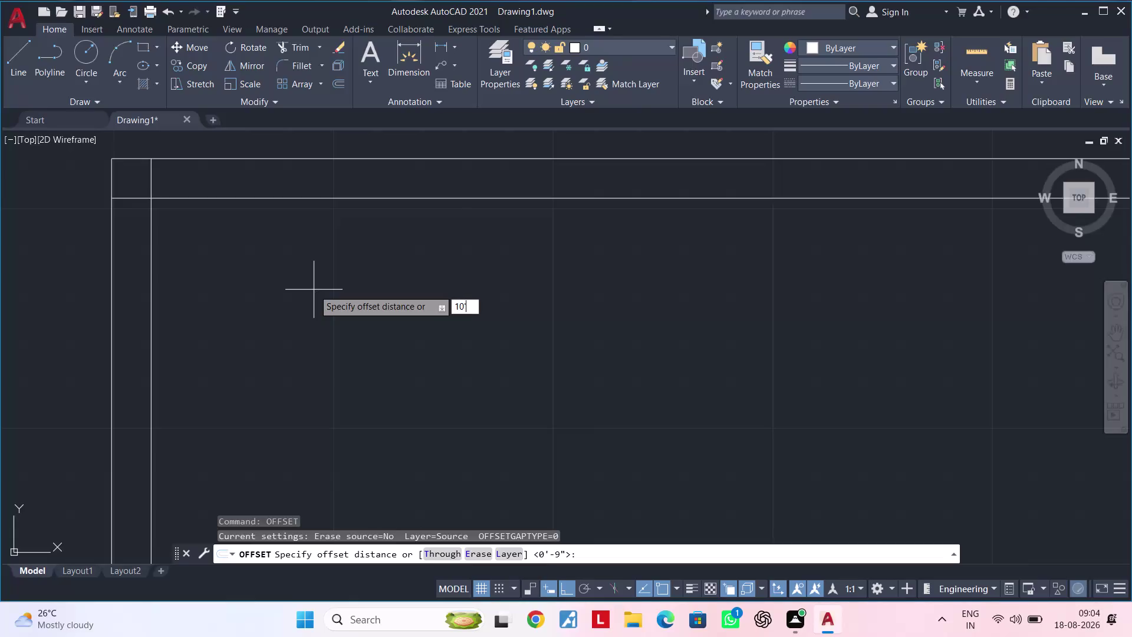
Offset wall lines by 10'-6" and then 4.5" to form a partition.
text(6)
text(")
key(Return)
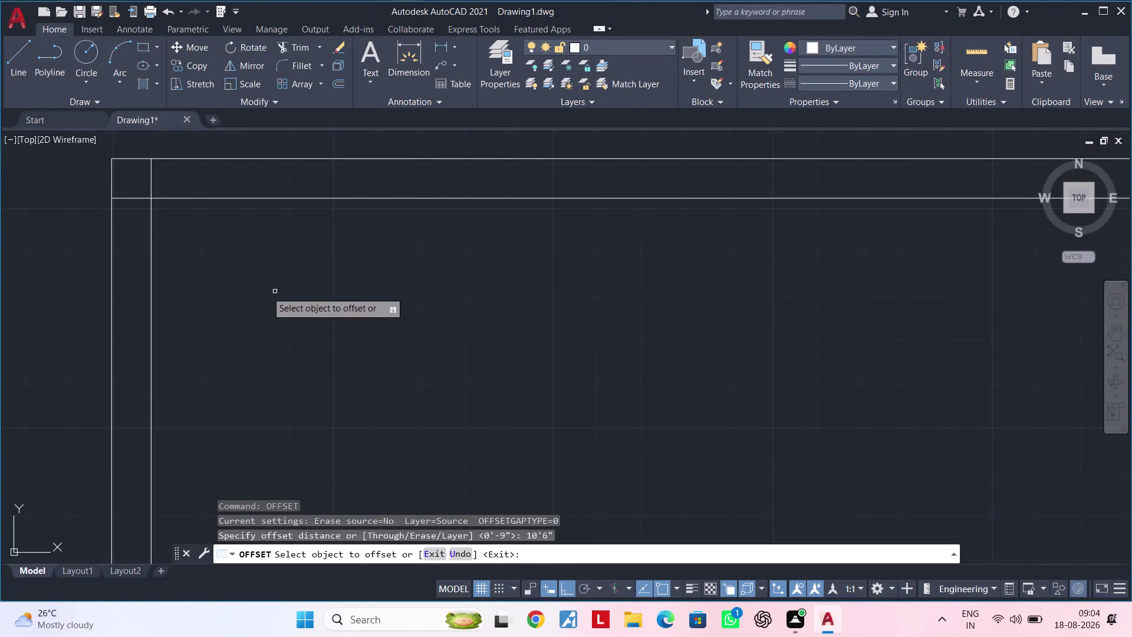
click(150, 274)
click(407, 274)
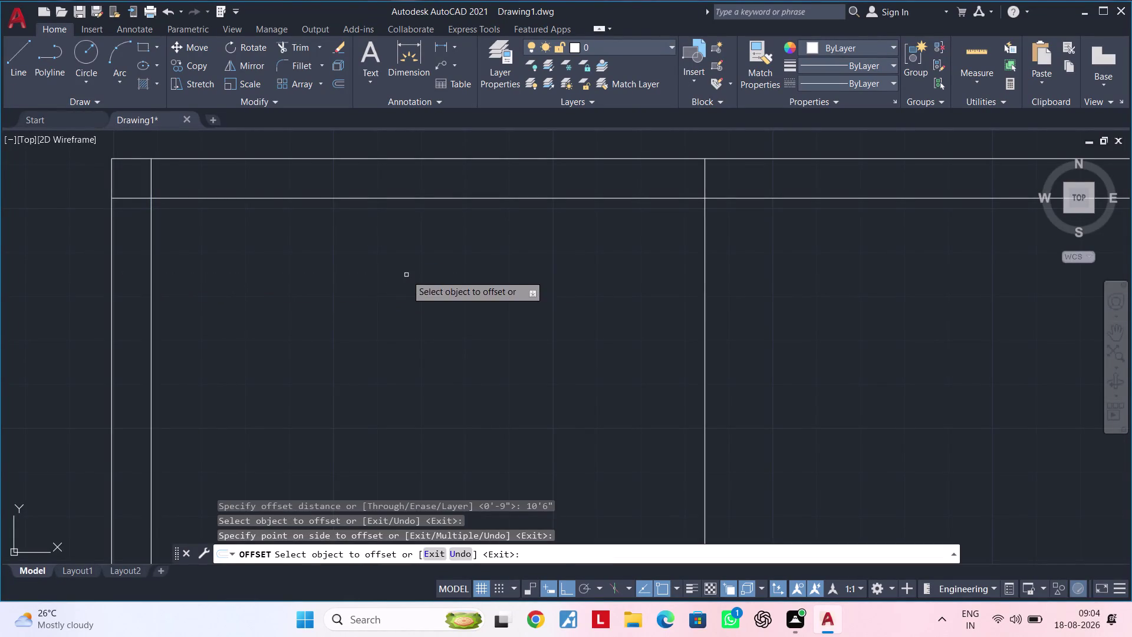
middle_drag(541, 271, 399, 278)
key(space)
key(space)
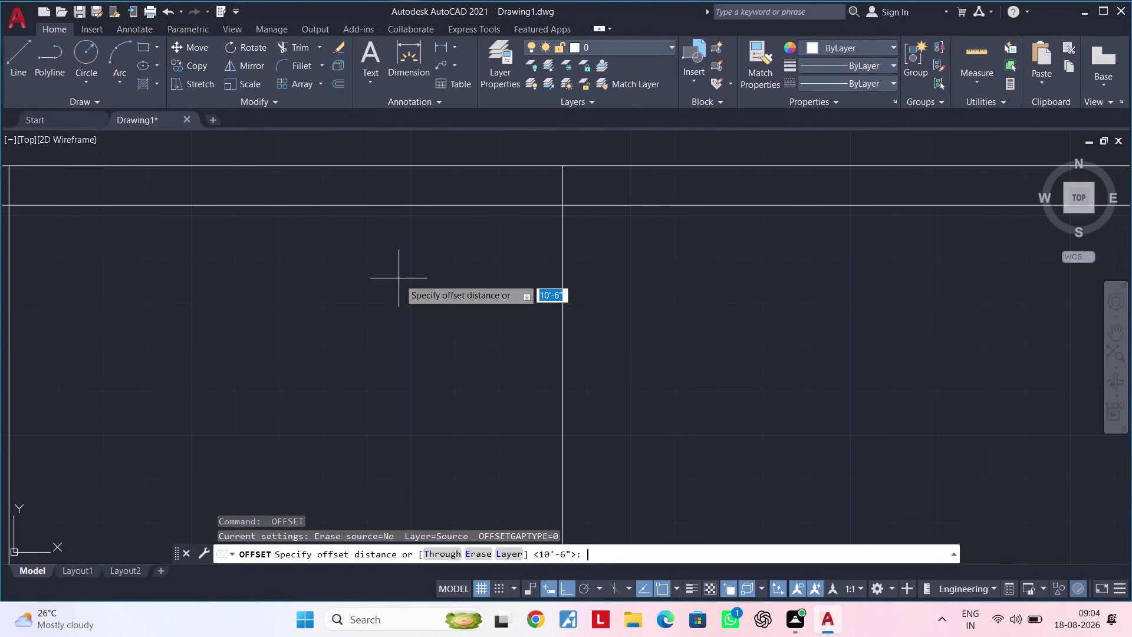
text(4.5")
key(Return)
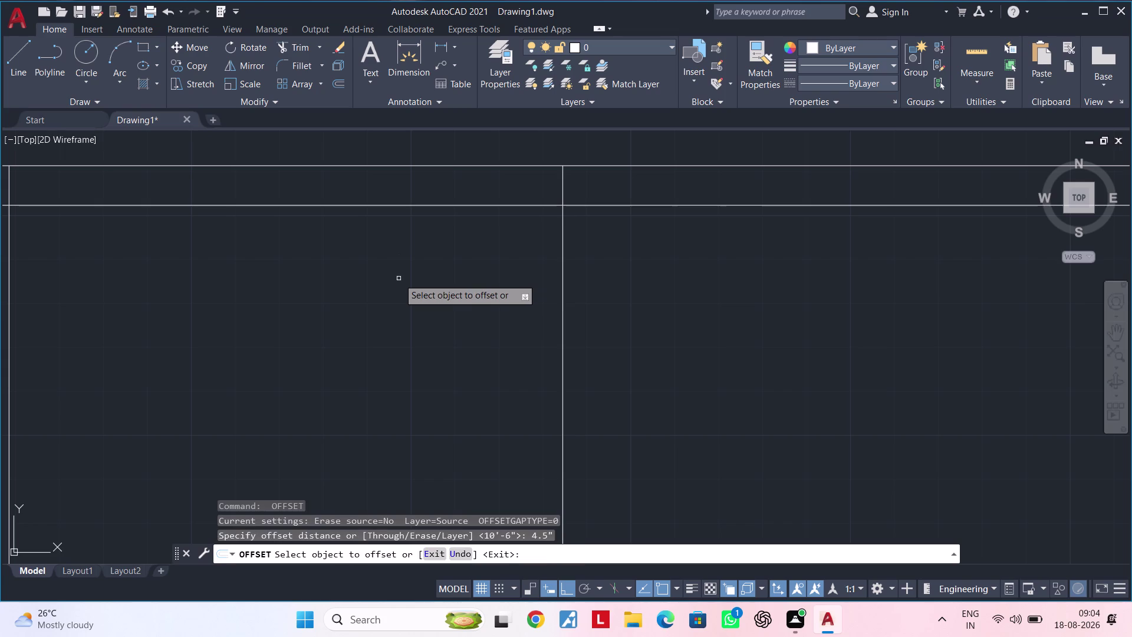
click(561, 273)
click(637, 264)
middle_drag(640, 265, 447, 280)
scroll(down, 3)
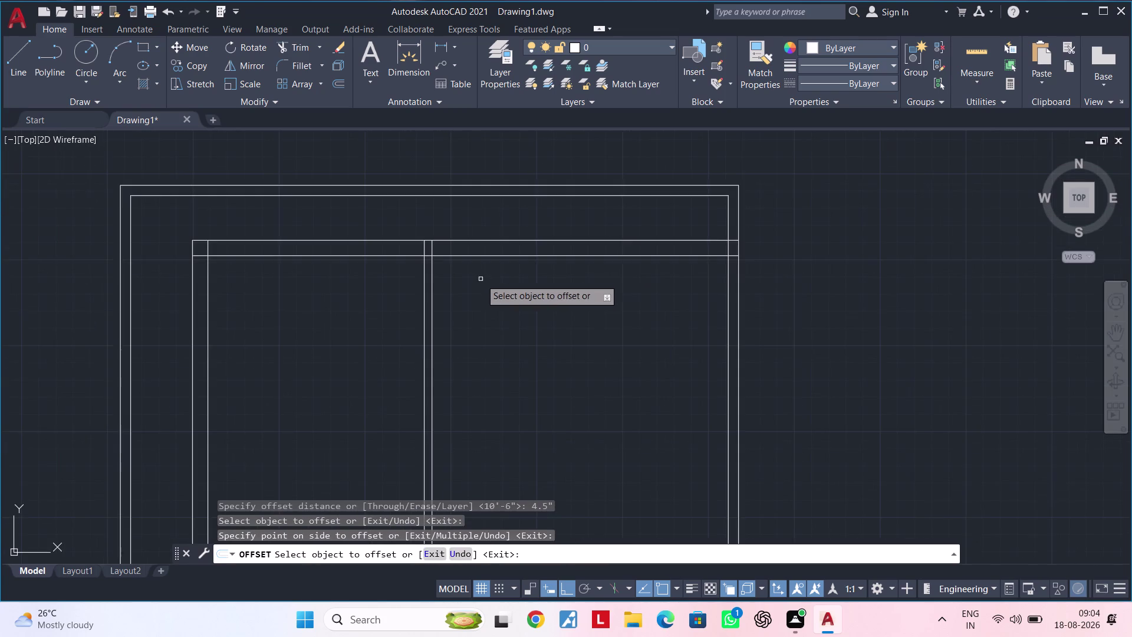
middle_drag(480, 279, 538, 262)
middle_drag(547, 266, 490, 259)
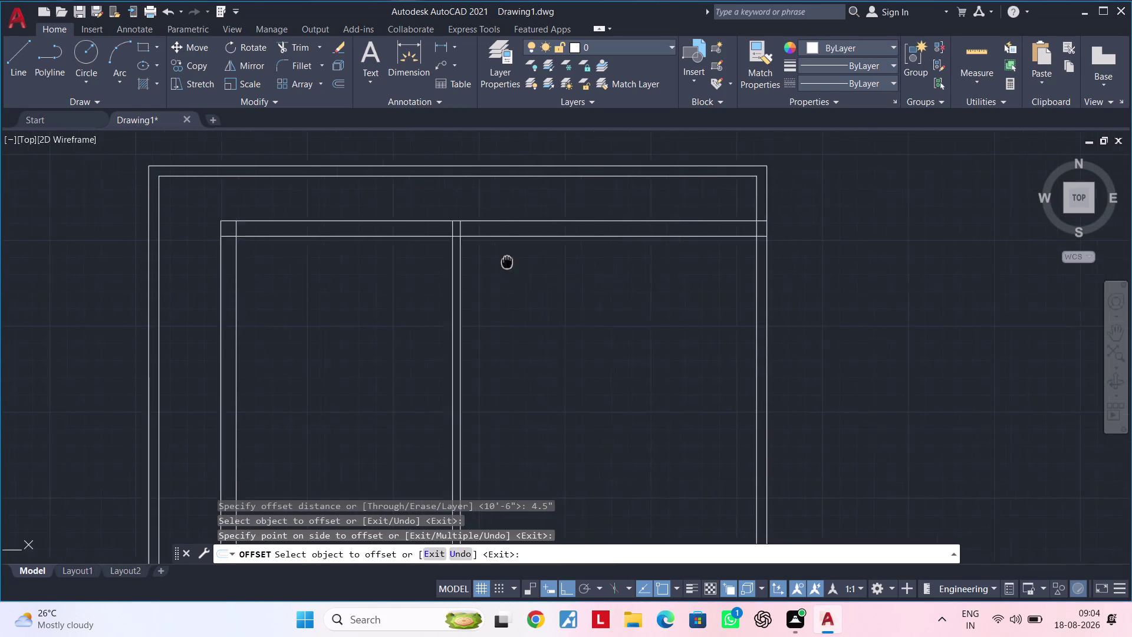
middle_drag(490, 259, 460, 248)
middle_drag(507, 269, 533, 256)
key(space)
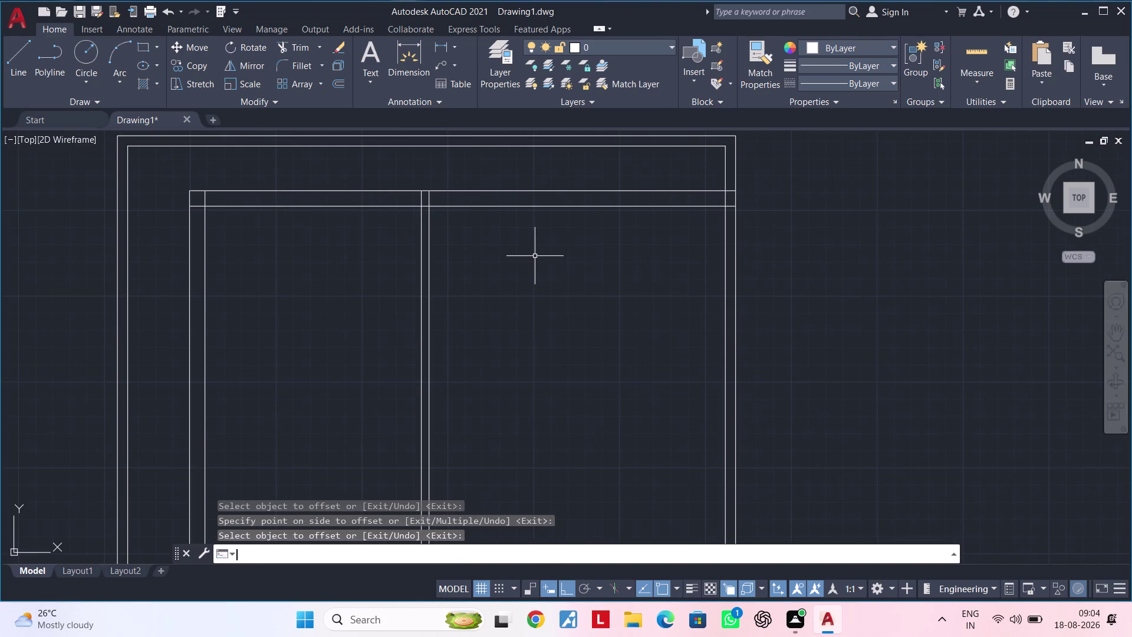
key(space)
Offset a wall line 12'-4" toward the right wall, then the new line 9" further right.
text(12')
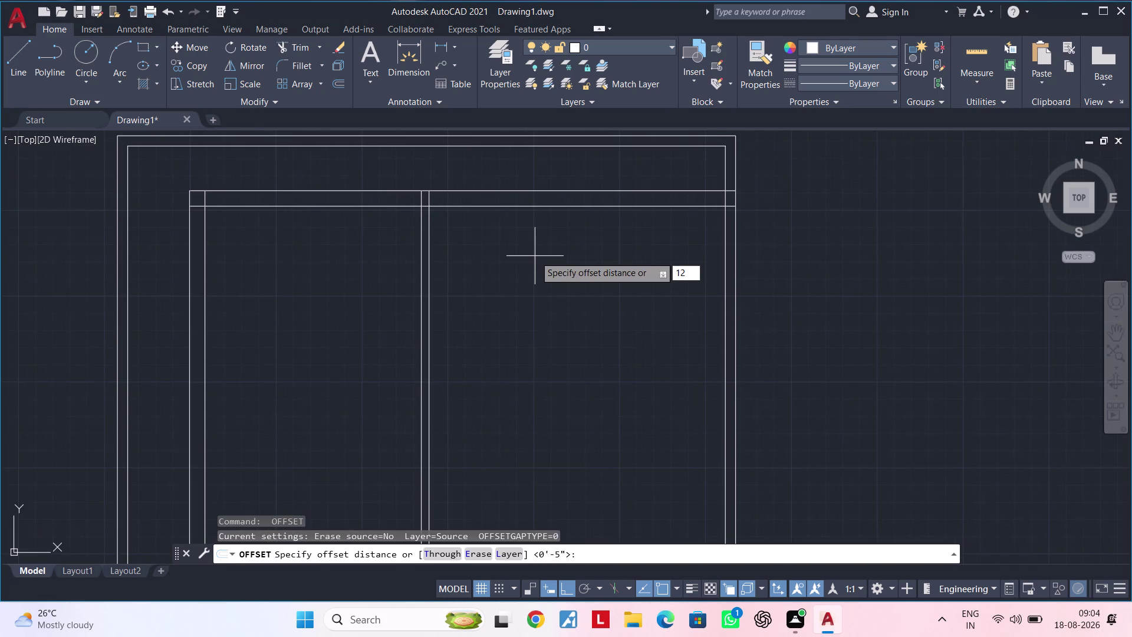
text(4")
key(Return)
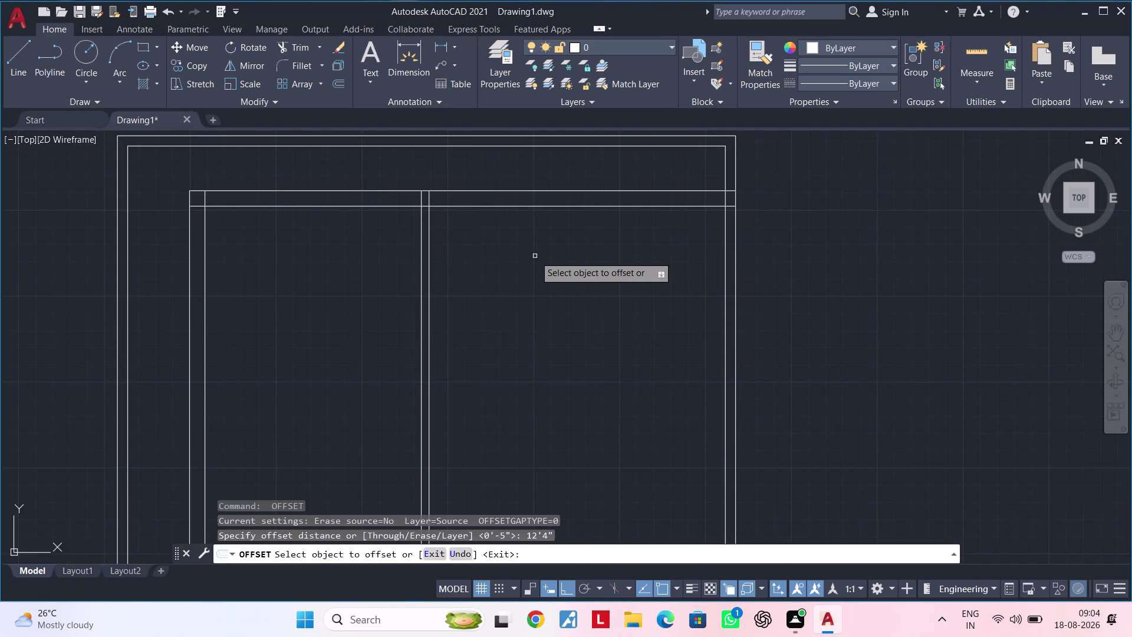
click(430, 258)
click(637, 258)
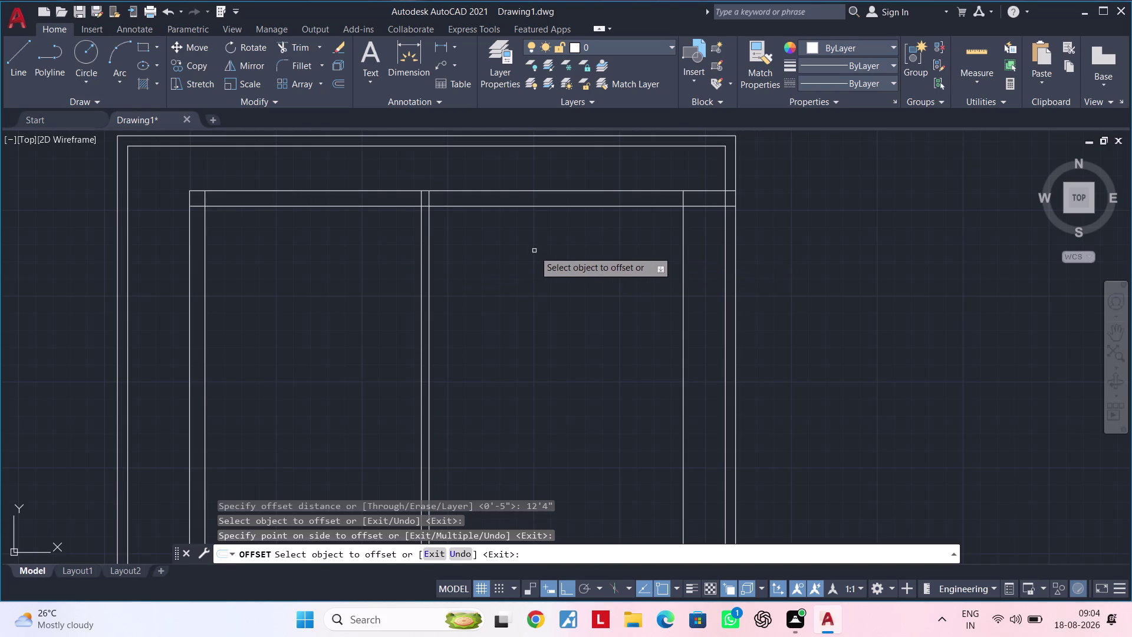
key(space)
key(space)
text(9)
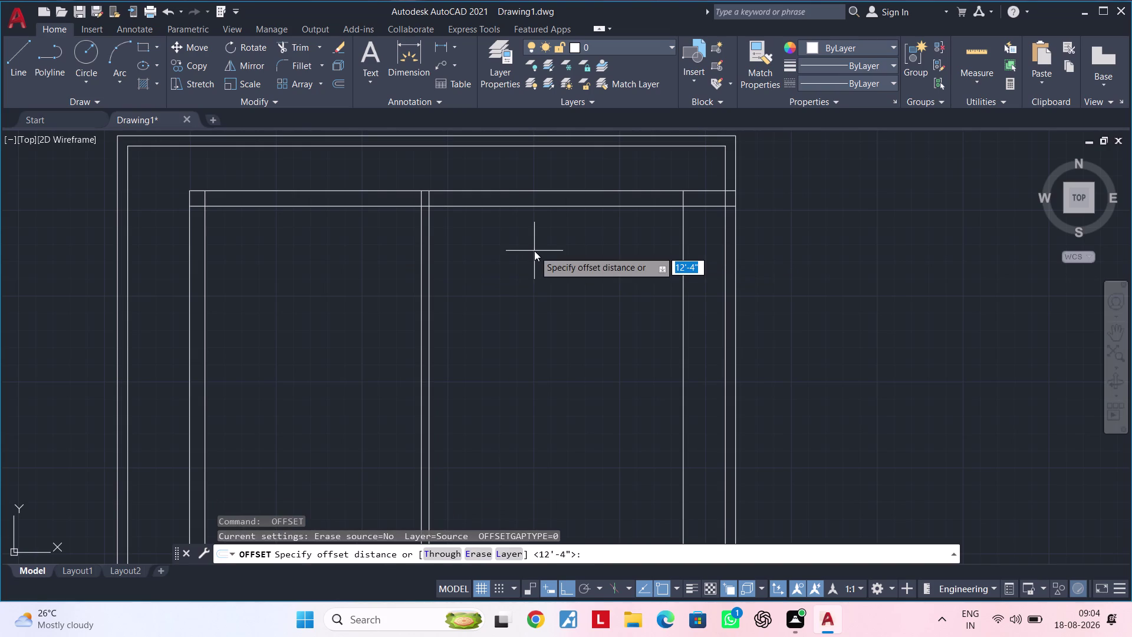
text(")
key(Return)
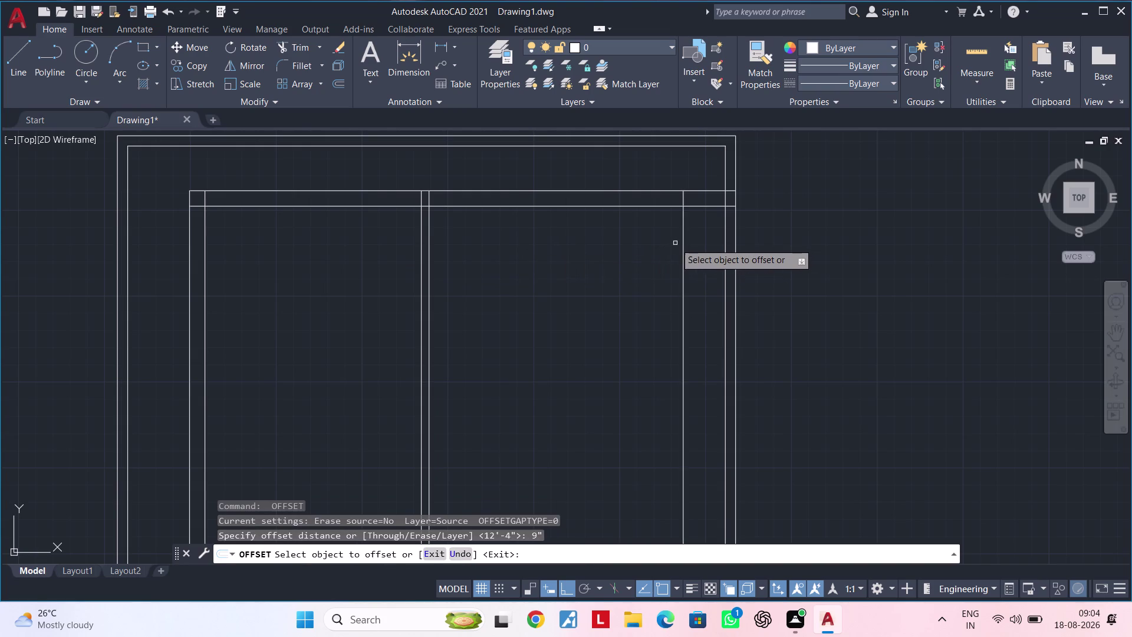
click(684, 245)
click(710, 243)
key(Escape)
key(Escape)
key(Escape)
Start TRIM (TR) on the new vertical wall lines.
text(t)
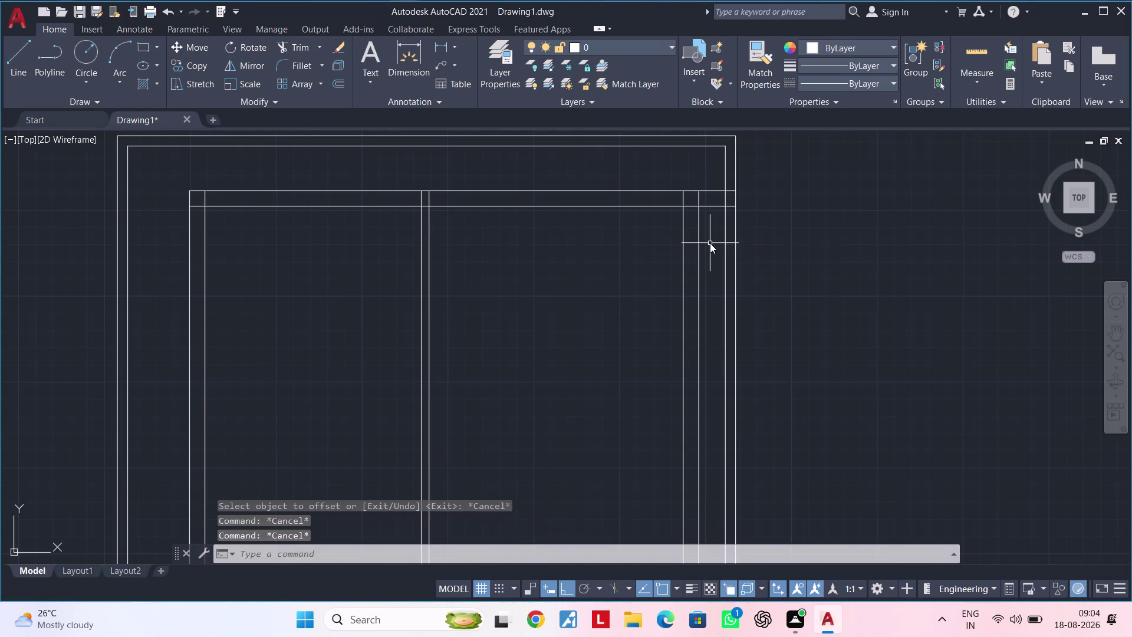
text(r)
key(space)
click(712, 181)
Fence-trim the overlapping wall lines at the right-hand corner.
drag(709, 206, 709, 222)
click(709, 223)
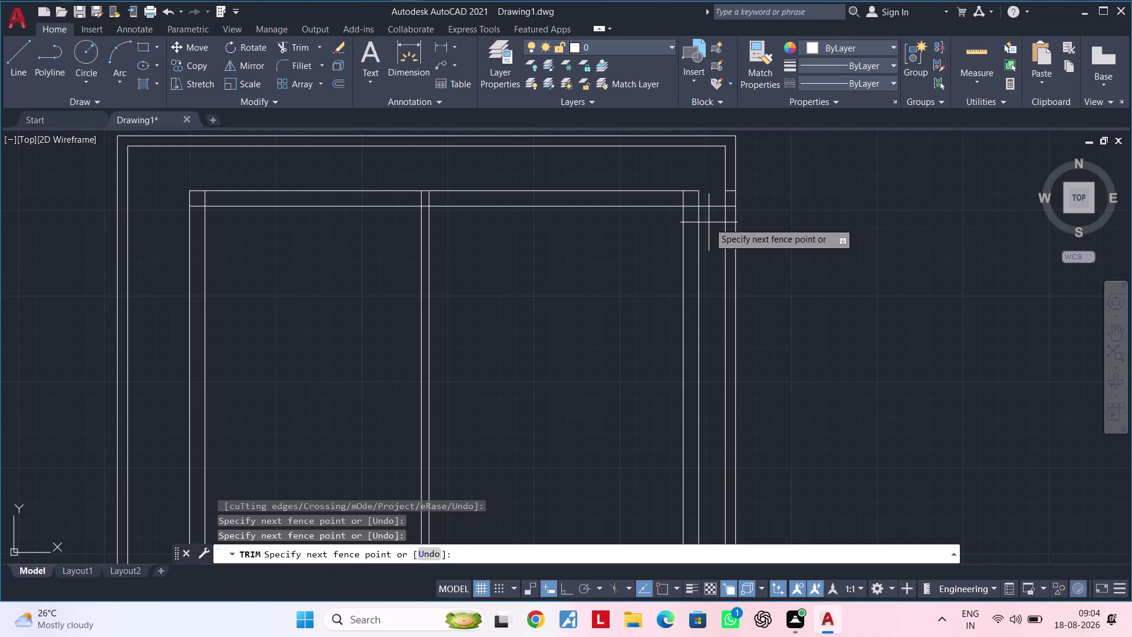
click(709, 201)
key(Escape)
key(Escape)
scroll(up, 3)
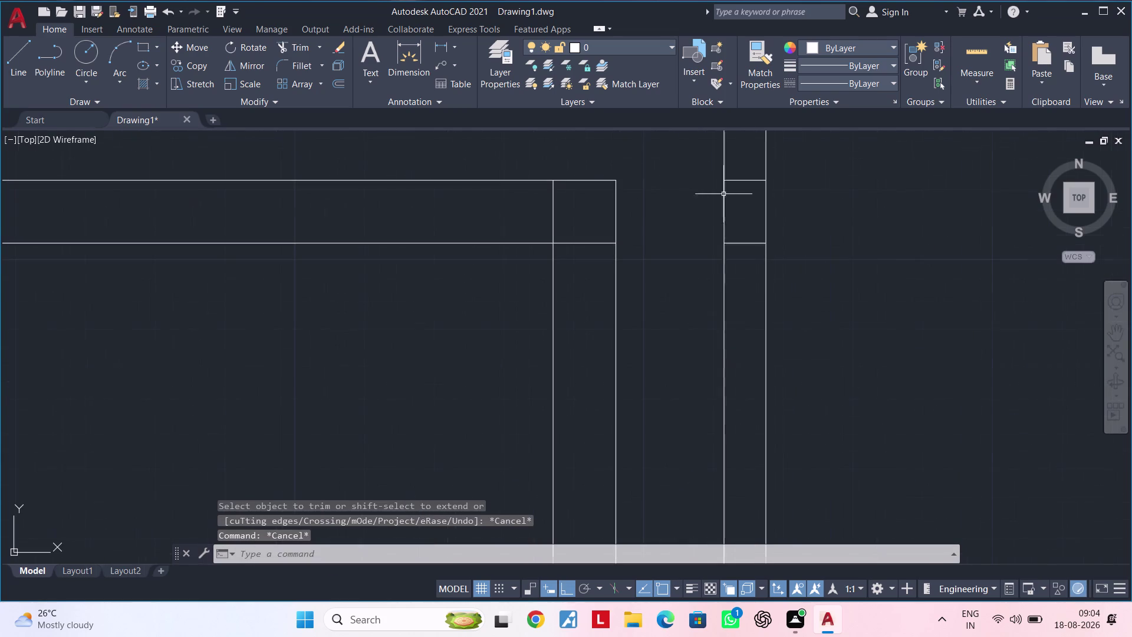
drag(752, 150, 751, 167)
click(742, 254)
key(Delete)
scroll(down, 3)
Measure the 1'-10" wall spacing with a temporary linear dimension.
click(444, 46)
scroll(up, 3)
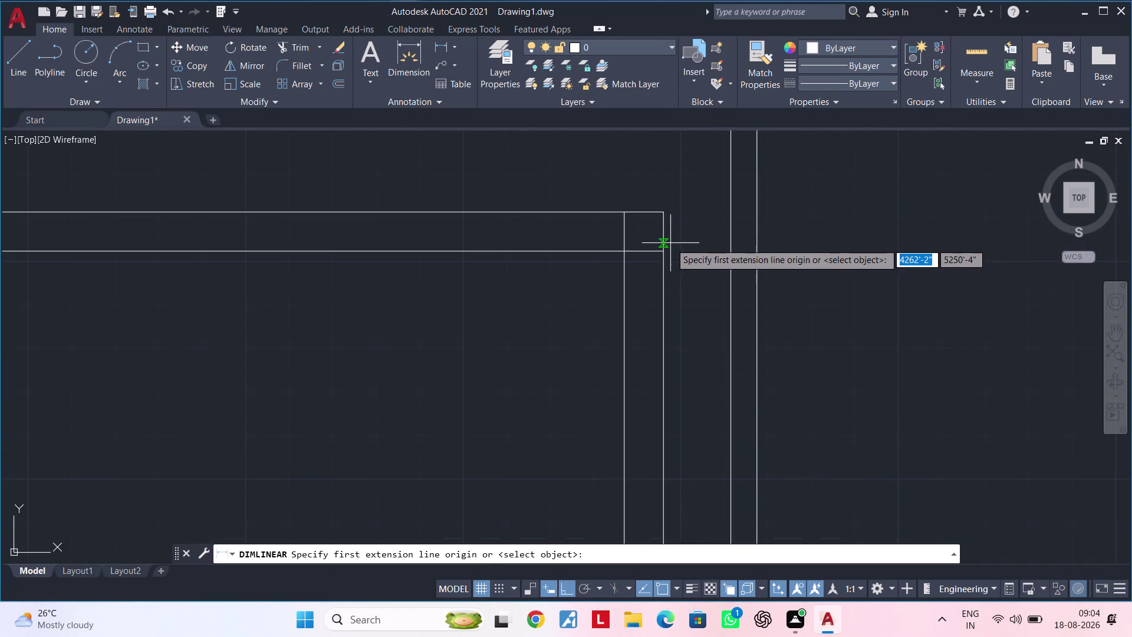
click(659, 255)
click(762, 249)
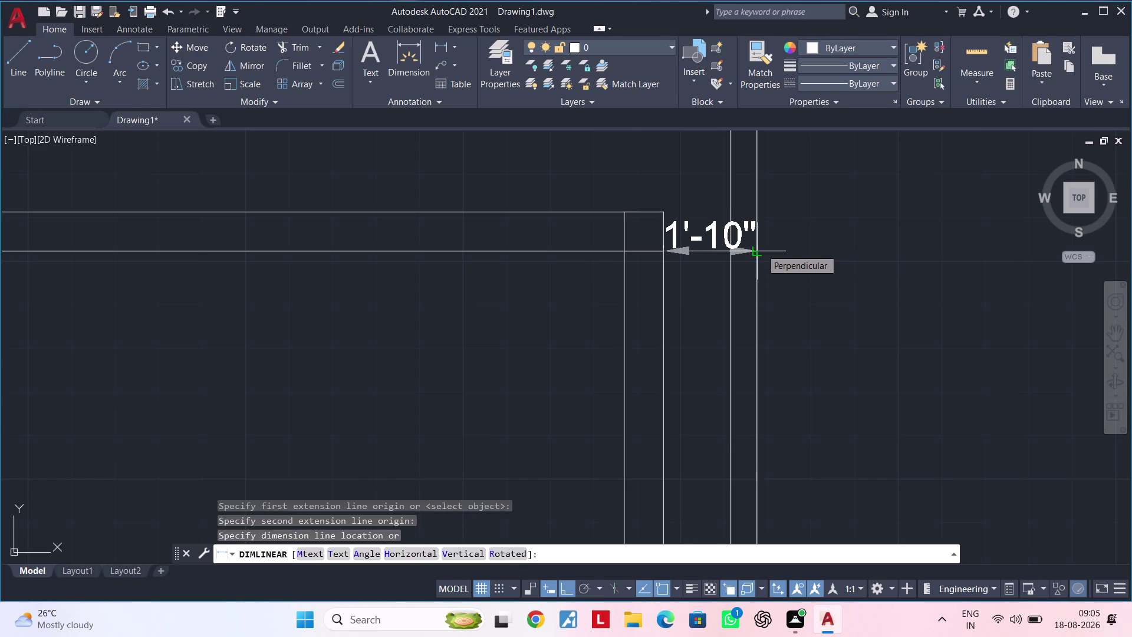
key(Escape)
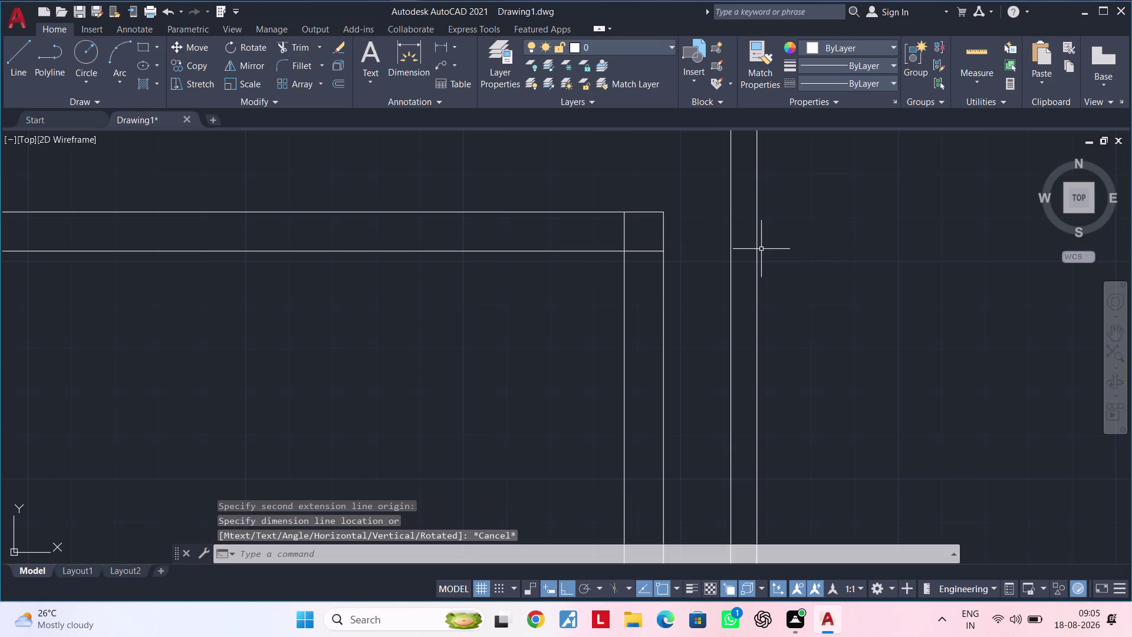
scroll(down, 3)
middle_drag(611, 263, 677, 249)
Measure the 12'-4" room width with a linear dimension, then cancel it.
click(449, 46)
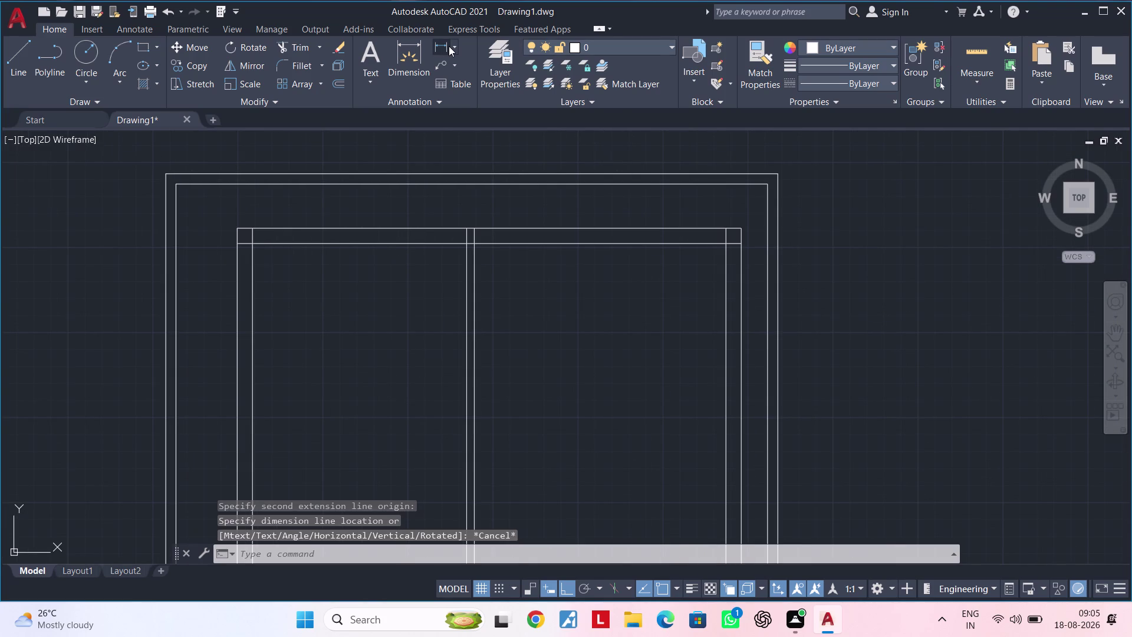
click(476, 243)
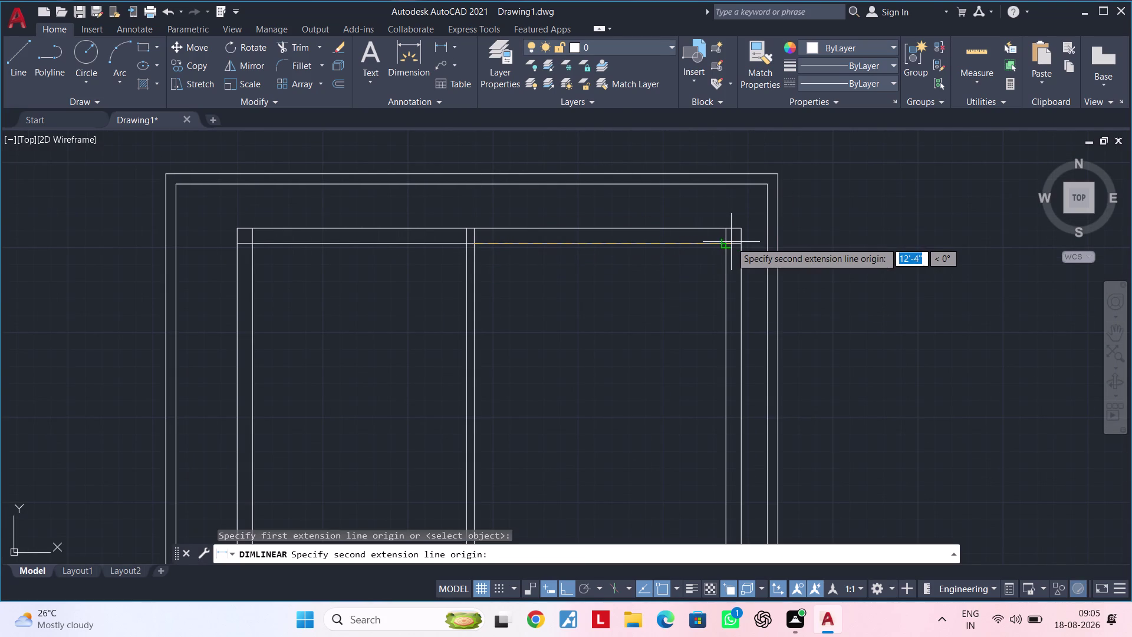
click(730, 242)
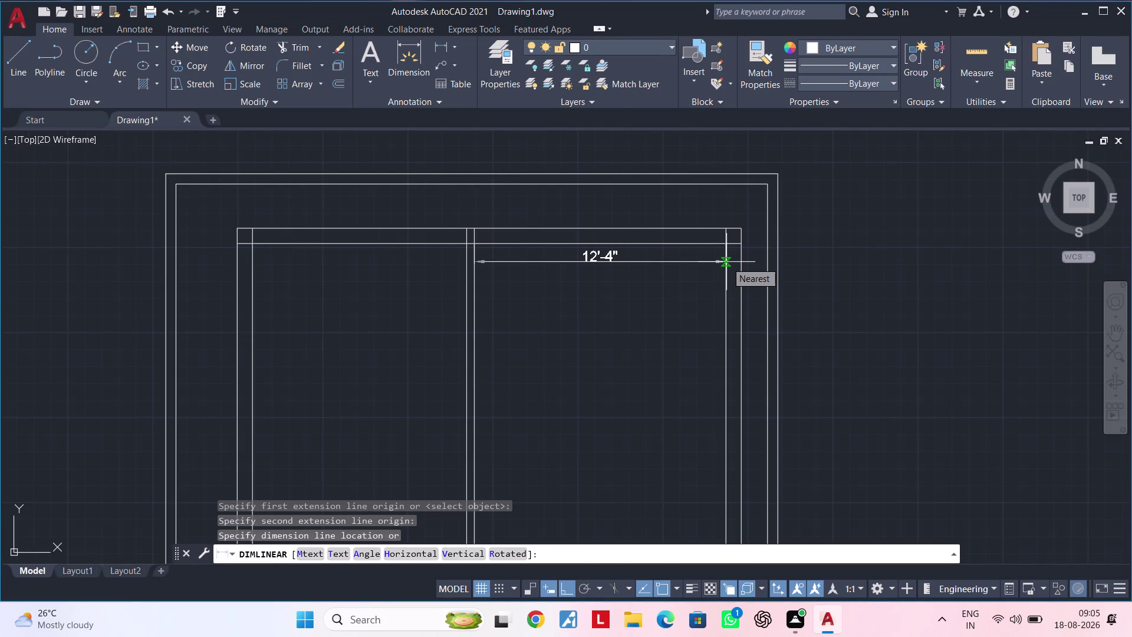
key(Escape)
key(Escape)
key(Escape)
key(Escape)
key(Escape)
key(Escape)
key(Escape)
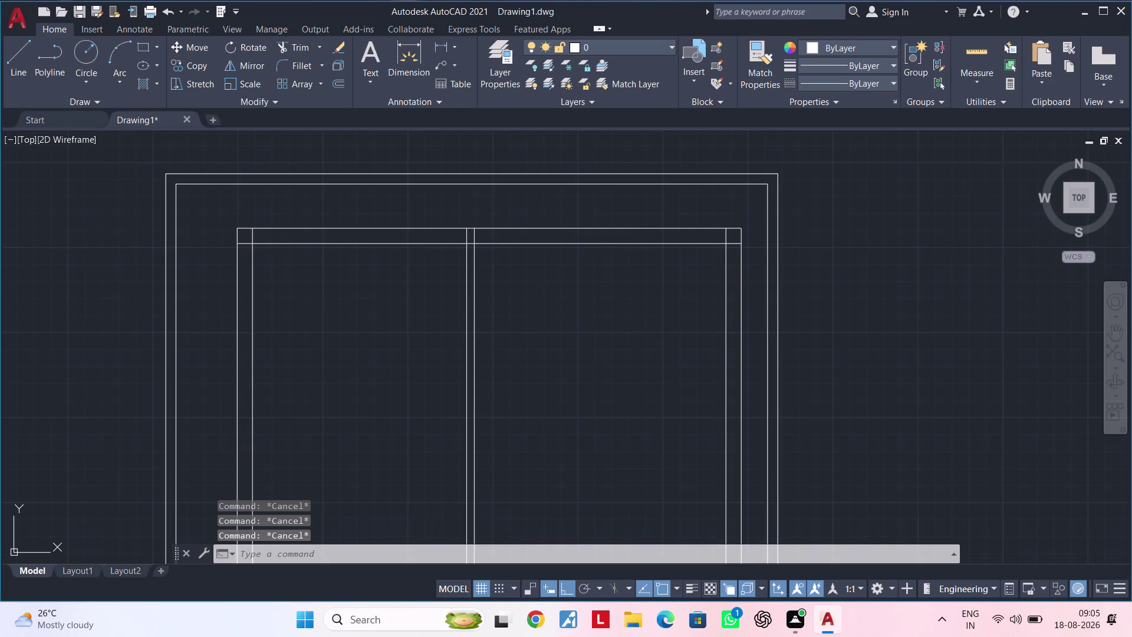
key(Escape)
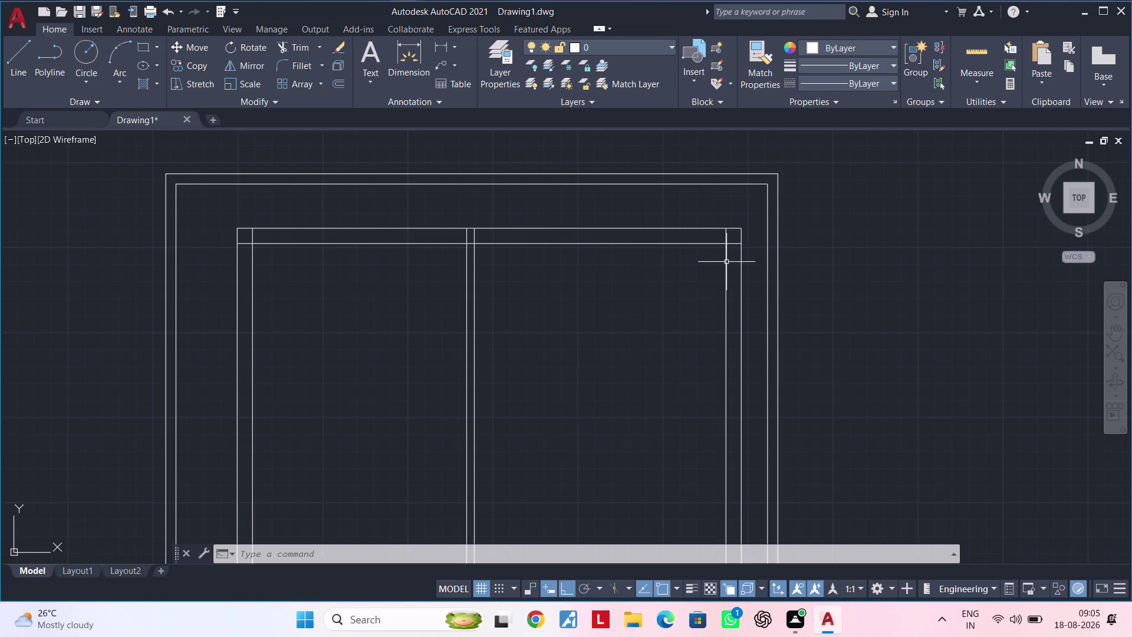
key(Escape)
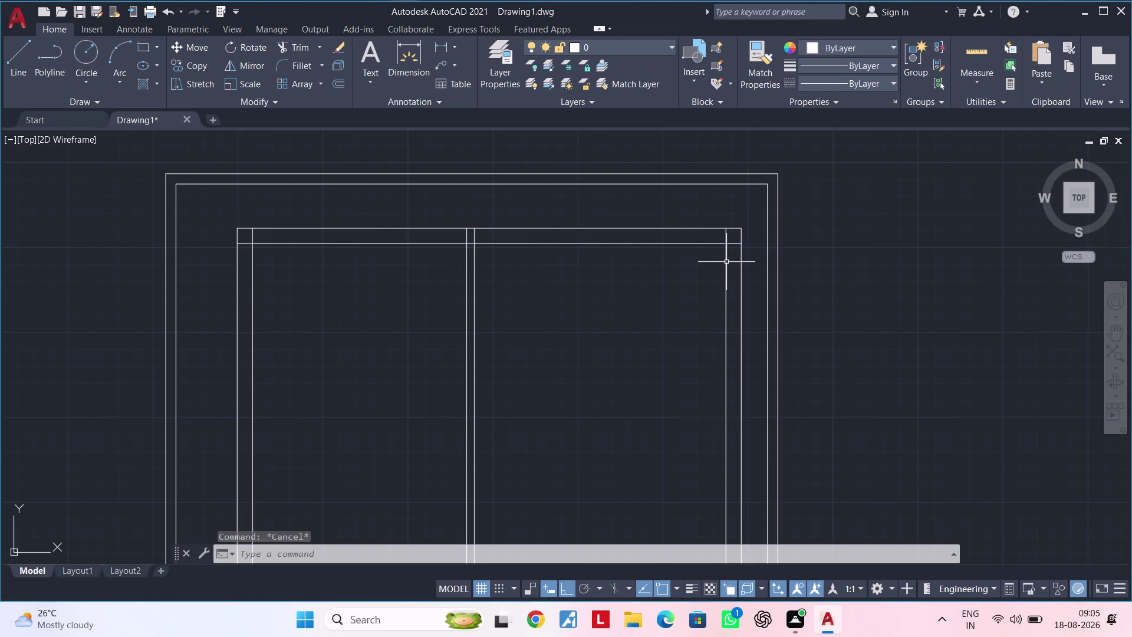
key(Escape)
middle_drag(753, 256, 745, 205)
scroll(down, 3)
key(Escape)
key(Escape)
scroll(up, 3)
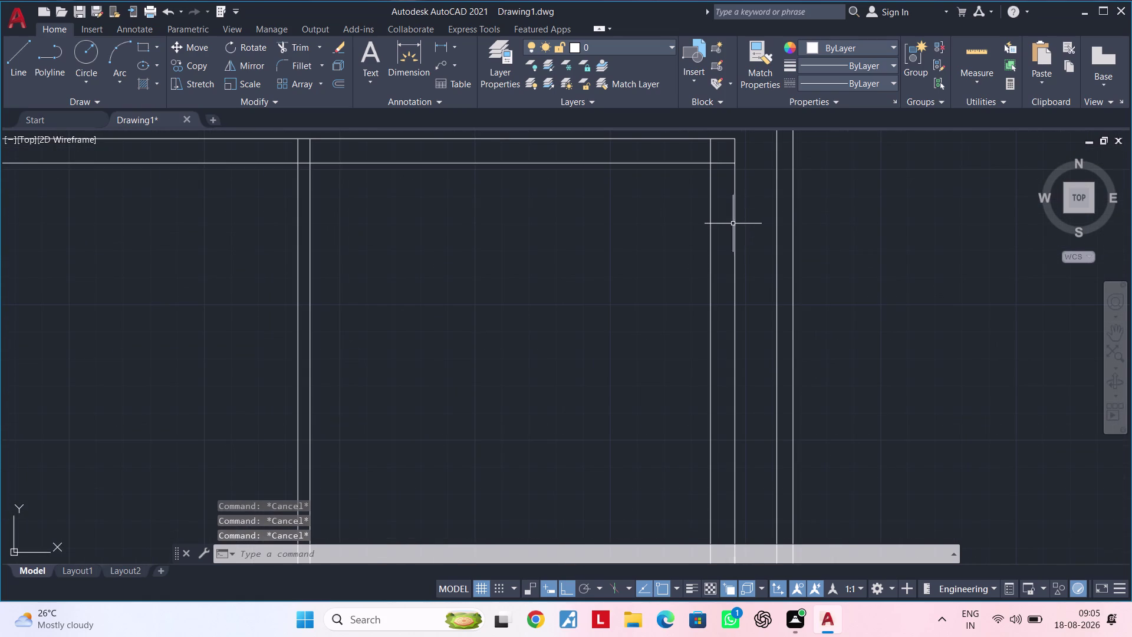
click(735, 224)
key(Escape)
key(Escape)
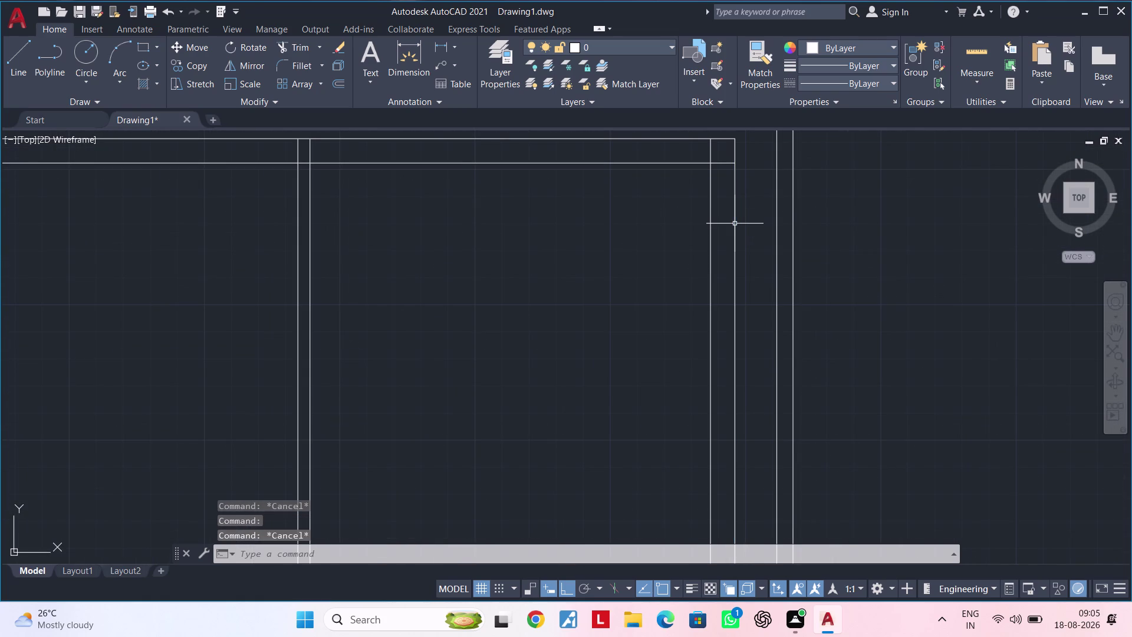
key(Escape)
scroll(down, 3)
middle_drag(699, 256, 637, 269)
scroll(down, 3)
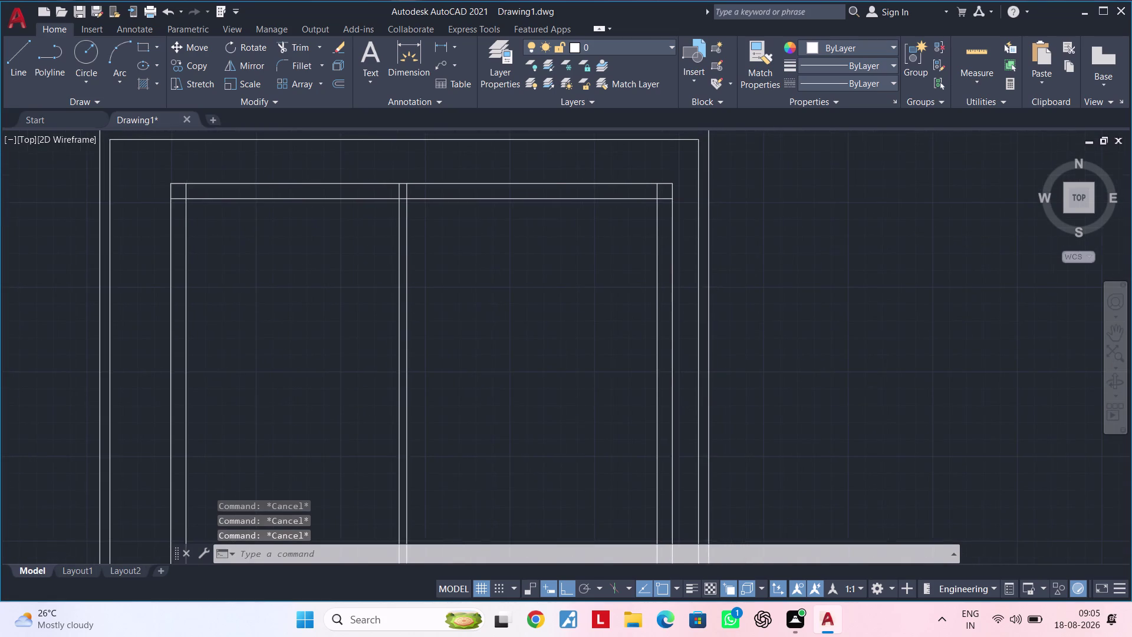
middle_drag(557, 256, 727, 205)
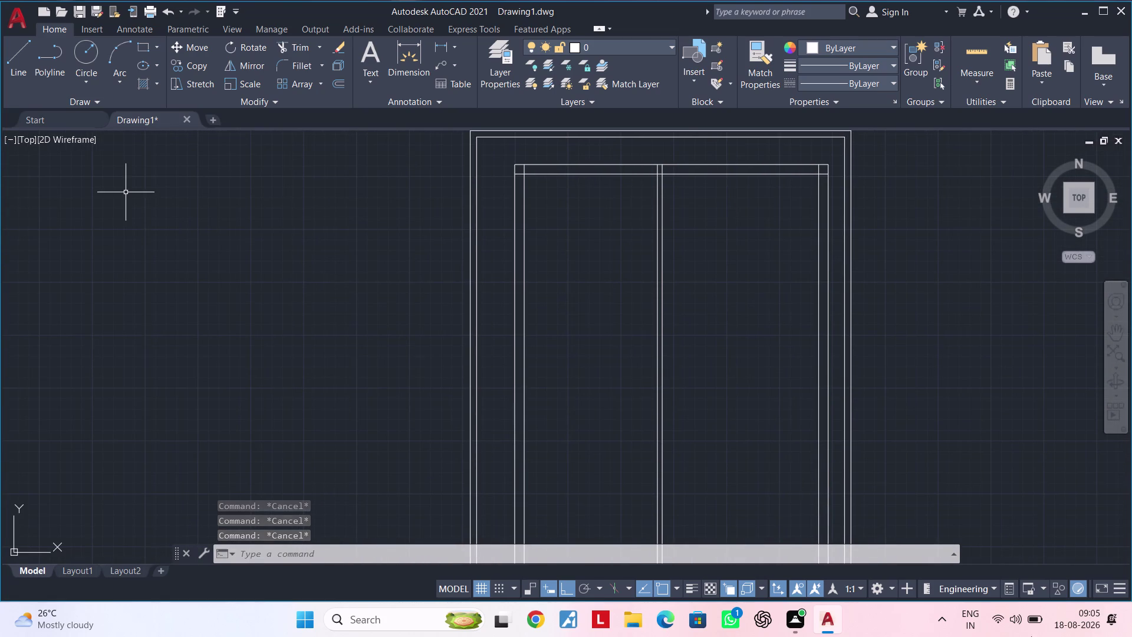
scroll(up, 3)
middle_drag(660, 194, 227, 350)
key(Escape)
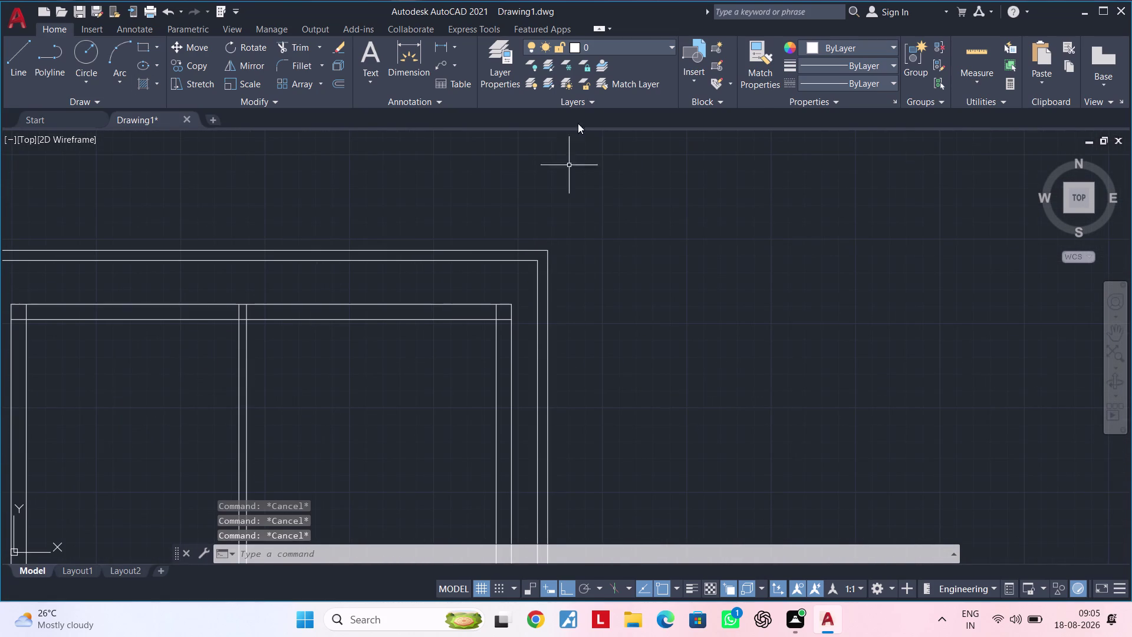
key(Escape)
click(442, 49)
scroll(up, 3)
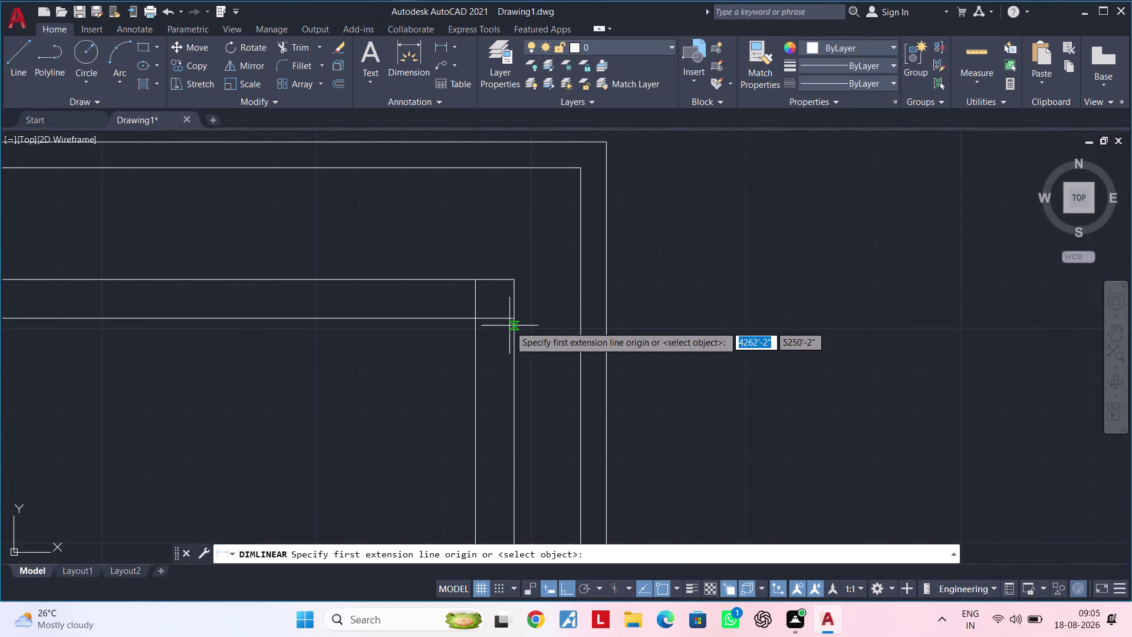
click(514, 320)
click(608, 319)
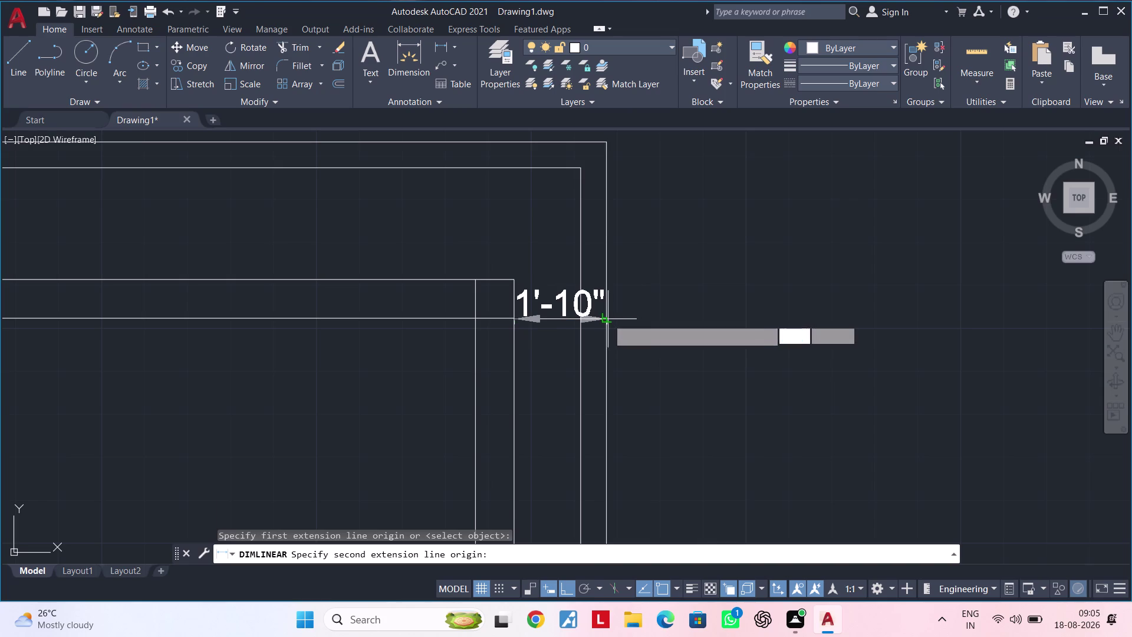
key(Escape)
key(Escape)
key(Escape)
scroll(down, 3)
middle_drag(609, 319, 611, 299)
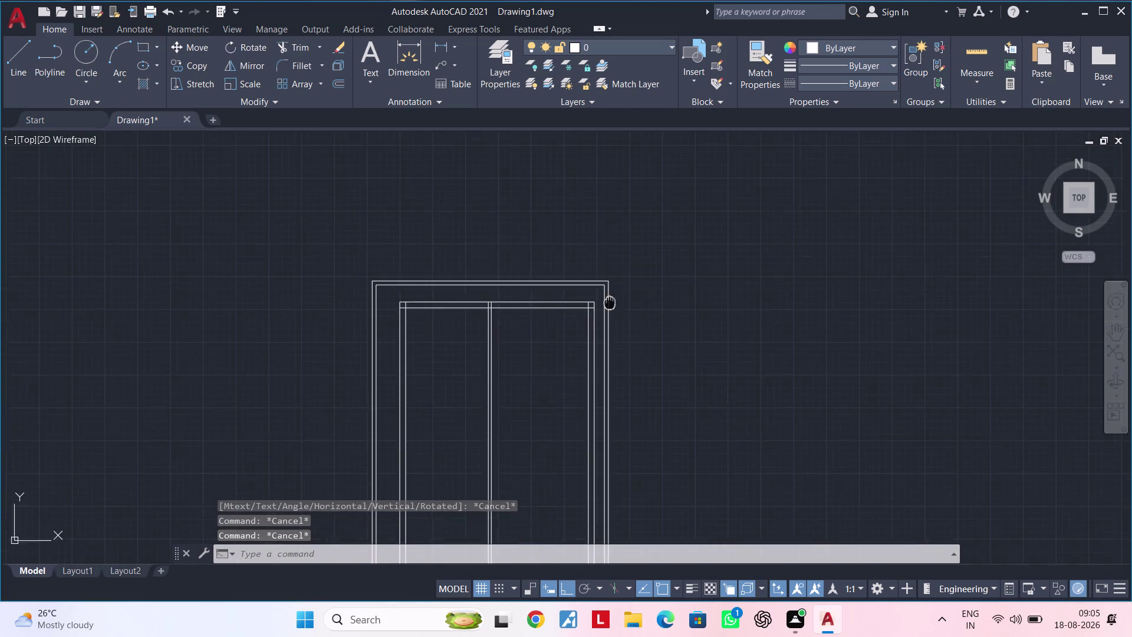
middle_drag(611, 299, 637, 220)
scroll(up, 3)
scroll(up, 3)
scroll(up, 3)
middle_drag(631, 242, 708, 239)
scroll(down, 3)
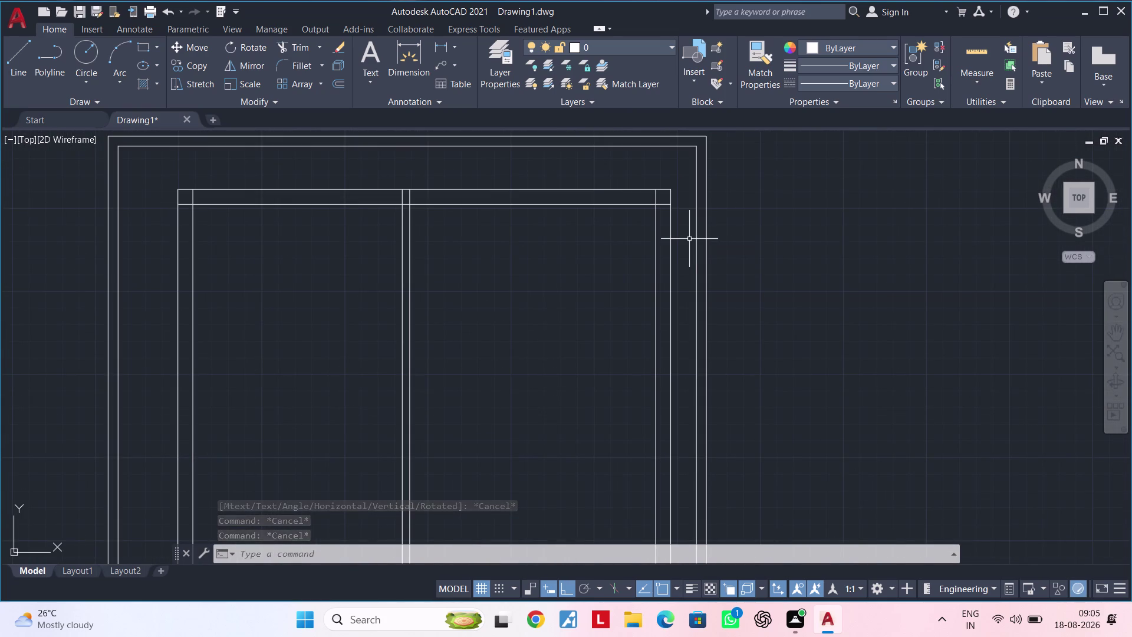
scroll(down, 3)
middle_drag(690, 242, 744, 213)
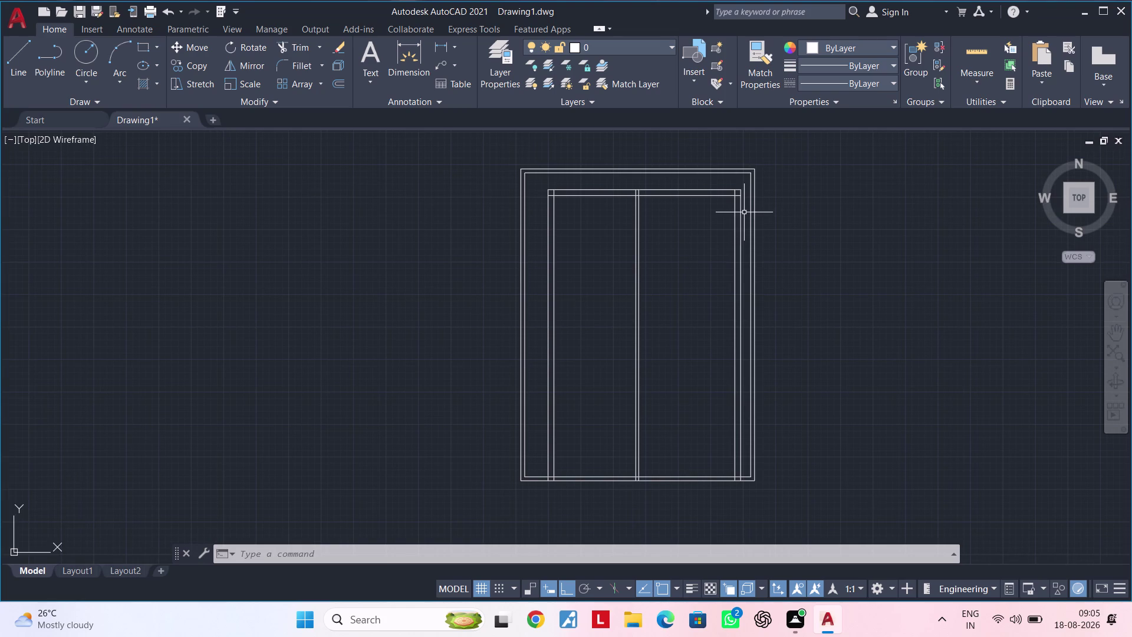
key(Escape)
key(Escape)
key(Escape)
key(Escape)
key(Escape)
scroll(down, 3)
middle_drag(707, 233, 781, 224)
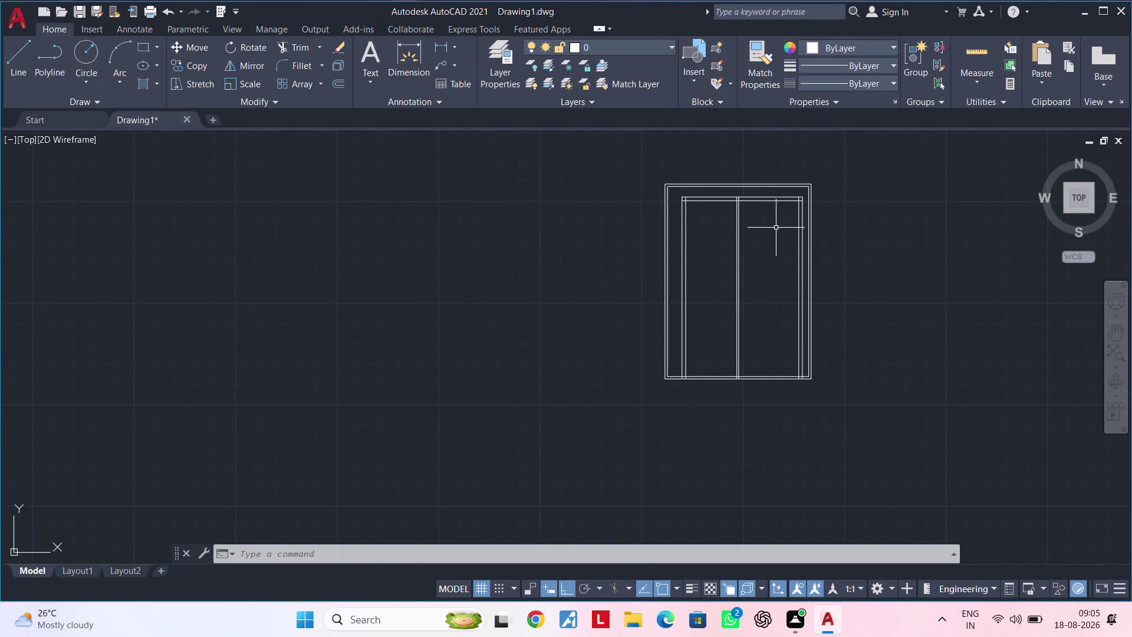
key(Escape)
key(Escape)
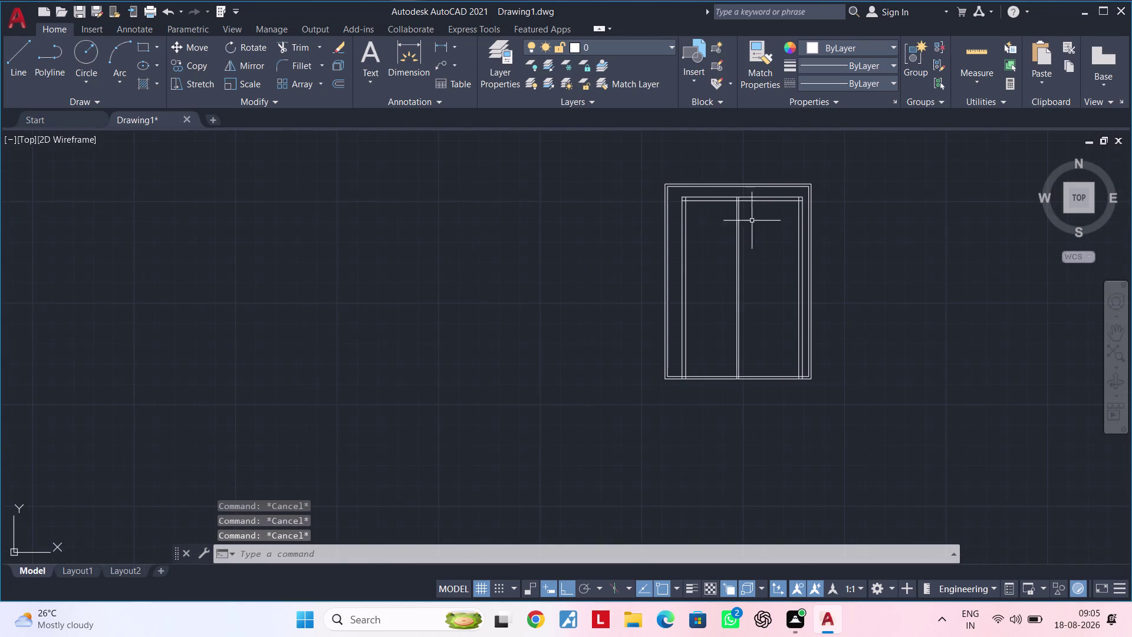
scroll(up, 3)
middle_drag(717, 224, 625, 259)
scroll(up, 3)
middle_drag(631, 251, 780, 242)
key(Escape)
key(Escape)
key(Escape)
key(Escape)
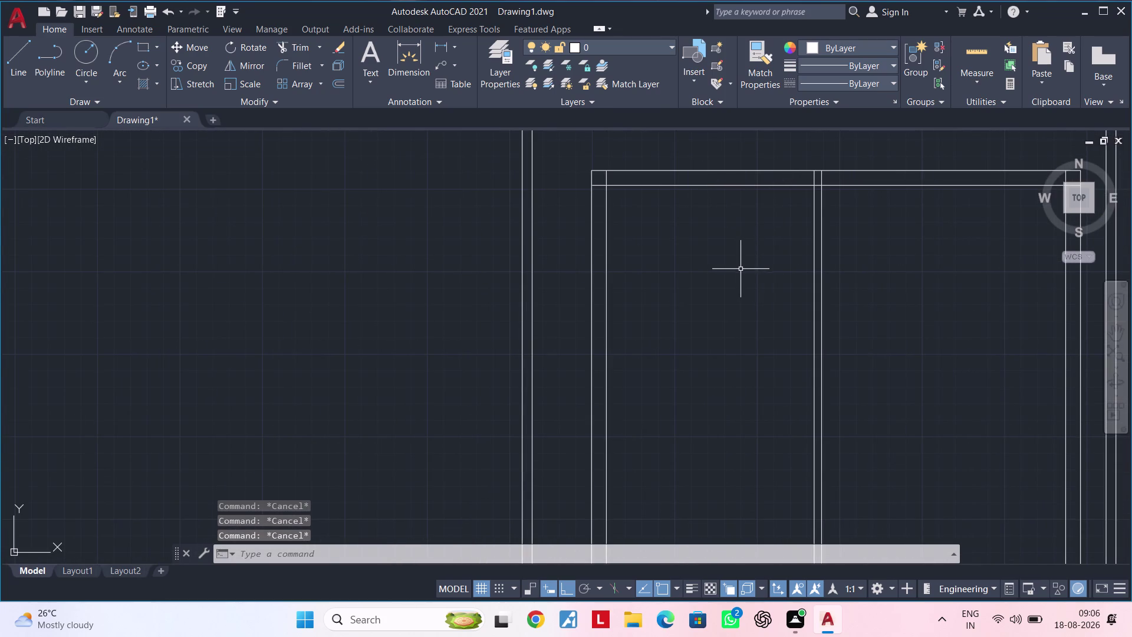
Offset the frame's inner top line 10' downward.
key(o)
key(Escape)
key(Escape)
text(of)
key(space)
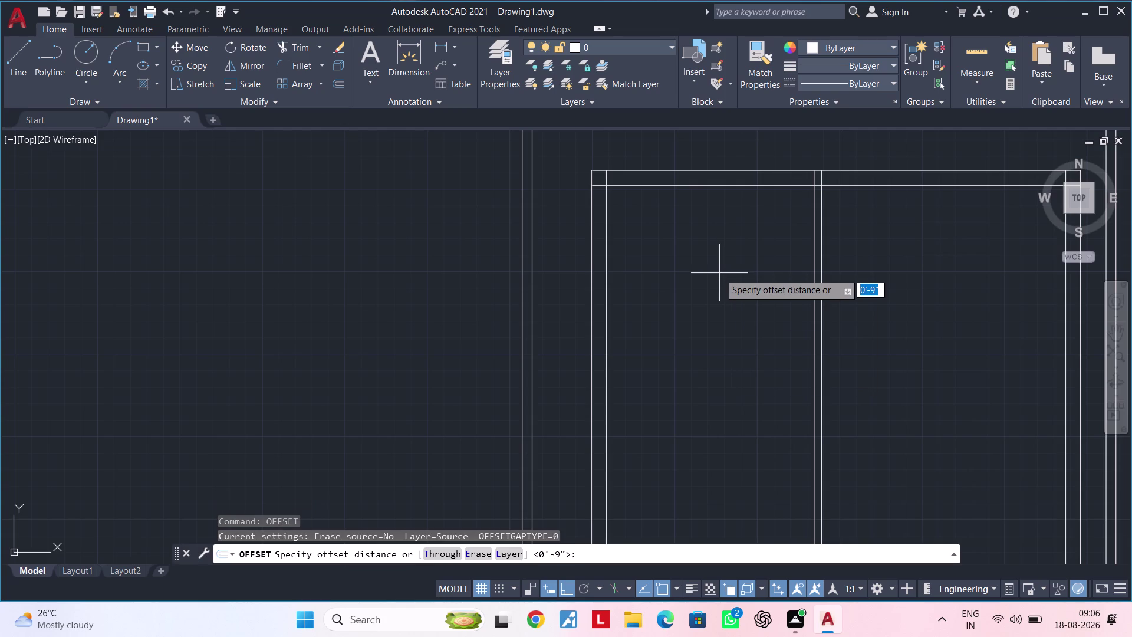
text(10)
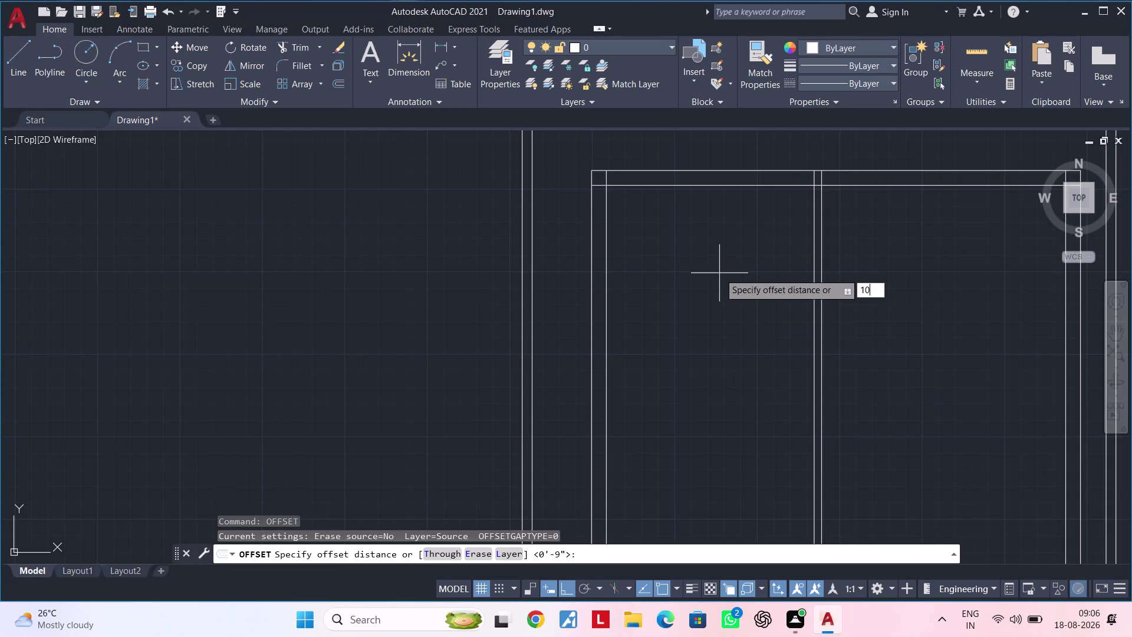
key(apostrophe)
key(Return)
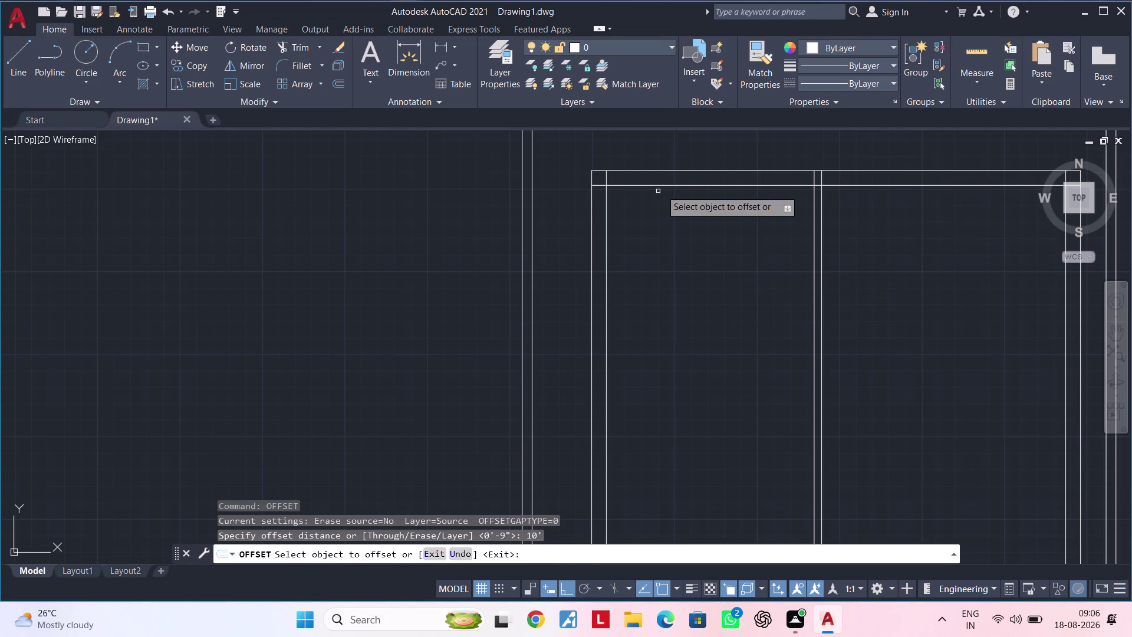
click(723, 186)
click(727, 301)
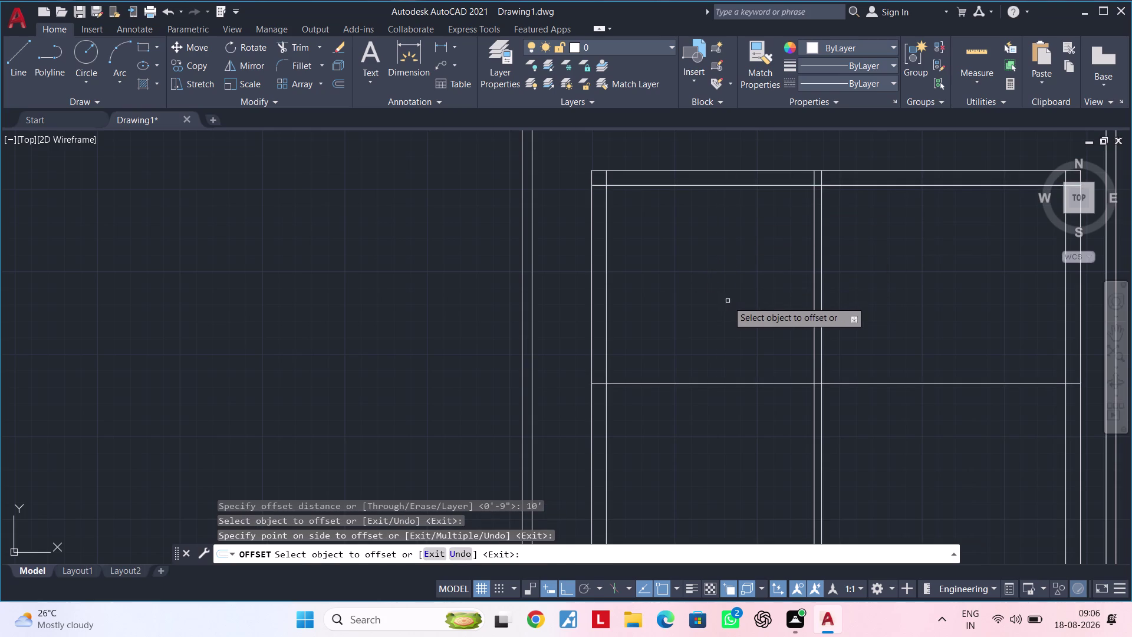
middle_drag(727, 301, 687, 195)
key(space)
Offset the new horizontal line 4.5" downward to make the double bar.
key(space)
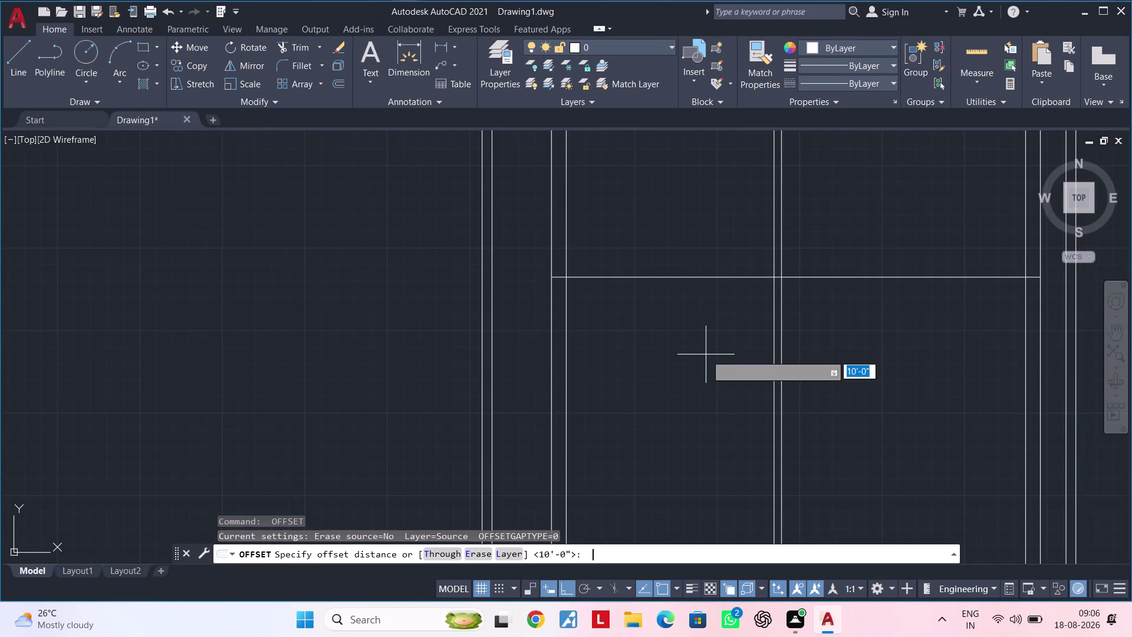
text(4.5)
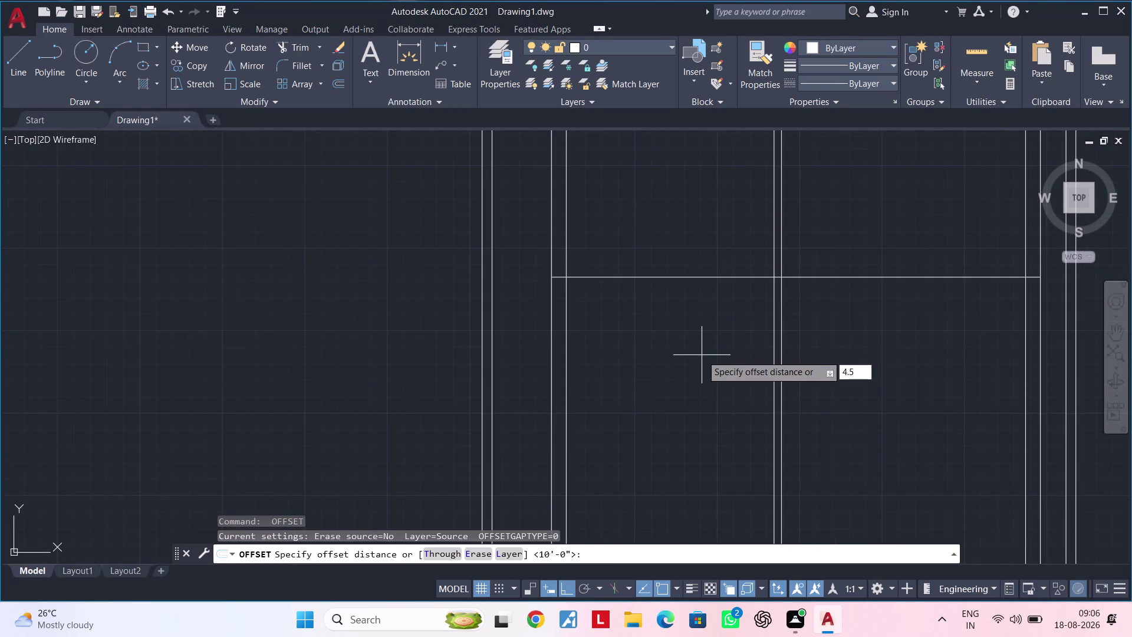
key(shift+quotedbl)
key(Return)
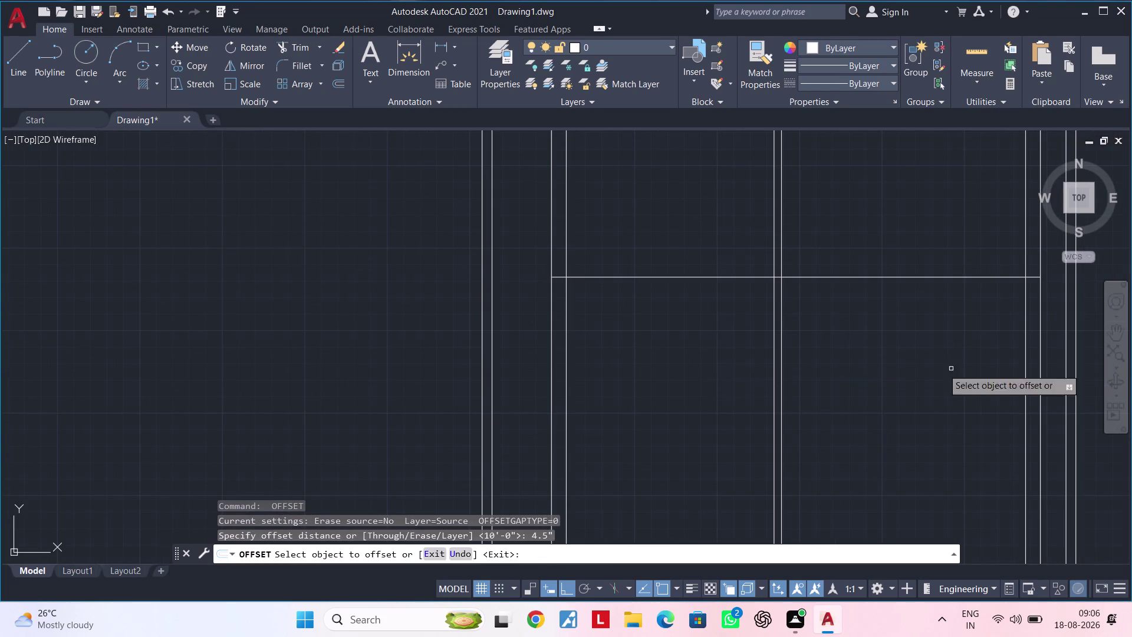
click(740, 276)
double_click(730, 366)
scroll(down, 3)
middle_drag(885, 315, 723, 334)
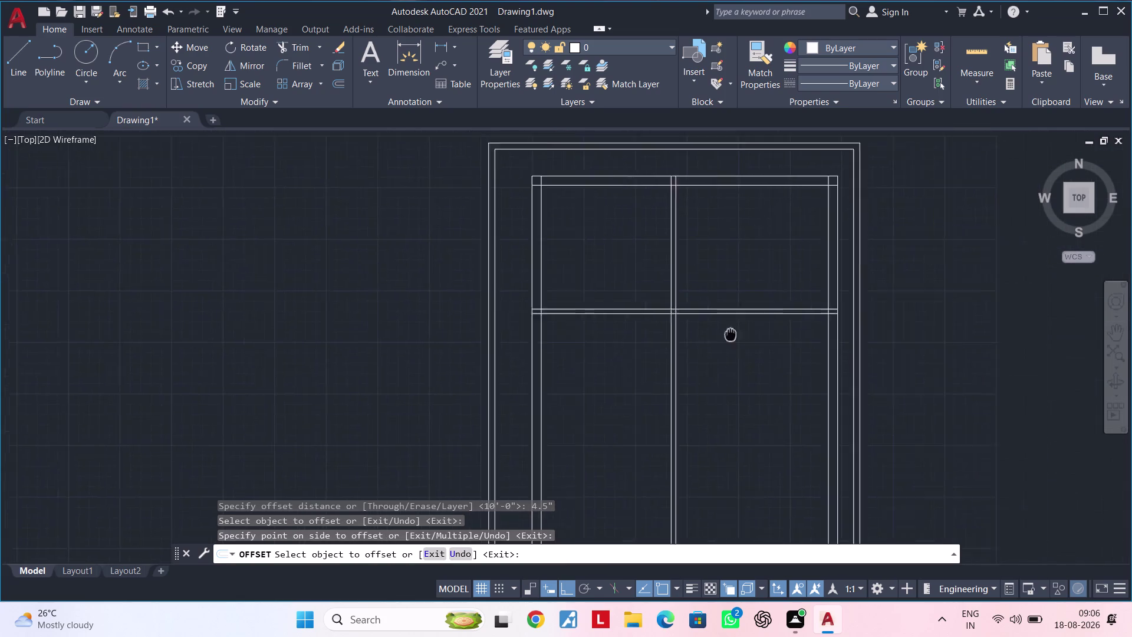
middle_drag(723, 334, 641, 351)
key(Escape)
key(Escape)
key(Escape)
key(Escape)
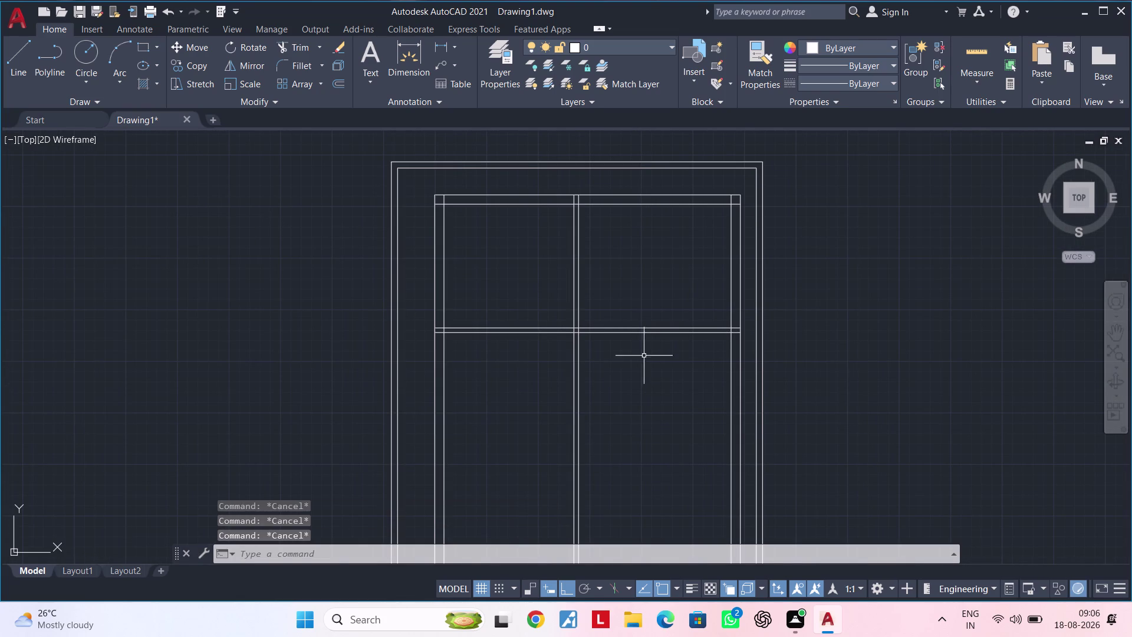
key(Escape)
key(Escape)
key(Escape)
key(Escape)
key(Escape)
key(Escape)
key(Escape)
key(Escape)
key(Escape)
key(Escape)
key(Escape)
key(Escape)
key(Escape)
key(Escape)
Trim the bar lines out of the right panel with TR.
middle_drag(703, 395, 647, 413)
key(Escape)
key(Escape)
text(tr)
key(space)
drag(643, 393, 628, 336)
click(628, 333)
click(628, 324)
key(Escape)
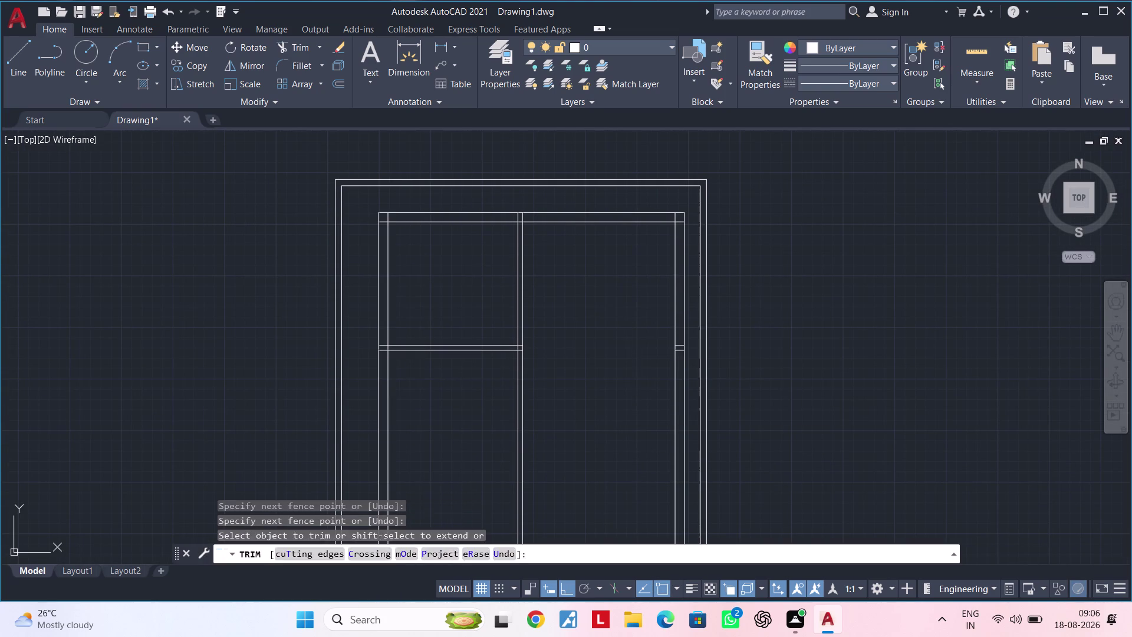
Trim the leftover bar stub inside the right frame edge so the bar spans the left bay only.
key(Escape)
scroll(up, 3)
key(Escape)
key(space)
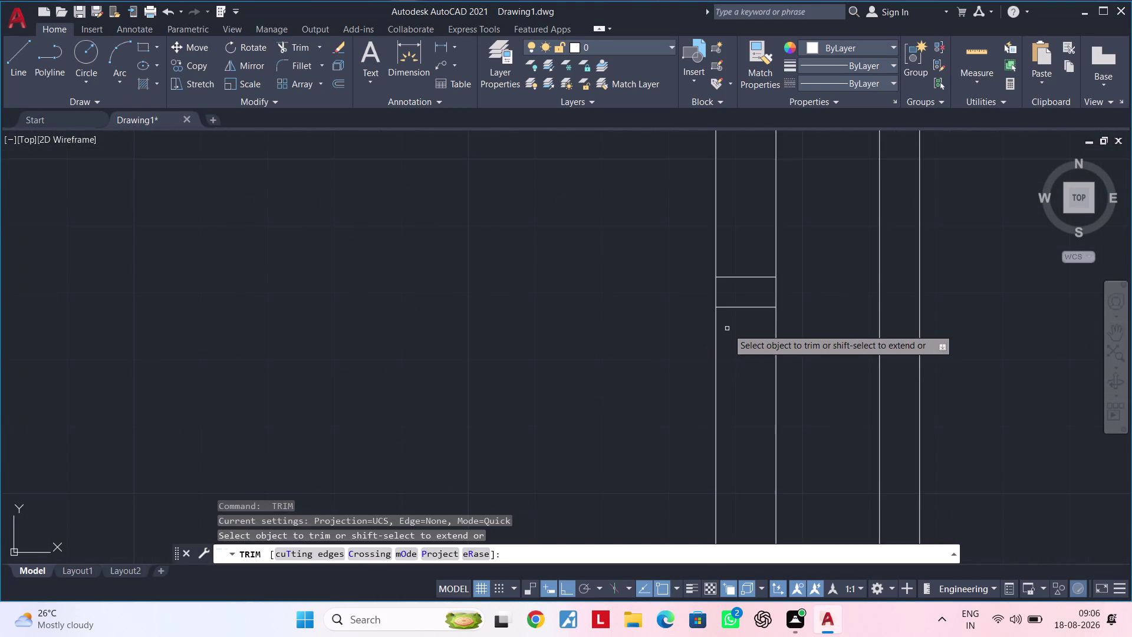
click(738, 265)
drag(738, 263, 745, 321)
drag(745, 304, 746, 286)
drag(748, 266, 750, 260)
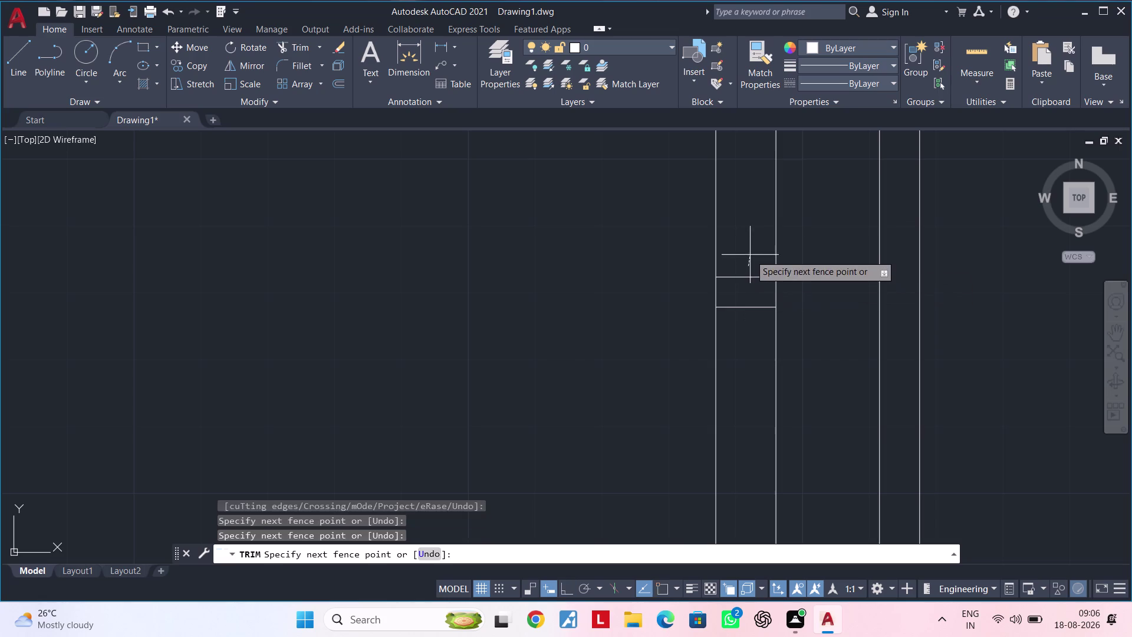
double_click(750, 254)
drag(750, 254, 749, 333)
key(Escape)
scroll(down, 3)
middle_drag(574, 286, 712, 592)
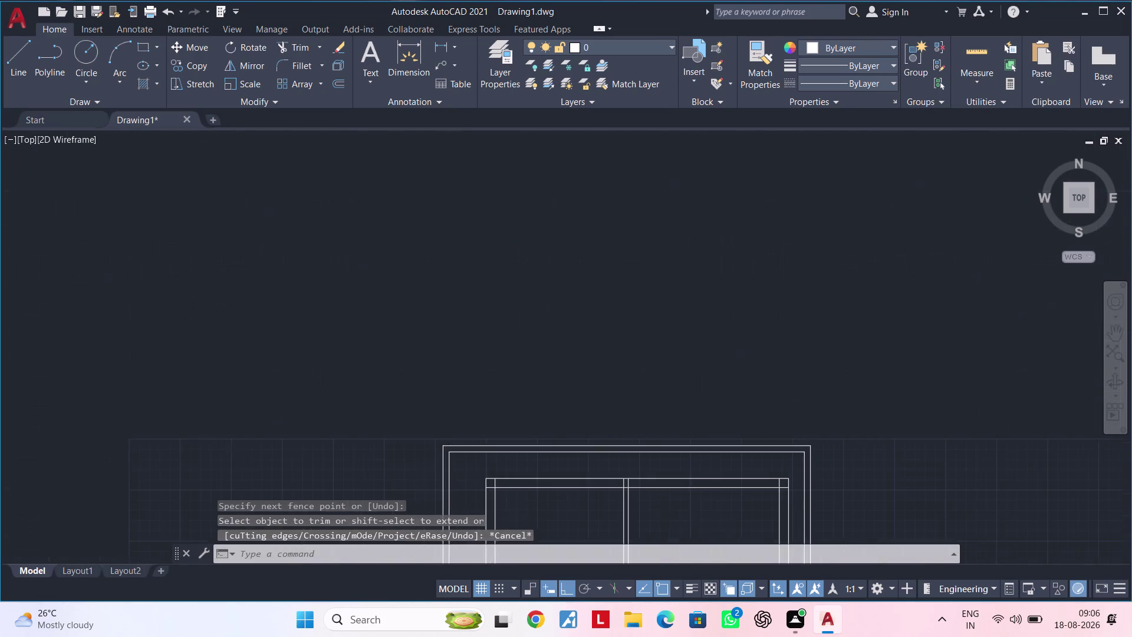
middle_drag(712, 593, 727, 602)
key(Escape)
key(Escape)
middle_drag(716, 490, 690, 251)
Offset the inner top line of the frame 6' downward.
key(Escape)
key(Escape)
text(of)
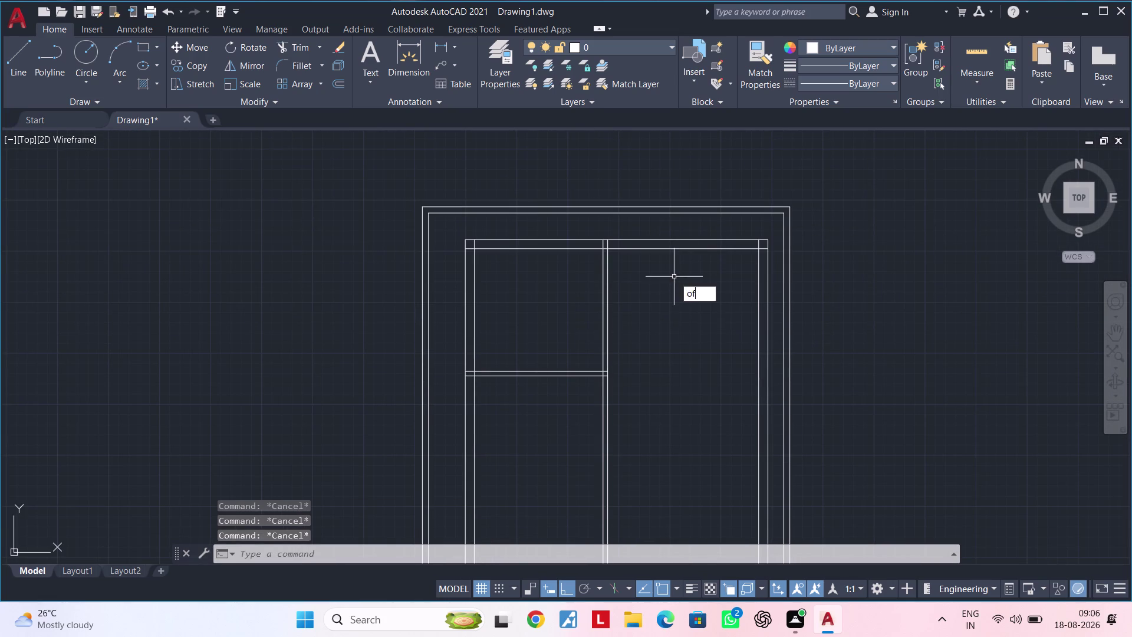
key(space)
text(6')
key(Return)
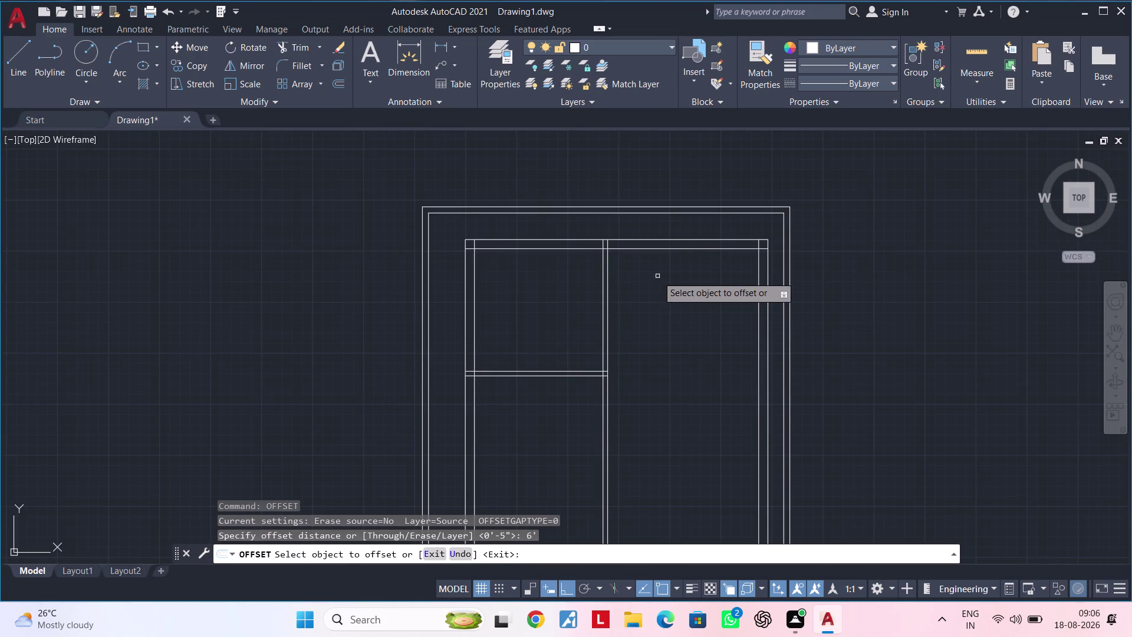
key(Escape)
key(Escape)
key(Escape)
text(of 6)
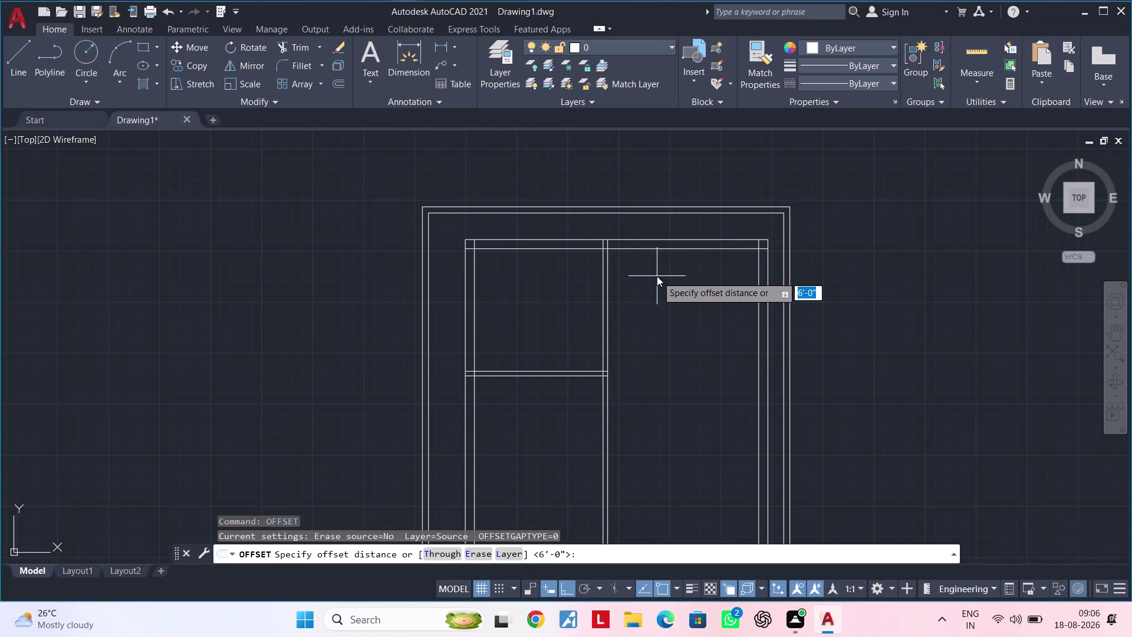
text(')
key(Return)
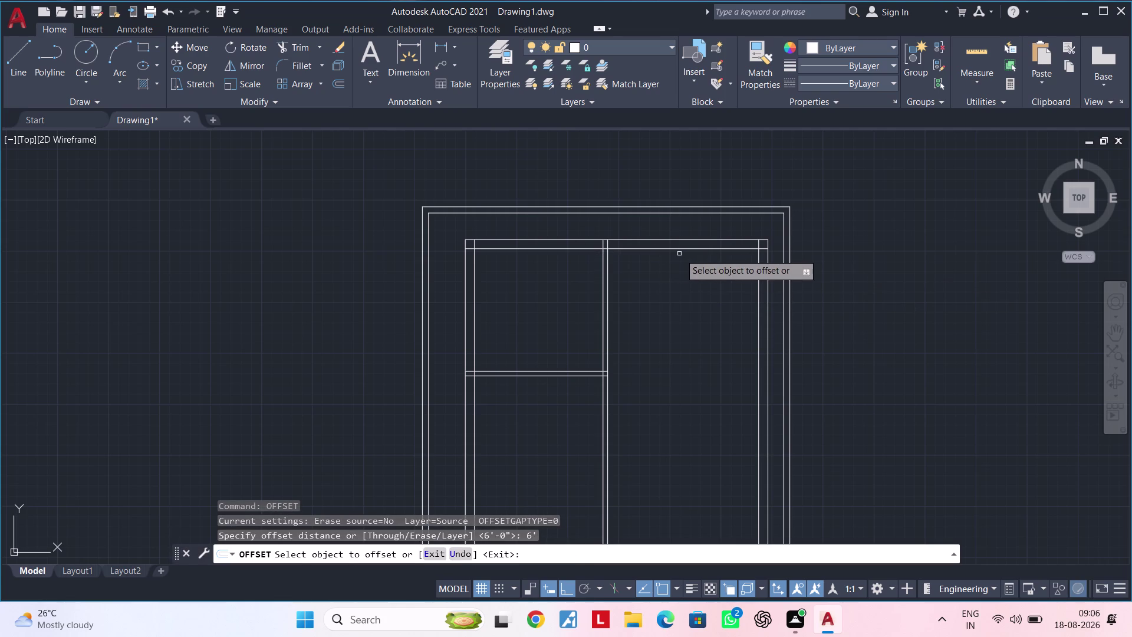
click(680, 250)
click(687, 321)
key(space)
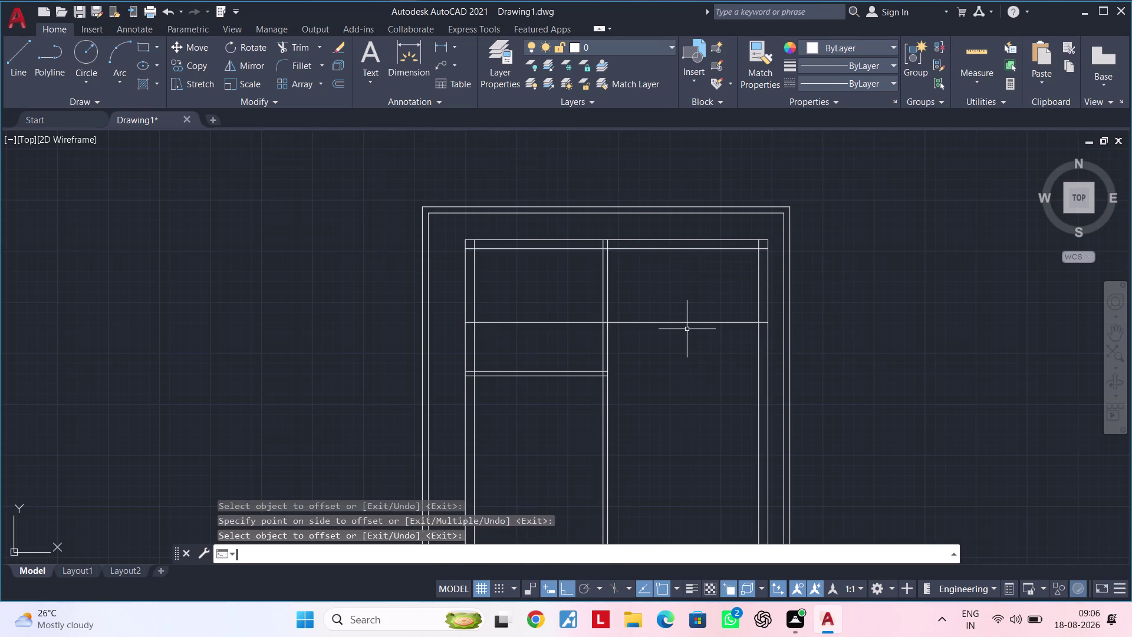
Offset the new 6' line a further 4.5" downward to give the bar its thickness.
key(space)
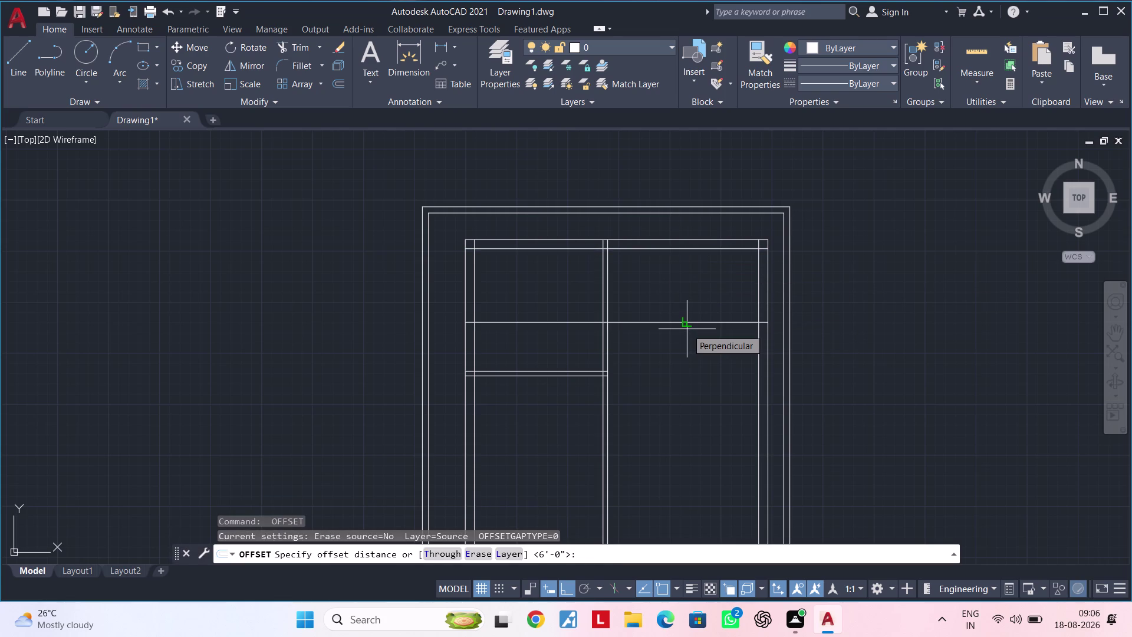
text(4.5)
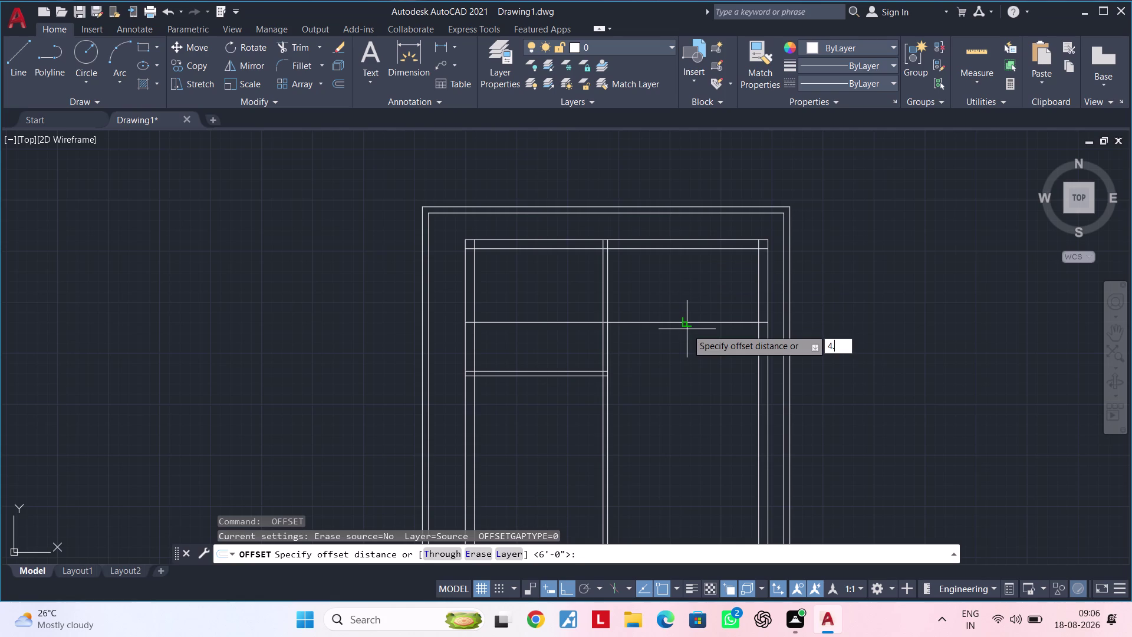
text(")
key(Return)
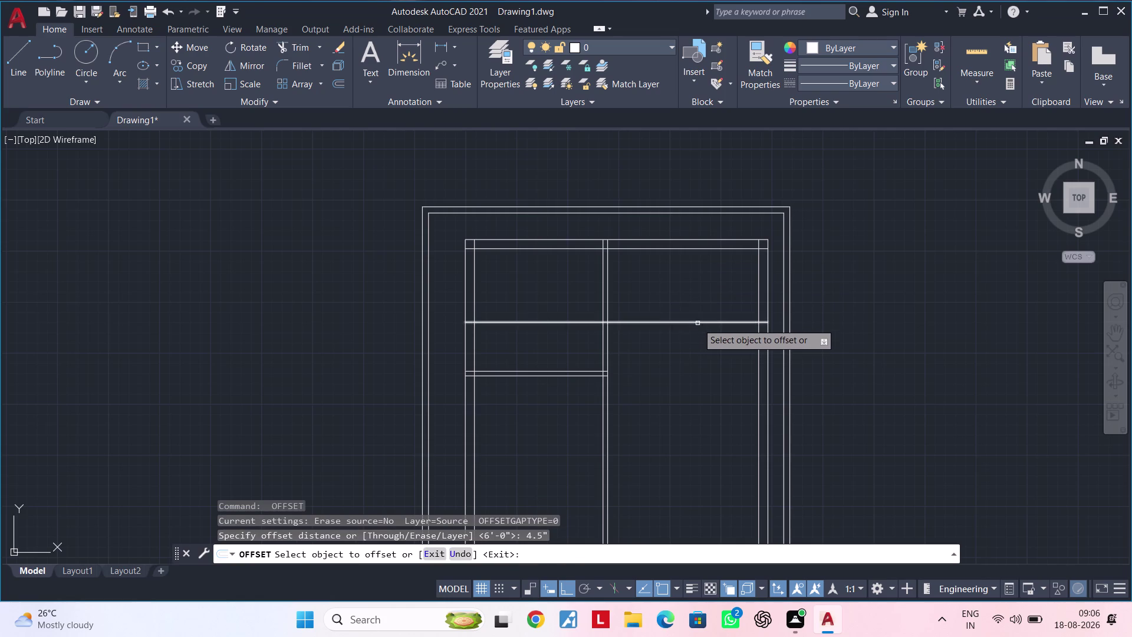
click(698, 323)
click(700, 407)
key(Escape)
key(Escape)
key(Escape)
text(tr)
key(space)
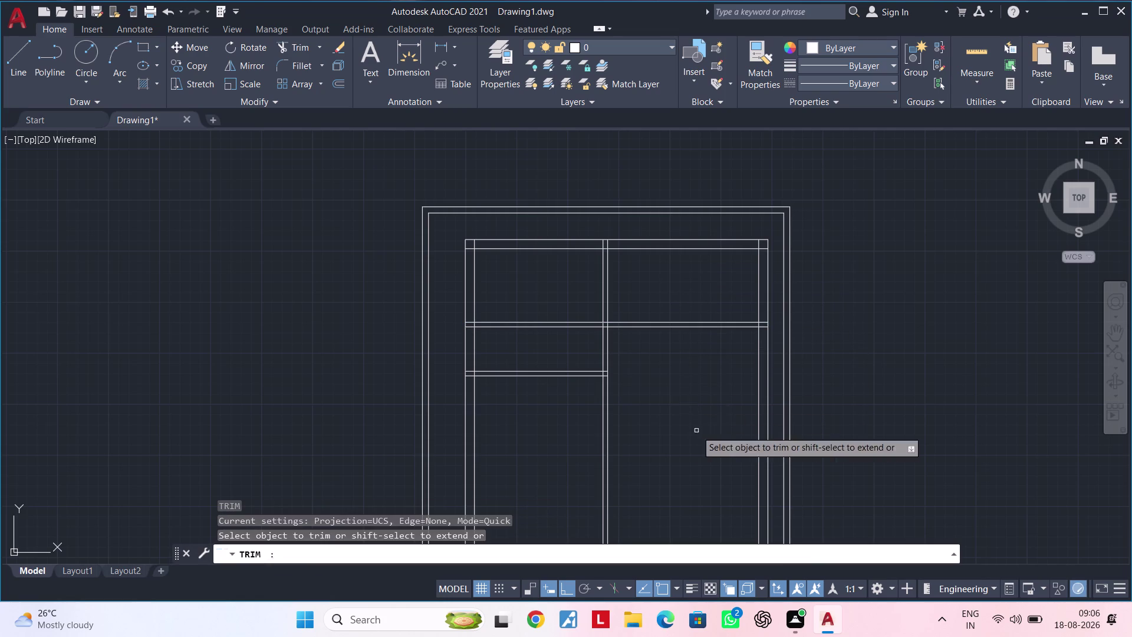
Trim the upper bar out of the left panel with a fence.
drag(552, 351, 569, 301)
click(571, 249)
key(Escape)
key(Escape)
key(Escape)
scroll(up, 3)
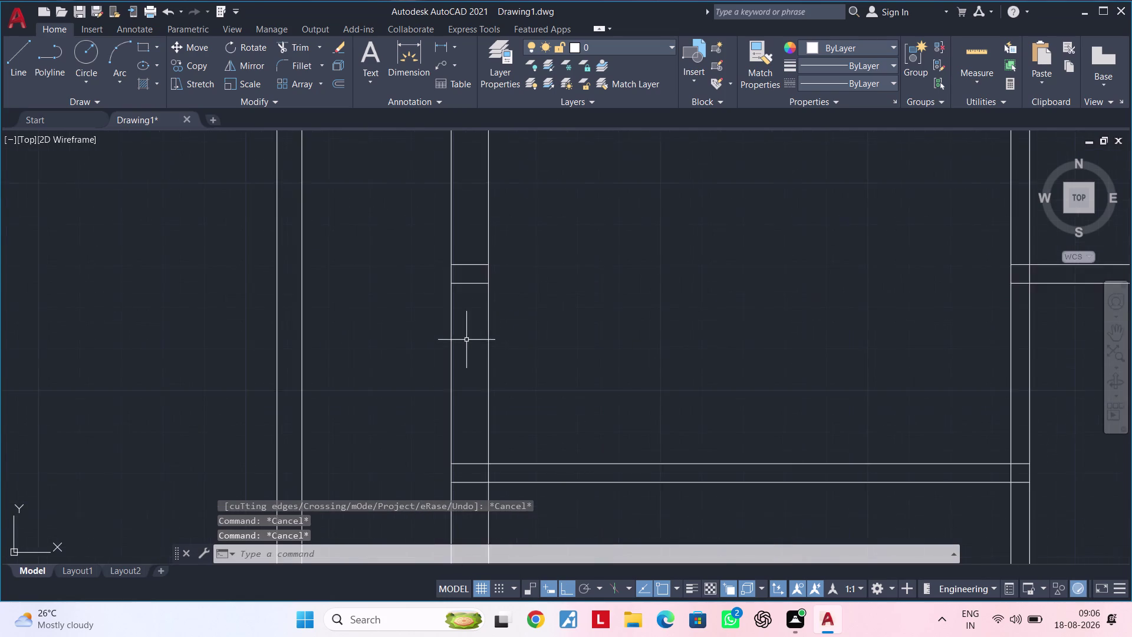
scroll(up, 3)
Erase the leftover bar pieces inside the central divider.
click(465, 152)
click(447, 243)
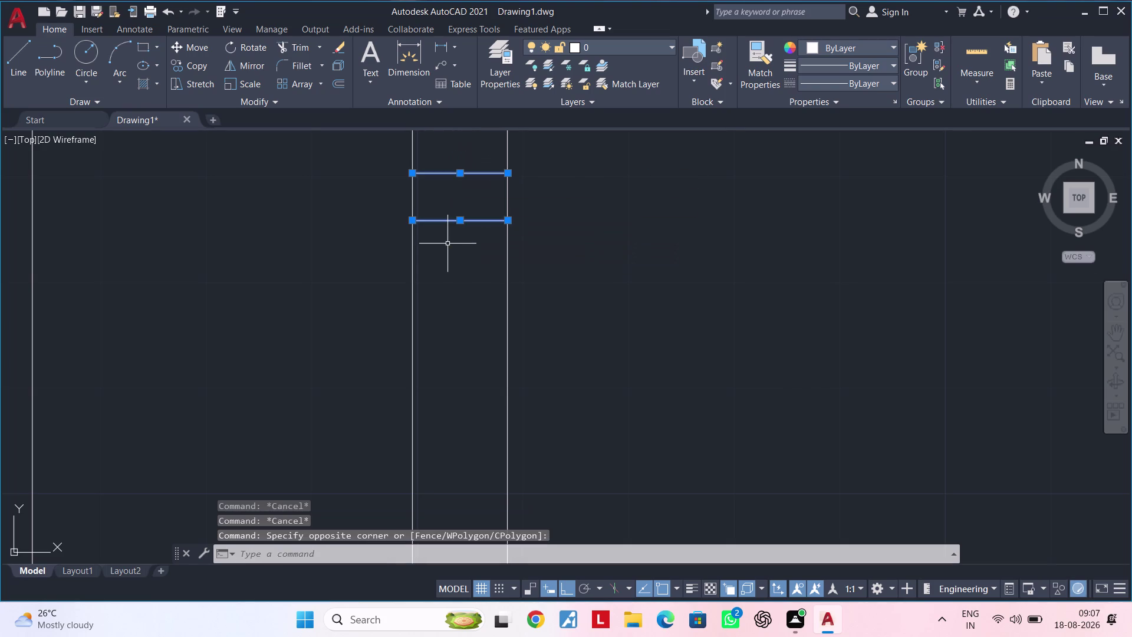
key(Delete)
scroll(down, 3)
scroll(down, 3)
middle_drag(594, 279, 487, 289)
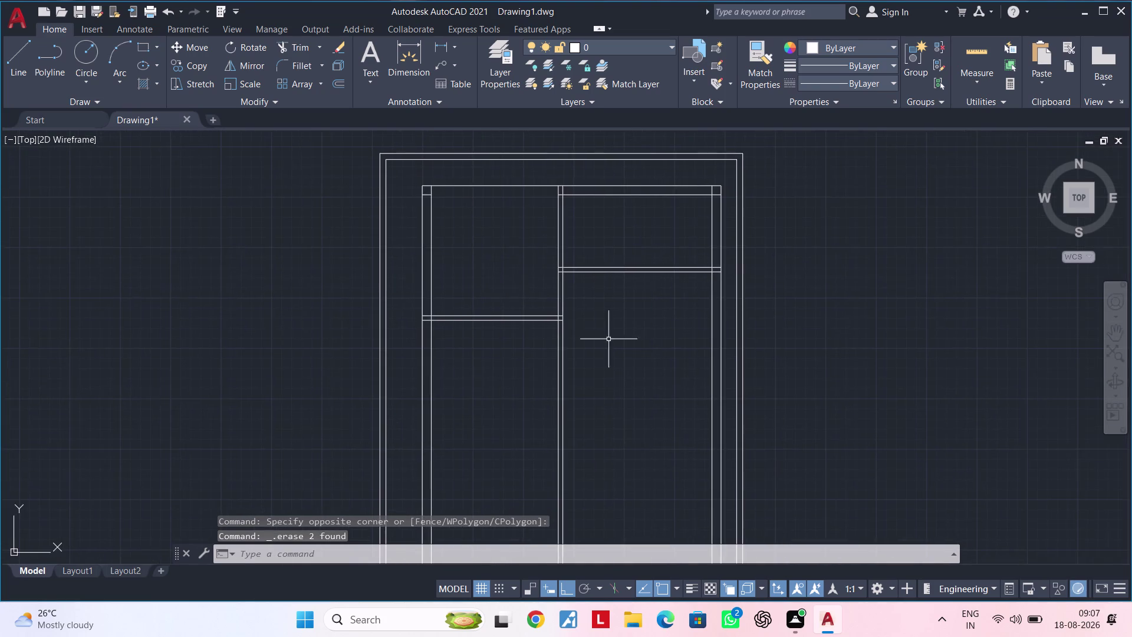
middle_drag(646, 332, 677, 251)
key(Escape)
key(Escape)
middle_drag(550, 306, 569, 291)
key(Escape)
key(Escape)
key(Escape)
key(Escape)
key(Escape)
key(Escape)
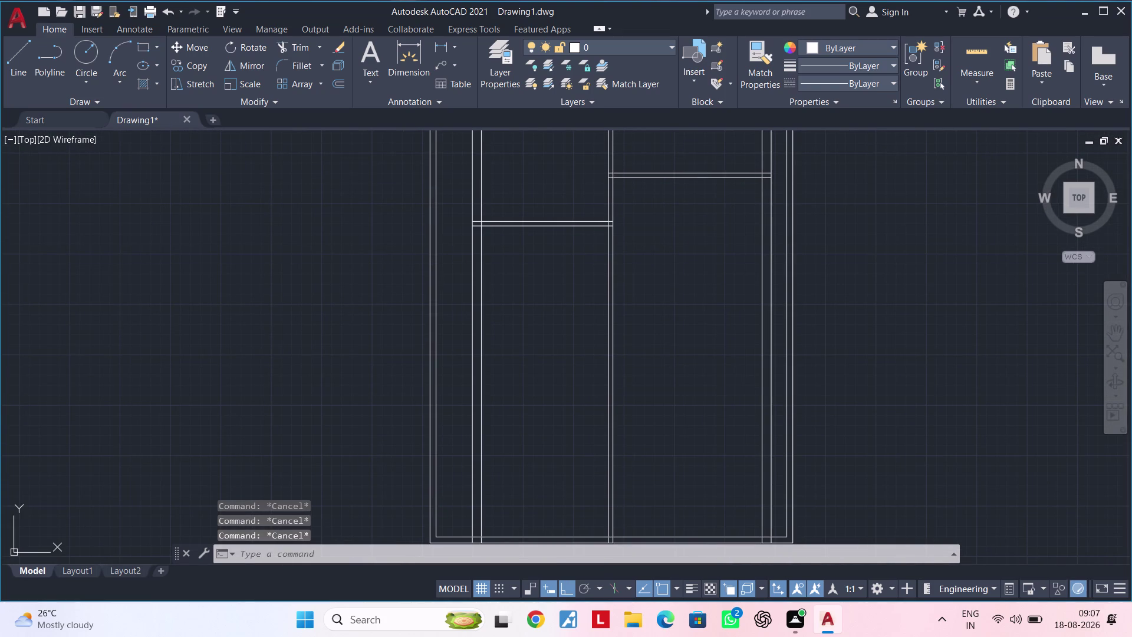
key(Escape)
key(Escape)
key(Escape)
key(Escape)
Offset a wall line 13', then offset a 9" wall-thickness copy.
key(Escape)
key(Escape)
text(of 13)
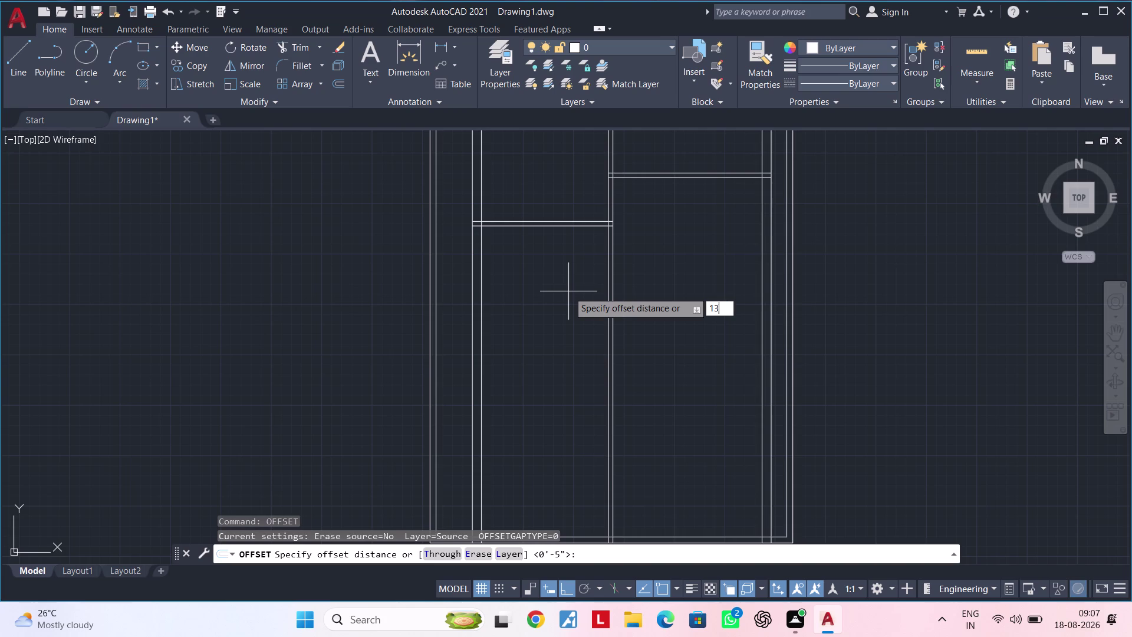
text(')
key(Return)
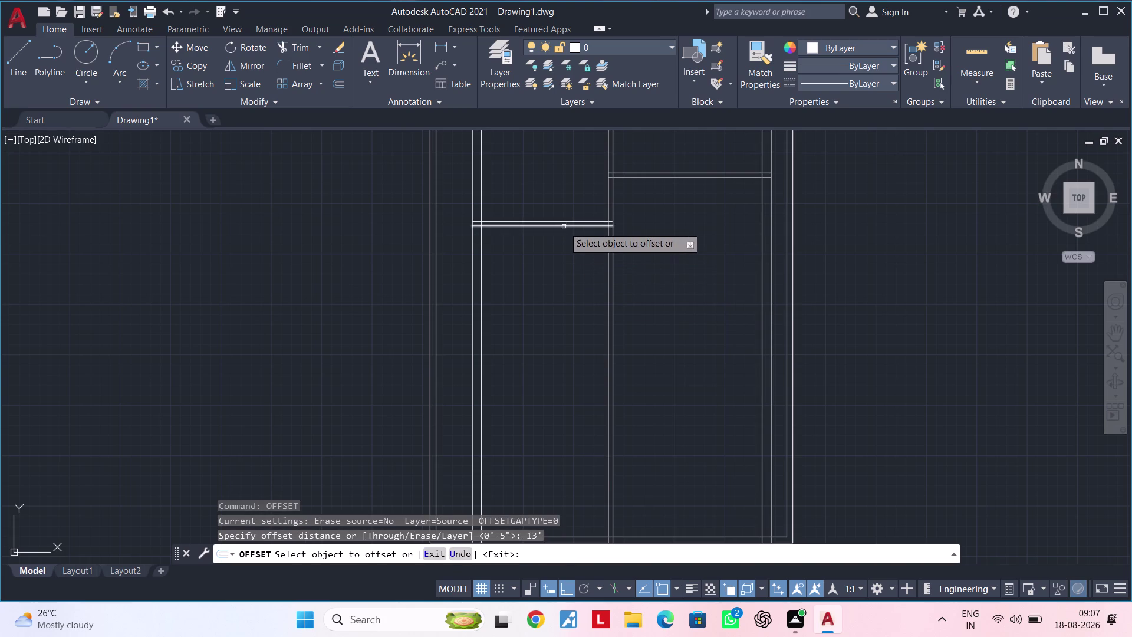
click(564, 227)
click(568, 342)
middle_drag(570, 327, 582, 244)
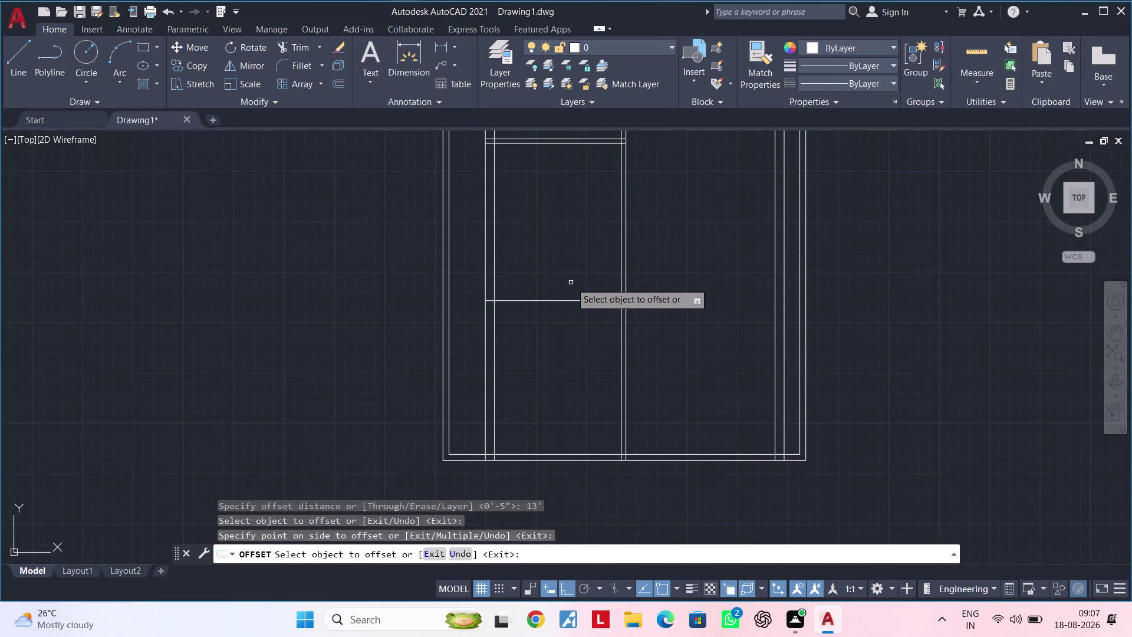
key(space)
key(space)
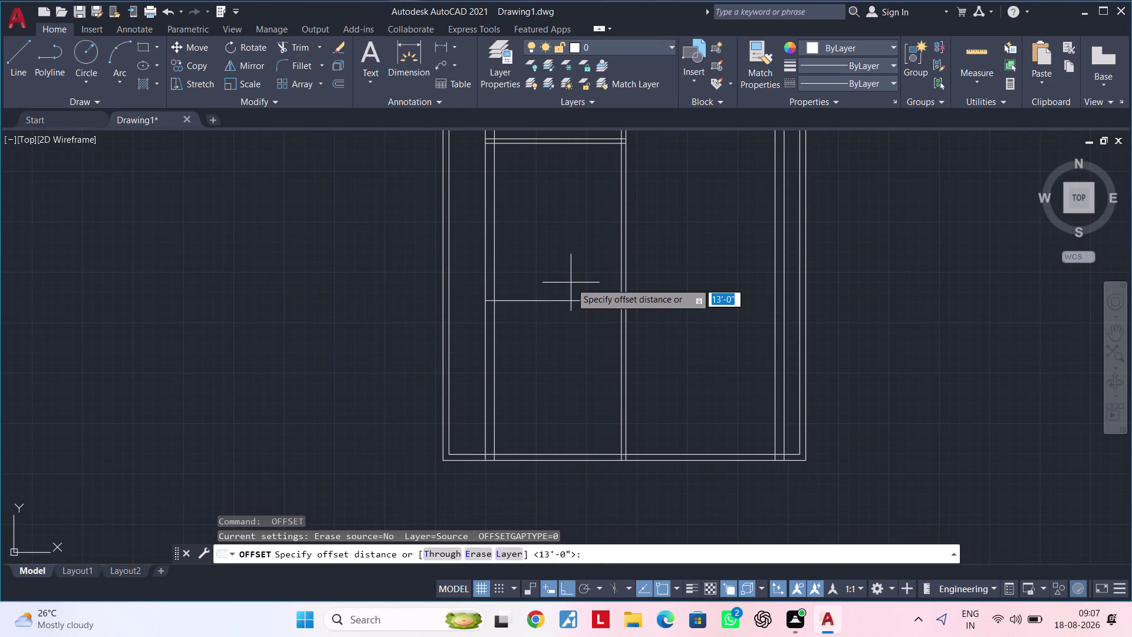
text(9")
key(Return)
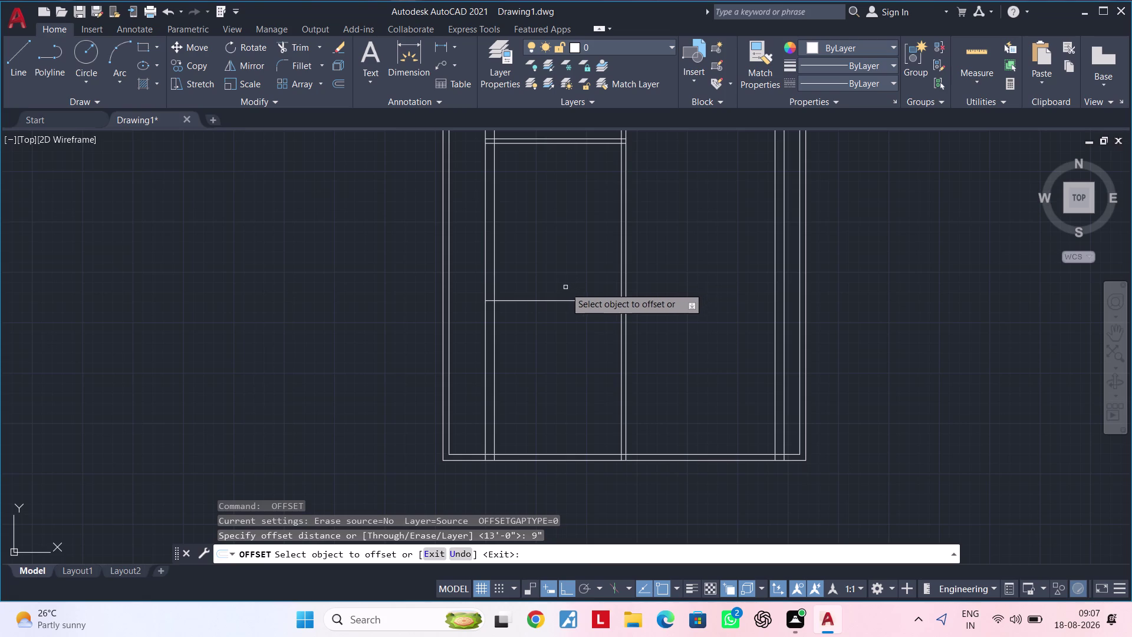
click(565, 300)
click(570, 356)
middle_drag(722, 297, 558, 397)
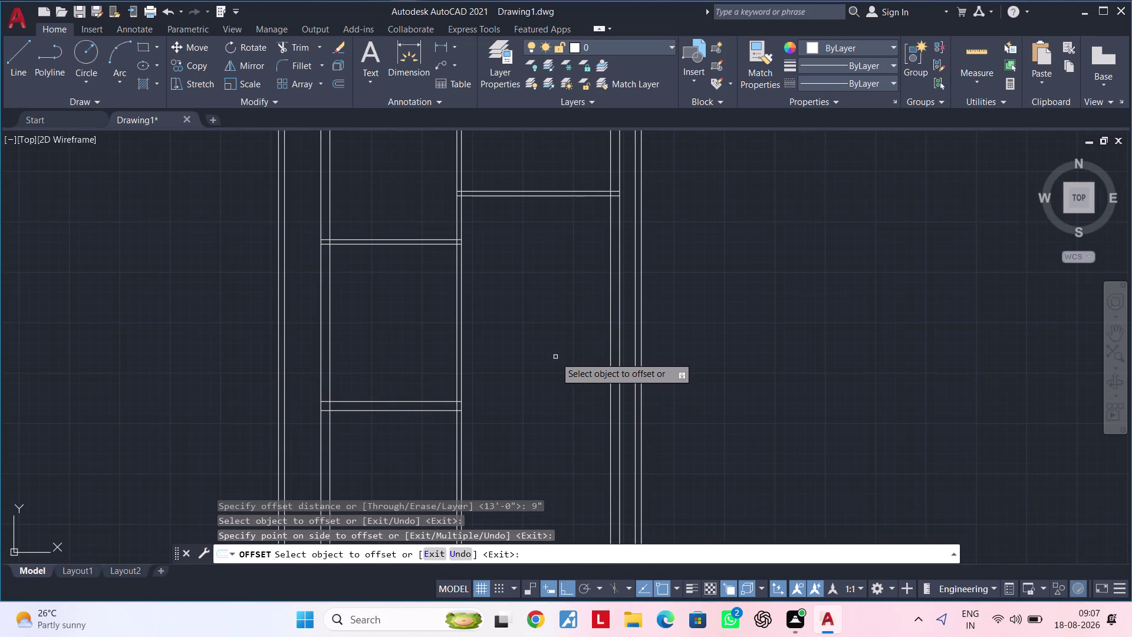
key(space)
Add a partition line 9' below a wall line, with a 4.5" parallel copy.
key(space)
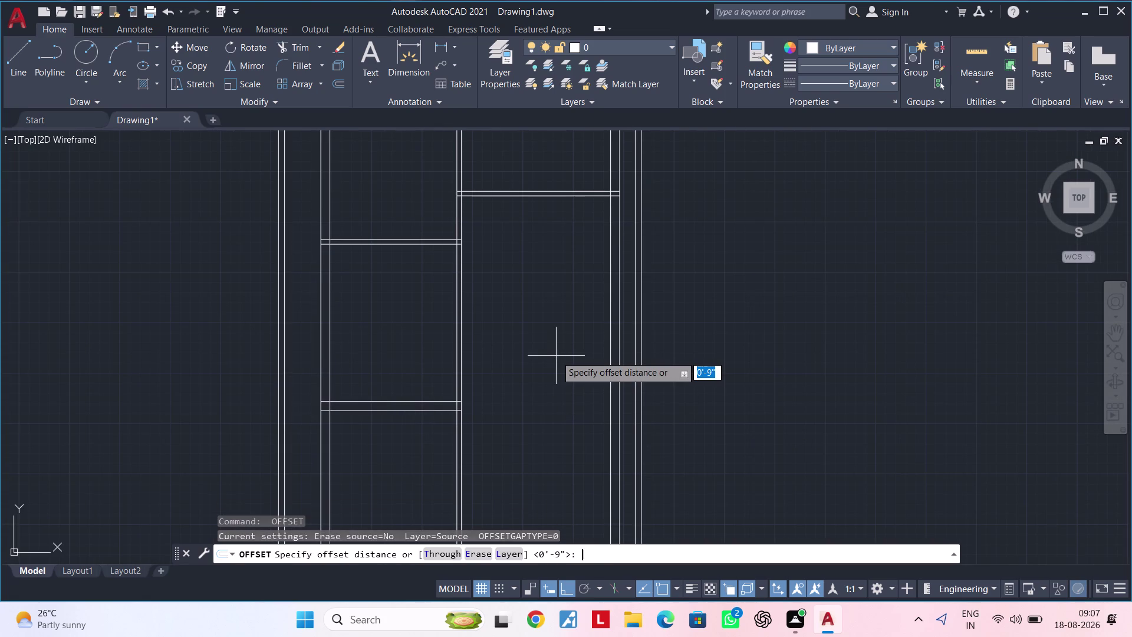
text(9')
key(Return)
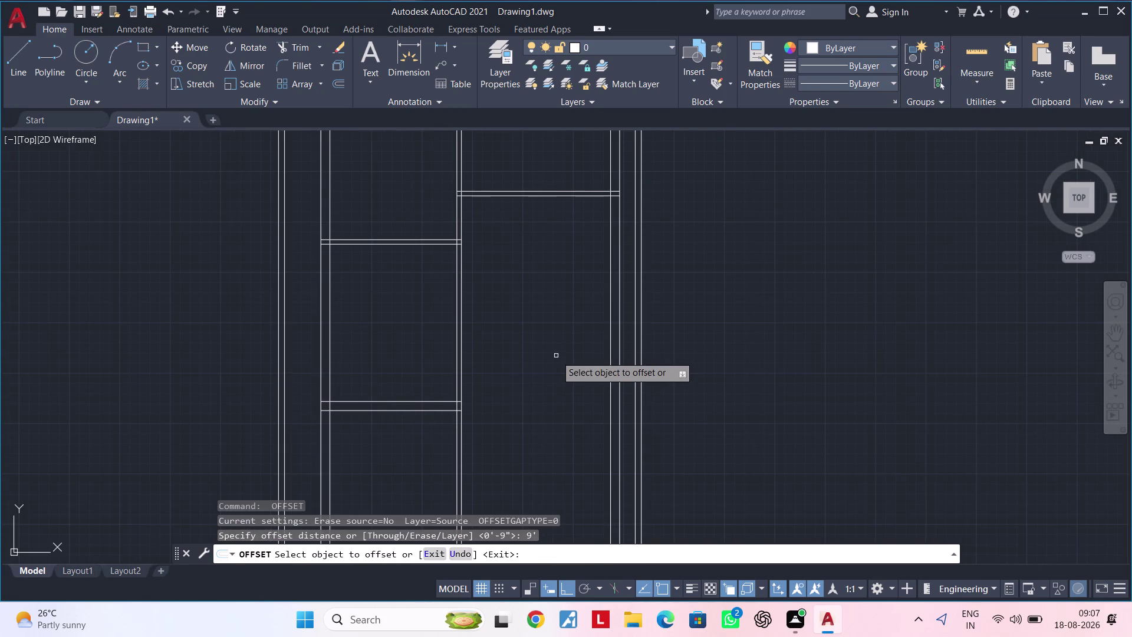
click(553, 196)
click(567, 329)
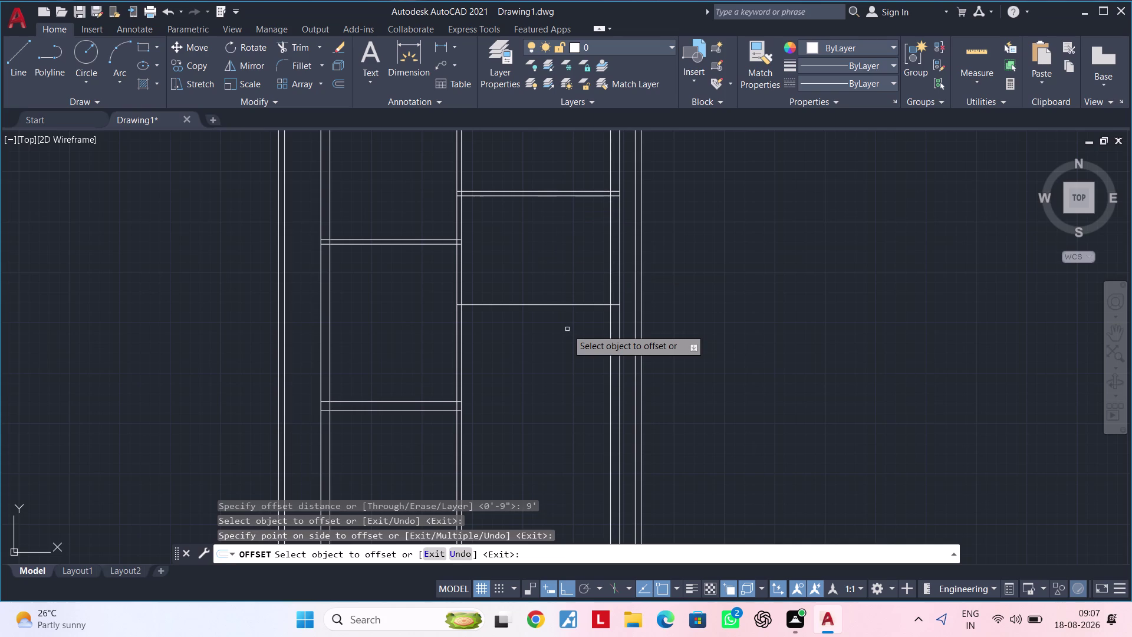
key(space)
key(space)
text(4.)
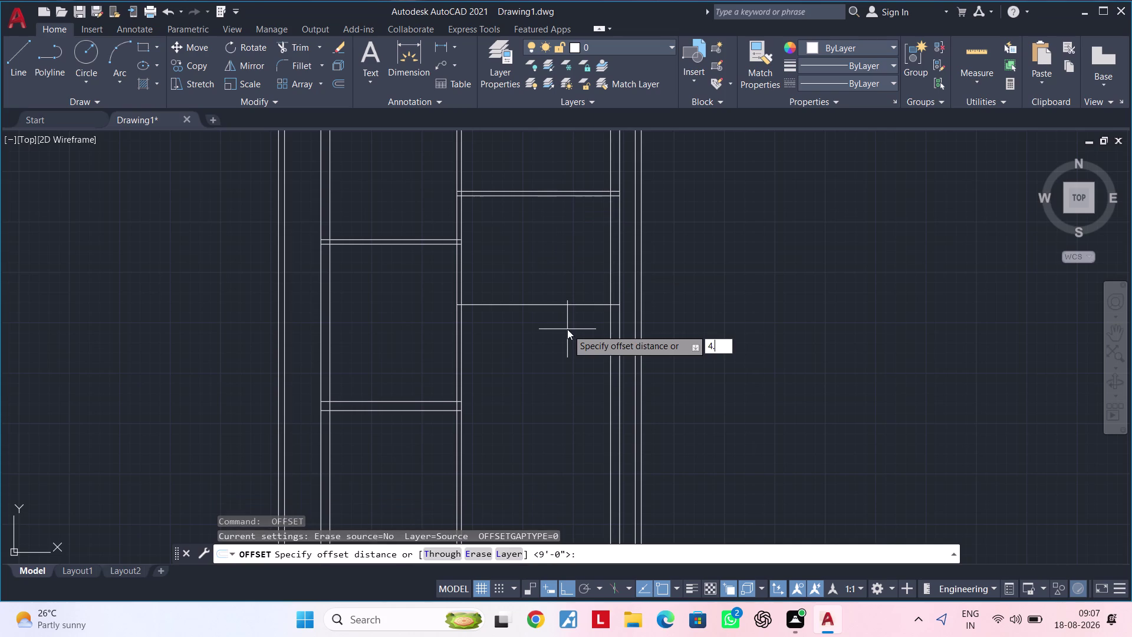
text(5")
key(Return)
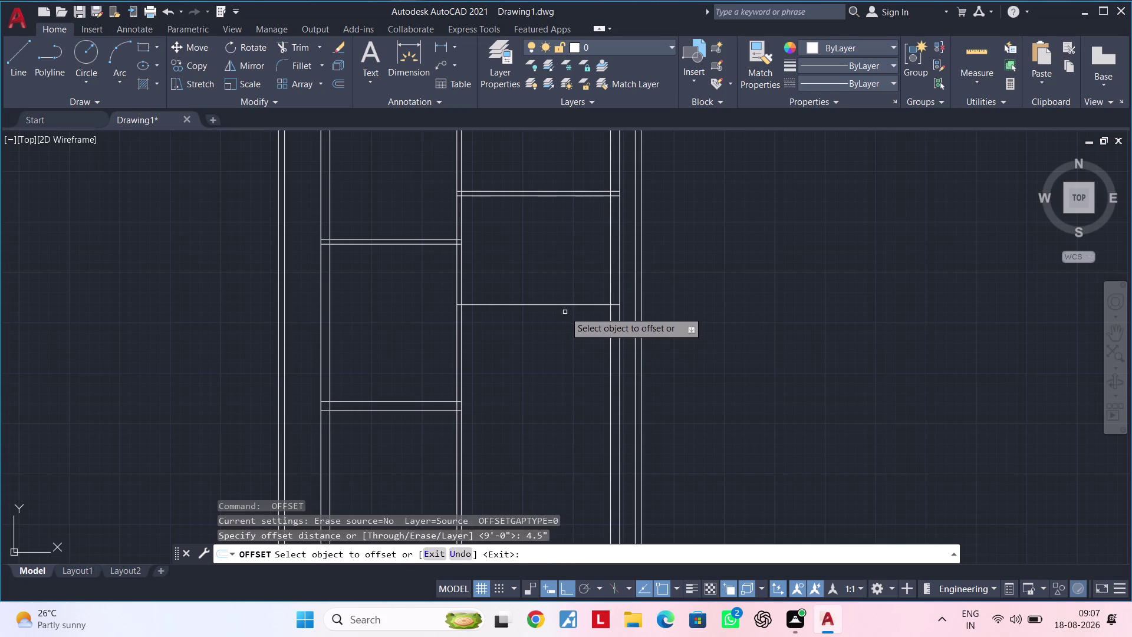
click(567, 307)
click(565, 354)
middle_drag(578, 326, 580, 309)
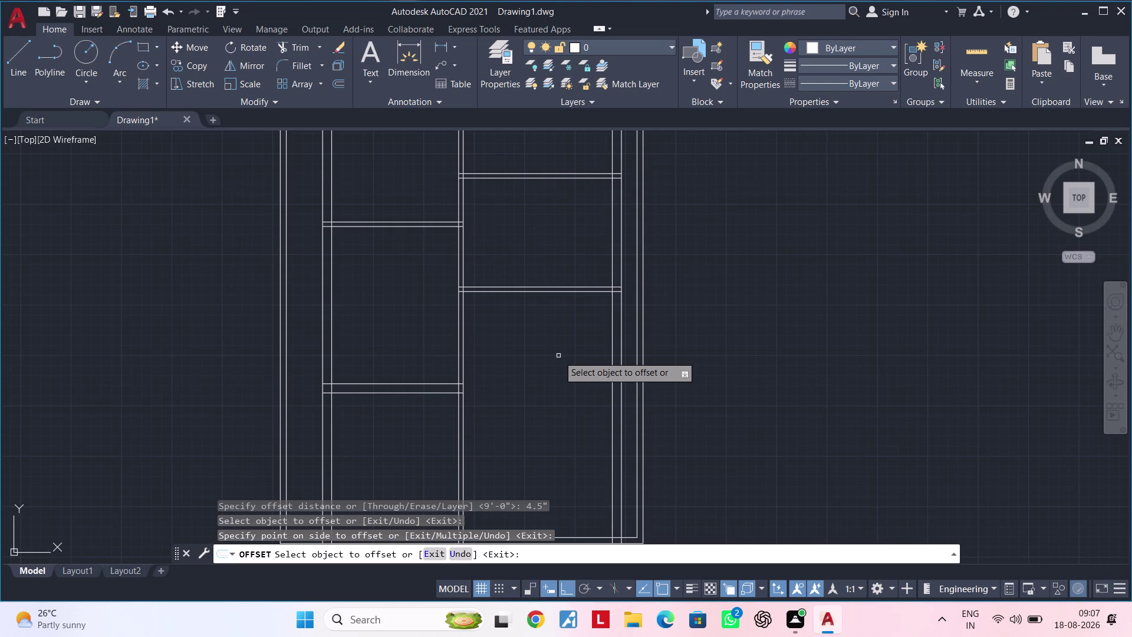
Offset a wall line 3'9", then add a 4.5" partition-thickness copy.
key(space)
key(space)
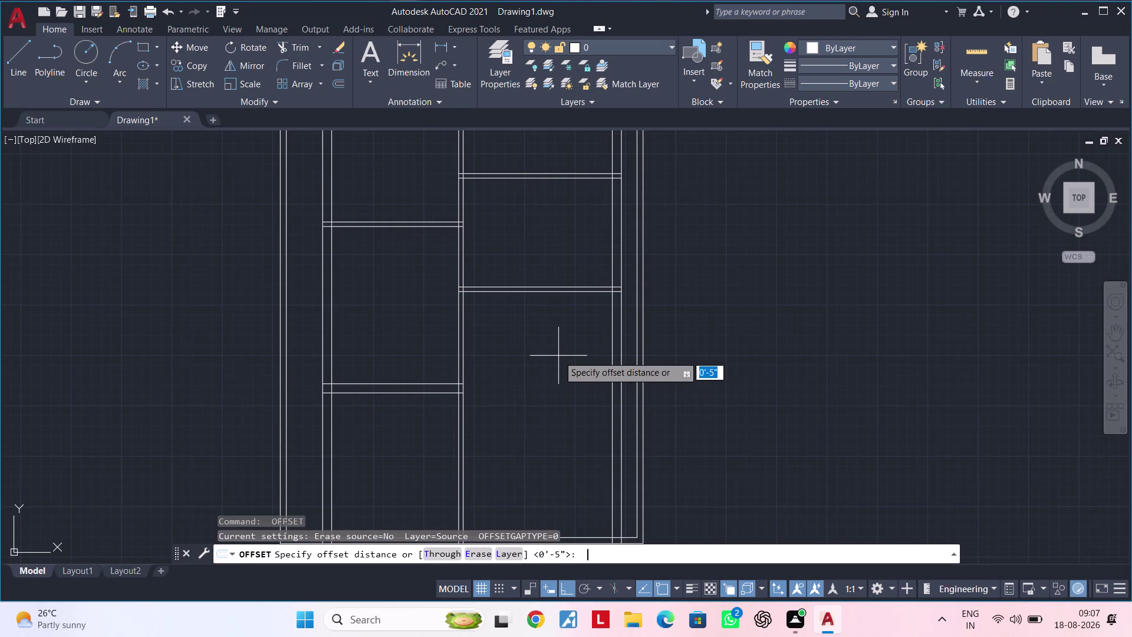
text(3')
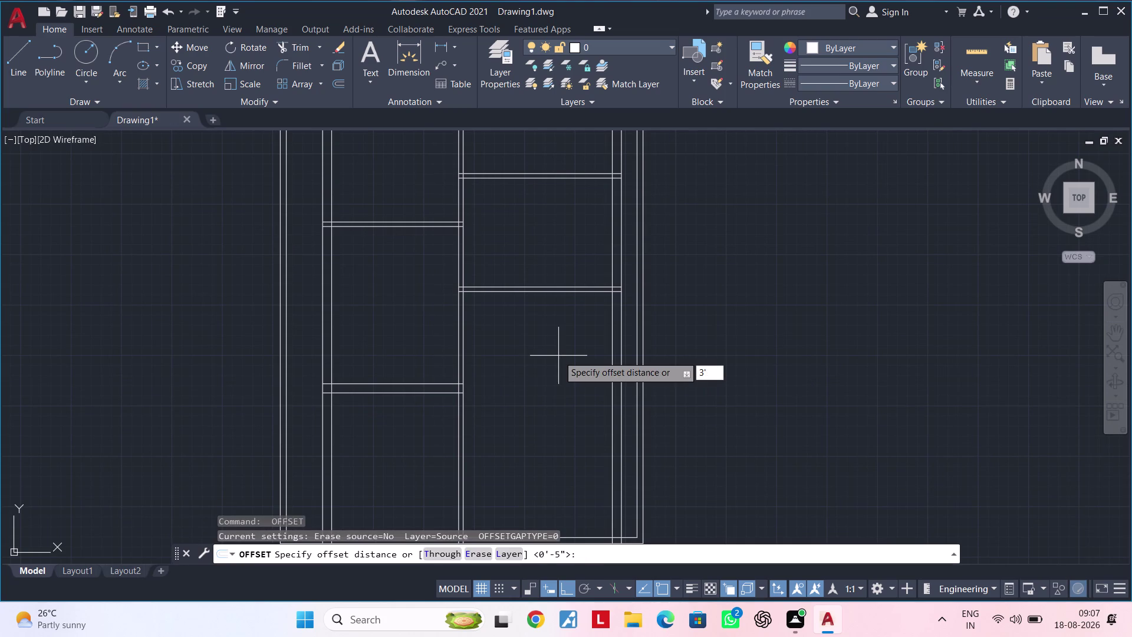
text(9")
key(Return)
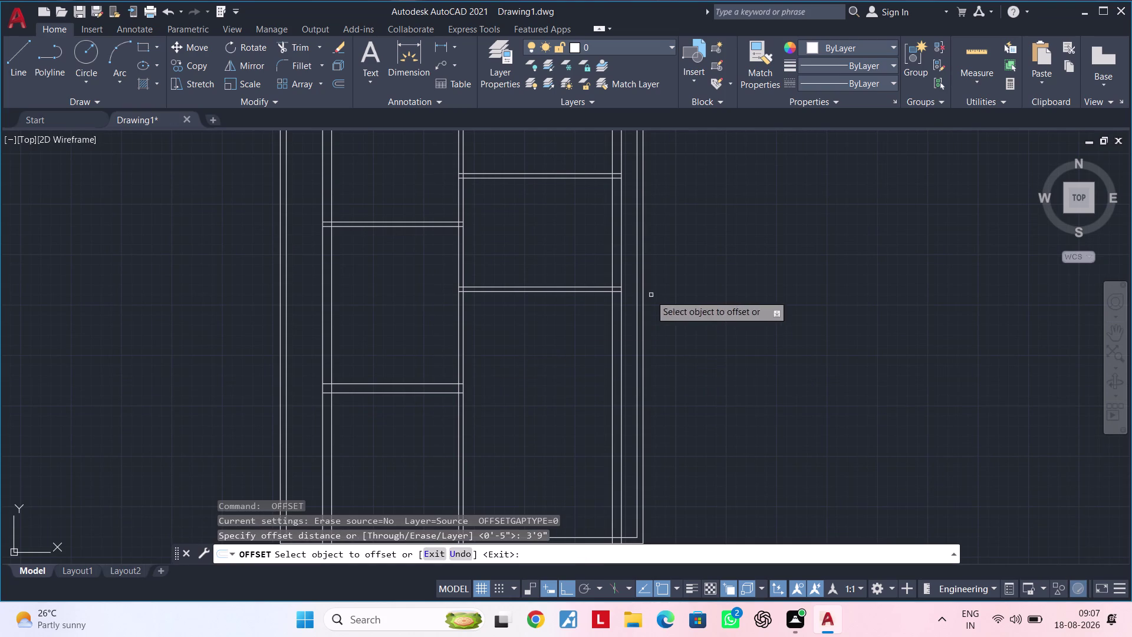
click(563, 293)
click(565, 391)
middle_drag(565, 388, 569, 341)
key(space)
key(space)
text(4.5)
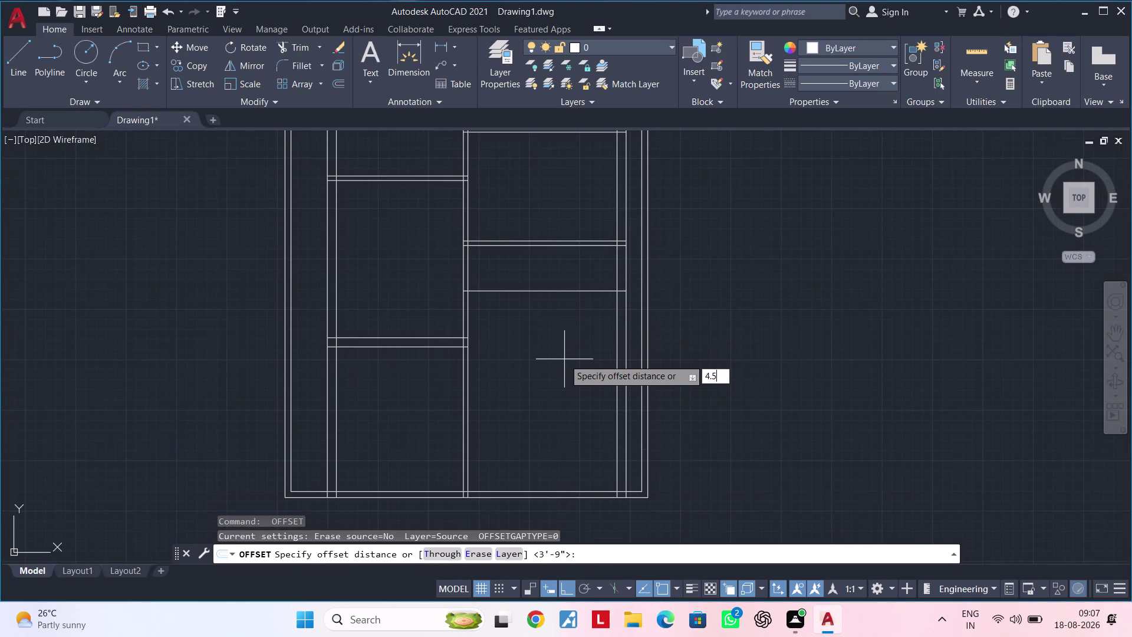
text(")
key(Return)
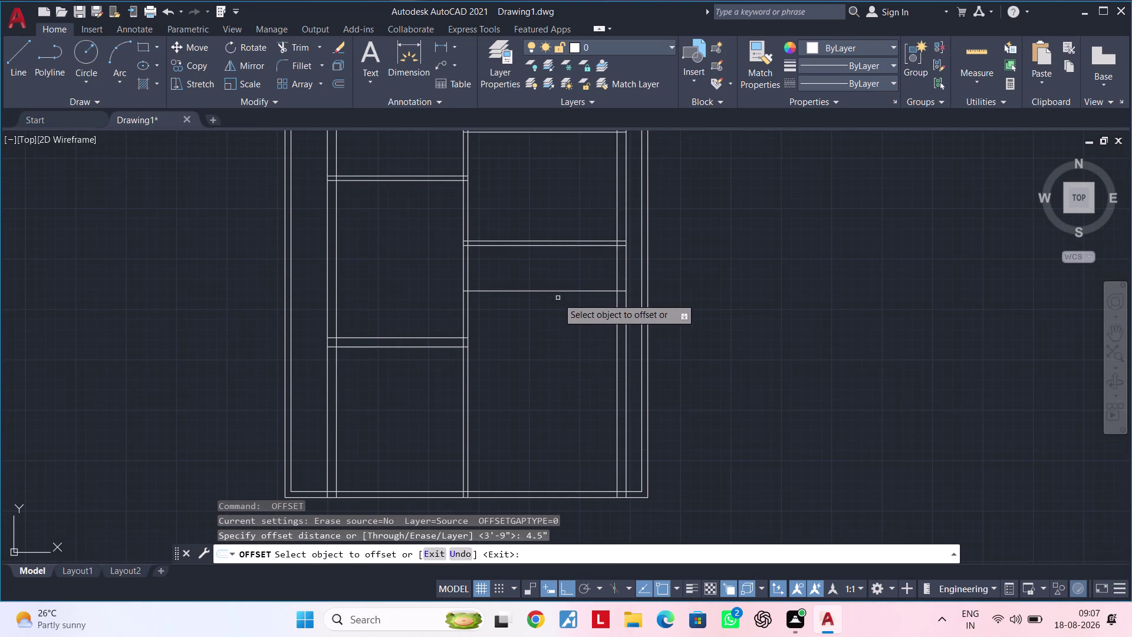
click(560, 291)
double_click(556, 344)
key(space)
Add a partition line offset 10' with a 9" parallel copy across the lower bay.
key(space)
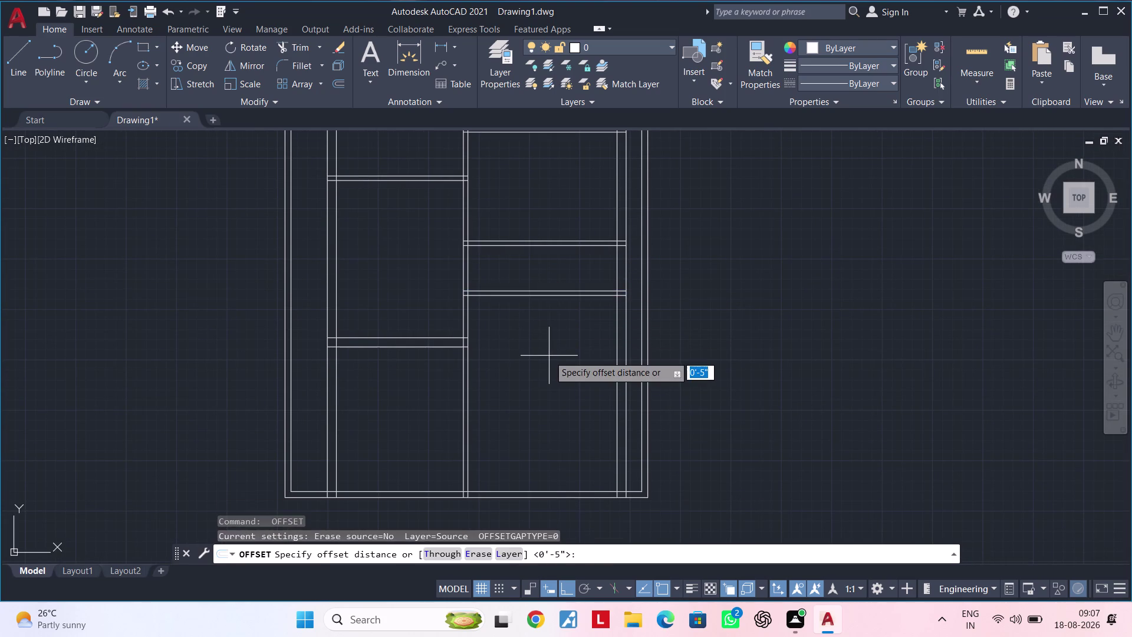
text(10')
key(Return)
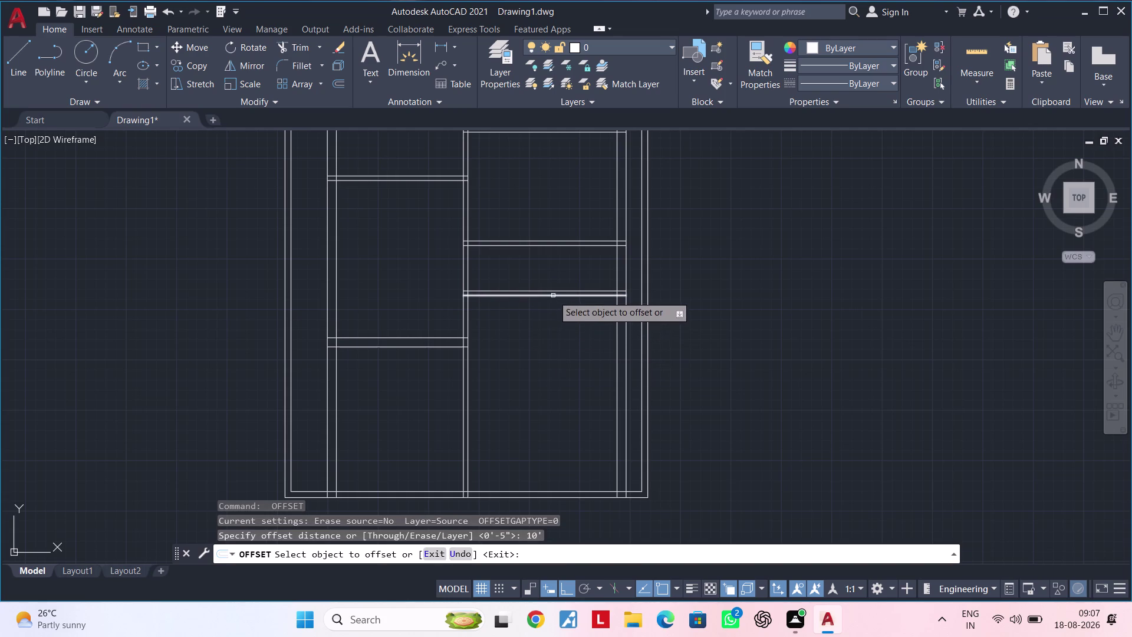
click(554, 295)
click(555, 391)
middle_drag(561, 395, 589, 208)
key(space)
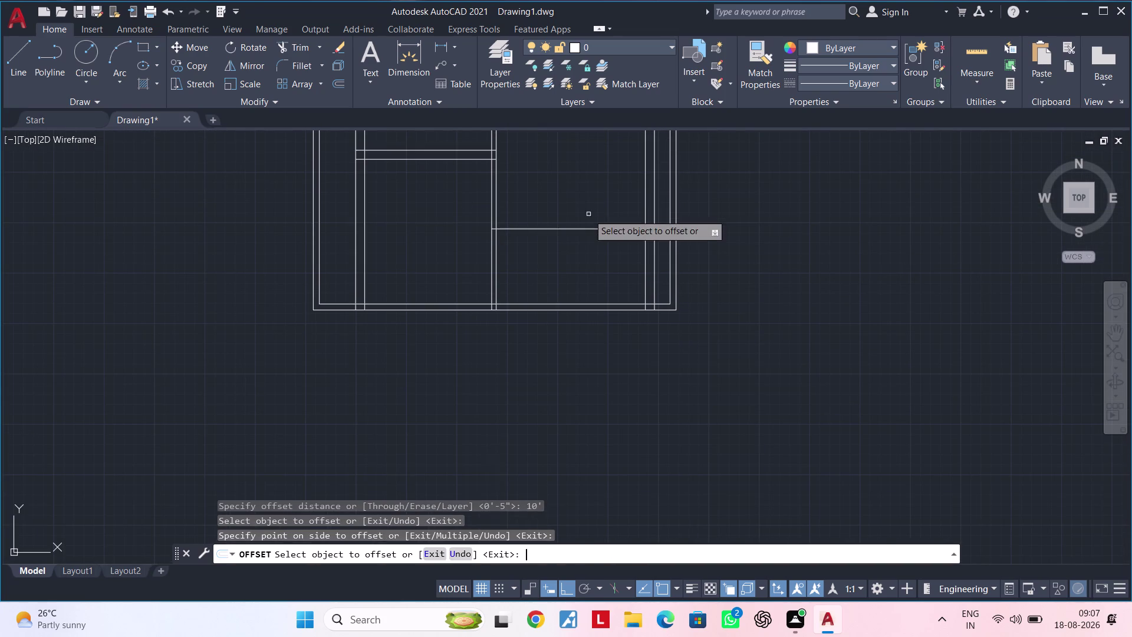
key(space)
text(9")
key(Return)
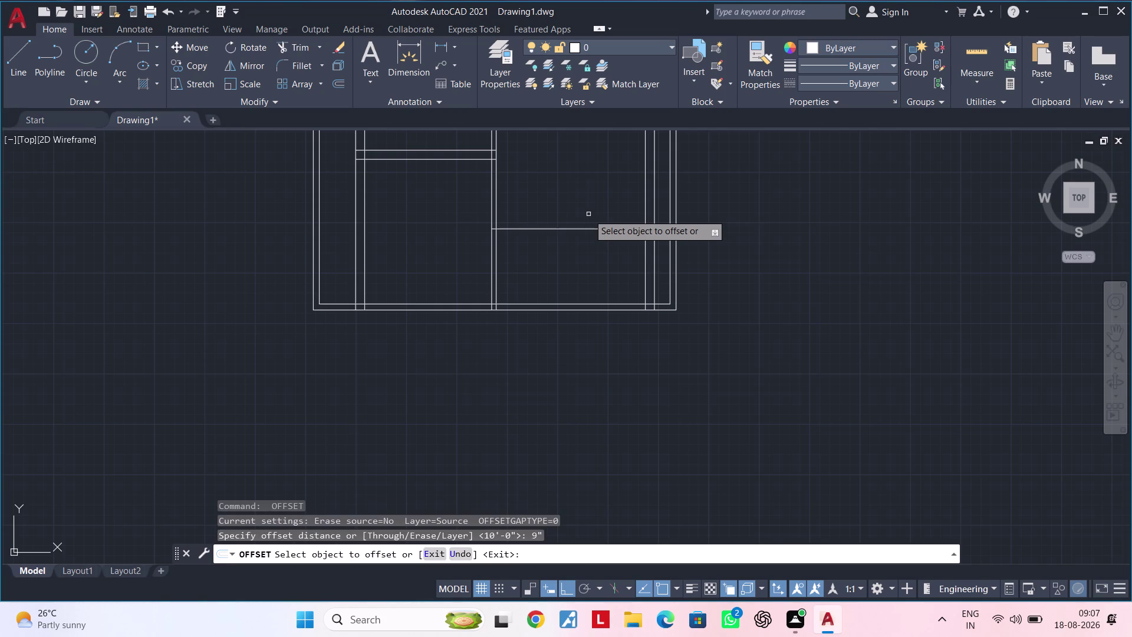
click(609, 228)
click(608, 258)
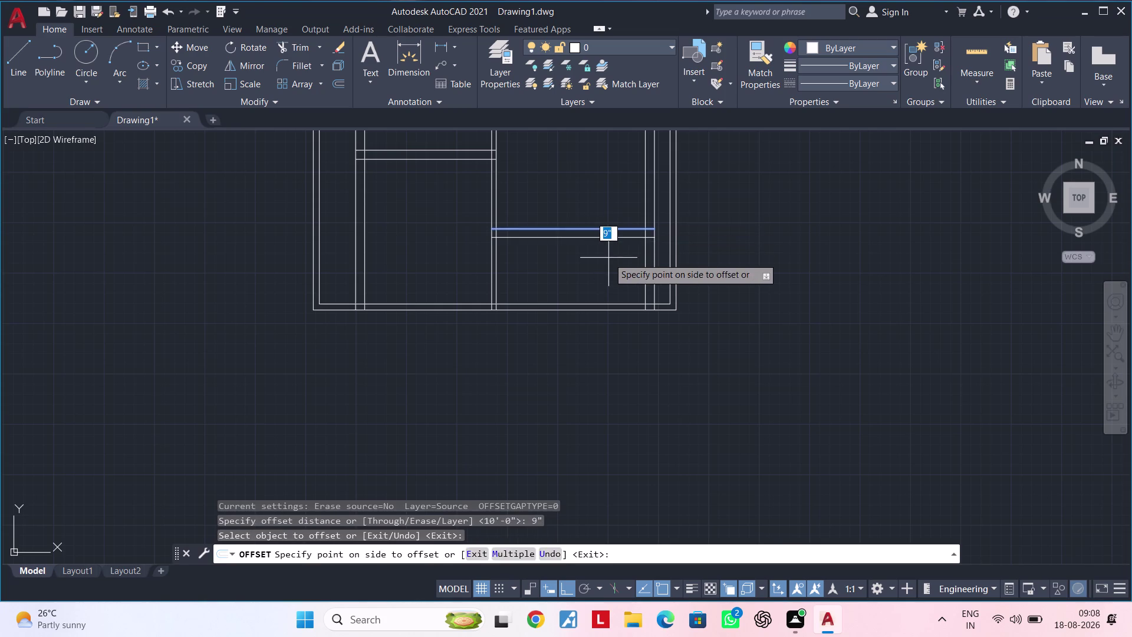
key(Escape)
key(Escape)
key(Escape)
key(Escape)
middle_drag(601, 257, 533, 272)
key(Escape)
key(Escape)
key(Escape)
key(Escape)
middle_drag(526, 272, 535, 270)
key(Escape)
key(Escape)
key(Escape)
text(tr)
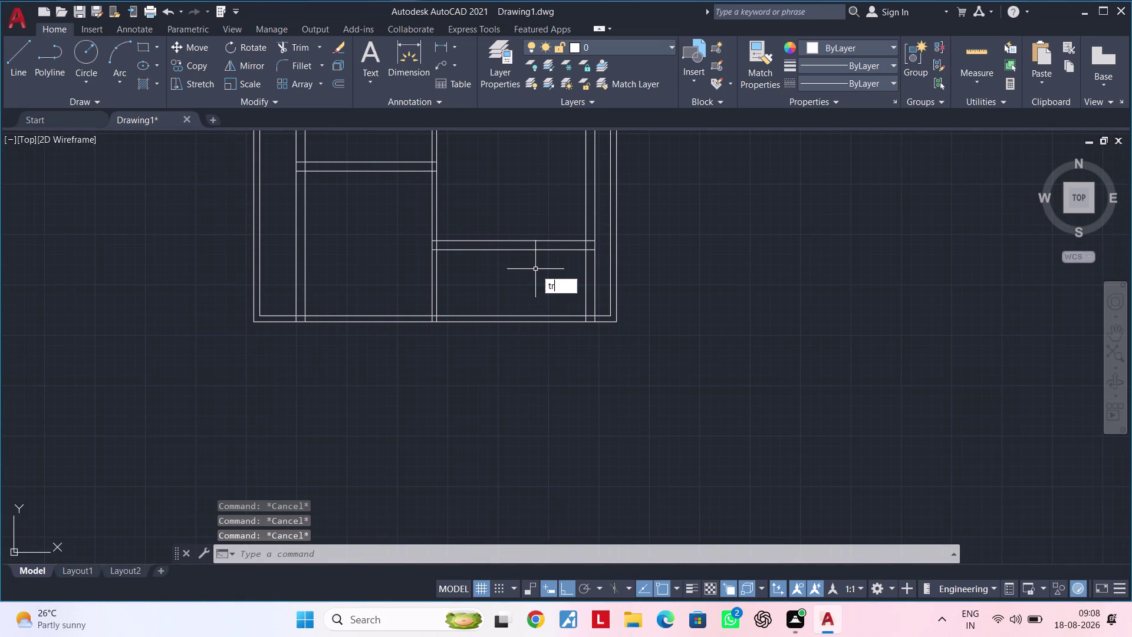
Trim the overlapping wall segments where the interior walls cross the outer walls.
key(space)
click(502, 269)
drag(439, 272, 430, 273)
click(429, 273)
double_click(420, 272)
drag(402, 273, 467, 273)
double_click(469, 273)
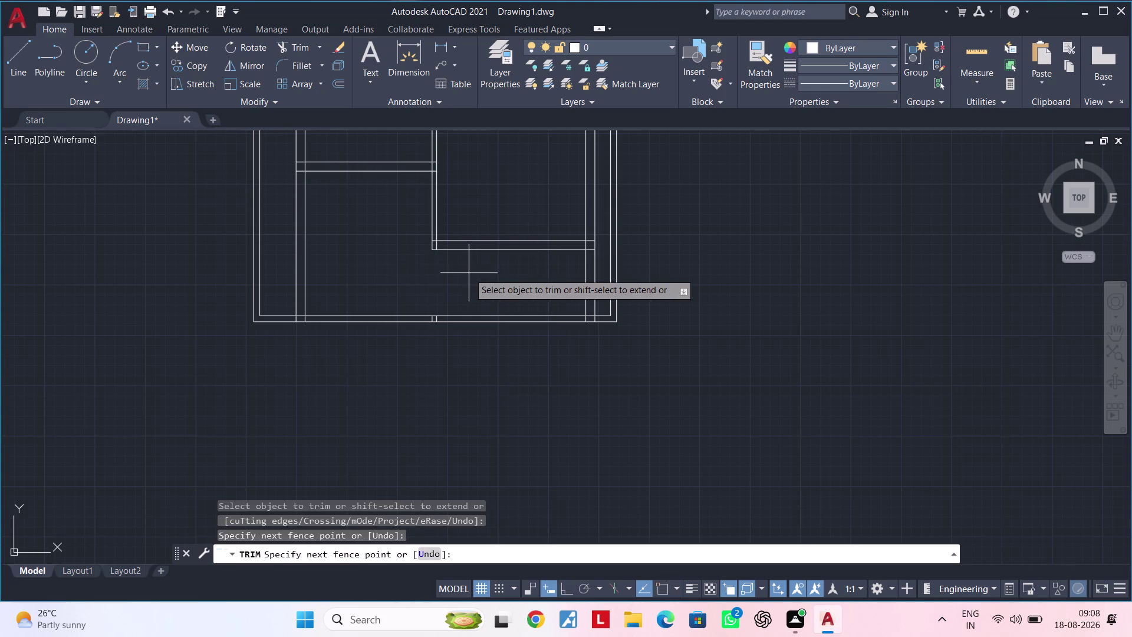
key(Escape)
key(Escape)
Erase the two stray wall lines in the lower walls.
scroll(up, 3)
middle_drag(450, 308, 521, 289)
scroll(up, 3)
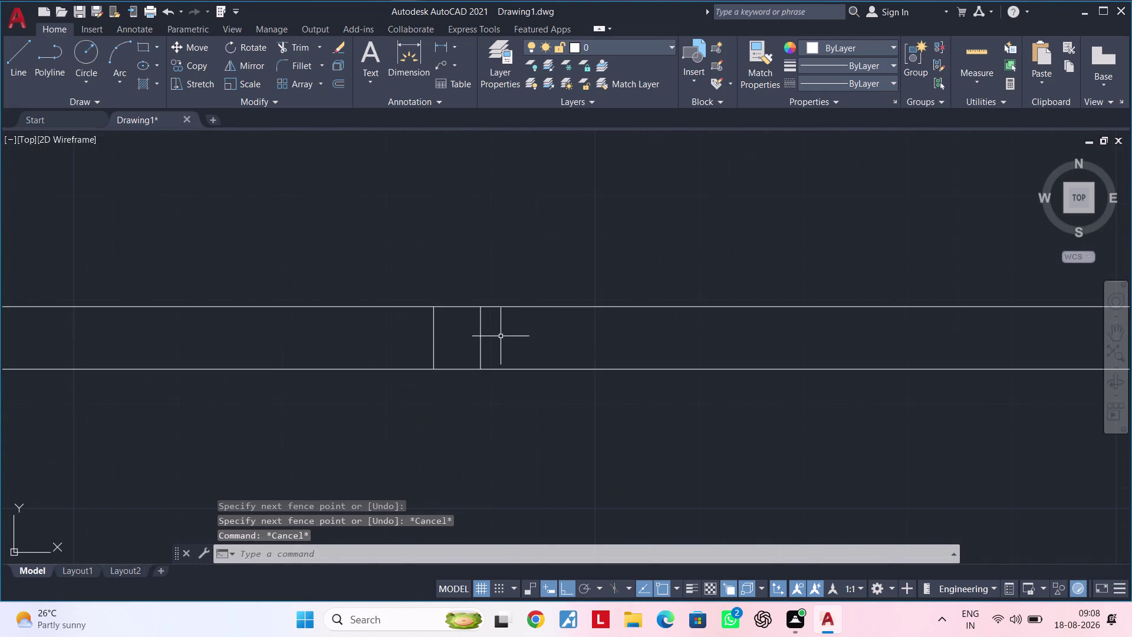
click(515, 335)
click(393, 342)
key(Delete)
Trim the extra partition segment in the bottom rooms with TR.
scroll(down, 3)
scroll(down, 3)
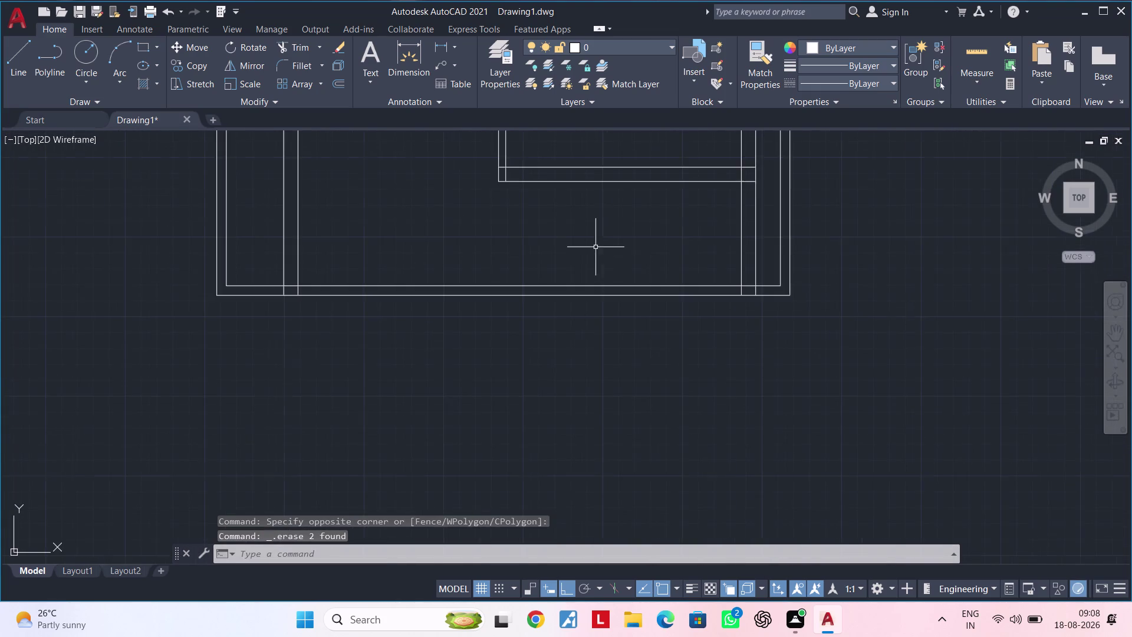
middle_drag(613, 261, 471, 359)
key(Escape)
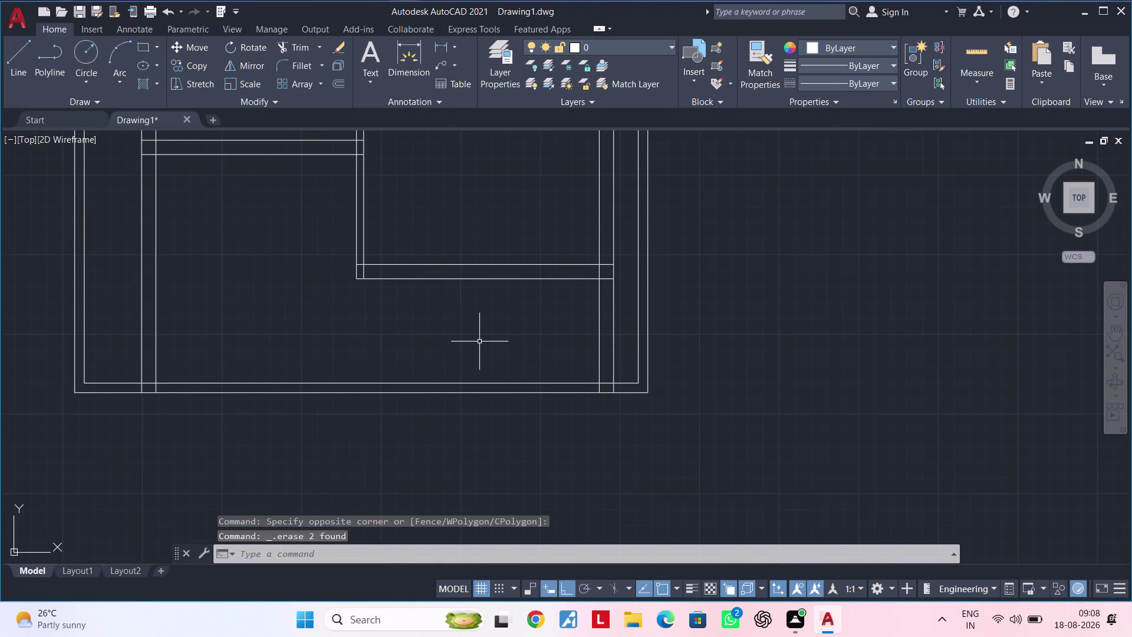
middle_drag(525, 331, 461, 330)
key(Escape)
key(Escape)
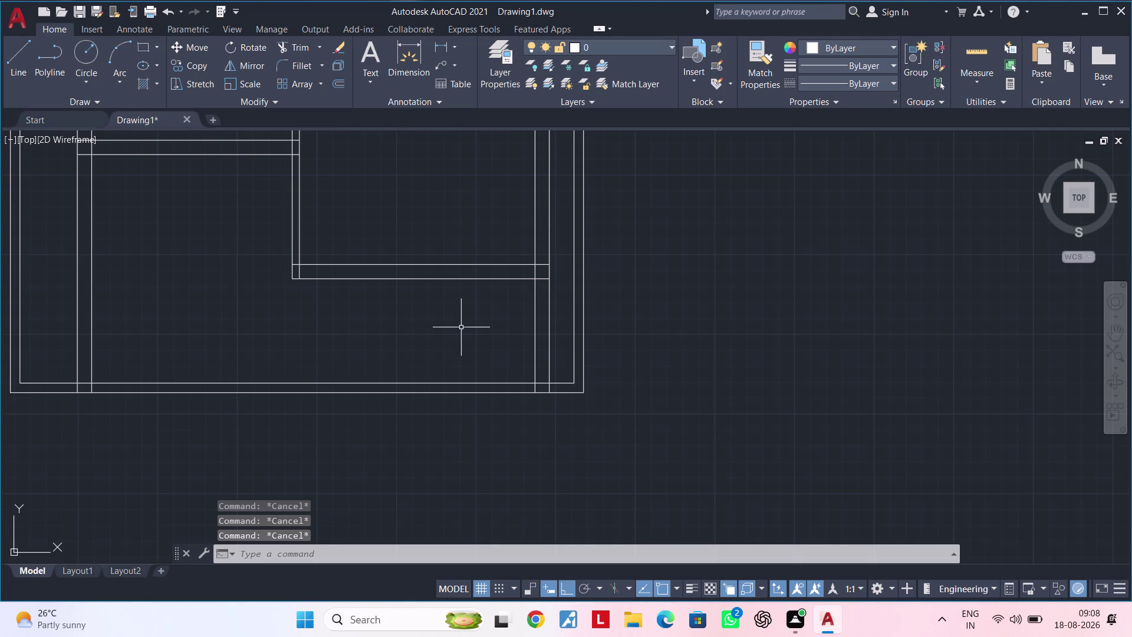
key(Escape)
key(Escape)
text(tr)
key(space)
drag(469, 328, 539, 327)
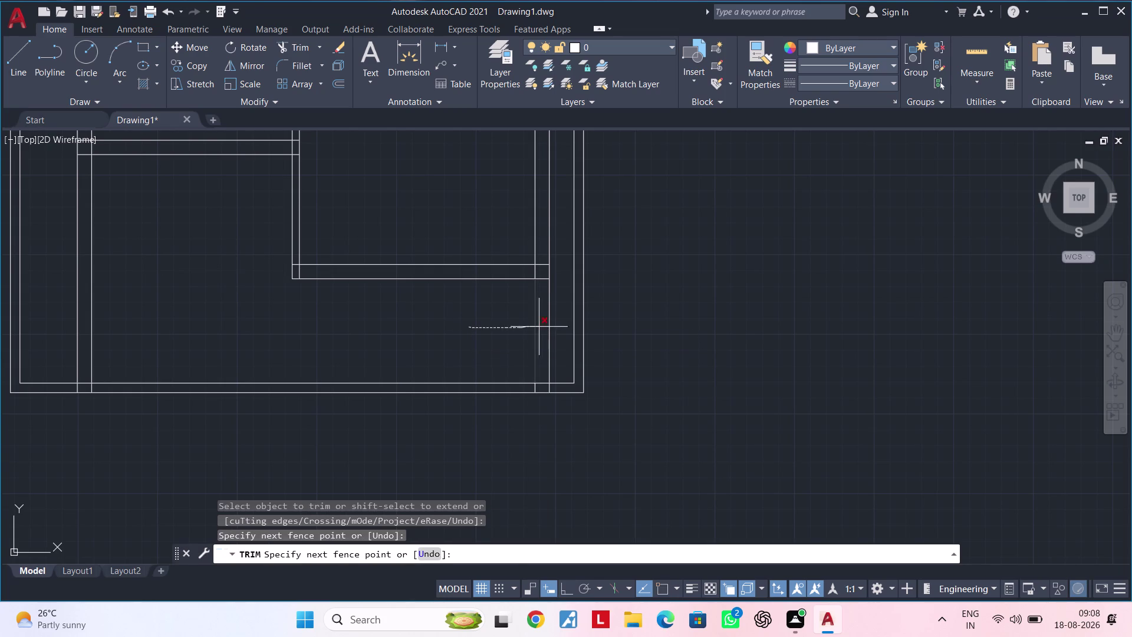
drag(539, 327, 558, 326)
Trim the leftover overlapping segments along the bottom wall line.
scroll(up, 3)
click(593, 409)
drag(591, 409, 522, 409)
drag(494, 409, 560, 410)
drag(572, 410, 600, 410)
key(Escape)
Pan around the plan to check the trimmed wall junctions.
scroll(down, 3)
middle_drag(558, 310, 579, 417)
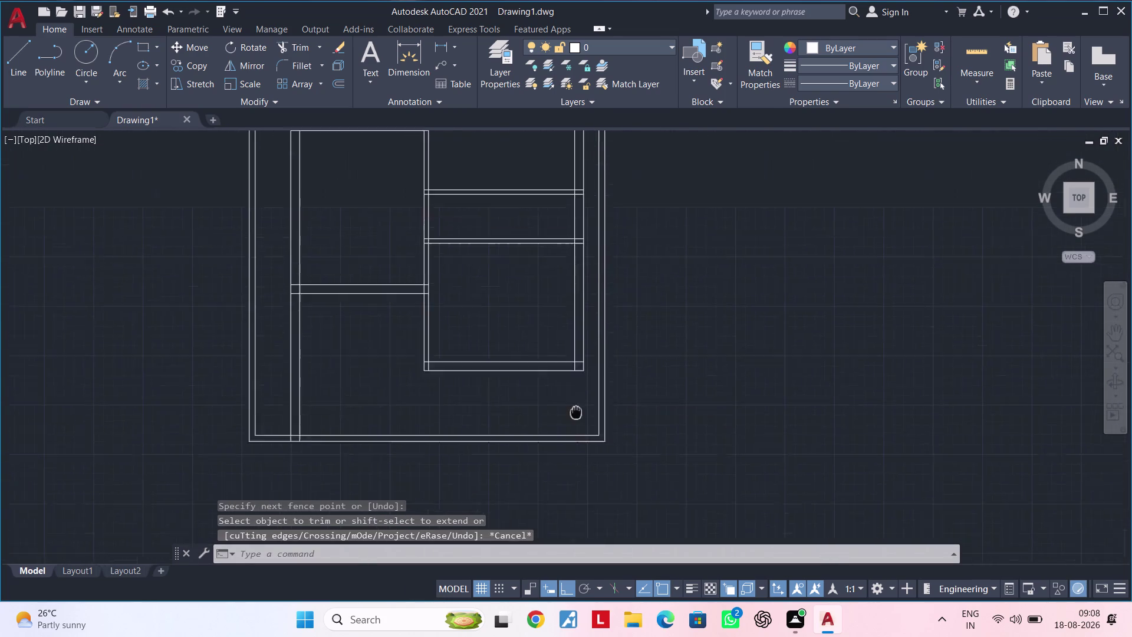
middle_drag(579, 416, 597, 442)
scroll(up, 3)
middle_drag(554, 334, 592, 366)
middle_drag(619, 346, 595, 389)
key(Escape)
key(Escape)
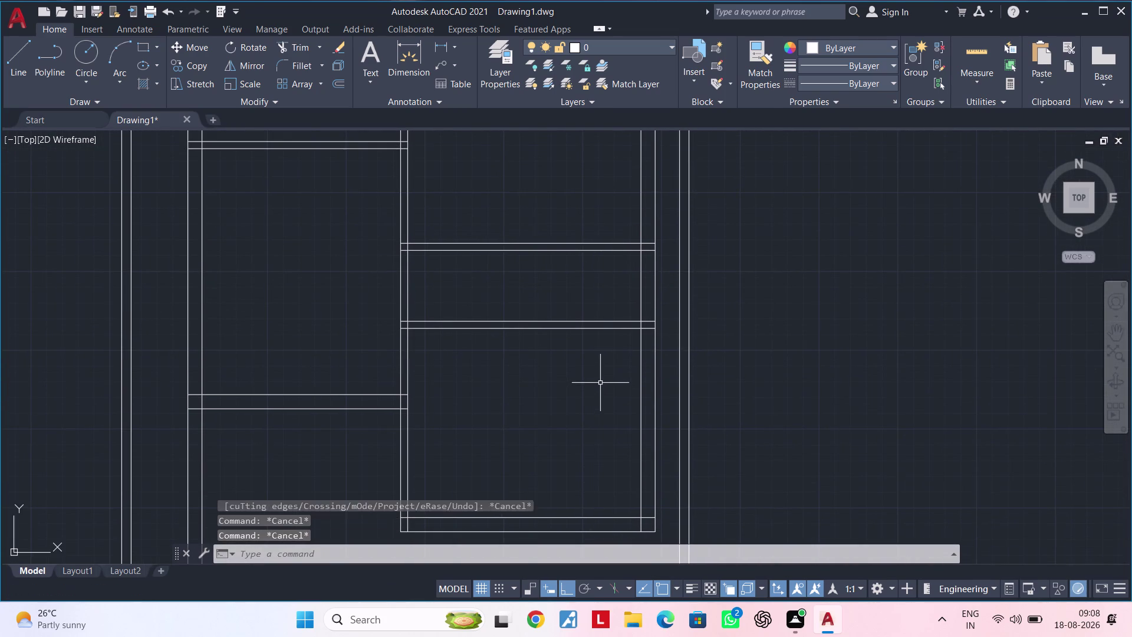
key(Escape)
key(Escape)
middle_drag(591, 382, 637, 390)
key(Escape)
key(Escape)
middle_drag(640, 290, 672, 292)
key(Escape)
key(Escape)
key(Escape)
key(Escape)
key(Escape)
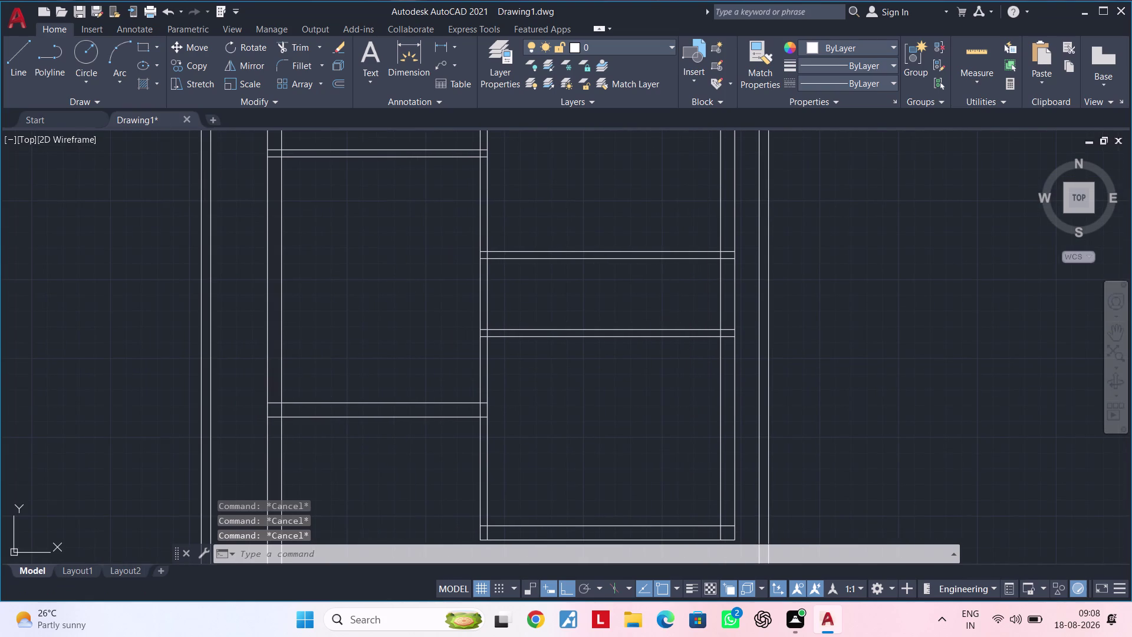
Offset the wall line 6' into the right bay to make the partition.
text(of)
key(space)
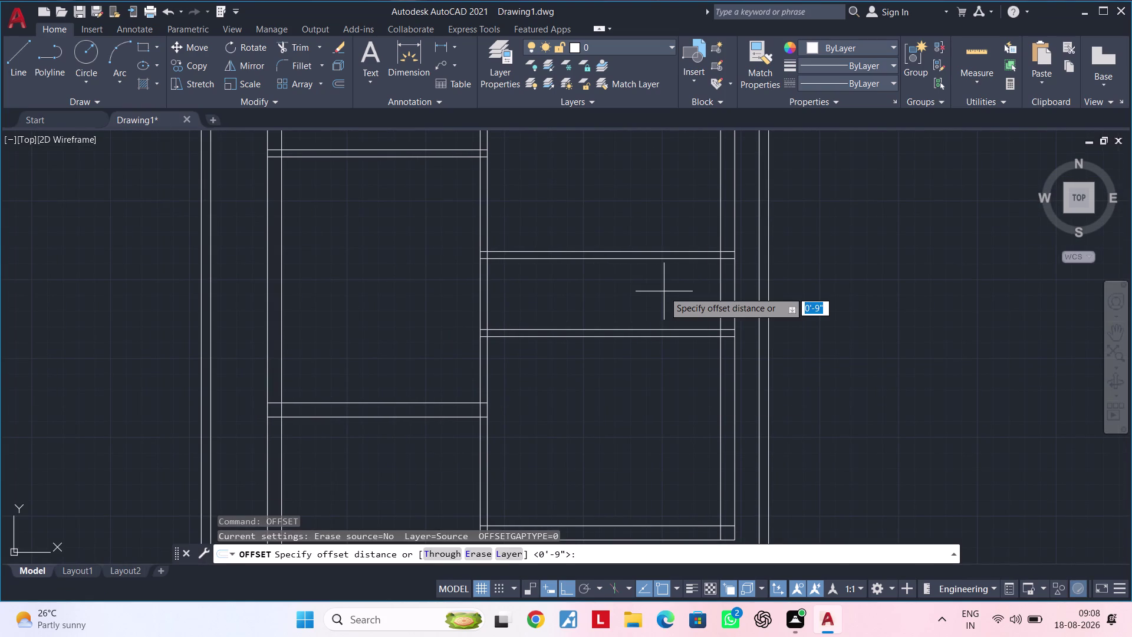
text(6')
key(Return)
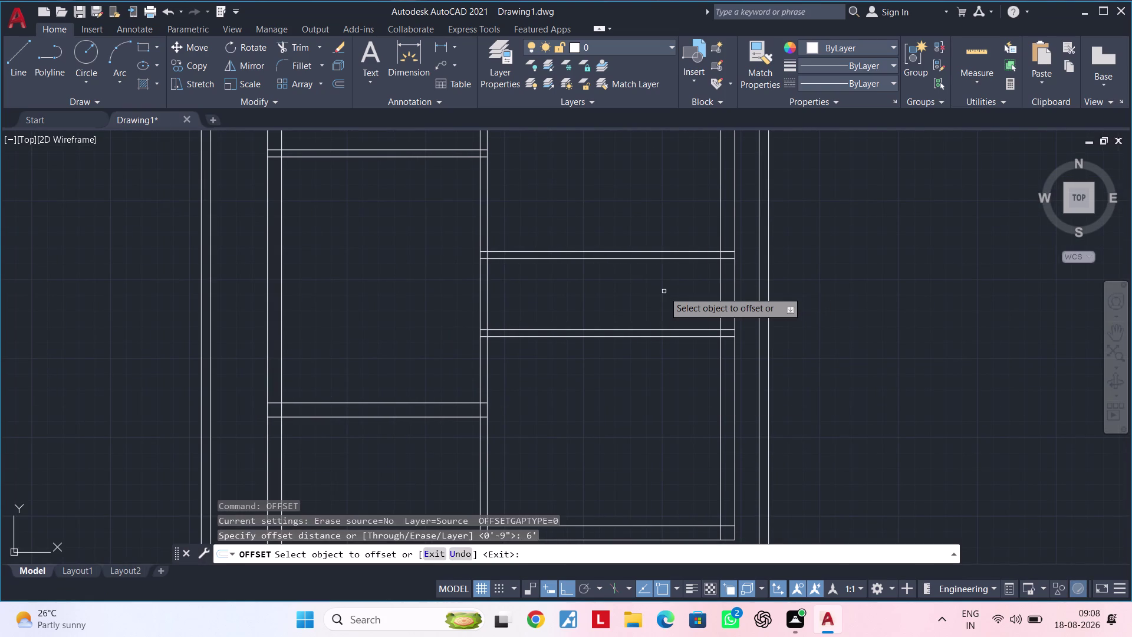
click(489, 295)
click(638, 295)
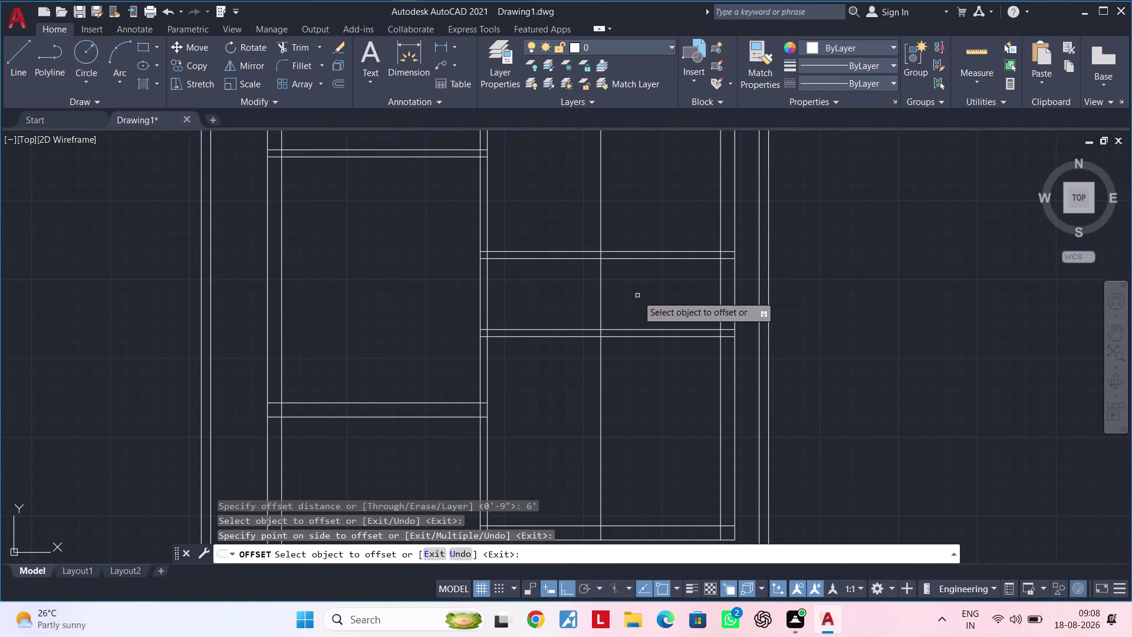
key(space)
Offset the new partition line 4.5" to form its parallel second line.
key(space)
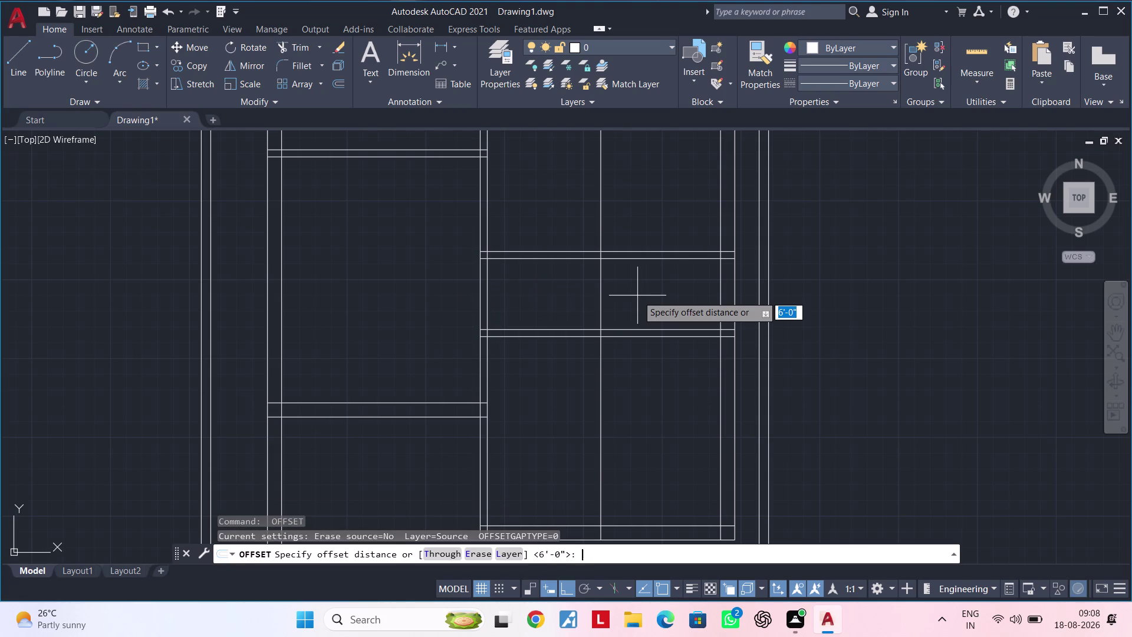
text(4.)
text(5")
key(Return)
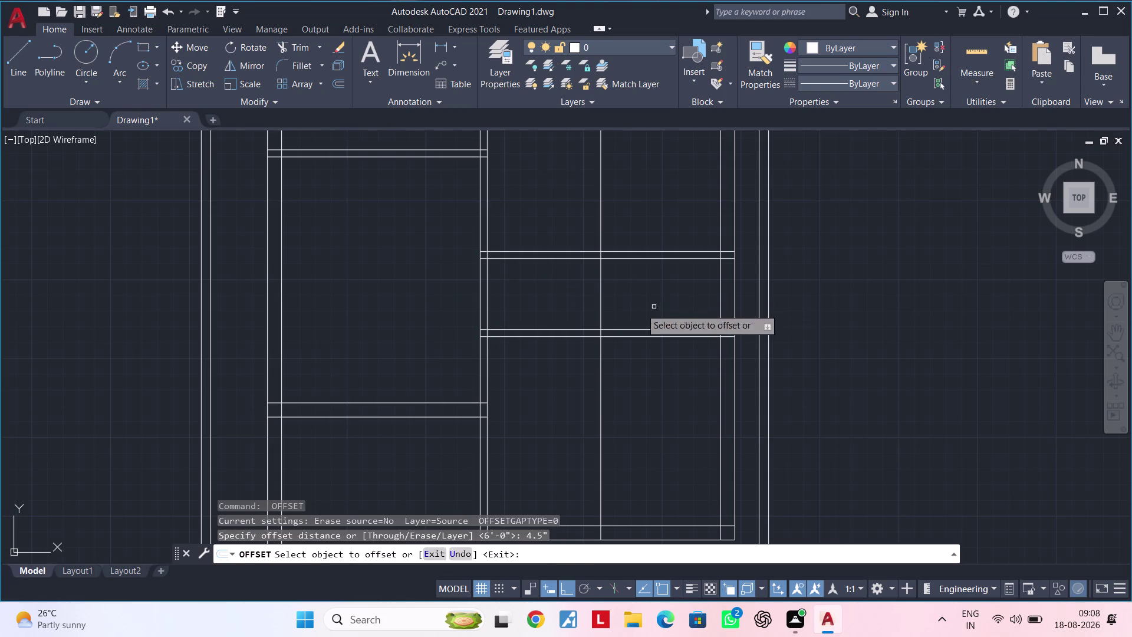
click(602, 290)
click(668, 291)
key(Escape)
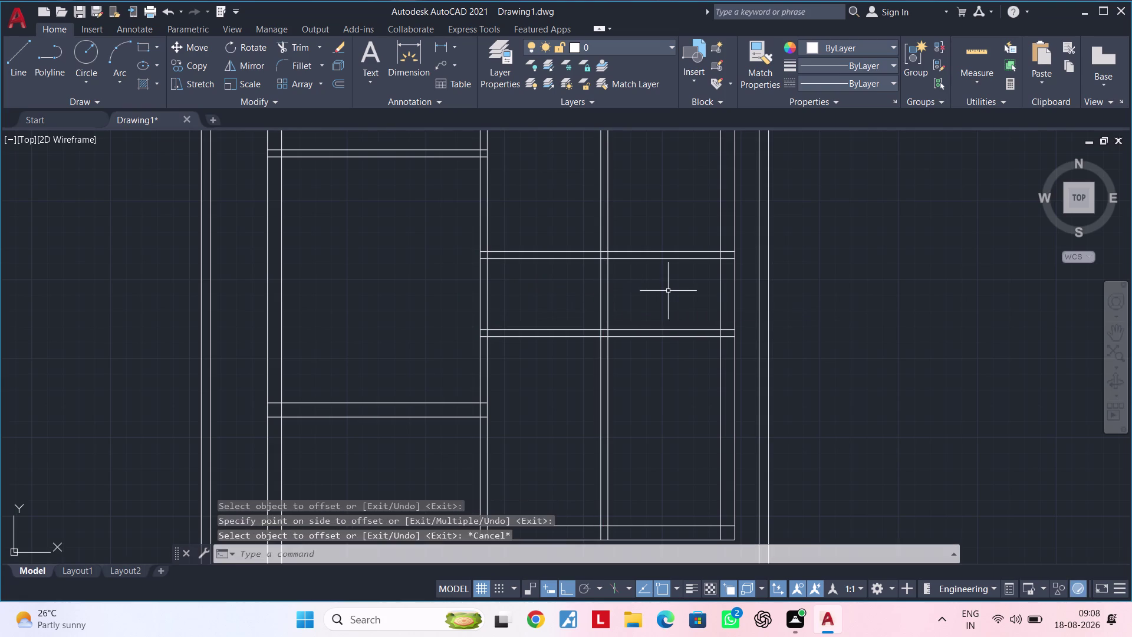
key(Escape)
key(Escape)
key(Escape)
Trim the excess ends of the new partition lines at the bottom junction.
text(tr)
key(space)
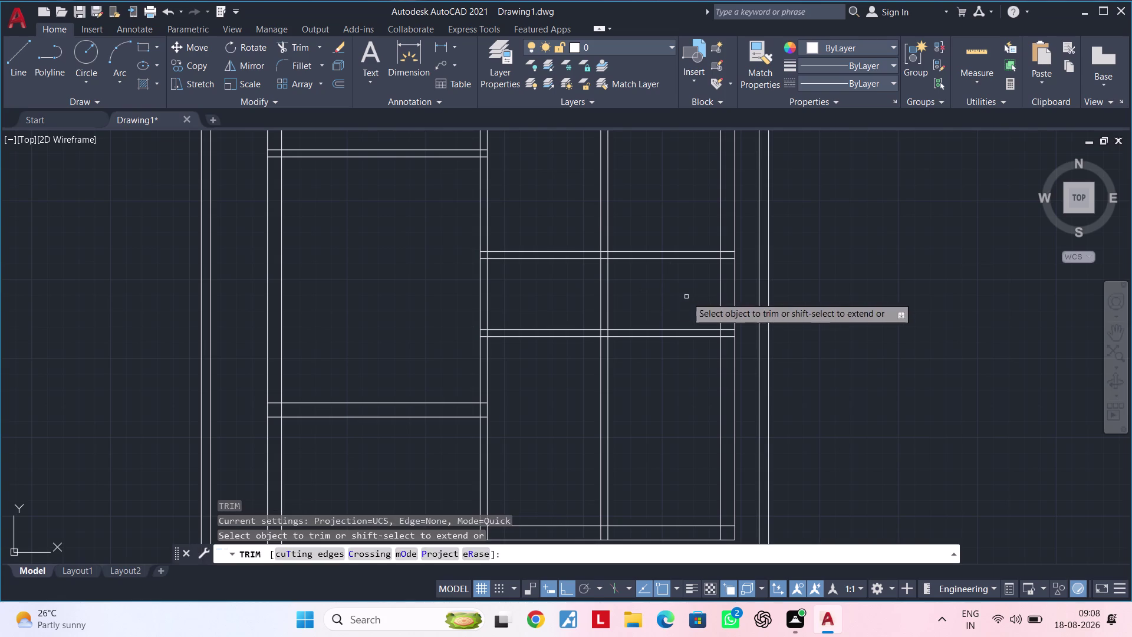
drag(647, 229, 583, 228)
click(650, 405)
drag(620, 408, 602, 412)
drag(584, 415, 569, 416)
key(Escape)
drag(618, 421, 609, 427)
click(606, 430)
drag(604, 430, 577, 432)
key(Escape)
key(Escape)
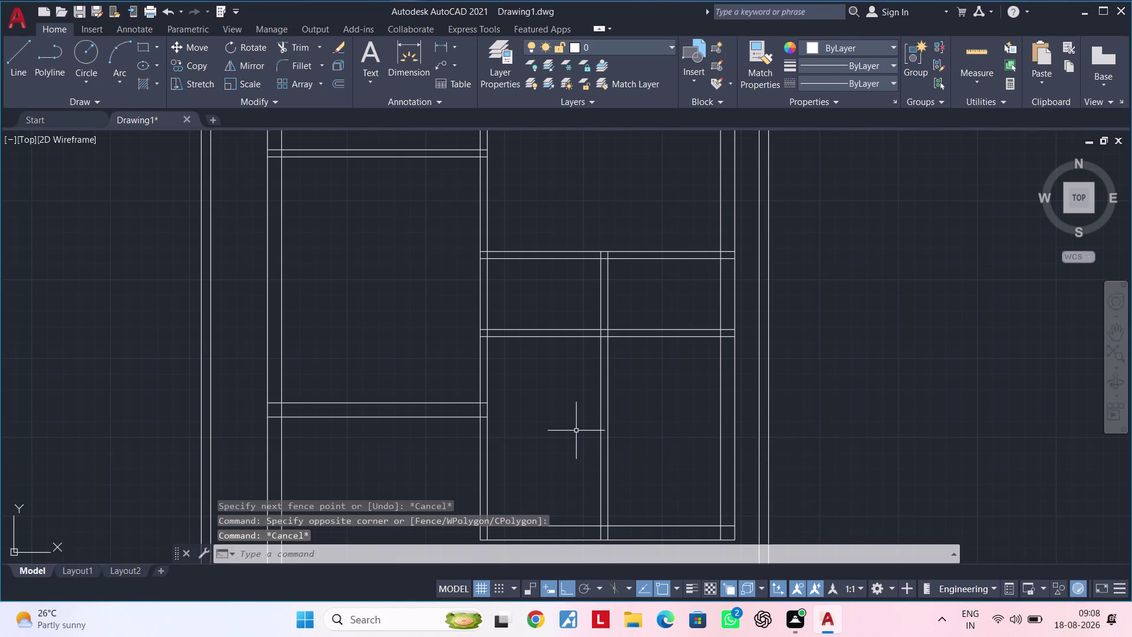
key(space)
Trim excess wall line segments at the next junction up.
drag(628, 411, 567, 419)
scroll(down, 3)
middle_drag(615, 408, 627, 314)
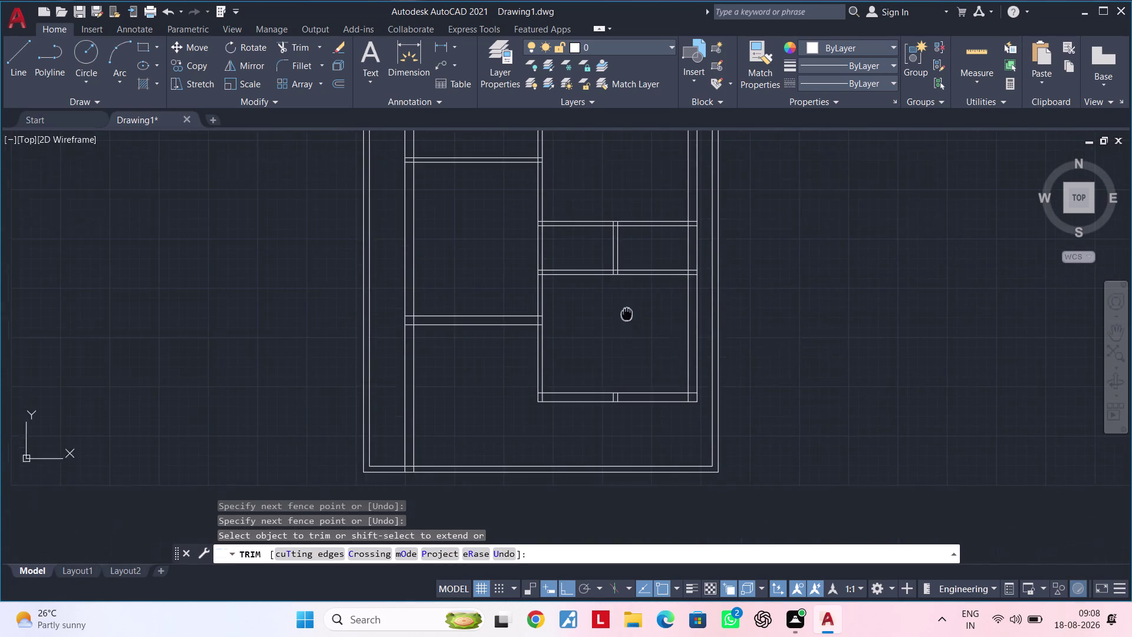
scroll(up, 3)
drag(692, 326, 625, 331)
key(Escape)
Pan the plan toward the upper junctions, cancelling the running command.
scroll(down, 3)
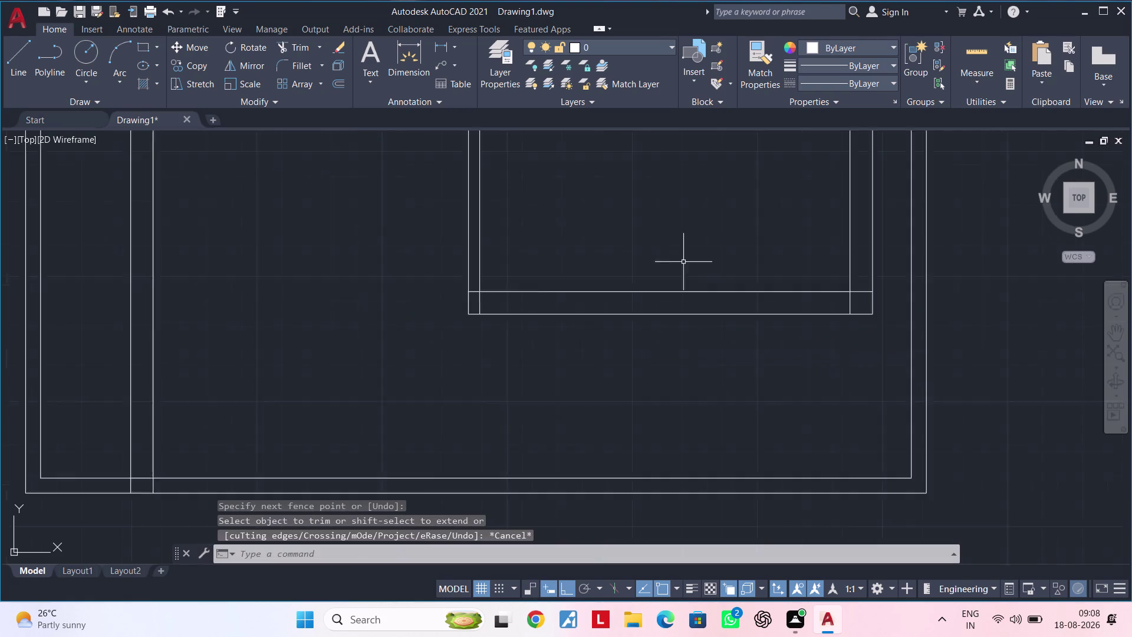
scroll(down, 3)
middle_drag(699, 252, 664, 408)
middle_click(675, 482)
middle_drag(682, 305, 670, 412)
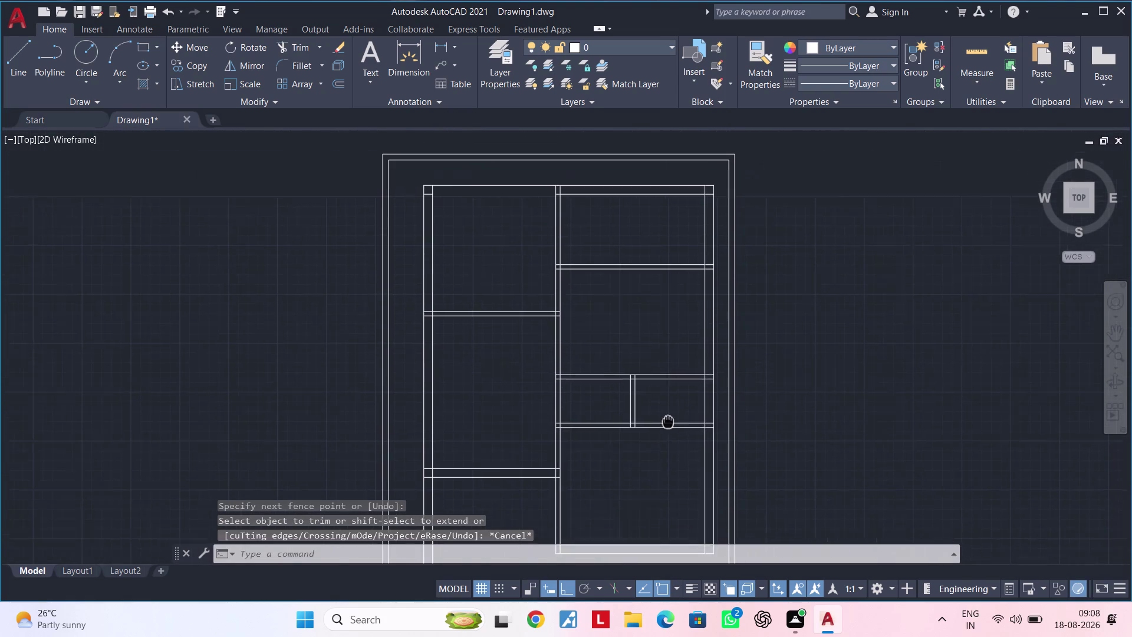
middle_drag(670, 412, 667, 429)
middle_drag(653, 299, 725, 253)
key(Escape)
key(Escape)
middle_drag(712, 269, 630, 319)
key(Escape)
key(Escape)
key(Escape)
key(Escape)
key(Escape)
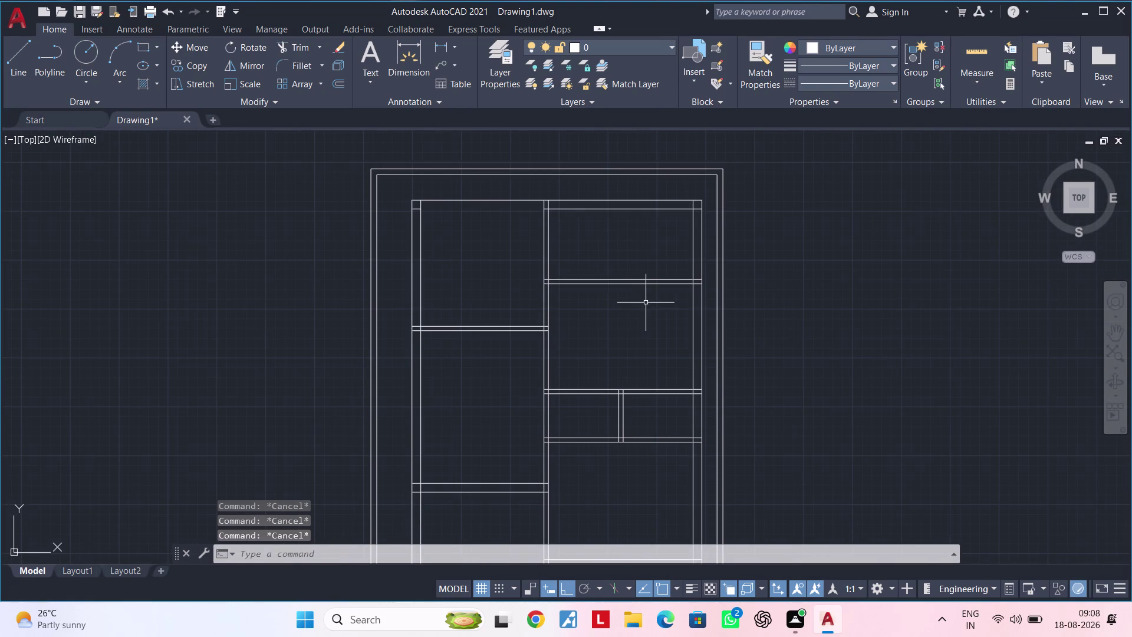
key(Escape)
key(Escape)
key(Escape)
key(Escape)
key(Escape)
key(Escape)
Trim the overlapping wall lines at the upper corner junction.
key(space)
scroll(up, 3)
click(654, 210)
drag(656, 210, 709, 257)
click(708, 256)
drag(708, 253, 674, 221)
click(675, 222)
drag(676, 220, 696, 244)
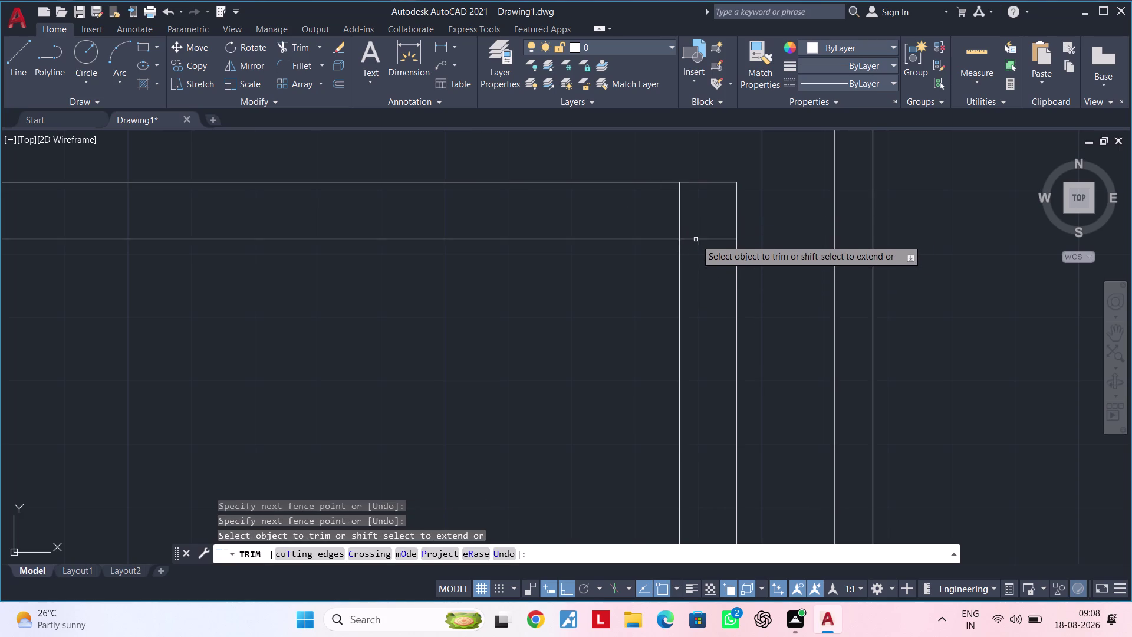
click(696, 239)
click(679, 230)
Trim two overlapping wall segments at the top junction.
scroll(down, 3)
middle_drag(698, 250, 702, 170)
scroll(up, 3)
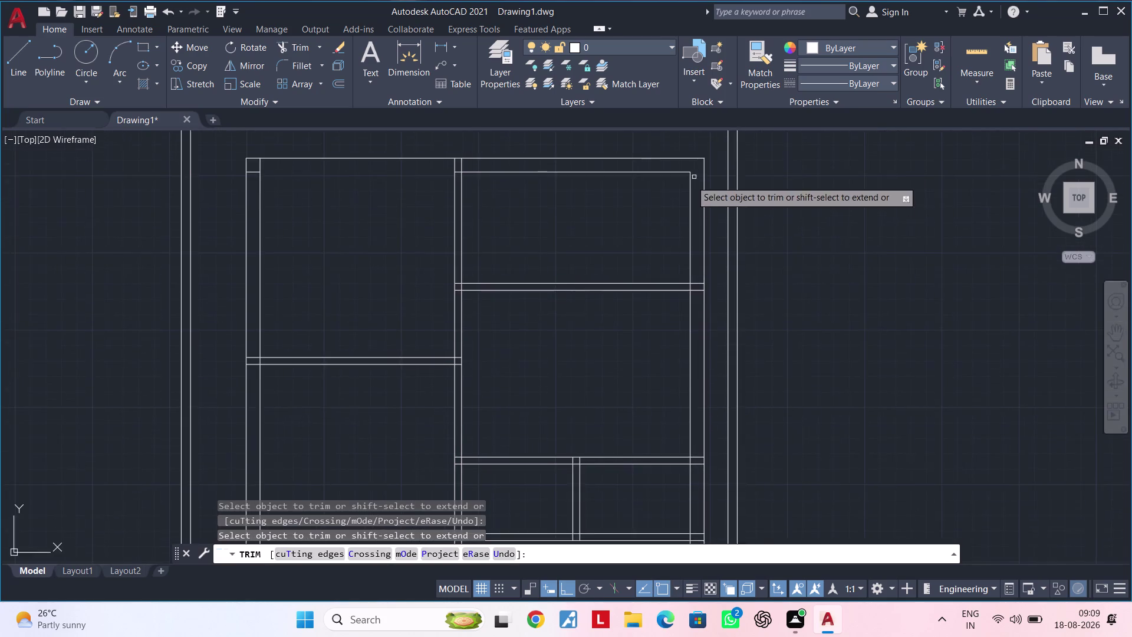
scroll(up, 3)
middle_drag(711, 240, 739, 58)
scroll(down, 3)
middle_drag(709, 241, 720, 162)
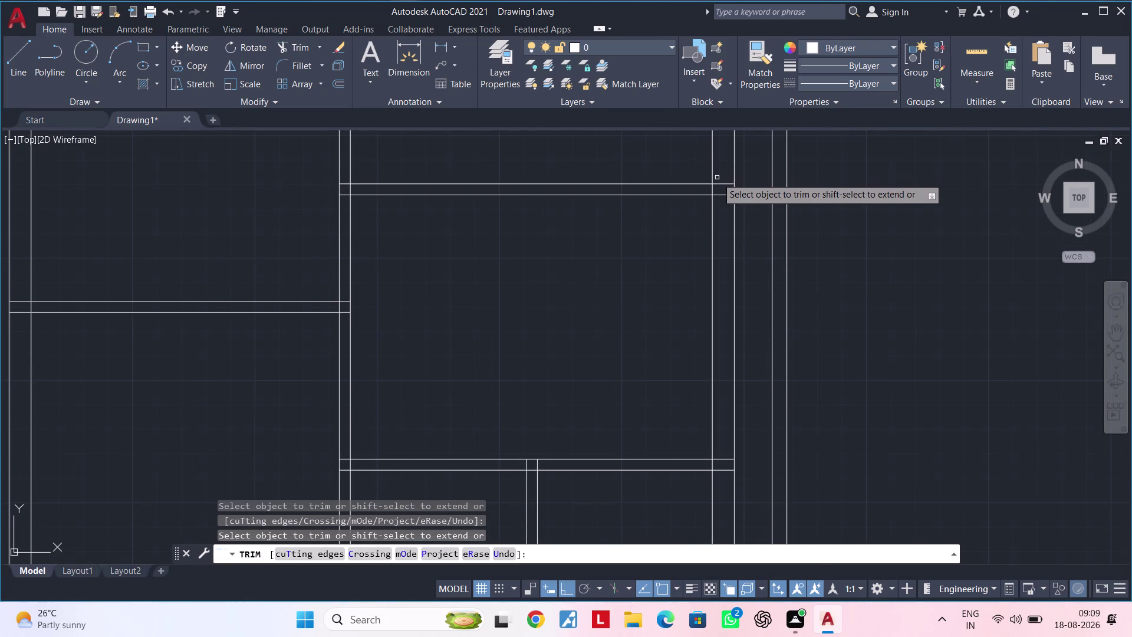
scroll(up, 3)
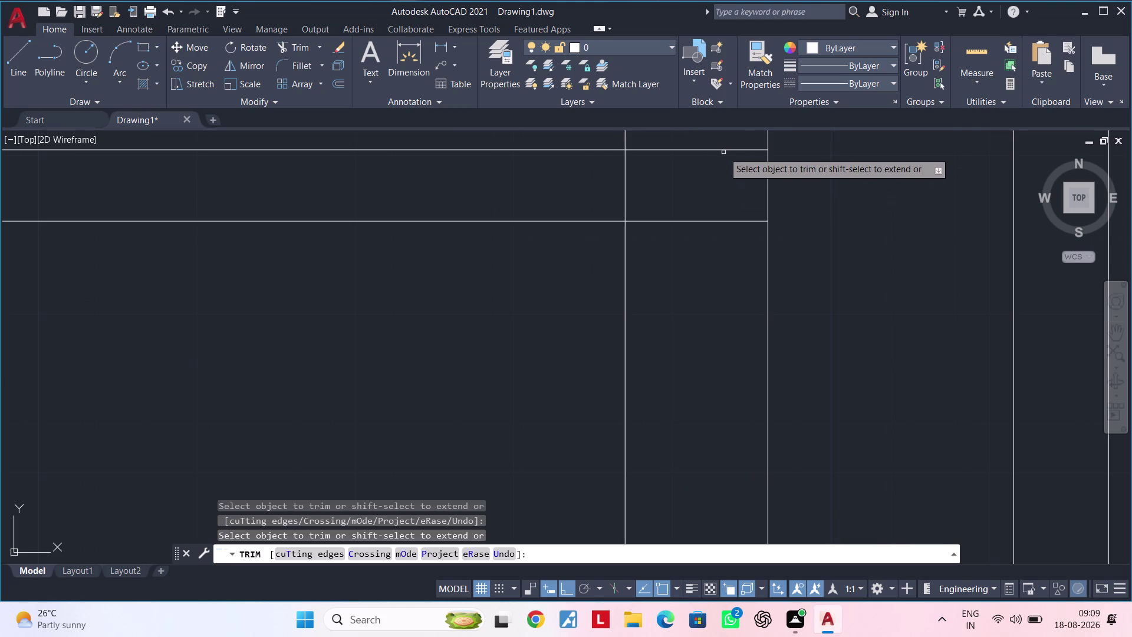
click(724, 149)
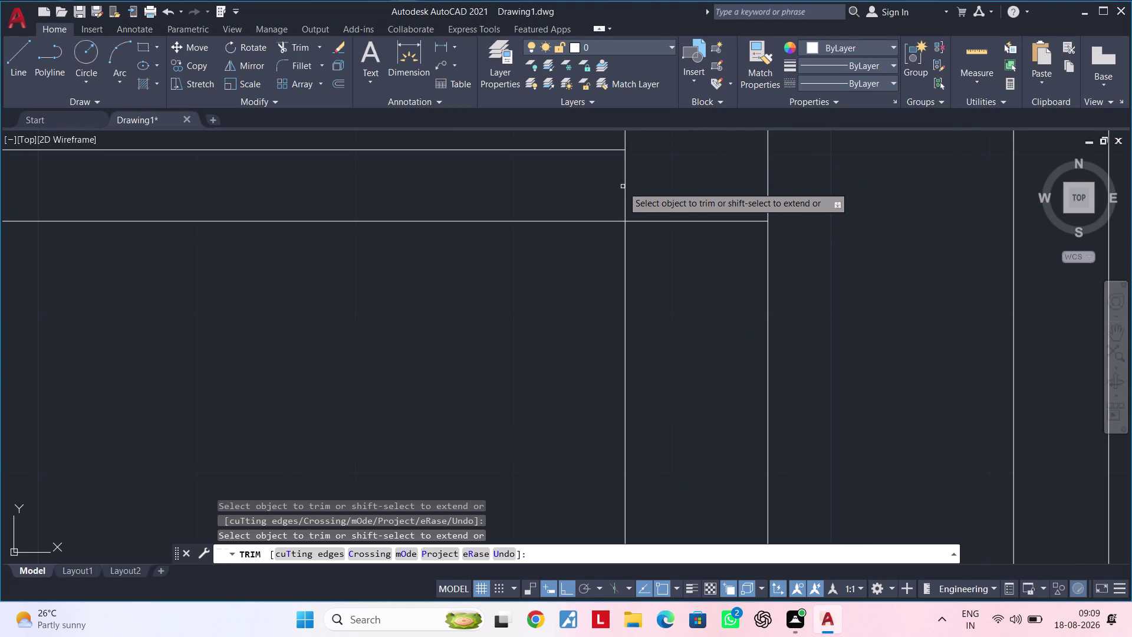
click(626, 186)
Cut back the excess wall segments at a further partition crossing.
scroll(down, 3)
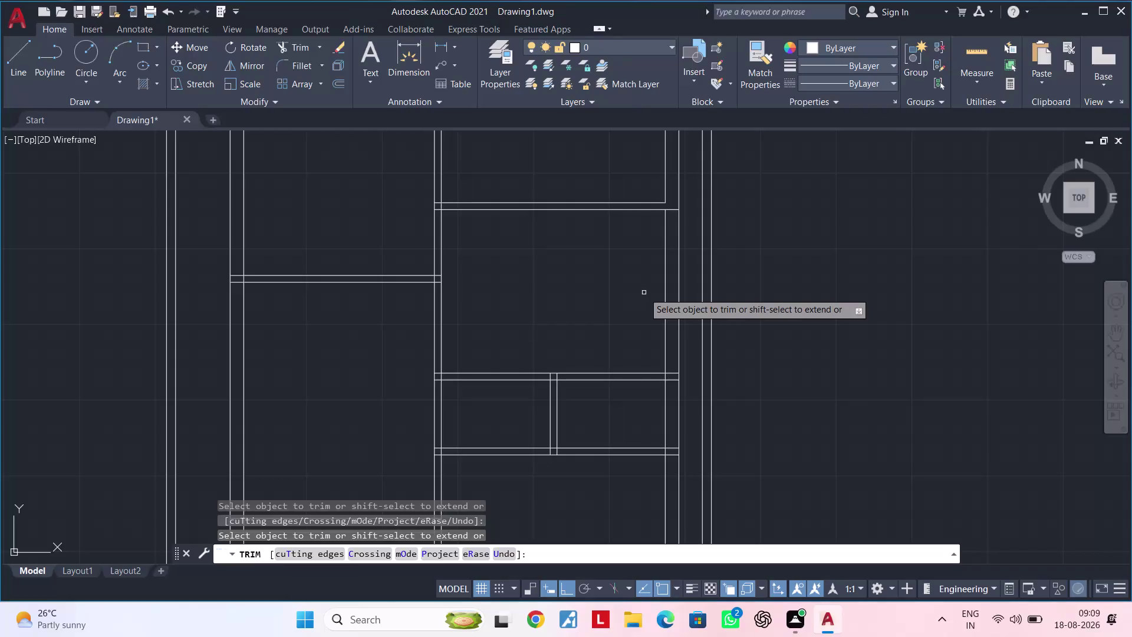
middle_drag(644, 292, 681, 199)
scroll(up, 3)
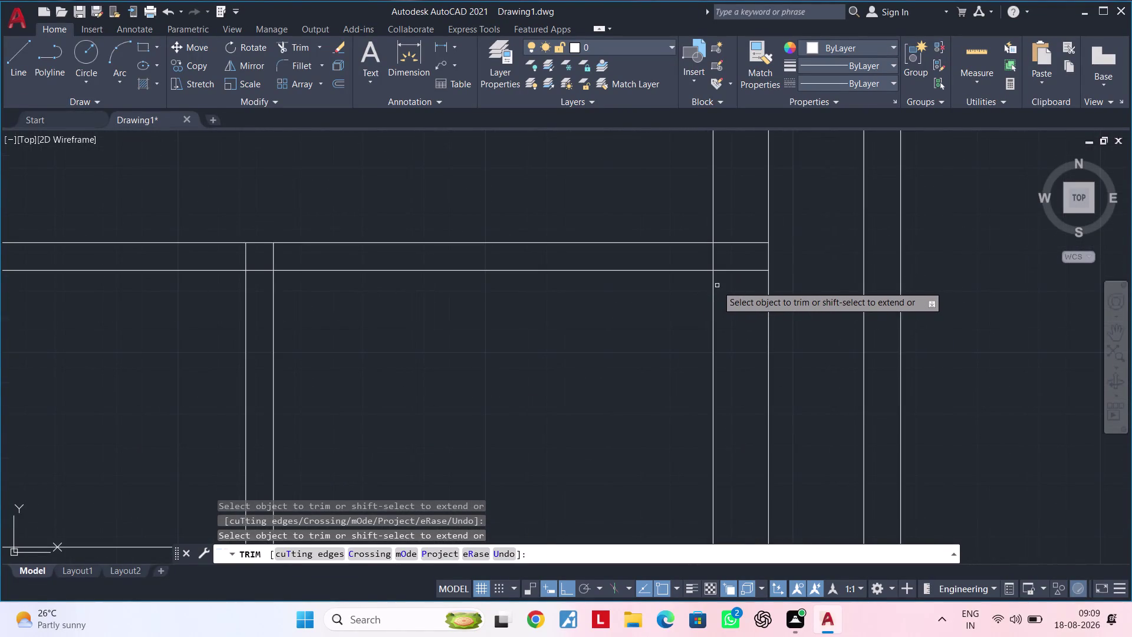
drag(741, 225, 728, 318)
click(728, 317)
drag(715, 254, 709, 255)
drag(693, 254, 741, 254)
scroll(down, 3)
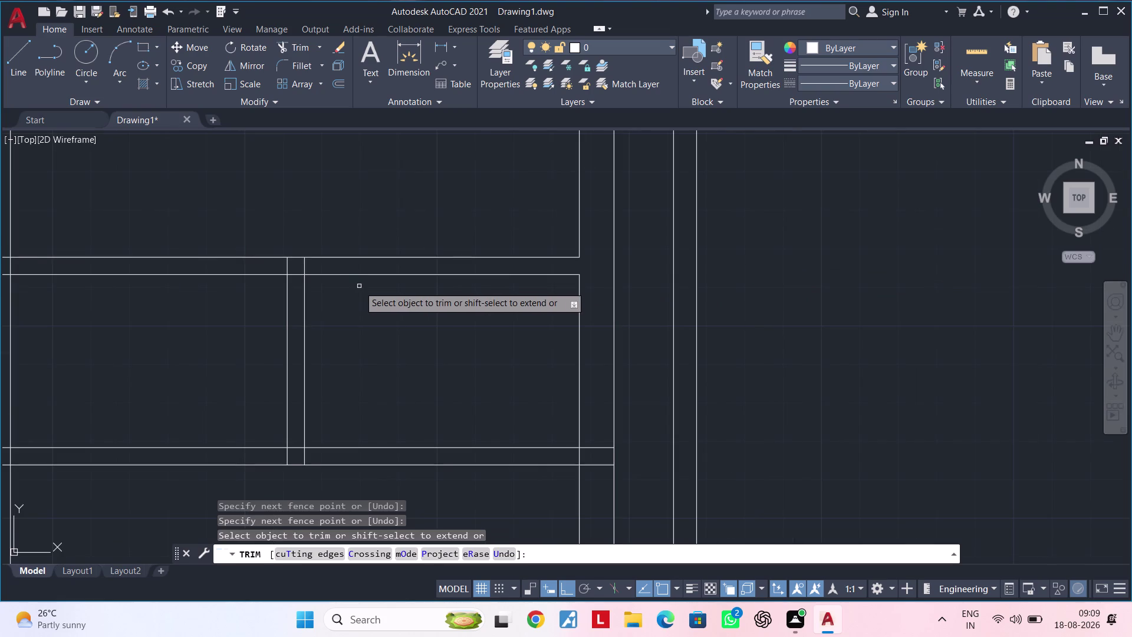
Trim the excess wall line ends at the first double-line junction.
middle_drag(388, 286, 609, 272)
scroll(up, 3)
drag(504, 228, 402, 226)
click(396, 227)
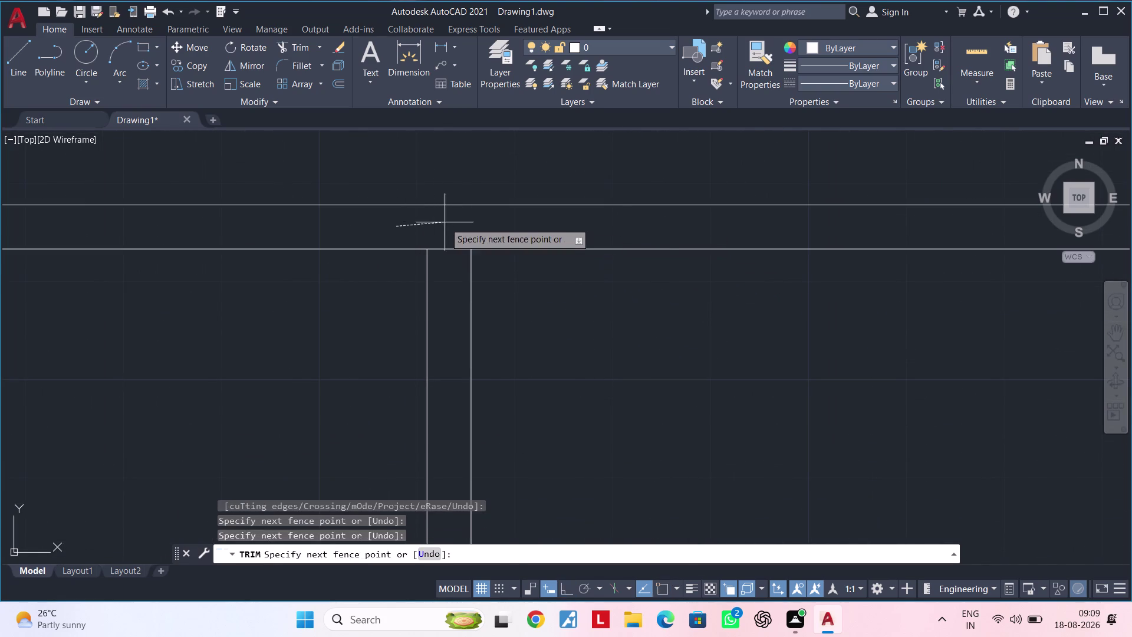
click(447, 229)
double_click(447, 275)
drag(450, 269, 454, 242)
scroll(down, 3)
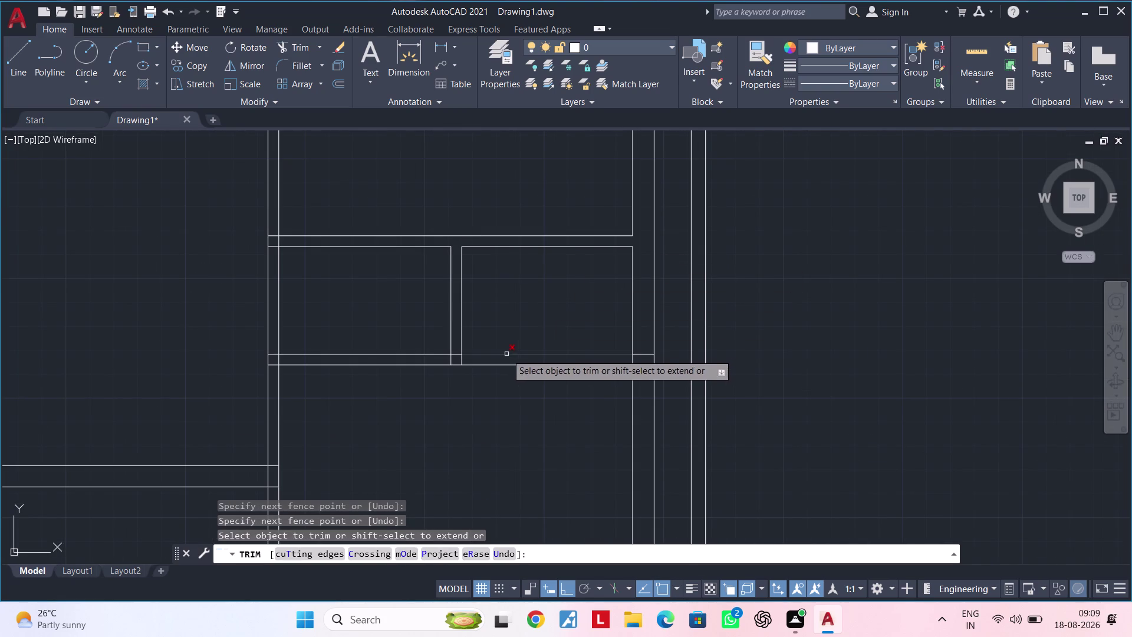
Trim away the wall lines running across the wall opening.
middle_drag(469, 416, 553, 391)
scroll(up, 3)
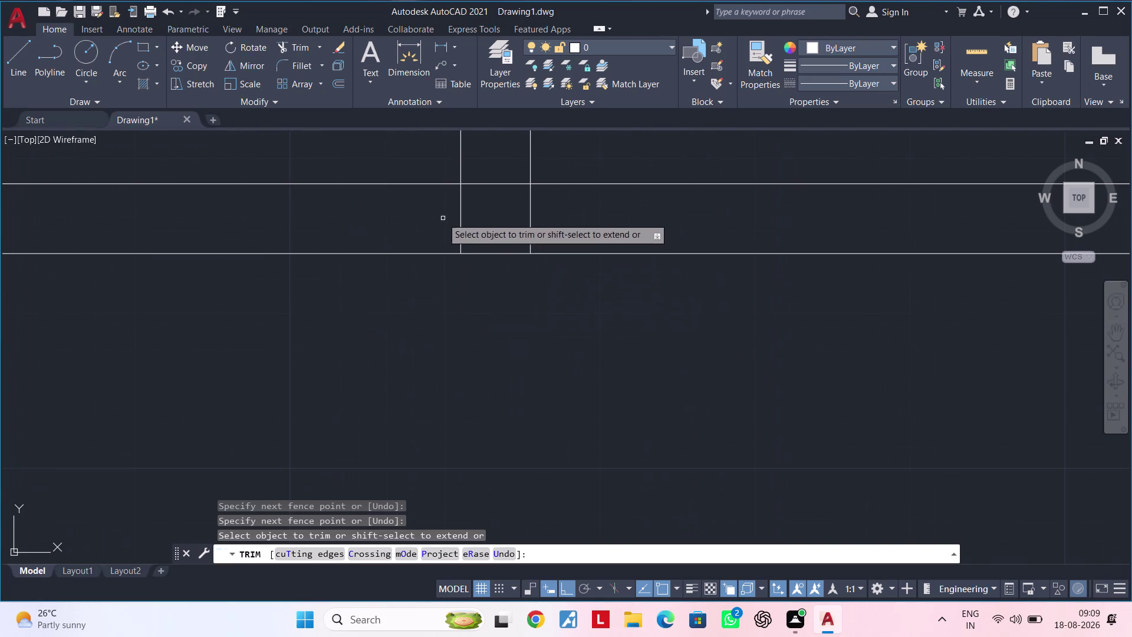
click(438, 213)
drag(441, 212, 572, 210)
drag(569, 210, 444, 215)
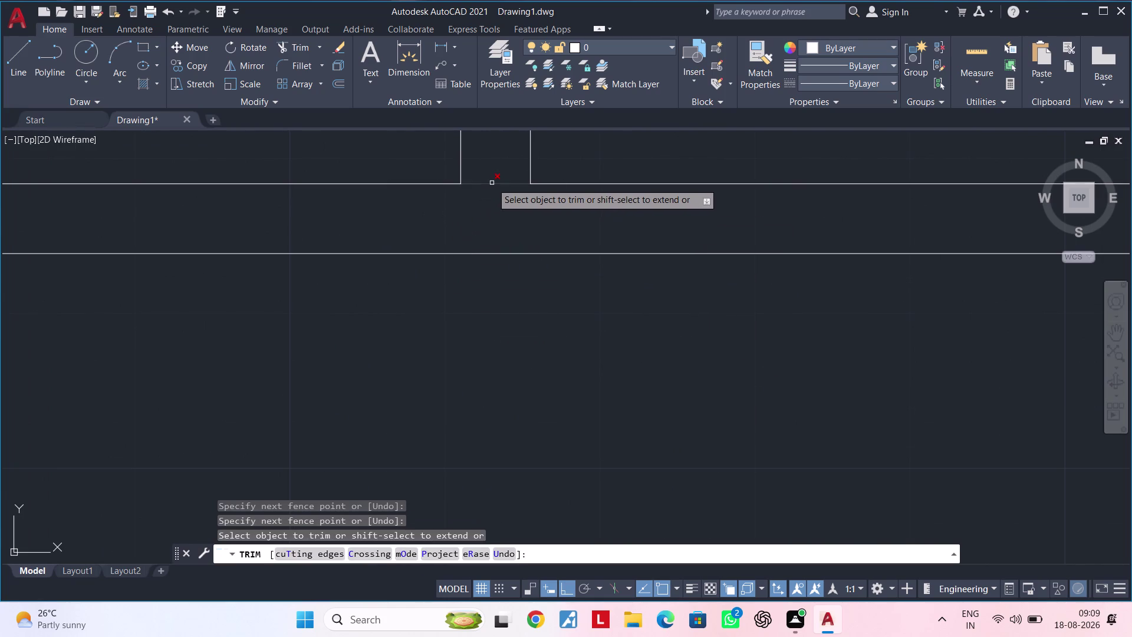
click(492, 183)
scroll(down, 3)
Cut back the crossing wall lines at the next junction to the right.
middle_drag(455, 285, 505, 281)
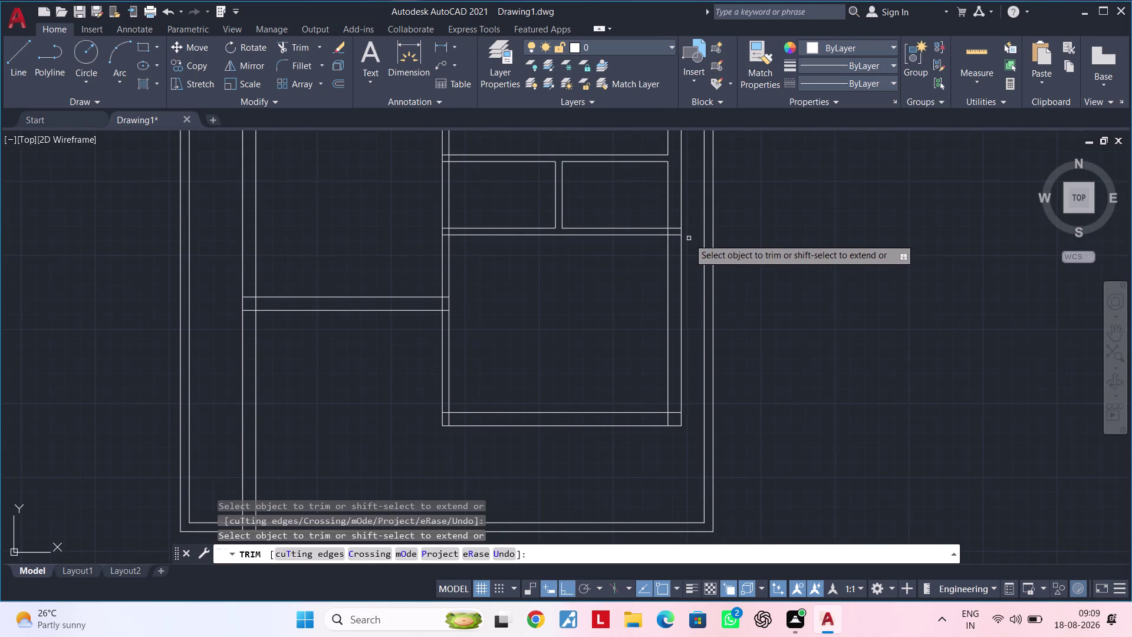
scroll(up, 3)
drag(635, 189, 627, 249)
click(627, 248)
drag(619, 220, 619, 219)
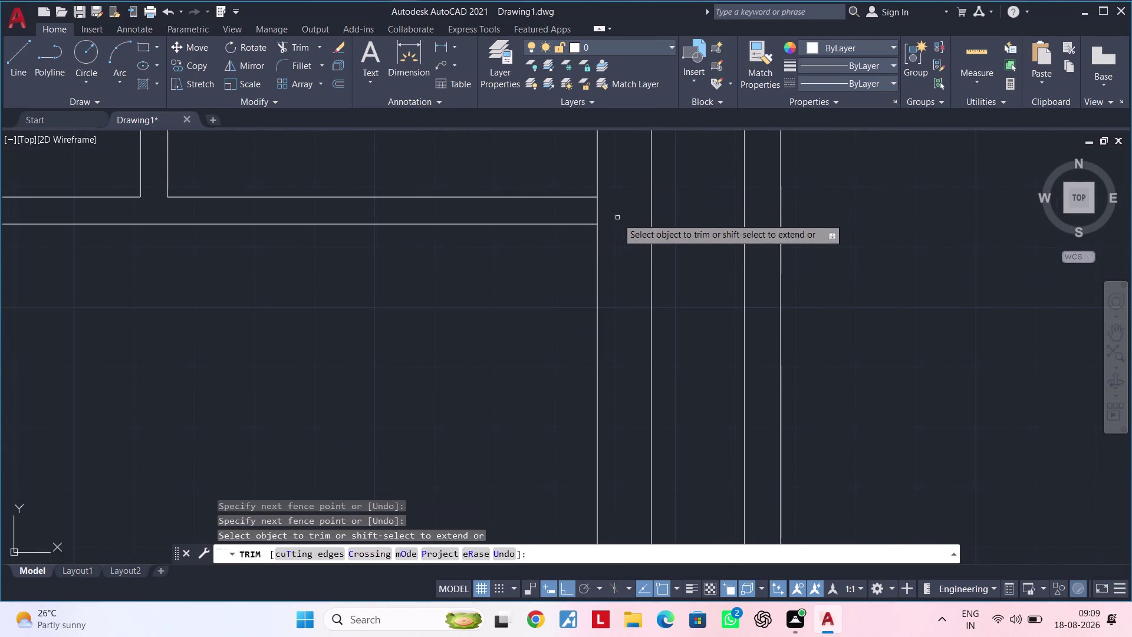
drag(620, 220, 569, 208)
drag(598, 207, 608, 207)
click(614, 207)
click(619, 208)
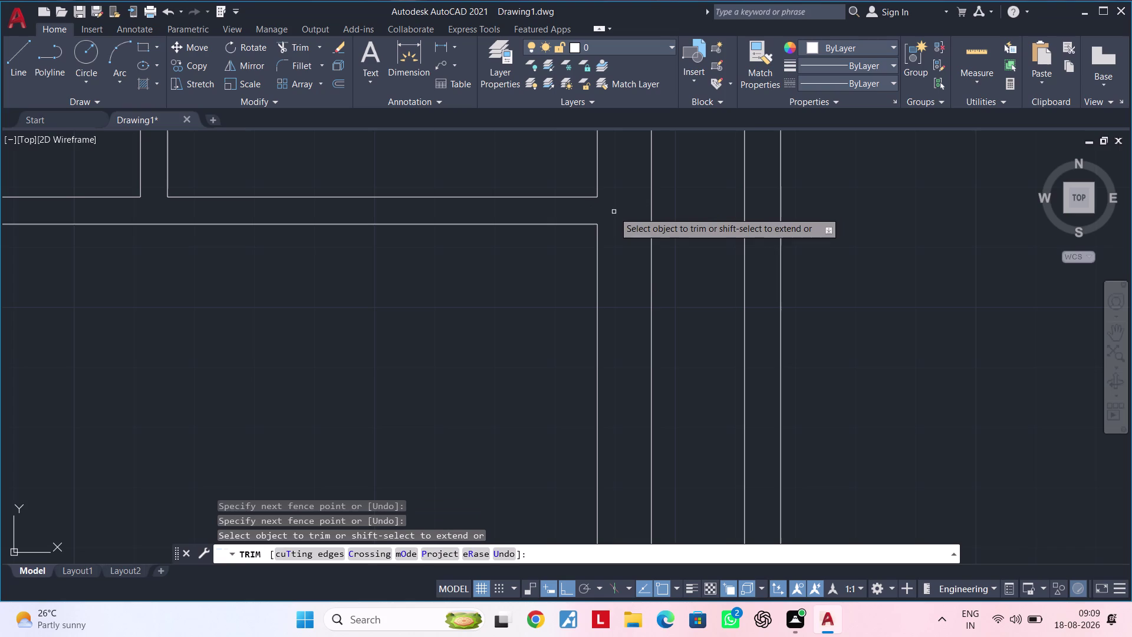
Move across the plan and fence-trim the overlapping wall segments there.
middle_drag(589, 326, 622, 146)
scroll(down, 3)
middle_drag(624, 325, 646, 289)
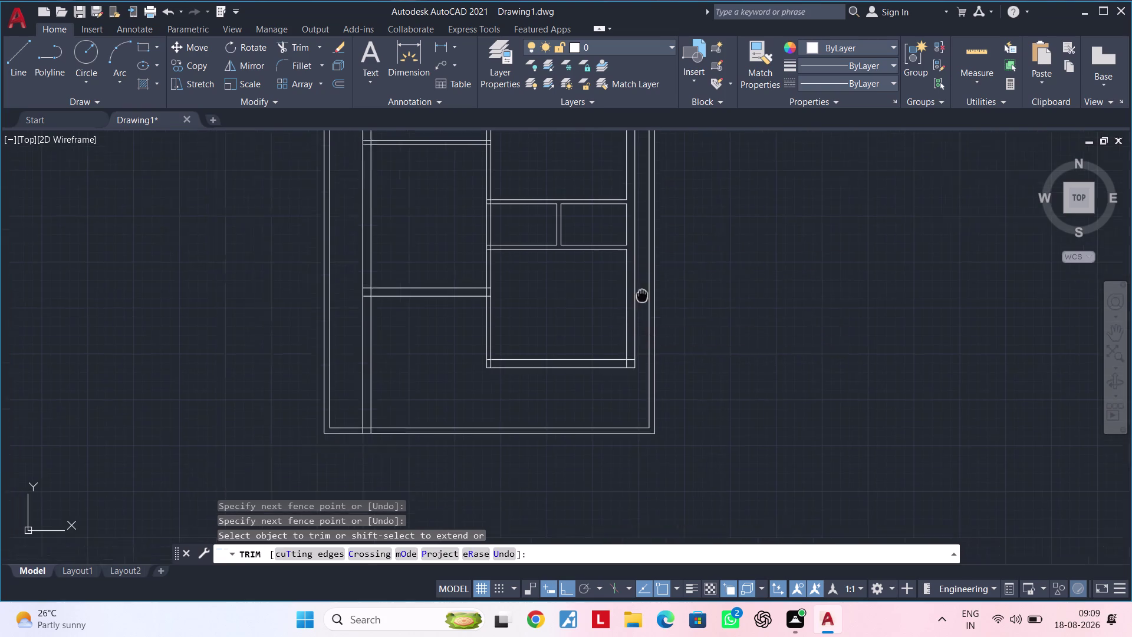
middle_drag(646, 289, 669, 246)
scroll(up, 3)
middle_drag(697, 240, 657, 420)
scroll(up, 3)
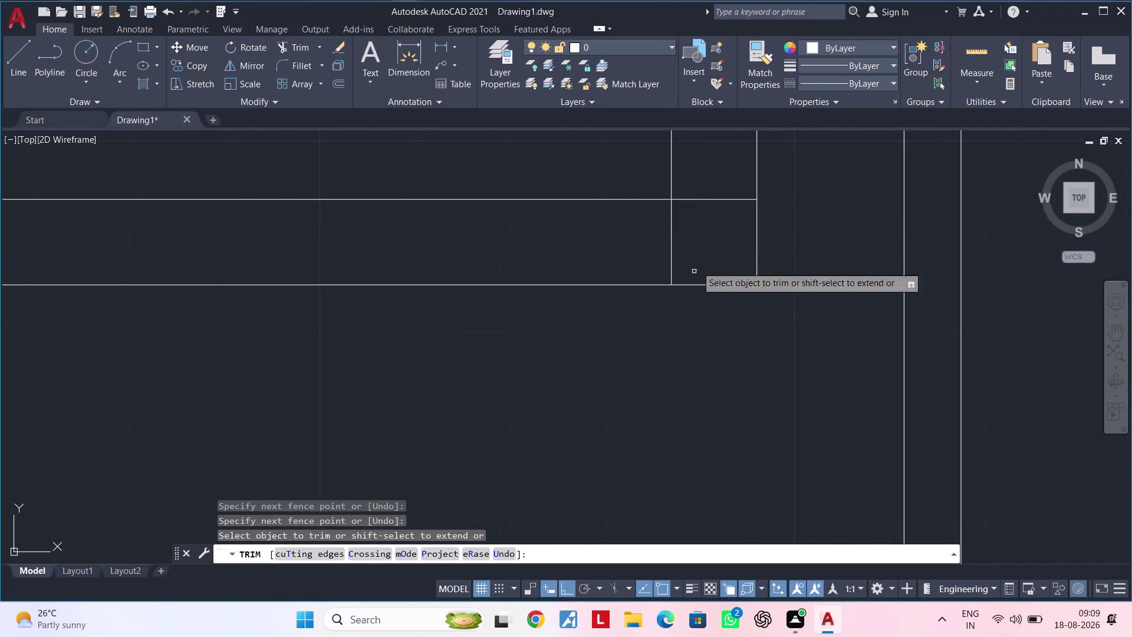
drag(709, 192, 691, 232)
drag(650, 237, 641, 238)
double_click(638, 239)
drag(638, 238, 676, 236)
scroll(down, 3)
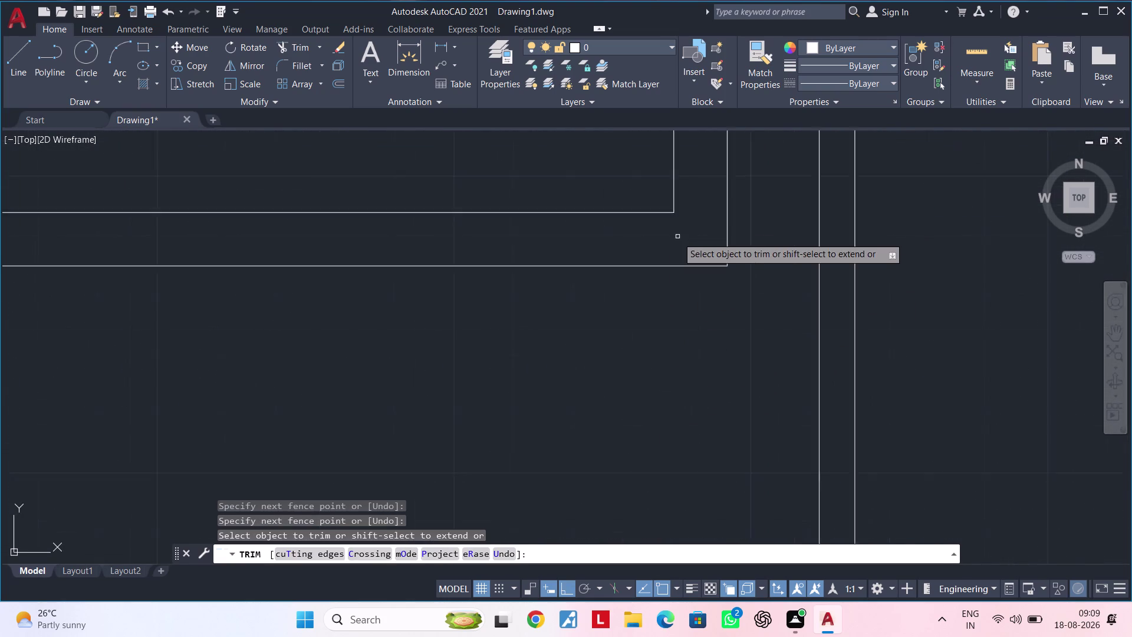
scroll(down, 3)
Trim the several small overlapping wall segments at the following junction.
middle_drag(542, 261, 753, 314)
scroll(up, 3)
drag(603, 329, 609, 355)
click(611, 357)
click(617, 360)
click(629, 366)
click(635, 367)
triple_click(617, 365)
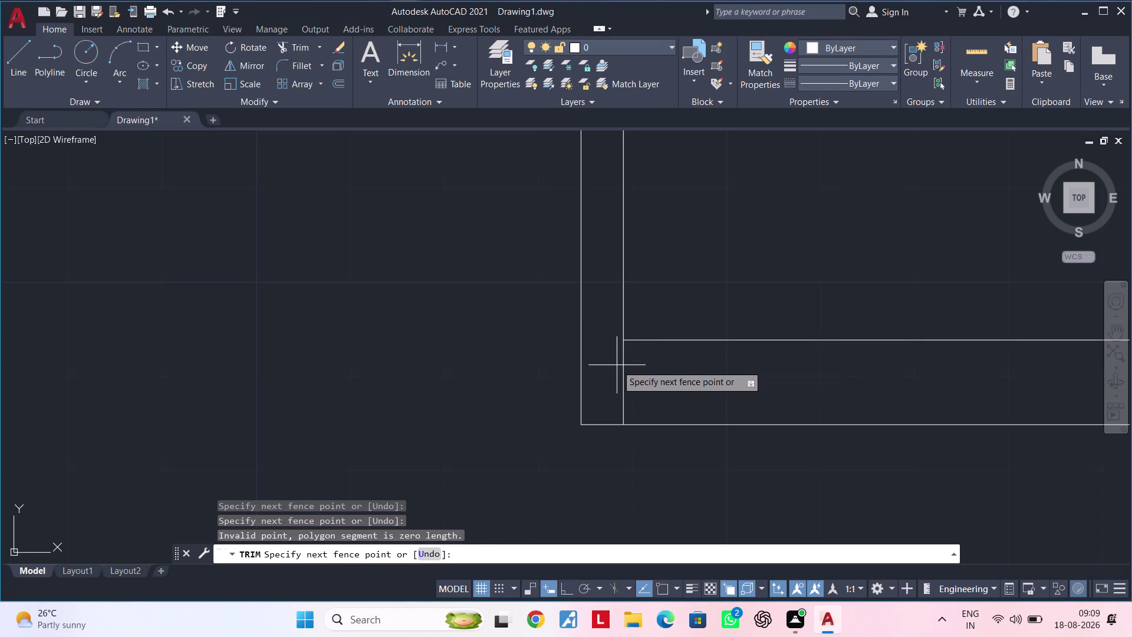
drag(633, 364, 640, 365)
scroll(down, 3)
Clean up the crossing wall ends at the lower corner junction.
middle_drag(700, 289, 710, 378)
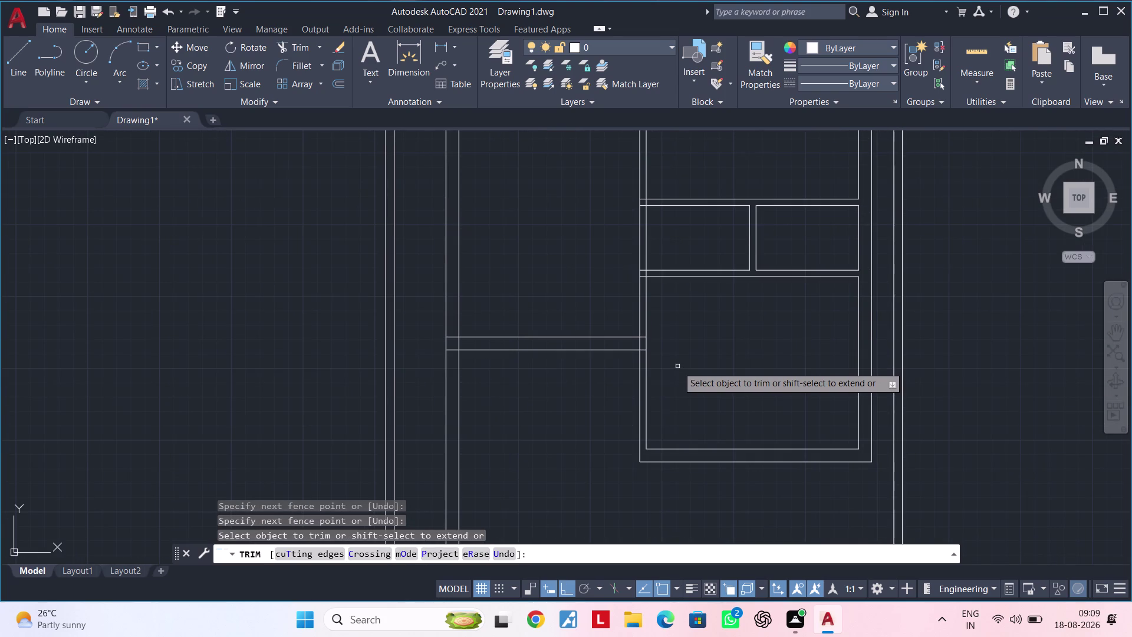
scroll(up, 3)
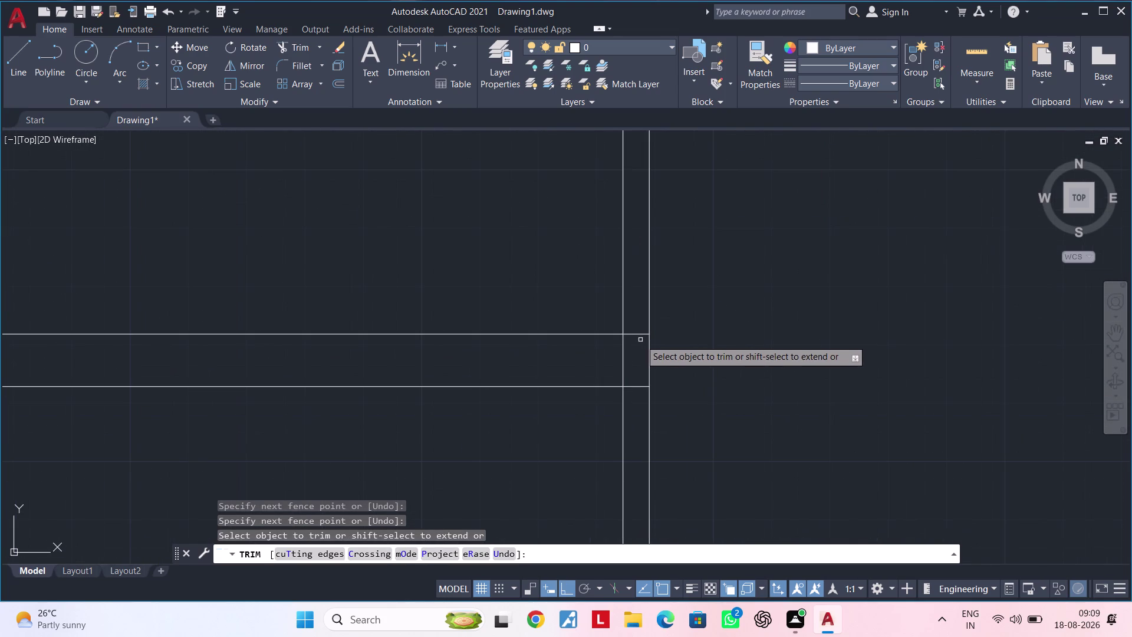
scroll(up, 3)
drag(633, 306, 634, 487)
click(634, 486)
click(624, 390)
drag(624, 390, 506, 376)
drag(537, 378, 553, 380)
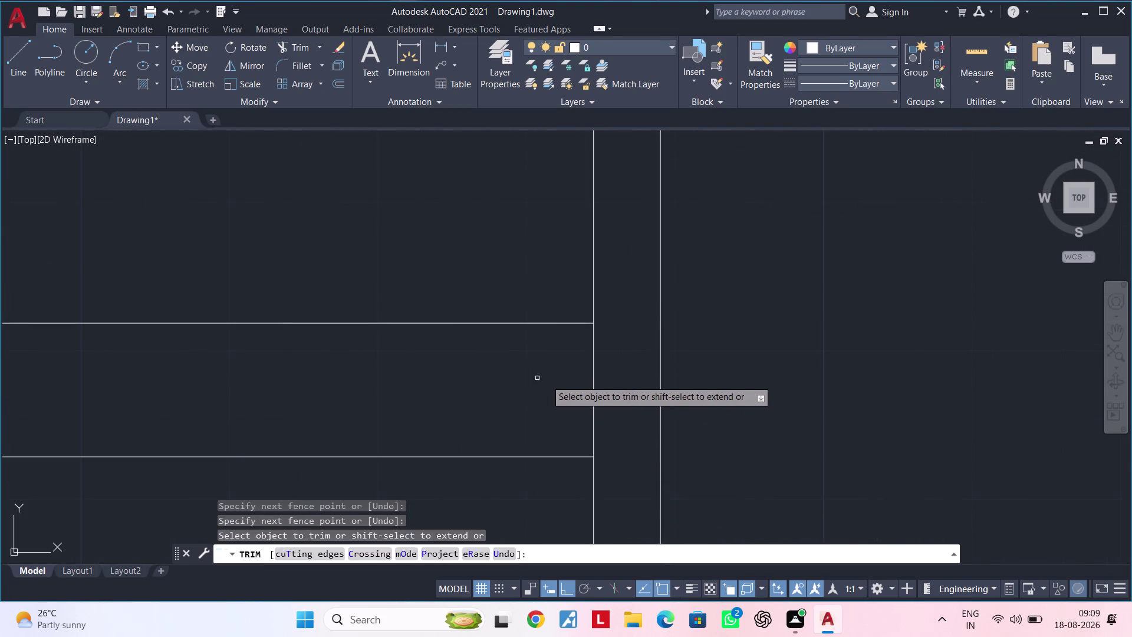
drag(553, 380, 619, 382)
scroll(down, 3)
Trim the remaining overlap where the wall lines cross at the next junction.
middle_drag(672, 323, 653, 464)
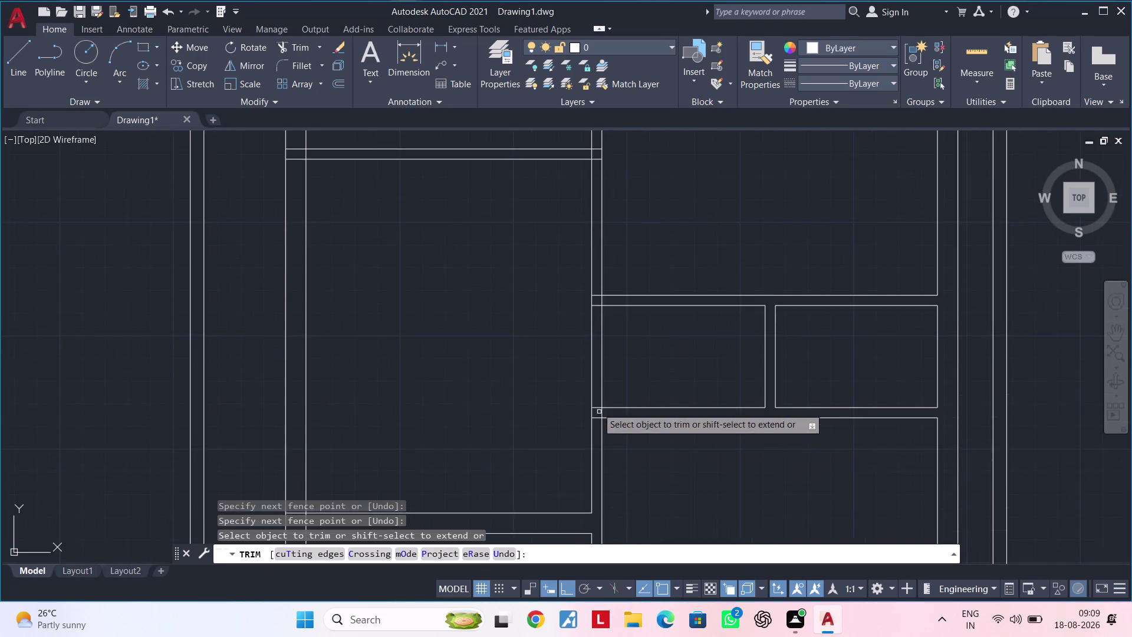
scroll(up, 3)
scroll(down, 3)
scroll(up, 3)
drag(578, 410, 580, 450)
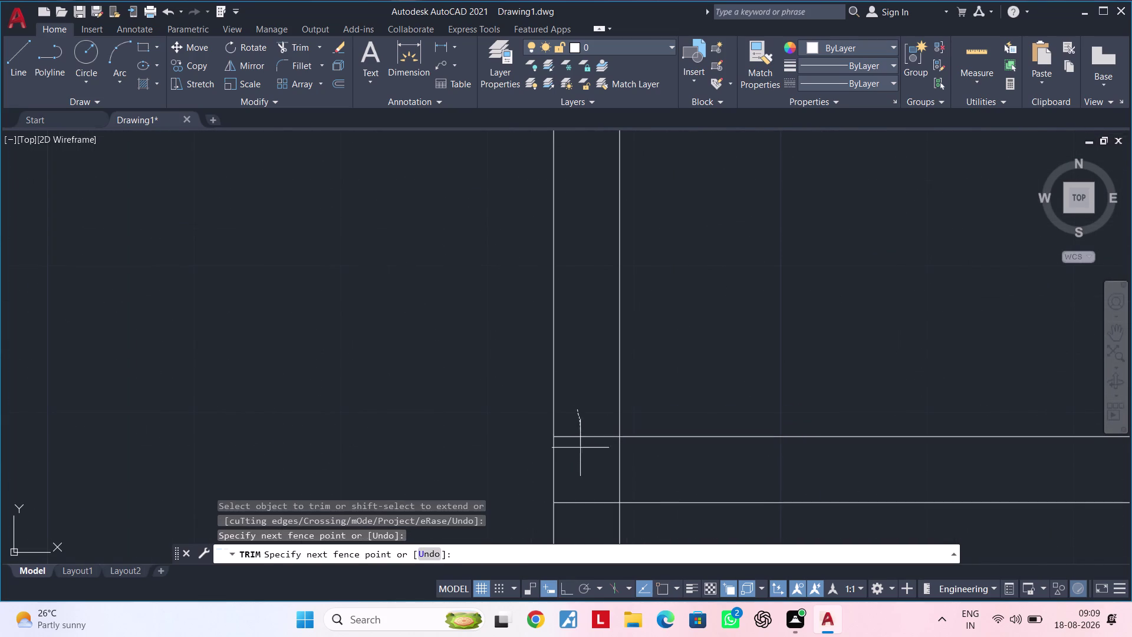
drag(580, 450, 580, 461)
drag(594, 443, 632, 444)
scroll(down, 3)
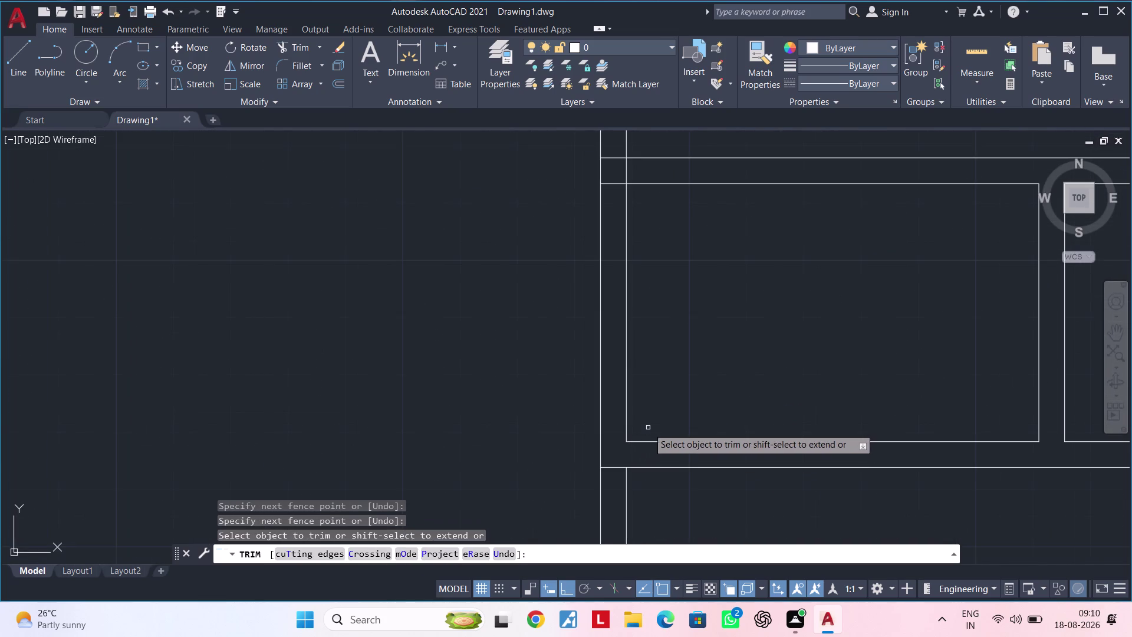
scroll(down, 3)
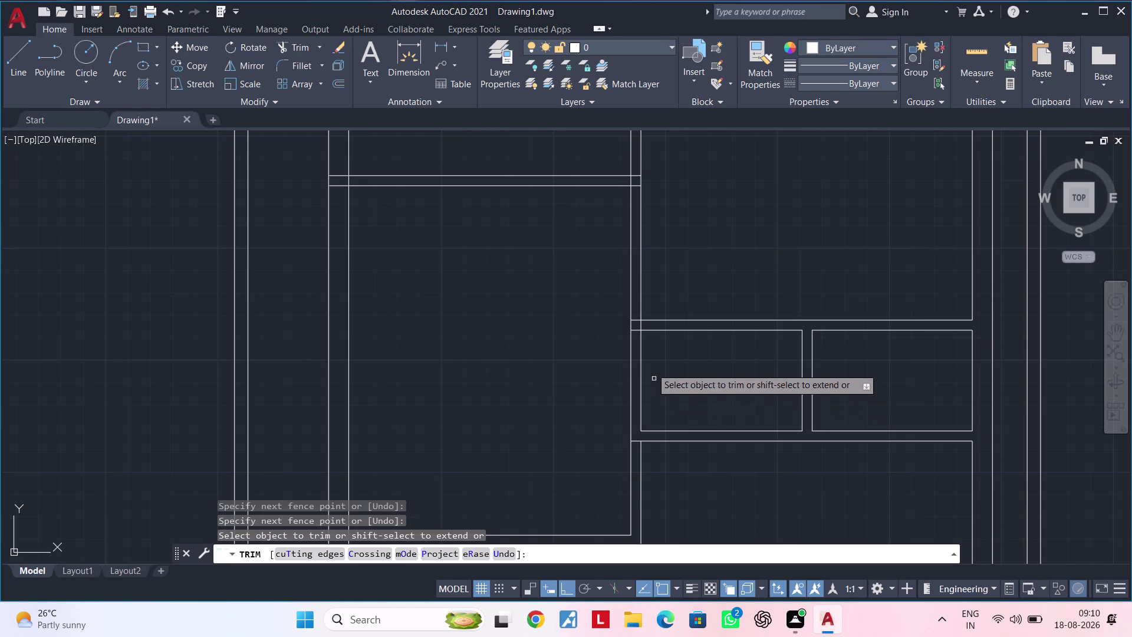
scroll(up, 3)
Trim the crossing wall lines at the tee junction.
drag(586, 263, 586, 352)
click(586, 352)
drag(590, 322, 597, 319)
double_click(651, 312)
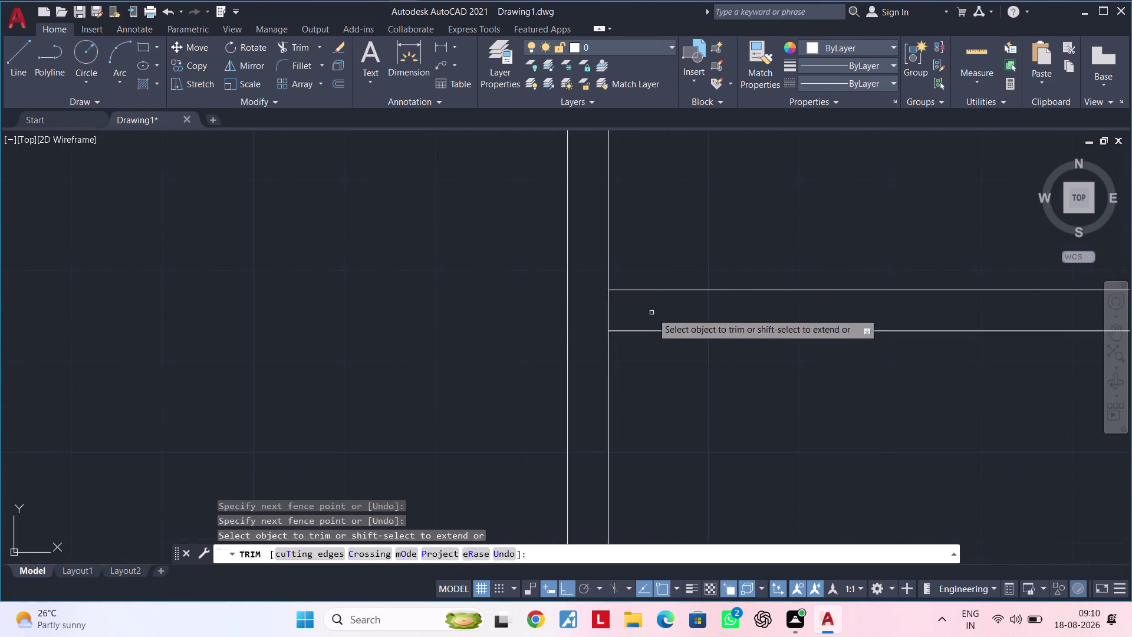
drag(638, 313, 631, 312)
drag(618, 316, 603, 317)
double_click(602, 318)
drag(602, 316, 636, 313)
click(607, 314)
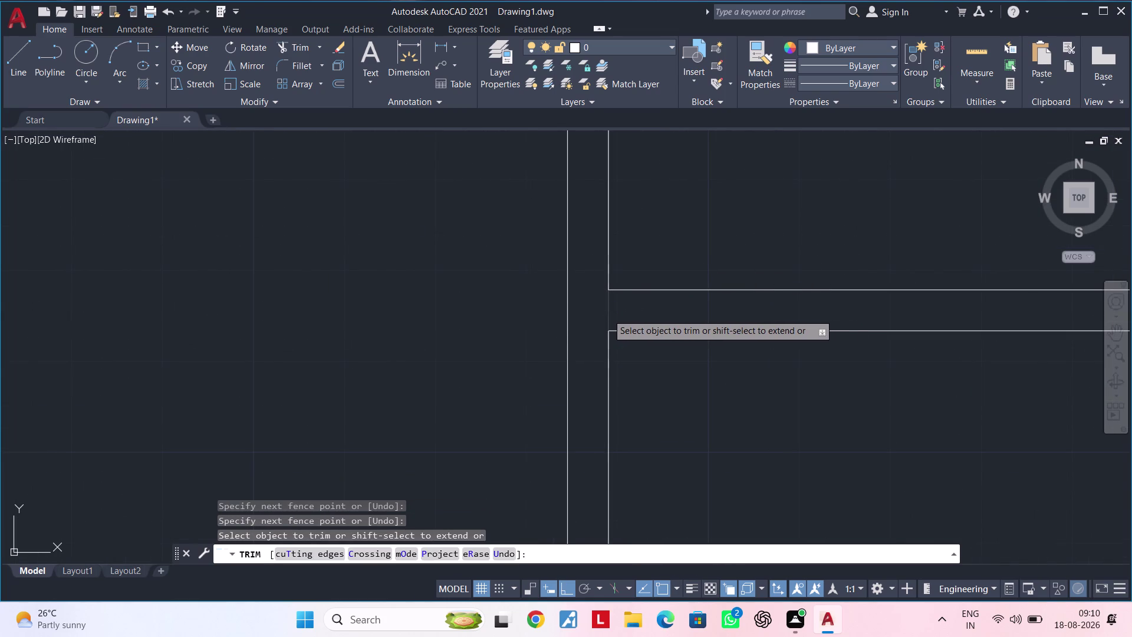
scroll(down, 3)
Trim the last overlapping wall segments at the final junction.
middle_drag(655, 255, 668, 316)
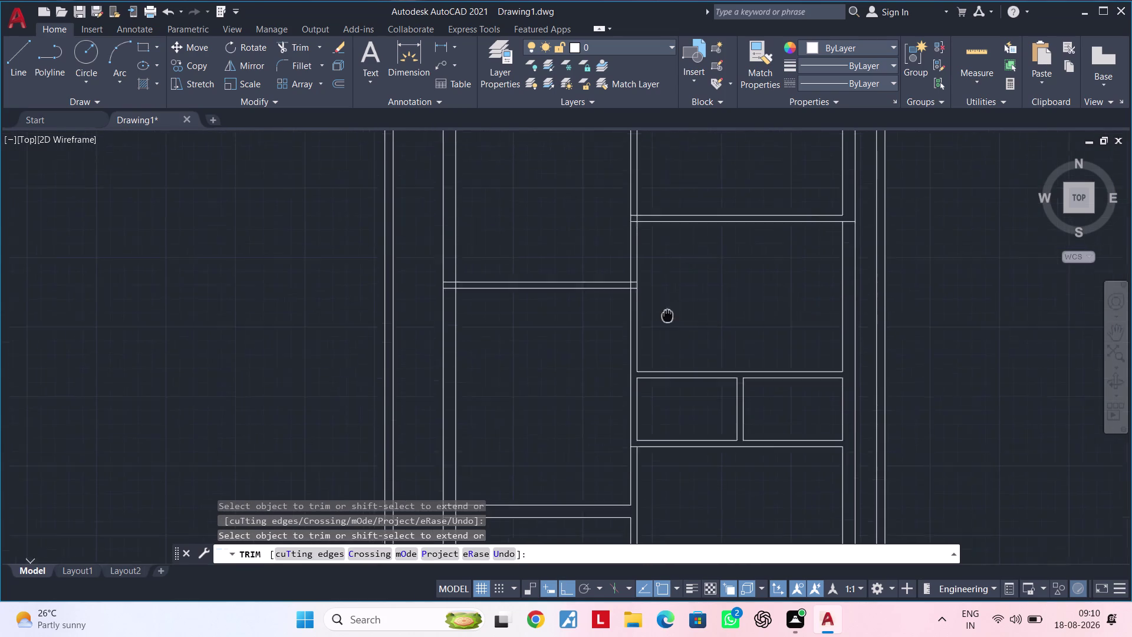
middle_drag(667, 316, 692, 376)
scroll(up, 3)
drag(657, 337, 660, 371)
click(660, 371)
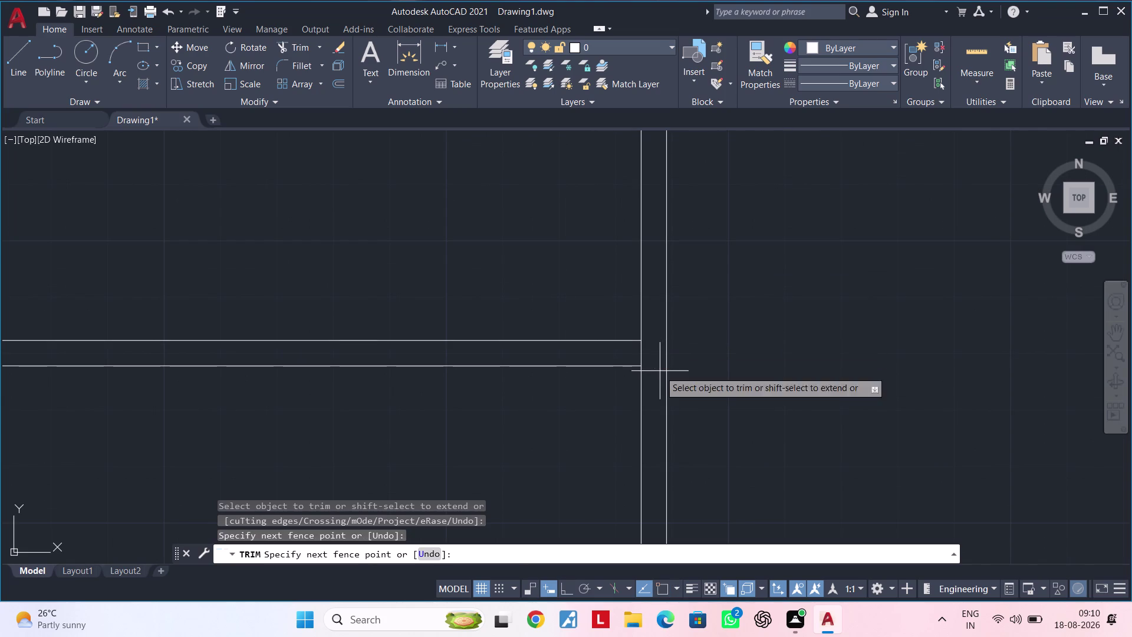
click(662, 269)
scroll(down, 3)
Review the cleaned wall junctions and end the trim command.
middle_drag(691, 288, 688, 478)
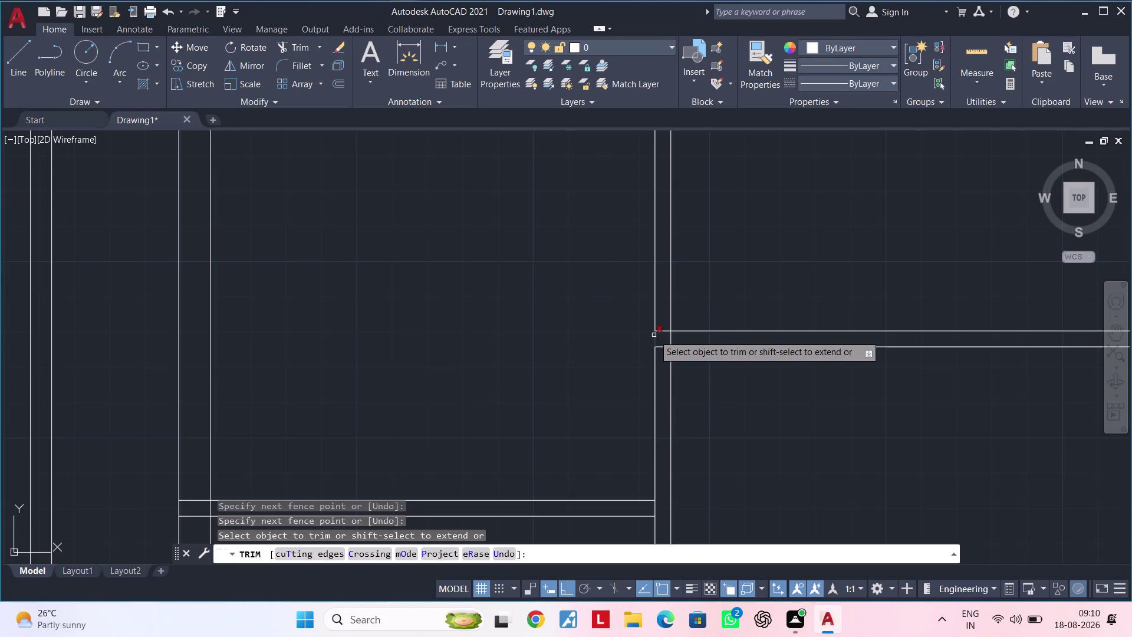
scroll(down, 3)
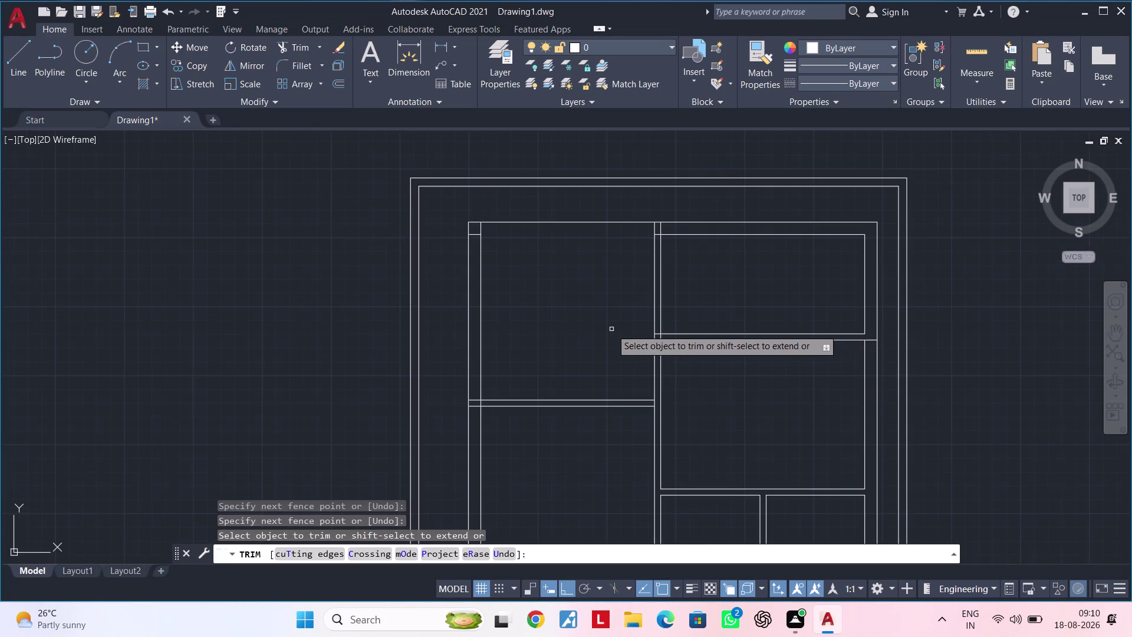
middle_drag(645, 334, 761, 364)
key(Escape)
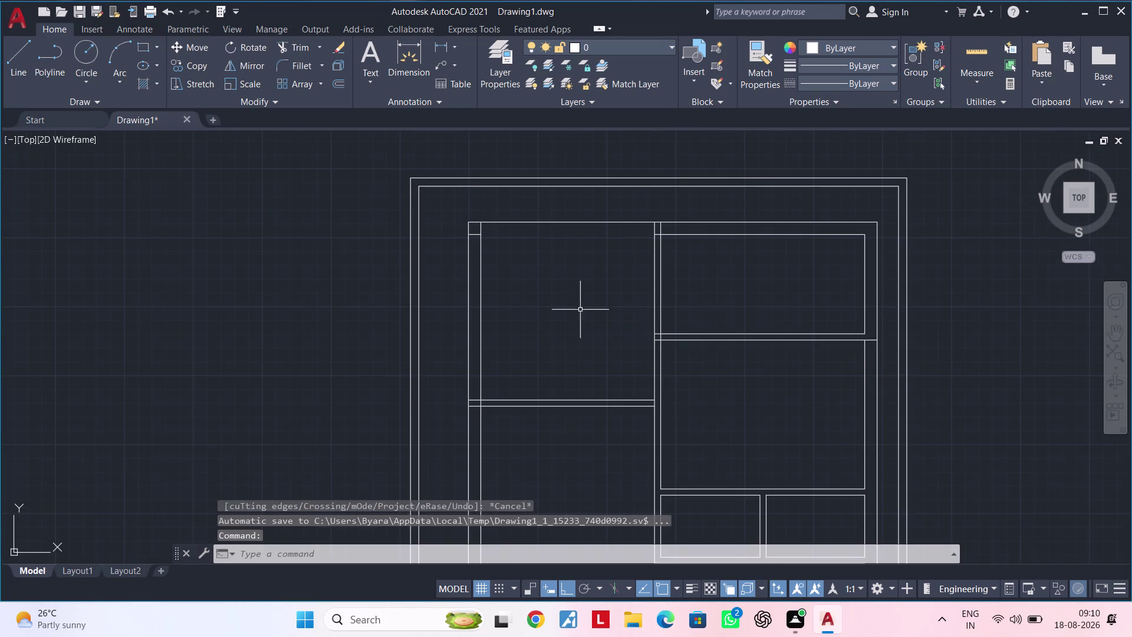
key(Escape)
middle_drag(578, 279, 647, 360)
key(Escape)
Delete the stray line near the top wall.
scroll(up, 3)
middle_drag(672, 350, 636, 366)
key(Escape)
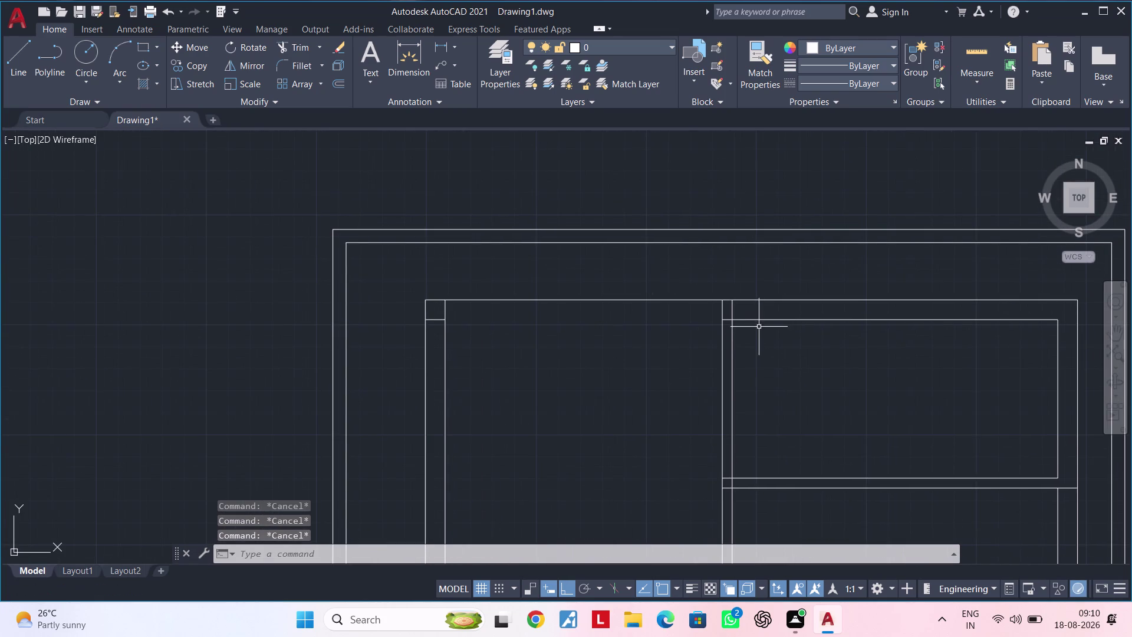
click(760, 320)
key(Escape)
click(433, 319)
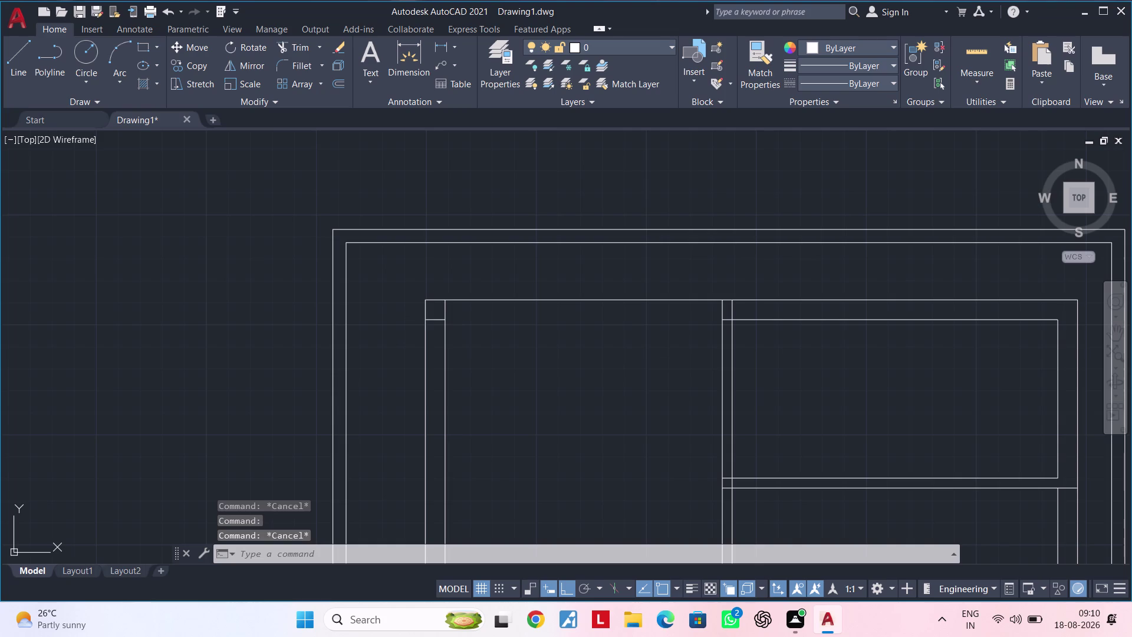
key(Delete)
Stretch the right room's inner top wall line left to the left wall.
click(748, 321)
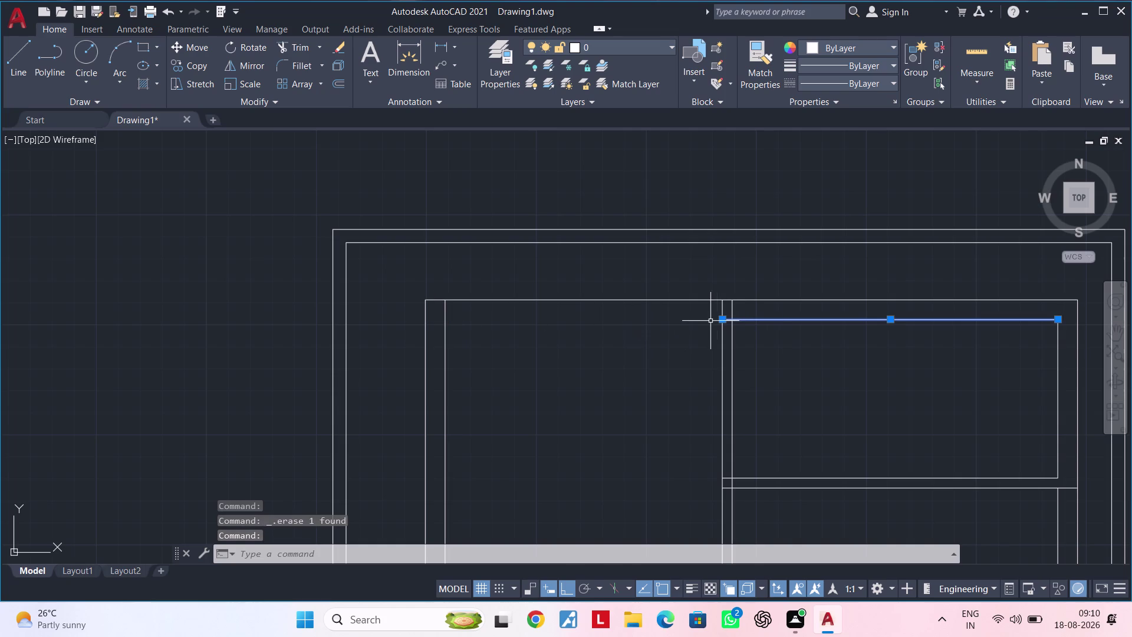
click(723, 322)
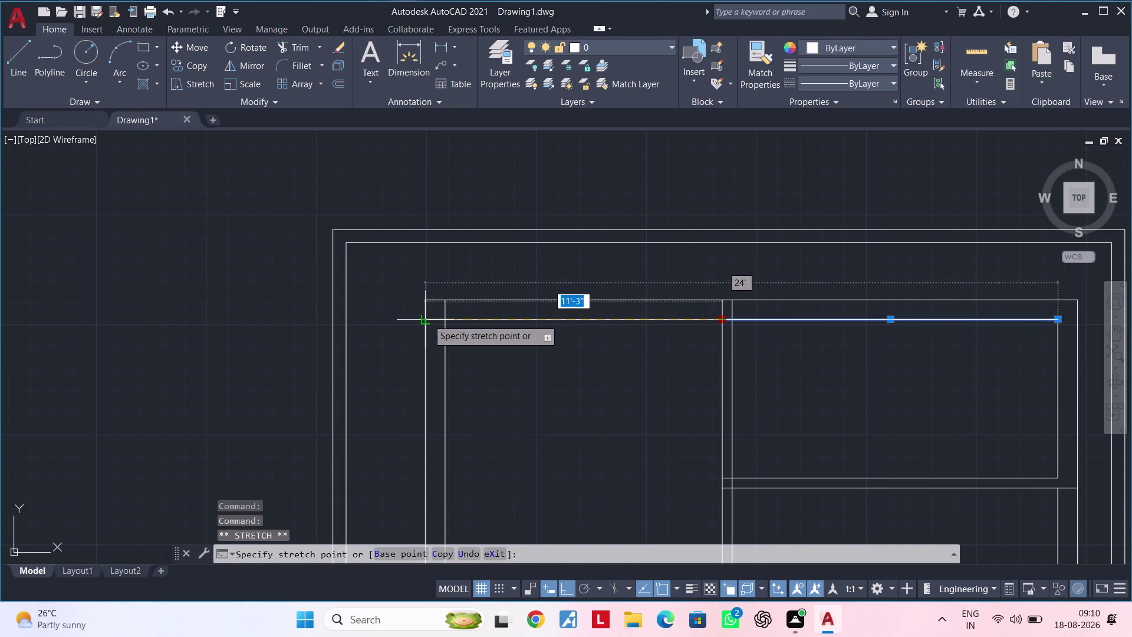
click(428, 319)
key(Escape)
key(Escape)
middle_drag(640, 347, 554, 333)
key(Escape)
key(Escape)
scroll(up, 3)
key(Escape)
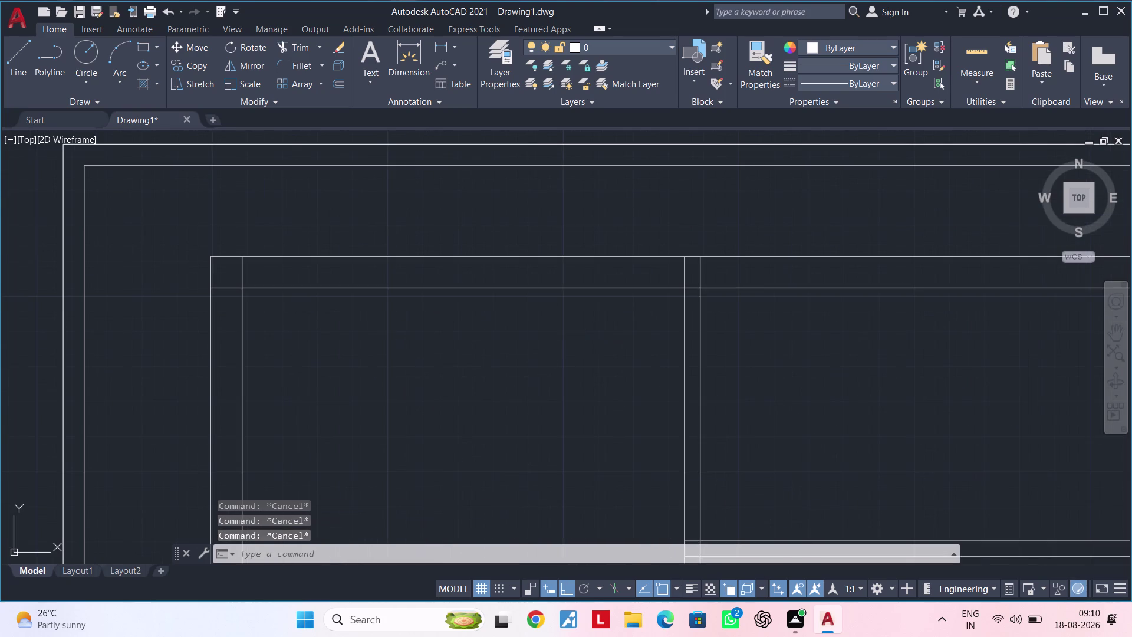
Clear leftover commands, start TR, and trim the crossing wall lines at the top junction.
key(Escape)
key(Escape)
key(Escape)
key(Escape)
key(t)
text(r)
key(space)
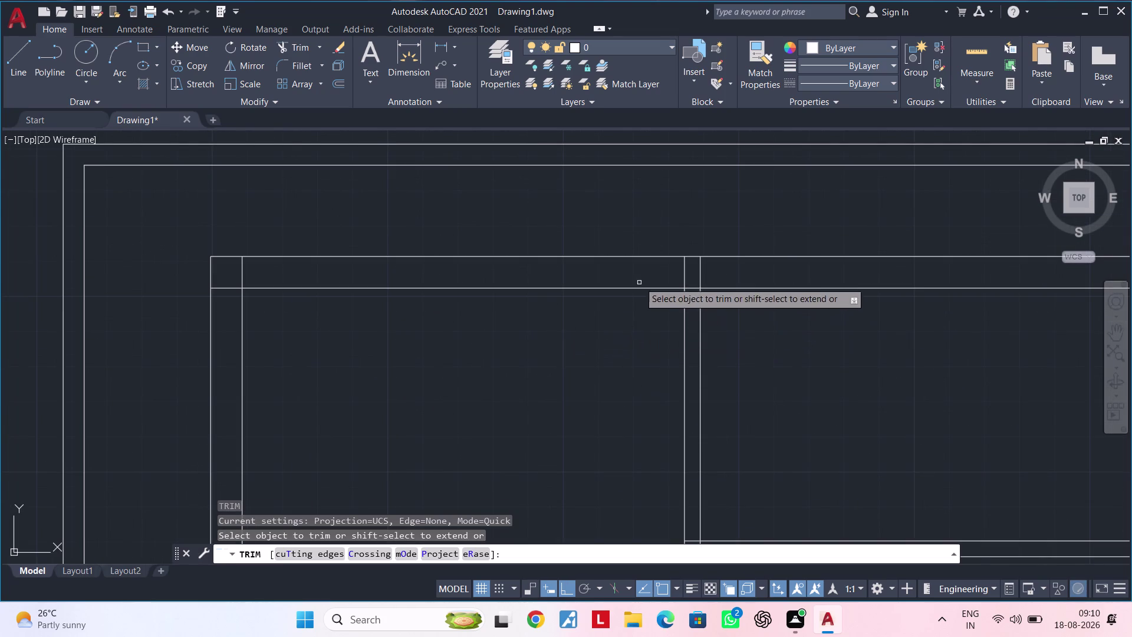
scroll(up, 3)
drag(672, 279, 788, 279)
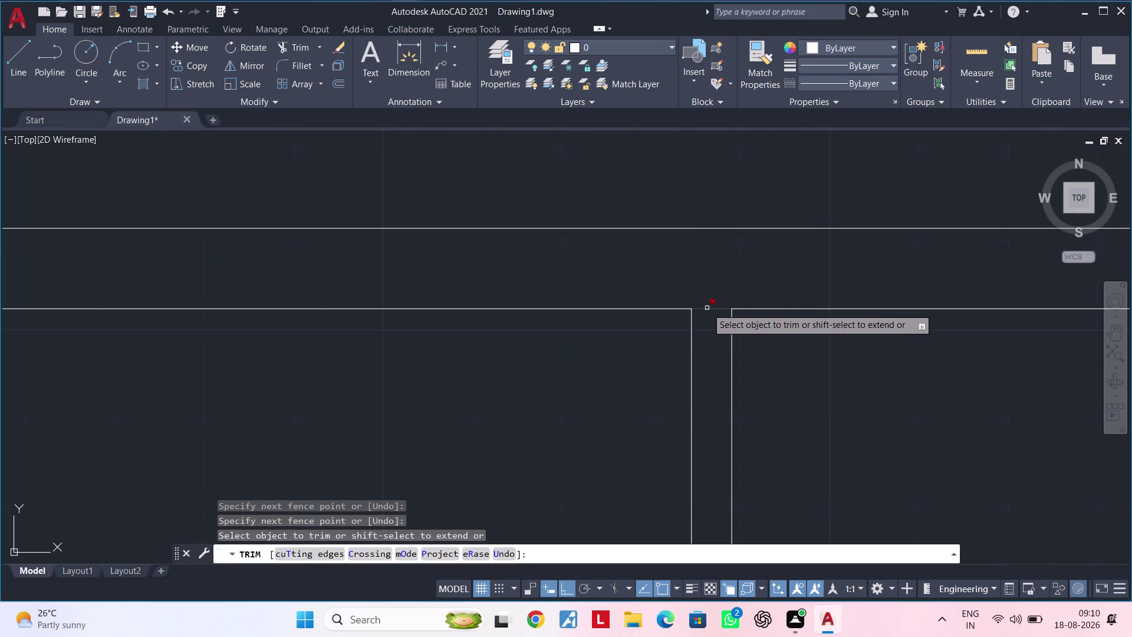
click(707, 309)
scroll(down, 3)
Trim the overlapping wall segments at the next two junctions of the left bay.
middle_drag(639, 352, 665, 313)
scroll(up, 3)
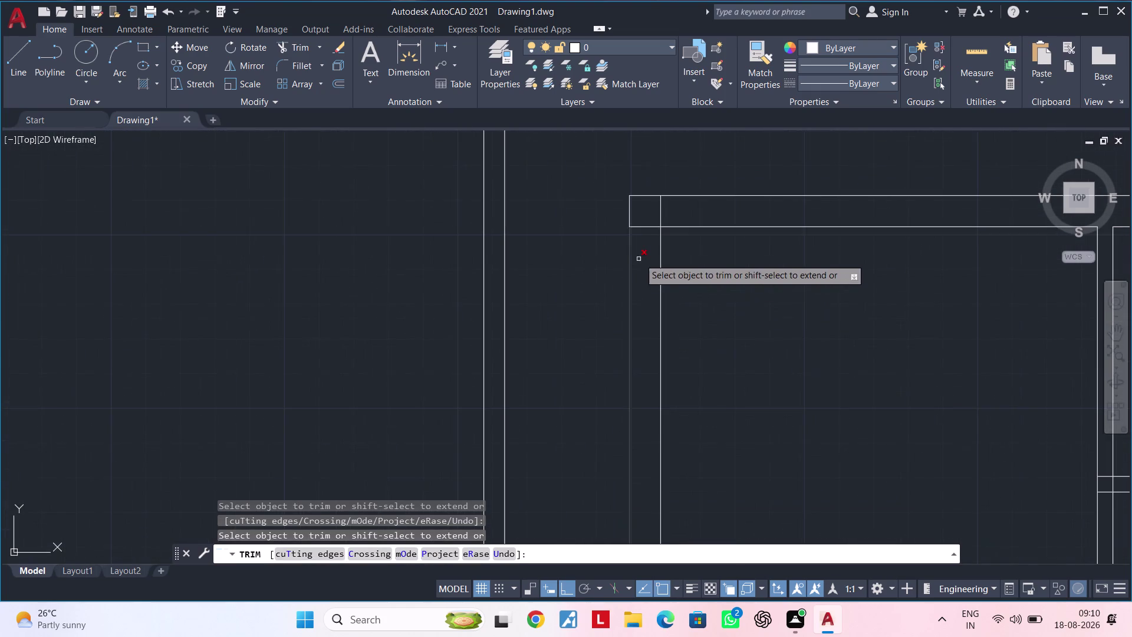
click(661, 214)
click(648, 226)
scroll(down, 3)
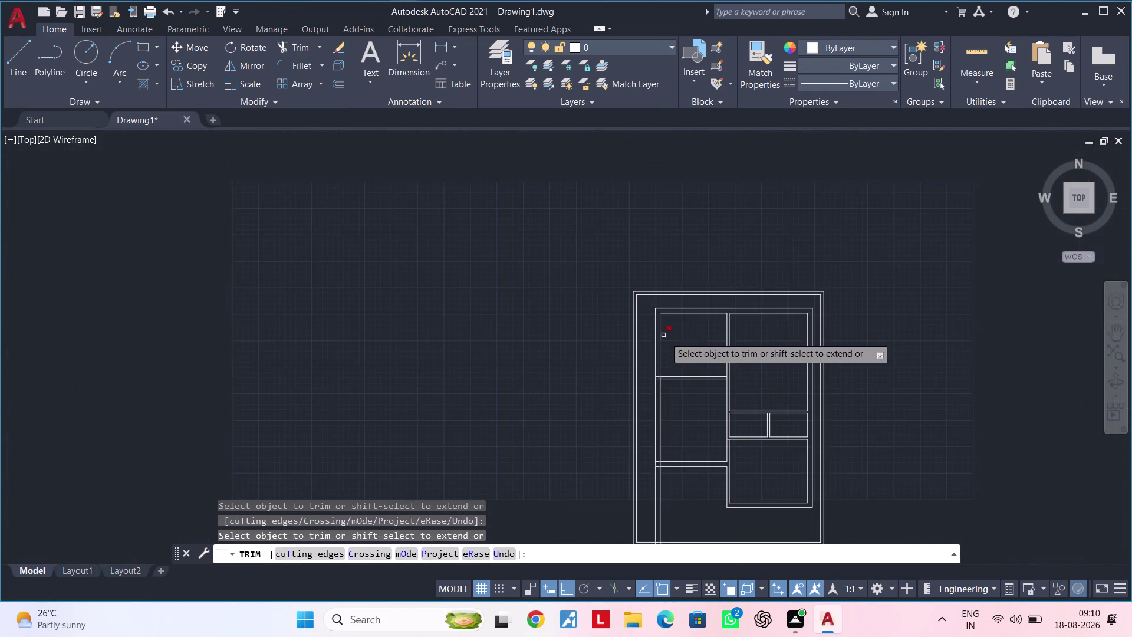
middle_drag(671, 332, 661, 242)
scroll(up, 3)
scroll(up, 3)
drag(661, 240, 662, 314)
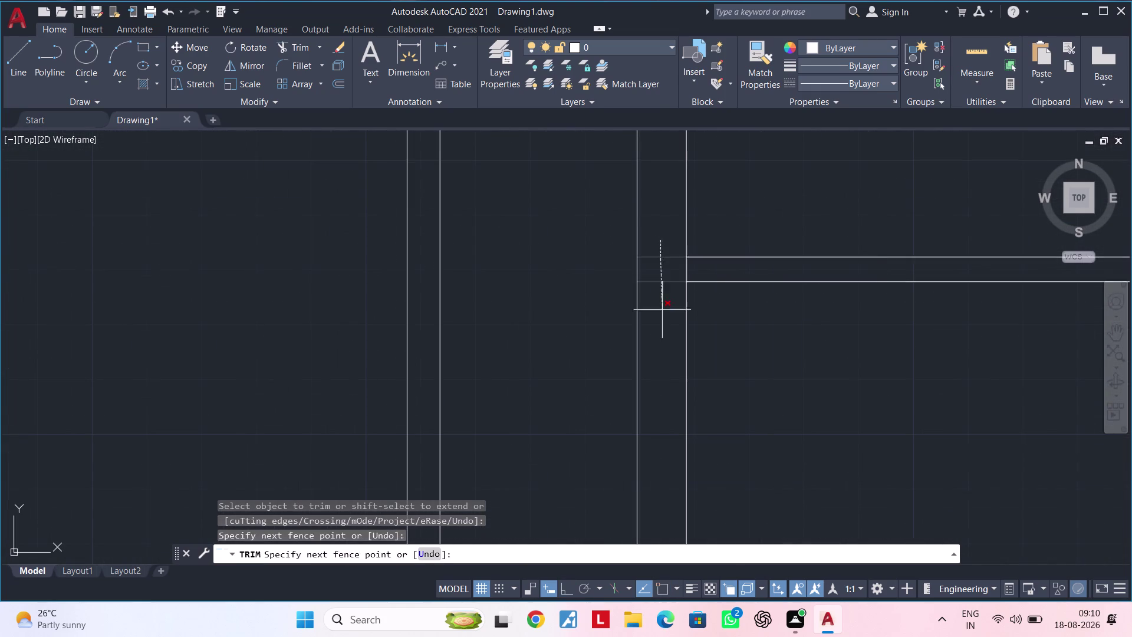
drag(662, 314, 662, 316)
click(662, 316)
click(664, 273)
click(698, 271)
click(663, 270)
Trim the crossing wall ends at the following junction down the plan.
scroll(down, 3)
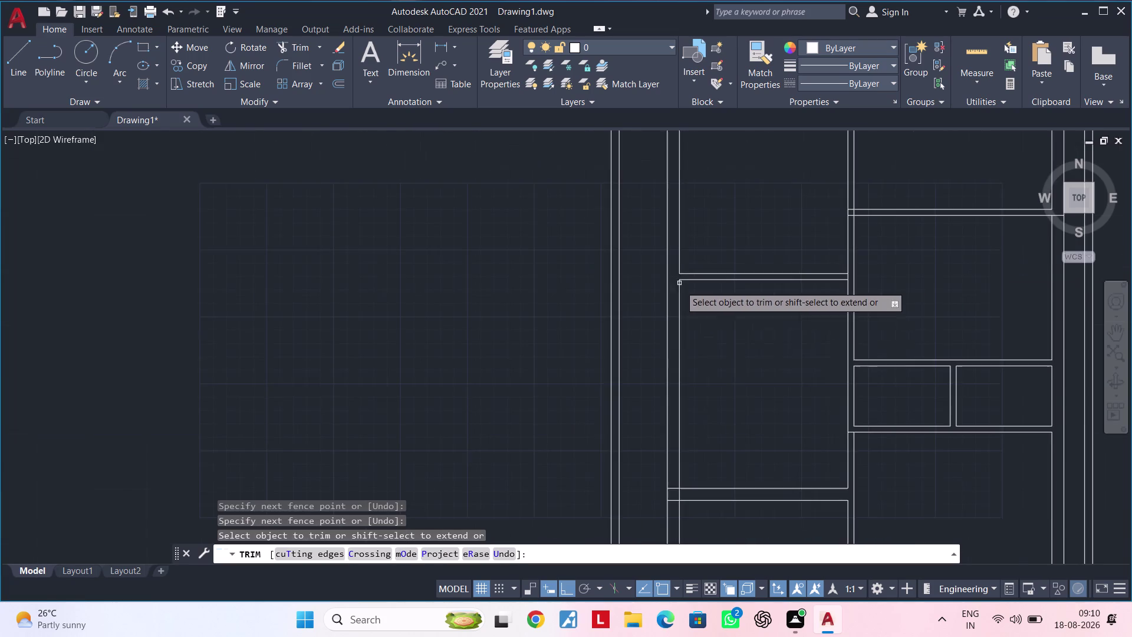
middle_drag(691, 349, 694, 233)
scroll(up, 3)
drag(692, 291, 692, 370)
click(692, 371)
click(690, 343)
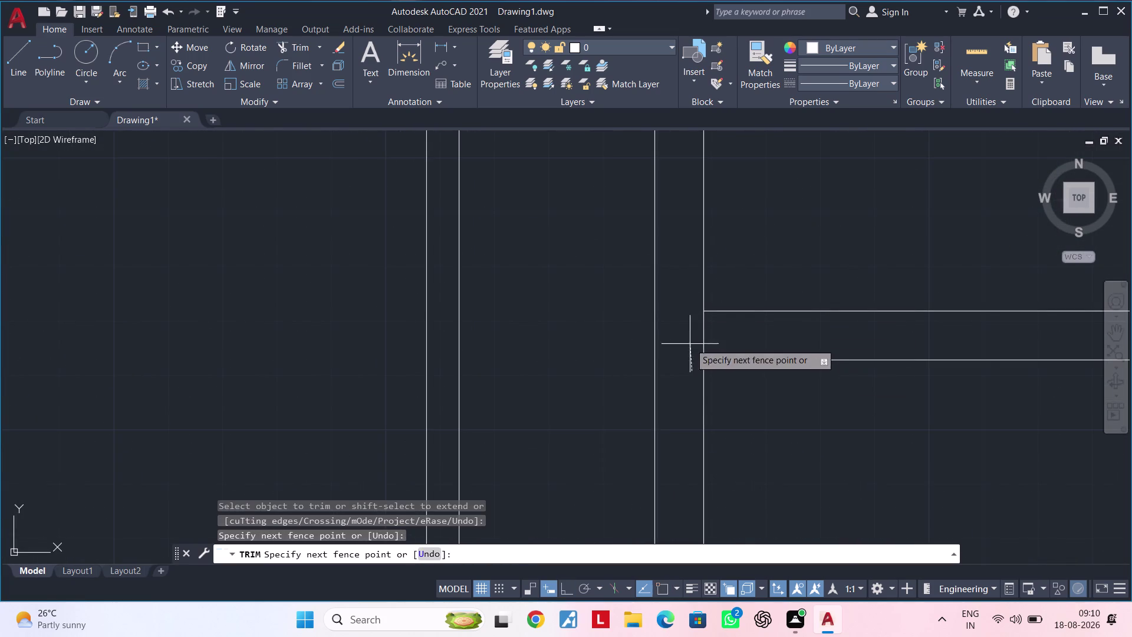
click(765, 335)
drag(735, 335, 696, 336)
click(693, 336)
click(696, 336)
drag(703, 336, 721, 334)
Pan over the trimmed junctions toward the lower left room and end trimming.
scroll(down, 3)
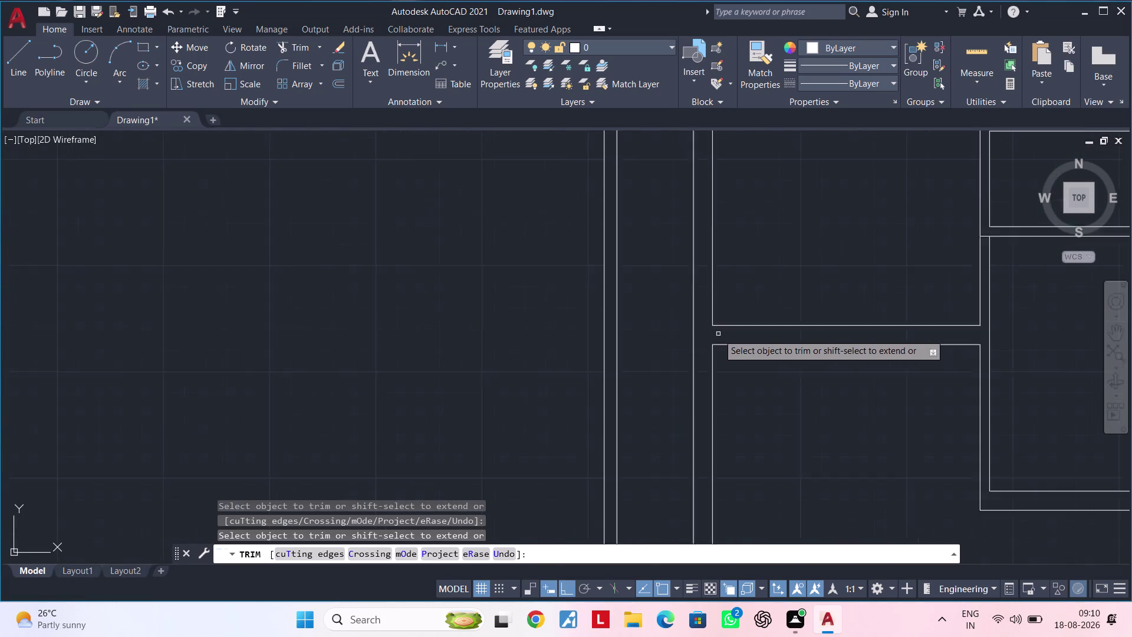
middle_drag(742, 462, 668, 296)
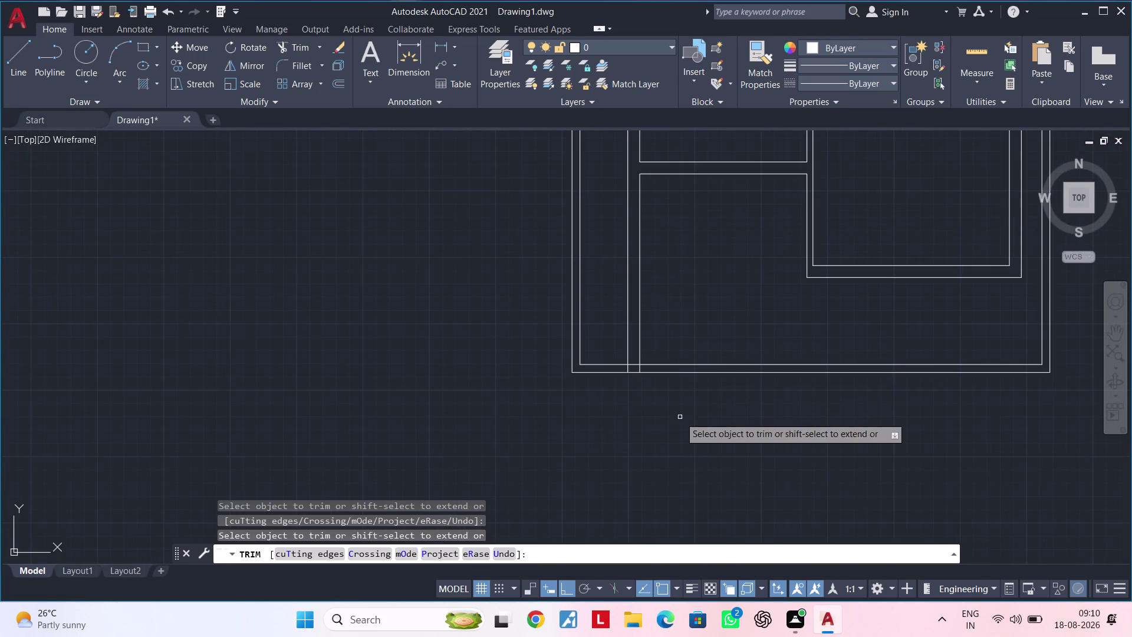
middle_drag(677, 289, 678, 299)
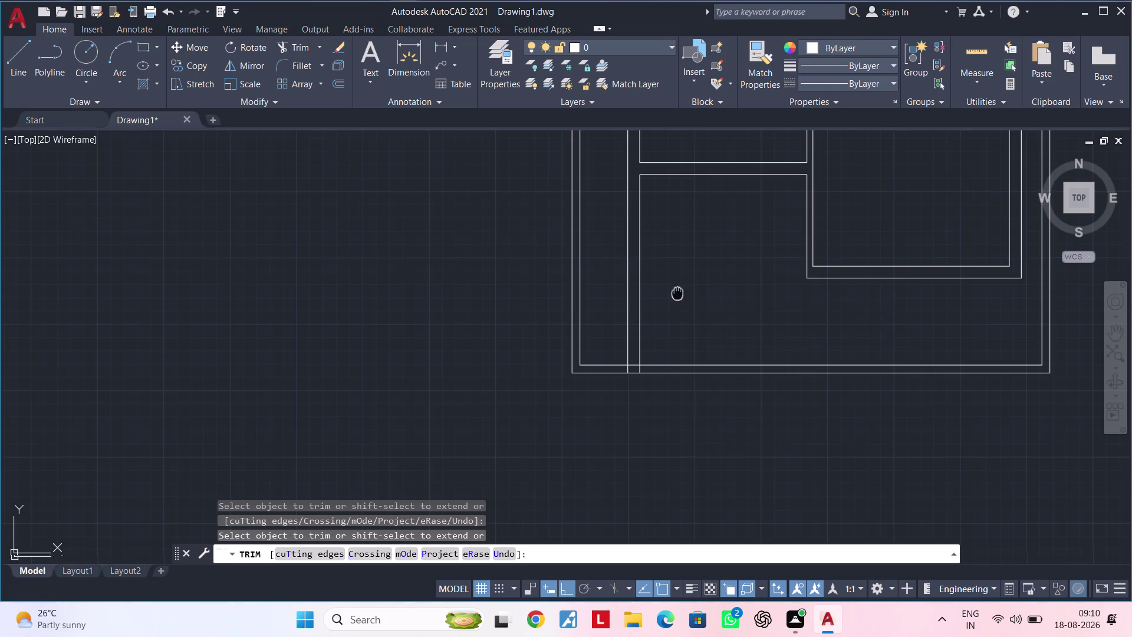
middle_drag(678, 299, 684, 415)
key(Escape)
key(Escape)
key(Escape)
key(Escape)
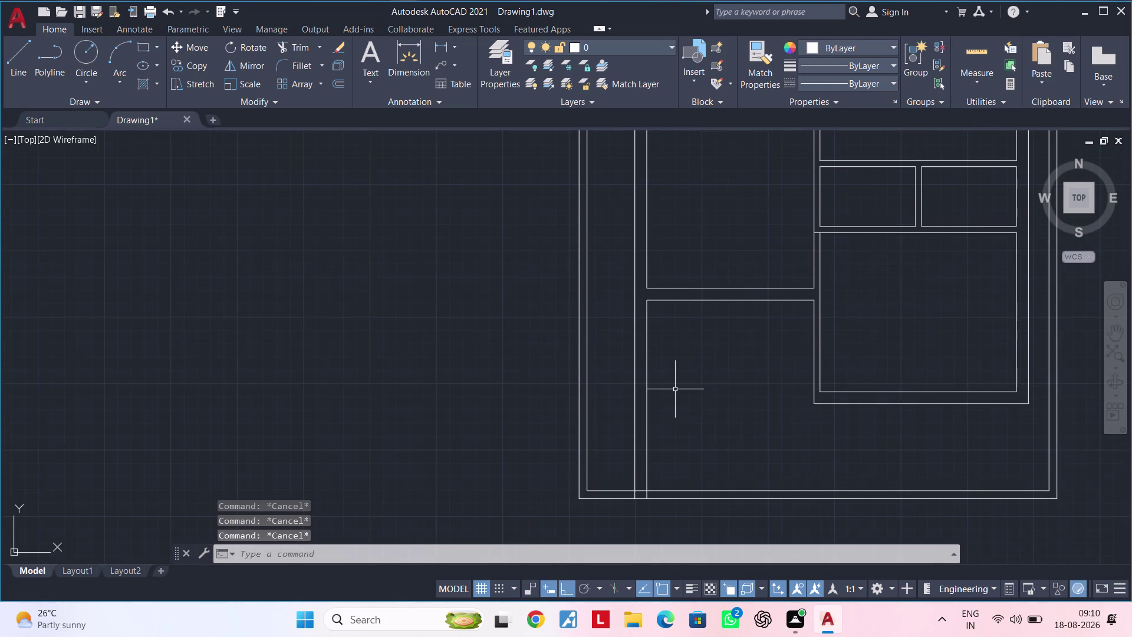
key(Escape)
text(ex)
key(space)
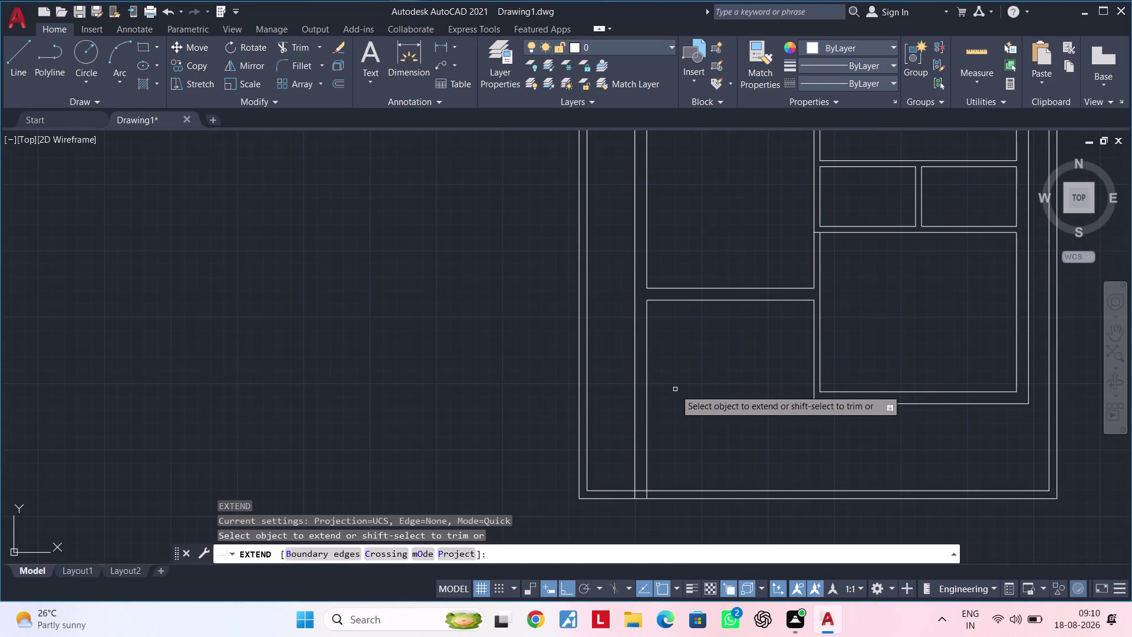
click(664, 299)
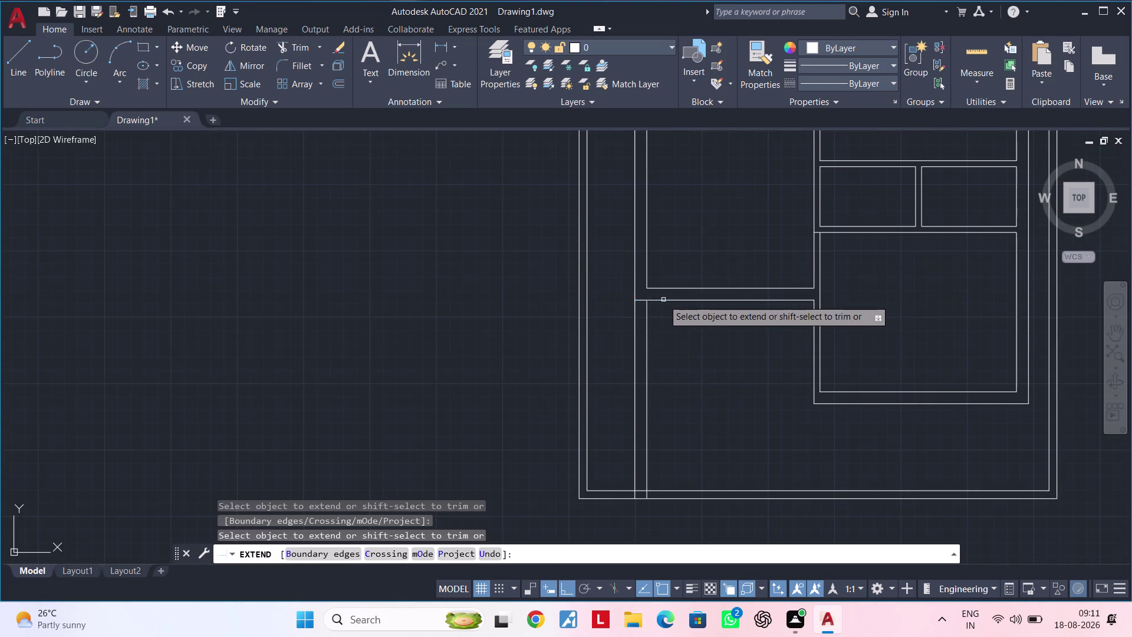
key(Escape)
key(Escape)
text(tr)
key(space)
drag(681, 349, 627, 361)
double_click(621, 362)
key(Escape)
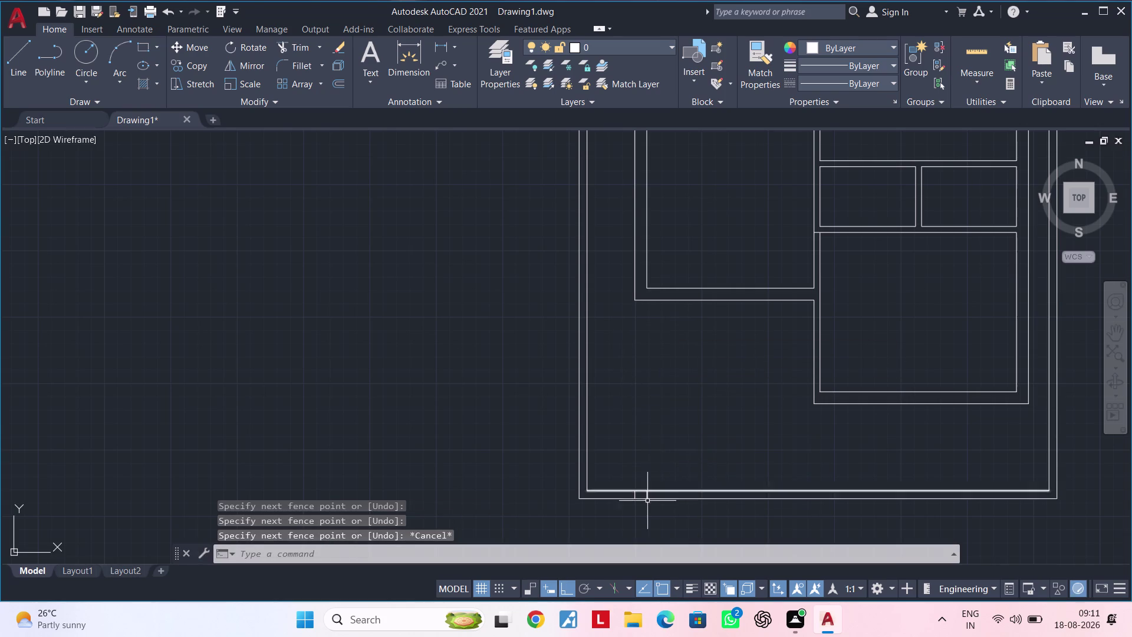
scroll(up, 3)
middle_drag(664, 484, 679, 427)
key(space)
scroll(up, 3)
drag(678, 388, 575, 387)
click(563, 386)
drag(550, 385, 536, 383)
drag(532, 382, 525, 381)
scroll(down, 3)
key(Escape)
key(Escape)
scroll(down, 3)
scroll(up, 3)
middle_drag(669, 339, 663, 360)
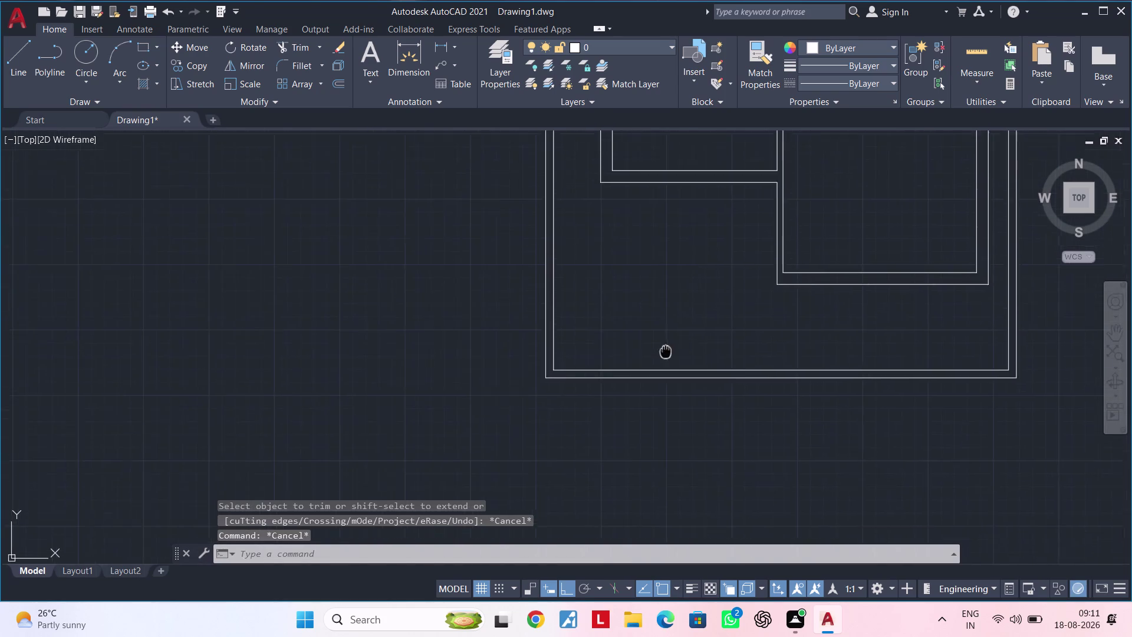
middle_drag(663, 361, 650, 463)
middle_drag(637, 394, 583, 485)
scroll(down, 3)
scroll(up, 3)
middle_drag(640, 264, 575, 389)
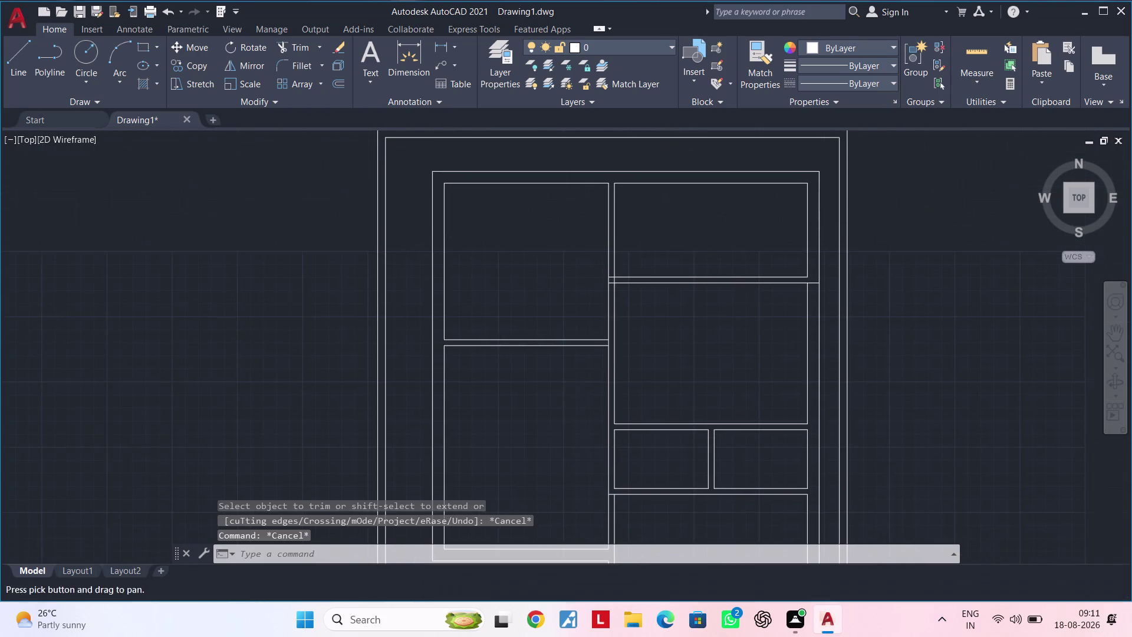
middle_drag(573, 396, 598, 313)
key(Escape)
key(Escape)
middle_drag(573, 354, 676, 348)
key(Escape)
scroll(down, 3)
middle_drag(640, 355, 608, 393)
key(Escape)
scroll(up, 3)
middle_drag(645, 370, 543, 368)
scroll(down, 3)
middle_drag(552, 371, 649, 352)
middle_drag(629, 380, 658, 354)
middle_drag(646, 354, 674, 412)
scroll(up, 3)
middle_drag(671, 355, 620, 489)
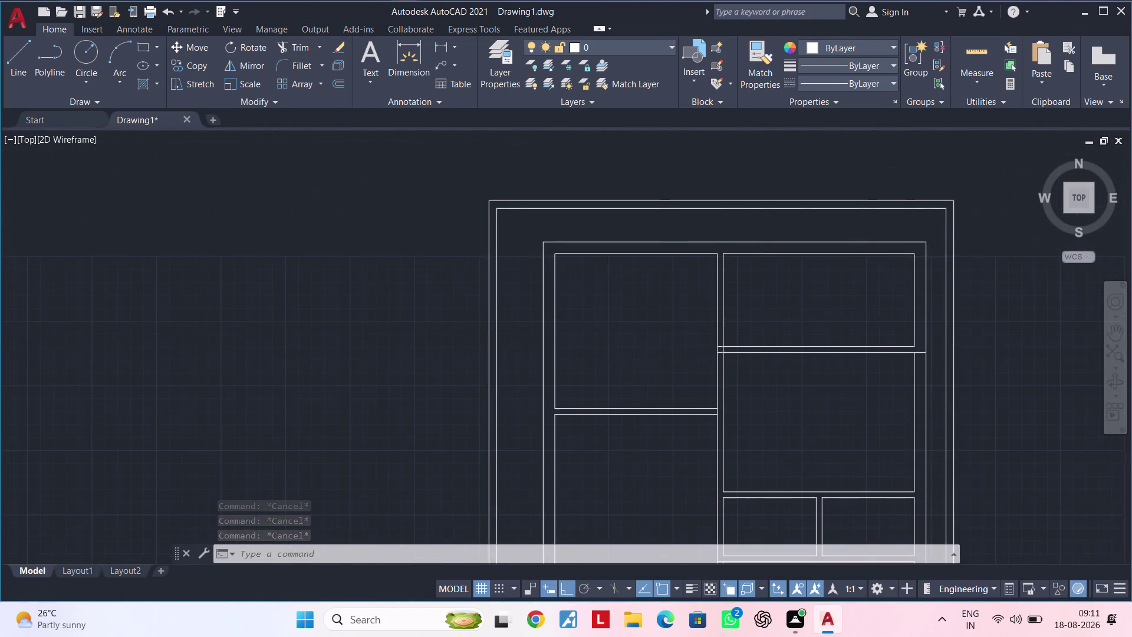
middle_drag(649, 318, 614, 333)
scroll(up, 3)
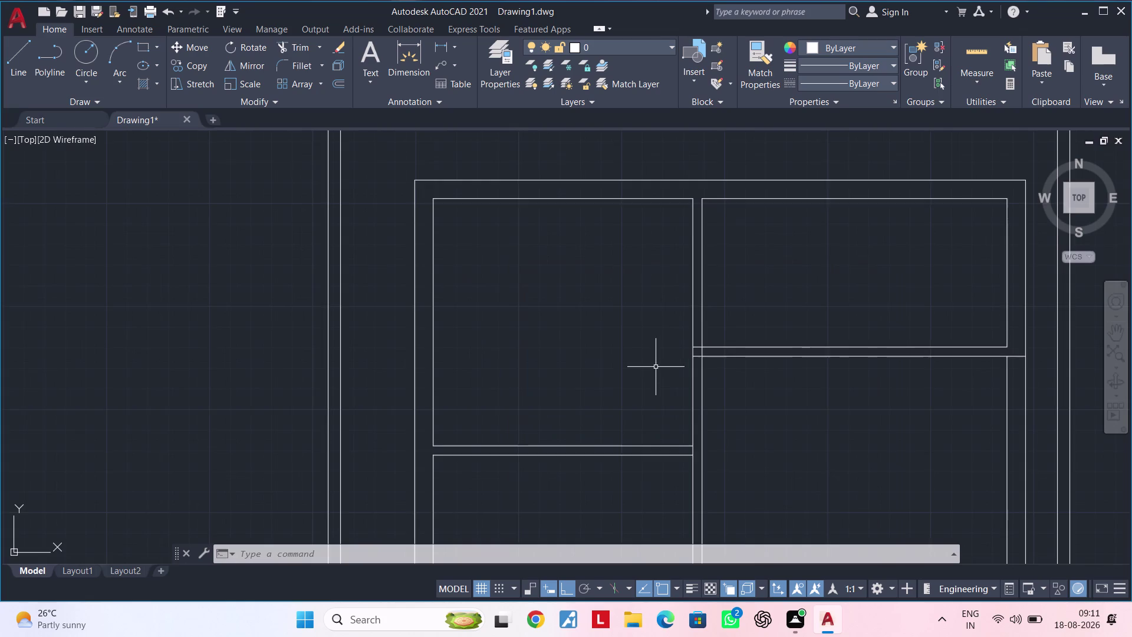
scroll(up, 3)
scroll(down, 3)
scroll(down, 3)
middle_drag(603, 359, 513, 407)
scroll(up, 3)
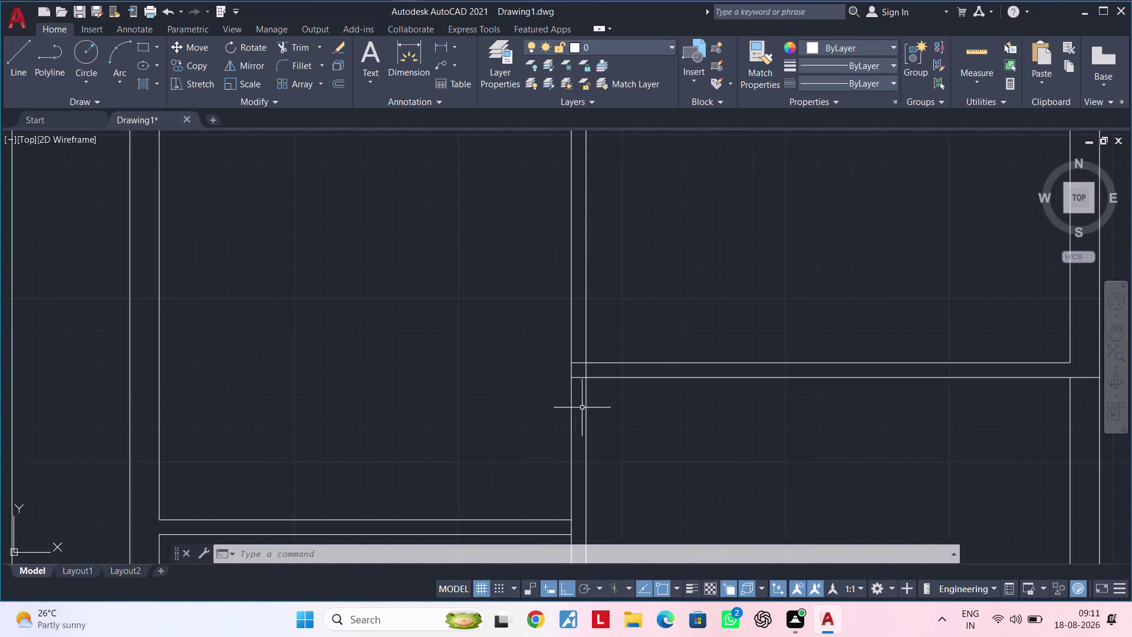
scroll(up, 3)
middle_drag(606, 412, 457, 439)
scroll(down, 3)
middle_drag(446, 426, 627, 389)
scroll(up, 3)
middle_drag(623, 396, 687, 389)
key(Escape)
key(Escape)
key(Escape)
key(Escape)
key(Escape)
key(Escape)
key(Escape)
key(Escape)
key(Escape)
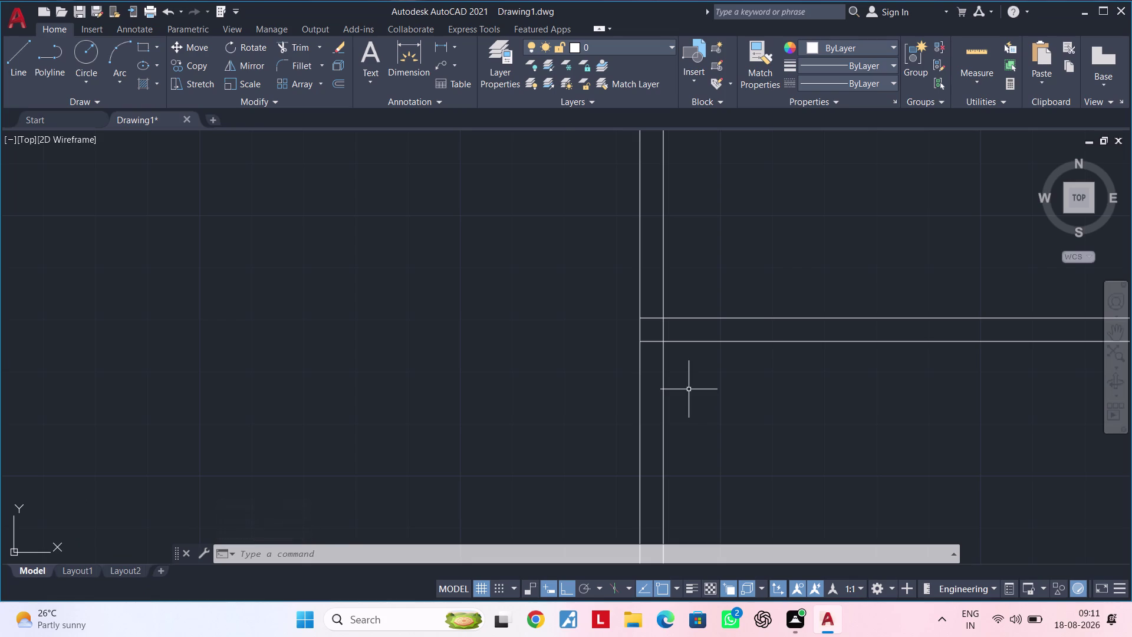
scroll(down, 3)
middle_drag(733, 445, 734, 237)
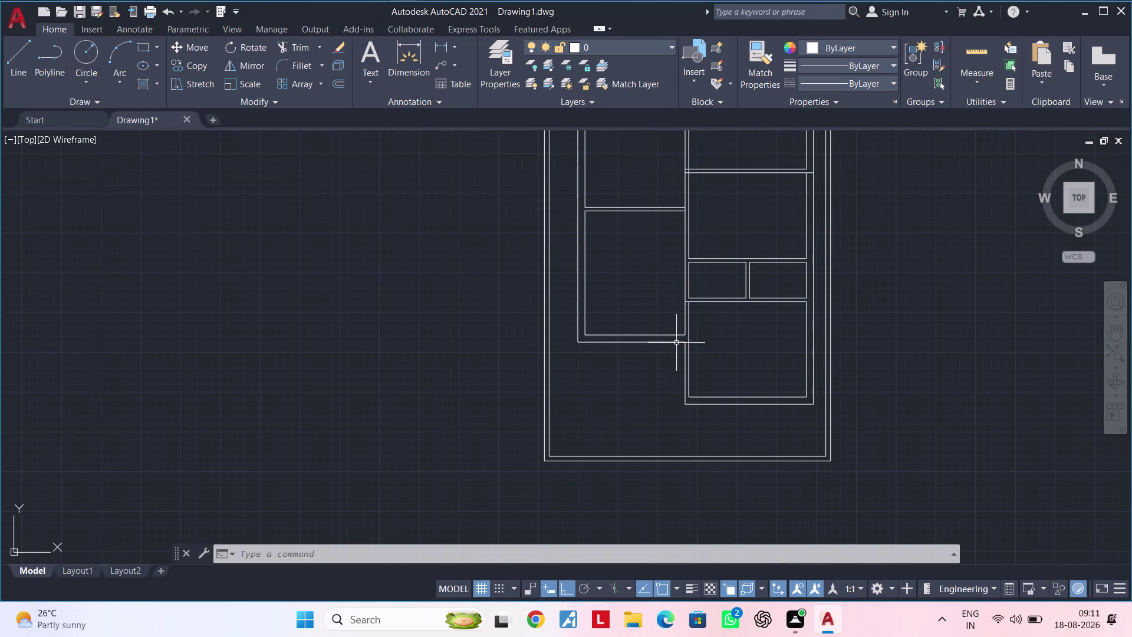
click(438, 46)
scroll(up, 3)
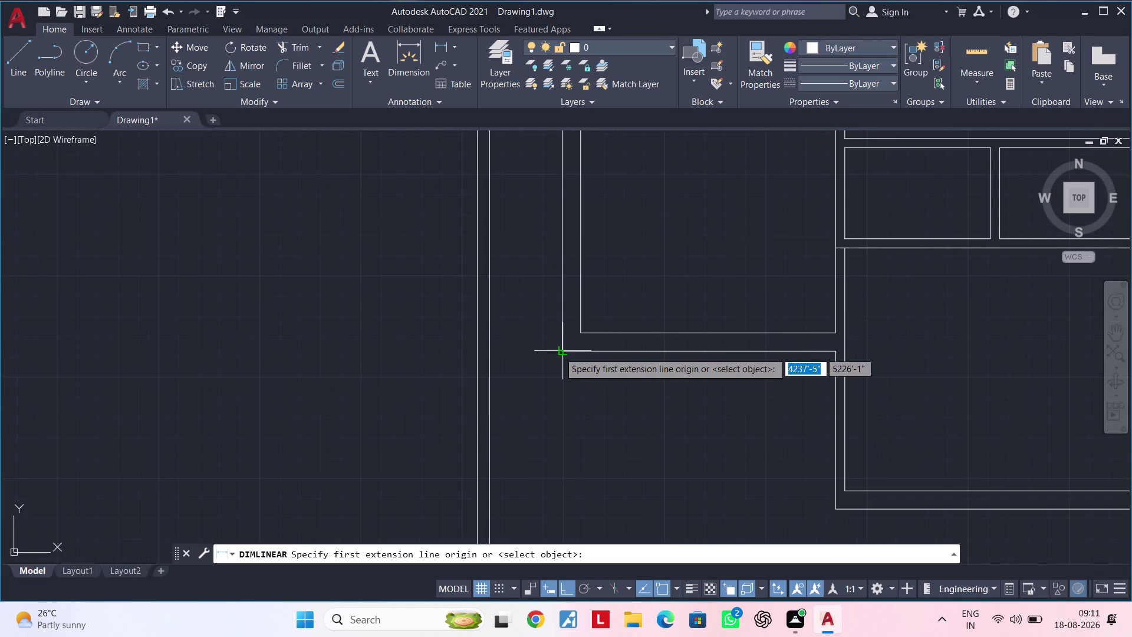
click(559, 352)
scroll(down, 3)
middle_drag(558, 471, 580, 341)
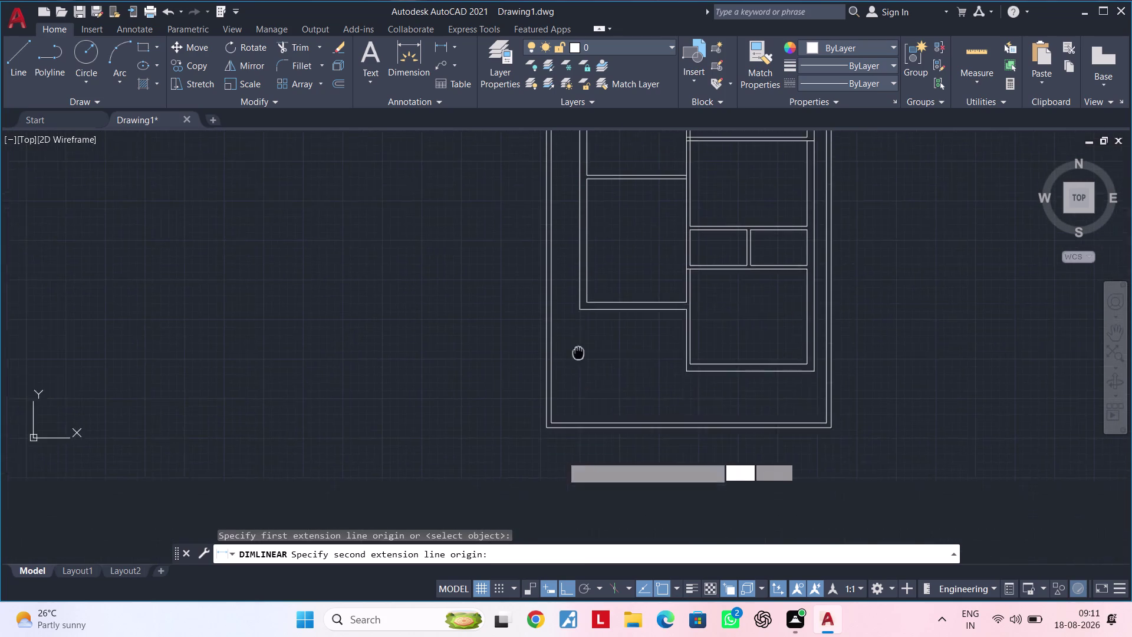
middle_drag(581, 341, 580, 337)
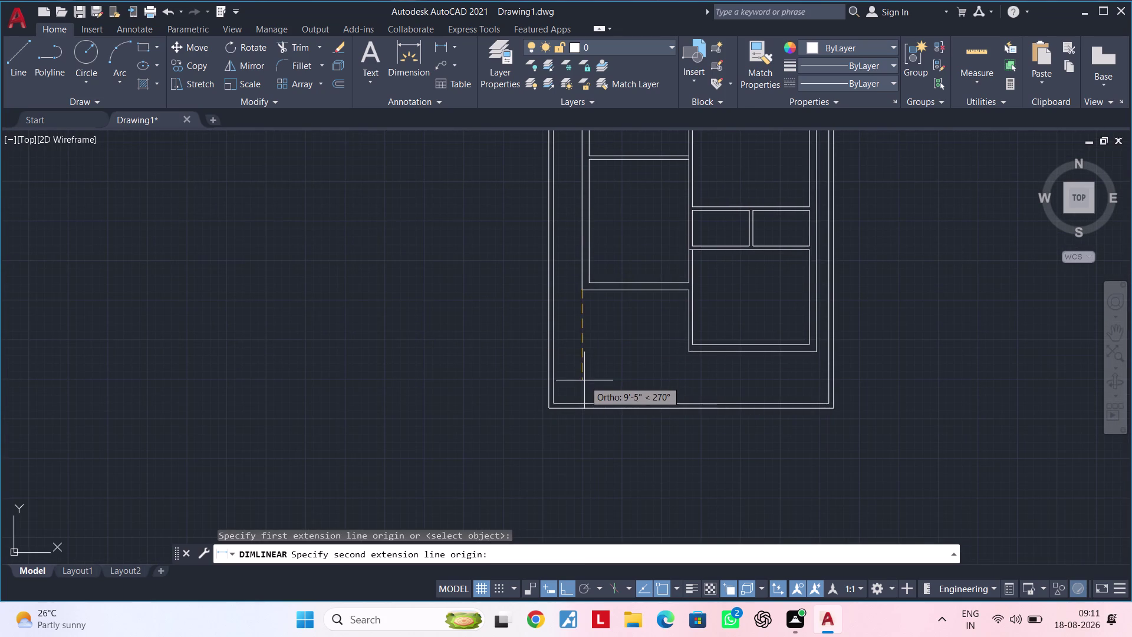
scroll(up, 3)
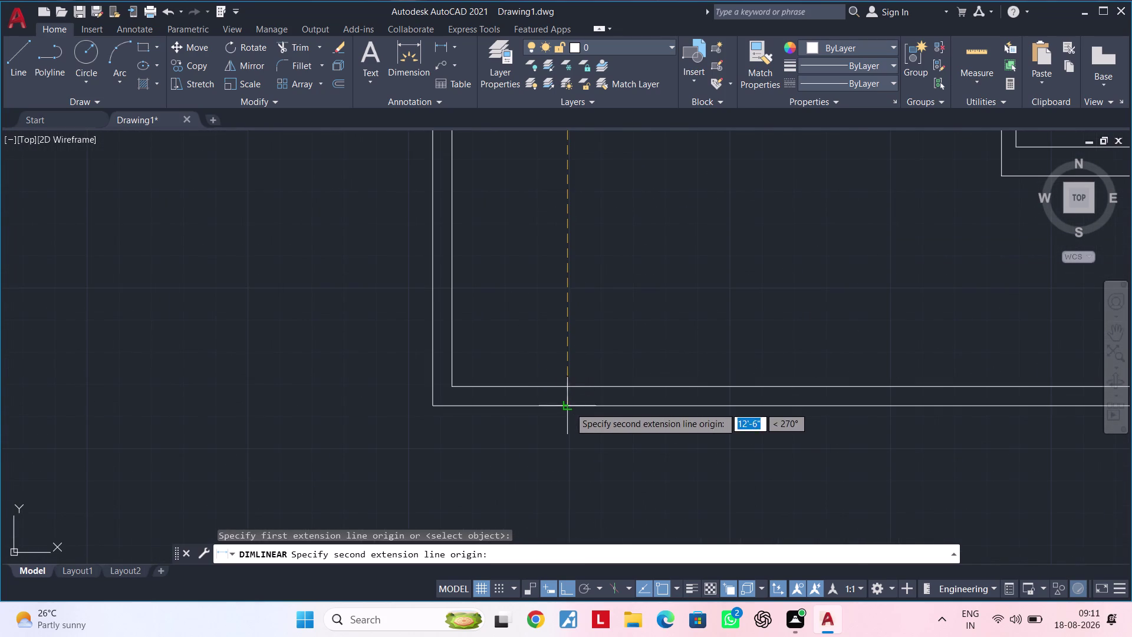
click(570, 407)
scroll(down, 3)
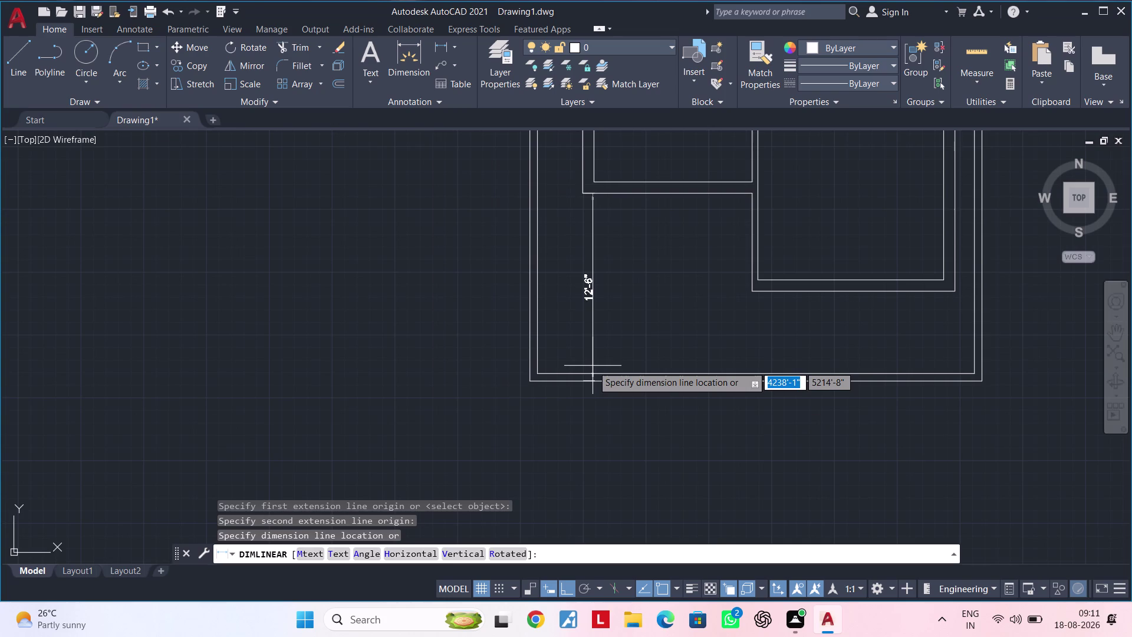
scroll(up, 3)
scroll(down, 3)
key(Escape)
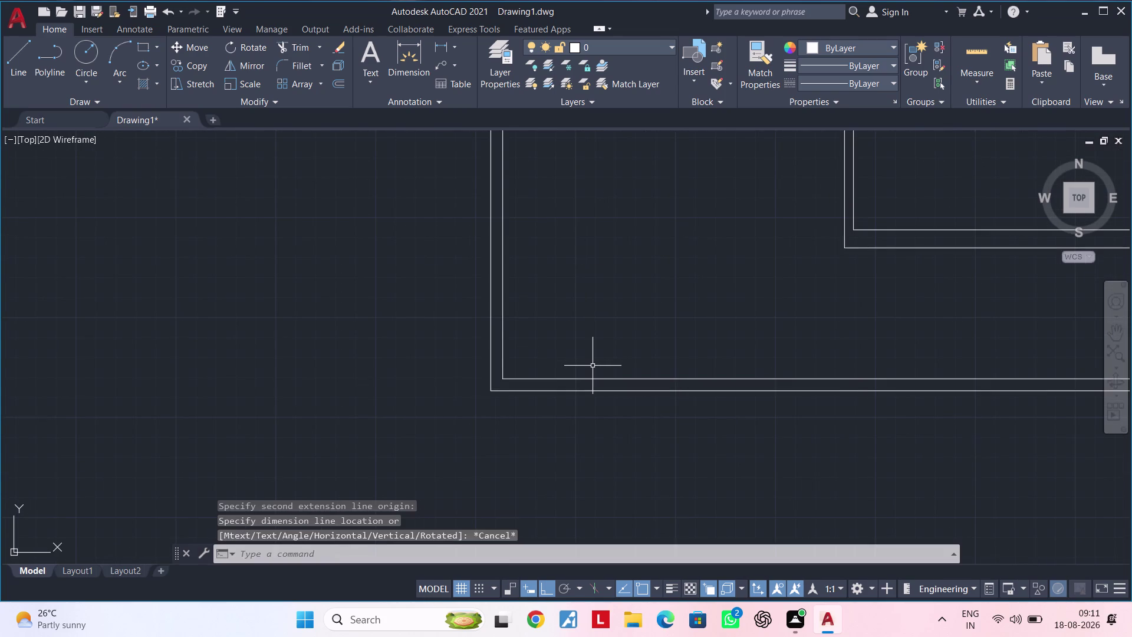
scroll(down, 3)
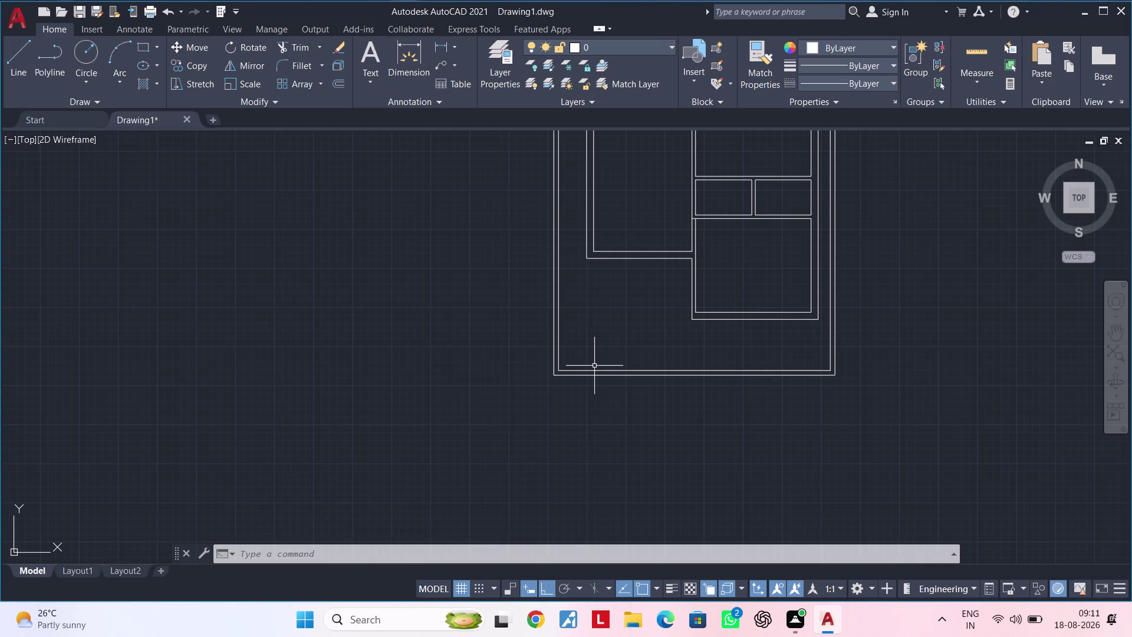
Bring the top boundary wall into view and clear any running command.
scroll(down, 3)
middle_drag(603, 345, 603, 389)
scroll(up, 3)
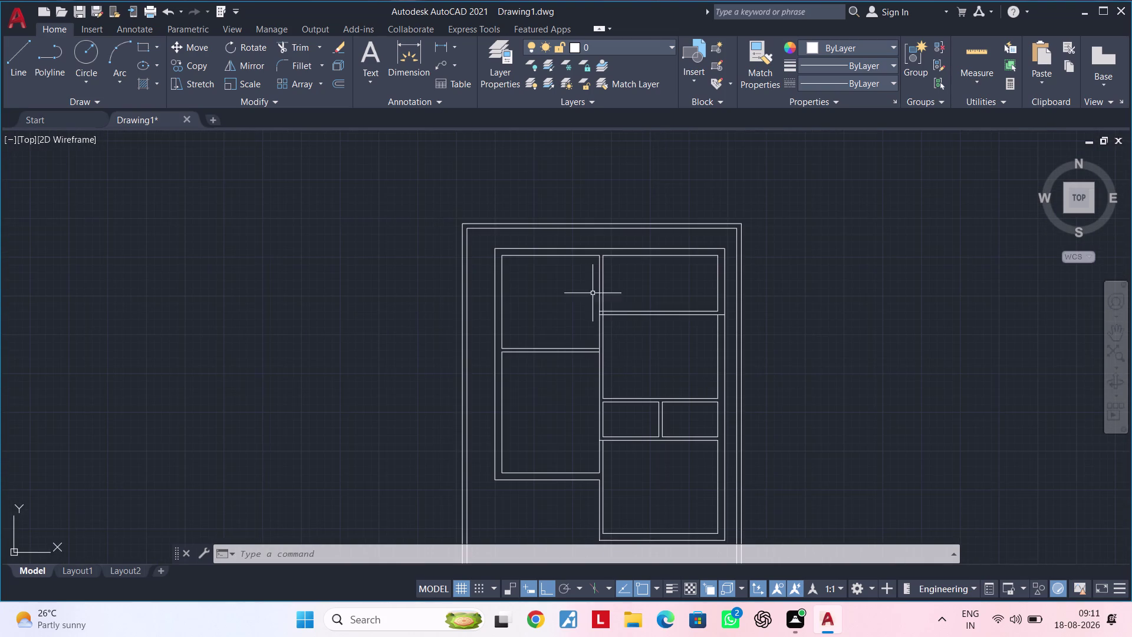
scroll(up, 3)
middle_drag(565, 316, 674, 330)
scroll(down, 3)
middle_drag(657, 327, 537, 324)
key(Escape)
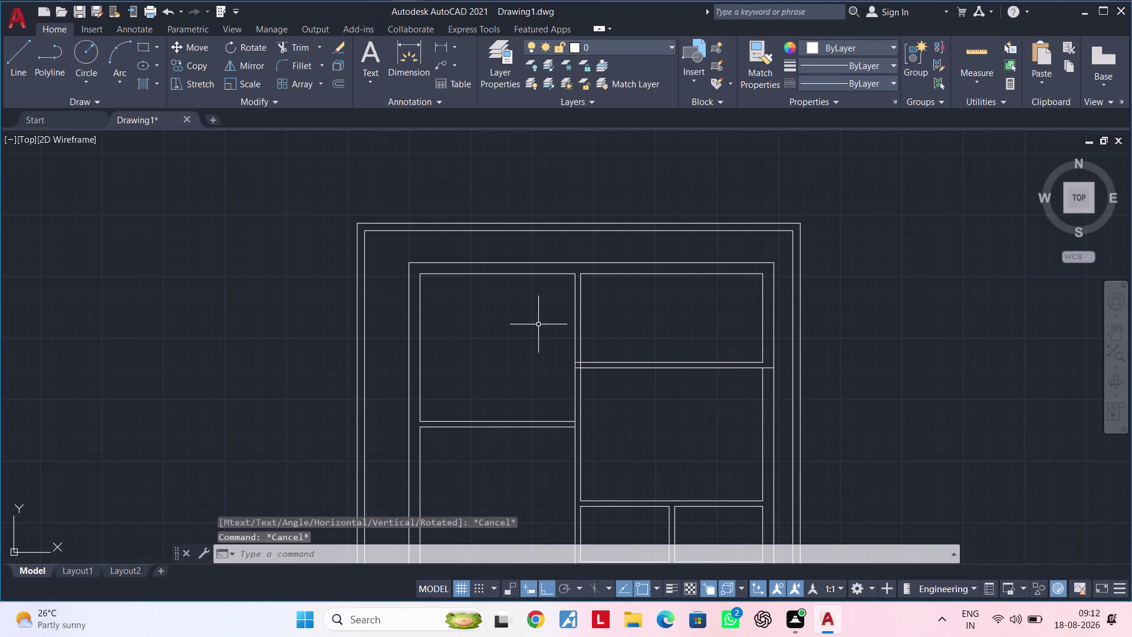
key(Escape)
key(Escape)
key(Escape)
key(Escape)
key(Escape)
key(Escape)
key(Escape)
key(Escape)
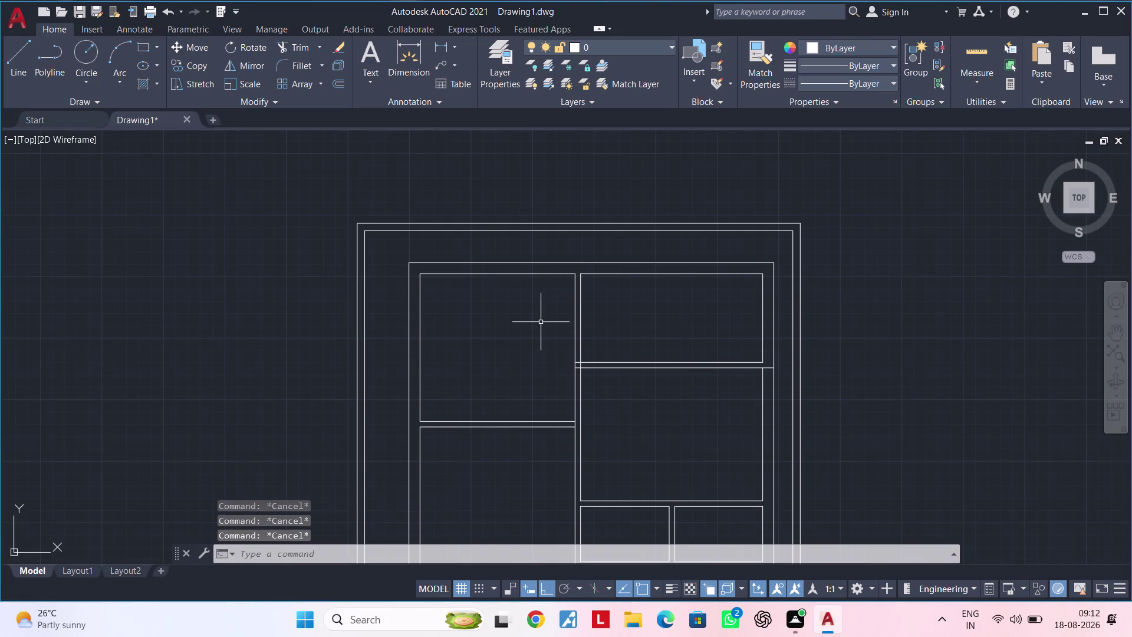
key(Escape)
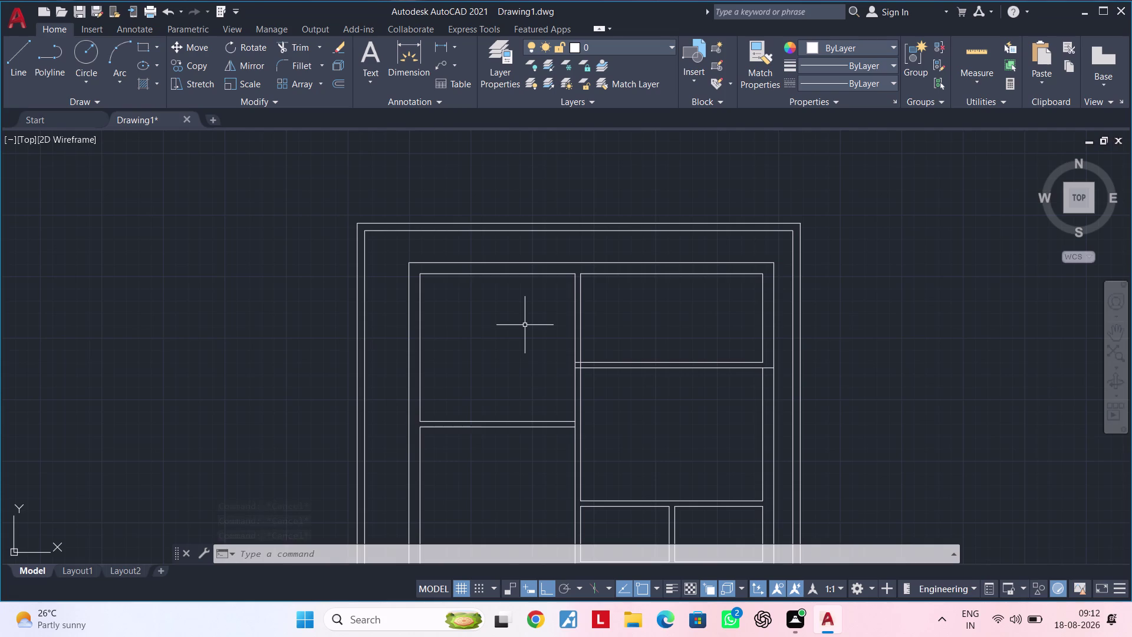
middle_drag(525, 325, 492, 371)
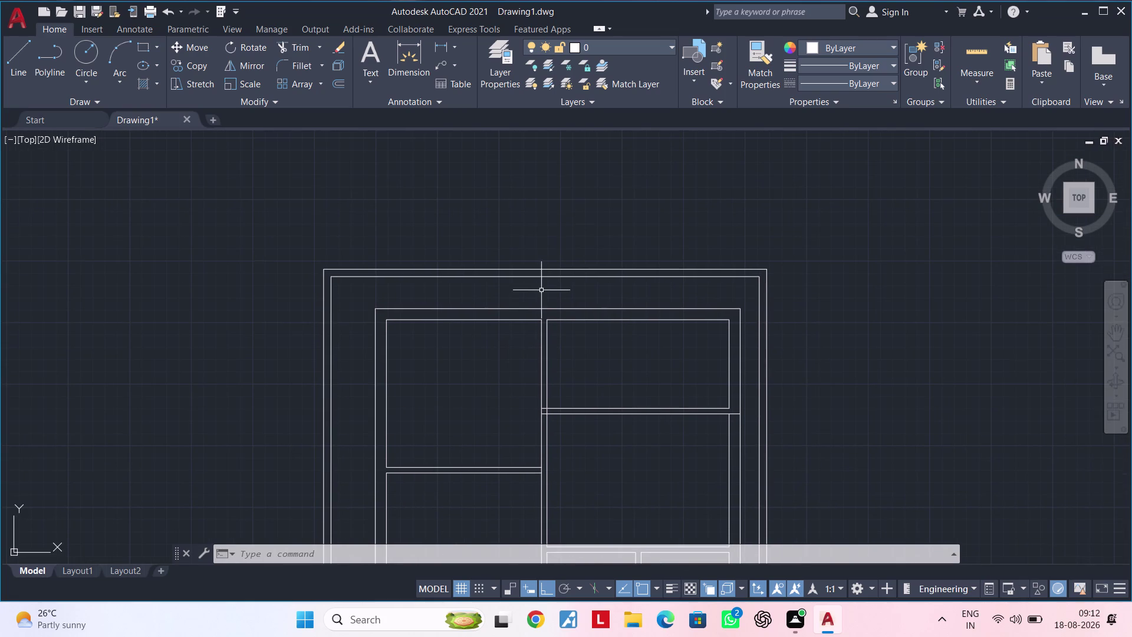
Erase the inner top line, another inner line, and the inner left boundary line.
click(549, 276)
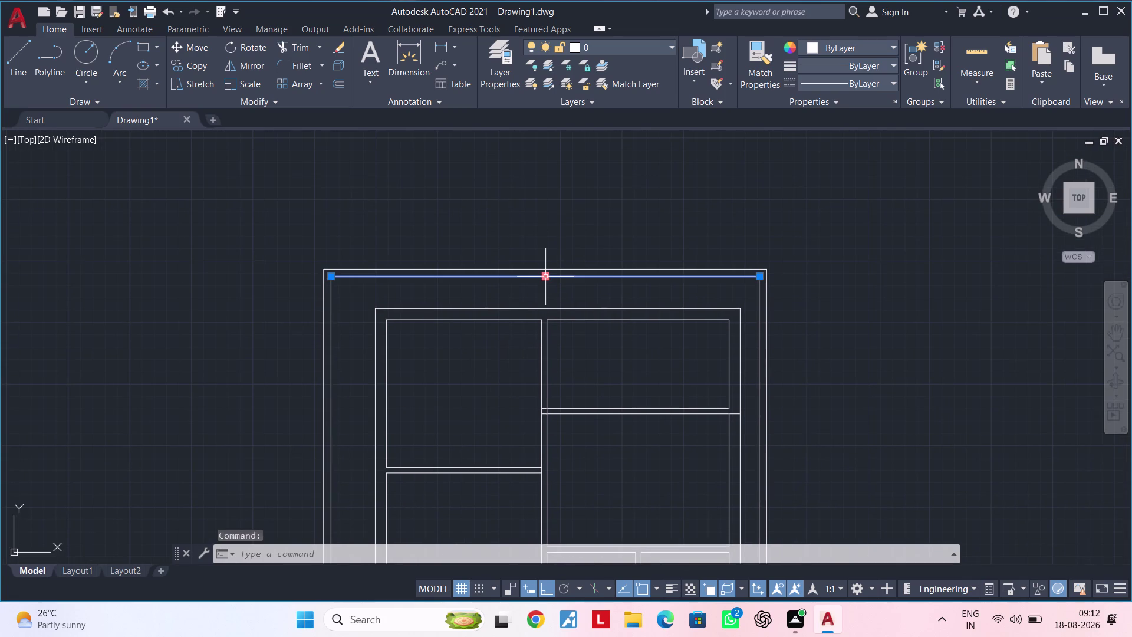
key(Delete)
click(758, 289)
key(Delete)
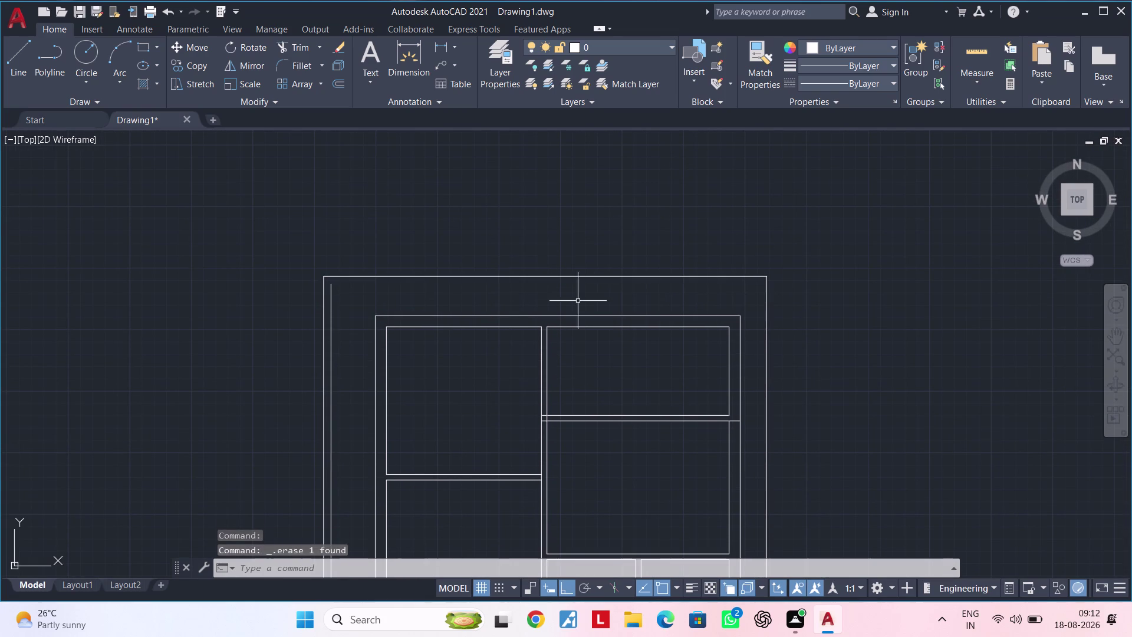
click(332, 309)
key(Delete)
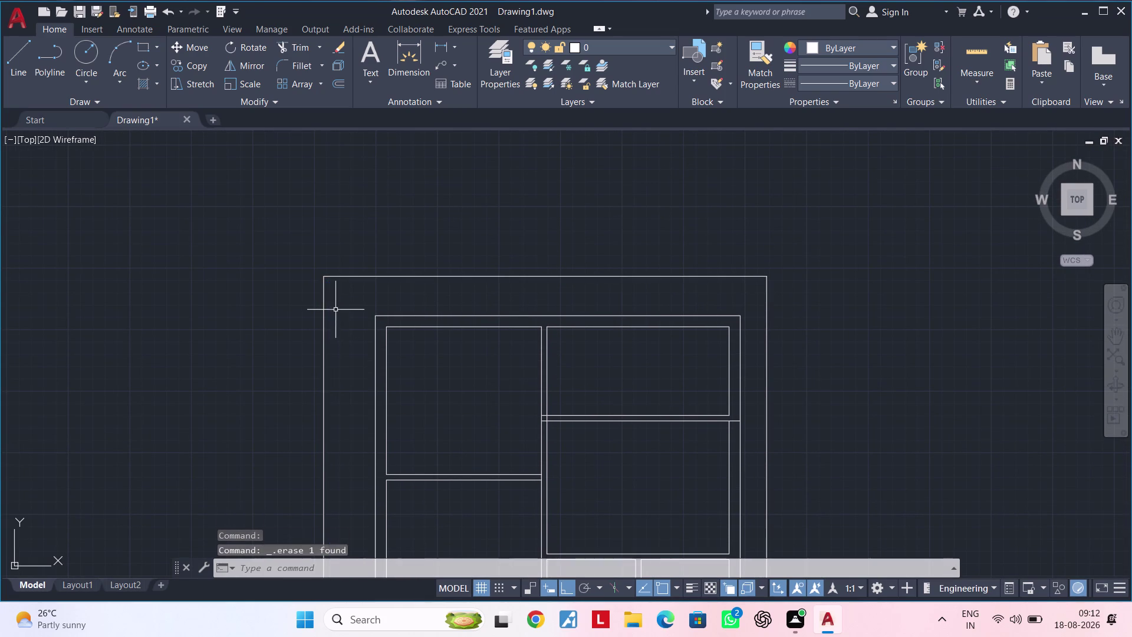
Erase the inner line of the bottom boundary wall.
scroll(down, 3)
middle_drag(469, 355, 524, 256)
scroll(up, 3)
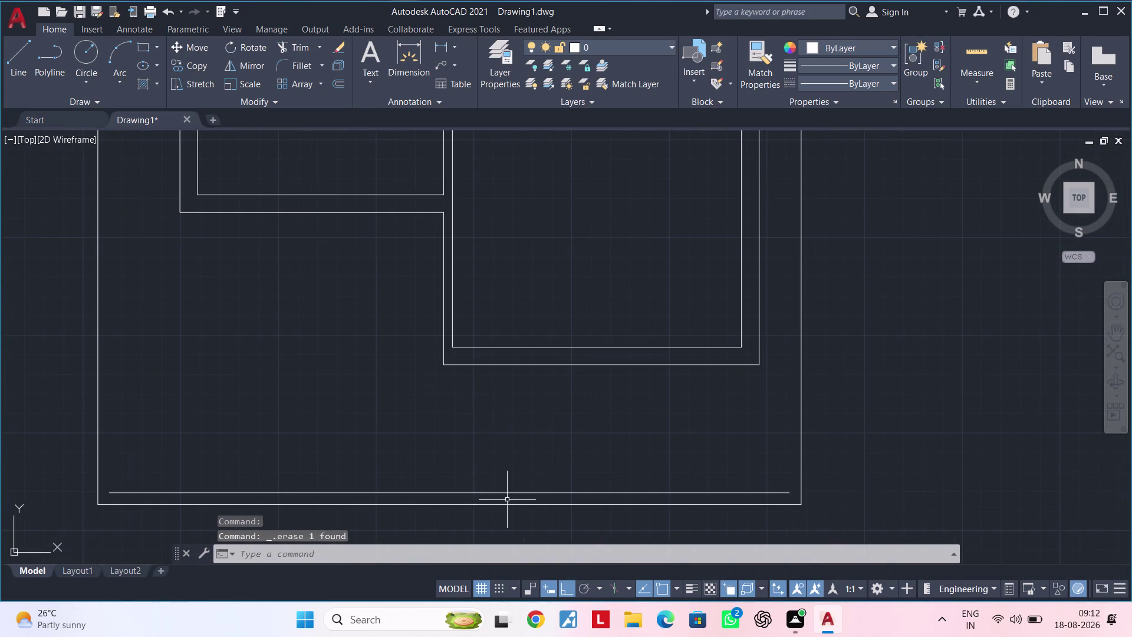
click(513, 492)
key(Delete)
Zoom out over the whole floor plan and clear any leftover command.
scroll(down, 3)
middle_drag(522, 475, 520, 502)
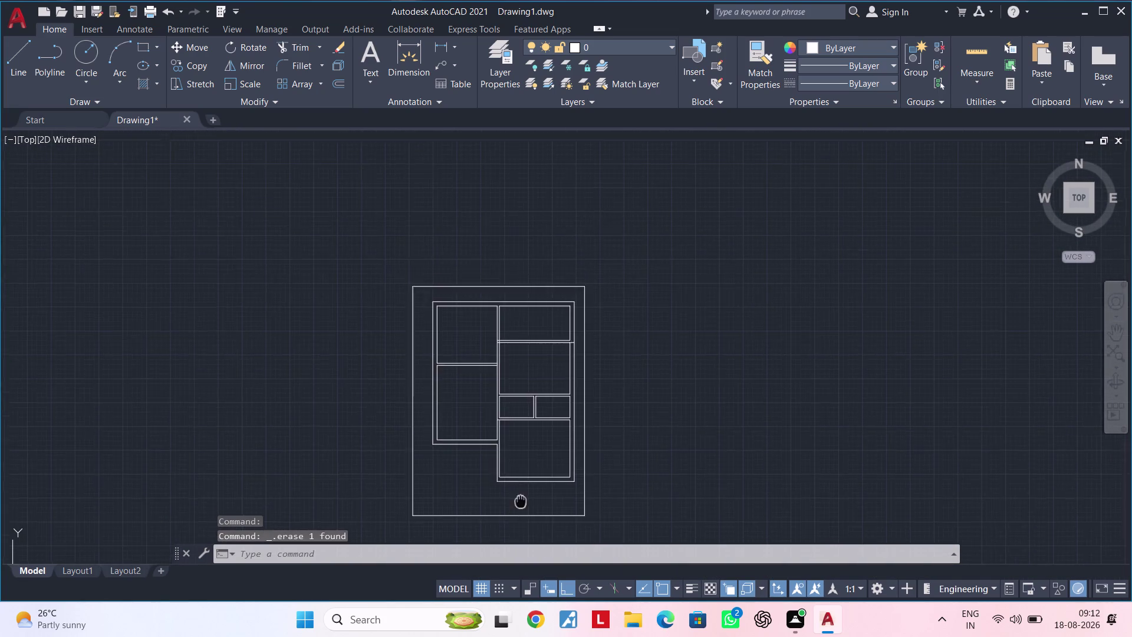
middle_drag(521, 501, 706, 509)
key(Escape)
middle_drag(702, 322, 566, 336)
scroll(up, 3)
middle_drag(584, 348, 701, 321)
key(Escape)
middle_drag(695, 330, 772, 300)
key(Escape)
key(Escape)
key(Escape)
key(Escape)
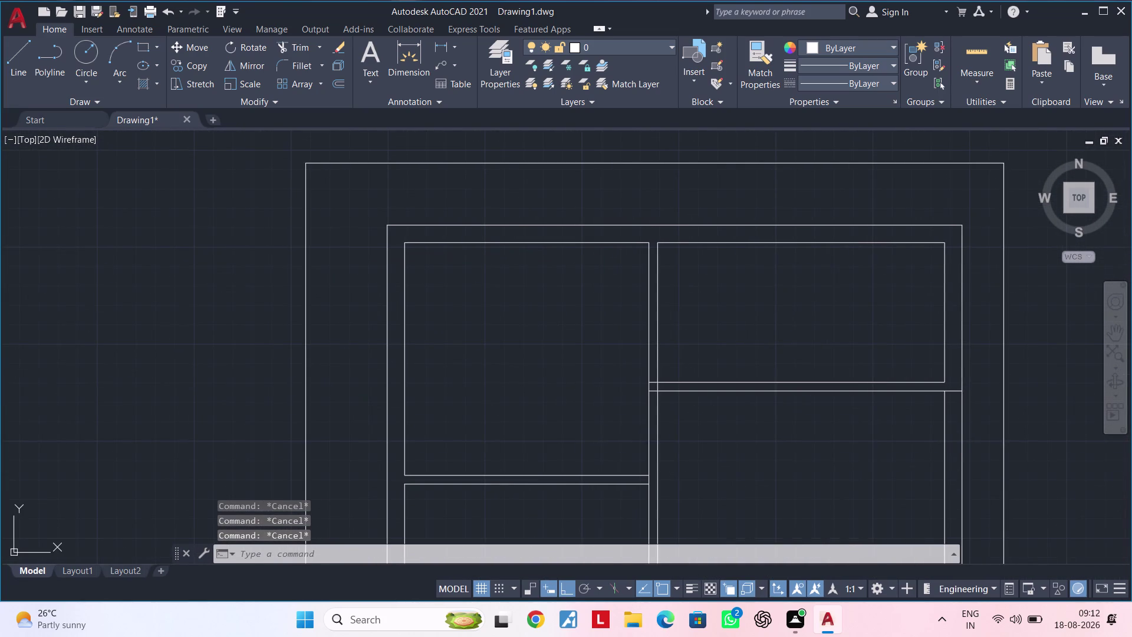
scroll(up, 3)
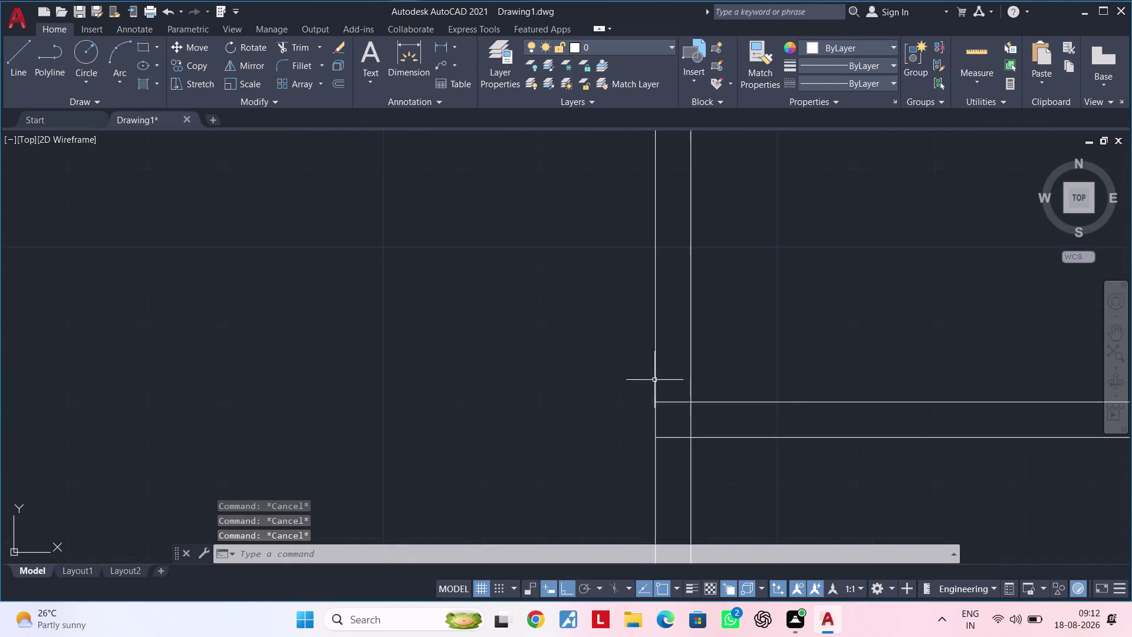
middle_drag(802, 399, 583, 399)
key(Escape)
key(Escape)
key(Escape)
key(Escape)
text(of)
key(space)
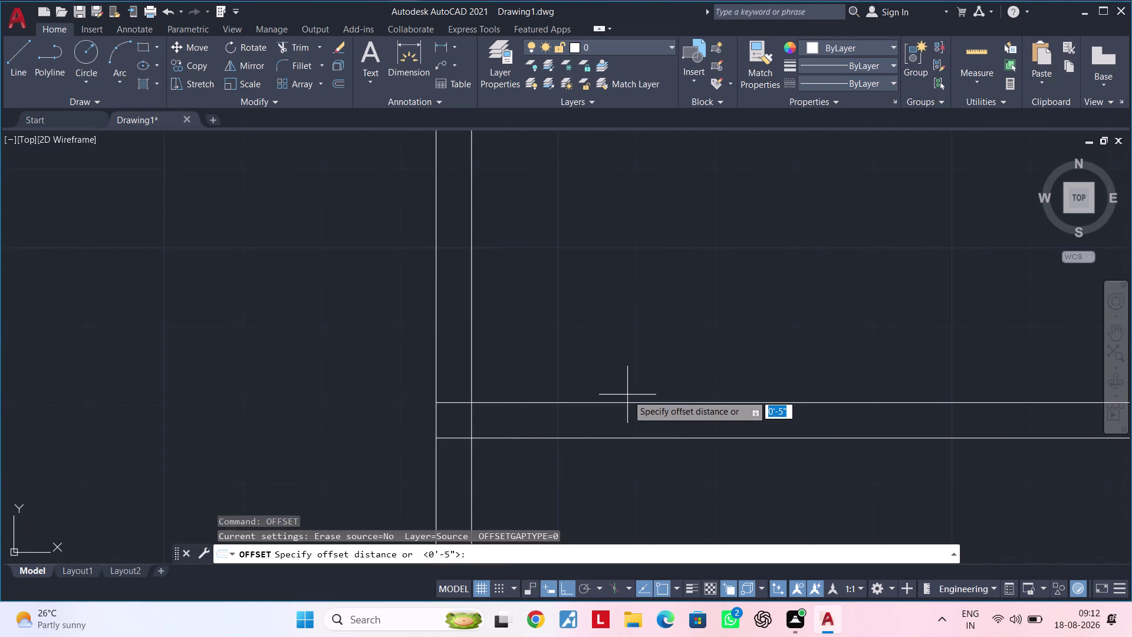
text(2)
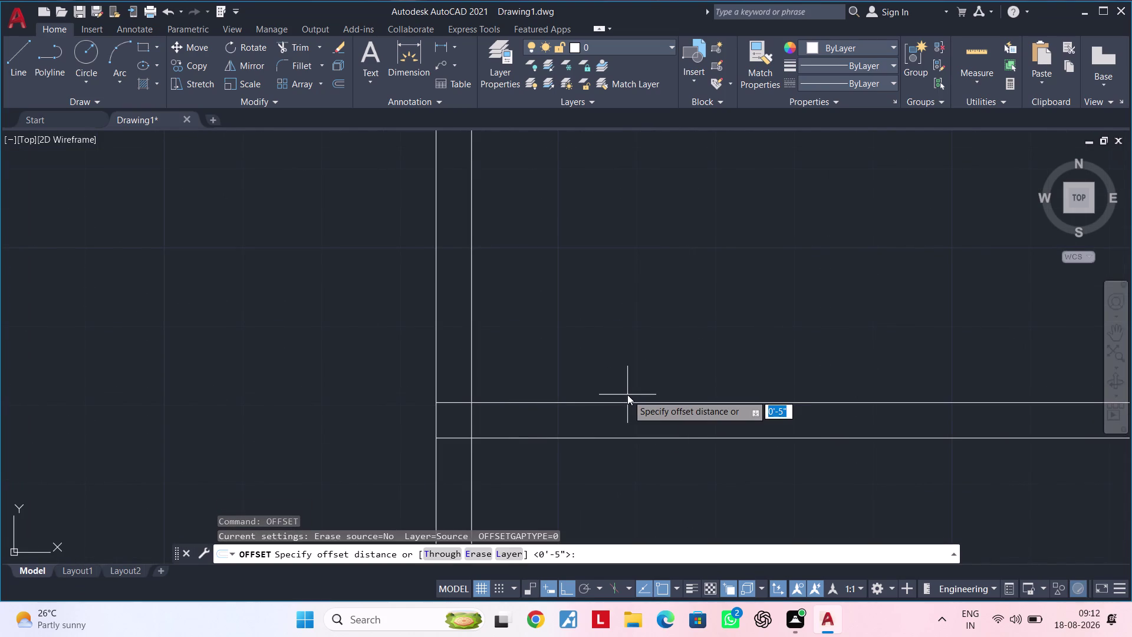
text(")
key(Return)
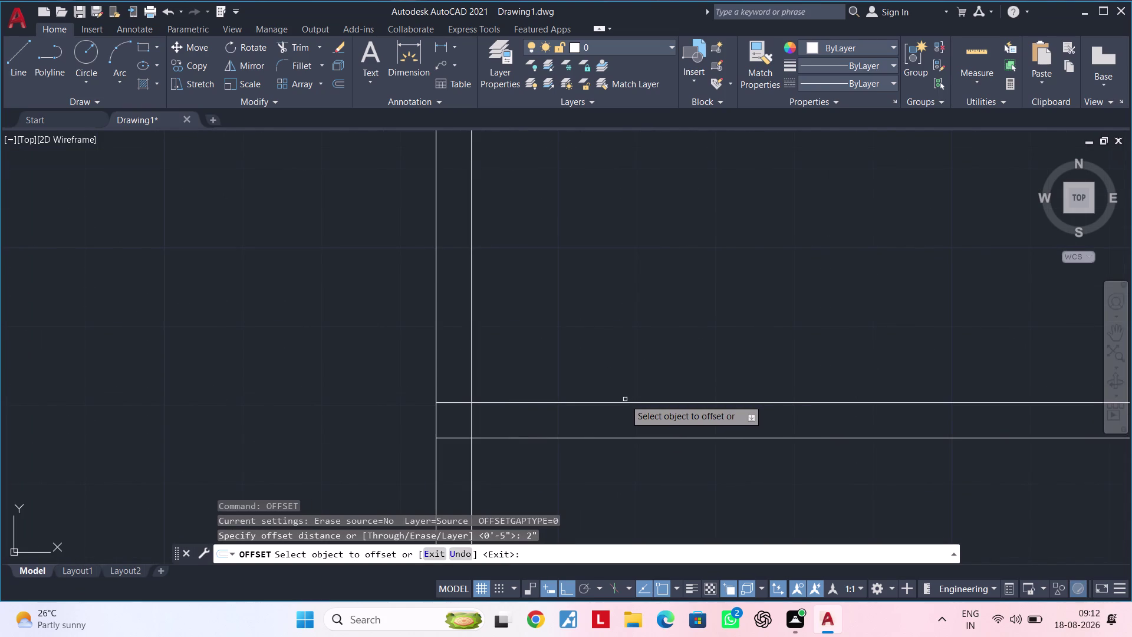
click(625, 400)
click(617, 305)
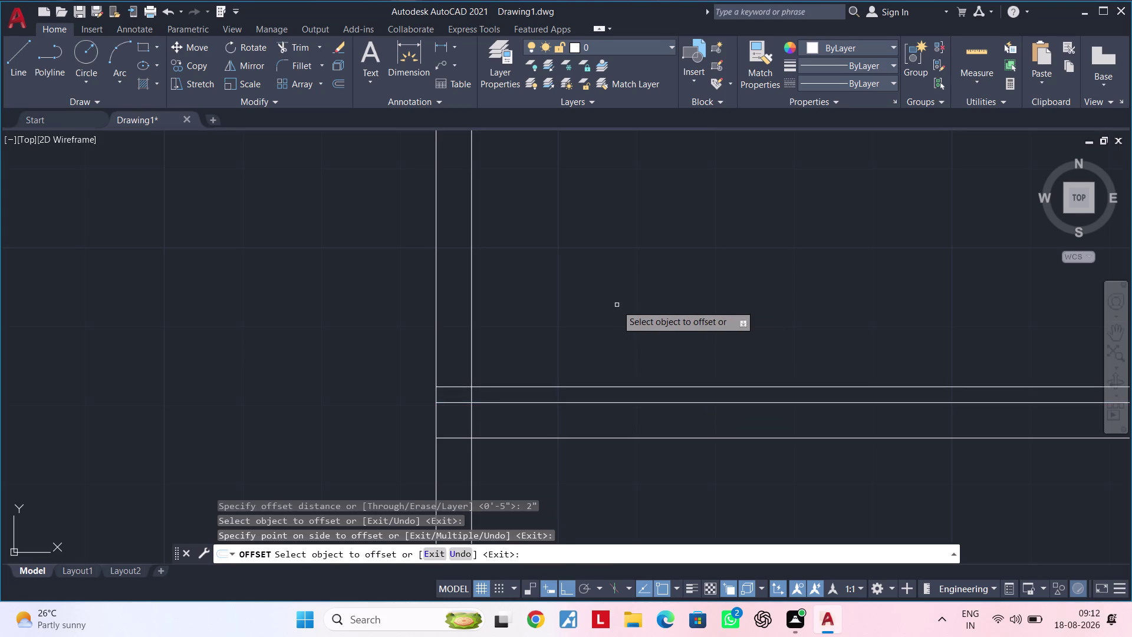
scroll(down, 3)
middle_drag(612, 316, 574, 380)
key(Escape)
key(Escape)
key(t)
key(r)
key(space)
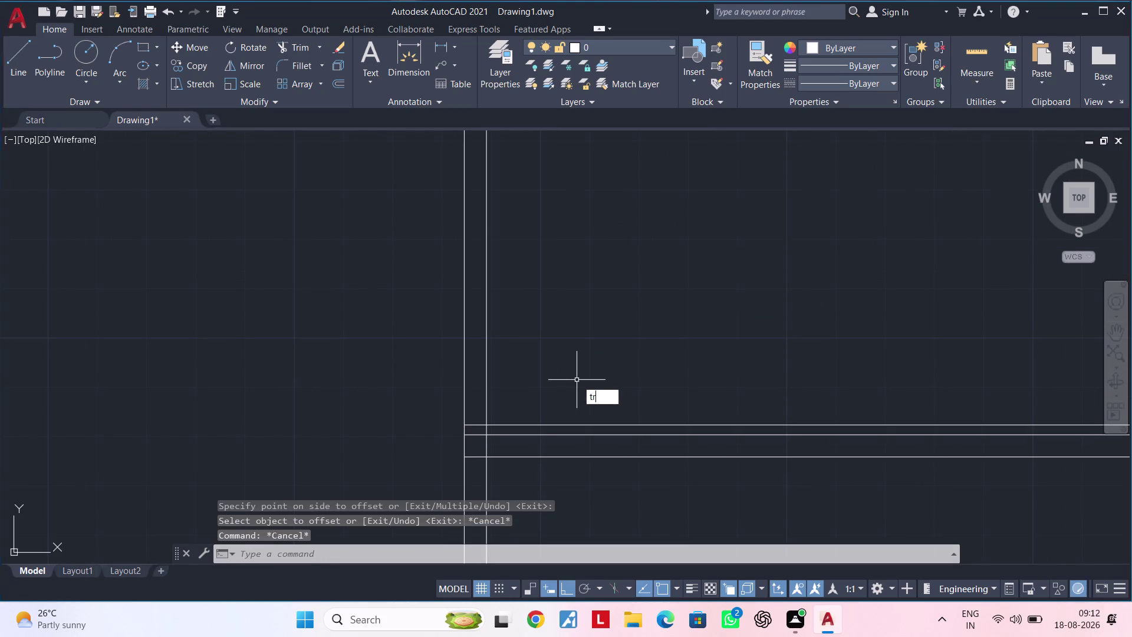
click(568, 424)
middle_drag(999, 395, 616, 387)
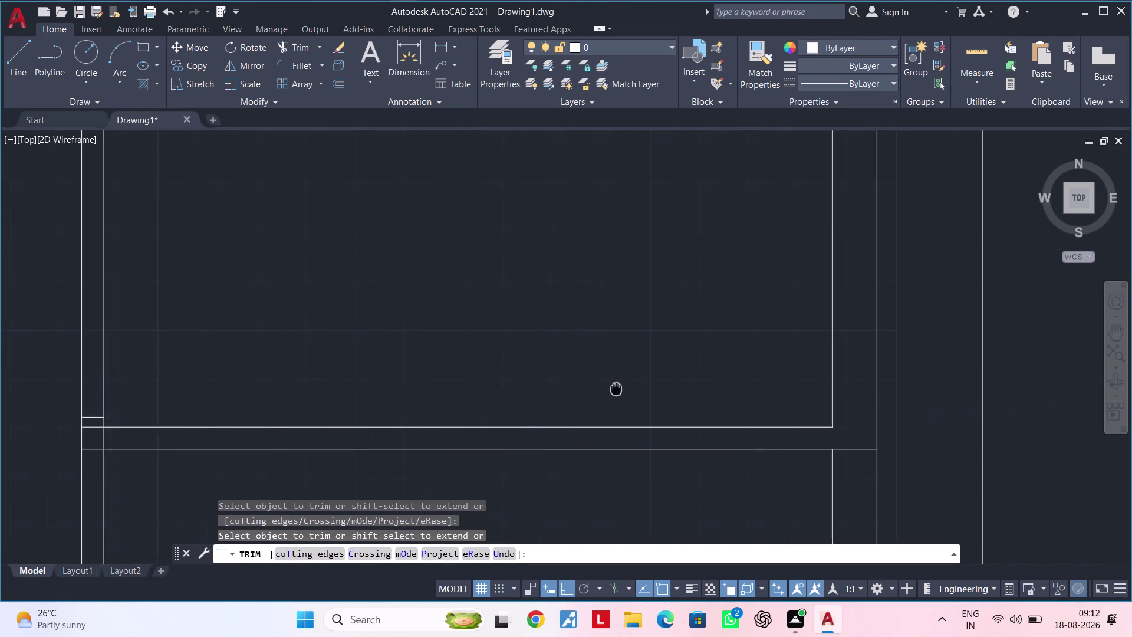
middle_drag(616, 388, 964, 385)
middle_drag(704, 380, 964, 364)
key(Escape)
key(Escape)
middle_drag(875, 374, 984, 372)
key(Escape)
key(Escape)
key(Escape)
key(Escape)
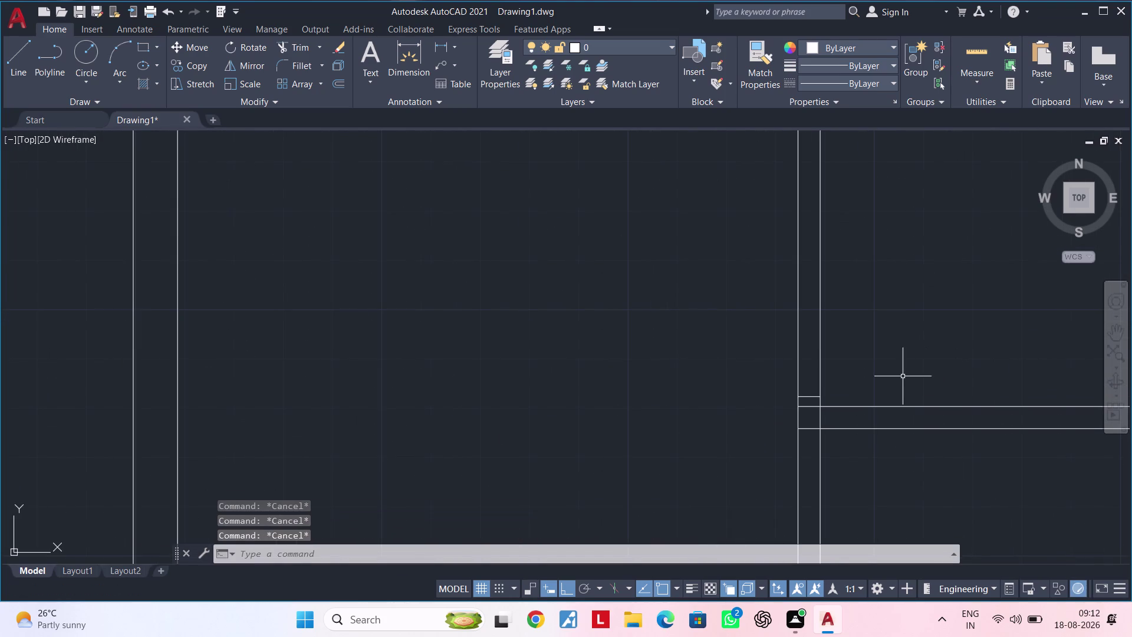
key(Escape)
scroll(down, 3)
middle_drag(904, 375, 902, 334)
key(Escape)
key(Escape)
scroll(up, 3)
middle_drag(864, 348, 907, 343)
key(Escape)
key(Escape)
key(Escape)
key(Escape)
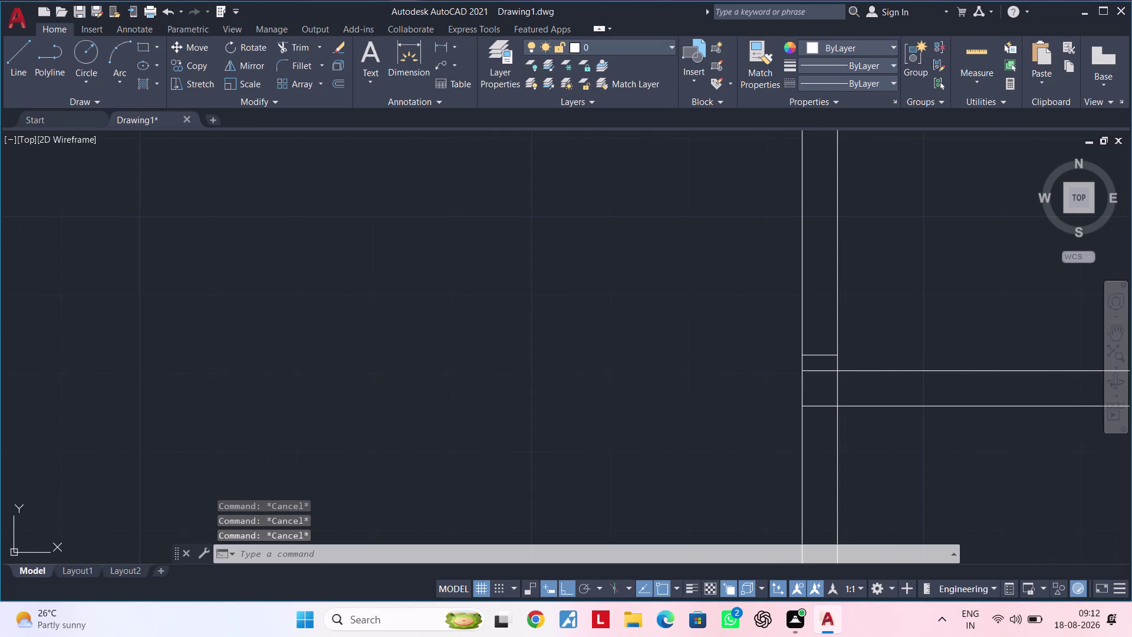
key(Escape)
key(Escape)
key(Escape)
key(Escape)
key(Escape)
text(o)
text(f)
key(Escape)
key(Escape)
key(Escape)
key(Escape)
text(of 4")
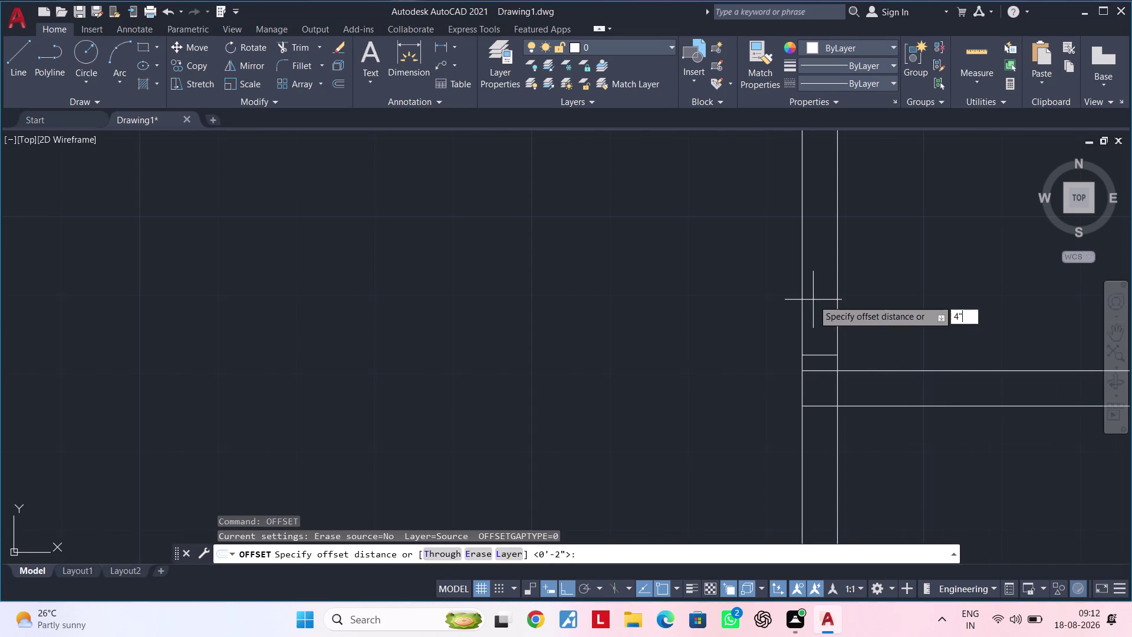
key(Return)
key(Escape)
key(Escape)
key(Escape)
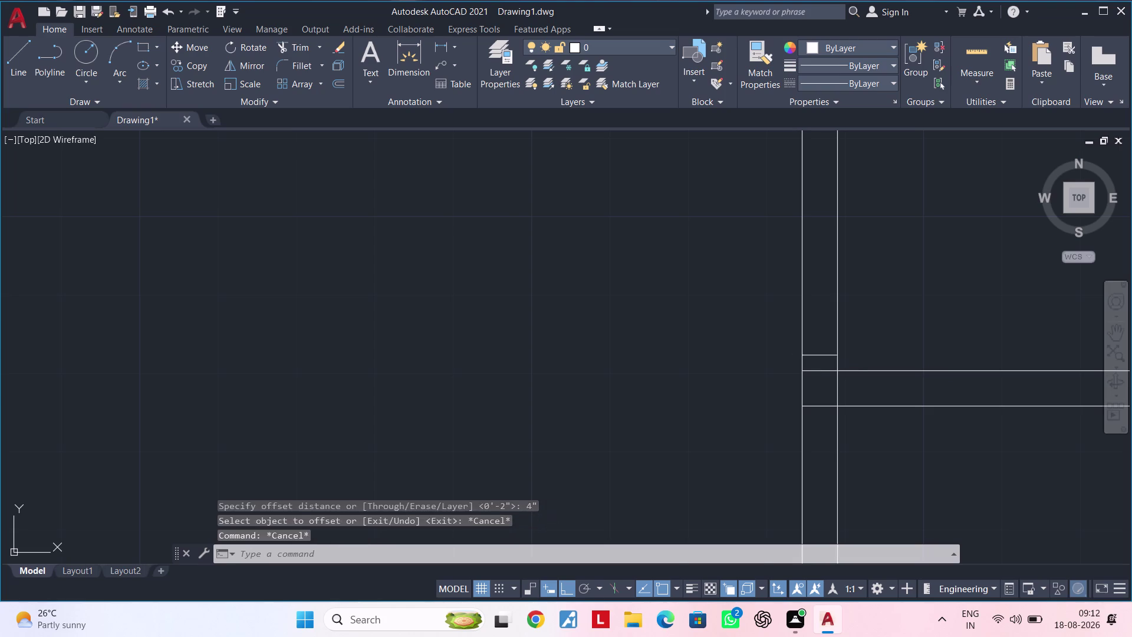
text(of)
key(space)
text(2)
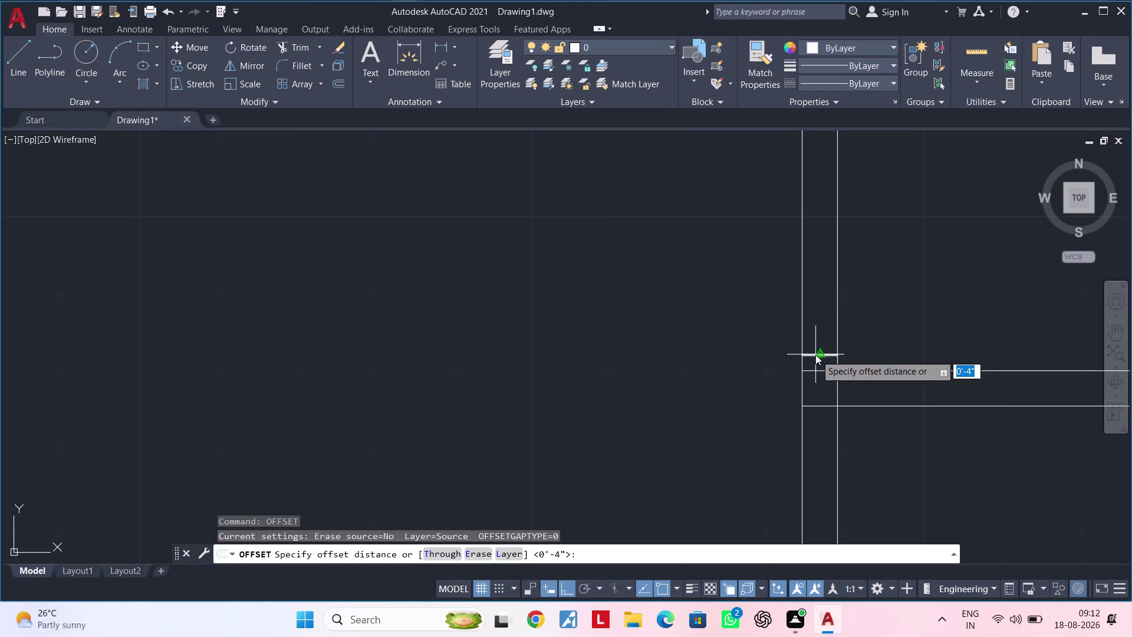
text(")
key(Return)
click(821, 356)
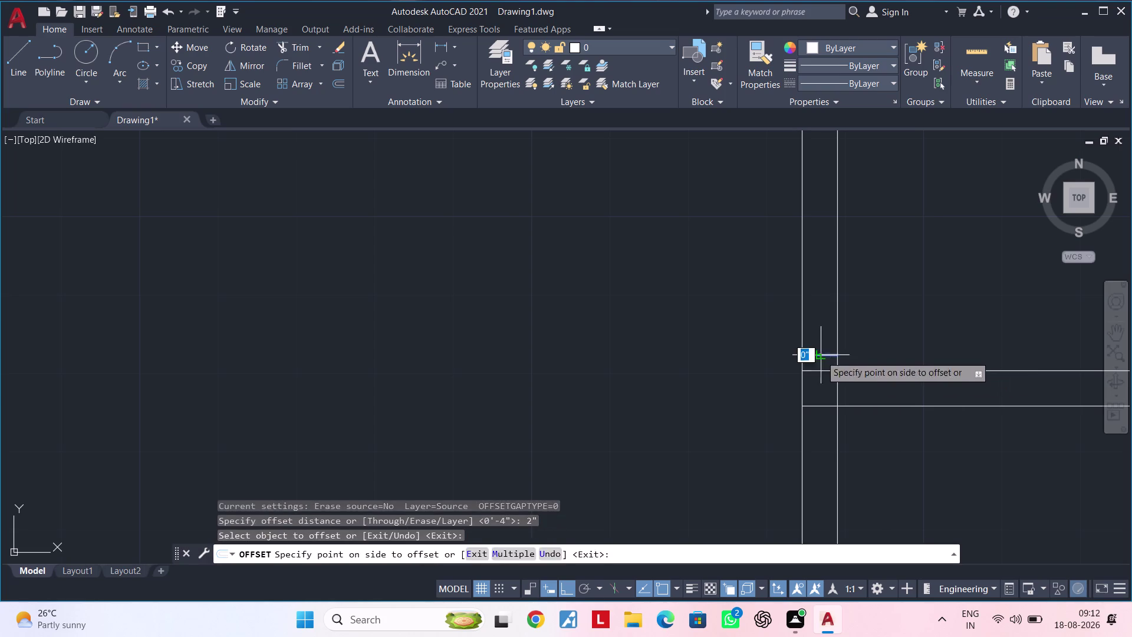
click(811, 294)
middle_drag(884, 318, 808, 308)
key(Escape)
key(Escape)
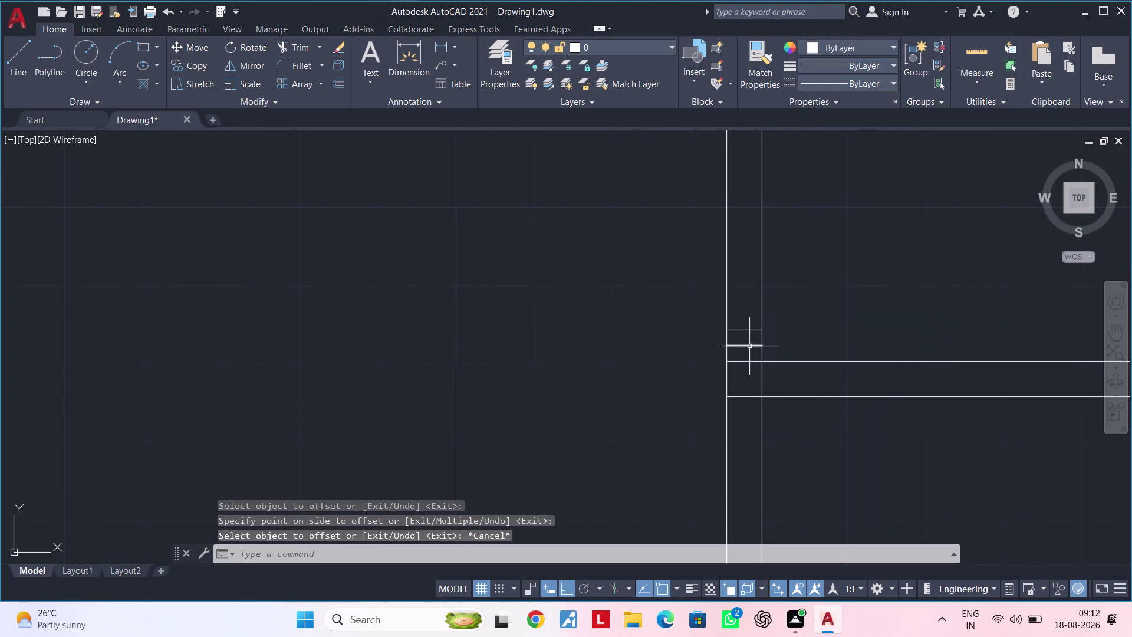
click(749, 346)
key(Delete)
middle_drag(815, 390, 782, 311)
key(Escape)
key(Escape)
key(Escape)
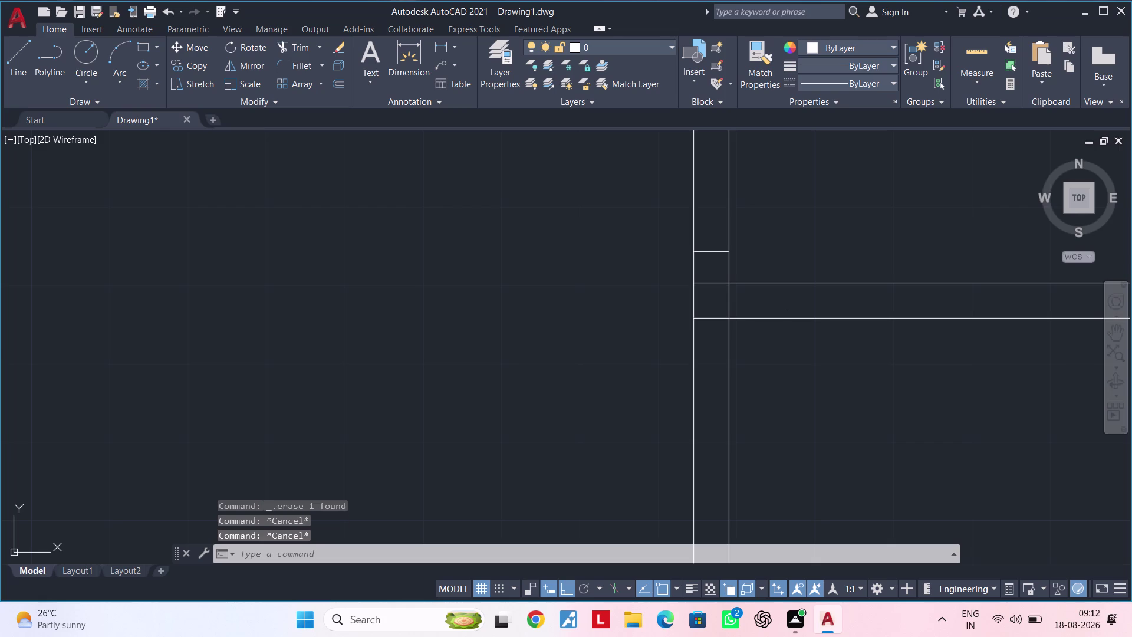
text(of 45)
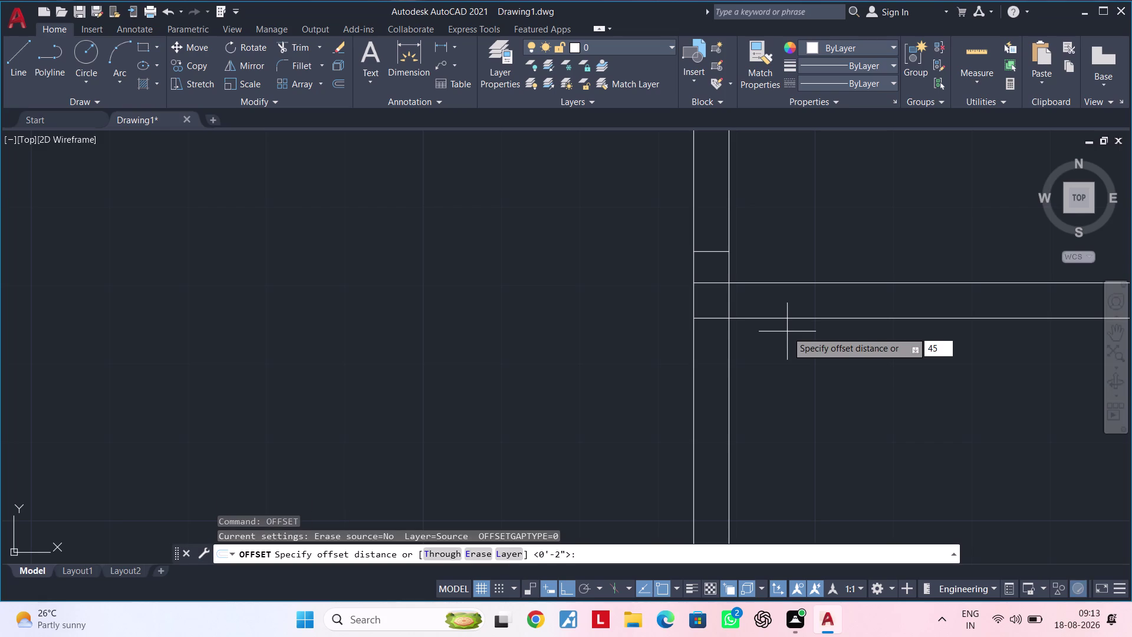
Cancel the bad entry and offset the horizontal wall line 4" downward.
text(|")
key(Return)
key(Escape)
key(Escape)
text(o)
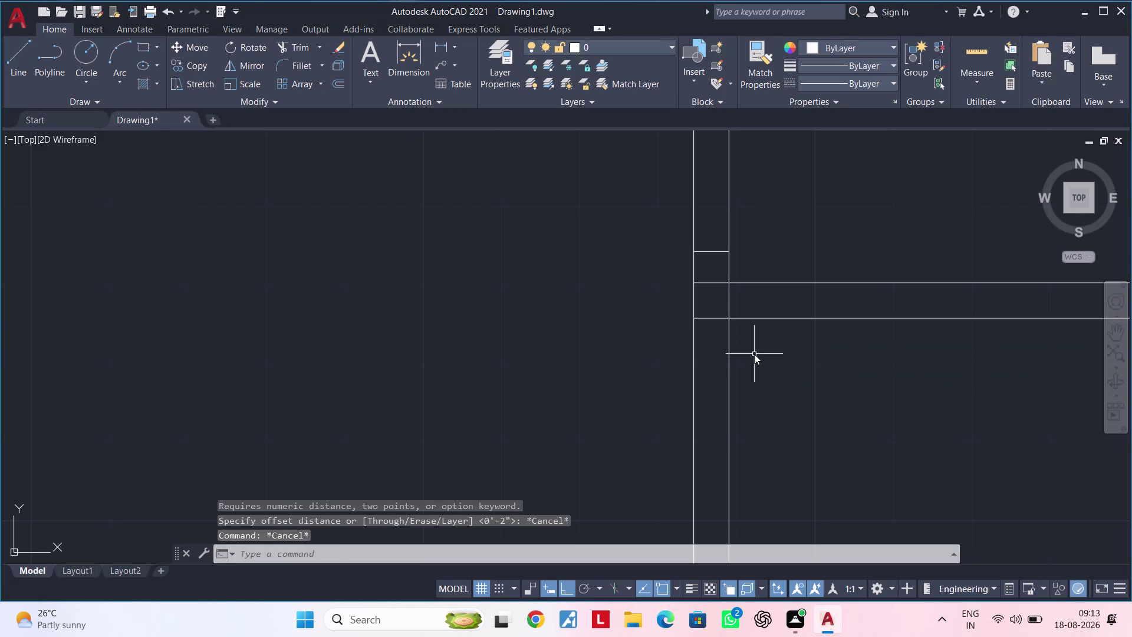
text(f 4")
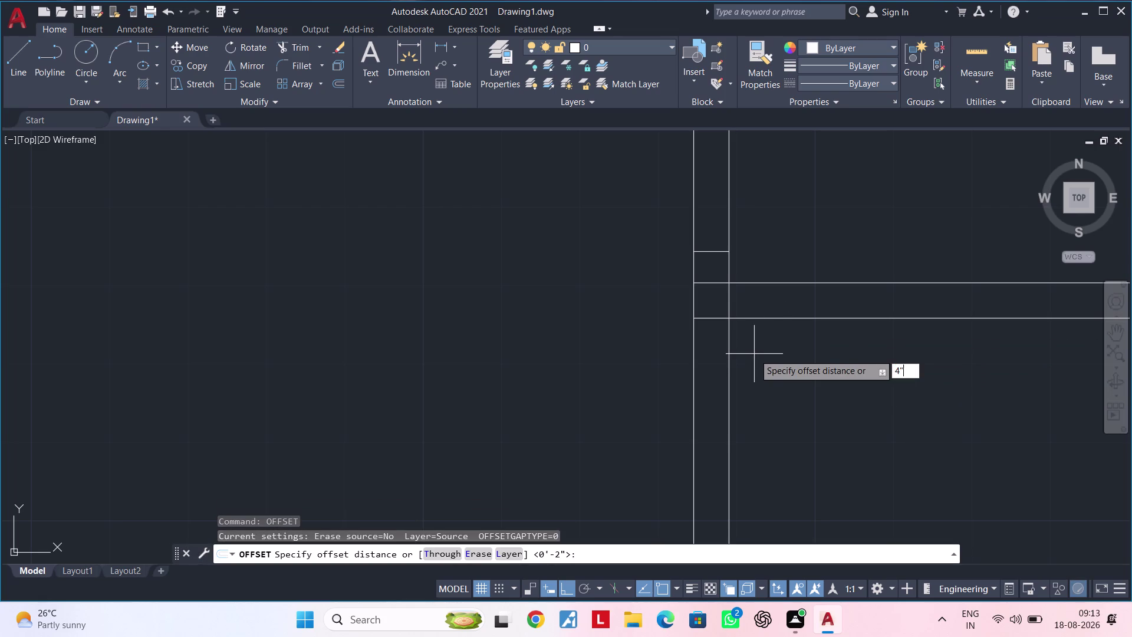
key(Return)
click(714, 317)
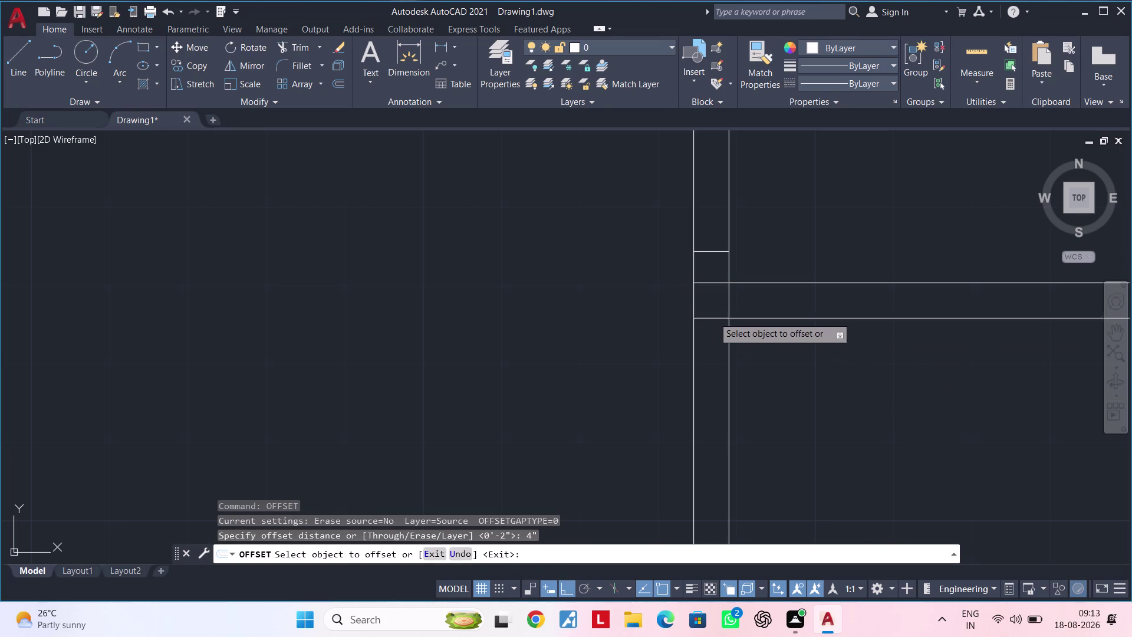
click(723, 358)
key(Escape)
key(Escape)
Trim the wall line segments between the two lines at the opening.
text(tr)
key(space)
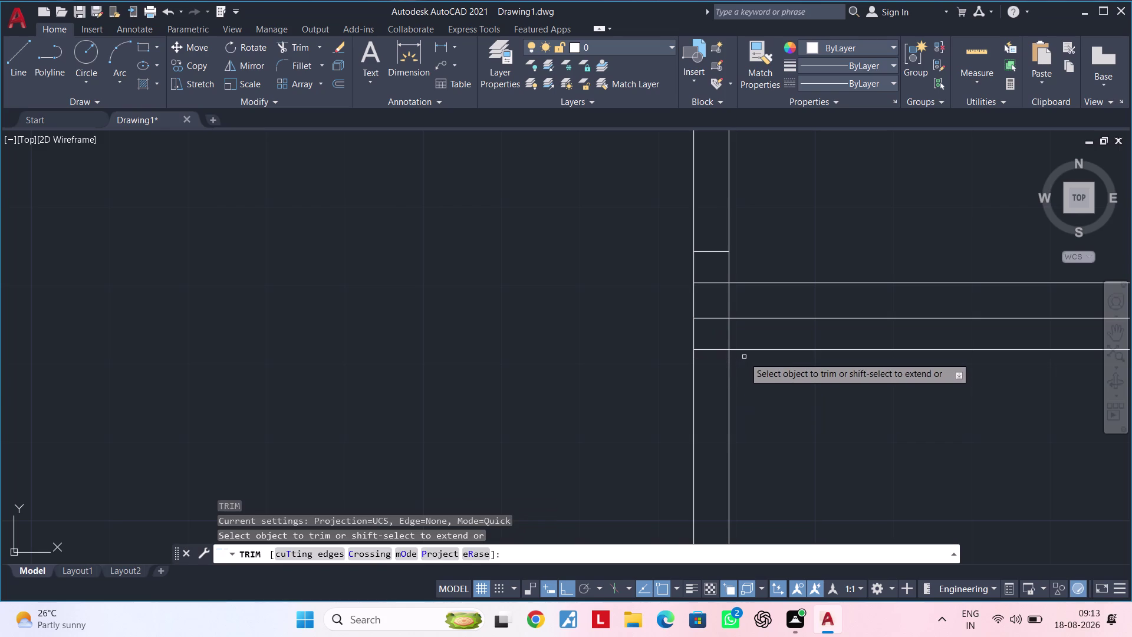
click(749, 348)
middle_drag(816, 375, 745, 431)
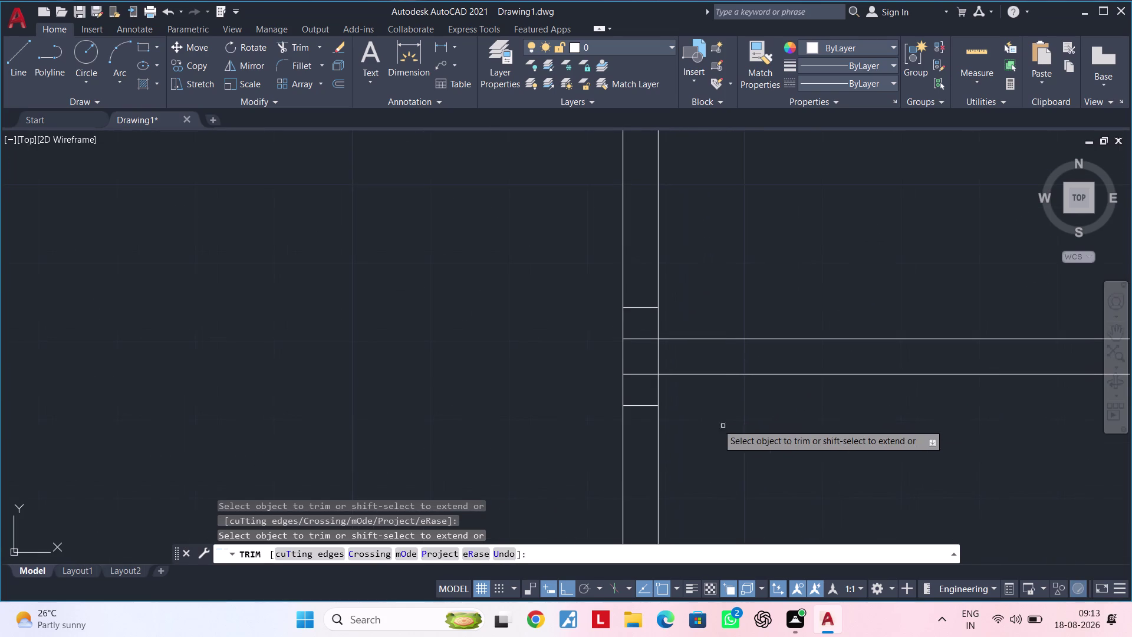
click(642, 383)
drag(642, 353, 642, 342)
double_click(642, 342)
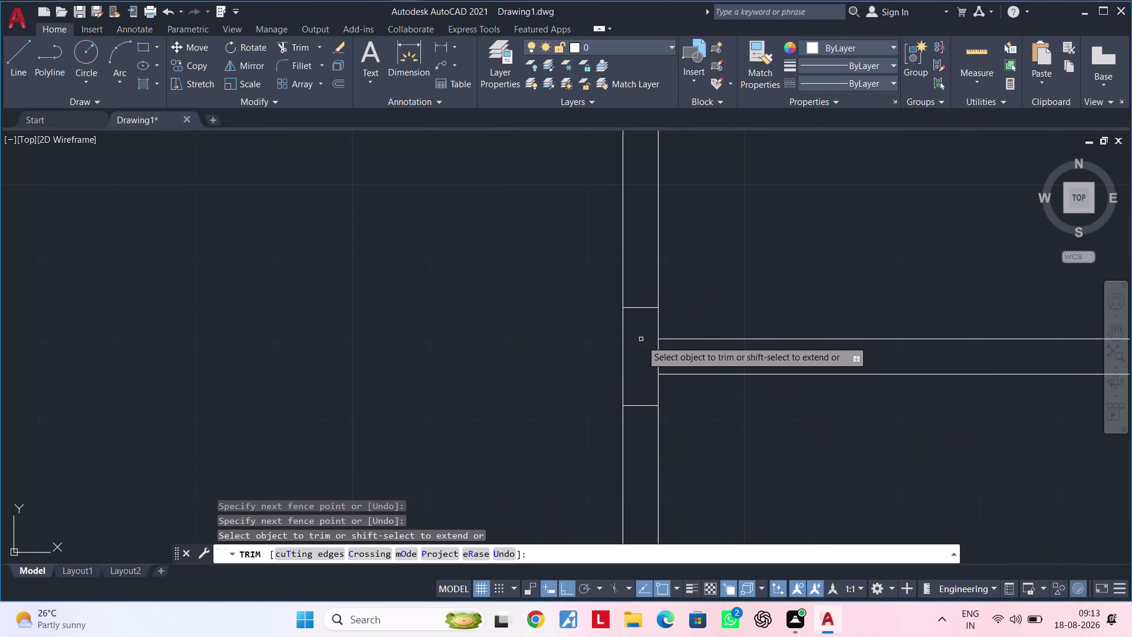
click(649, 347)
double_click(669, 347)
scroll(down, 3)
middle_drag(701, 316, 746, 352)
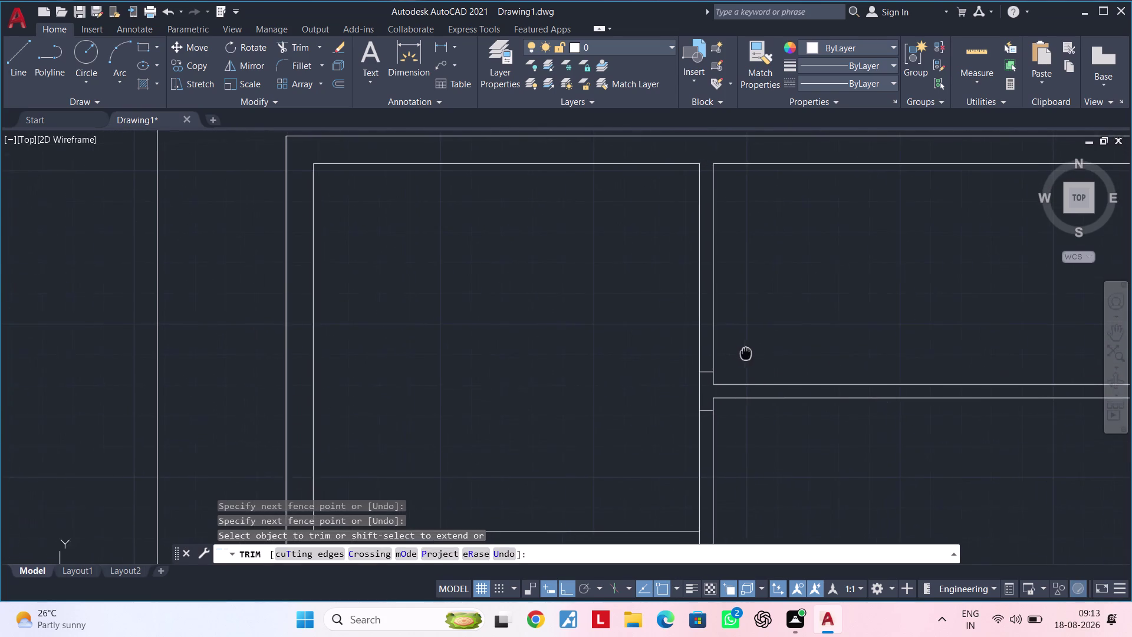
key(Escape)
middle_drag(746, 351, 746, 351)
key(Escape)
middle_drag(749, 356, 777, 345)
key(Escape)
key(Escape)
key(Escape)
key(Escape)
Try a 4' offset of the short wall line, then cancel it.
text(of)
key(space)
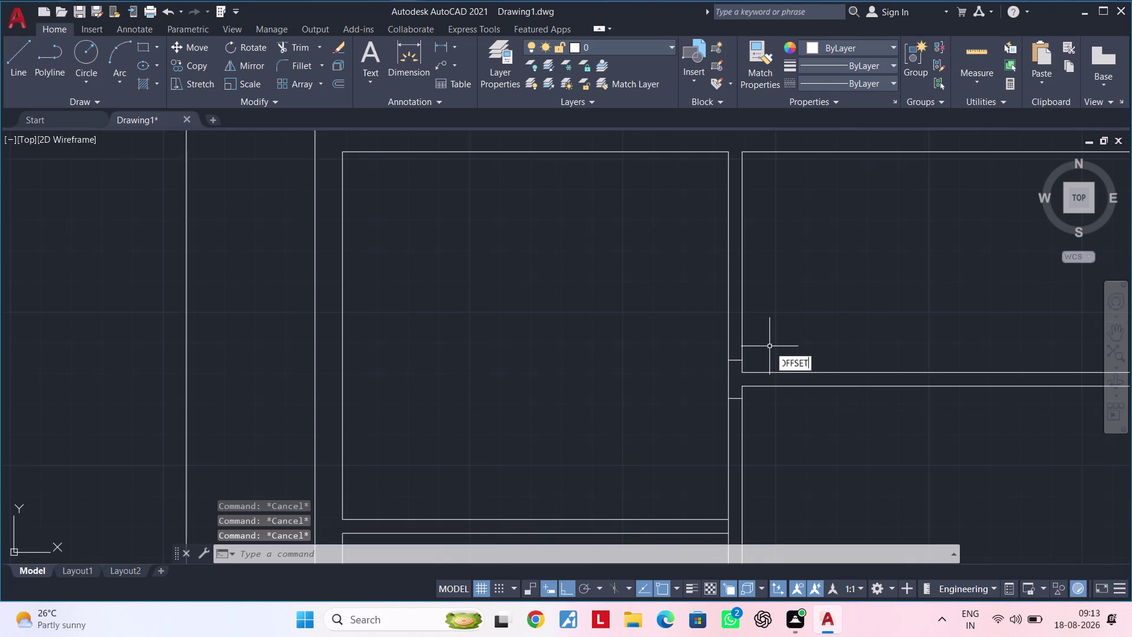
text(4')
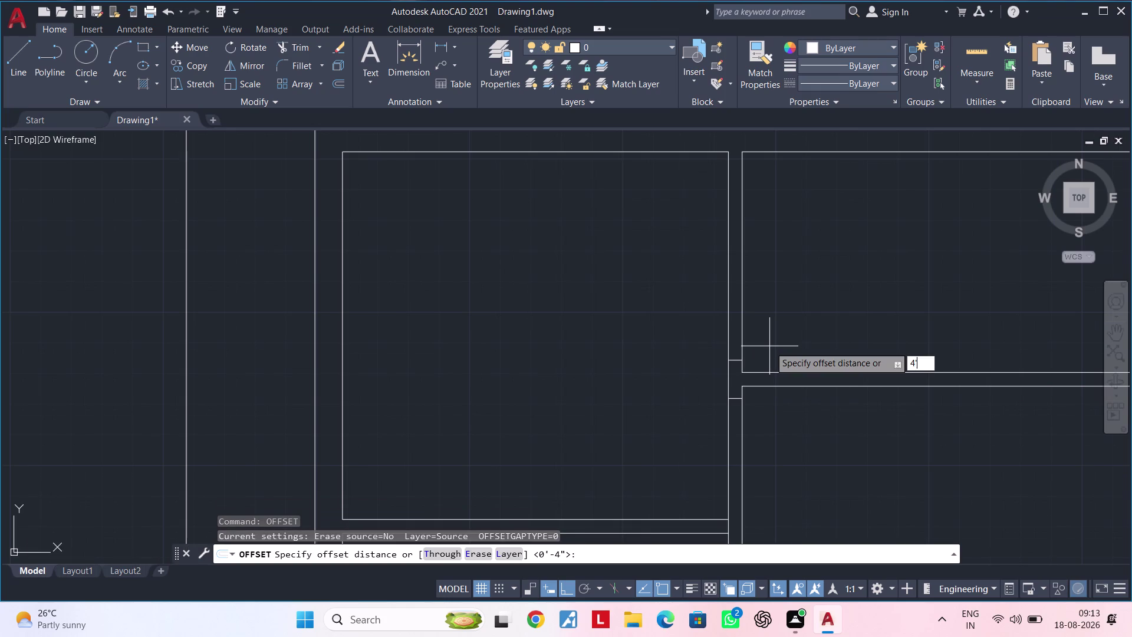
key(Return)
scroll(up, 3)
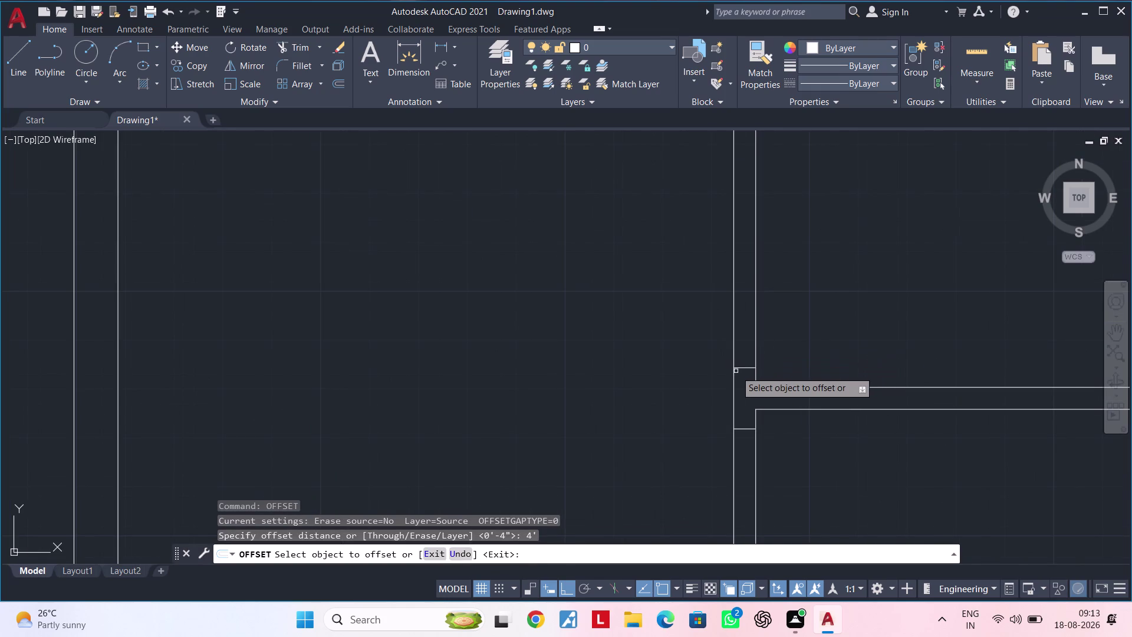
click(742, 367)
scroll(down, 3)
middle_drag(737, 284, 738, 285)
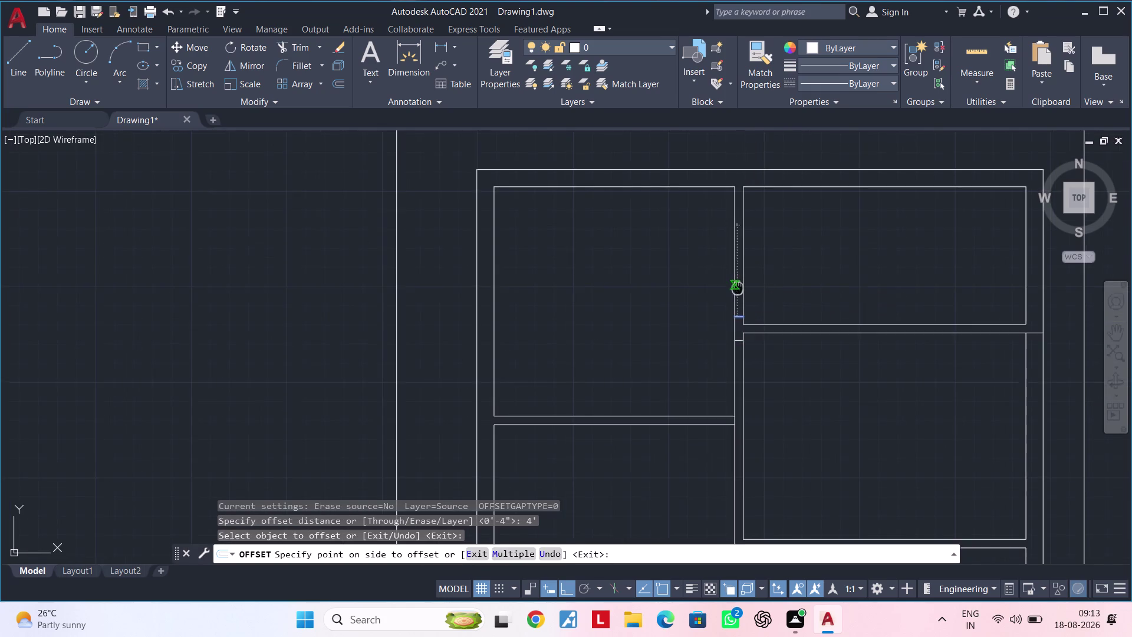
middle_drag(737, 285, 724, 352)
key(Escape)
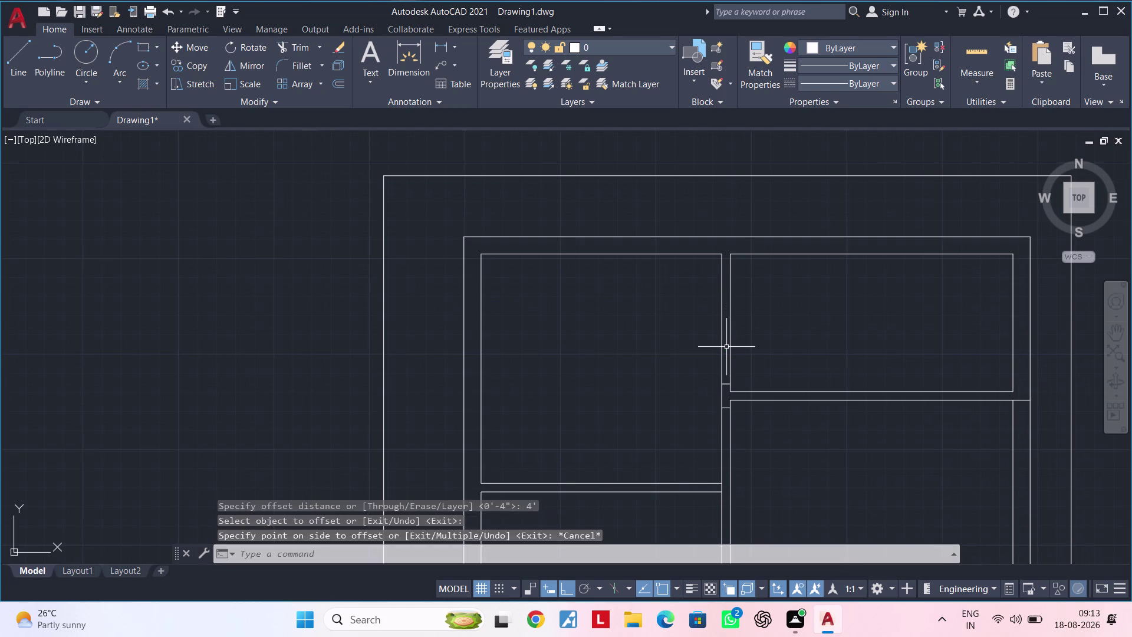
key(Escape)
Offset a 3' copy of the wall line at the vertical wall junction.
text(of)
key(space)
text(3)
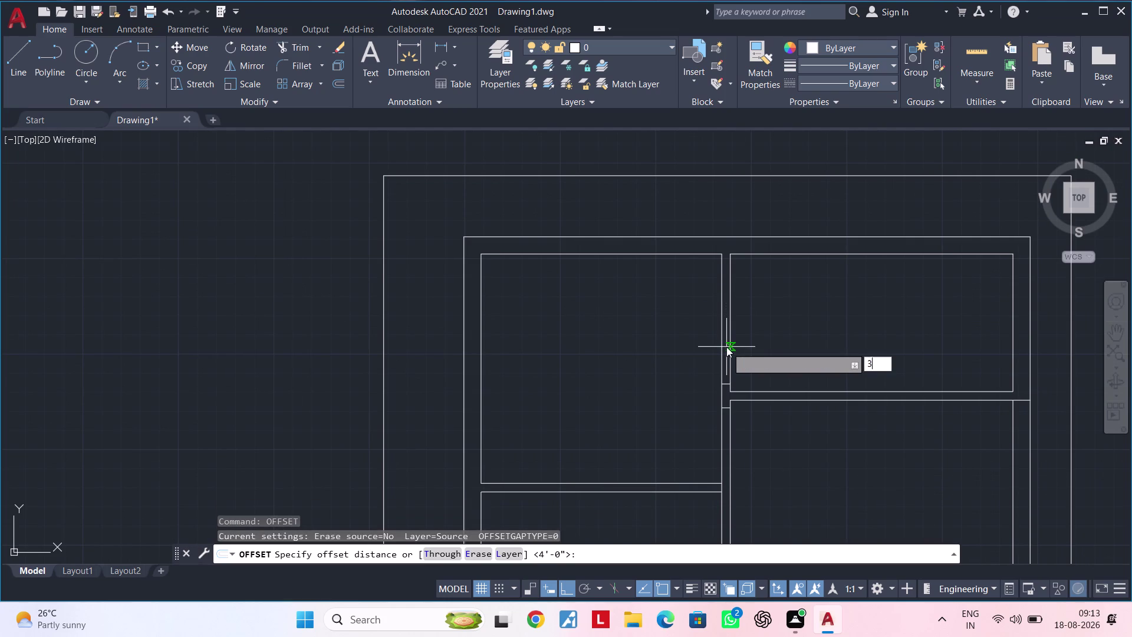
text(')
key(Return)
scroll(up, 3)
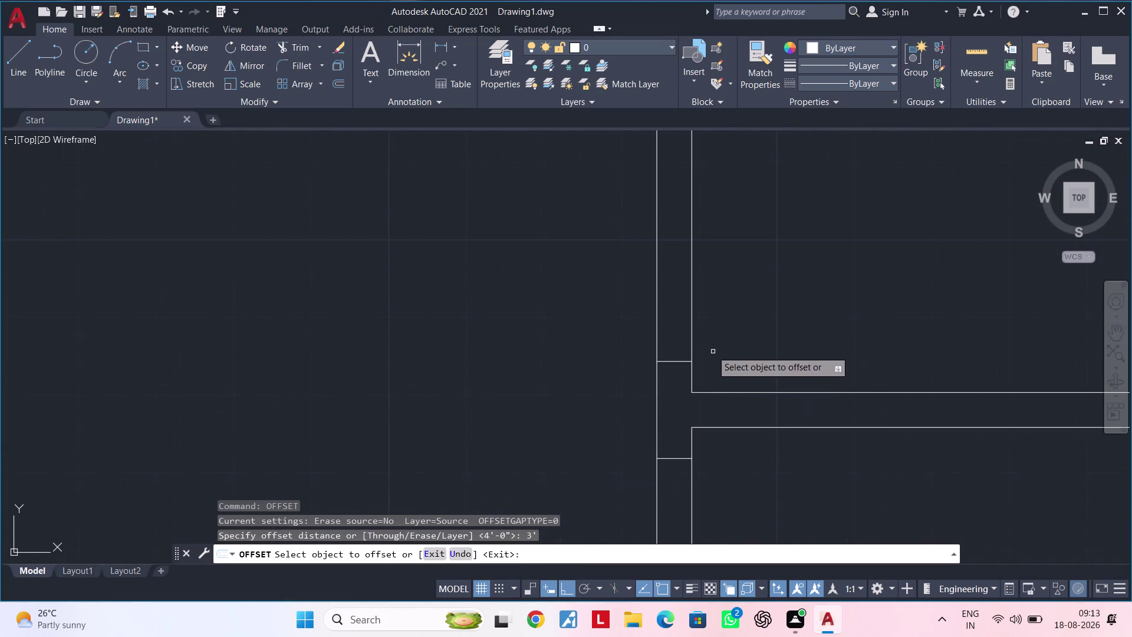
click(672, 359)
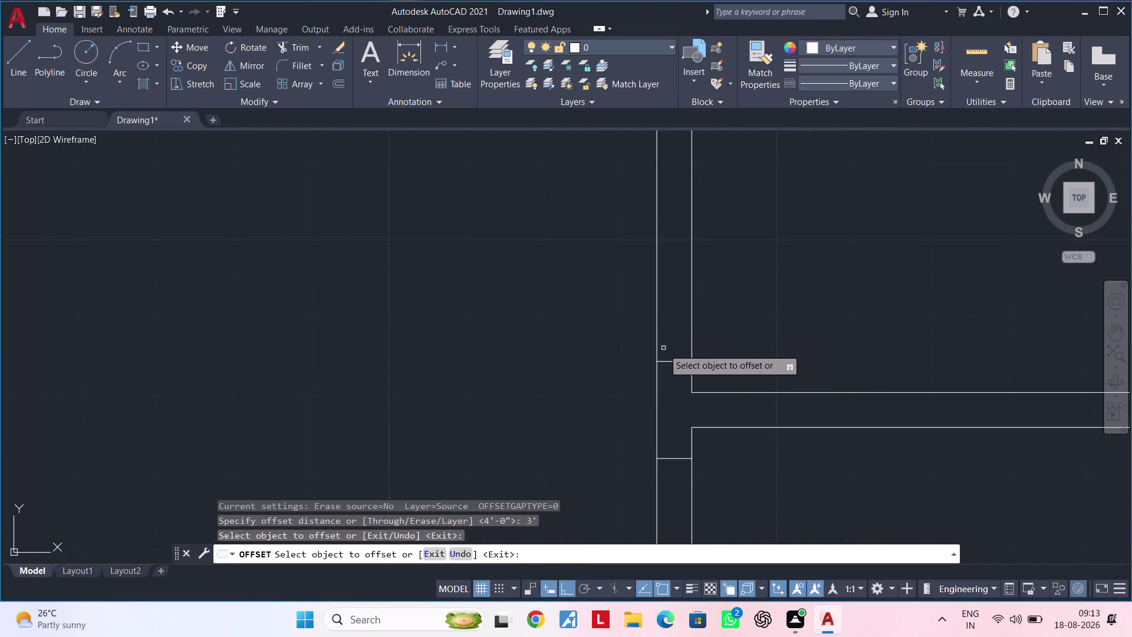
click(674, 362)
click(675, 284)
scroll(down, 3)
middle_drag(680, 290, 666, 346)
key(Escape)
key(Escape)
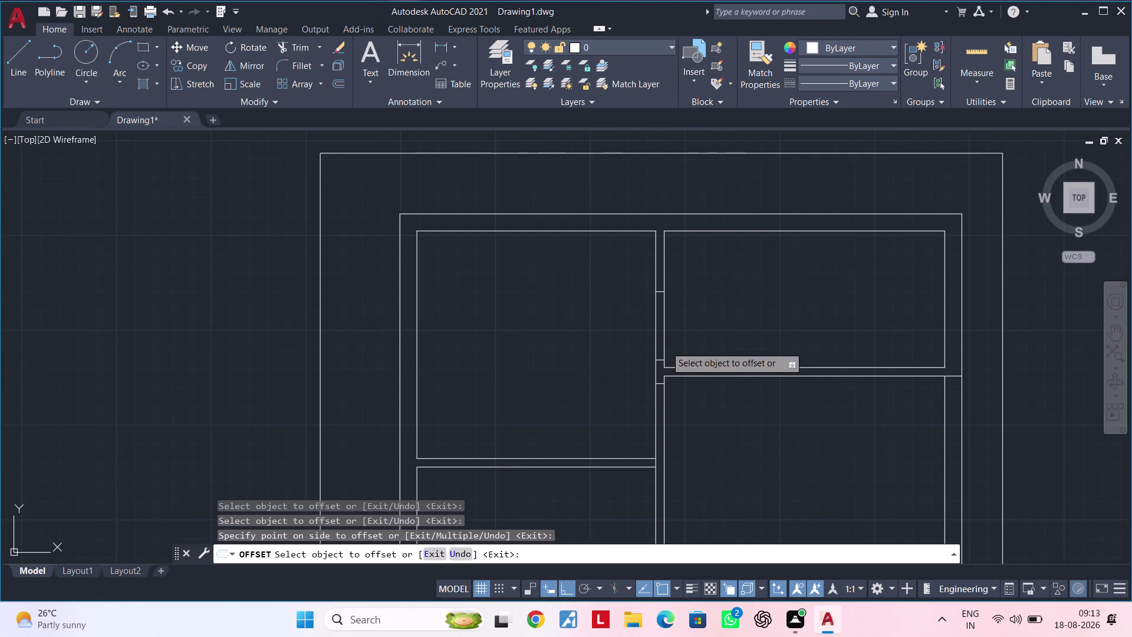
Fence-trim the wall lines inside the opening.
key(t)
key(r)
key(space)
drag(715, 308, 617, 319)
middle_drag(622, 327, 728, 284)
scroll(up, 3)
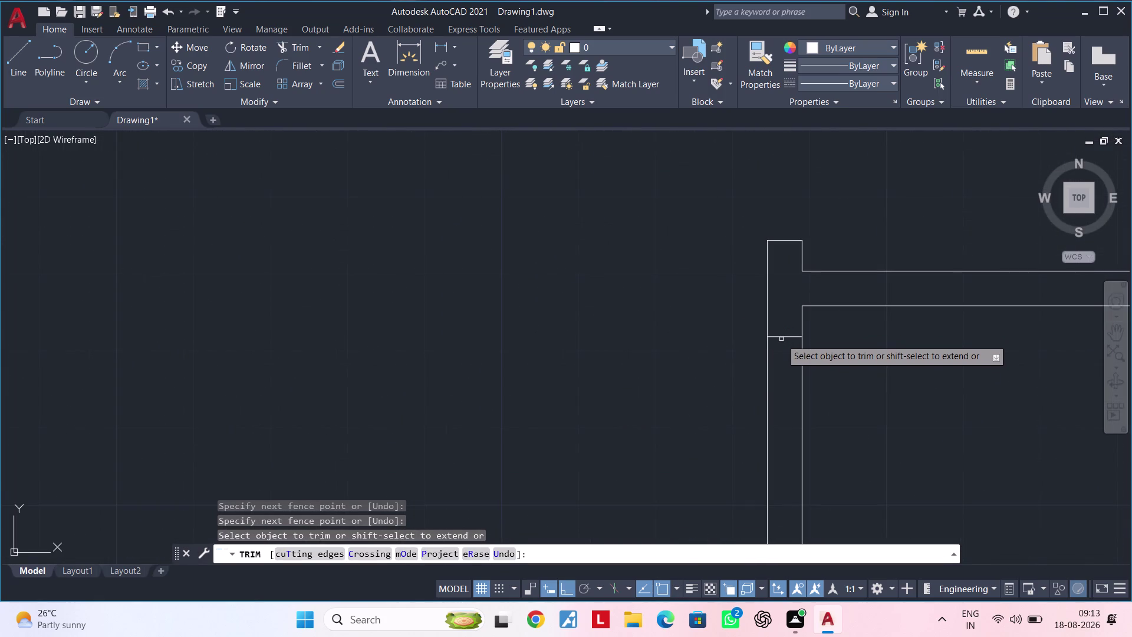
Offset the vertical wall line 3' to mark the opening's edge.
key(Escape)
scroll(down, 3)
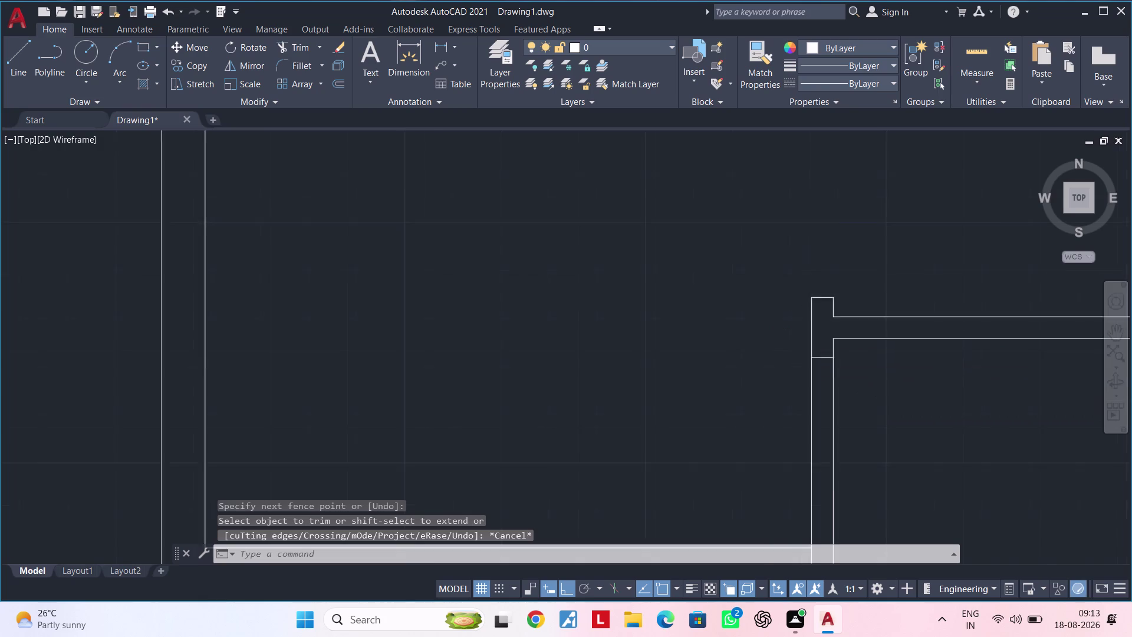
middle_drag(878, 380, 725, 285)
key(Escape)
key(Escape)
key(Escape)
key(Escape)
key(Escape)
key(Escape)
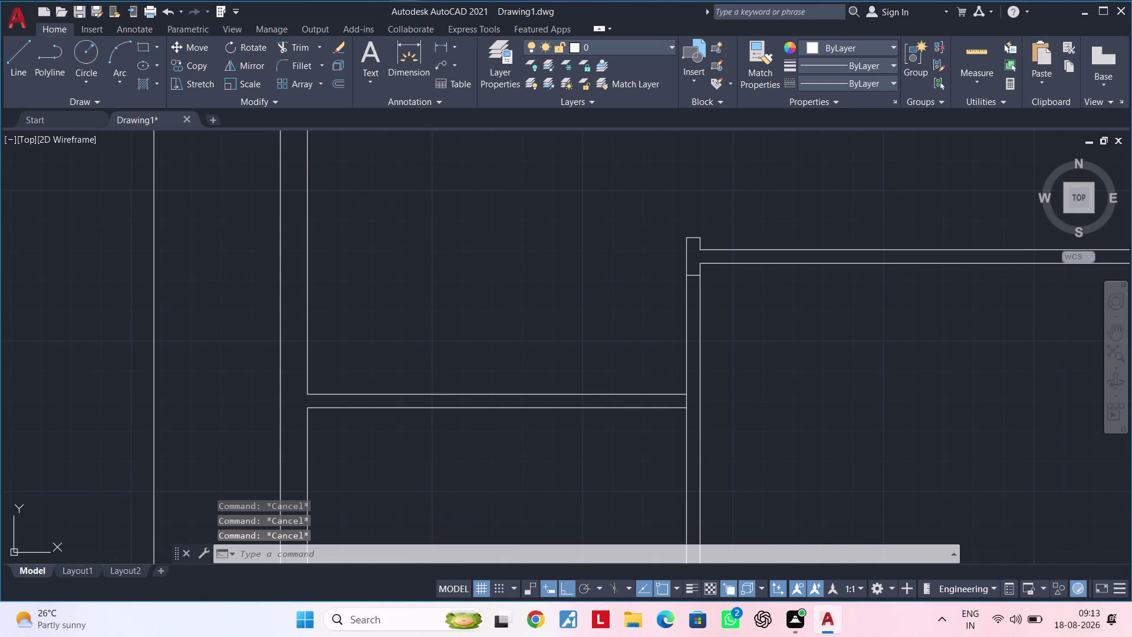
scroll(down, 3)
scroll(up, 3)
middle_drag(684, 329, 781, 325)
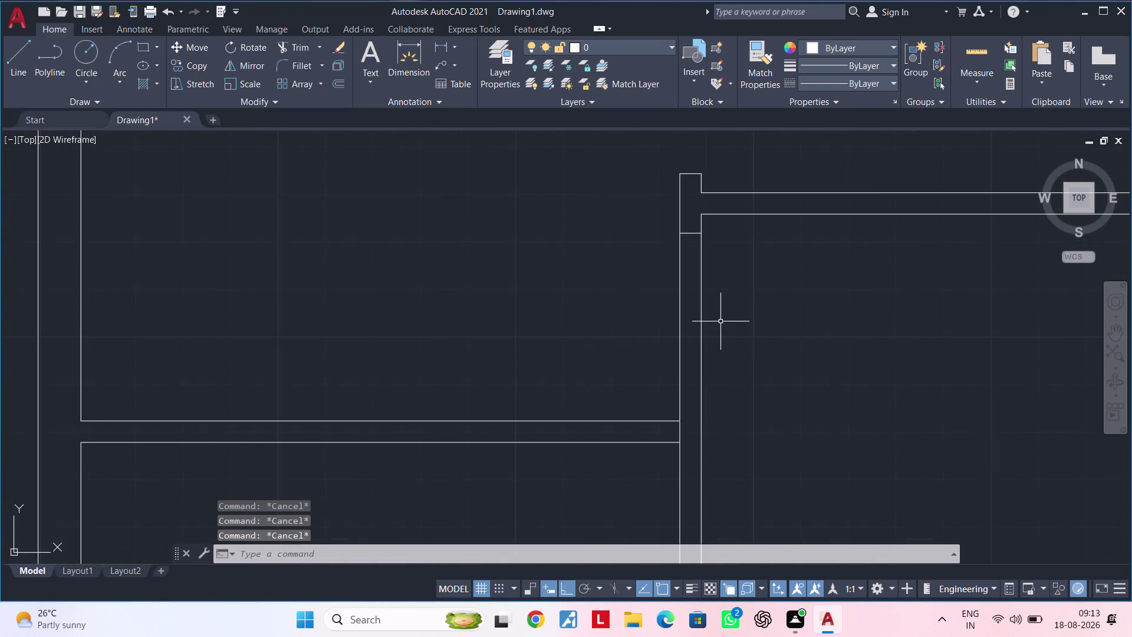
middle_drag(721, 322, 719, 389)
key(Escape)
key(Escape)
key(Escape)
key(Escape)
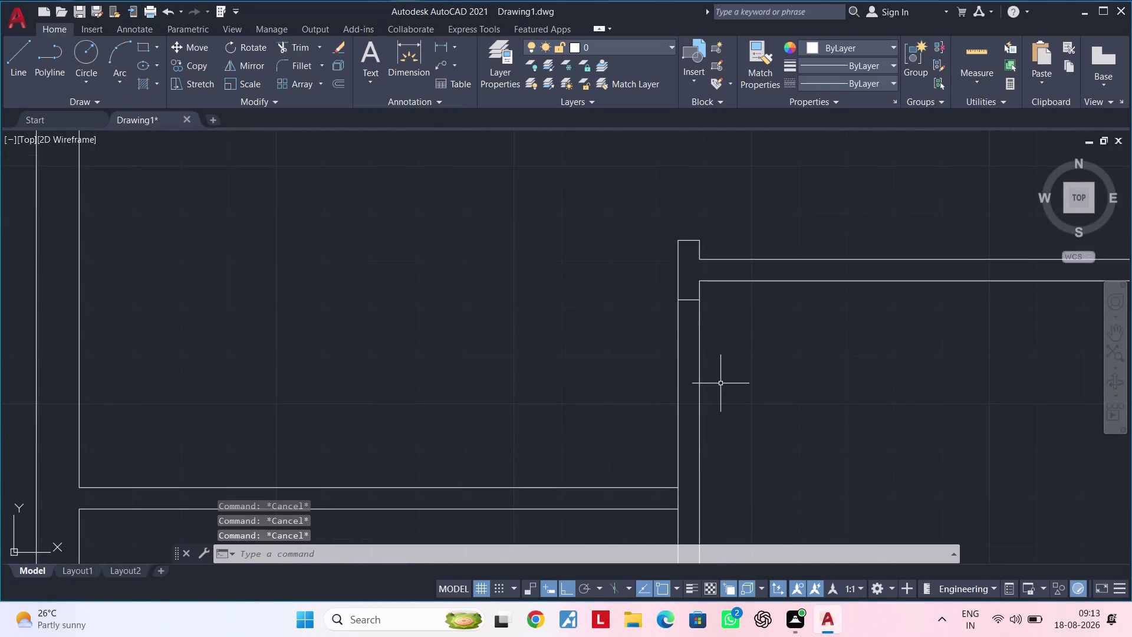
key(Escape)
key(Escape)
key(Escape)
text(o)
text(f)
key(space)
text(3')
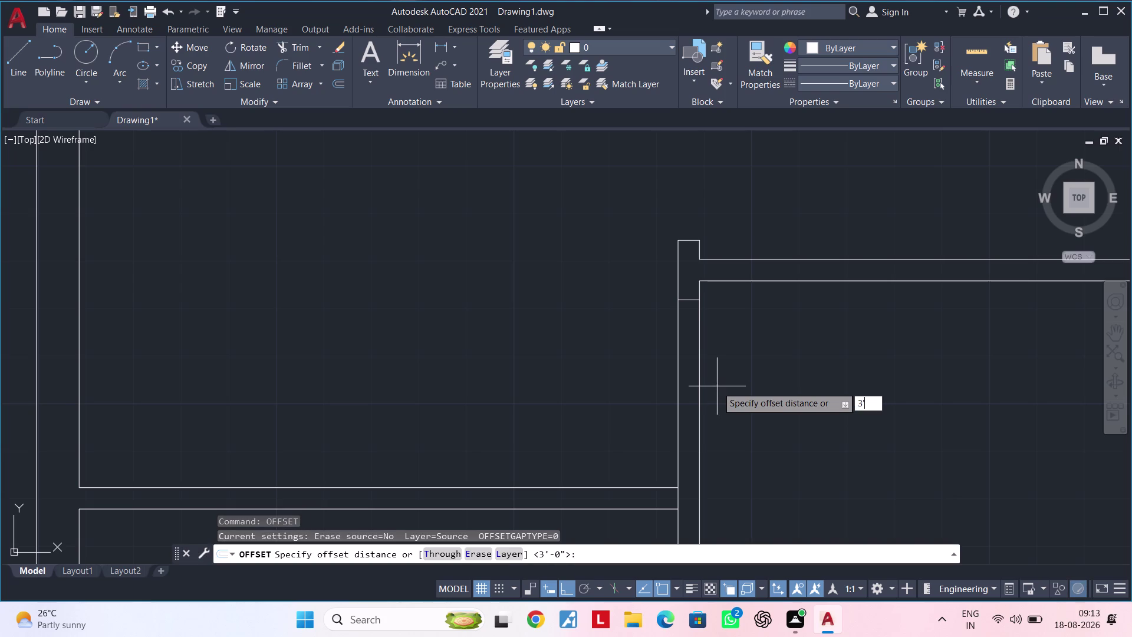
key(Return)
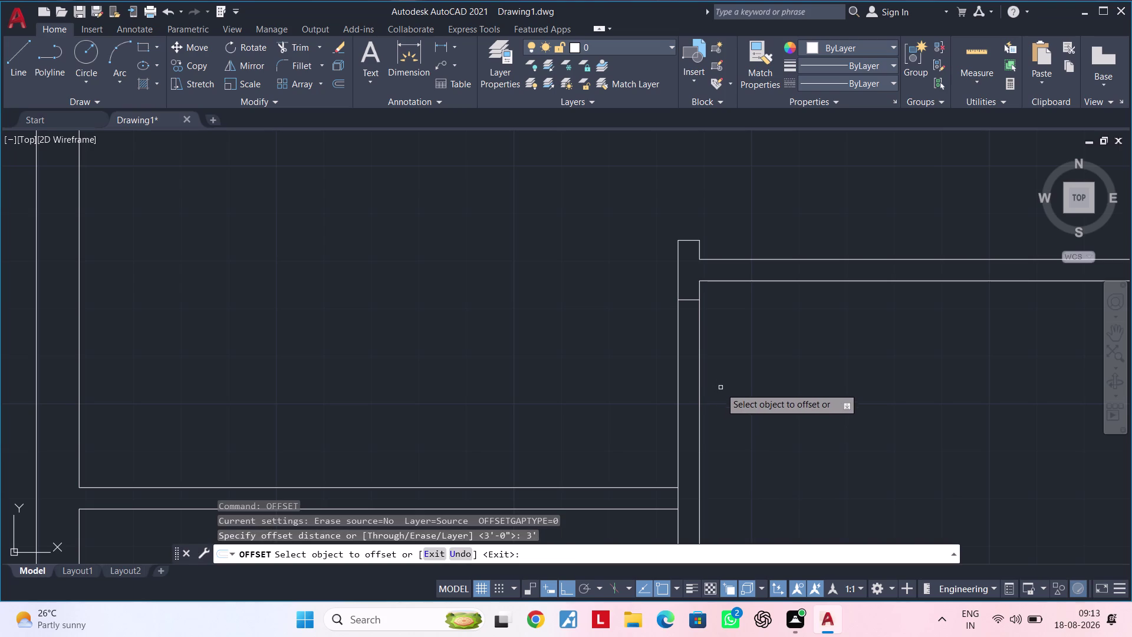
click(685, 298)
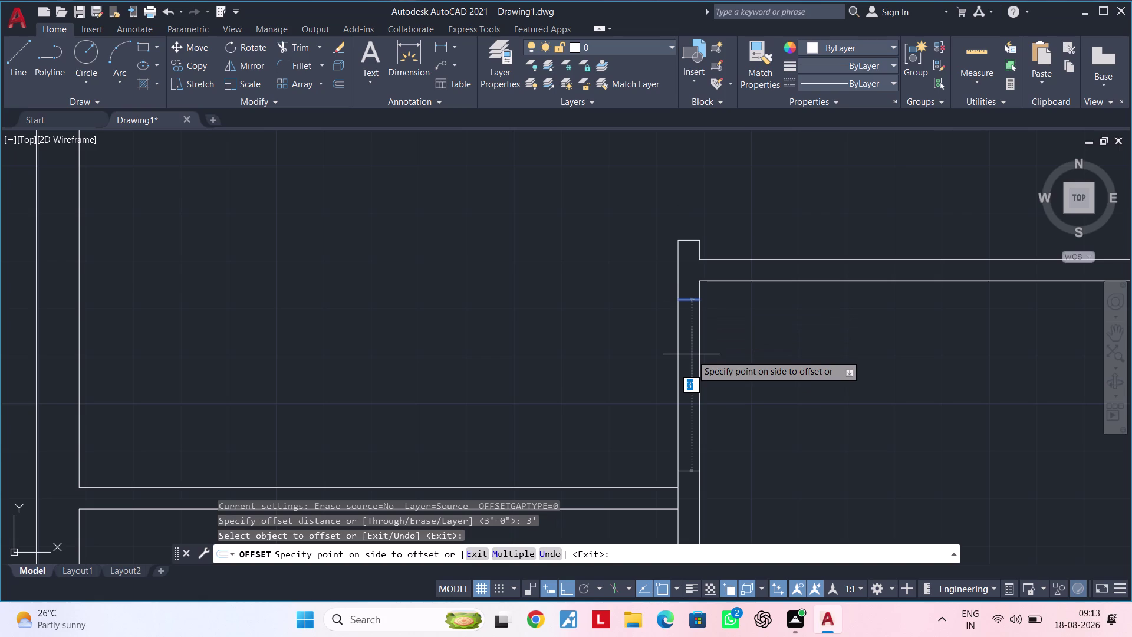
click(692, 354)
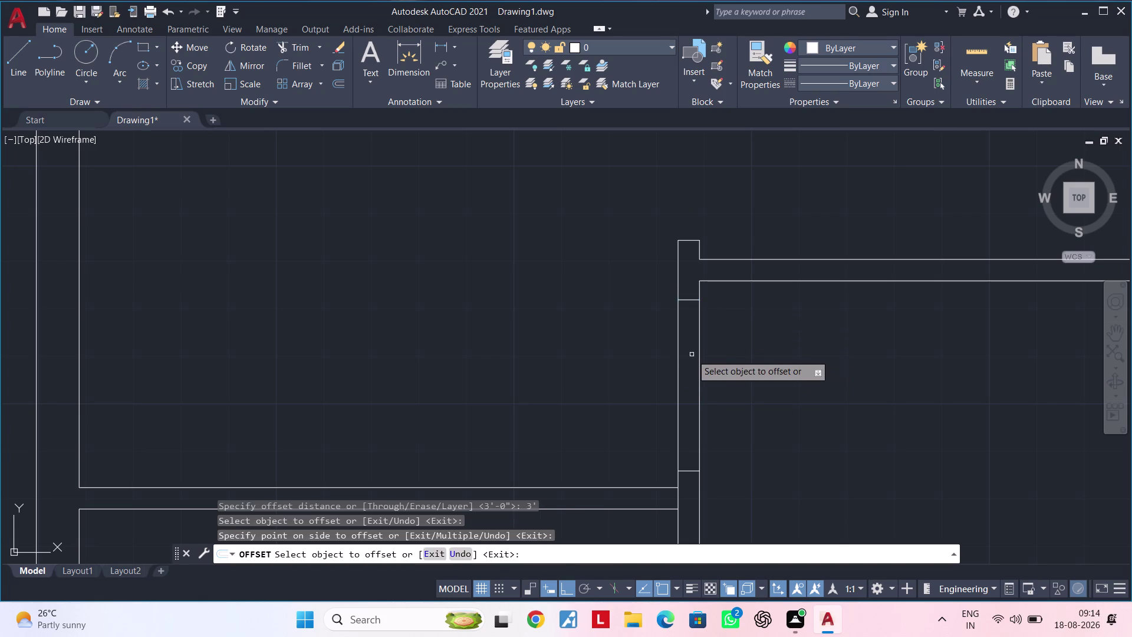
key(Escape)
key(Escape)
Fence-trim the vertical wall lines and leftover line inside the 3' opening.
text(tr)
key(space)
drag(750, 358, 612, 365)
click(611, 365)
scroll(down, 3)
click(528, 377)
middle_drag(639, 395, 666, 331)
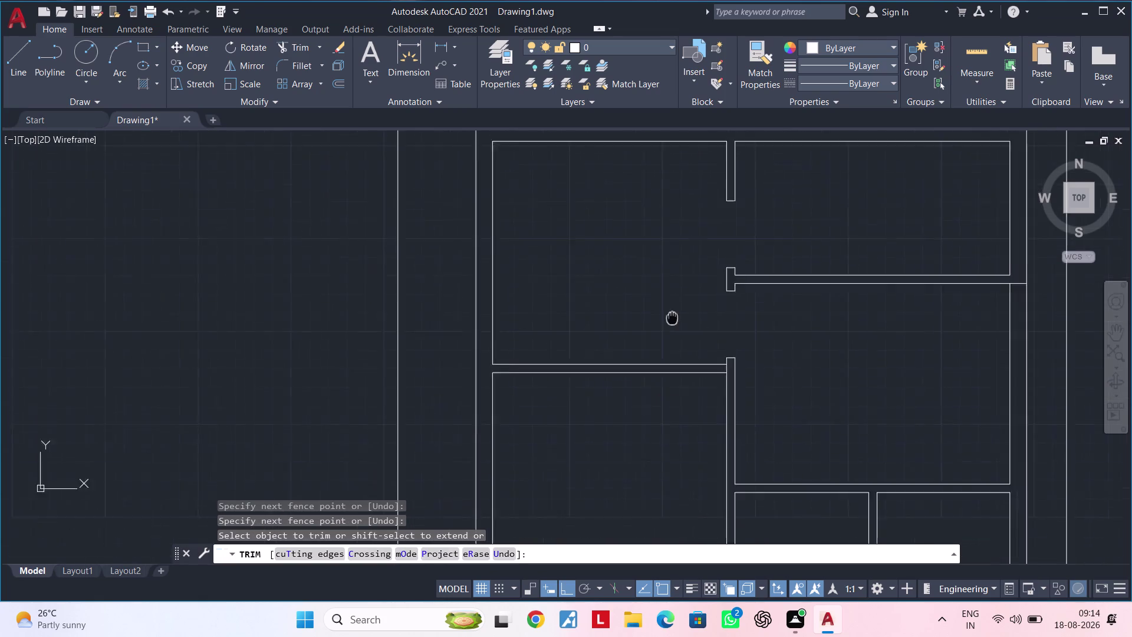
Offset the right vertical wall line 4' to the left across the horizontal wall.
middle_drag(665, 331, 682, 295)
scroll(up, 3)
middle_drag(726, 379, 704, 441)
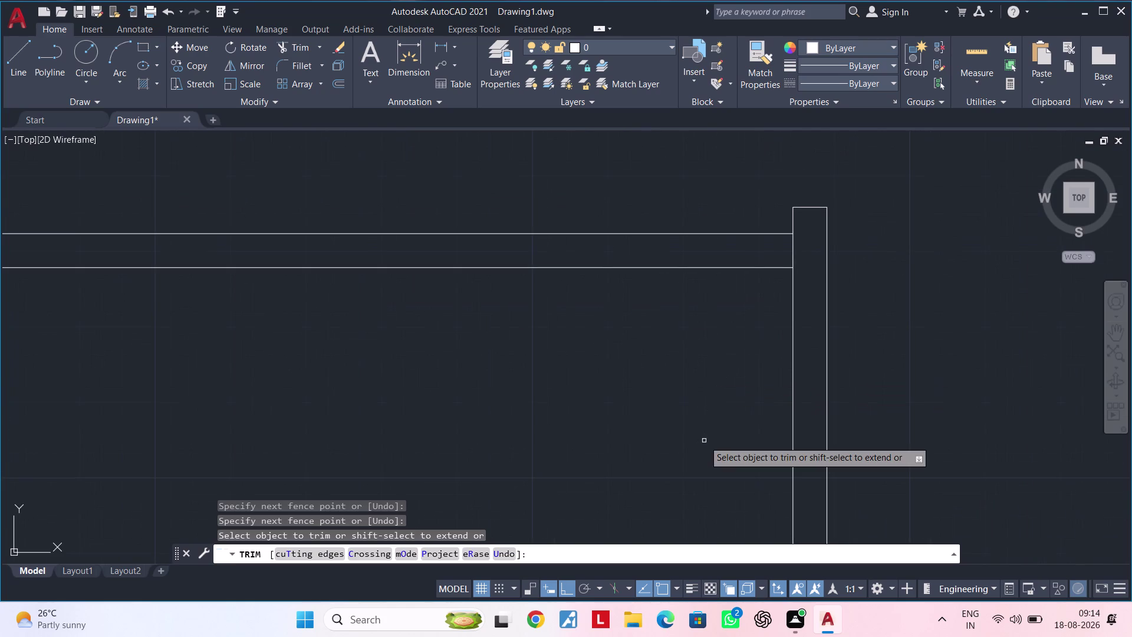
scroll(down, 3)
middle_drag(666, 441, 923, 427)
scroll(down, 3)
key(Escape)
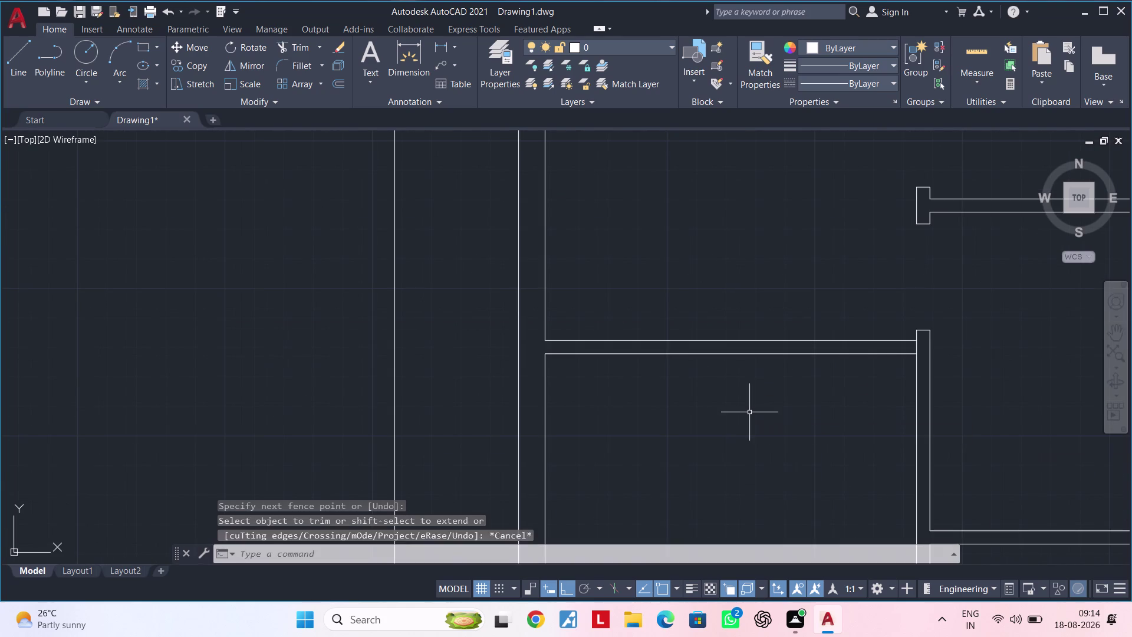
key(Escape)
key(Escape)
key(Escape)
key(Escape)
key(Escape)
key(Escape)
key(Escape)
key(Escape)
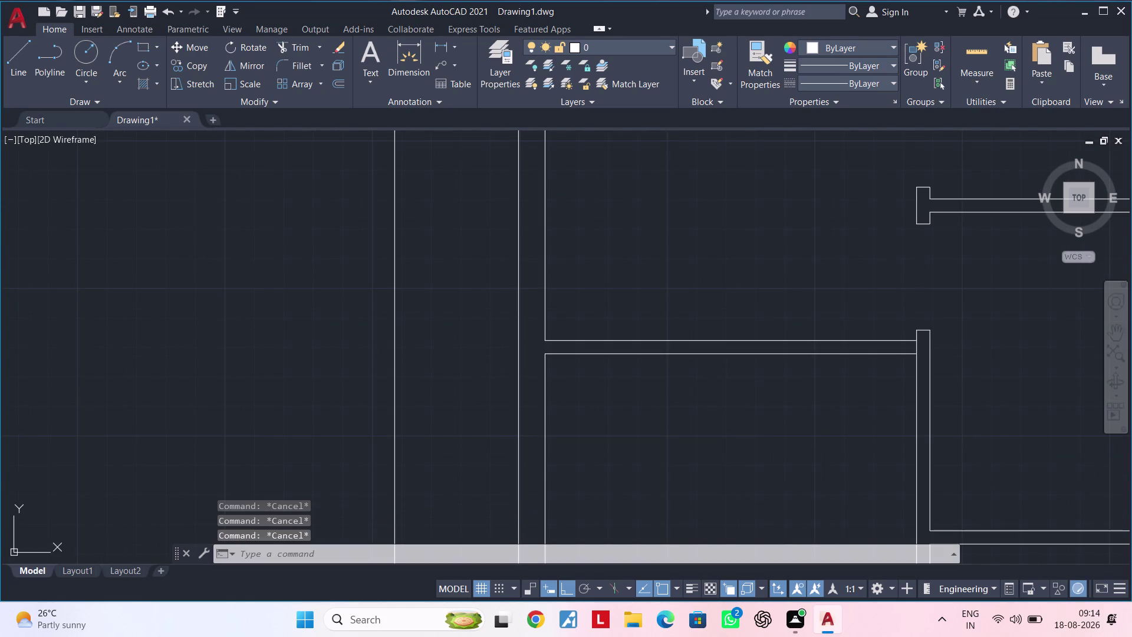
key(Escape)
key(Escape)
key(Escape)
key(Escape)
key(Escape)
middle_drag(817, 408, 752, 418)
key(Escape)
key(Escape)
text(o)
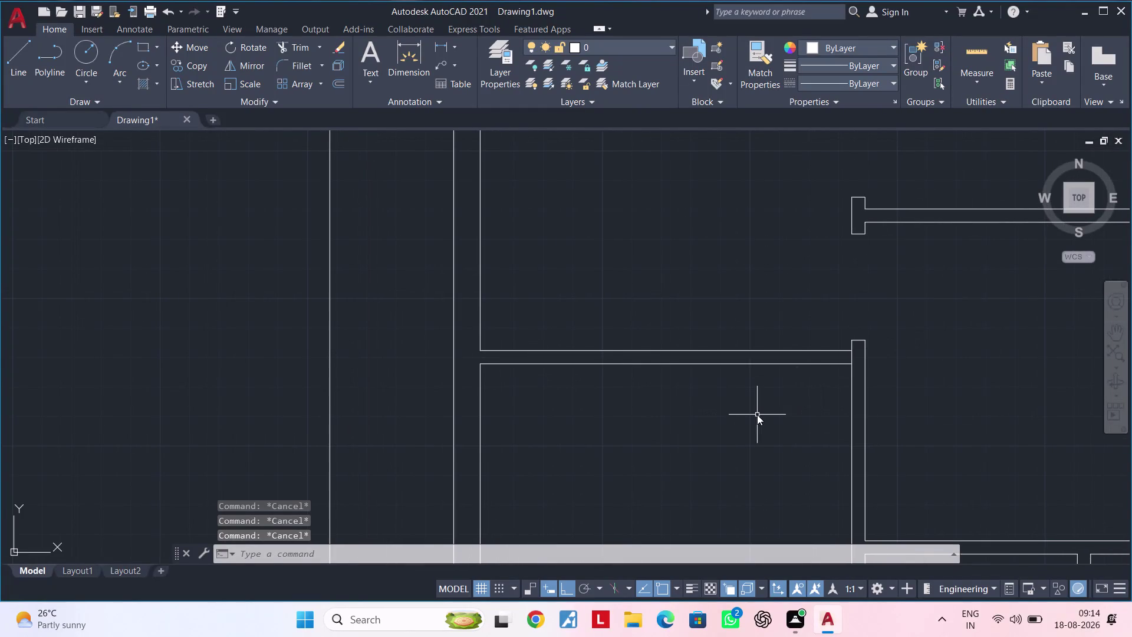
text(f)
key(space)
text(4)
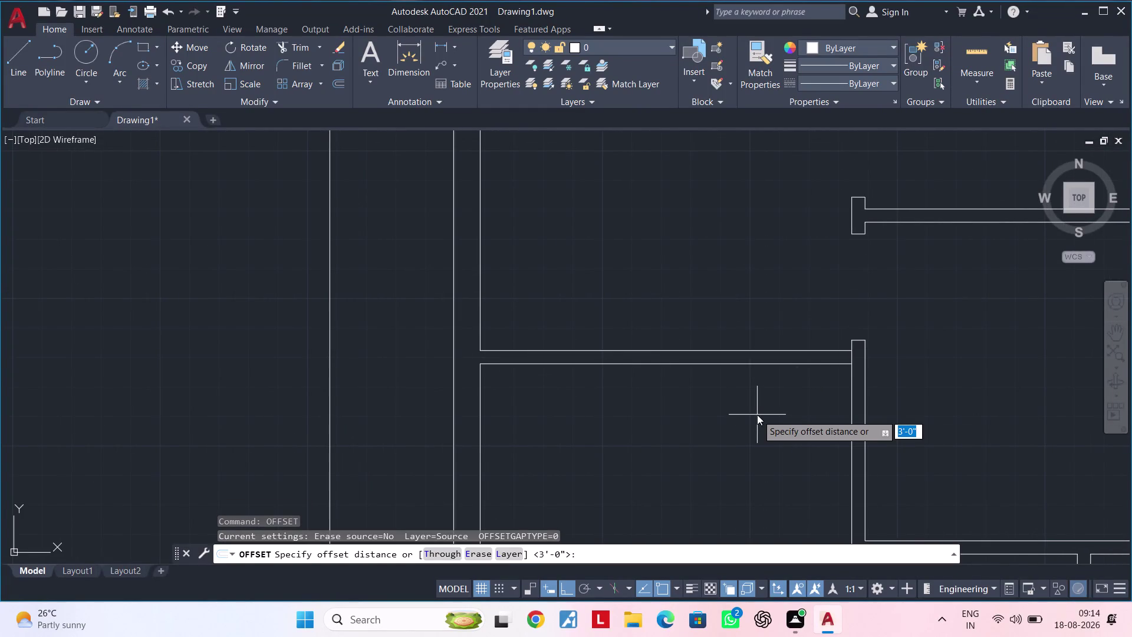
text(')
key(Return)
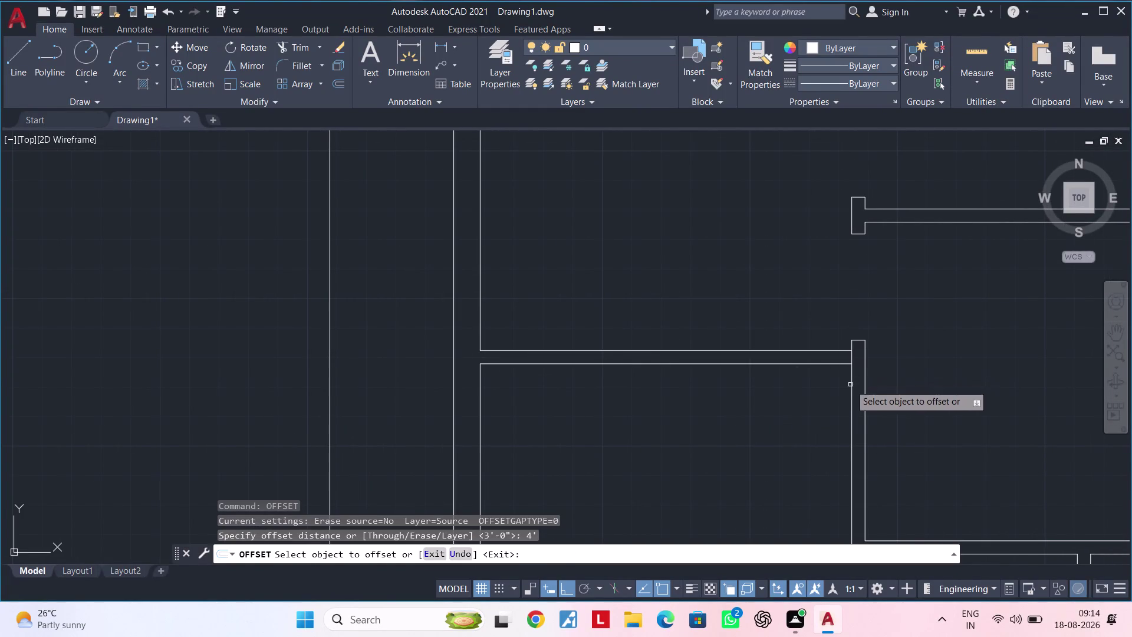
click(850, 385)
click(766, 388)
key(Escape)
key(Escape)
key(Escape)
Trim the new guide line back to the wall.
text(tr)
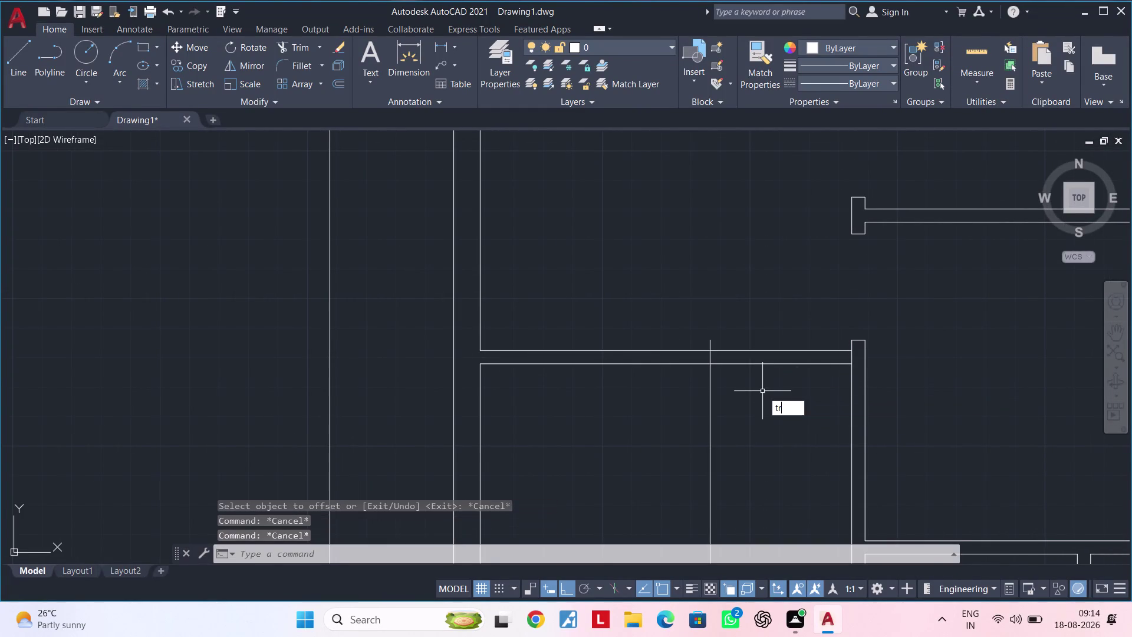
key(space)
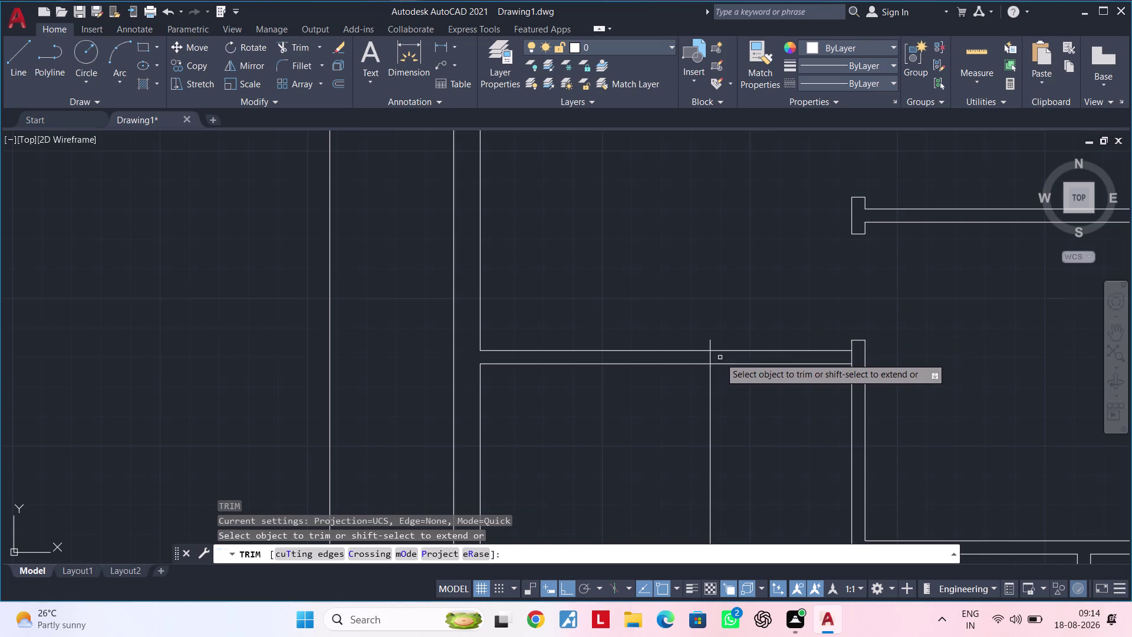
click(711, 341)
Trim away the part of the guide line outside the wall and end the trim.
click(710, 400)
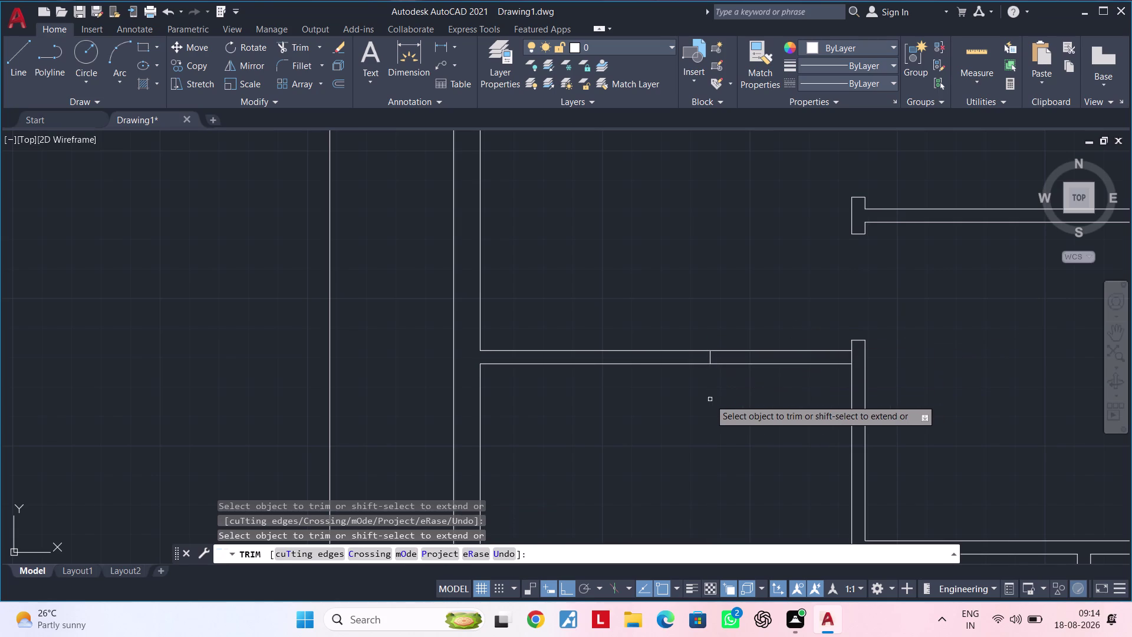
middle_drag(599, 403, 717, 400)
key(Escape)
key(Escape)
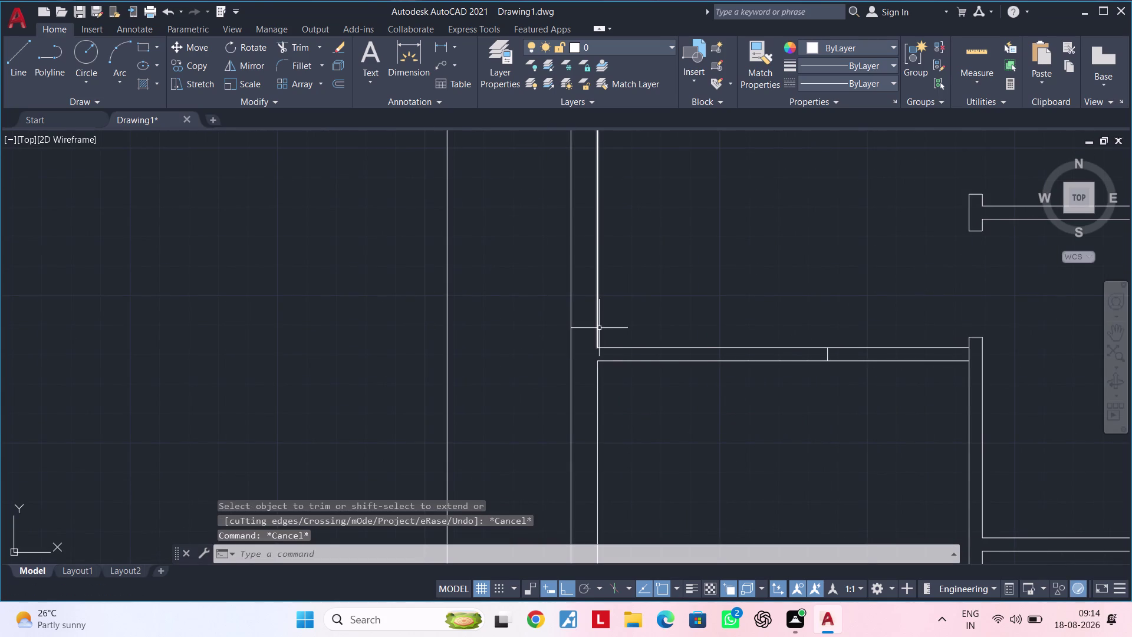
Extend the guide line with EX to meet the horizontal wall.
text(ex)
key(space)
click(598, 322)
key(Escape)
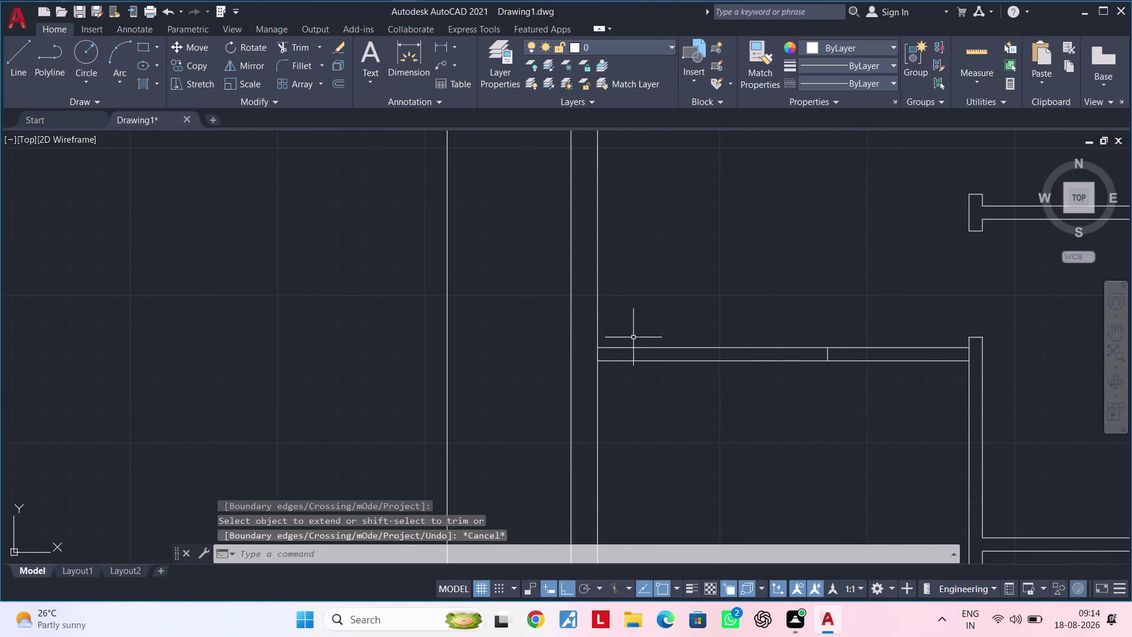
key(Escape)
Fence-trim the horizontal double wall lines between the guides.
key(t)
key(r)
key(space)
drag(669, 310, 673, 388)
click(673, 388)
scroll(down, 3)
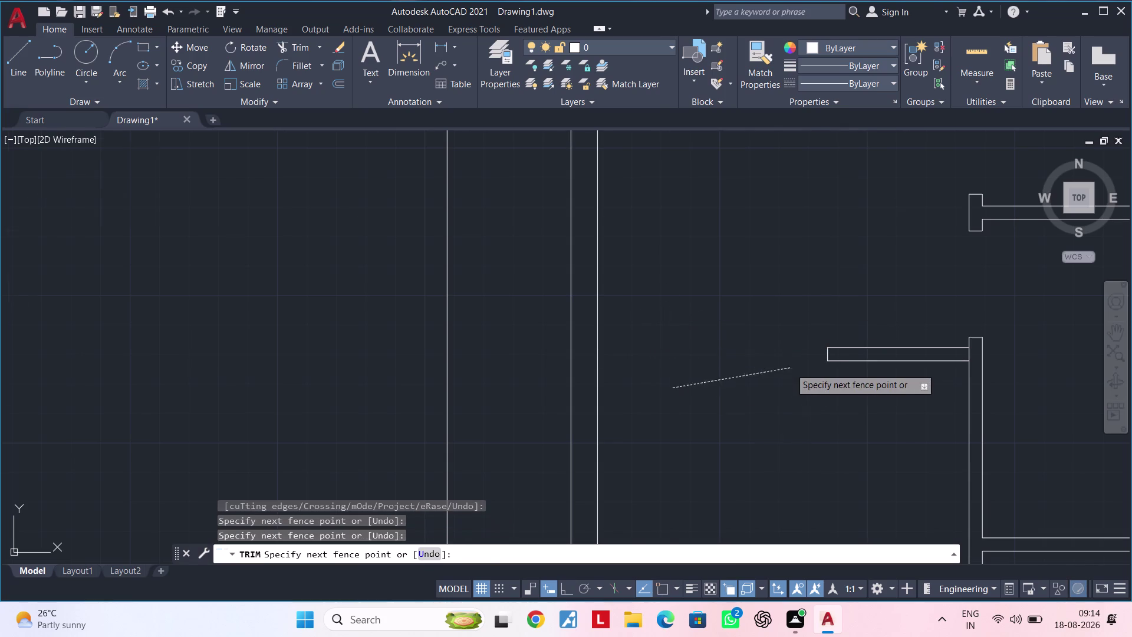
scroll(down, 3)
click(773, 334)
Pan to check the new opening and finish trimming.
scroll(up, 3)
middle_drag(773, 338, 790, 298)
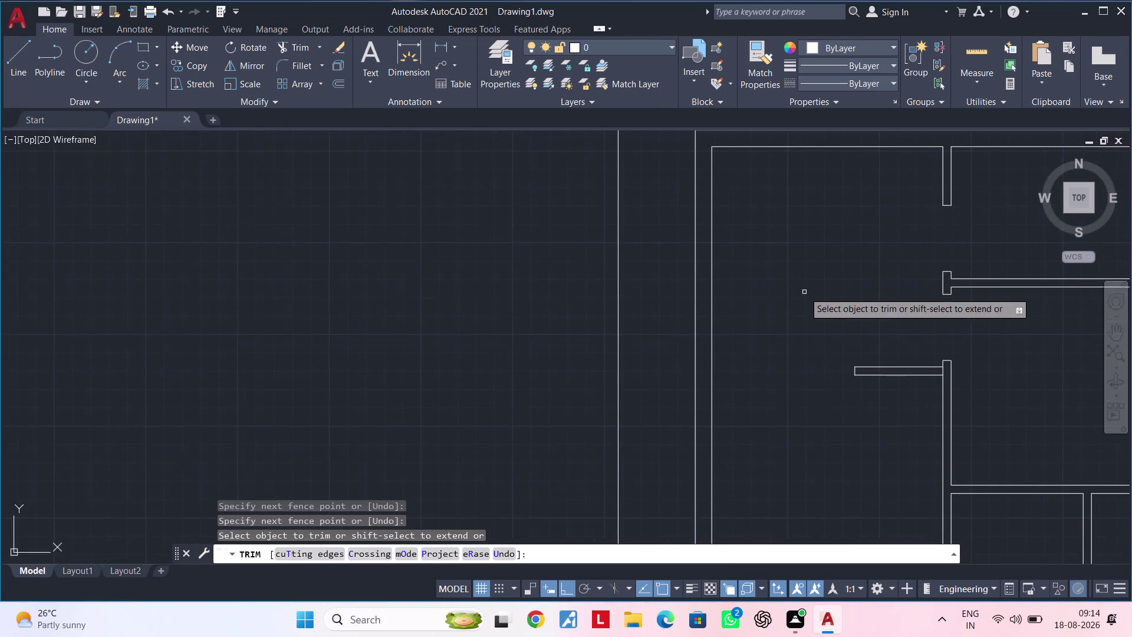
scroll(down, 3)
middle_drag(805, 291, 673, 294)
key(Escape)
key(Escape)
key(Escape)
Pan across the floor plan toward the next wall.
middle_drag(727, 302, 669, 283)
key(Escape)
key(Escape)
scroll(down, 3)
middle_drag(699, 340, 701, 286)
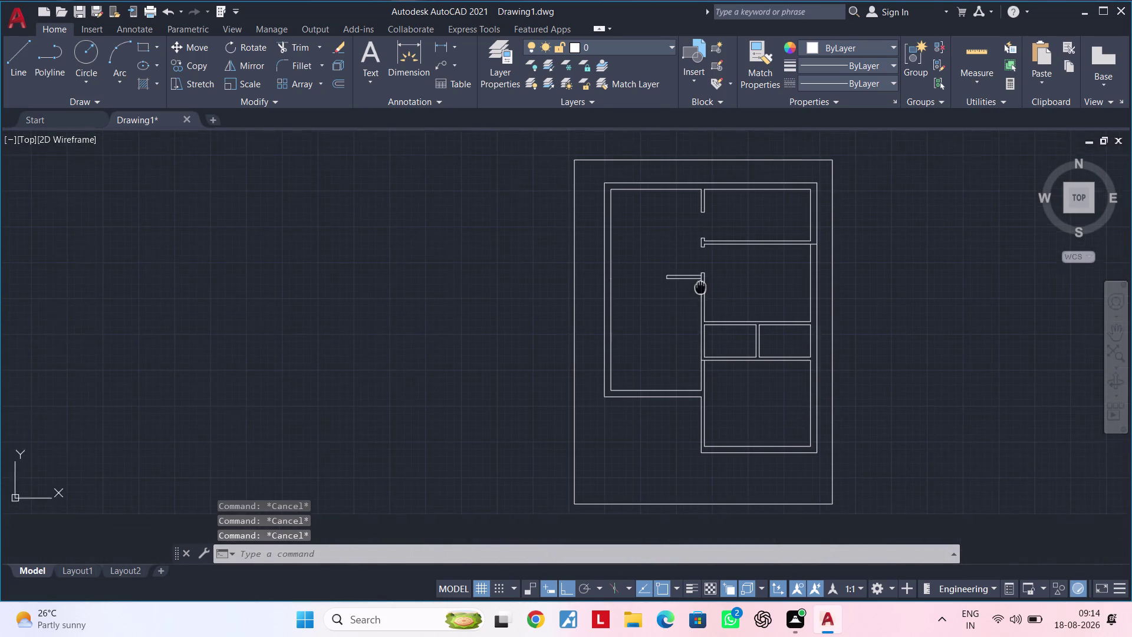
middle_drag(701, 286, 700, 283)
key(Escape)
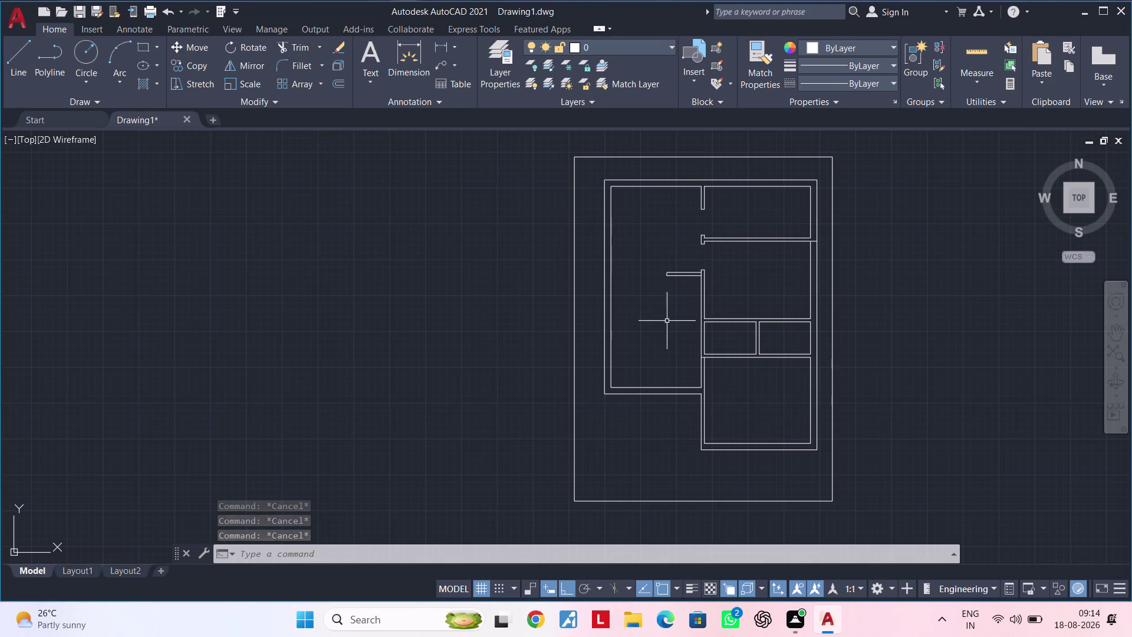
middle_drag(667, 321, 655, 296)
scroll(up, 3)
middle_drag(675, 309, 702, 318)
scroll(up, 3)
middle_drag(671, 301, 682, 377)
Clear leftover commands and start a new line.
key(Escape)
key(Escape)
key(Escape)
key(Escape)
key(Escape)
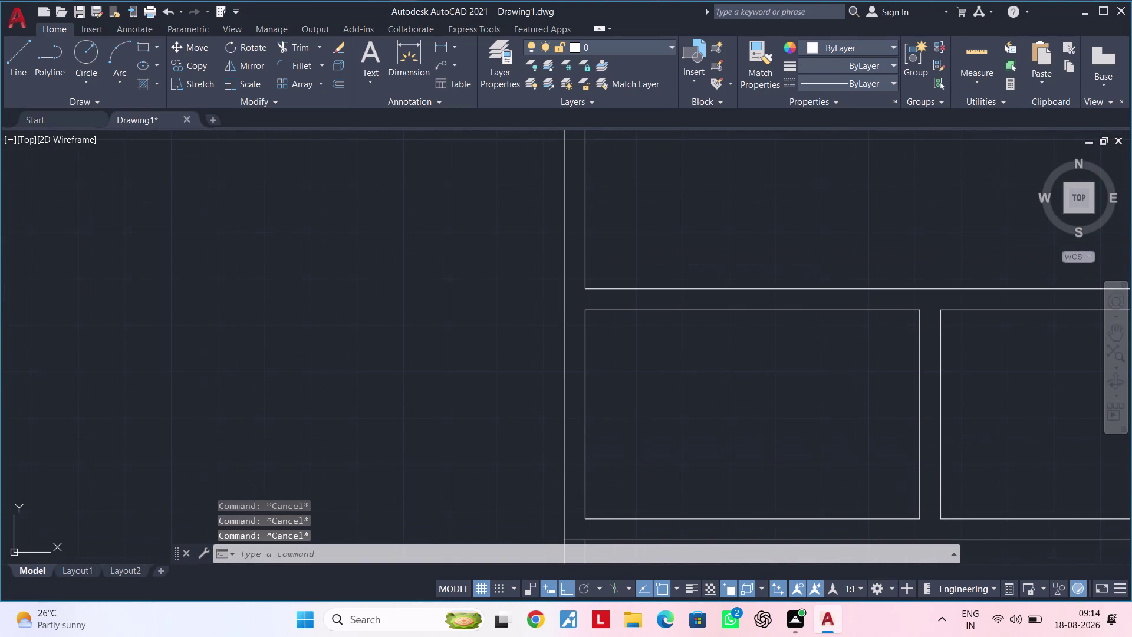
key(Escape)
key(Escape)
key(Escape)
key(e)
key(Escape)
key(Escape)
key(l)
key(space)
scroll(up, 3)
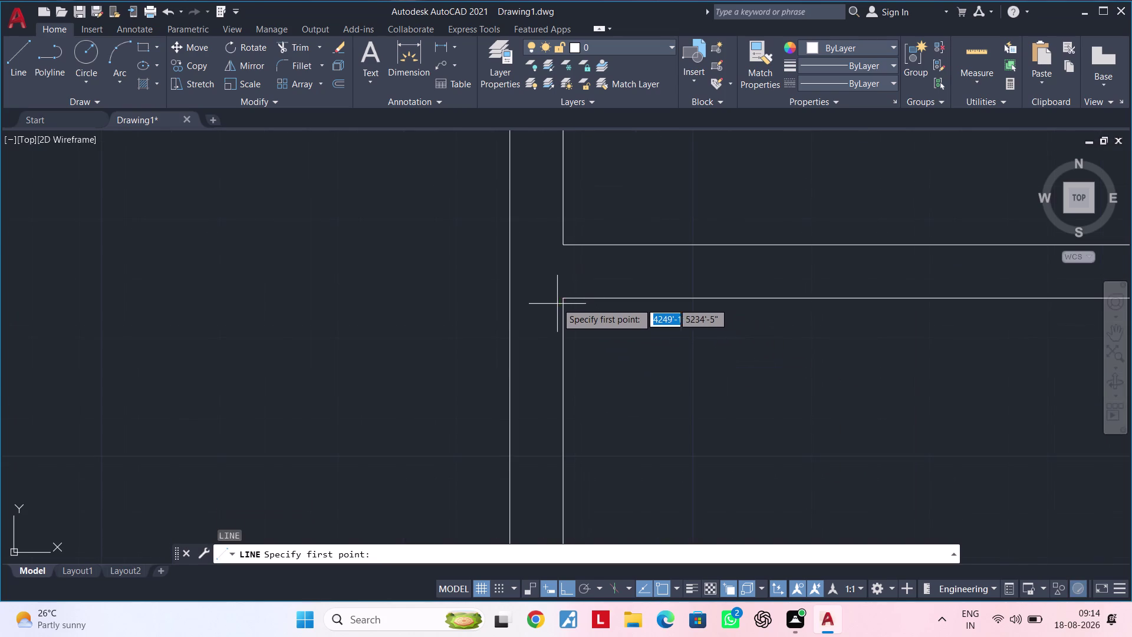
Offset the vertical wall line 9" to the right as the first doorway guide.
click(565, 297)
click(564, 244)
key(Escape)
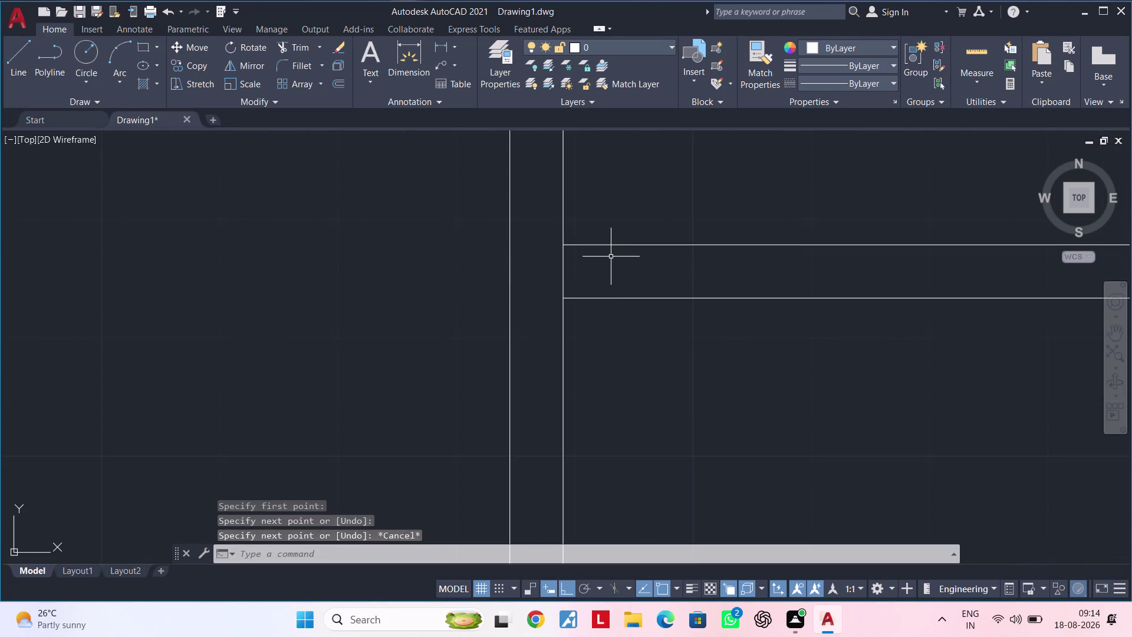
key(Escape)
key(Escape)
text(of)
key(space)
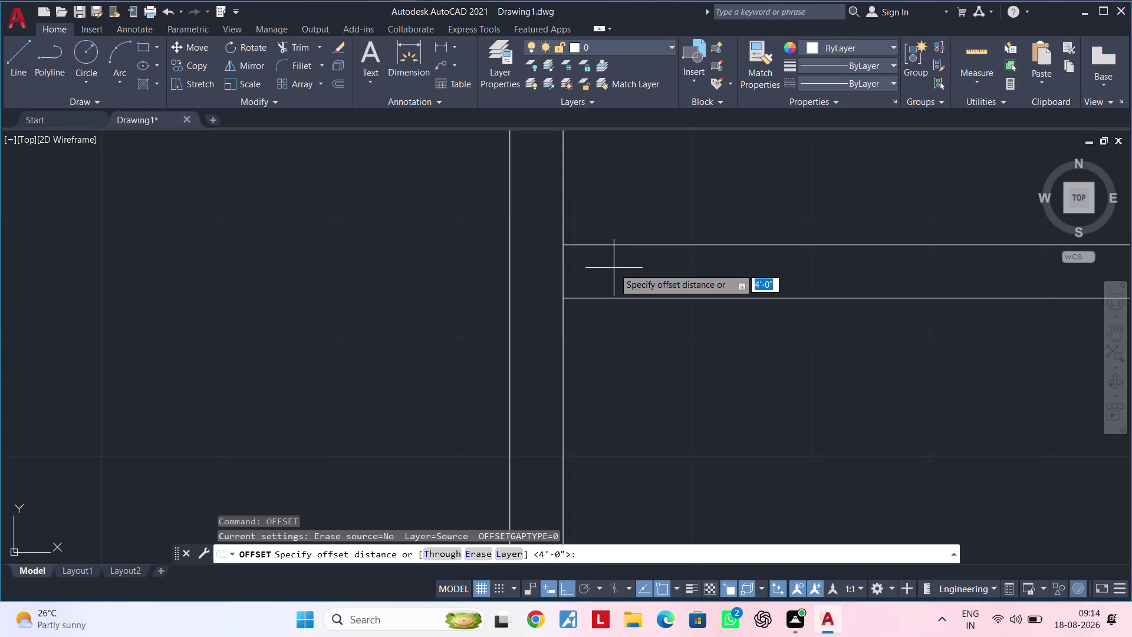
text(9")
key(Return)
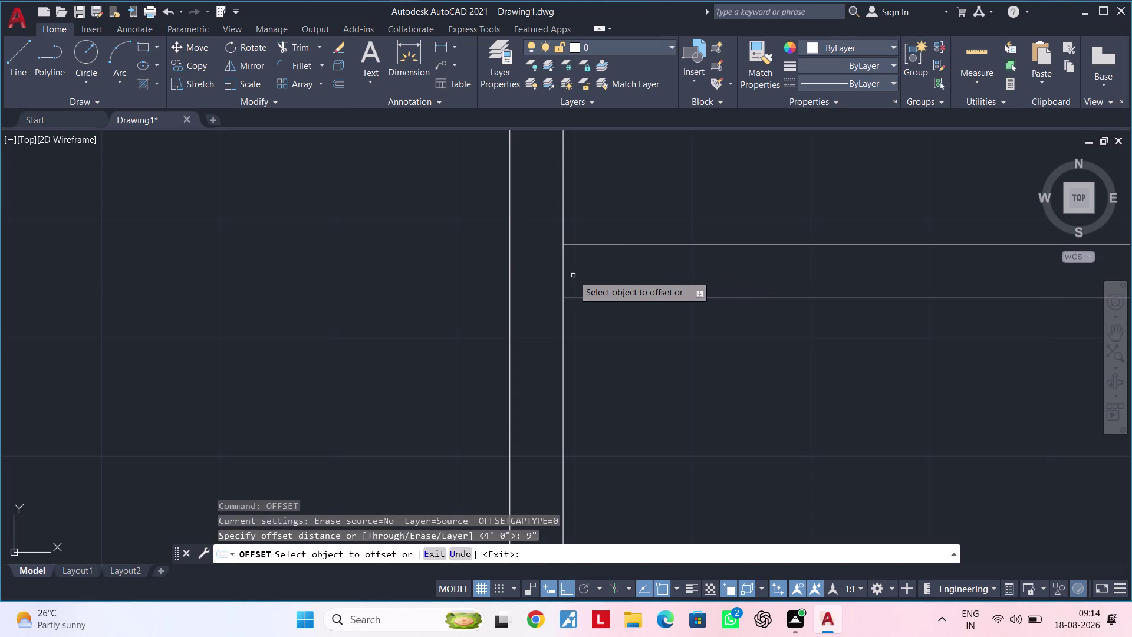
click(562, 276)
click(627, 276)
scroll(down, 3)
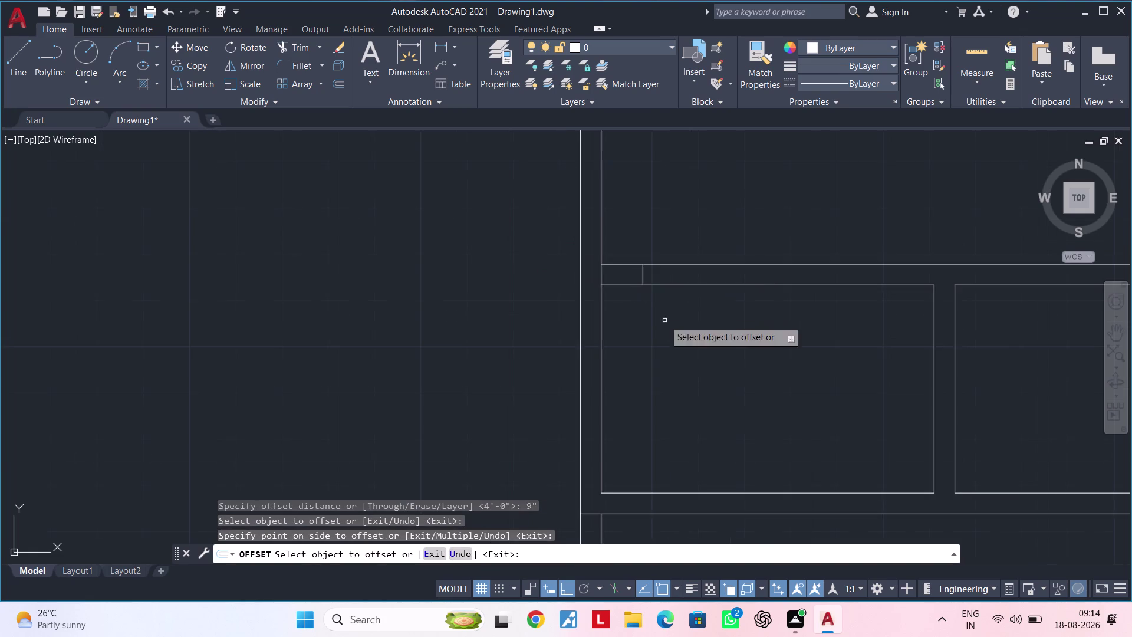
middle_drag(657, 321, 459, 384)
key(space)
Offset the 9" guide line a further 2'6" to the right.
key(space)
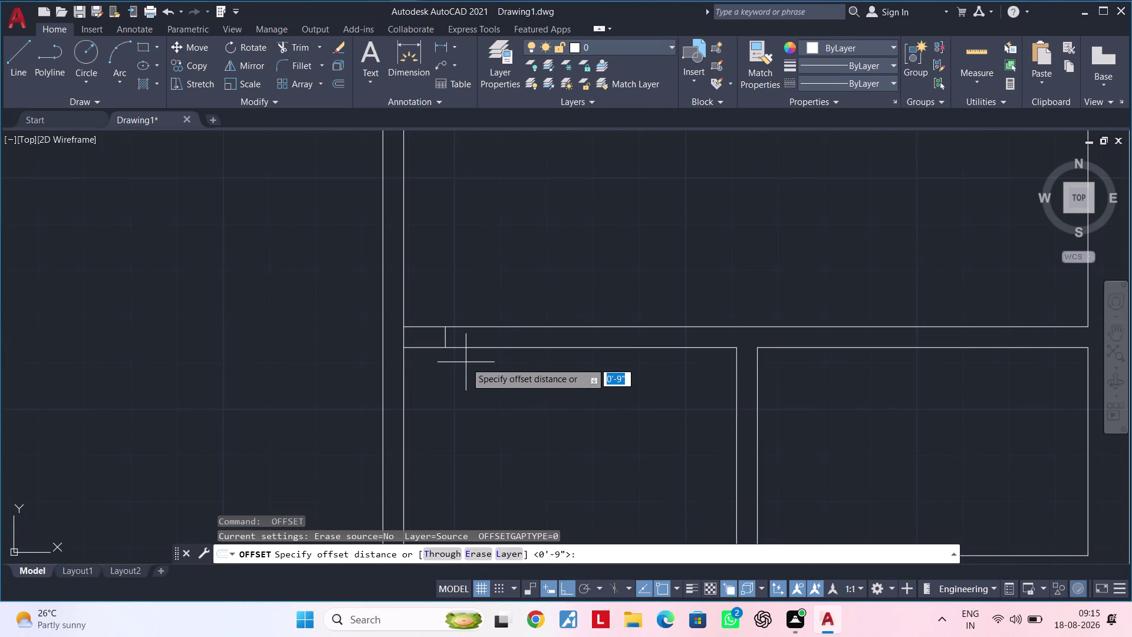
text(2'6")
key(Return)
click(447, 336)
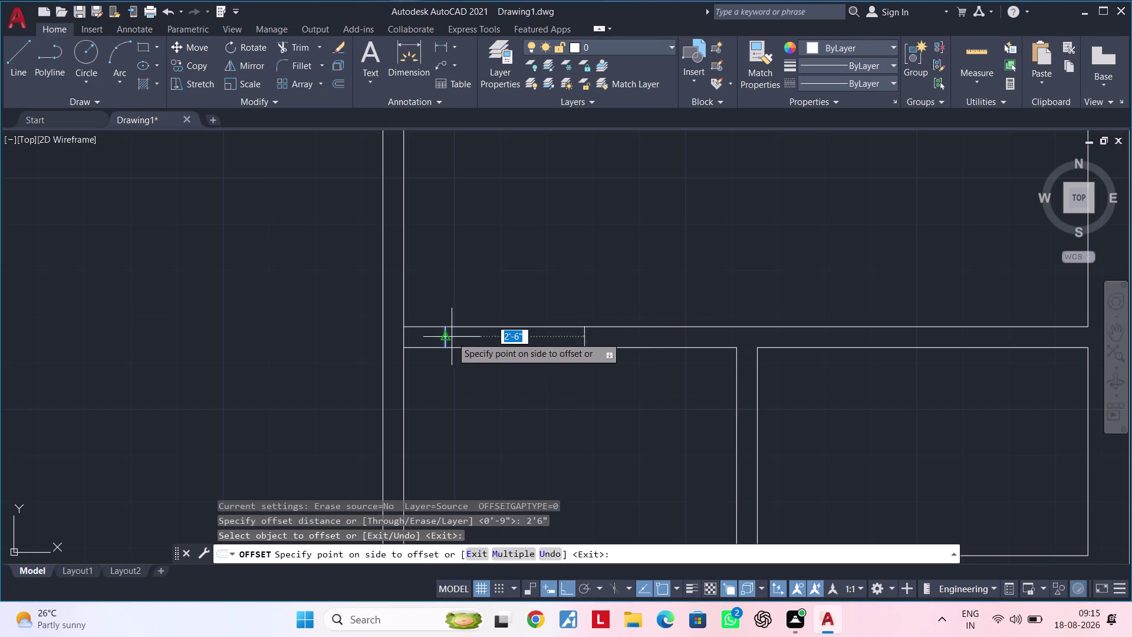
click(576, 341)
key(Escape)
key(Escape)
Fence-trim the wall lines between the two guides.
text(tr)
key(space)
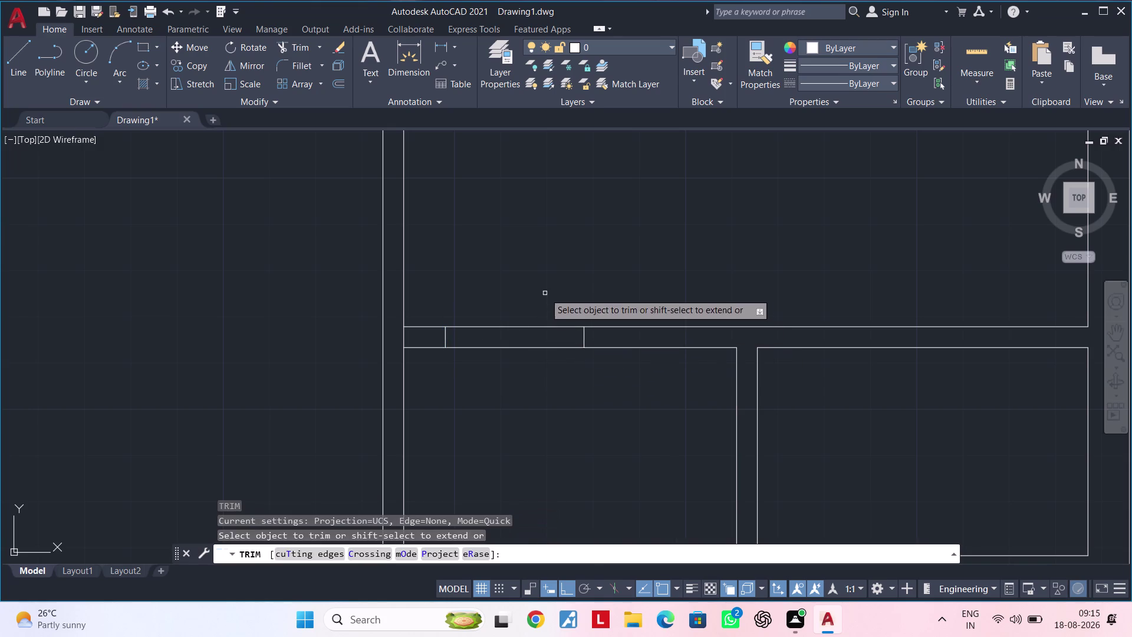
drag(544, 310, 539, 385)
click(538, 385)
key(Escape)
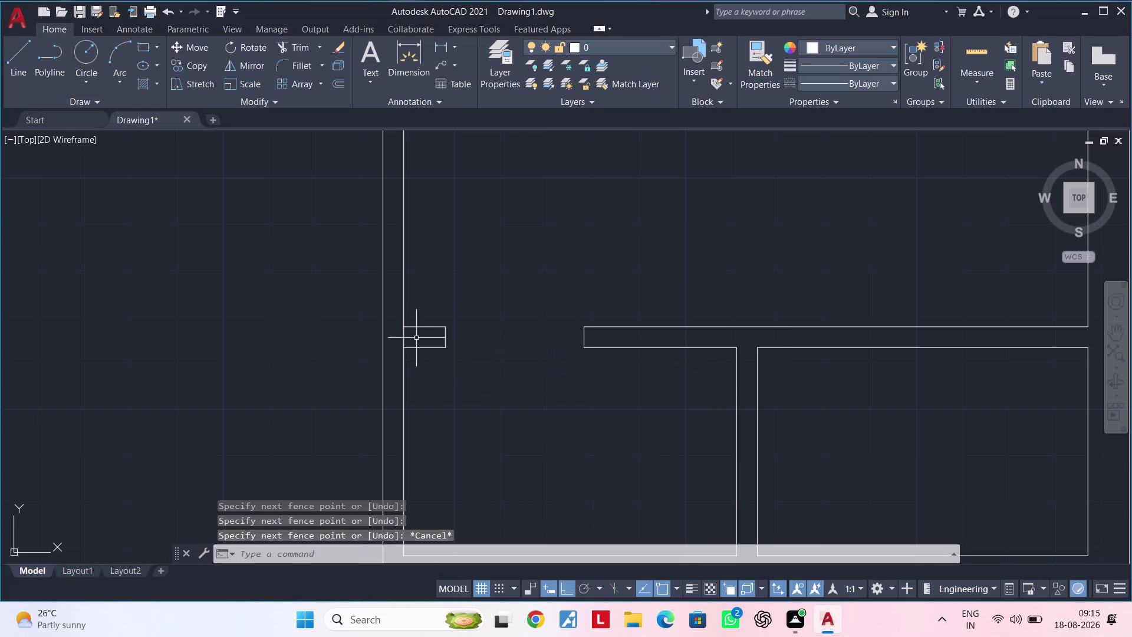
Trim the leftover guide line piece and view the finished doorway.
key(space)
click(402, 335)
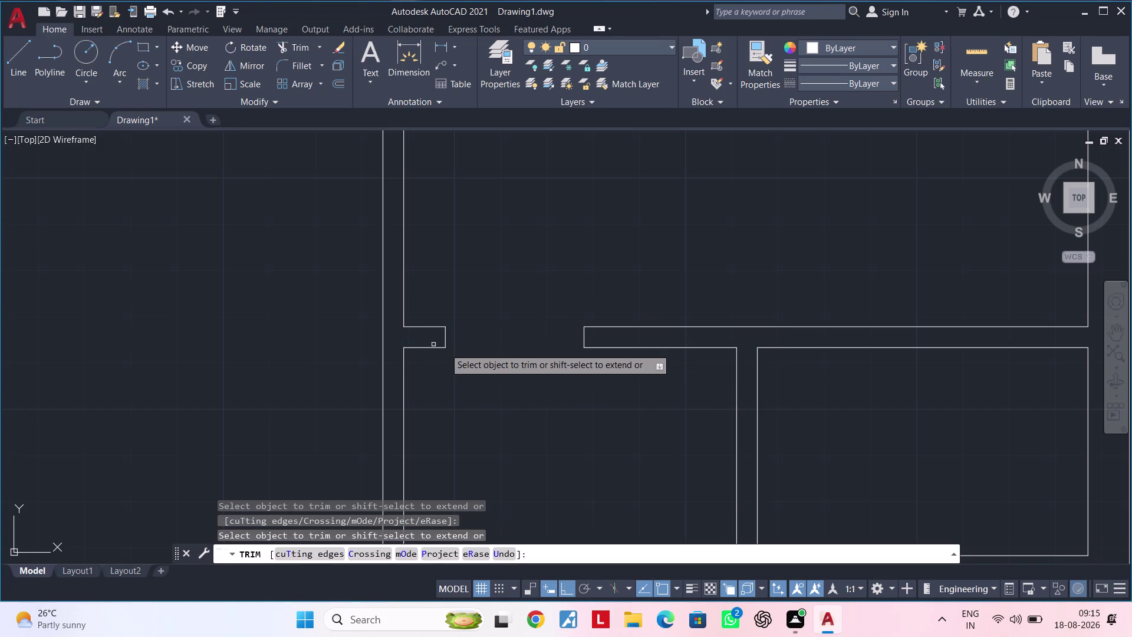
scroll(down, 3)
middle_drag(487, 365, 409, 351)
key(Escape)
key(Escape)
key(Escape)
key(Escape)
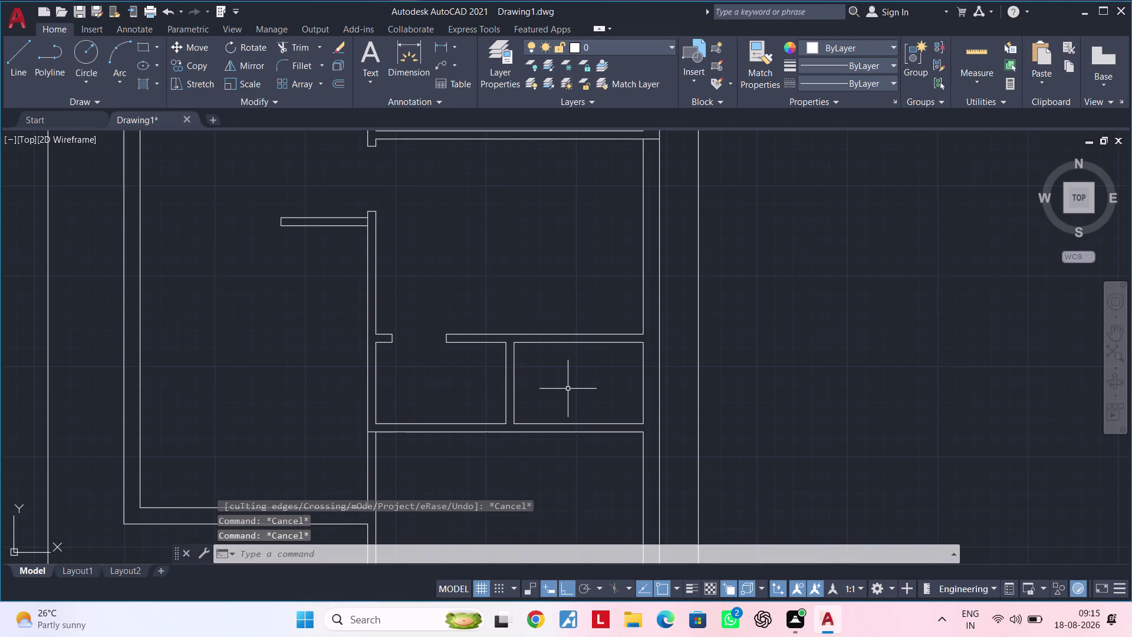
Pan down to the wall junction below the right-hand room.
key(Escape)
key(Escape)
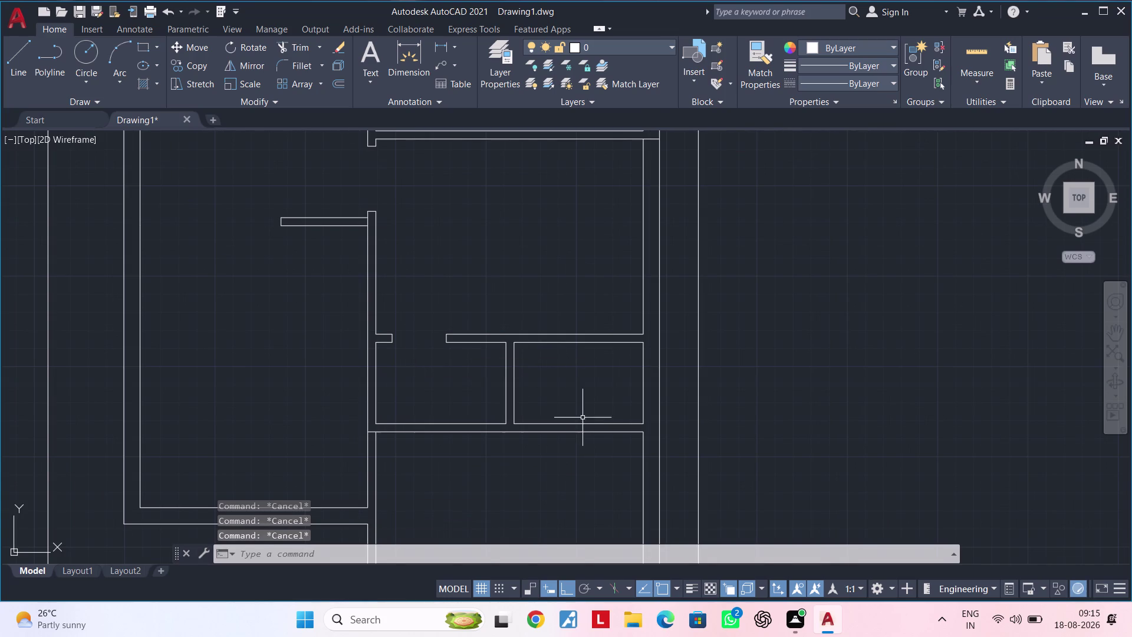
scroll(down, 3)
middle_drag(591, 375, 604, 277)
scroll(up, 3)
middle_drag(591, 336, 640, 332)
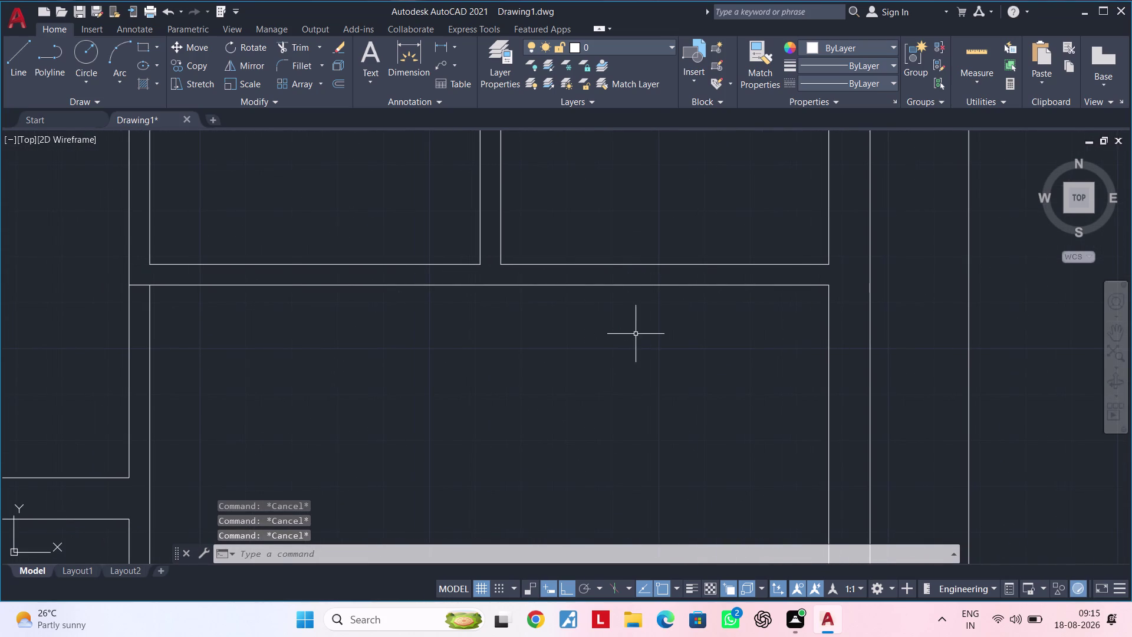
middle_drag(594, 334, 739, 388)
scroll(down, 3)
middle_drag(726, 389, 669, 387)
key(Escape)
key(Escape)
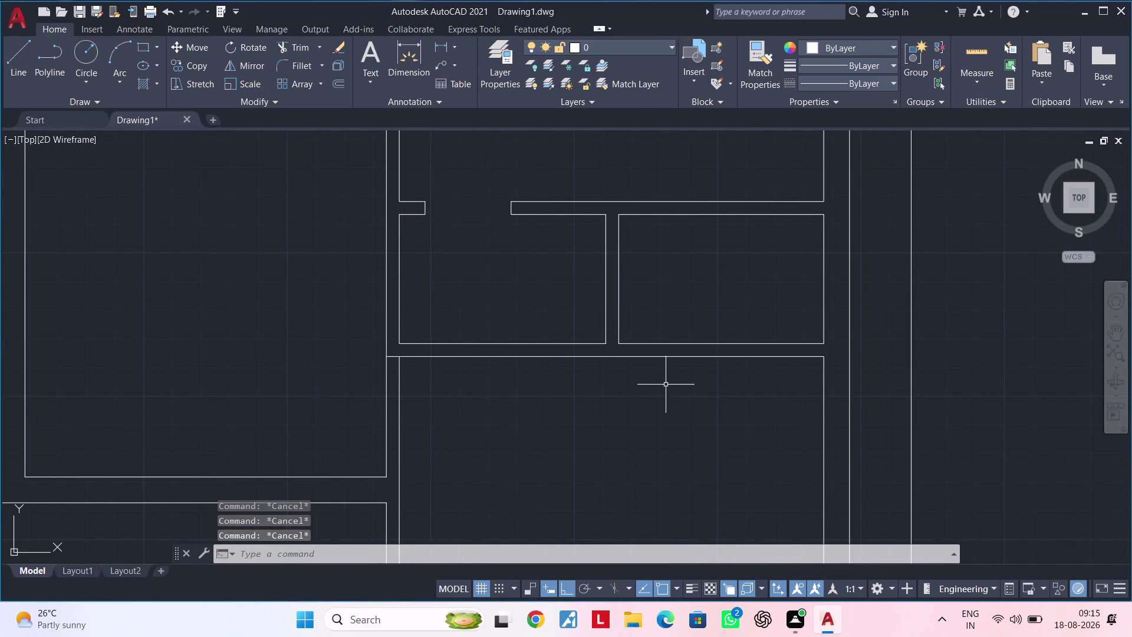
Draw a short line closing the end of the double wall.
key(l)
key(space)
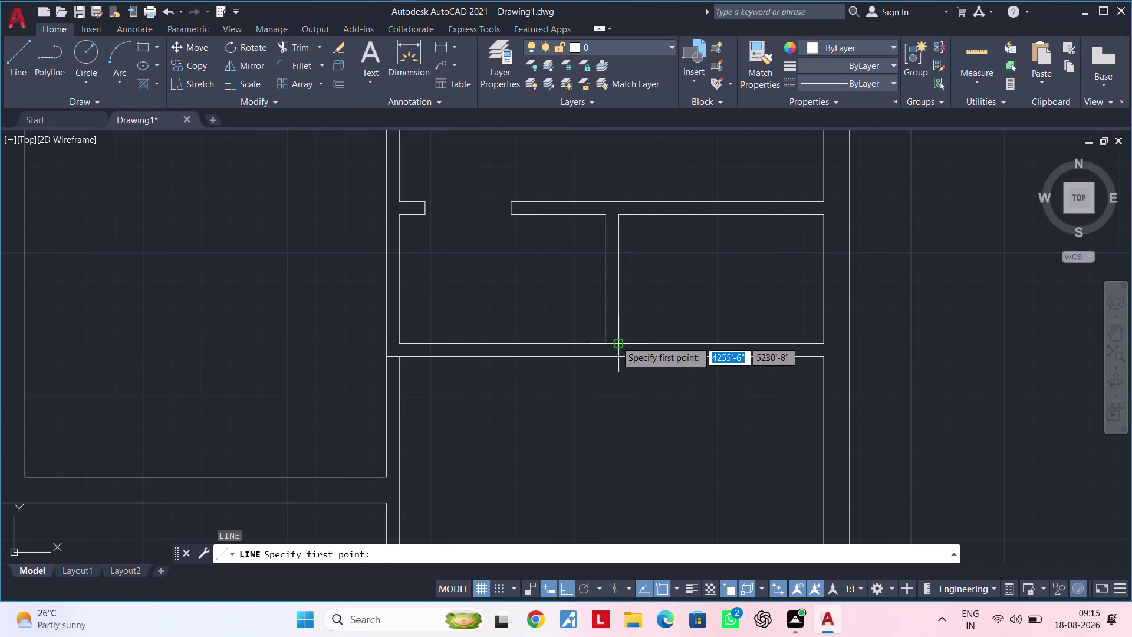
click(619, 343)
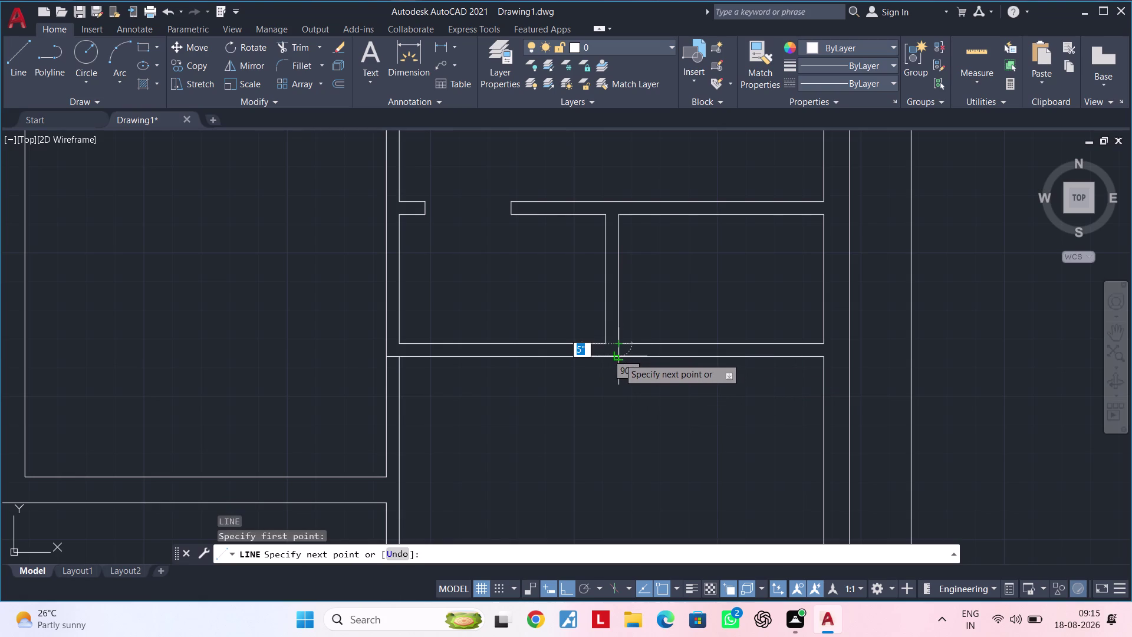
click(619, 358)
key(Escape)
key(Escape)
key(Escape)
key(Escape)
key(Escape)
Offset the wall-end line 9" to the right for the first jamb.
text(of)
key(space)
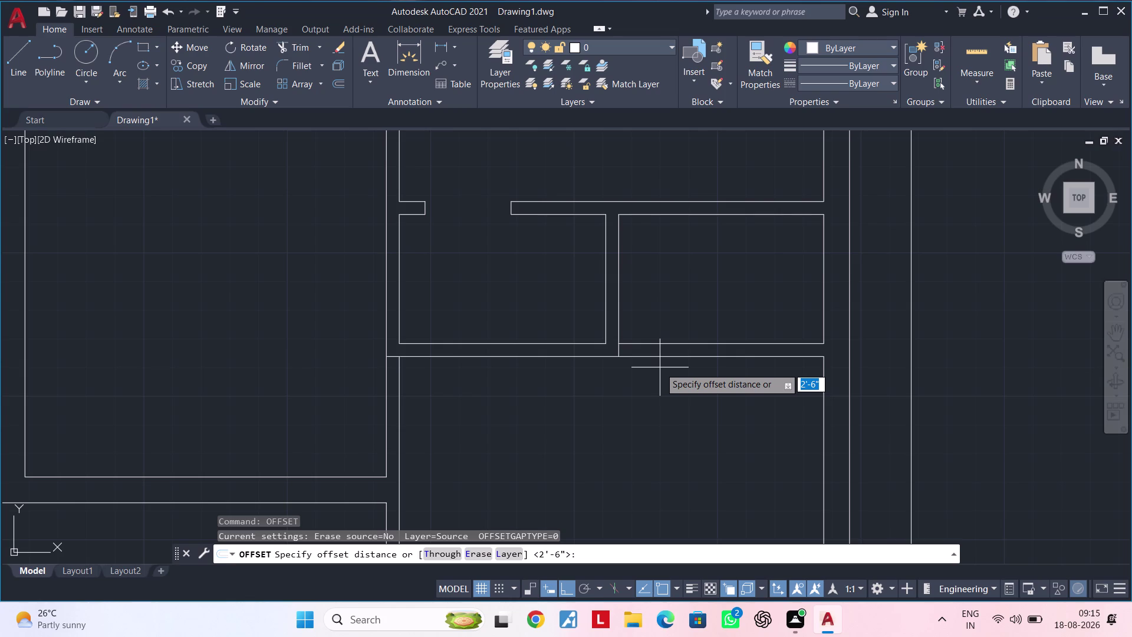
text(9")
key(Return)
scroll(up, 3)
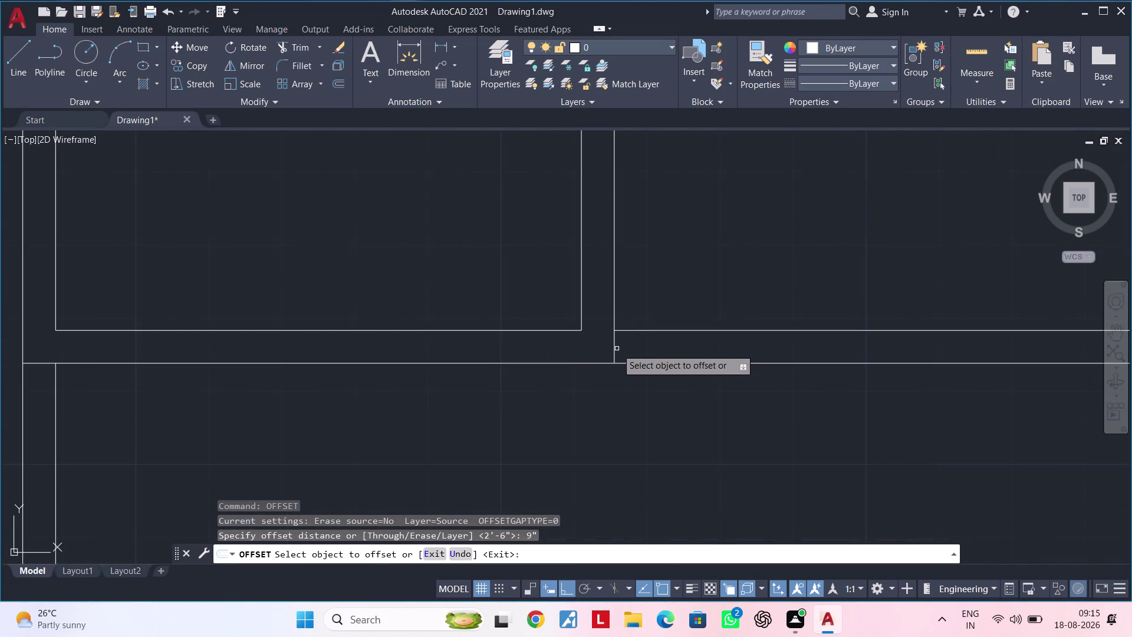
click(616, 348)
click(693, 351)
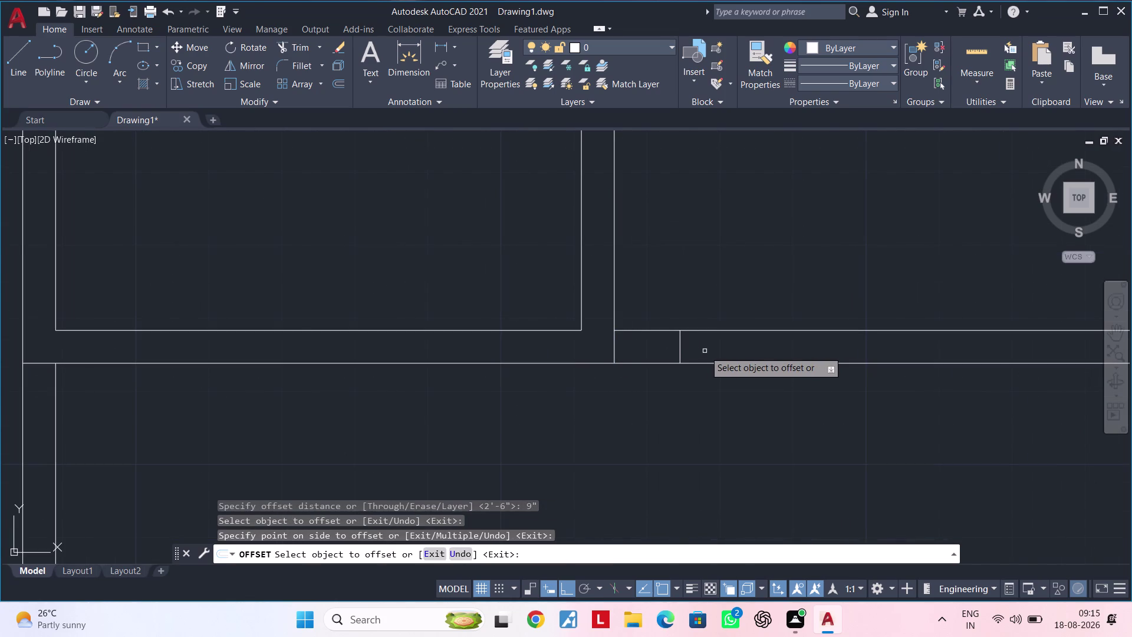
key(space)
Offset the first jamb 2'6" to the right for the second jamb.
key(space)
text(2')
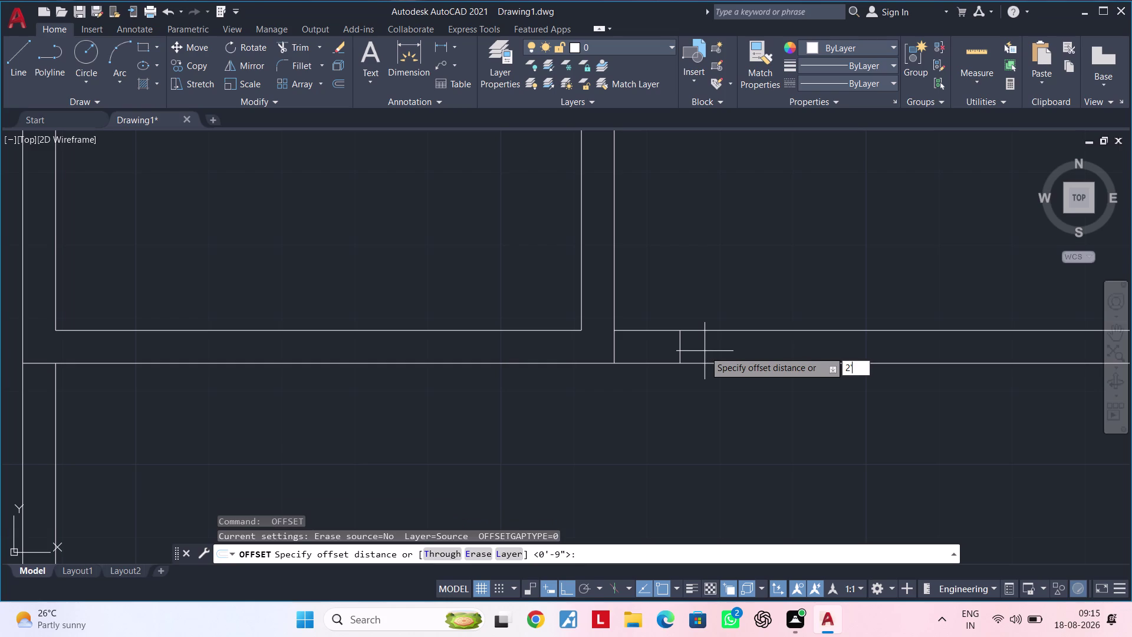
text(6")
key(Return)
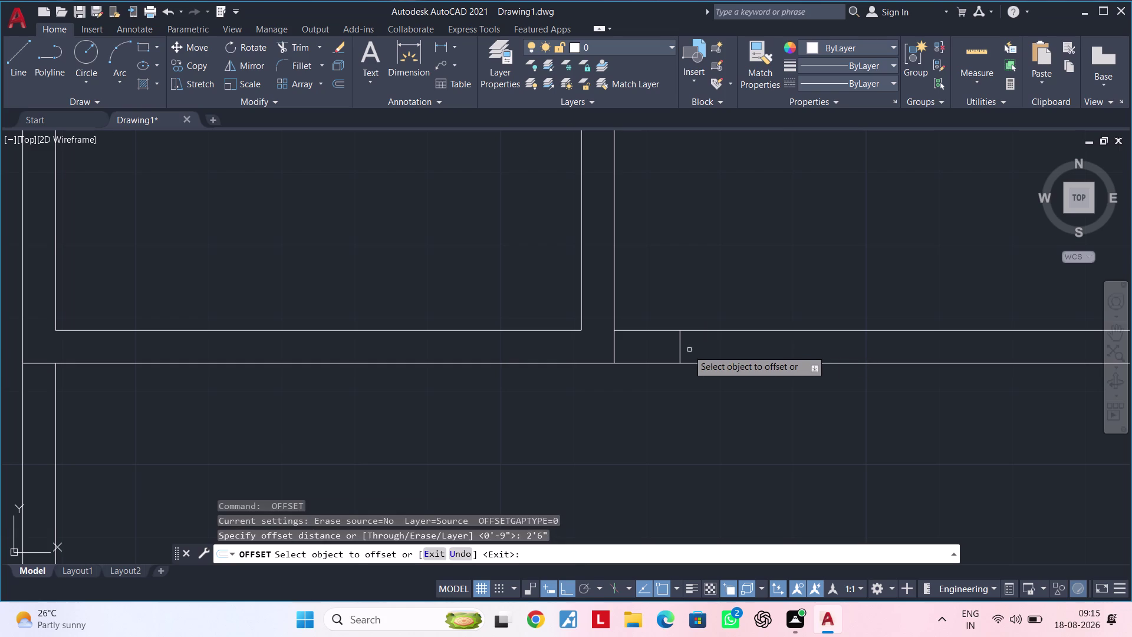
click(681, 347)
click(798, 346)
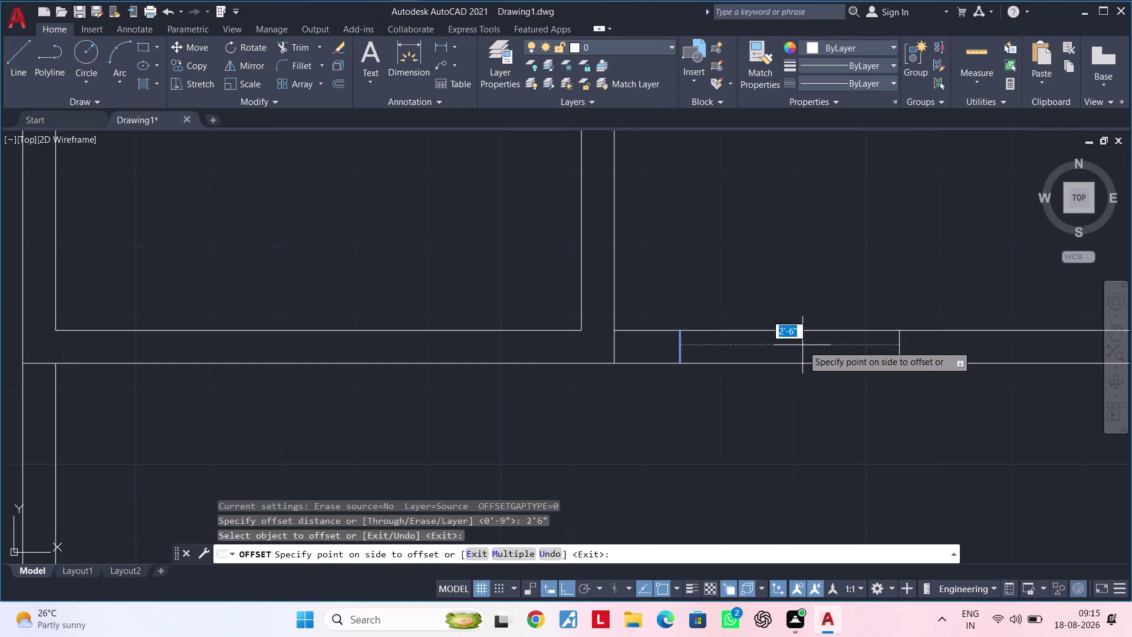
scroll(down, 3)
middle_drag(804, 346, 785, 346)
click(785, 352)
key(Escape)
key(Escape)
key(Escape)
key(Escape)
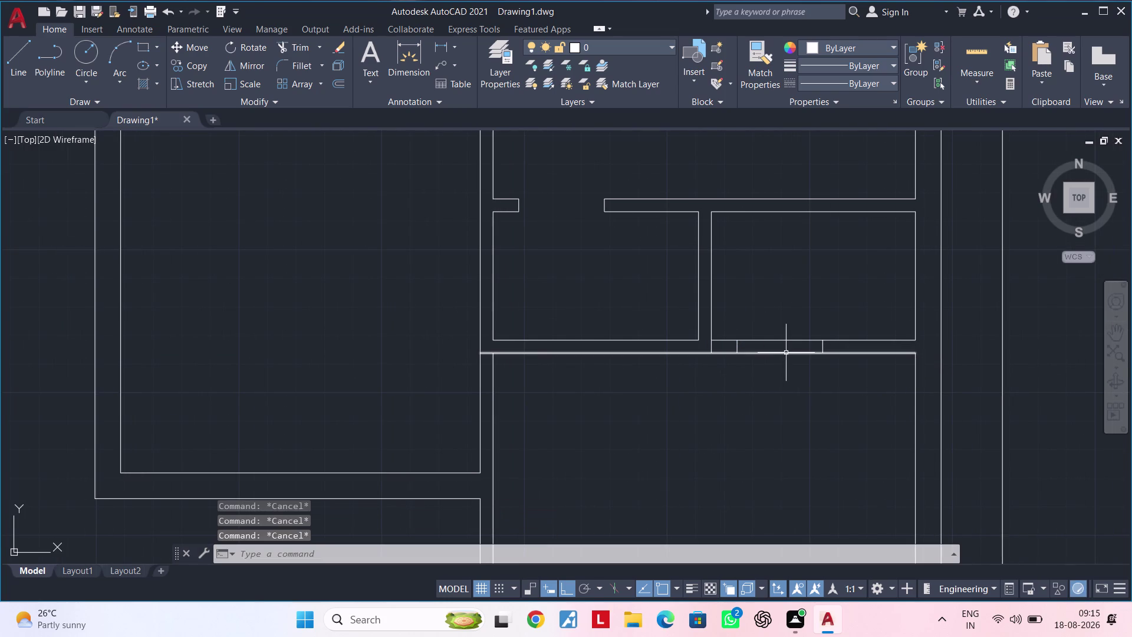
Fence-trim the wall between the jambs and remove the leftover piece.
text(tr)
key(space)
drag(791, 321, 787, 379)
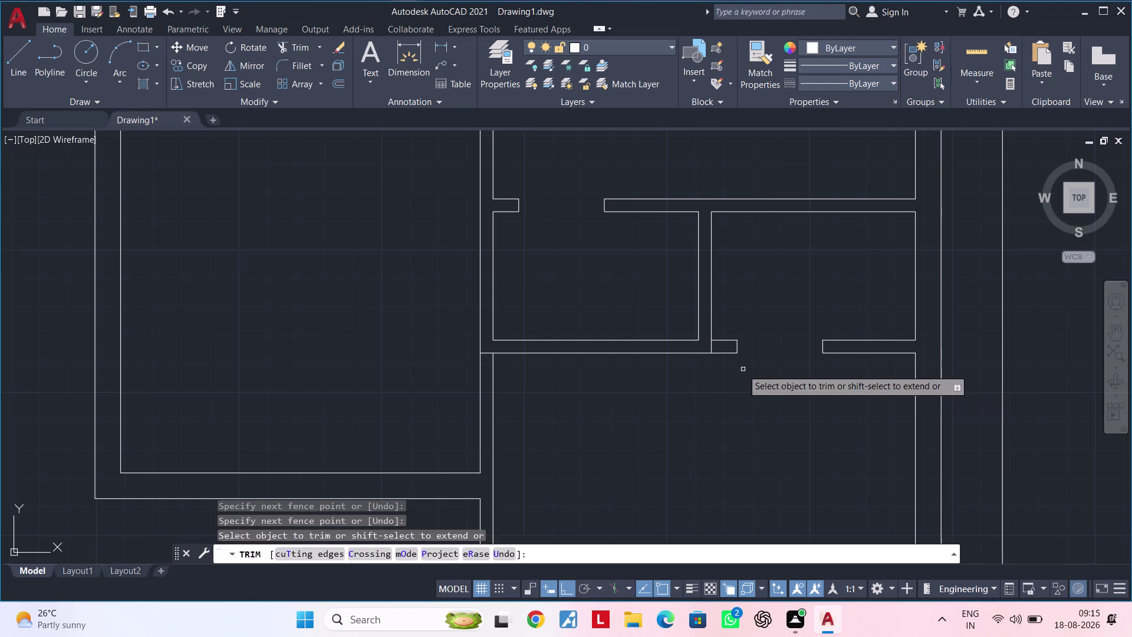
key(Escape)
key(space)
scroll(up, 3)
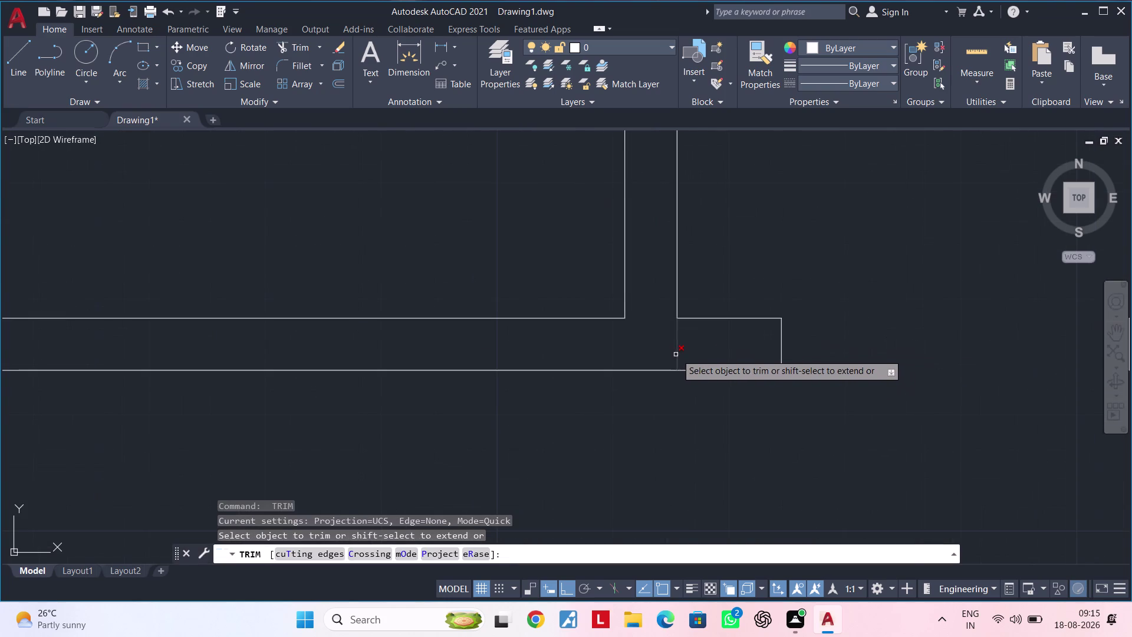
click(678, 353)
scroll(down, 3)
middle_drag(717, 407, 763, 325)
scroll(up, 3)
middle_drag(729, 344, 675, 356)
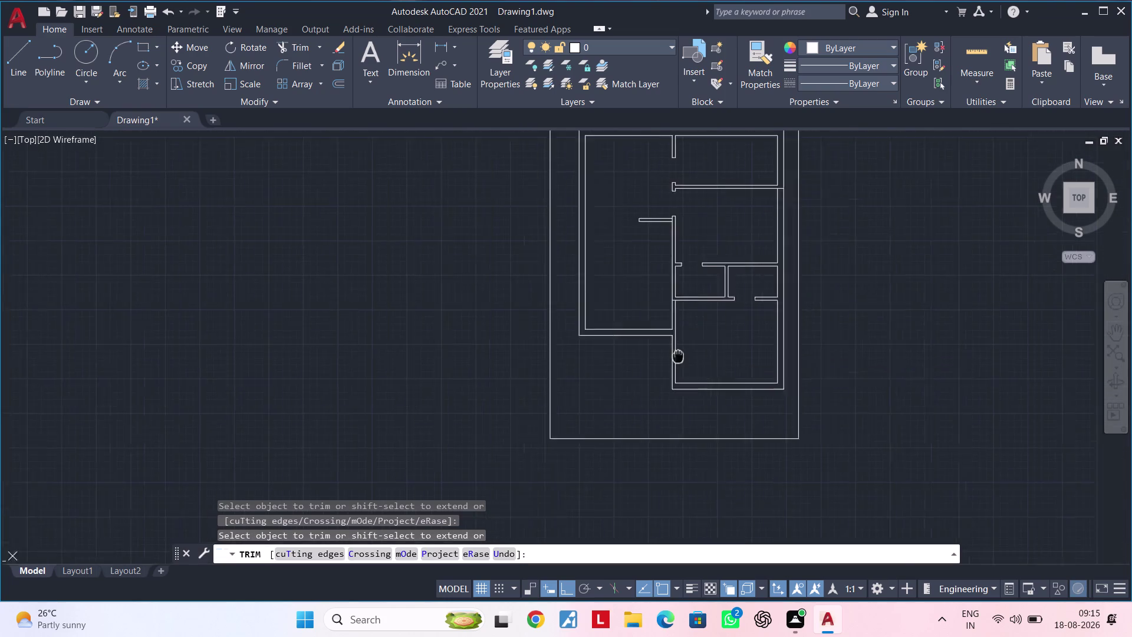
middle_drag(674, 356, 648, 371)
scroll(up, 3)
middle_drag(683, 355, 723, 354)
key(Escape)
key(Escape)
key(Escape)
key(Escape)
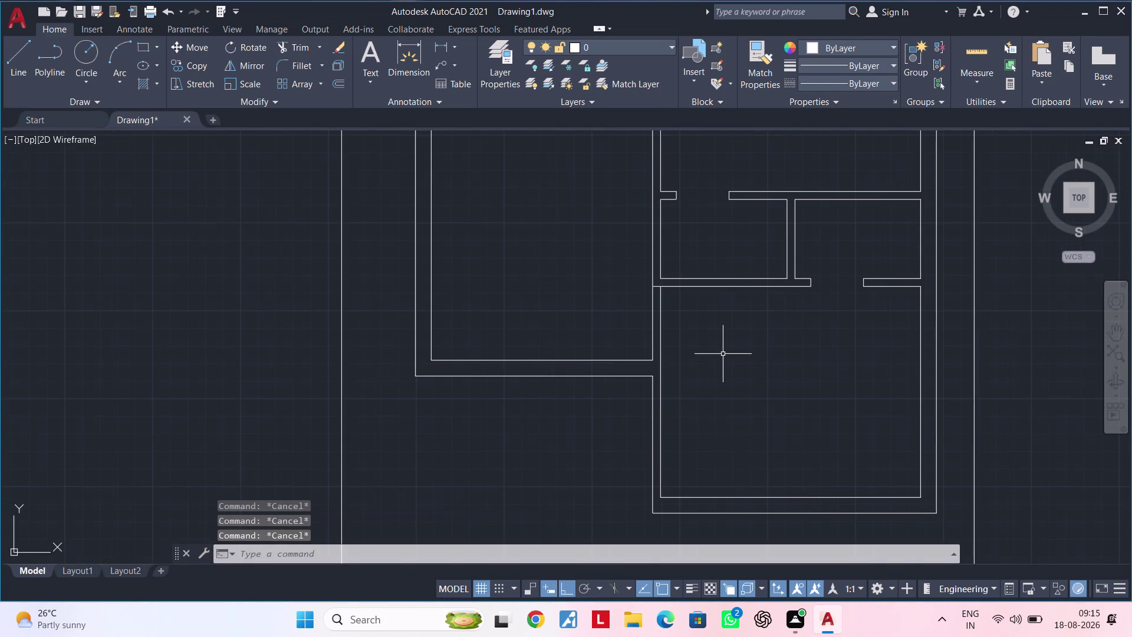
key(Escape)
key(Escape)
key(Escape)
key(Escape)
key(Escape)
key(Escape)
key(Escape)
middle_drag(696, 342, 690, 371)
scroll(up, 3)
middle_drag(677, 368, 696, 402)
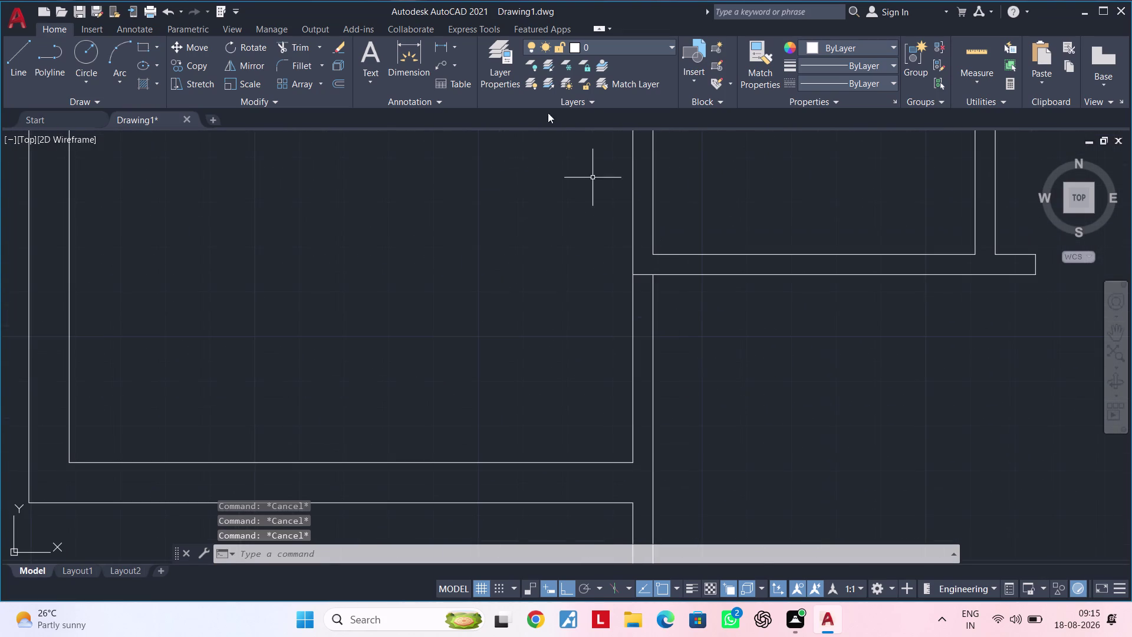
click(443, 48)
click(631, 276)
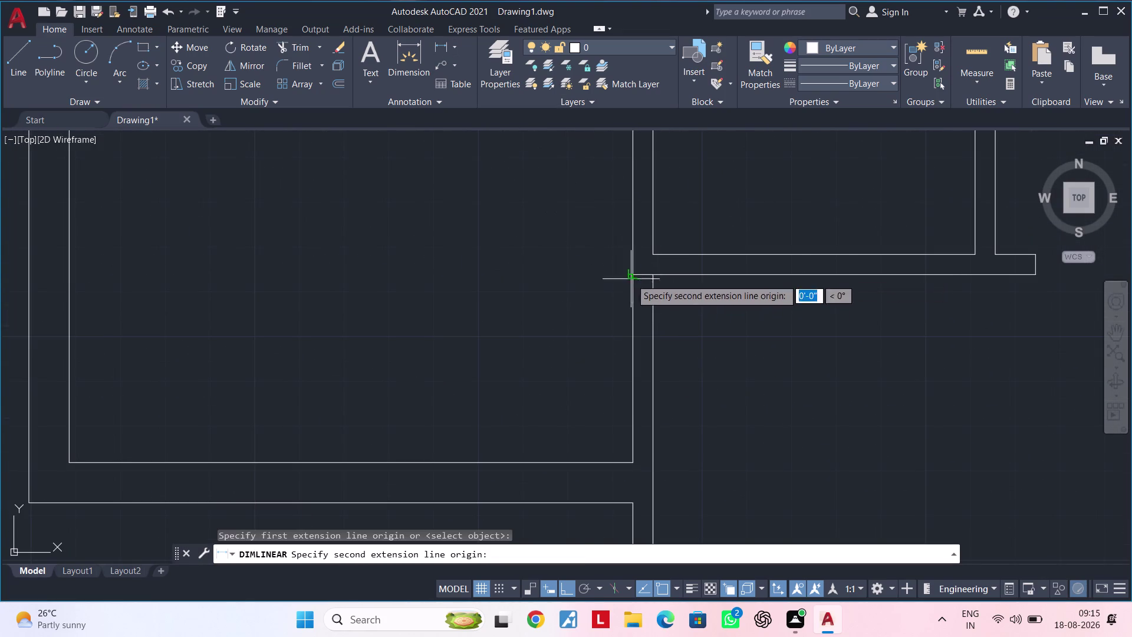
click(633, 460)
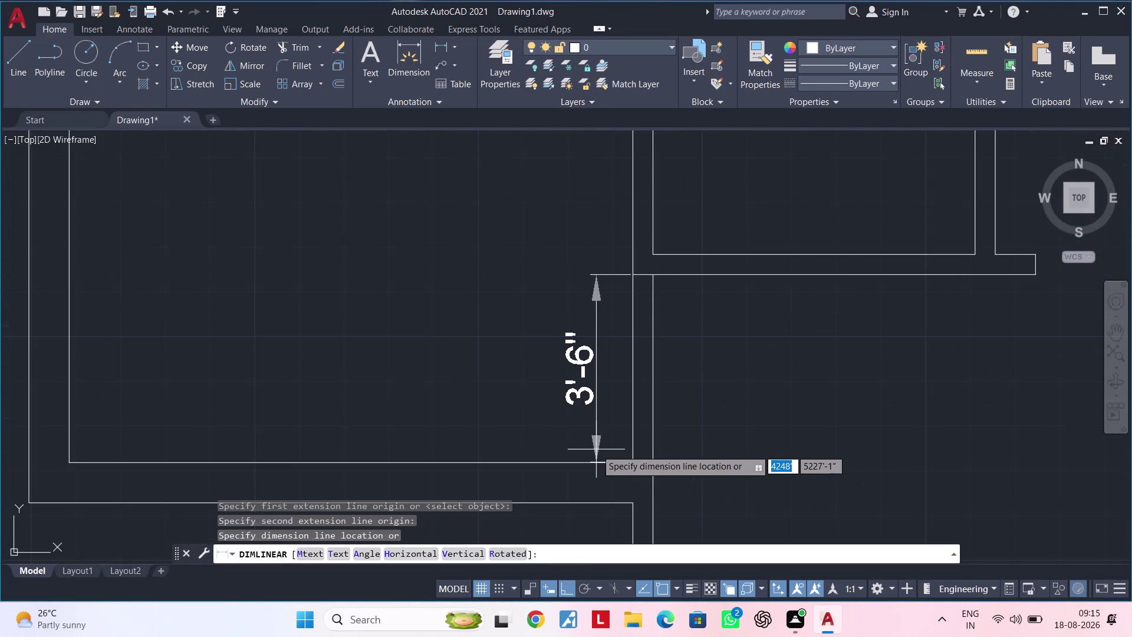
key(Escape)
key(Escape)
key(Escape)
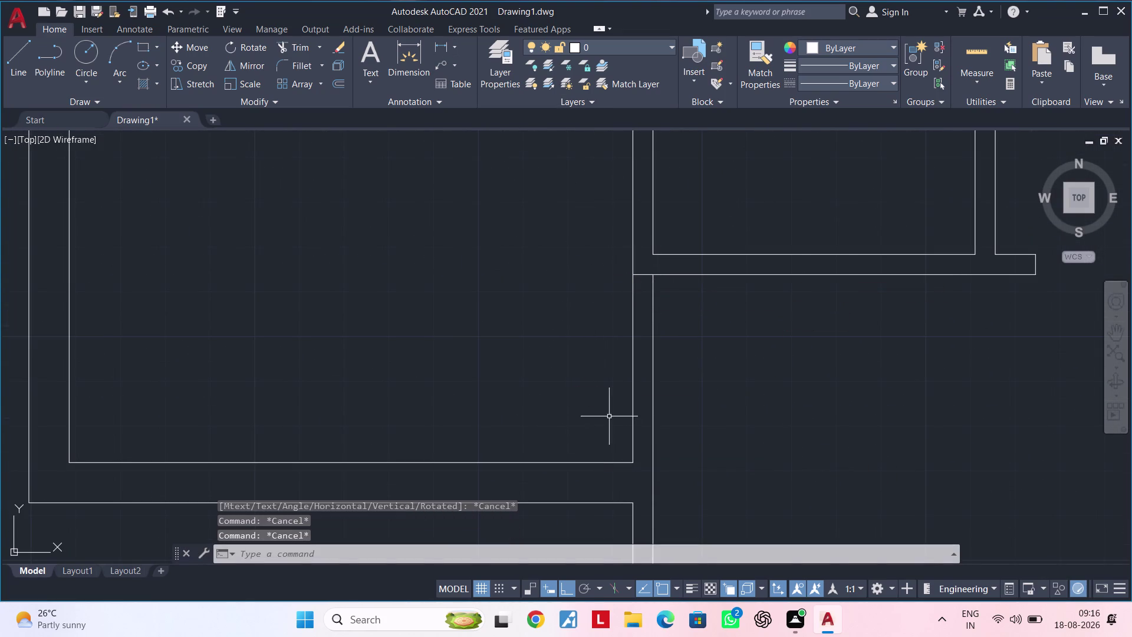
middle_drag(610, 417, 559, 398)
key(Escape)
key(Escape)
key(Escape)
key(Escape)
key(Escape)
text(of)
key(space)
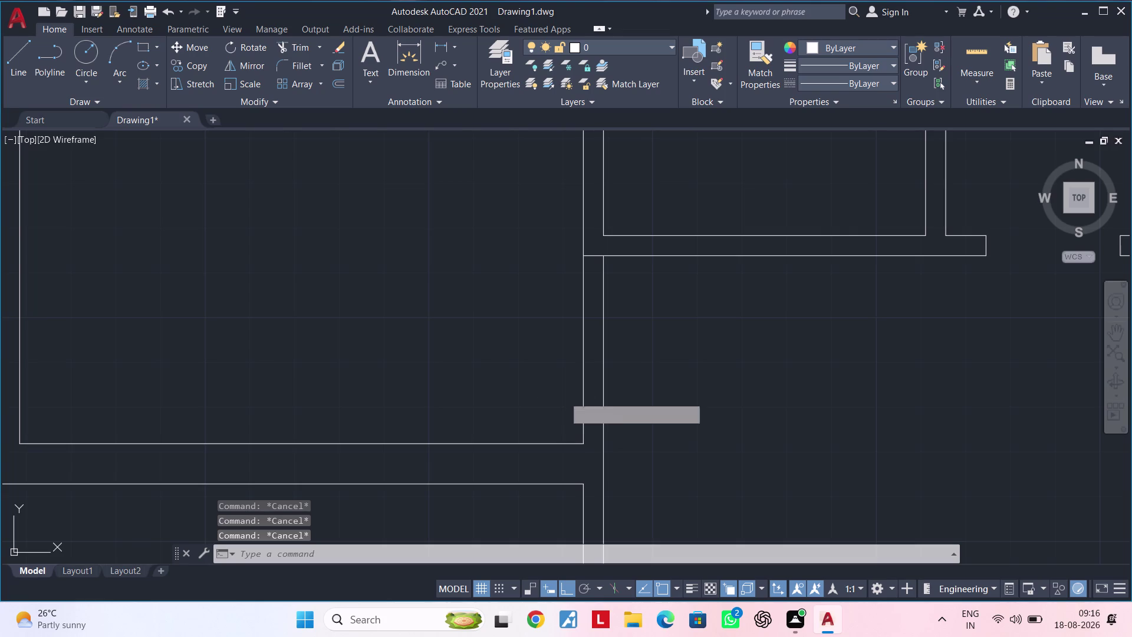
Offset a wall line 3 feet downward.
text(3')
key(Return)
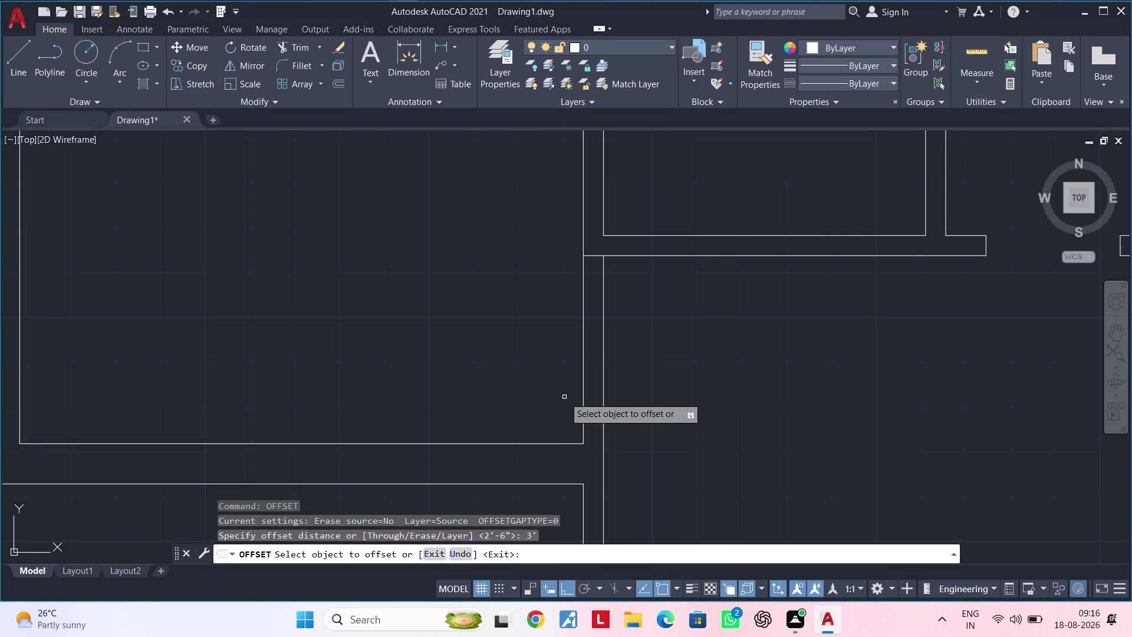
click(658, 255)
click(659, 342)
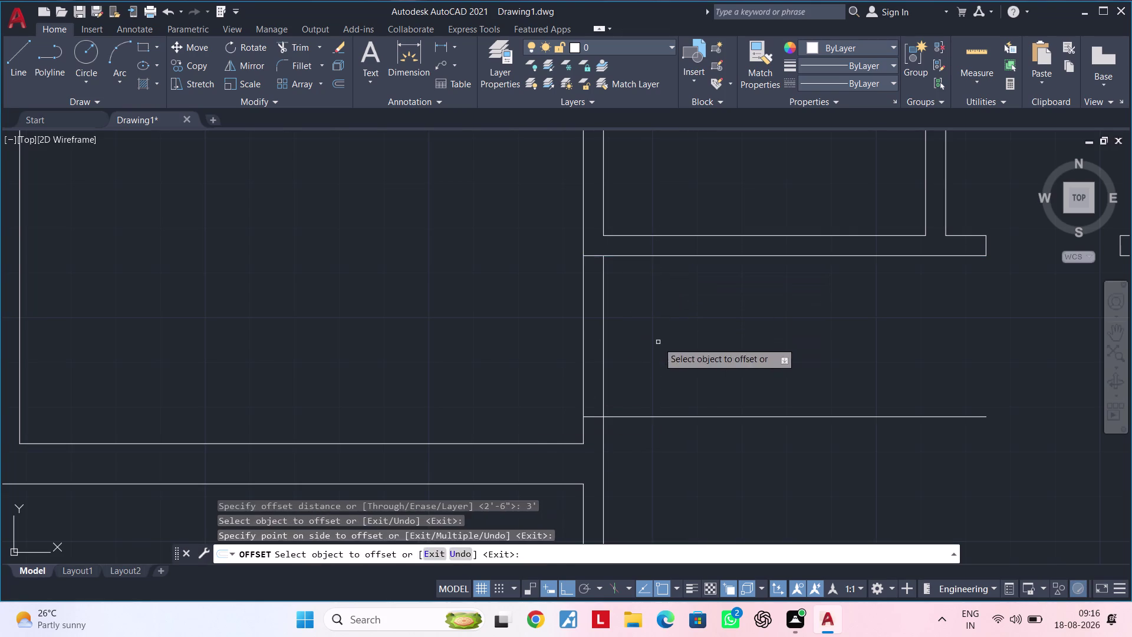
key(Escape)
Trim the wall lines with a fence across the wall.
key(Escape)
key(Escape)
key(t)
key(r)
key(space)
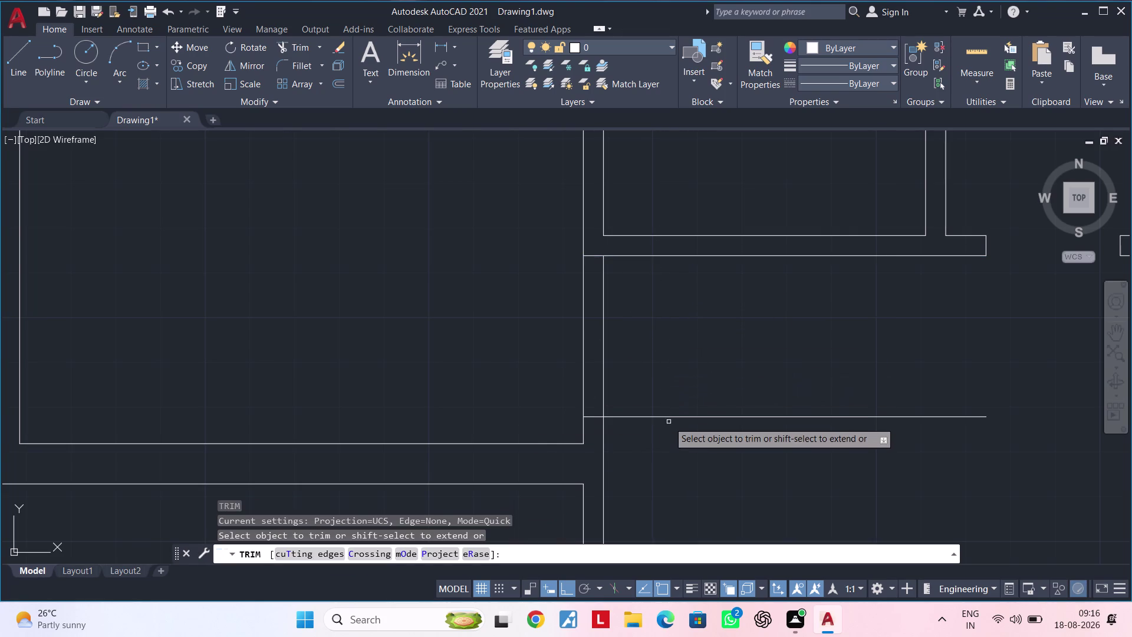
click(671, 417)
click(642, 375)
click(541, 368)
scroll(down, 3)
middle_drag(607, 358, 618, 346)
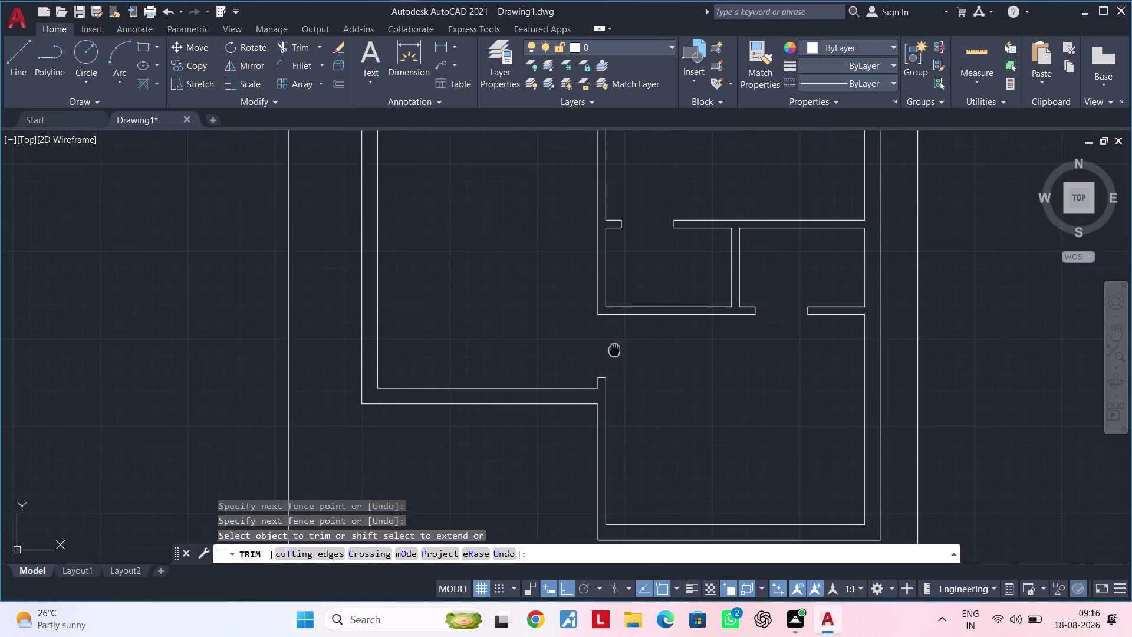
middle_drag(618, 346, 828, 288)
key(Escape)
key(Escape)
Cap the lower wall end with a short vertical line.
middle_drag(666, 364, 764, 351)
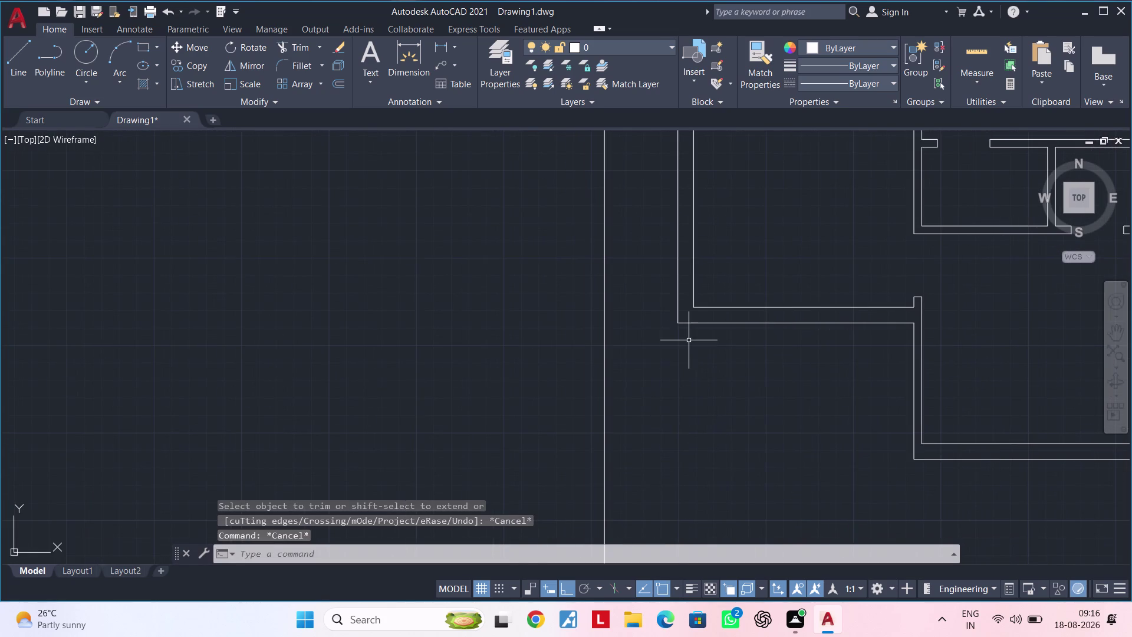
key(Escape)
key(Escape)
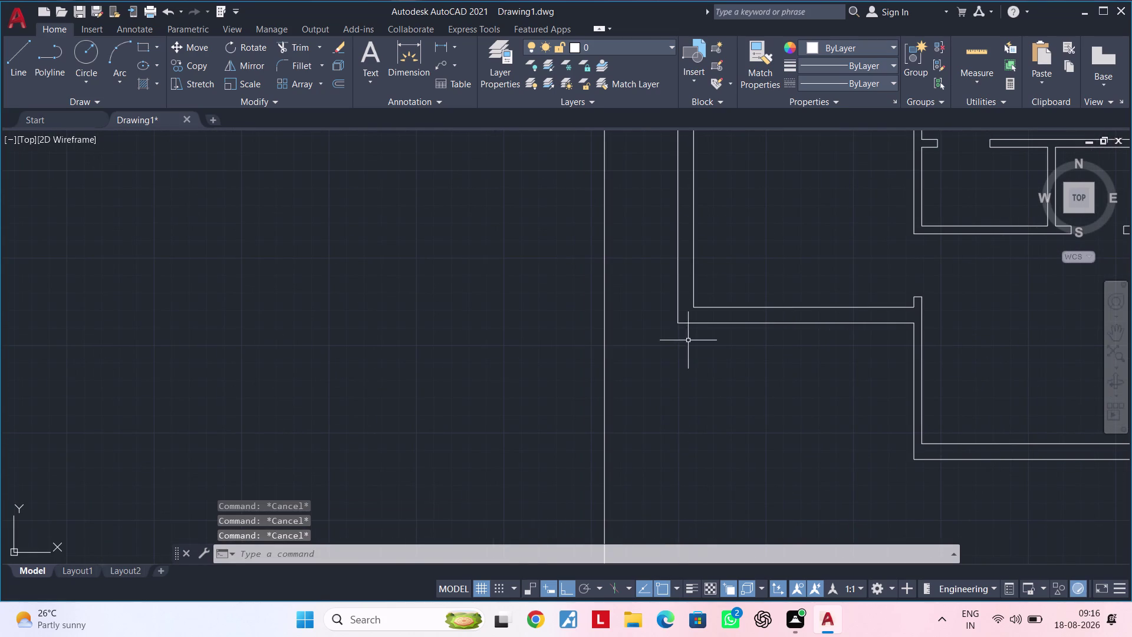
scroll(up, 3)
middle_drag(699, 341, 646, 353)
key(Escape)
key(Escape)
key(l)
key(space)
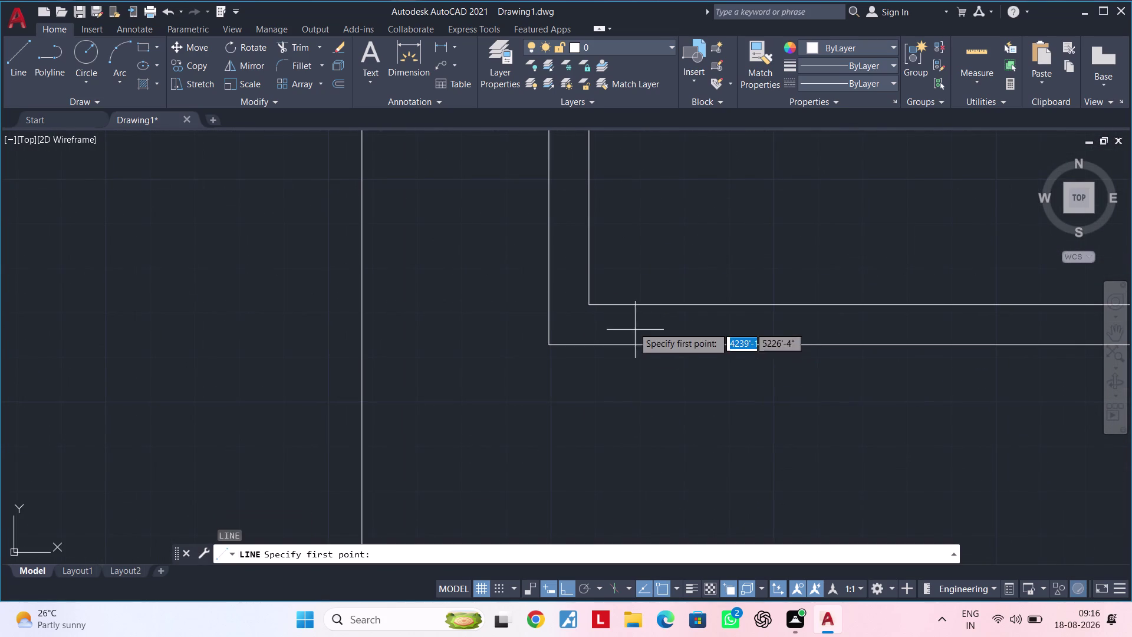
click(589, 305)
click(590, 344)
key(Escape)
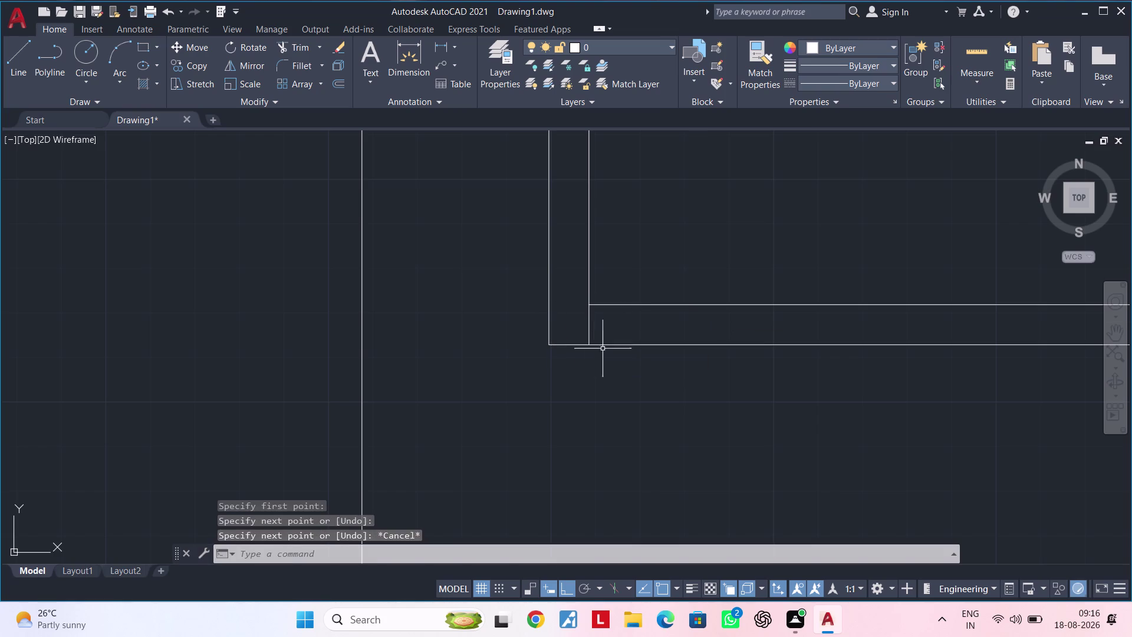
Try a 6-inch offset of the wall-end line, then undo it.
key(Escape)
key(Escape)
text(of 6)
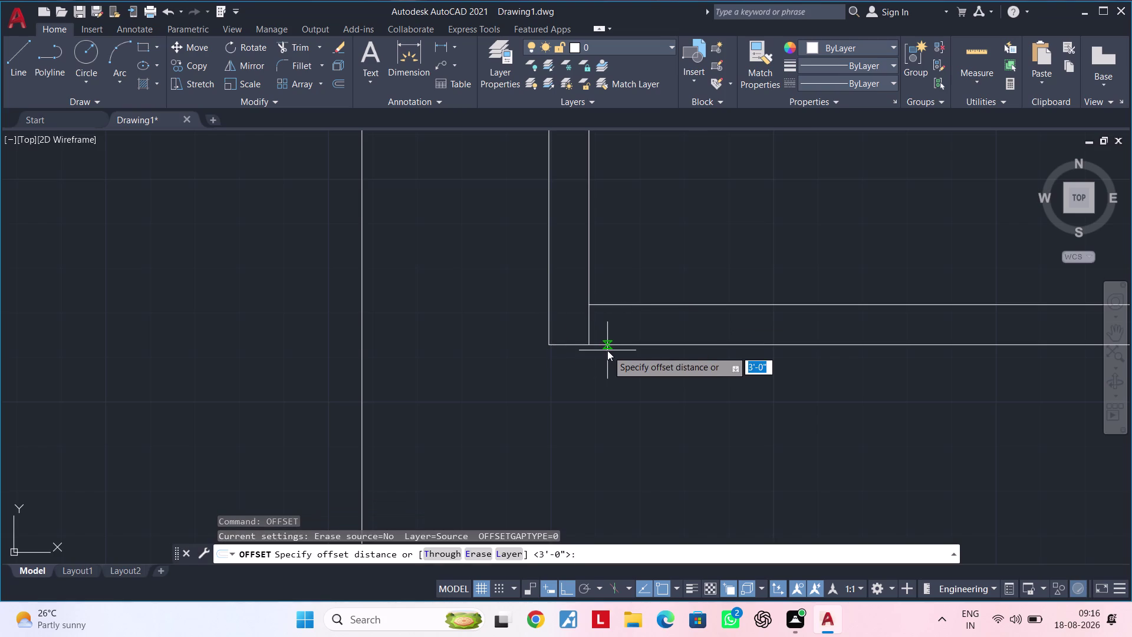
text(")
key(Return)
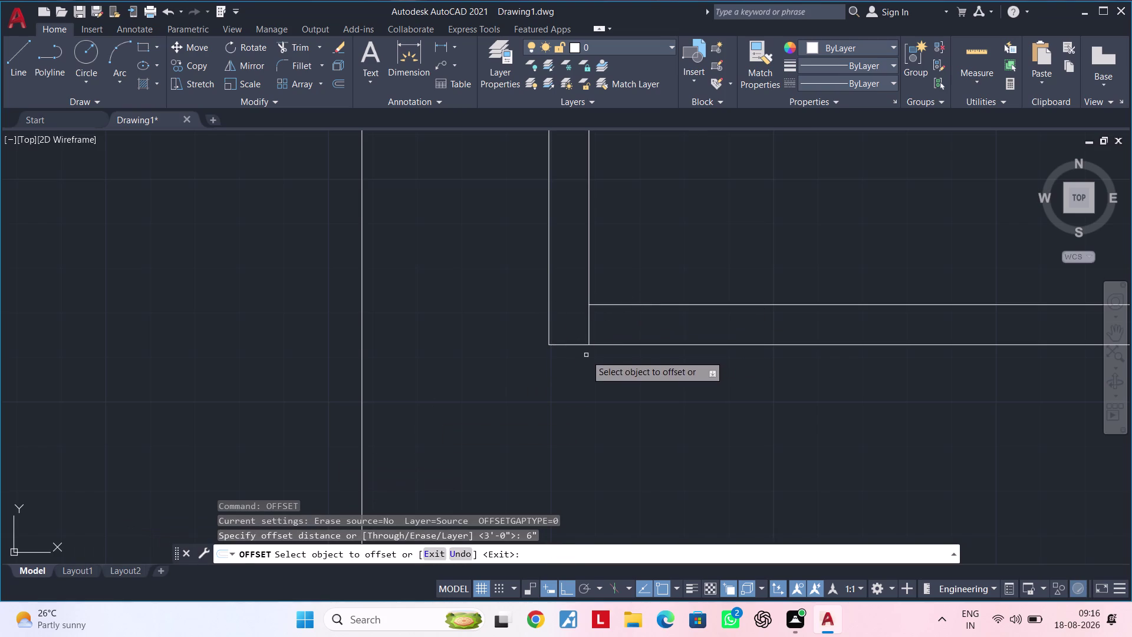
click(590, 334)
click(659, 330)
middle_drag(653, 325, 338, 319)
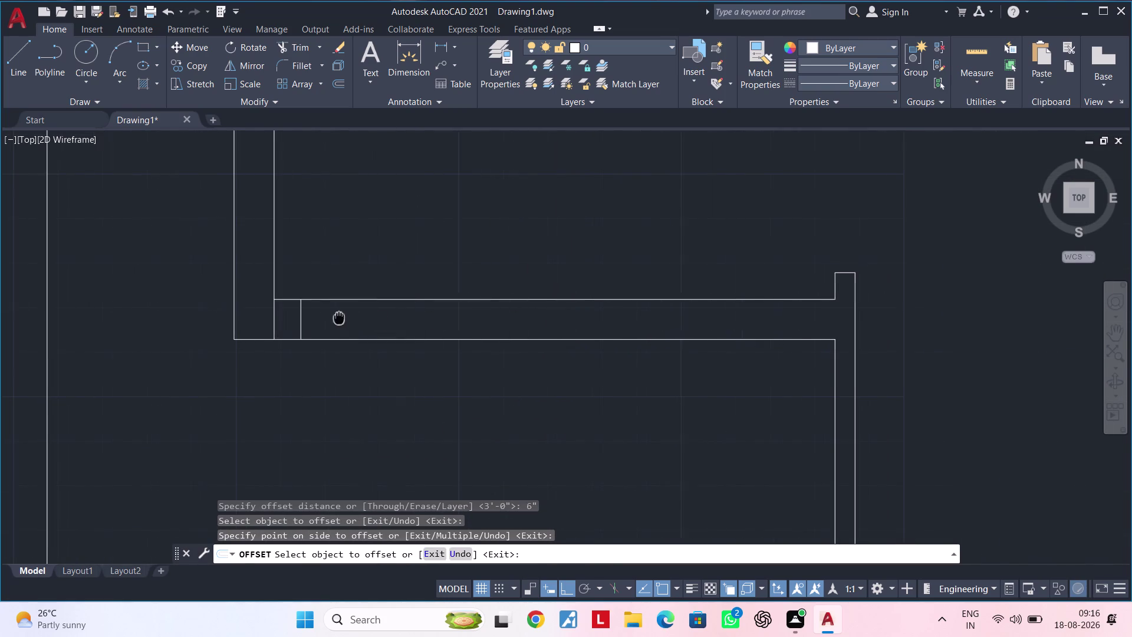
middle_drag(338, 319, 339, 318)
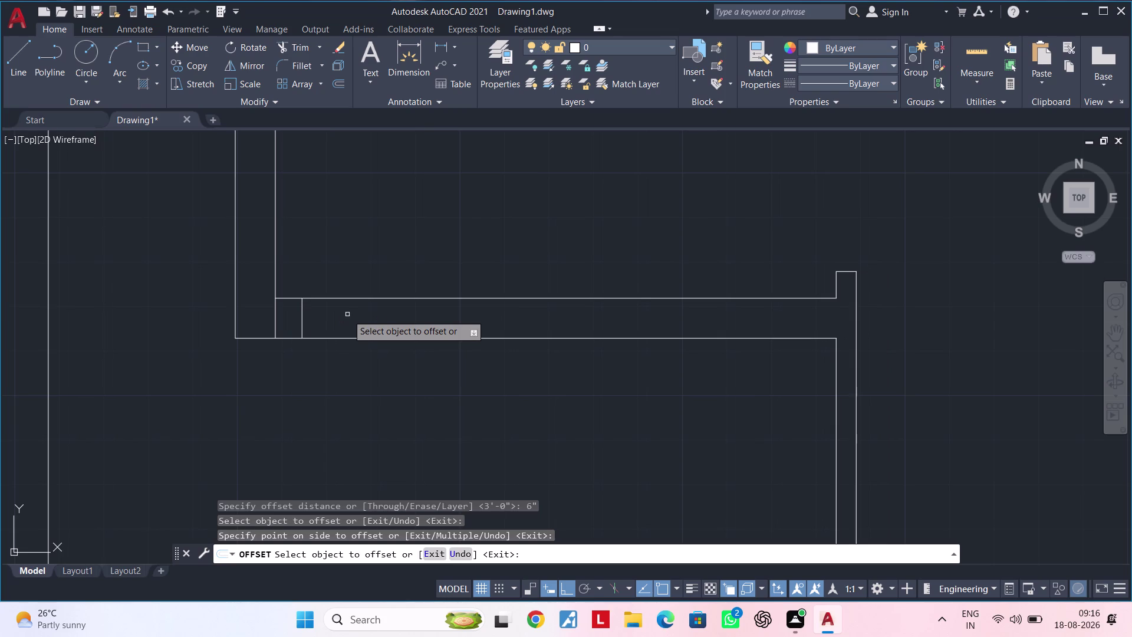
key(ctrl+z)
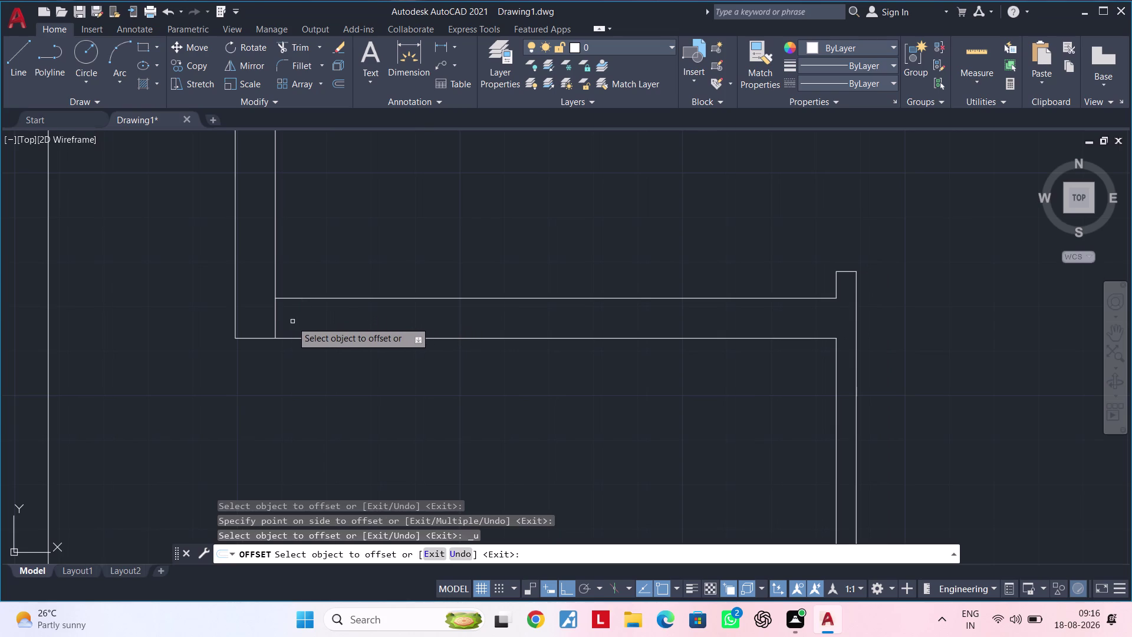
Offset the wall-end line 9 inches to the right.
key(space)
key(space)
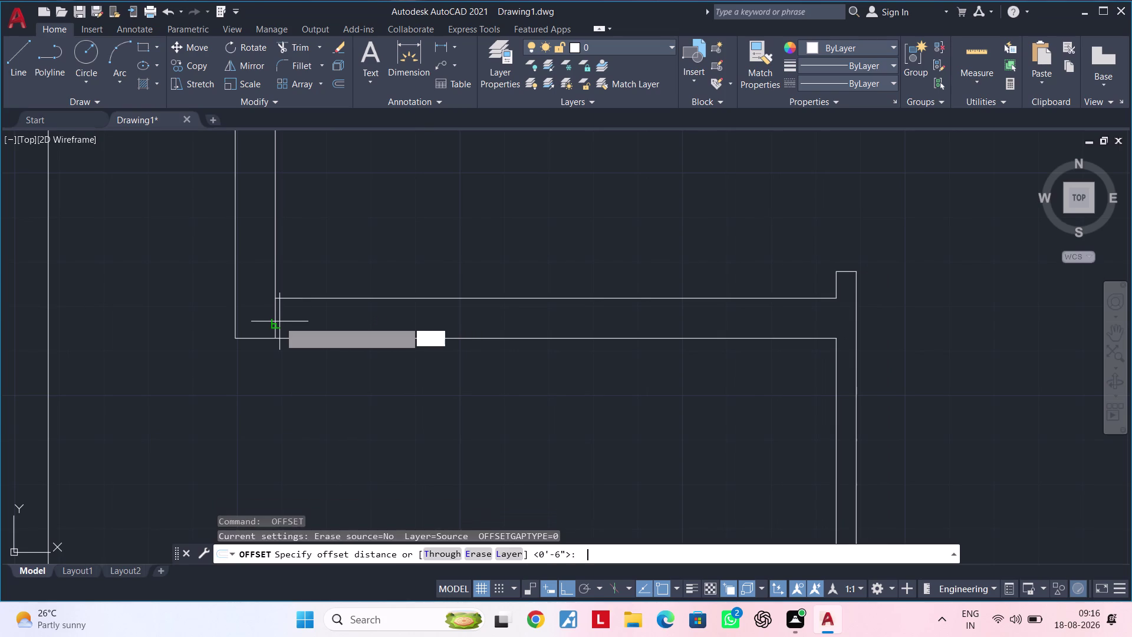
text(9")
key(Return)
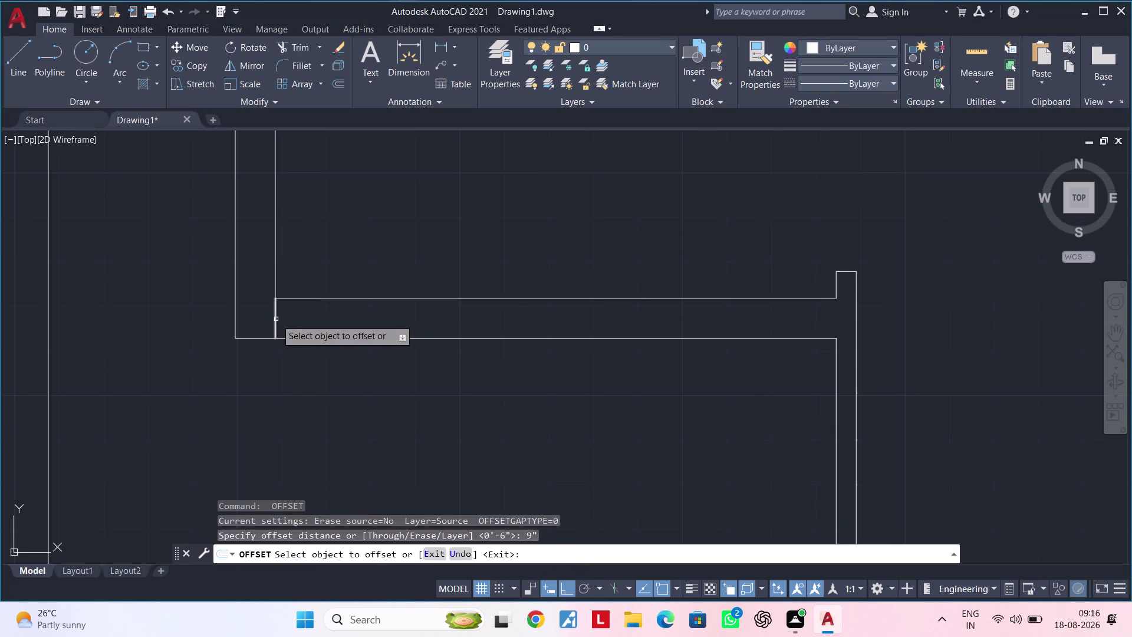
click(276, 319)
click(380, 317)
key(Escape)
key(Escape)
middle_click(365, 326)
Offset the 9-inch line a further 3 feet to the right.
key(space)
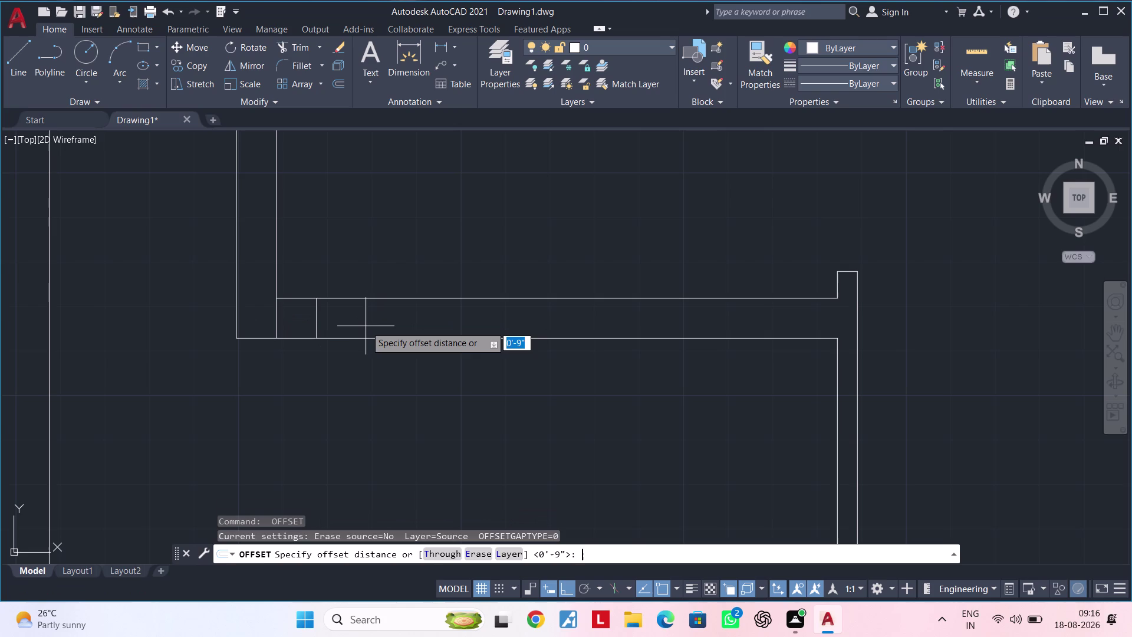
text(3)
text(')
key(Return)
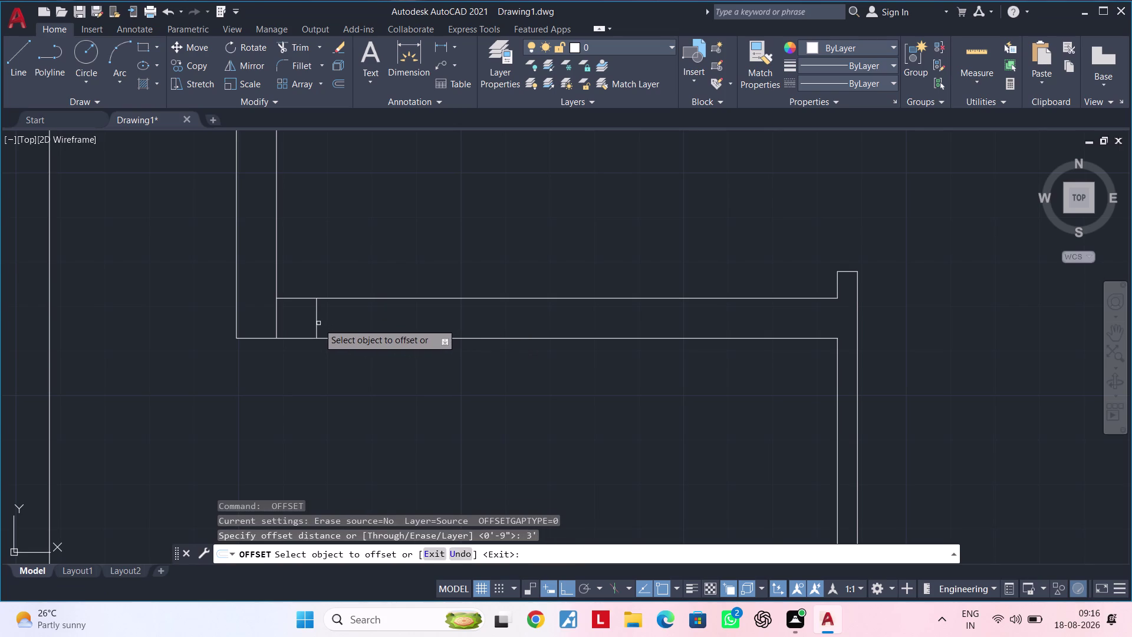
click(316, 323)
click(527, 320)
key(Escape)
key(Escape)
Trim the wall lines between the two offset lines to open the doorway.
text(t)
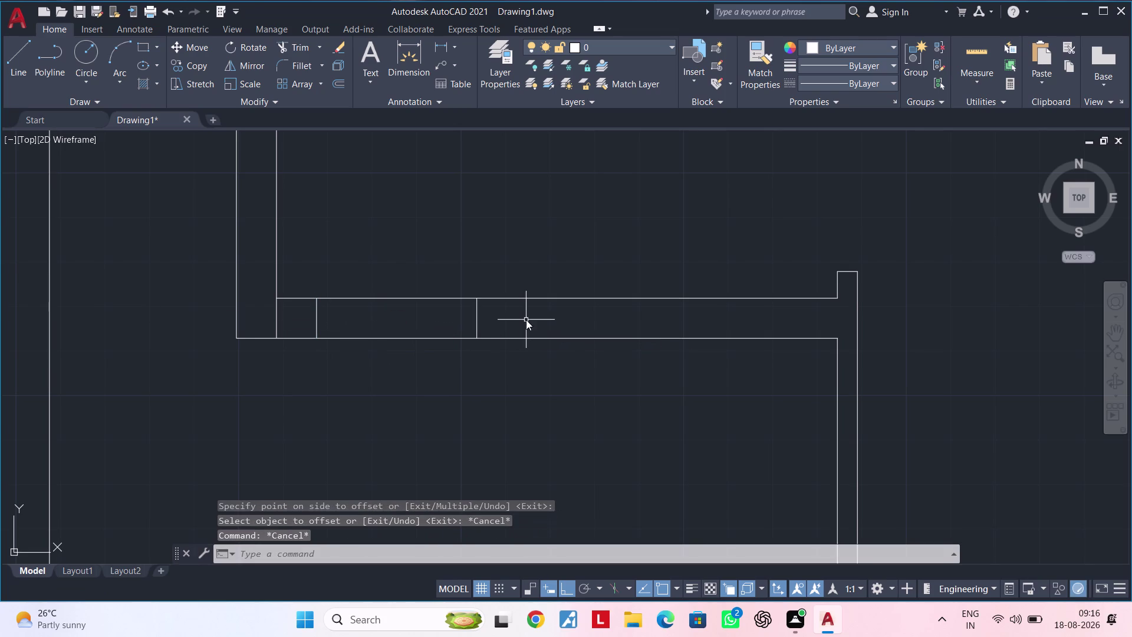
text(r)
key(space)
drag(428, 273, 427, 362)
click(427, 361)
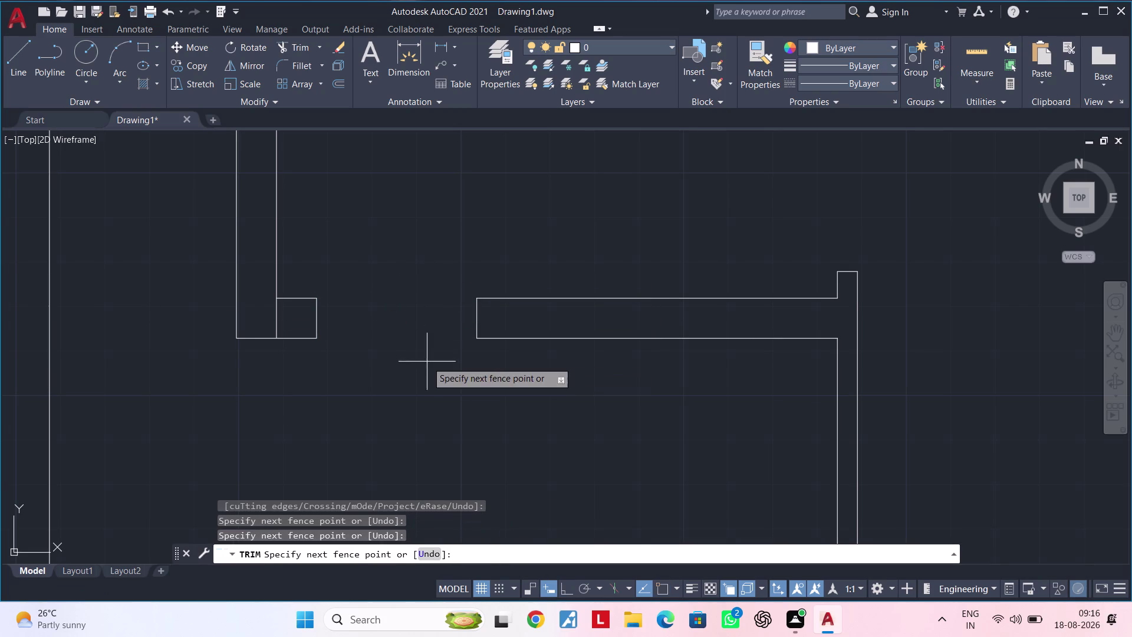
click(359, 340)
click(276, 320)
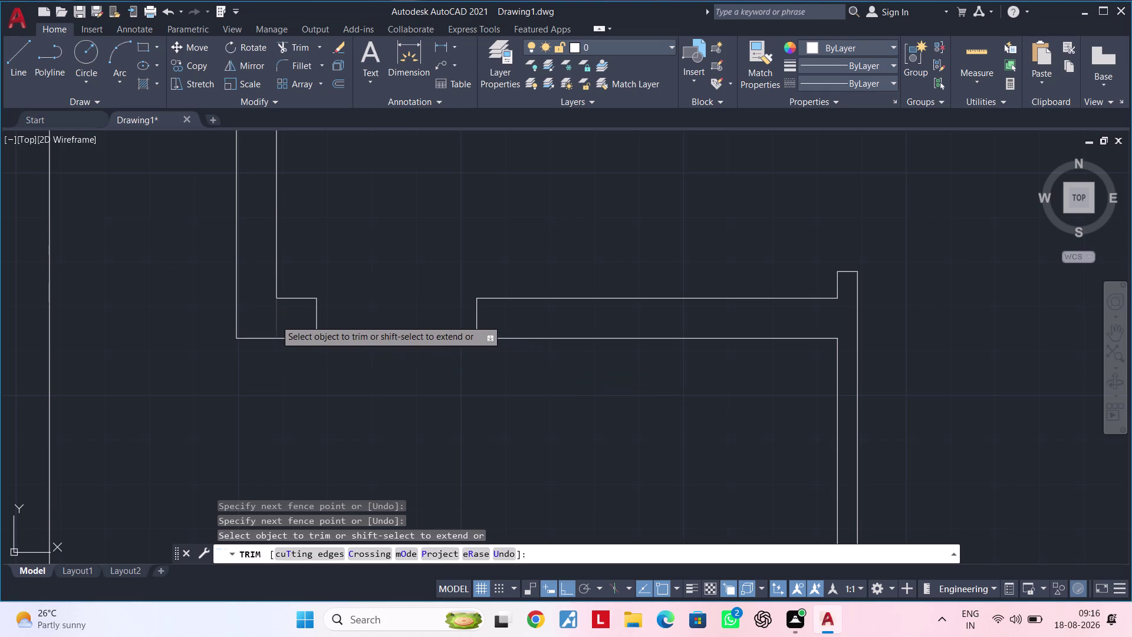
scroll(down, 3)
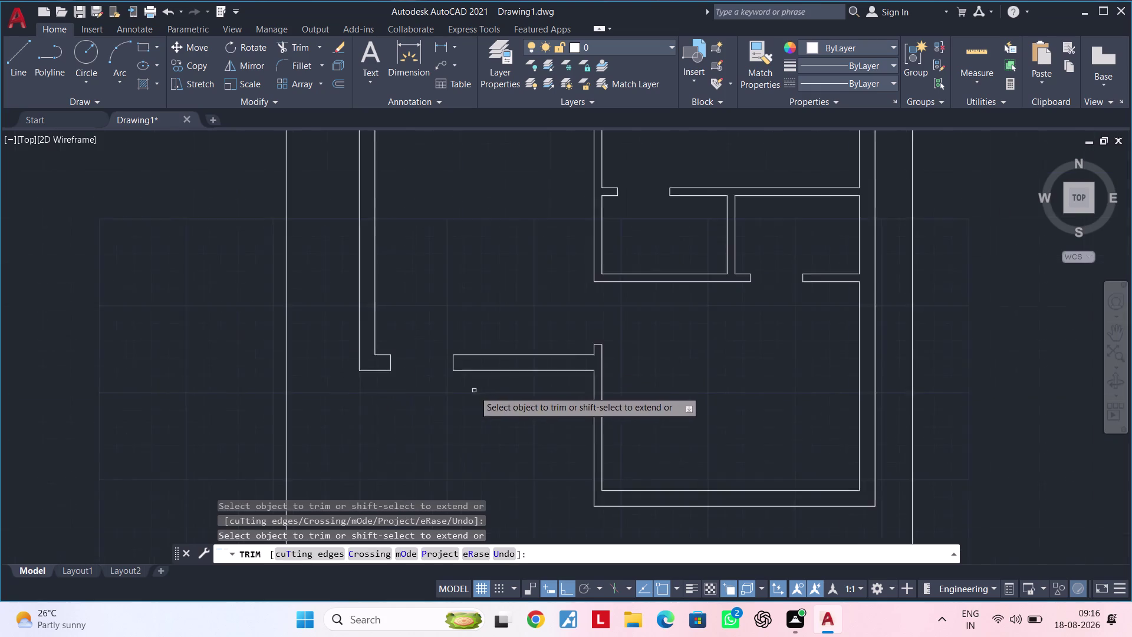
middle_drag(474, 391, 523, 347)
key(Escape)
key(Escape)
key(Escape)
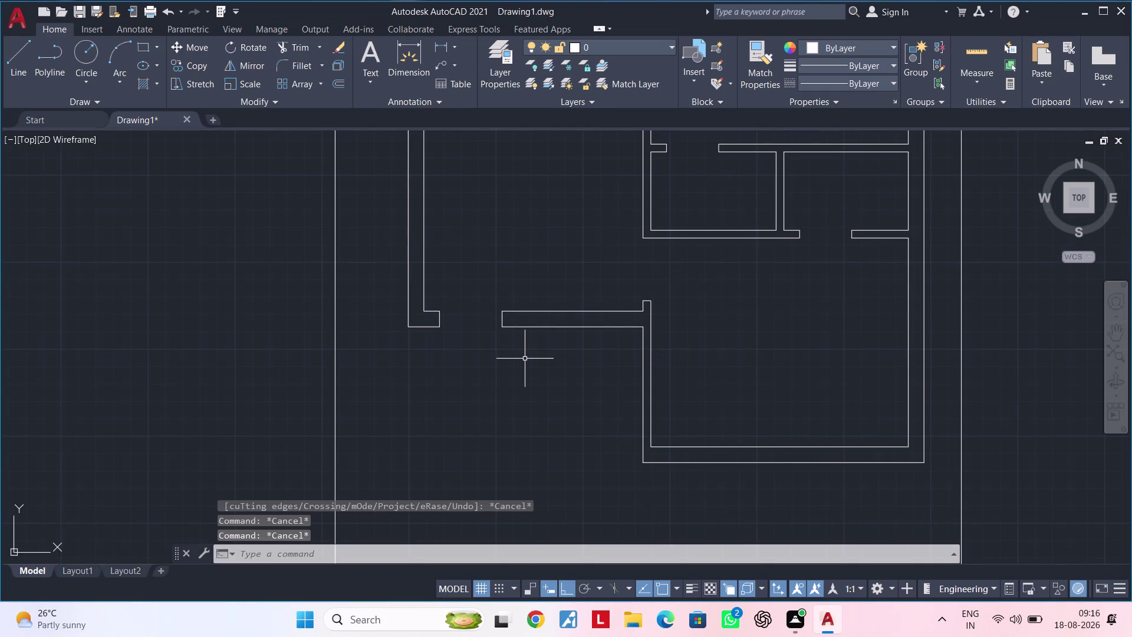
Pan and zoom to bring the top wall's left corner into view.
middle_drag(526, 363, 524, 441)
scroll(down, 3)
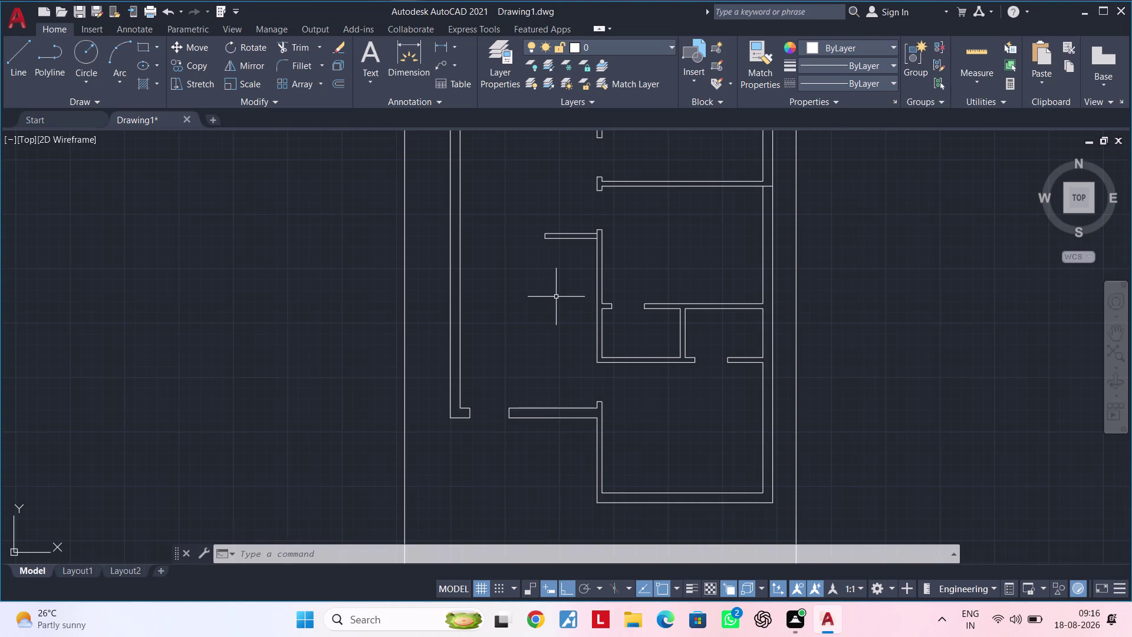
middle_drag(556, 301, 640, 348)
middle_drag(587, 320, 586, 443)
scroll(up, 3)
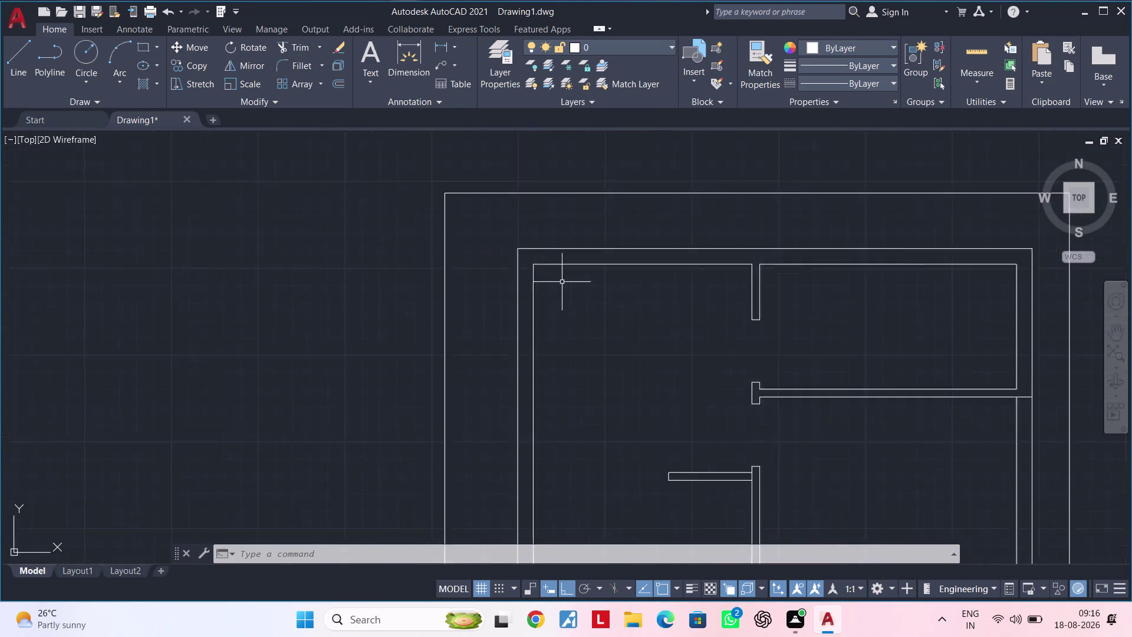
scroll(up, 3)
middle_drag(573, 294, 583, 345)
middle_drag(559, 315, 573, 281)
middle_drag(588, 302, 532, 336)
middle_drag(535, 326, 521, 325)
scroll(up, 3)
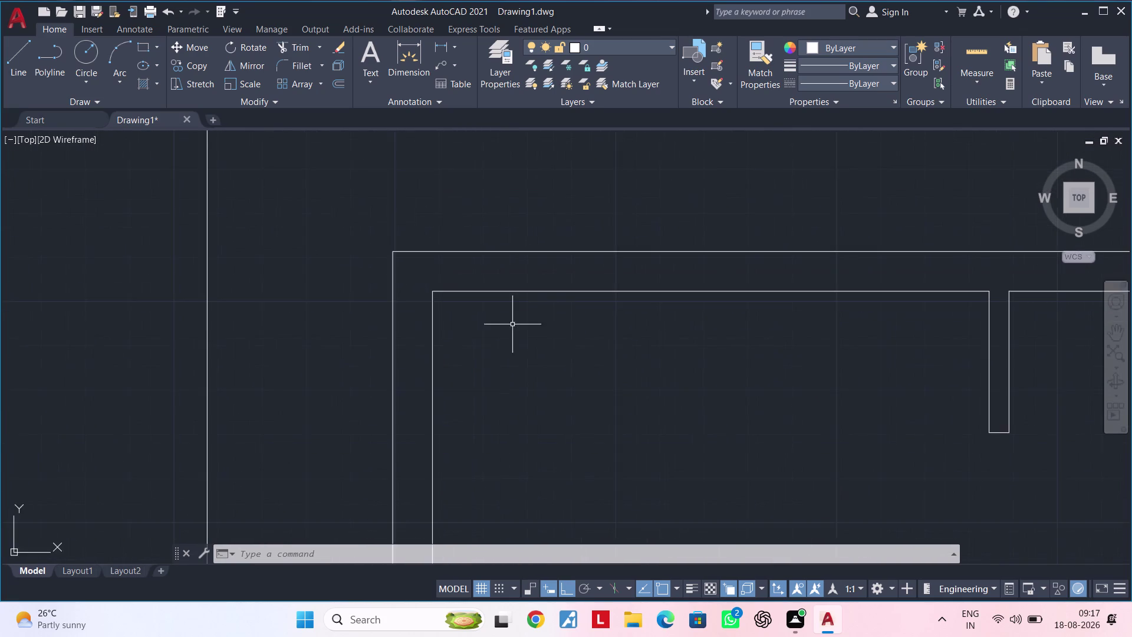
middle_drag(512, 321, 588, 328)
middle_drag(560, 316, 520, 325)
Draw a vertical line across the top double wall.
key(Escape)
key(Escape)
key(Escape)
key(l)
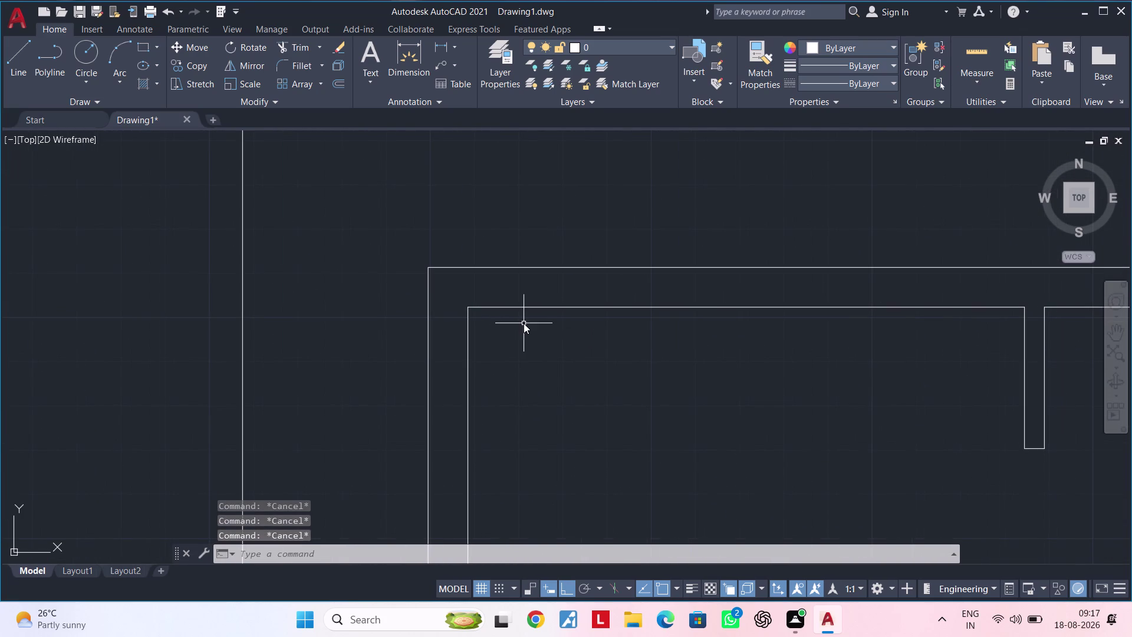
key(space)
click(507, 306)
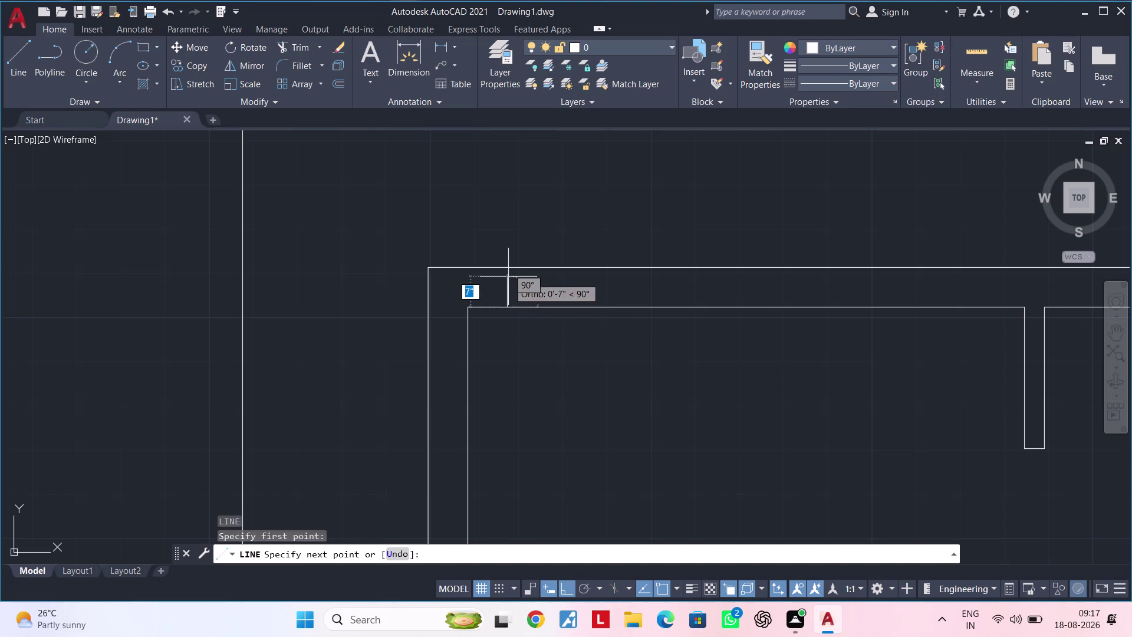
click(509, 267)
key(Escape)
key(Escape)
key(Escape)
Offset the crossing line 3 feet to the right.
text(of)
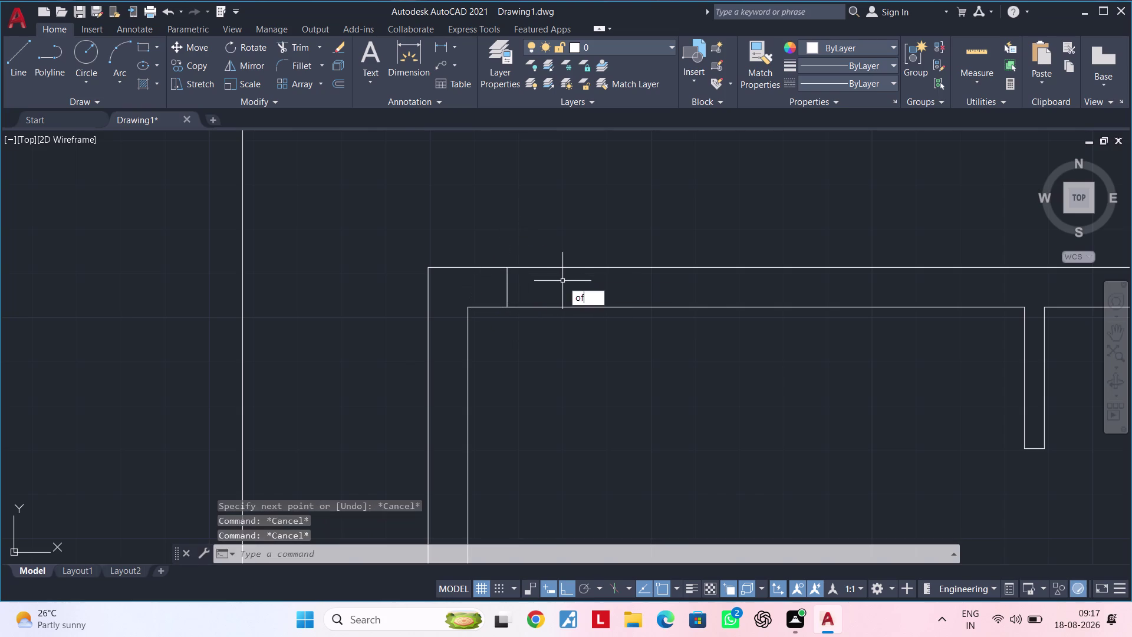
key(space)
text(3')
key(Return)
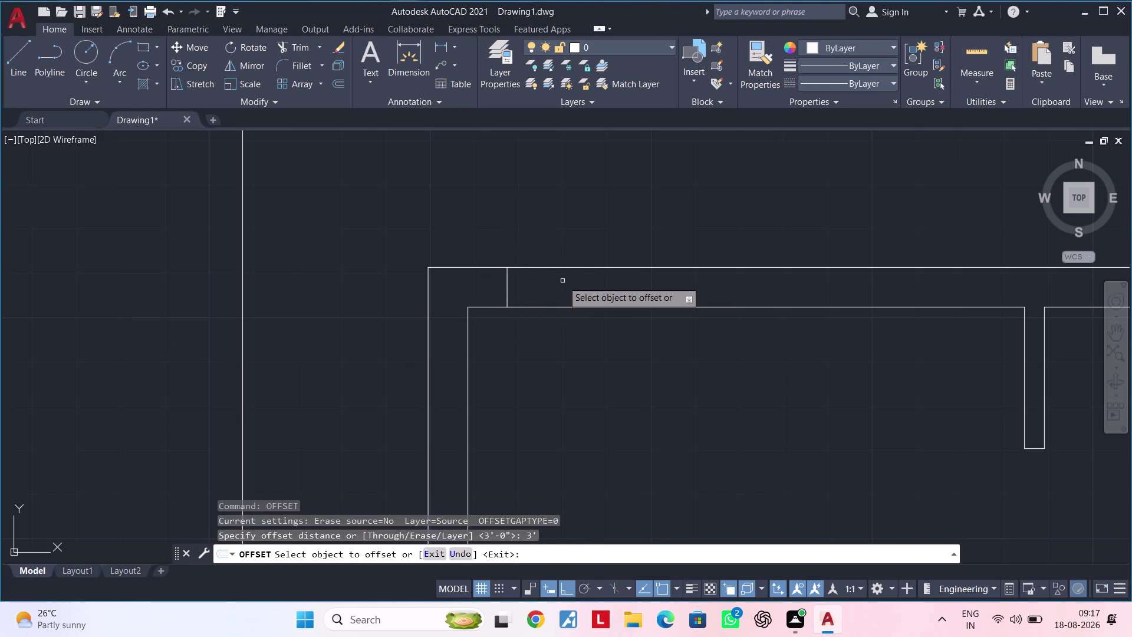
click(506, 281)
click(599, 284)
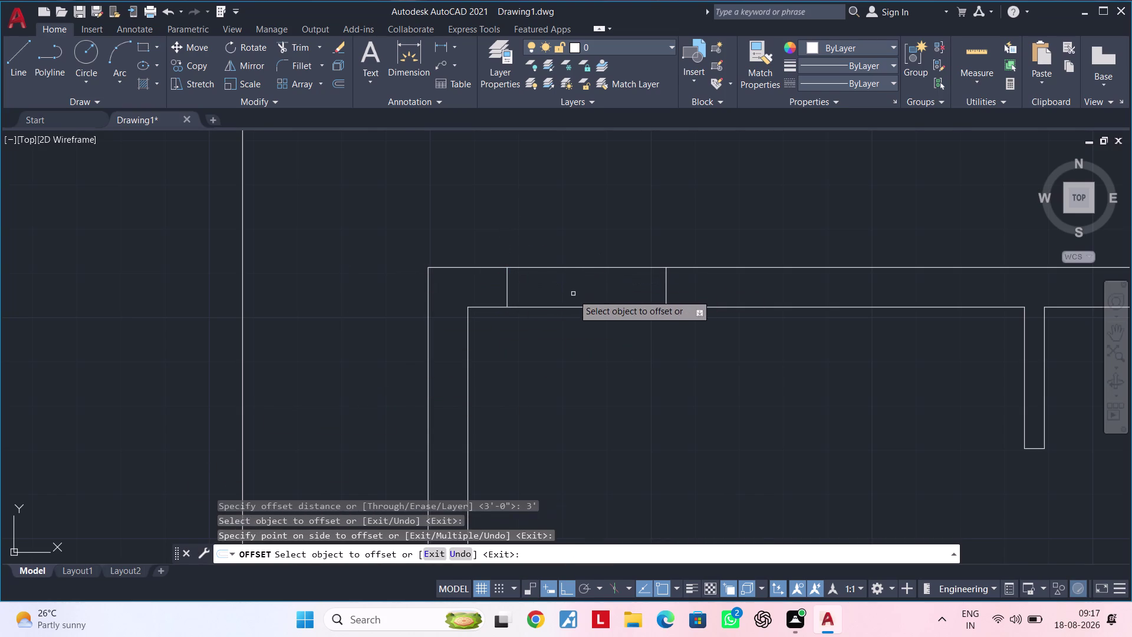
scroll(down, 3)
middle_drag(593, 321, 591, 289)
scroll(up, 3)
key(Escape)
key(Escape)
Trim the top wall lines between the two crossing lines.
text(t)
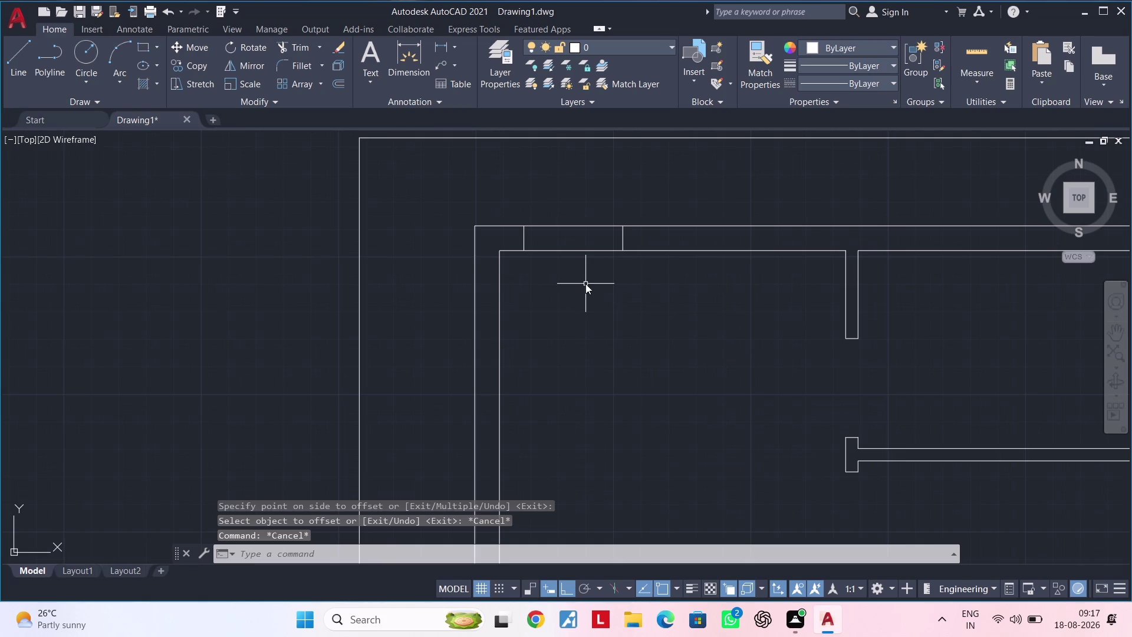
text(r)
key(space)
drag(587, 280, 584, 219)
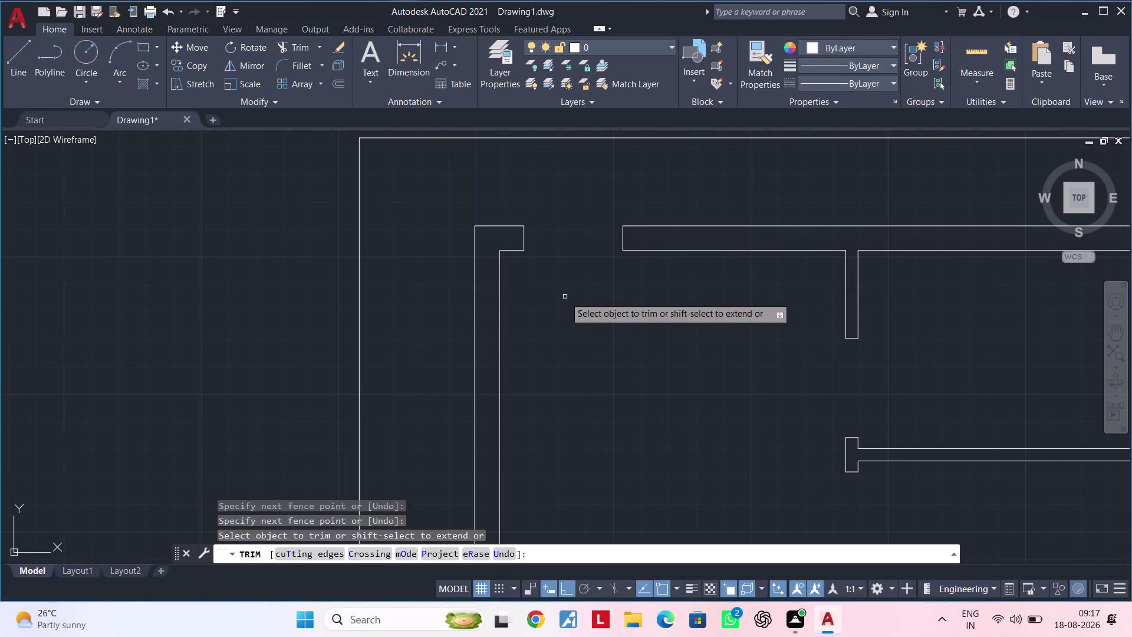
middle_drag(565, 296, 589, 286)
key(Escape)
key(Escape)
middle_drag(566, 286, 601, 263)
key(Escape)
key(Escape)
key(Escape)
key(Escape)
key(Escape)
key(Escape)
key(Escape)
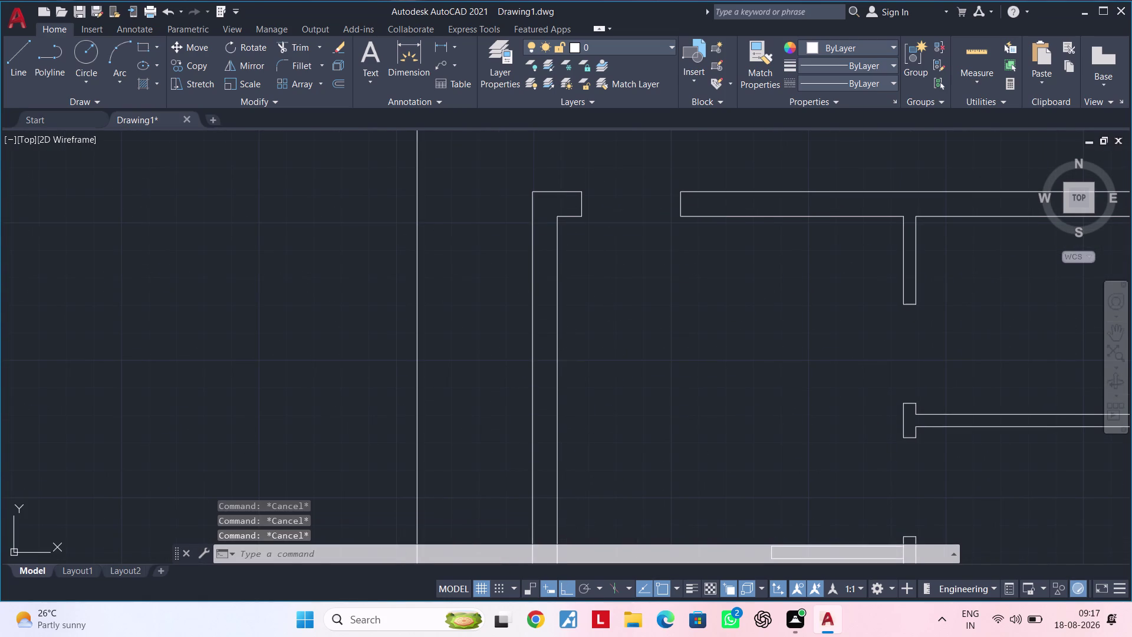
Draw a short line across the left wall just below the top corner.
key(l)
key(space)
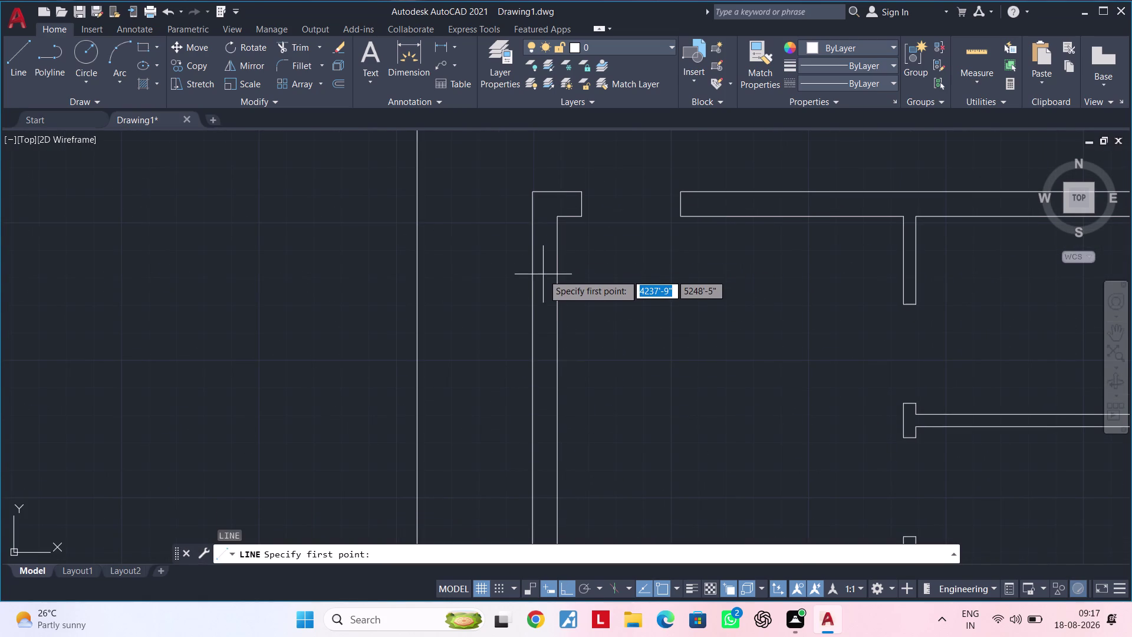
click(532, 290)
click(559, 288)
key(Escape)
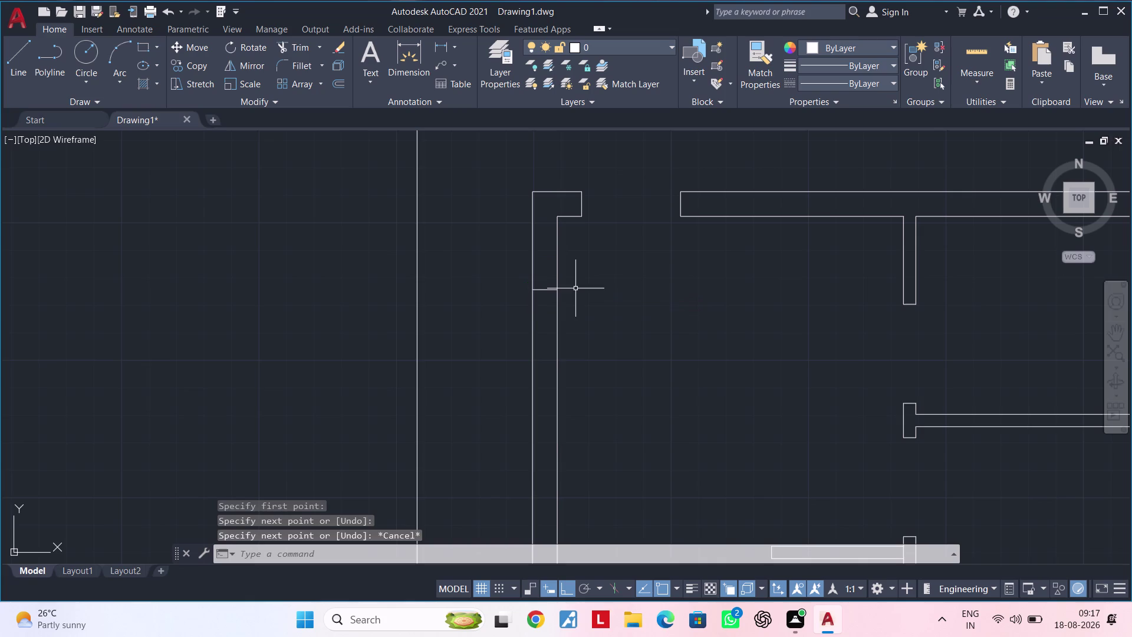
key(Escape)
Offset the crossing line 3' downward.
text(of)
key(space)
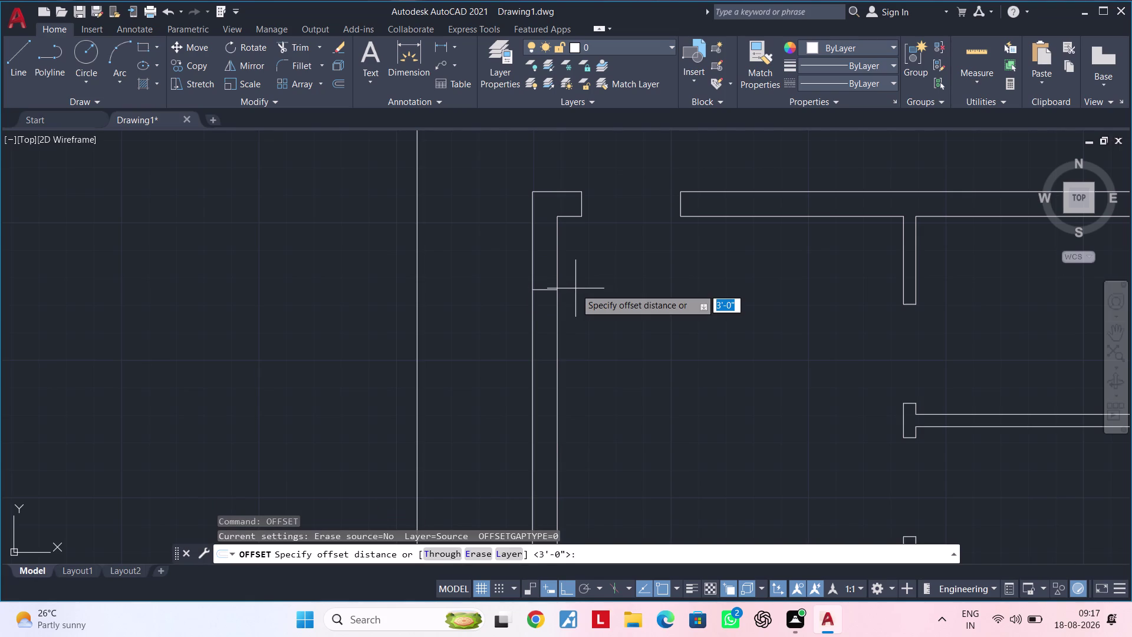
text(3')
key(Return)
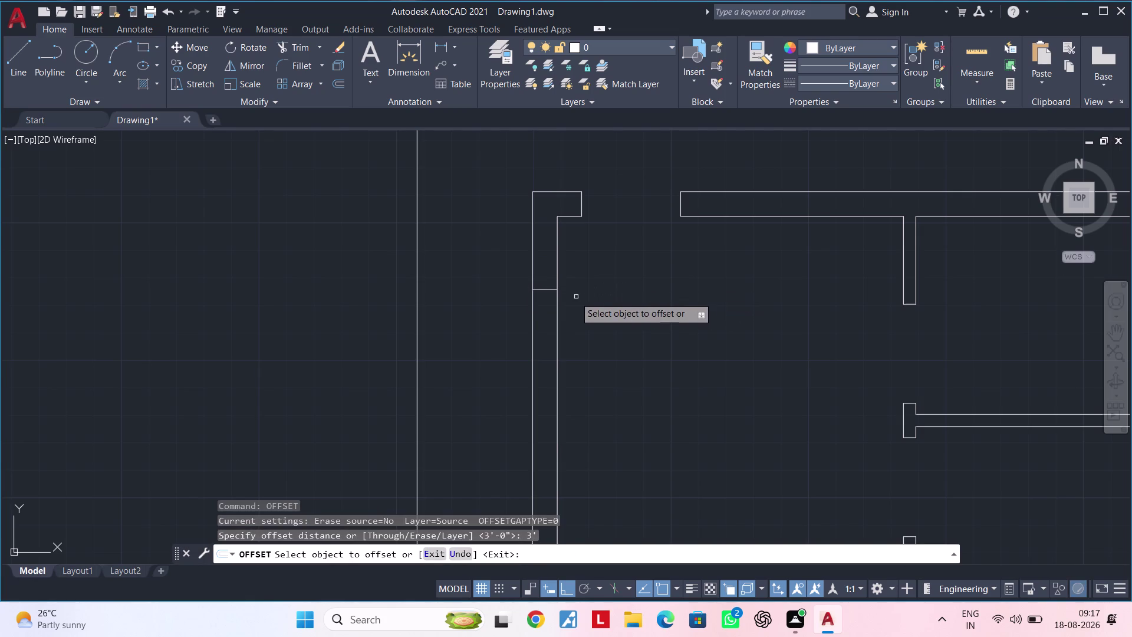
click(547, 291)
click(546, 336)
key(Escape)
key(Escape)
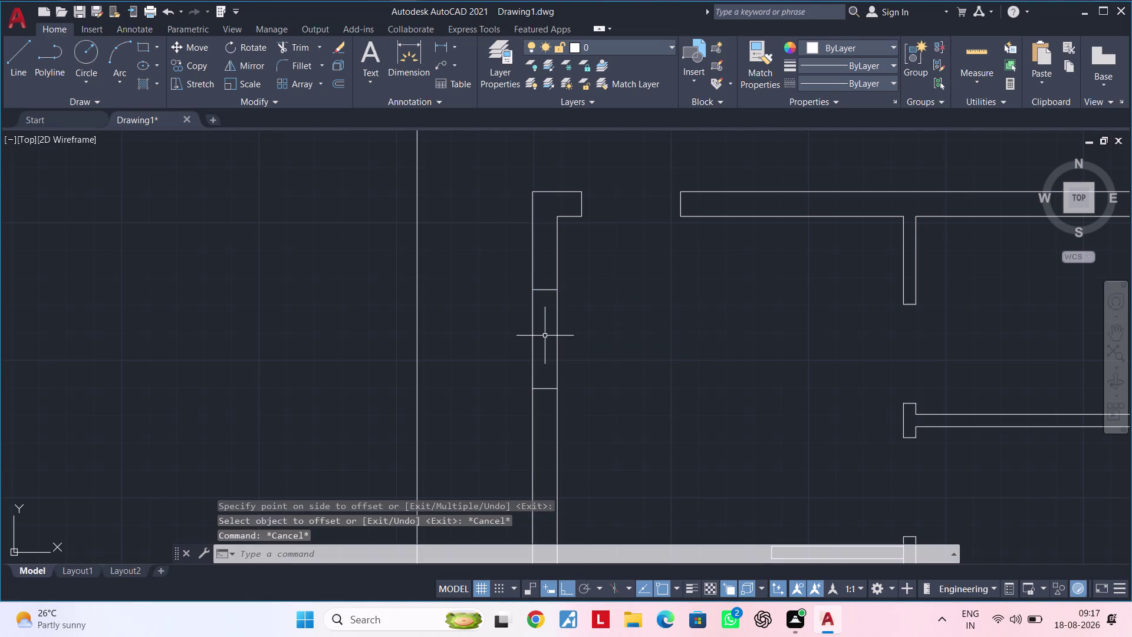
Trim the left wall between the two lines and zoom out to the whole plan.
text(tr)
key(space)
drag(586, 331, 514, 337)
scroll(down, 3)
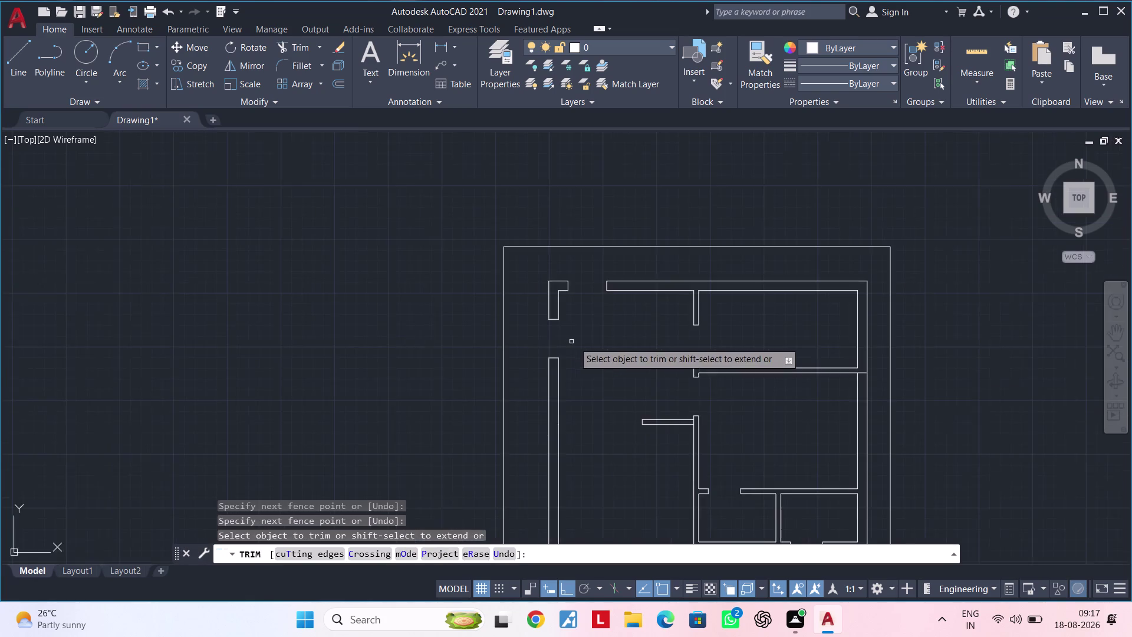
middle_drag(591, 343, 506, 307)
key(Escape)
key(Escape)
middle_drag(509, 301, 506, 260)
scroll(down, 3)
middle_drag(506, 267, 495, 255)
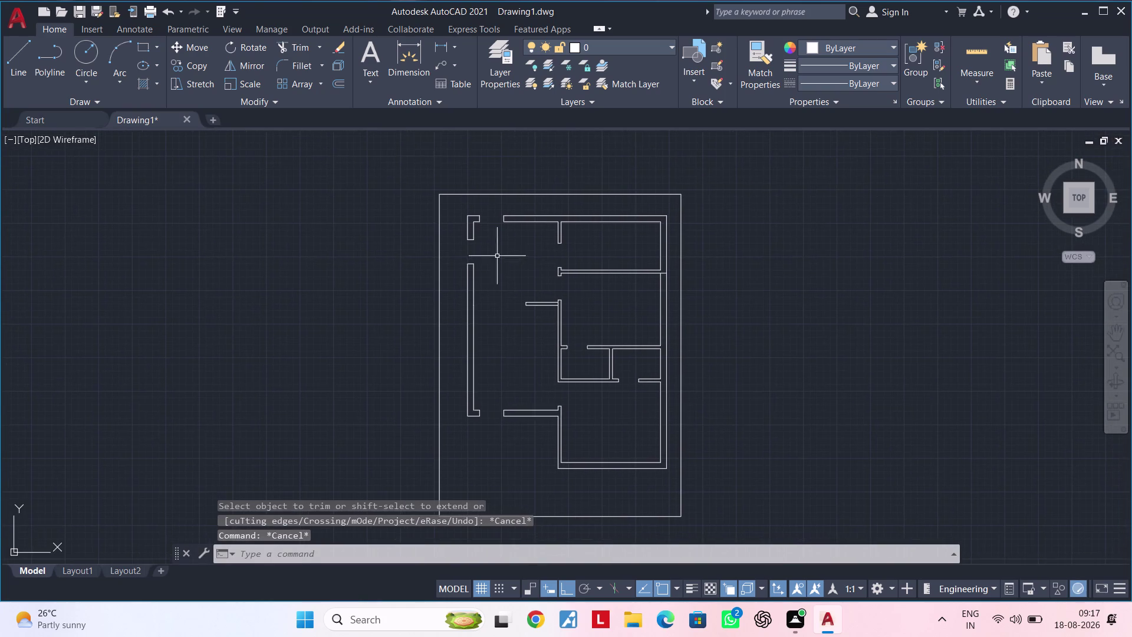
scroll(up, 3)
middle_drag(492, 251, 486, 327)
key(Escape)
scroll(up, 3)
middle_drag(517, 296, 461, 310)
key(Escape)
key(Escape)
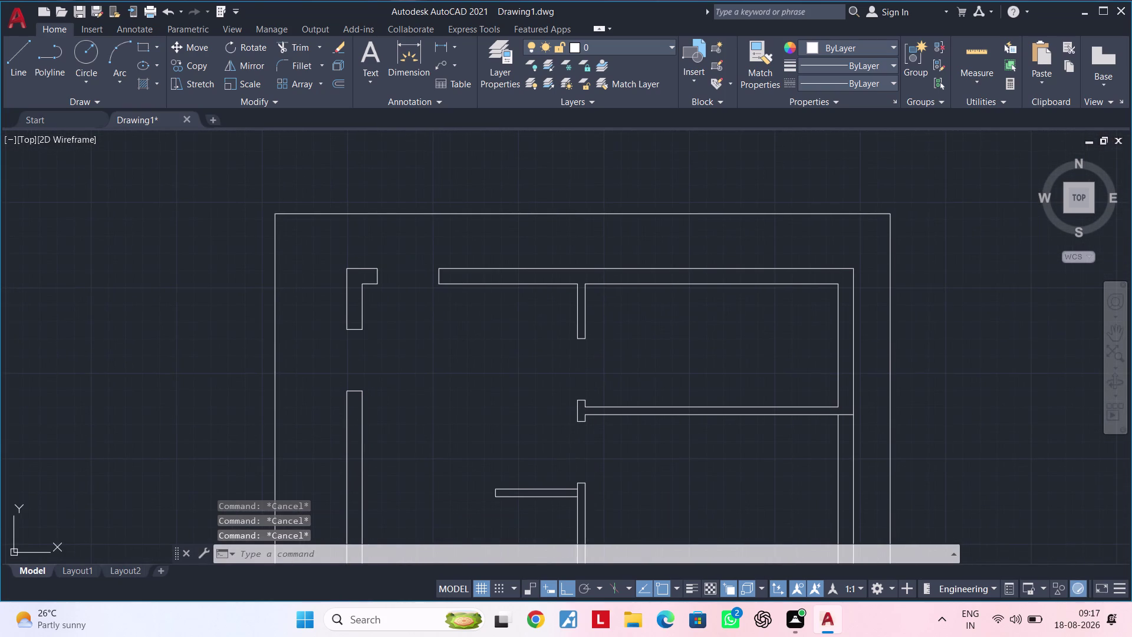
Offset the top wall line 2'-2" upward.
key(Escape)
text(o)
text(f)
key(space)
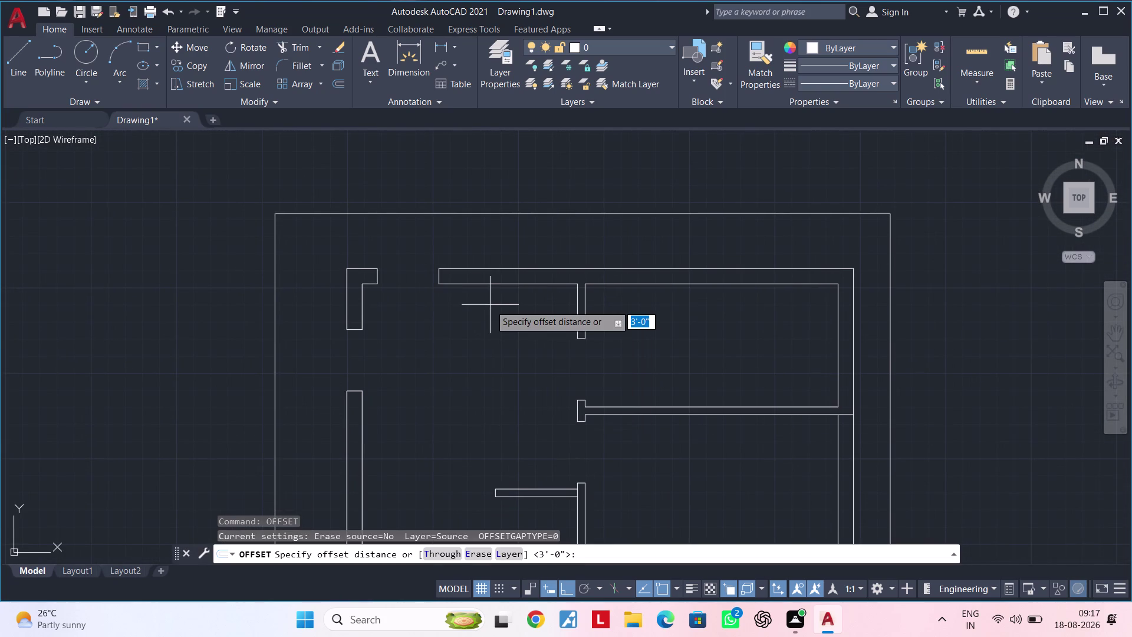
text(2)
text('2")
key(Return)
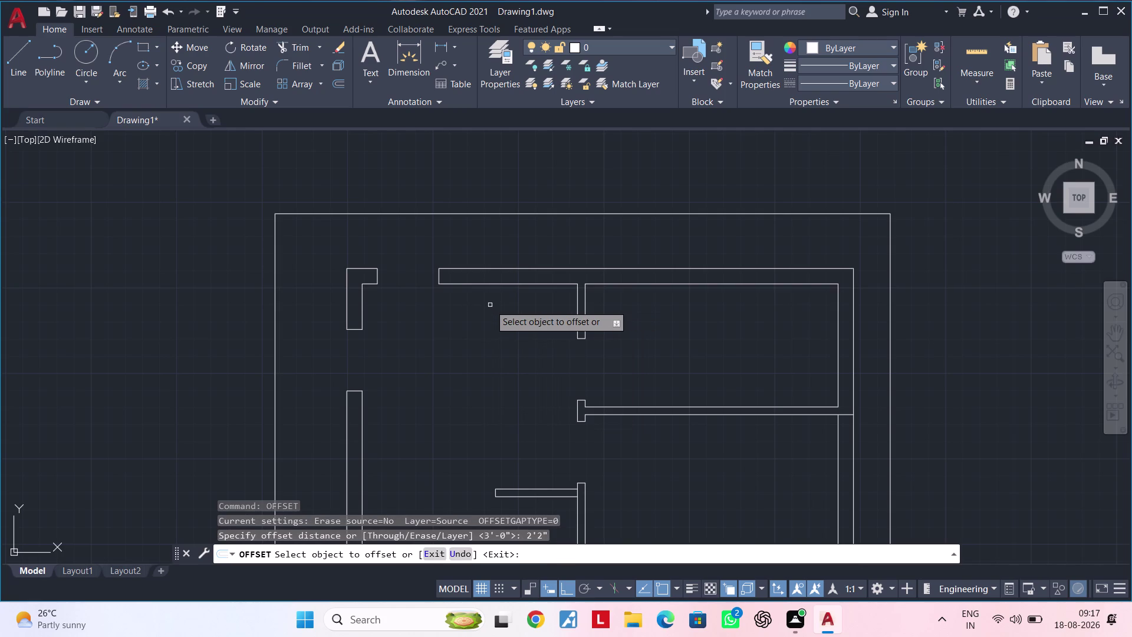
click(496, 269)
click(495, 242)
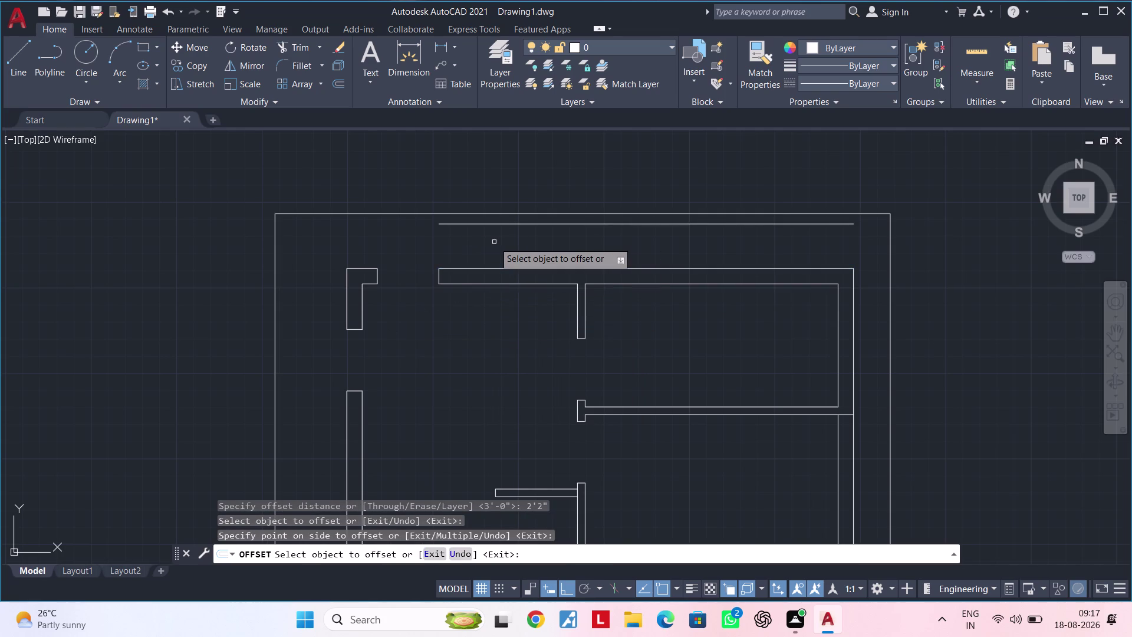
middle_drag(494, 242, 530, 236)
key(space)
Offset that new top line by 2" to form the double line.
key(space)
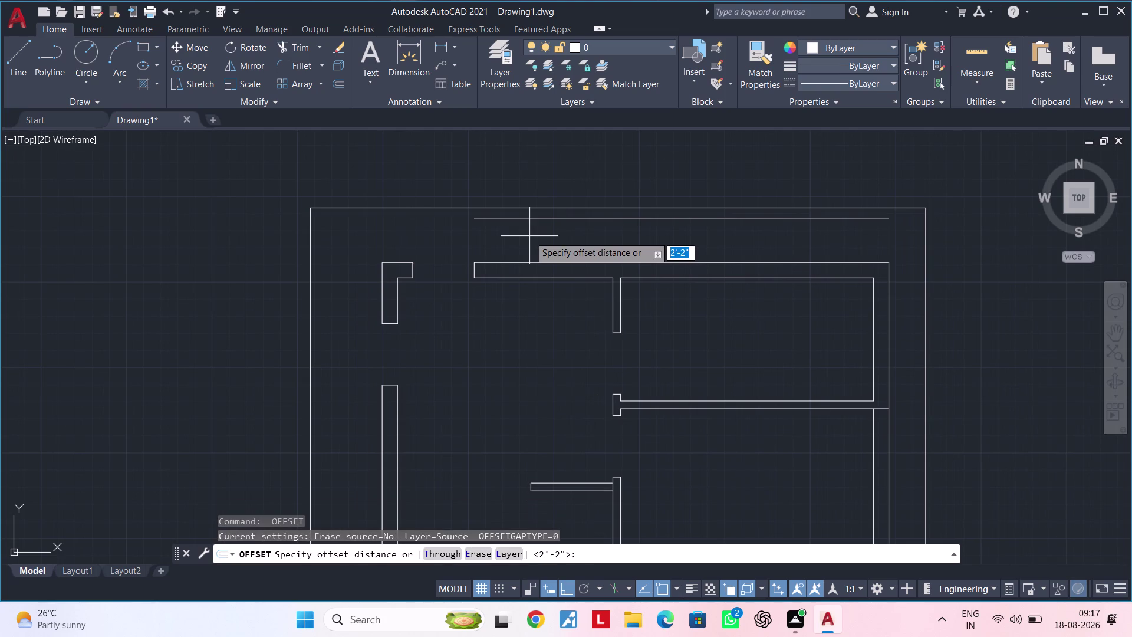
text(2")
key(Return)
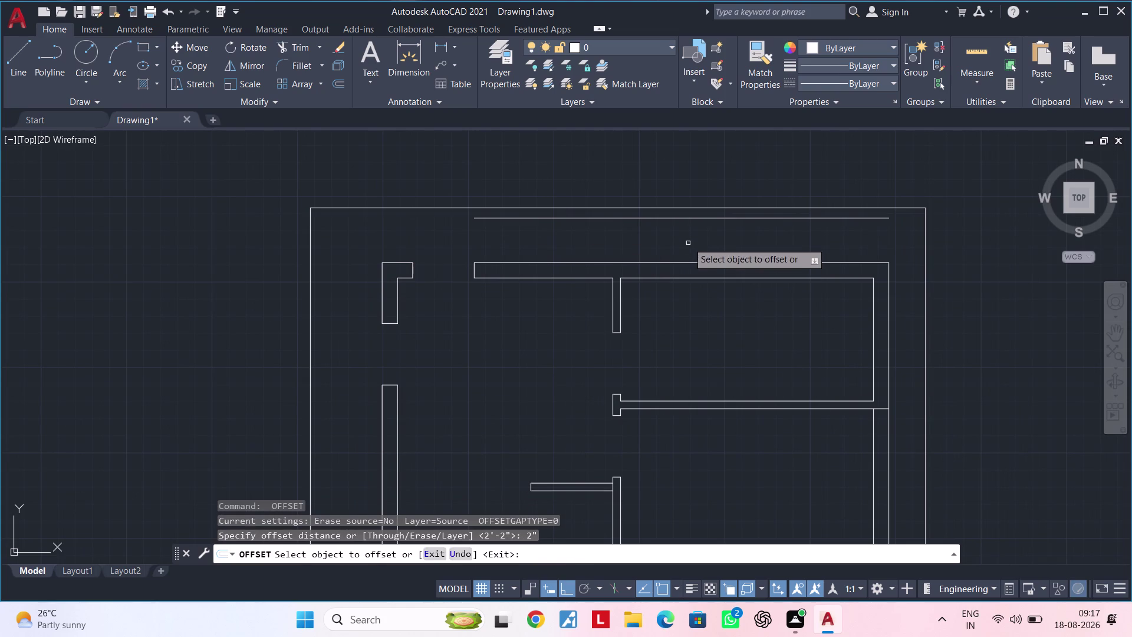
click(671, 218)
click(670, 236)
middle_drag(728, 230, 434, 174)
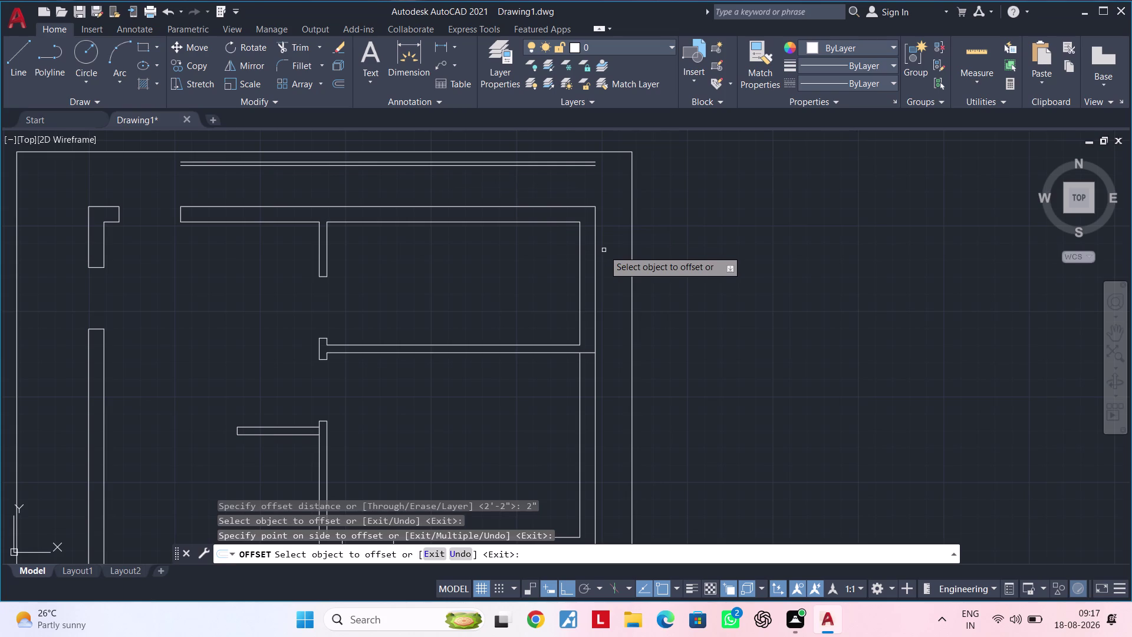
key(Escape)
key(Escape)
key(Escape)
Attempt to extend a line to the vertical boundary, then cancel.
text(e)
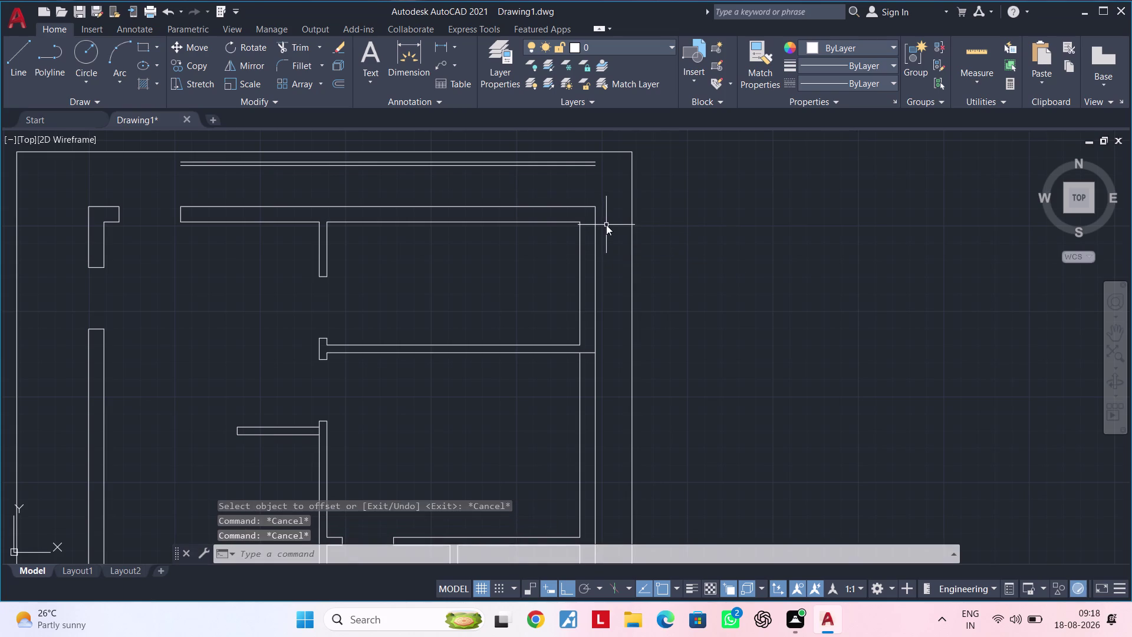
text(x)
key(space)
click(594, 224)
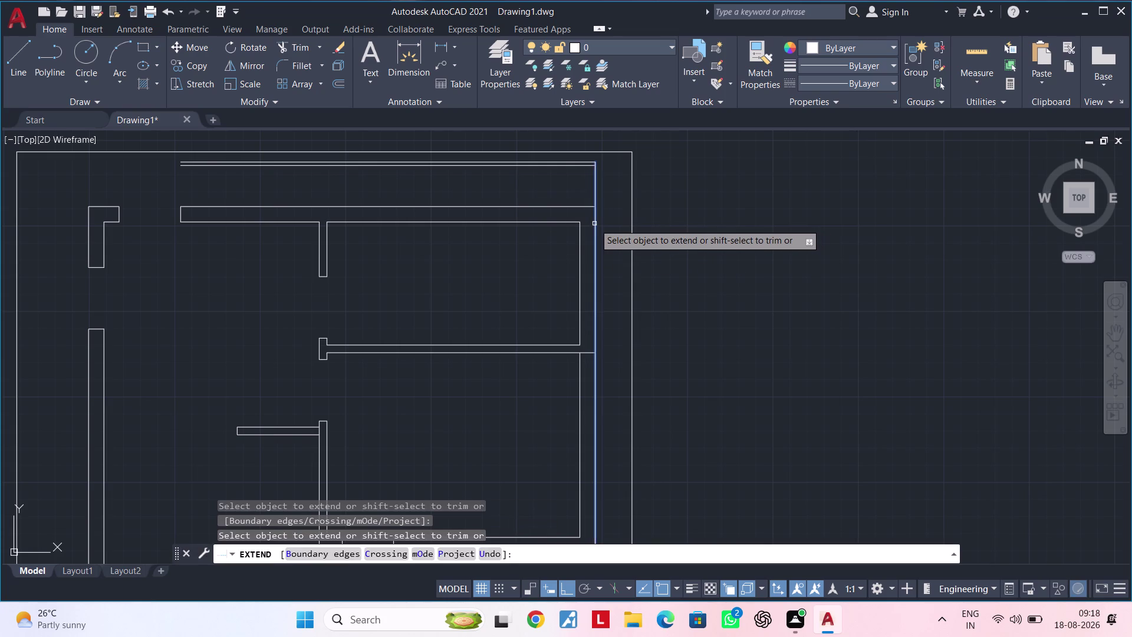
click(595, 223)
scroll(down, 3)
middle_drag(534, 189, 818, 186)
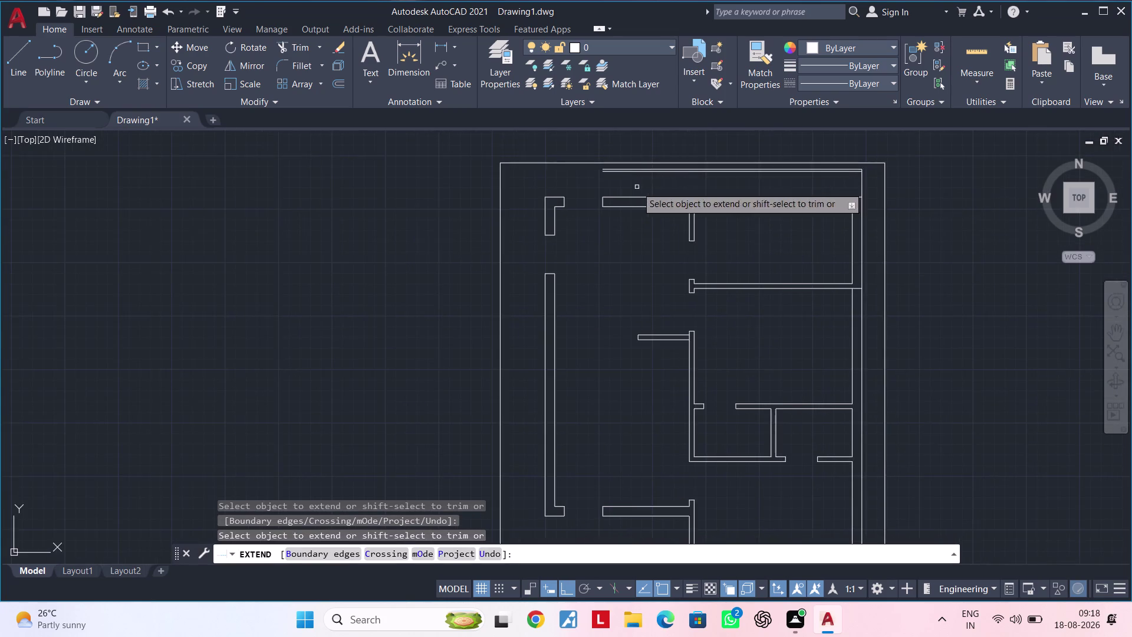
middle_drag(642, 187, 730, 183)
key(Escape)
key(Escape)
middle_drag(650, 293, 669, 216)
key(Escape)
key(Escape)
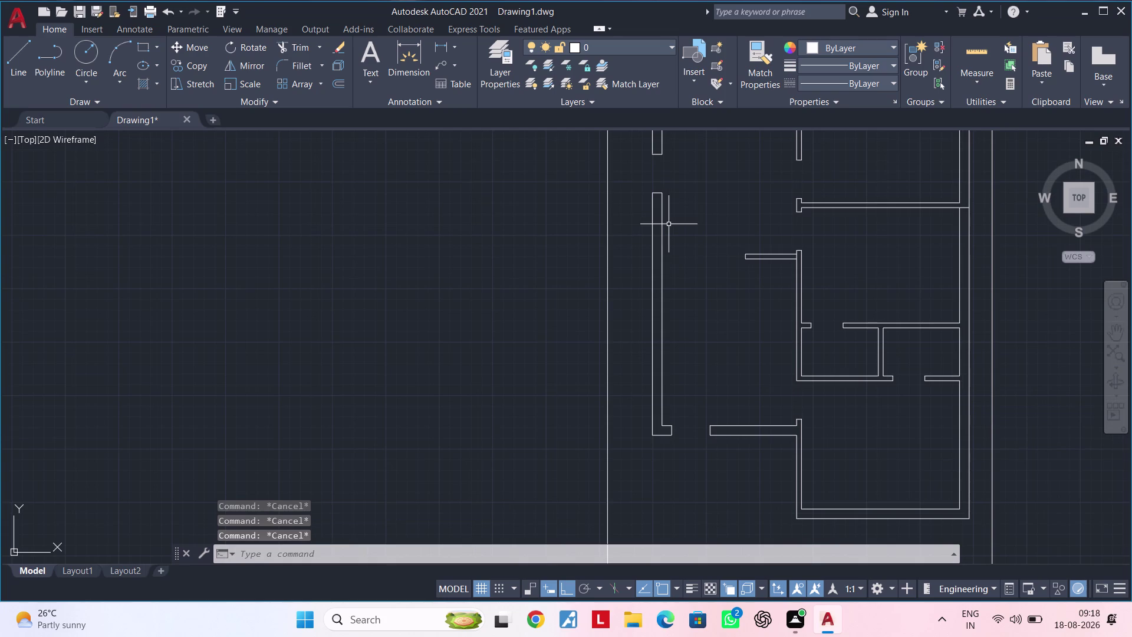
Offset the left wall line 3' to the outside.
text(of)
key(space)
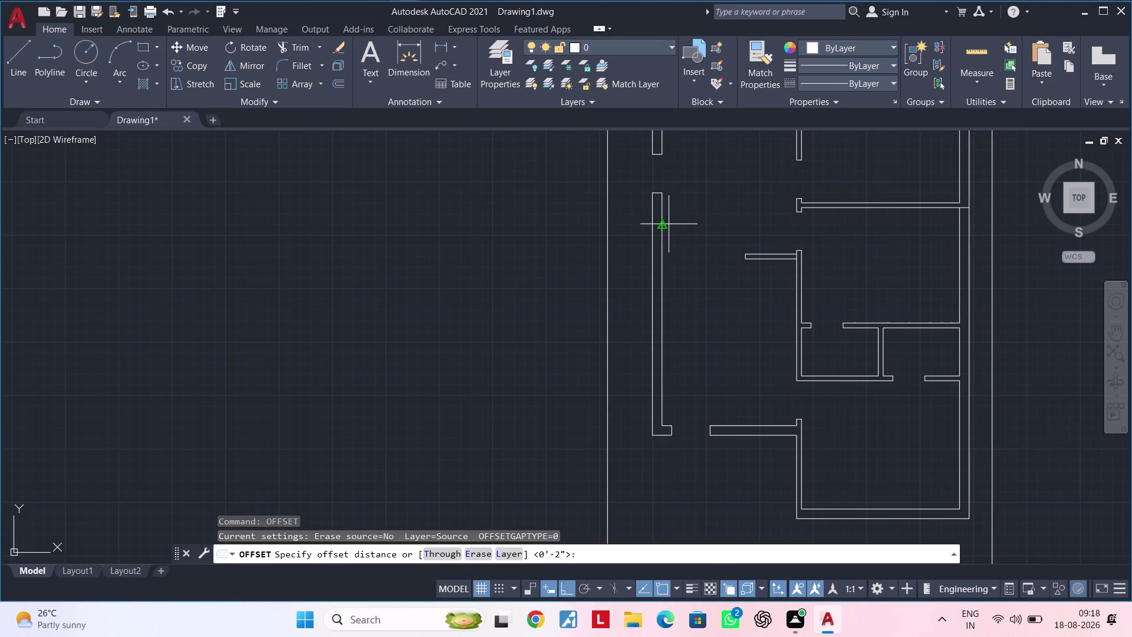
text(3)
text(')
key(Return)
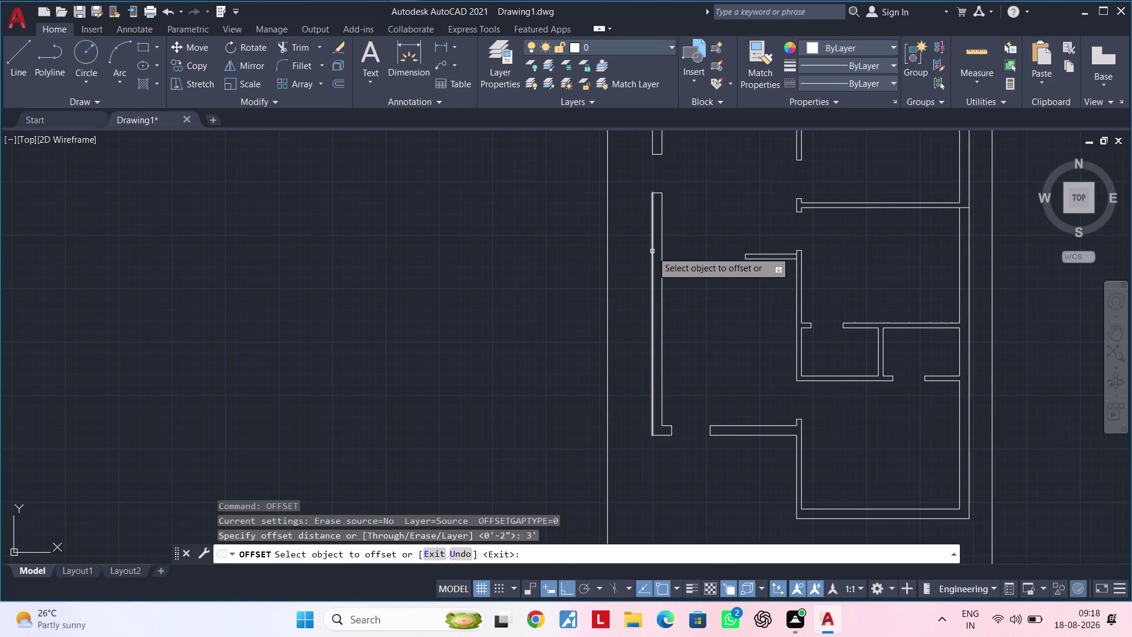
click(653, 251)
click(637, 252)
key(space)
Offset the new outer line by 2" to make a vertical double line.
key(space)
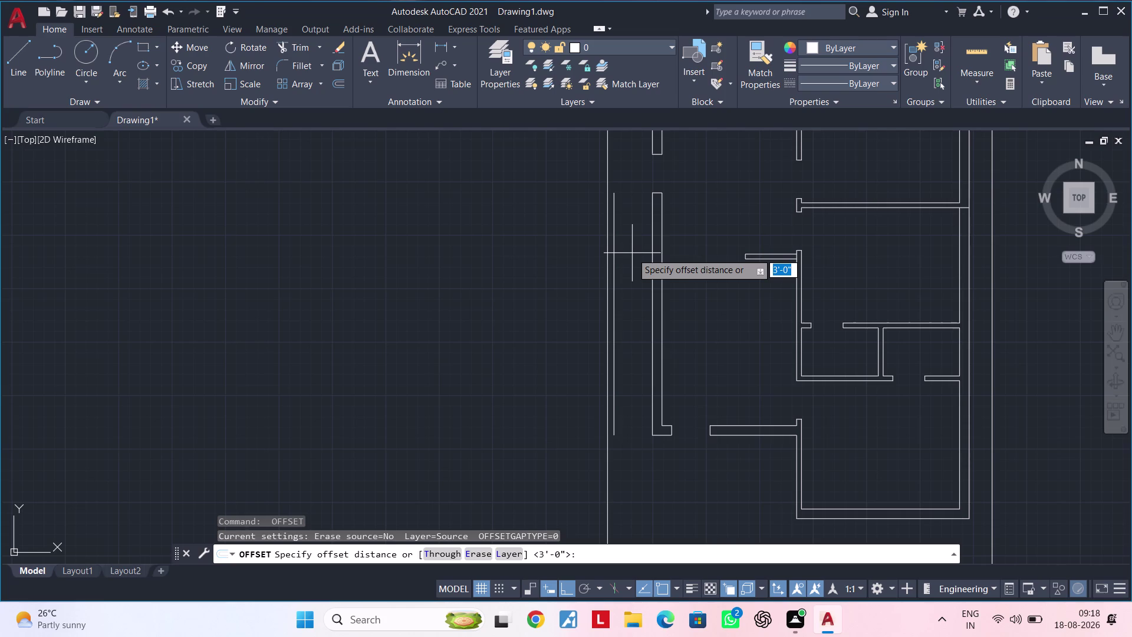
text(2")
key(Return)
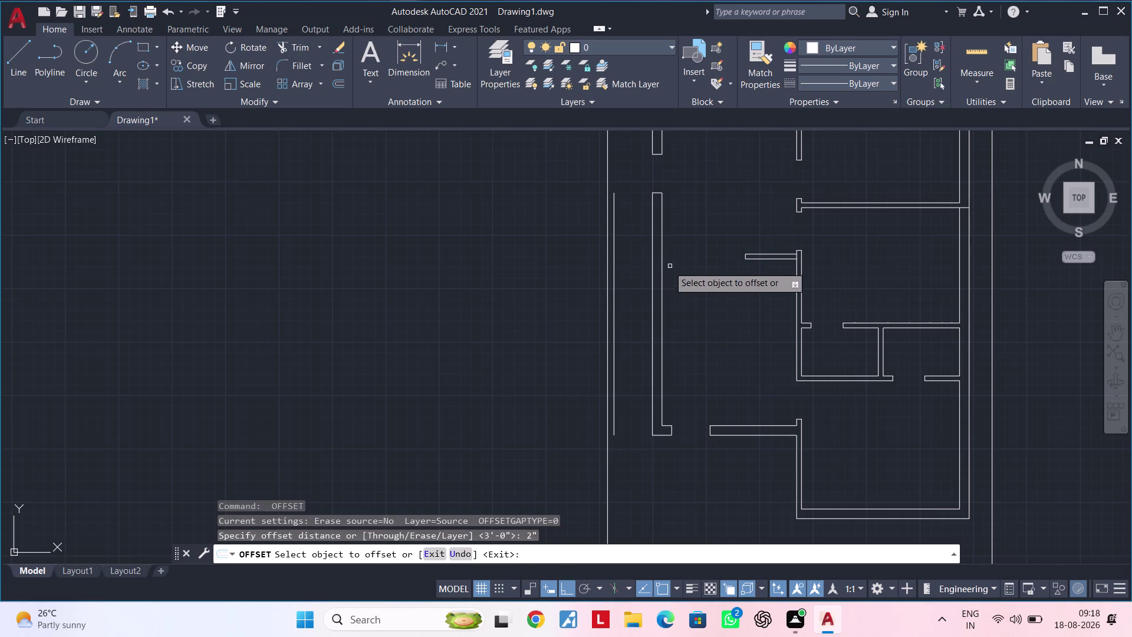
scroll(up, 3)
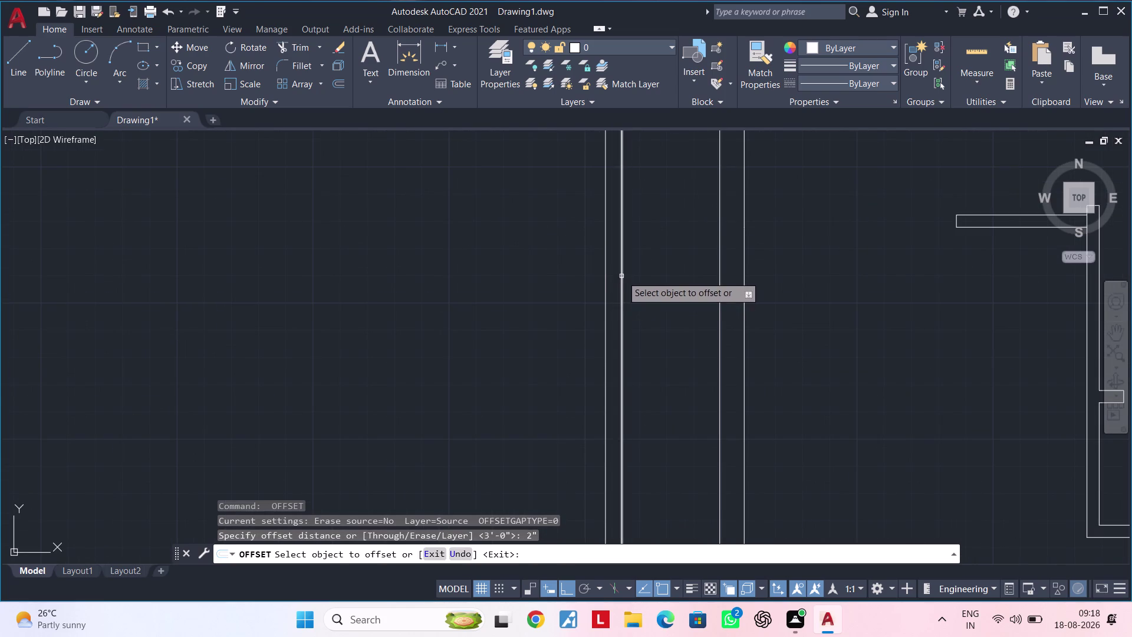
click(623, 276)
click(636, 278)
scroll(down, 3)
middle_drag(646, 276, 606, 389)
scroll(down, 3)
middle_drag(608, 360, 595, 386)
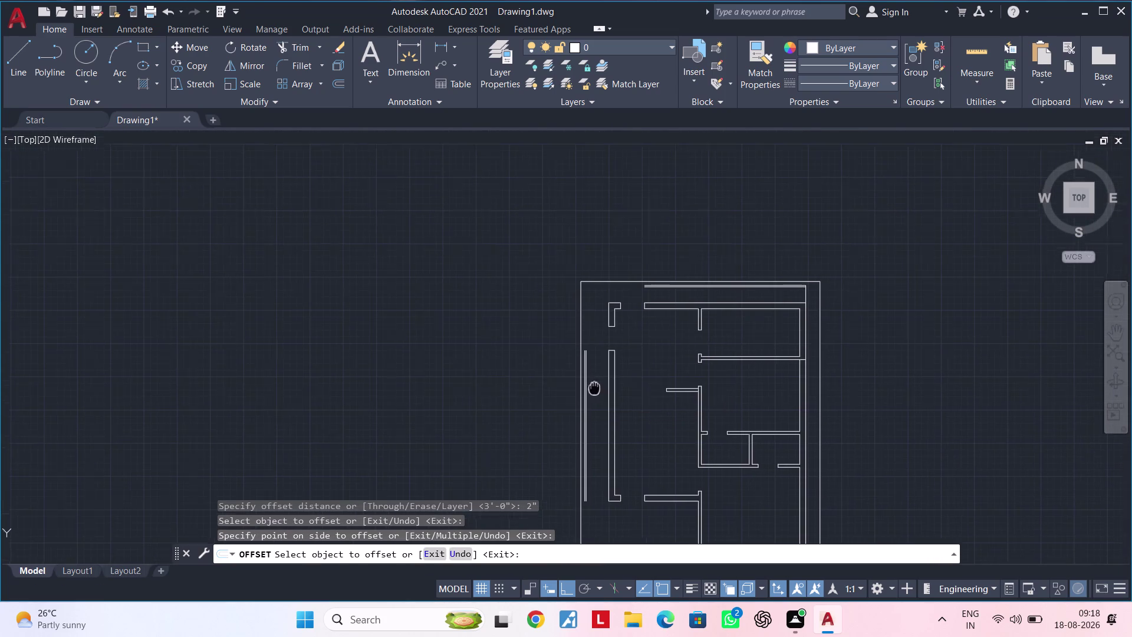
middle_drag(595, 386, 595, 389)
key(Escape)
key(Escape)
middle_click(604, 342)
key(Escape)
key(Escape)
middle_click(602, 344)
key(Escape)
key(Escape)
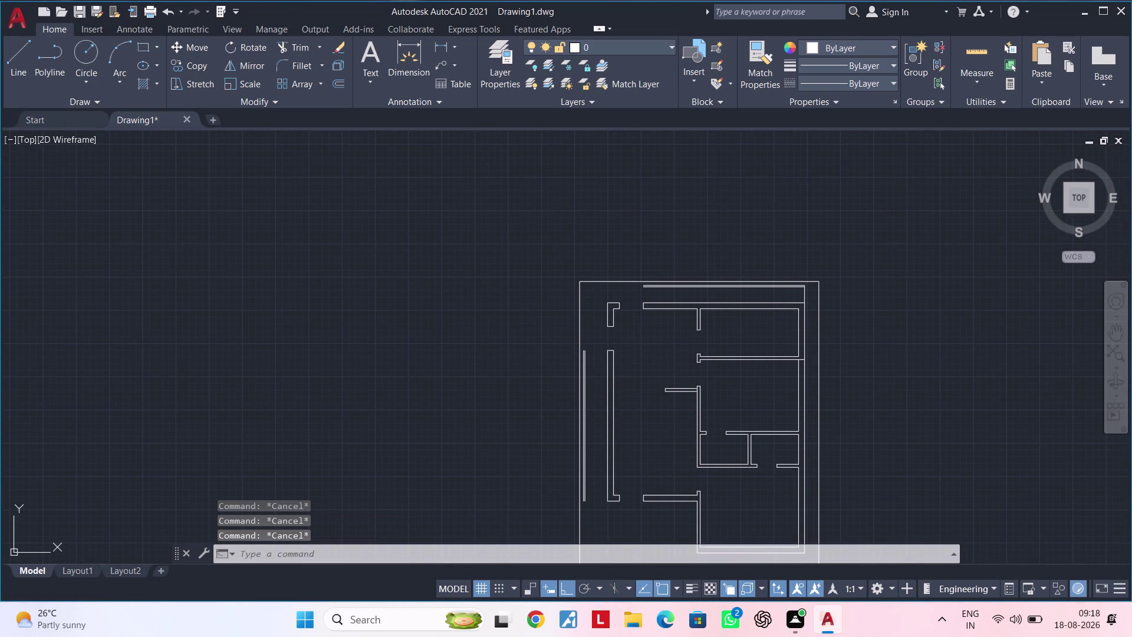
scroll(up, 3)
middle_drag(593, 341, 602, 314)
scroll(up, 3)
Extend the new left double line up to the top outer line using a fence selection.
middle_drag(591, 365, 602, 350)
key(Escape)
key(Escape)
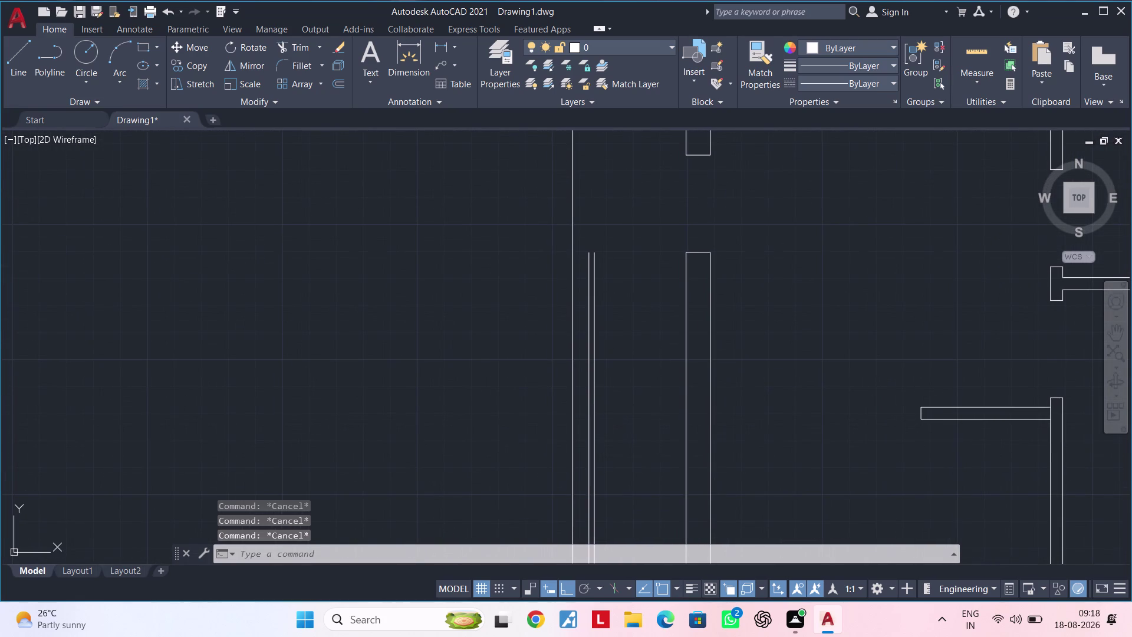
text(ex)
key(space)
drag(605, 358, 586, 361)
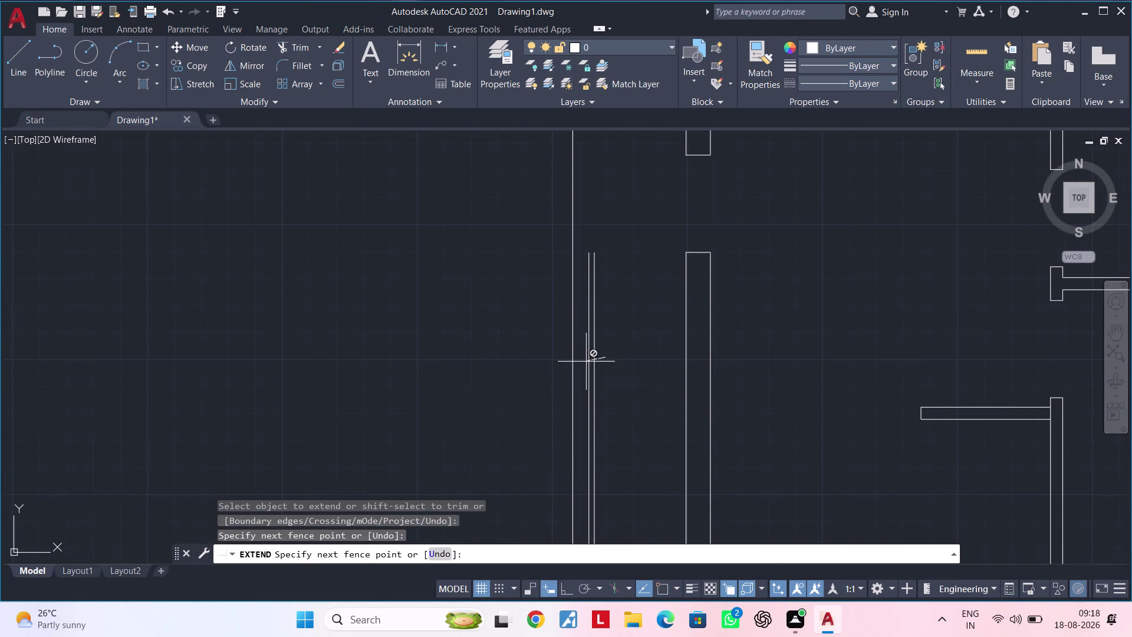
drag(587, 362, 586, 361)
middle_drag(656, 317, 634, 485)
key(Escape)
key(Escape)
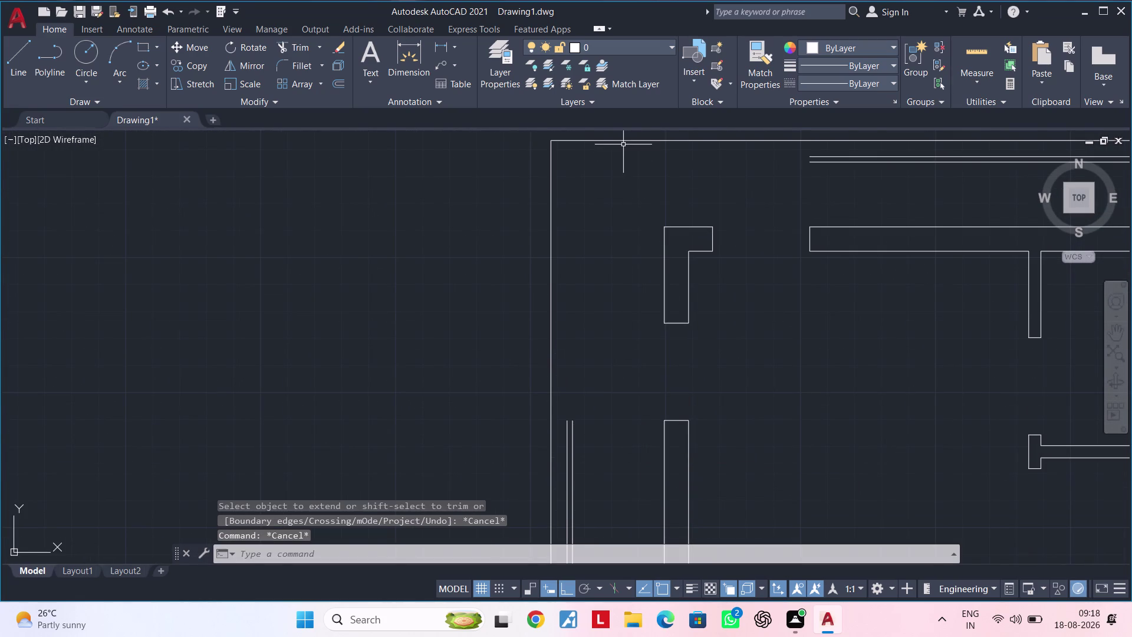
click(623, 140)
text(ex)
key(space)
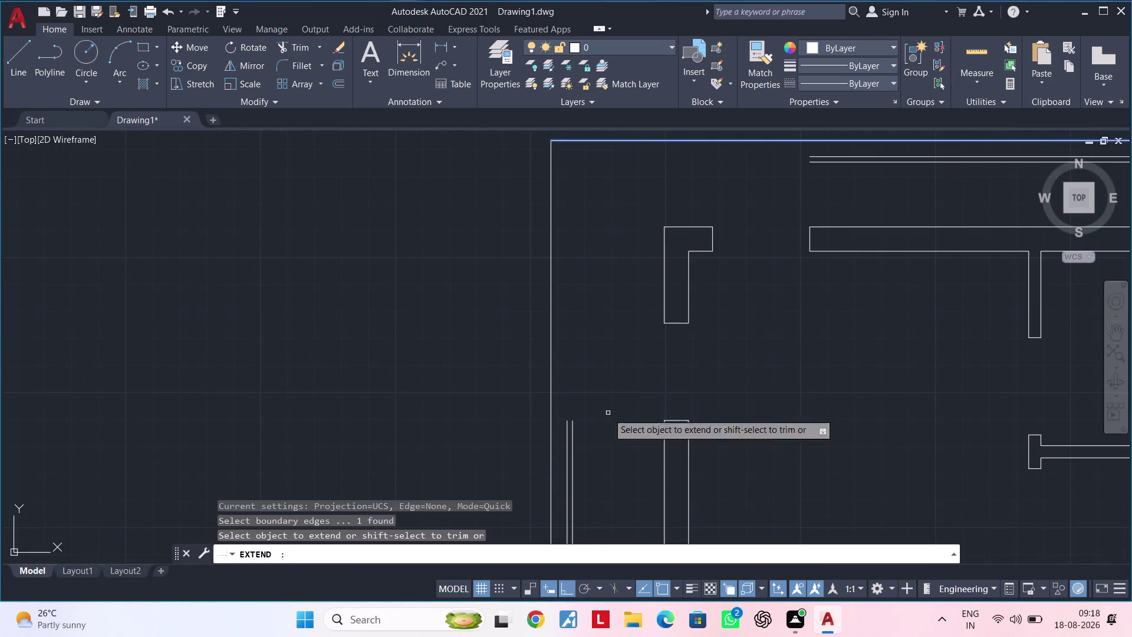
drag(598, 437, 565, 446)
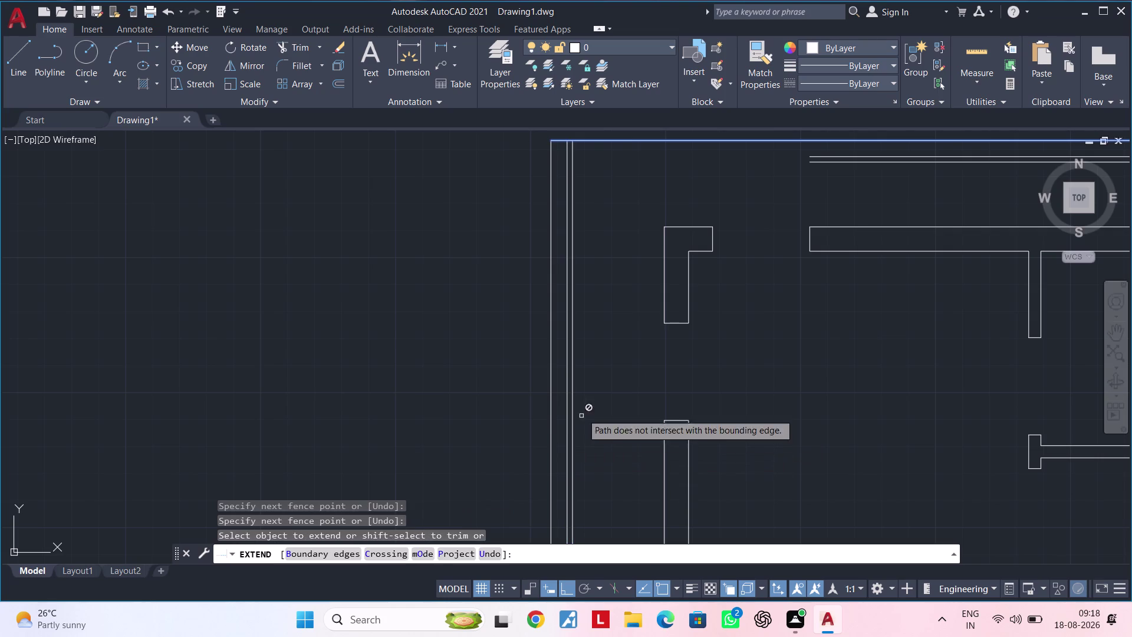
Extend both top double lines left until they reach the vertical wall lines.
middle_drag(589, 394, 526, 458)
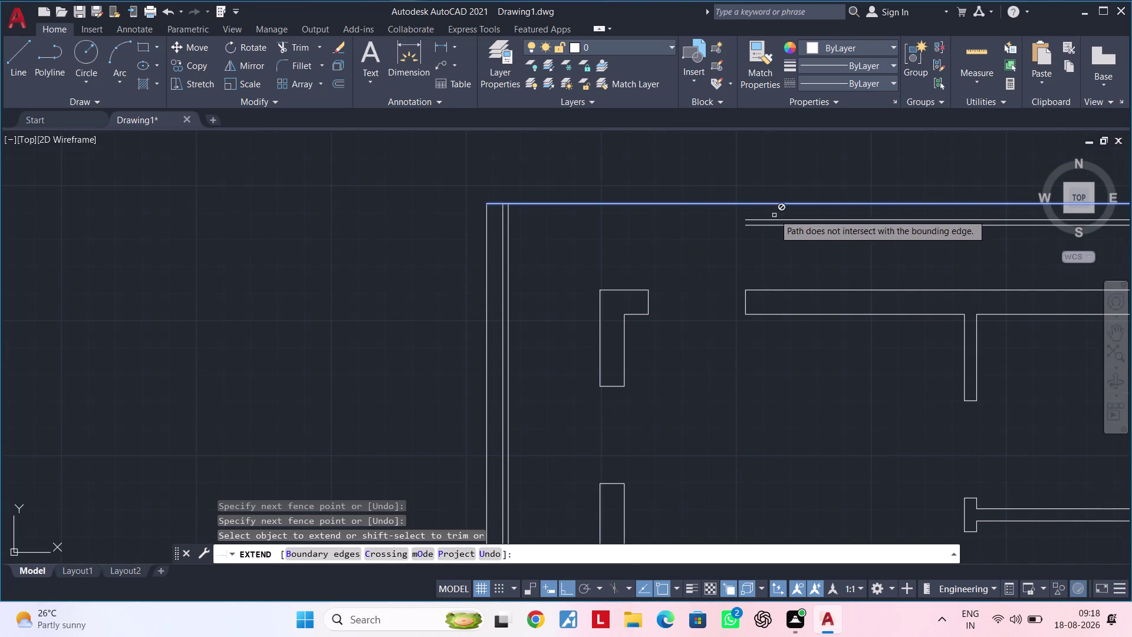
drag(775, 213, 770, 237)
click(769, 237)
key(Escape)
key(Escape)
key(space)
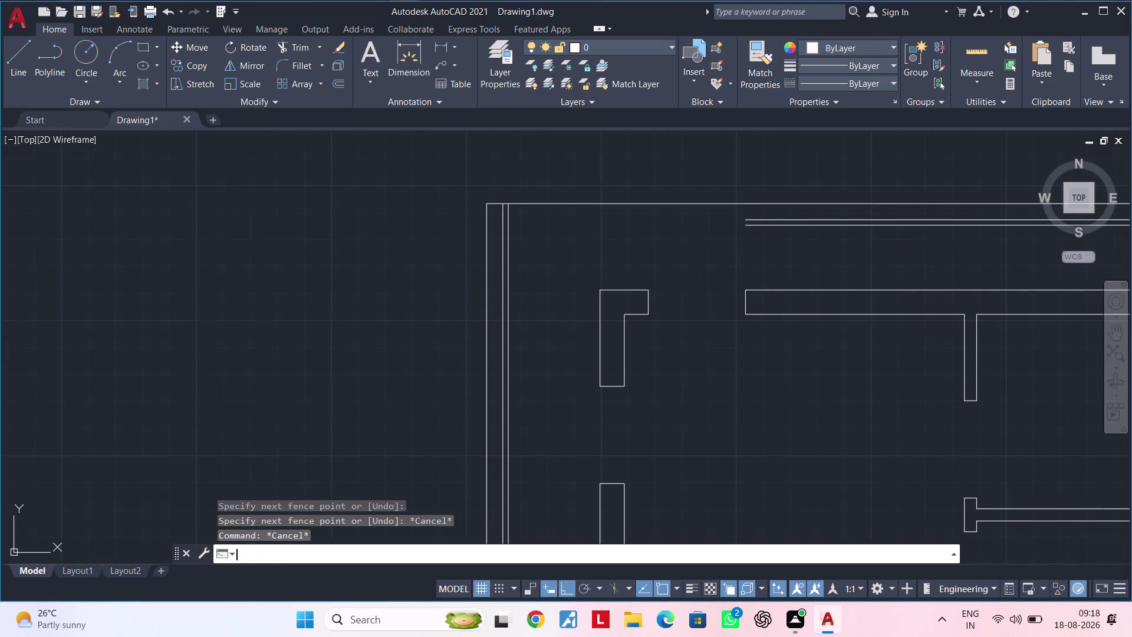
drag(776, 212, 776, 242)
click(776, 242)
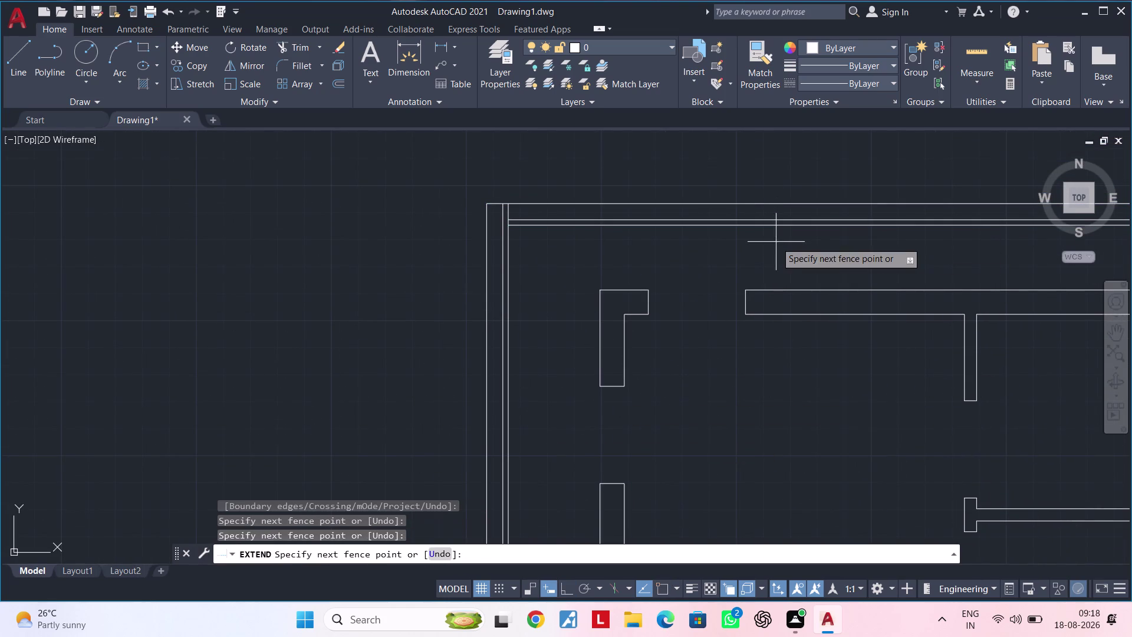
click(693, 218)
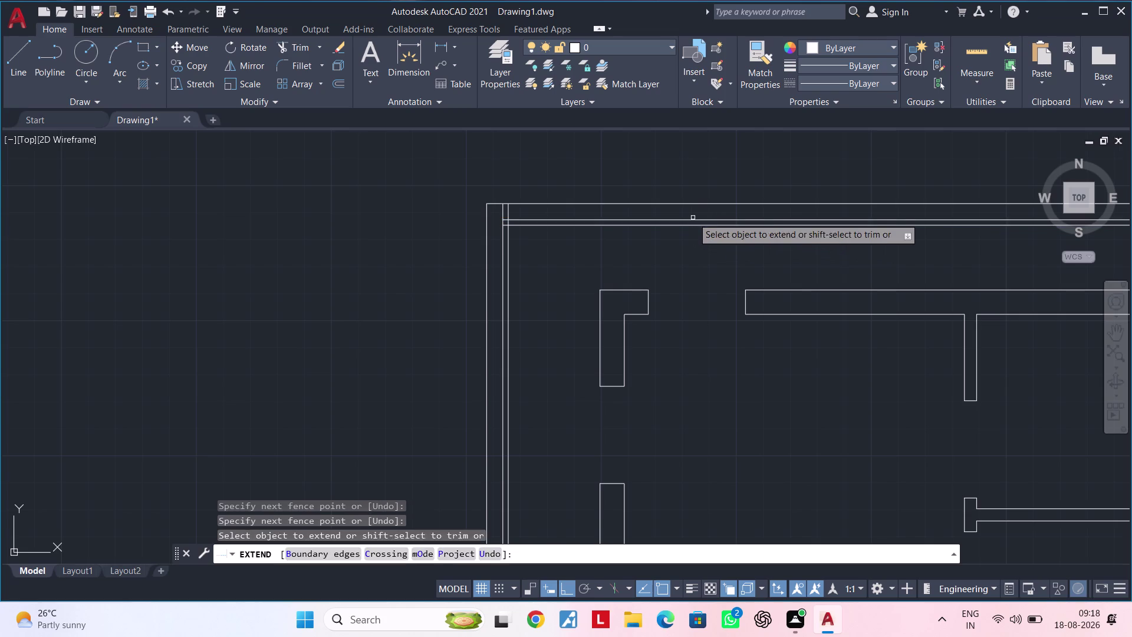
key(Escape)
key(Escape)
Trim the overhanging line ends at the top-left corner.
text(tr)
key(space)
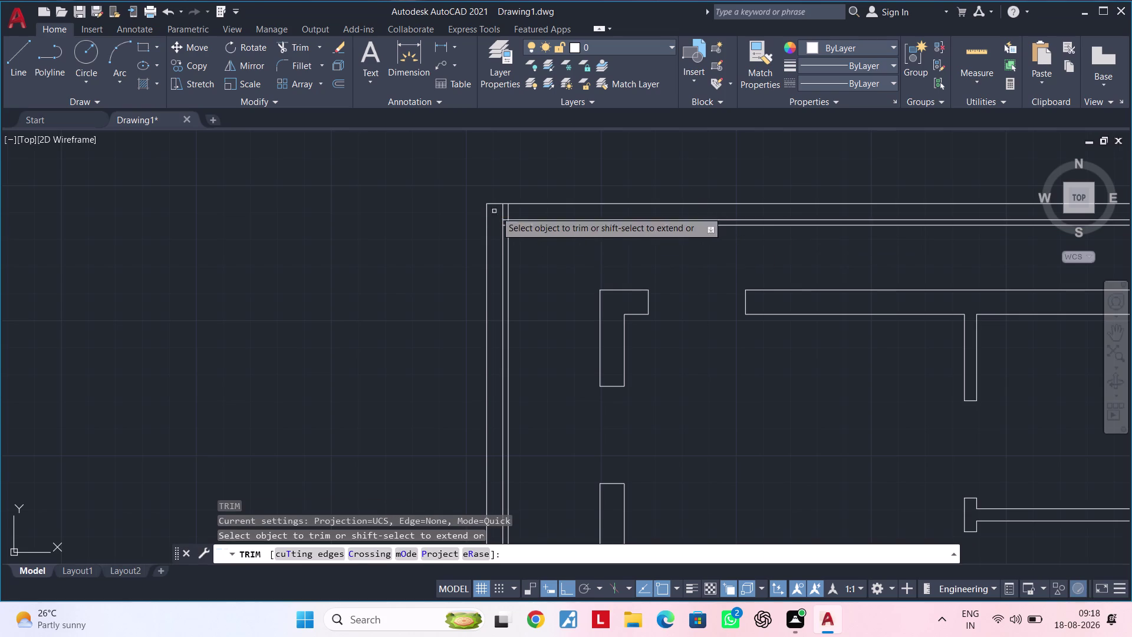
scroll(up, 3)
drag(515, 212, 464, 224)
triple_click(463, 225)
click(462, 224)
key(Escape)
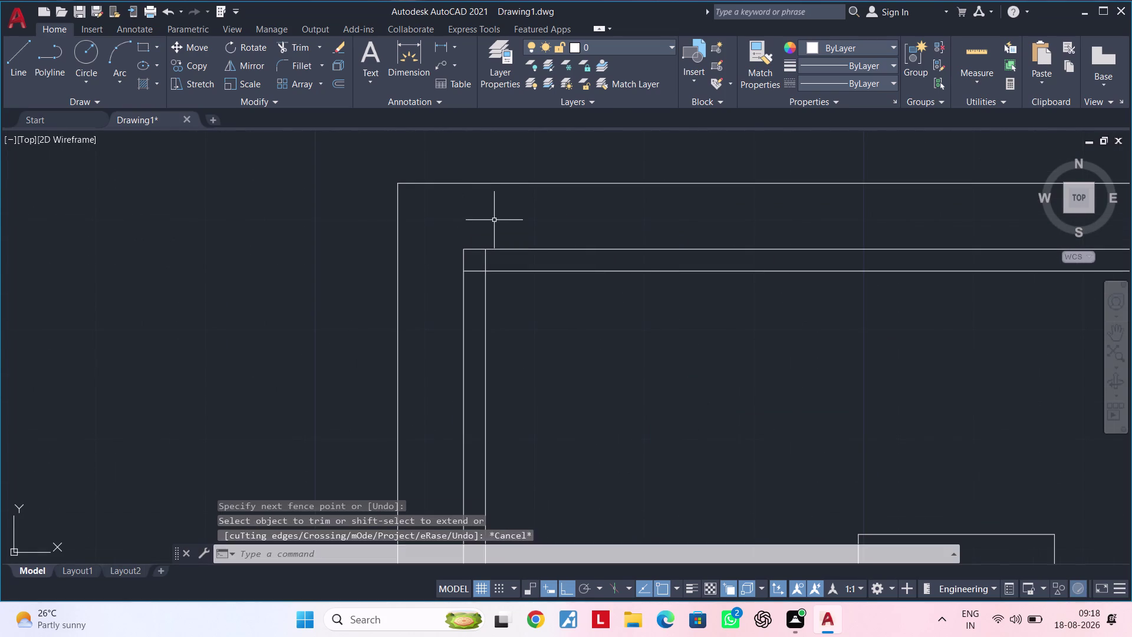
key(Escape)
key(Escape)
key(Escape)
key(Escape)
Trim the remaining overlapping stubs so the top-left corner is clean.
scroll(up, 3)
middle_drag(518, 286, 550, 242)
key(Escape)
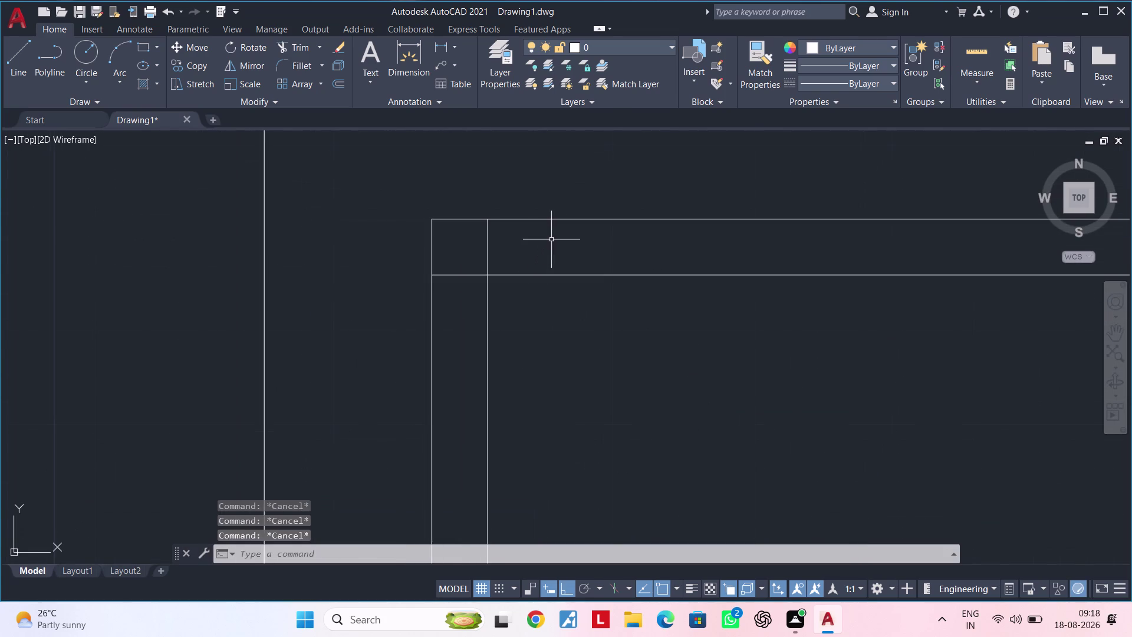
key(space)
drag(526, 244, 485, 259)
drag(481, 265, 477, 271)
click(476, 276)
click(474, 282)
scroll(down, 3)
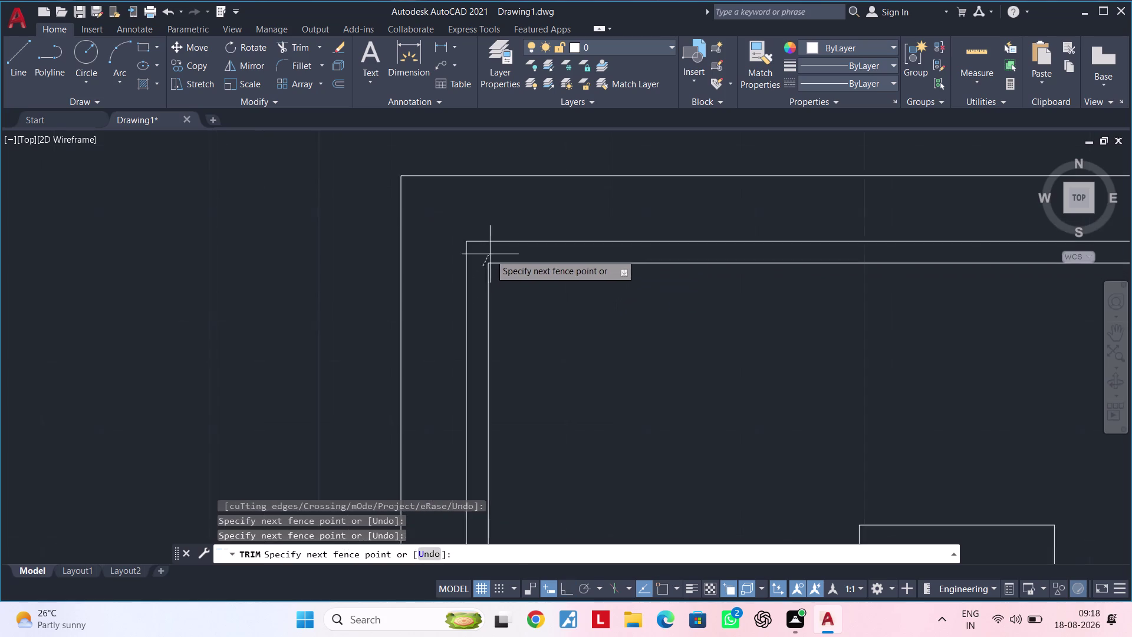
scroll(down, 3)
key(Escape)
scroll(down, 3)
middle_drag(550, 313, 559, 132)
scroll(down, 3)
middle_drag(569, 342, 571, 260)
scroll(up, 3)
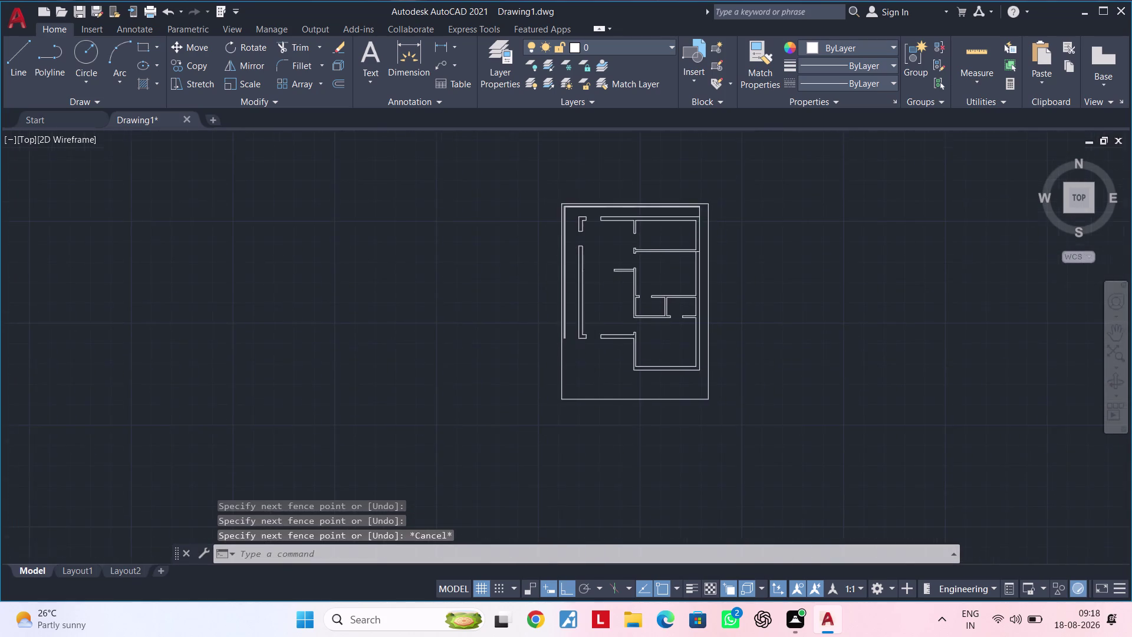
Stretch the upper horizontal inner line's right end past the right wall.
scroll(up, 3)
middle_drag(552, 353, 662, 308)
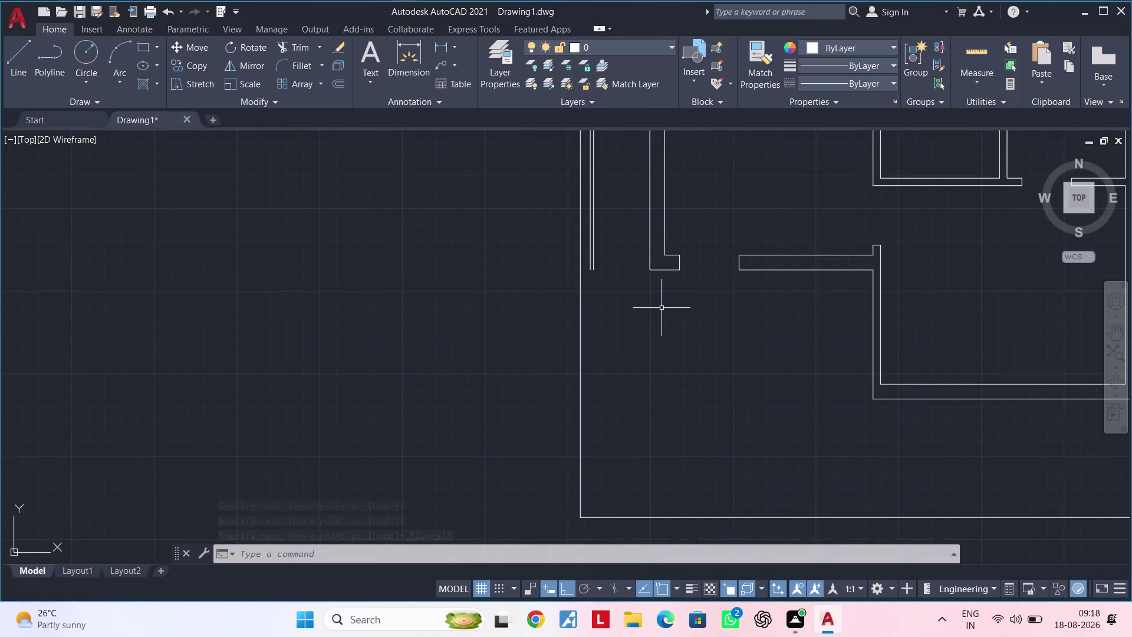
scroll(down, 3)
middle_drag(760, 389, 552, 396)
scroll(down, 3)
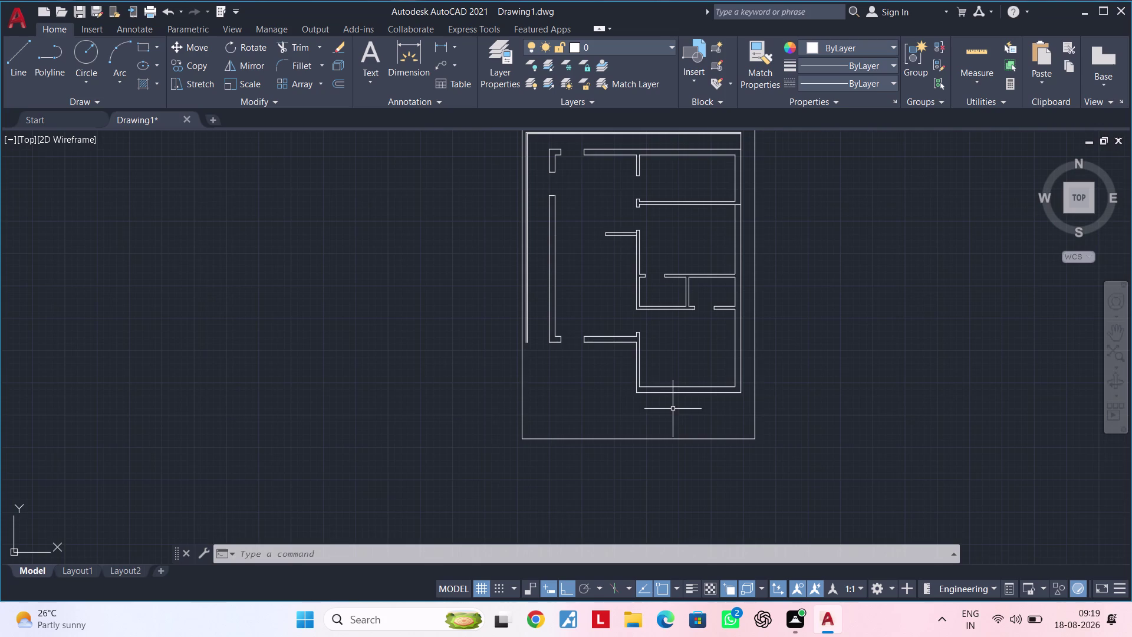
key(Escape)
key(Escape)
middle_drag(713, 407, 669, 510)
scroll(up, 3)
middle_drag(686, 336, 628, 304)
scroll(up, 3)
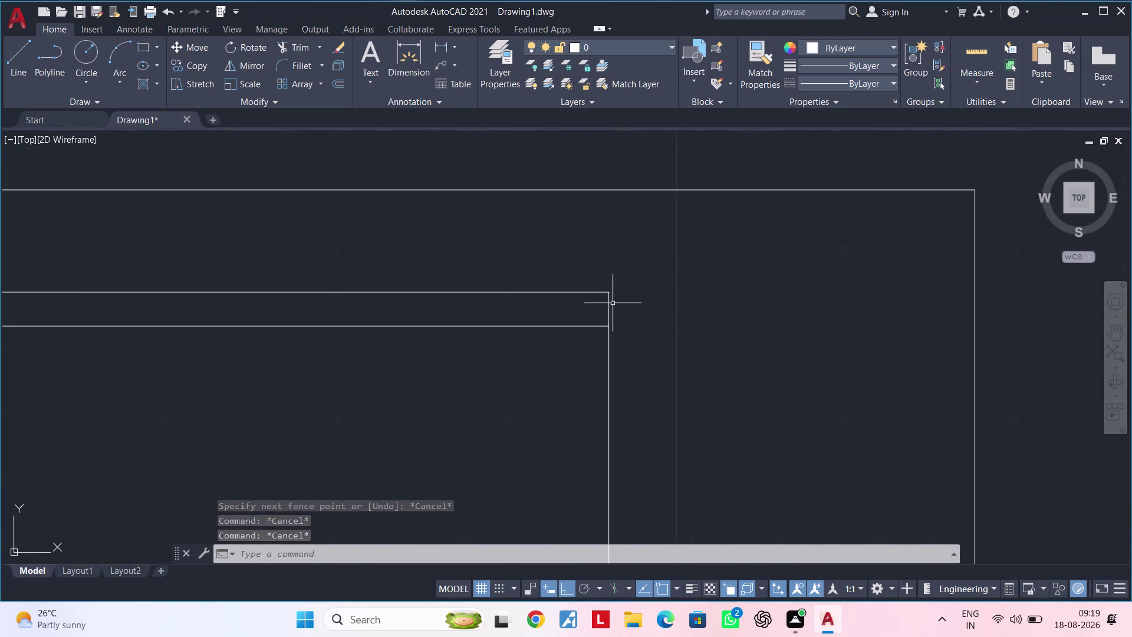
click(601, 292)
drag(611, 292, 630, 291)
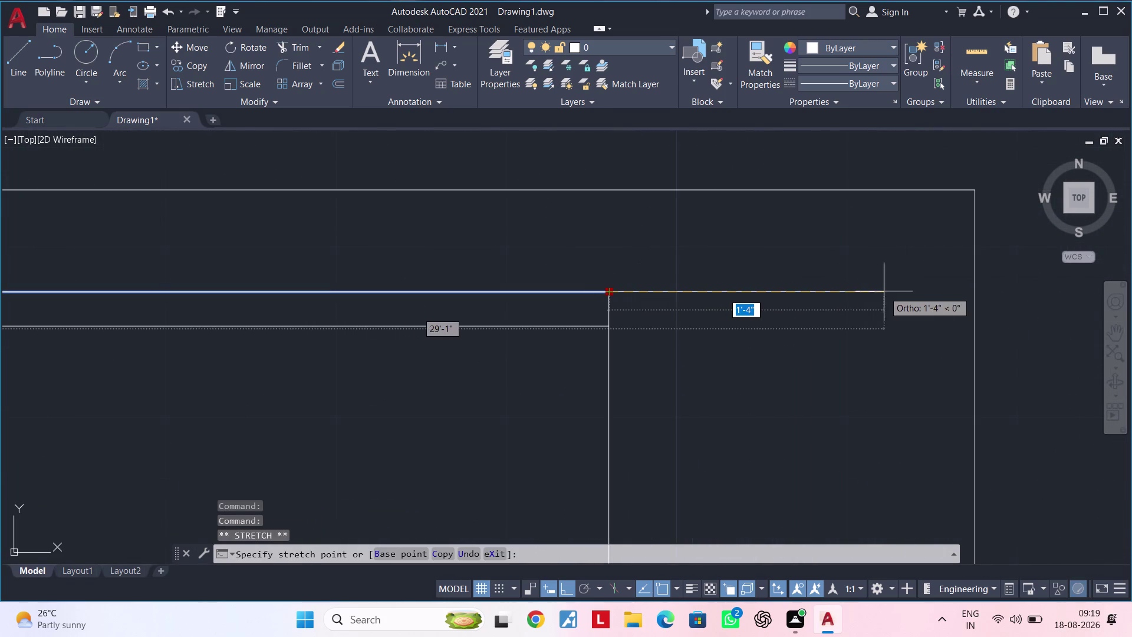
click(954, 291)
key(Escape)
key(Escape)
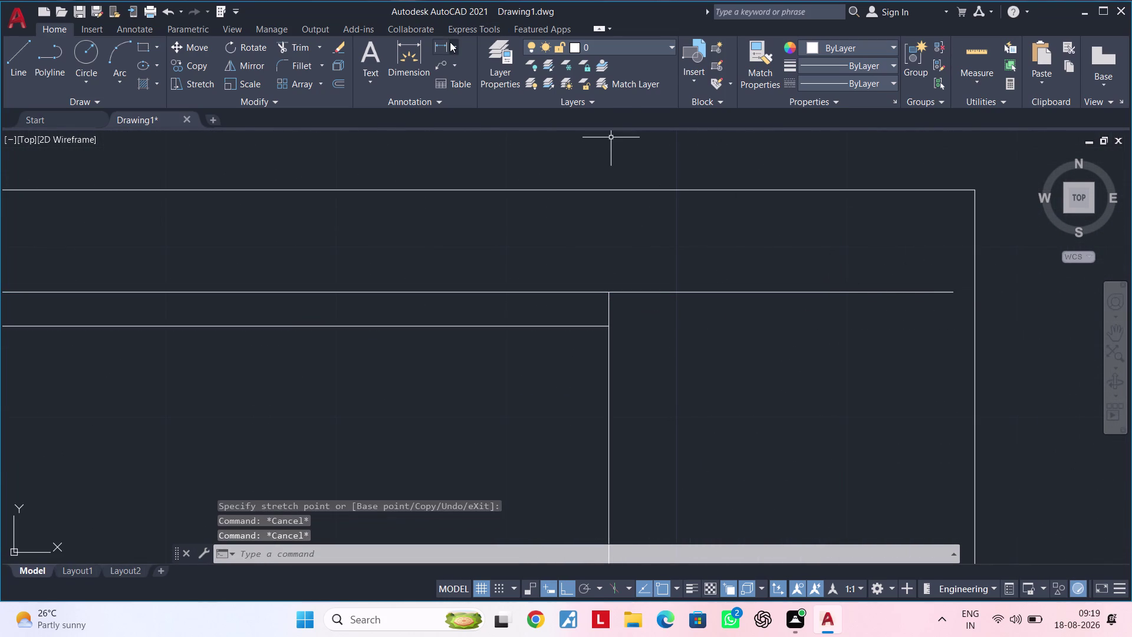
Measure the wall gap at the right end, then cancel without placing a dimension.
click(450, 42)
click(609, 289)
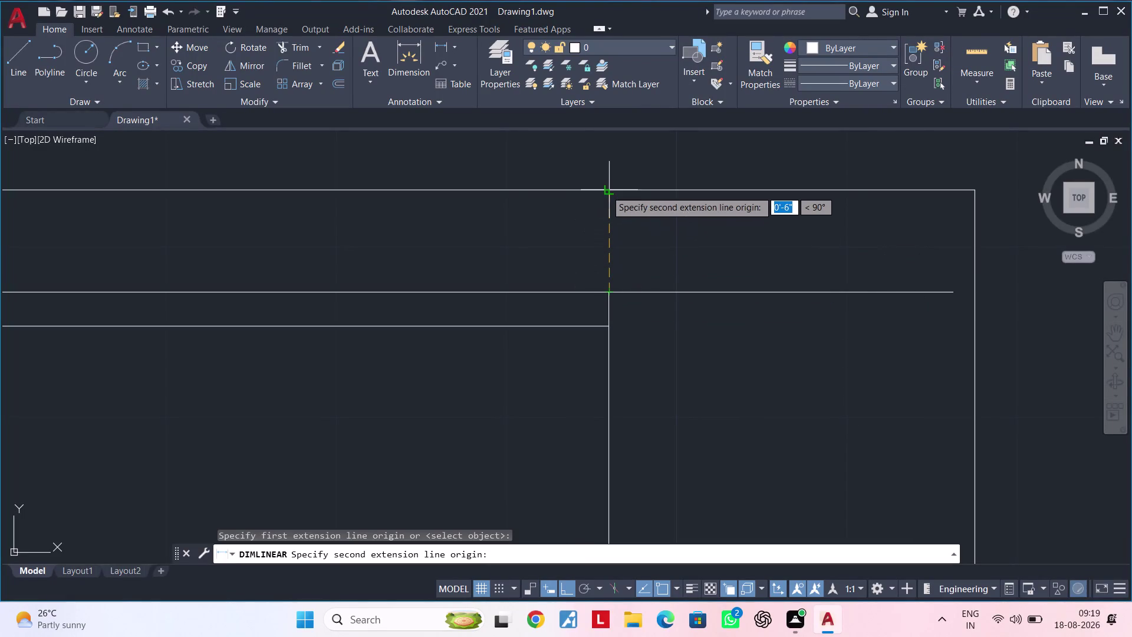
click(607, 190)
scroll(down, 3)
key(Escape)
key(Escape)
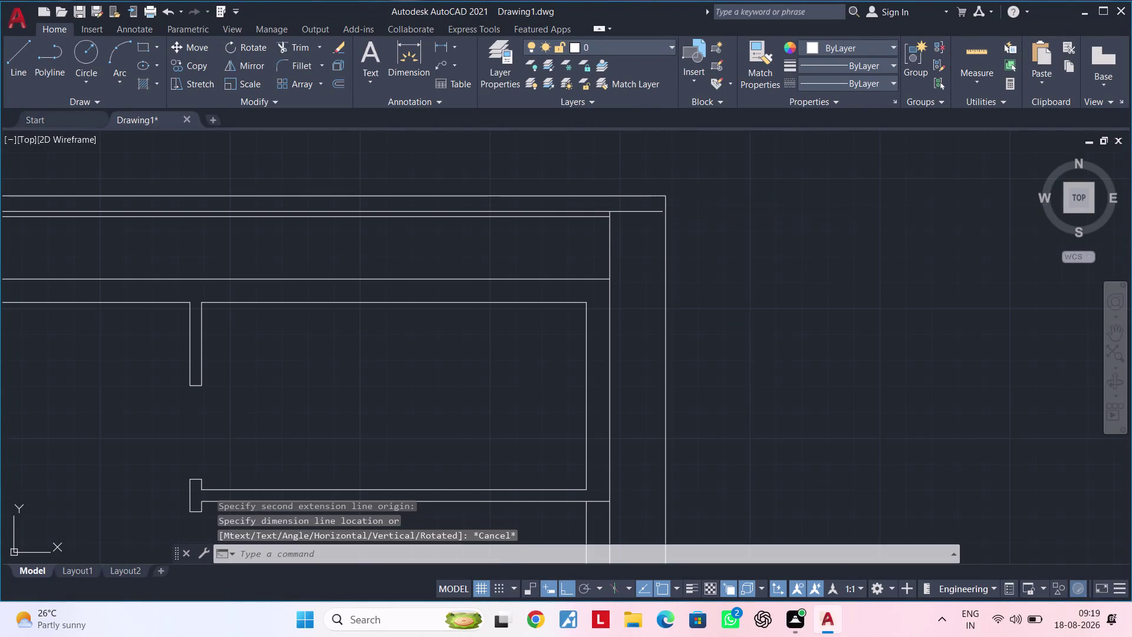
middle_drag(643, 260, 651, 234)
key(Escape)
key(Escape)
Offset the right wall line 6" outward.
text(of)
key(space)
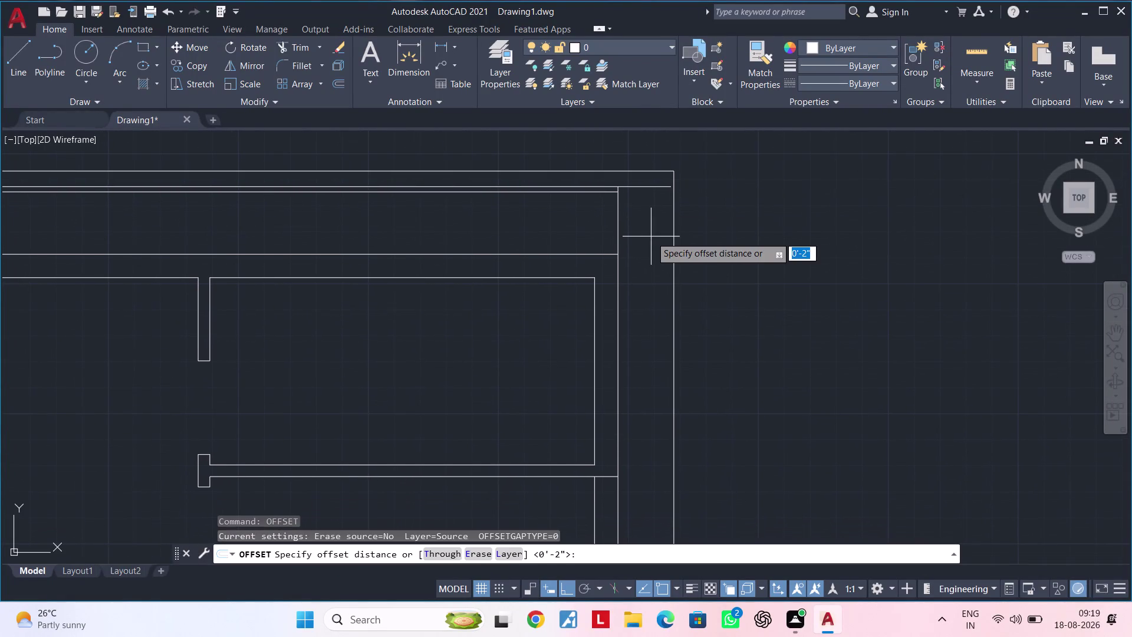
text(6")
key(Return)
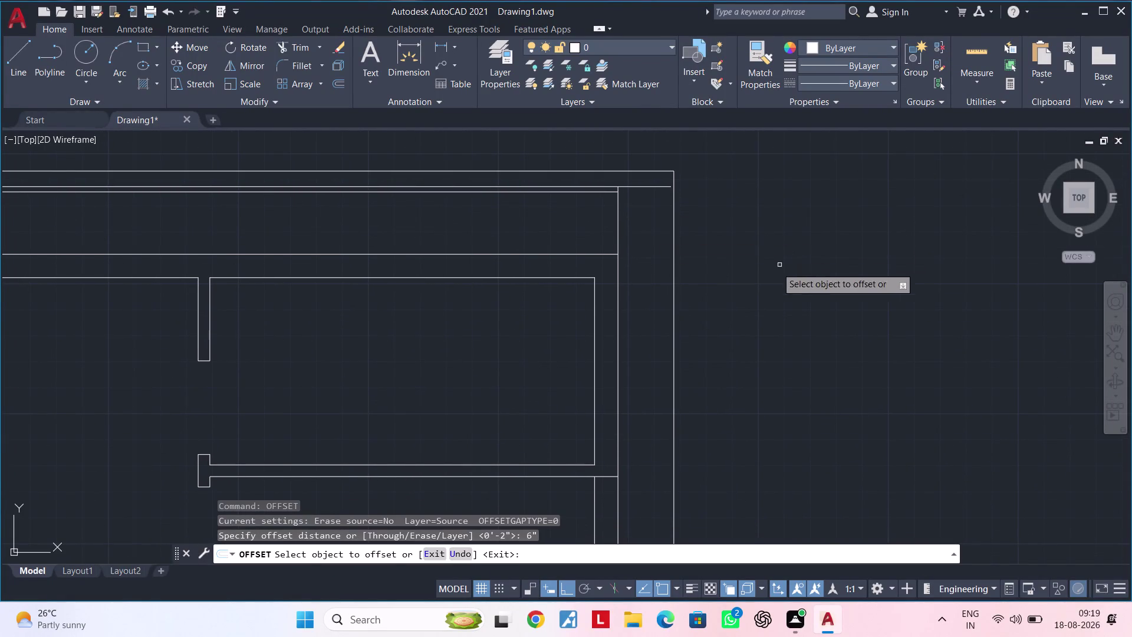
click(673, 254)
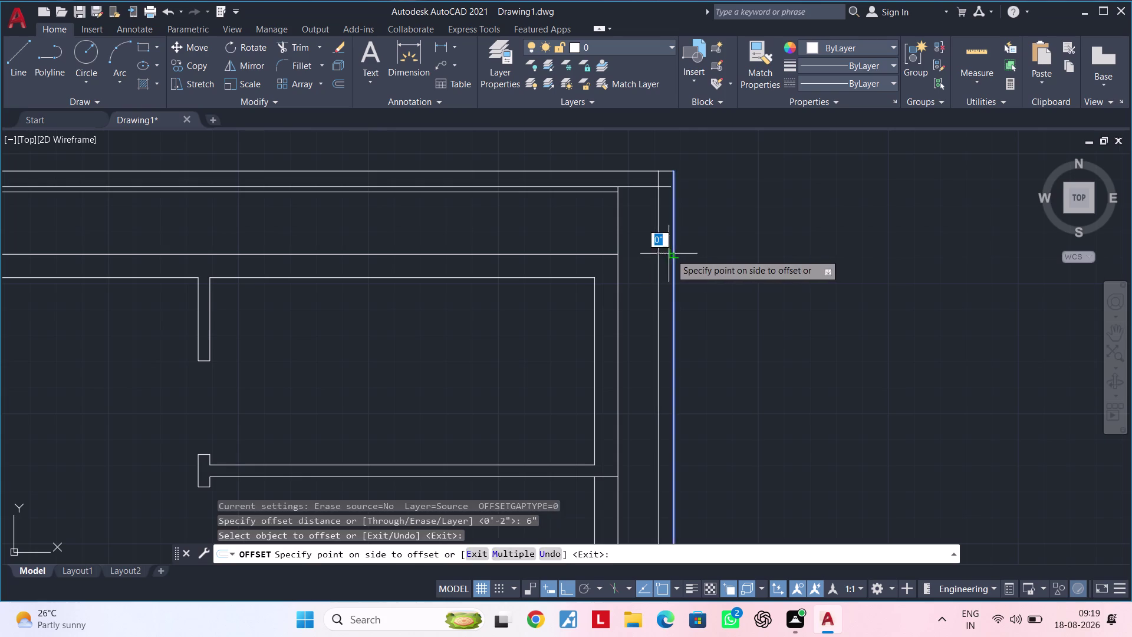
click(662, 254)
key(Escape)
key(Escape)
key(Escape)
Trim the excess line ends at the top-right corner.
key(t)
key(r)
key(space)
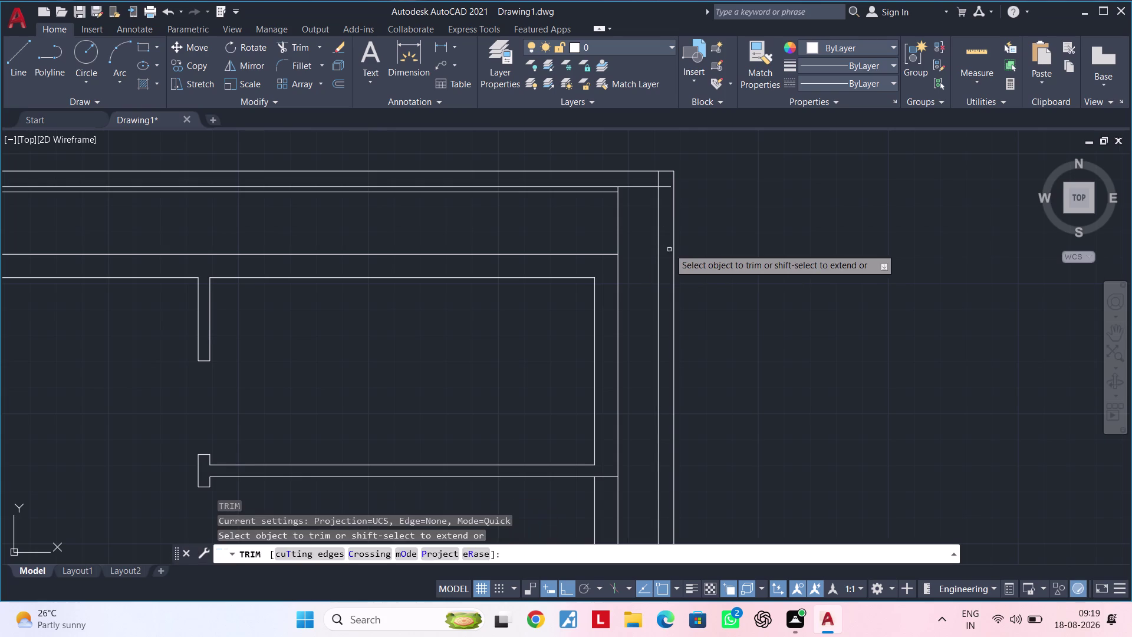
scroll(up, 3)
click(668, 176)
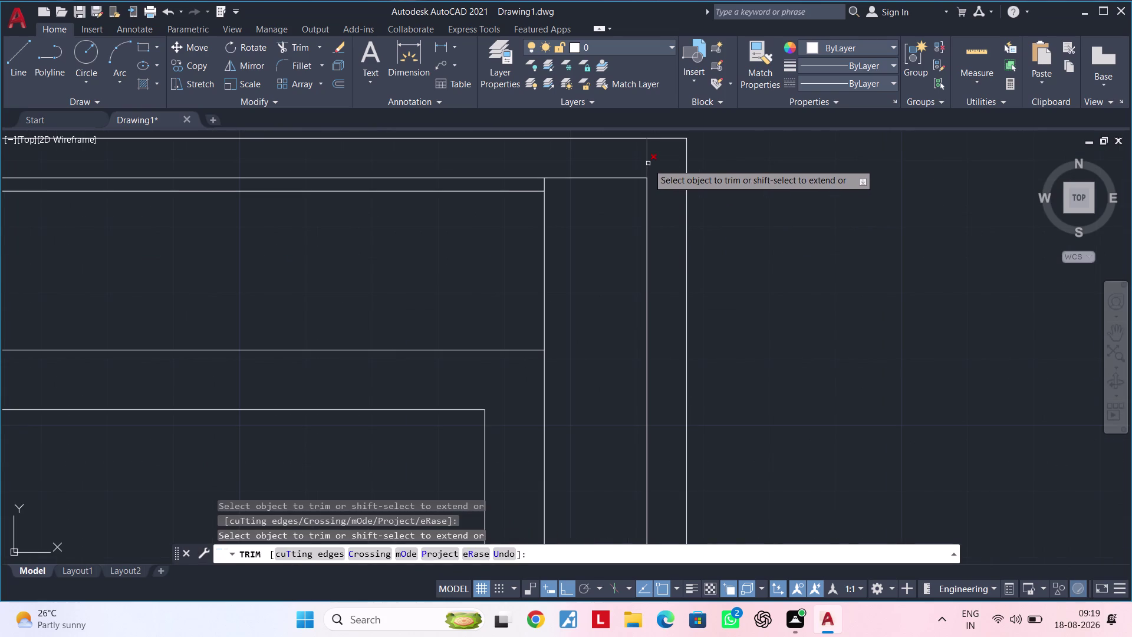
click(648, 164)
scroll(down, 3)
scroll(down, 3)
middle_drag(696, 280, 724, 115)
scroll(up, 3)
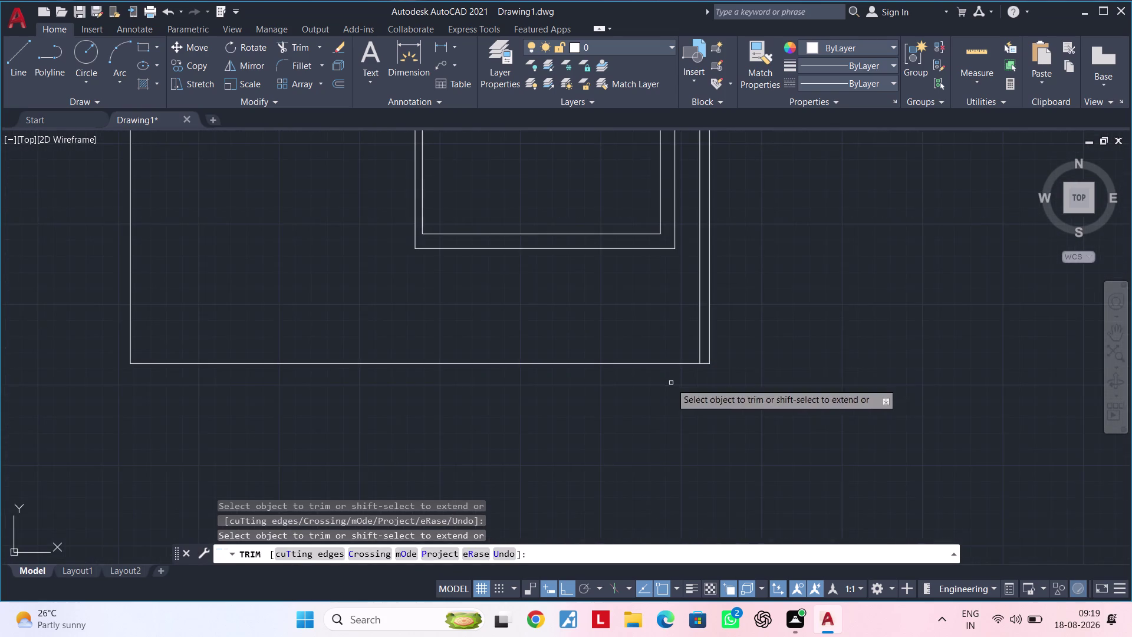
middle_drag(687, 377, 934, 324)
key(Escape)
key(Escape)
middle_drag(713, 335, 662, 386)
key(Escape)
key(Escape)
Offset the bottom wall line 6" to create its parallel wall line.
text(of)
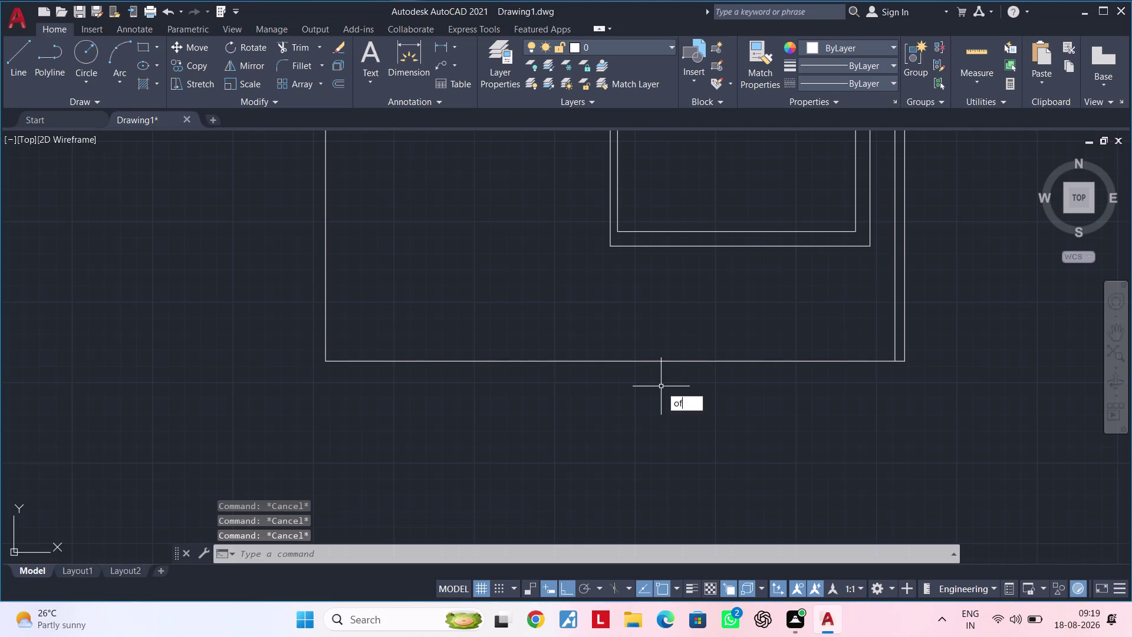
key(space)
text(6")
key(Return)
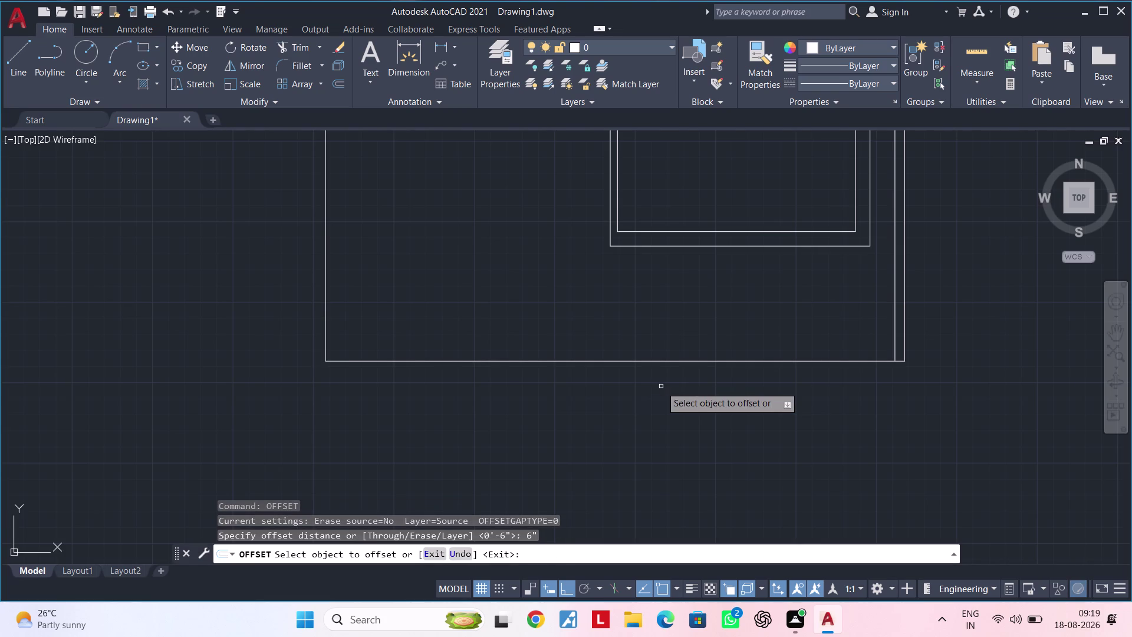
click(764, 360)
click(765, 344)
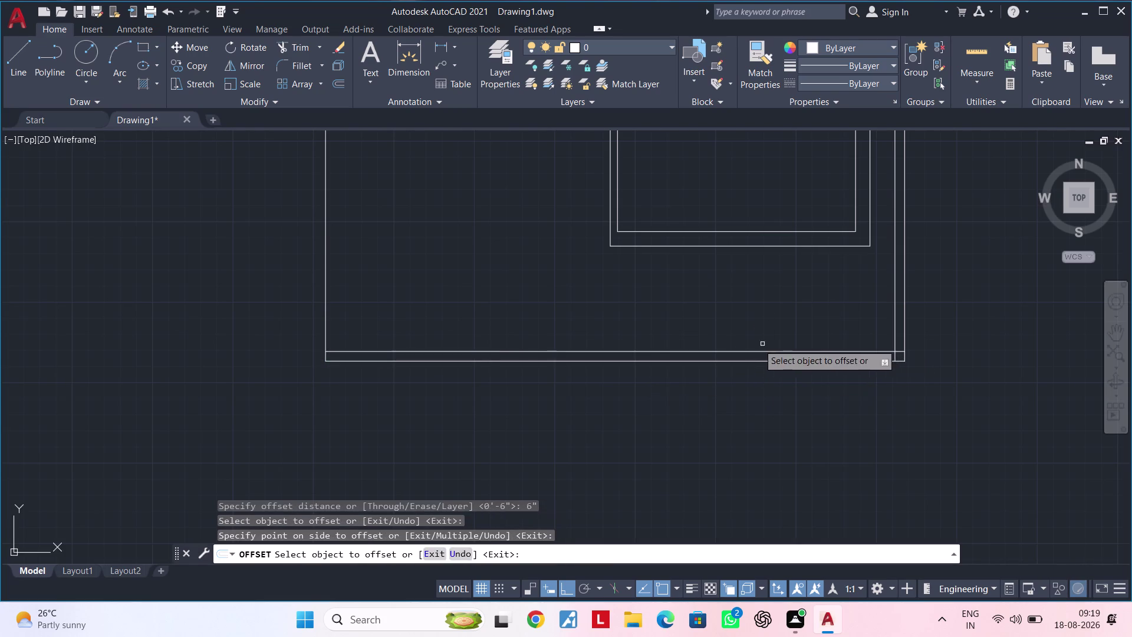
key(Escape)
key(Escape)
key(Escape)
key(space)
scroll(up, 3)
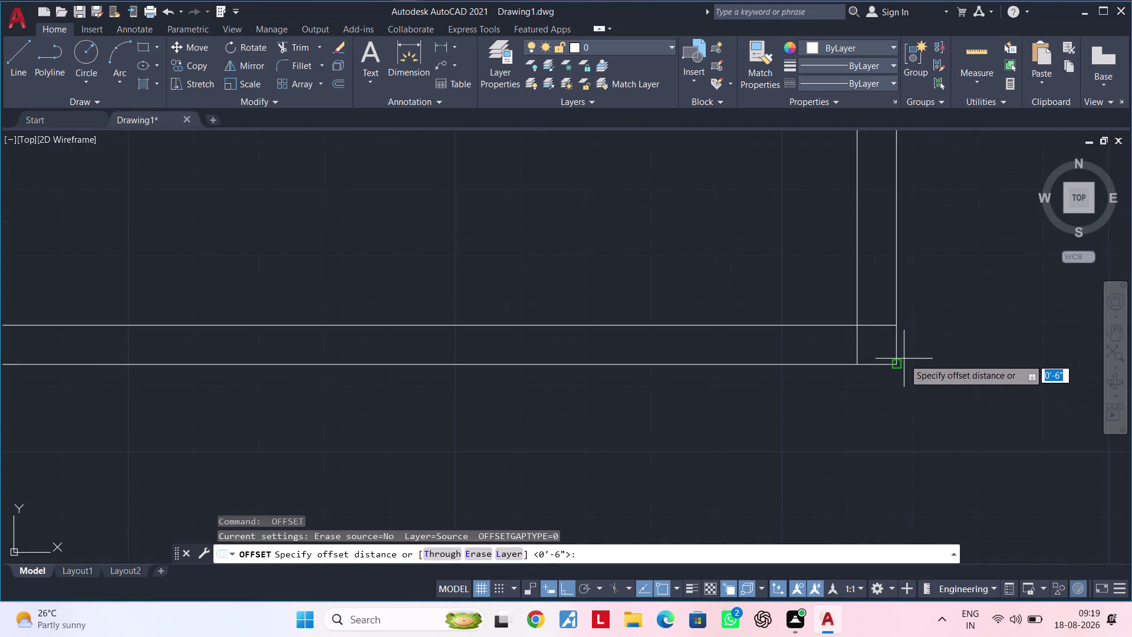
key(t)
key(Escape)
key(Escape)
Trim the overlapping line ends at the bottom-right corner.
text(tr)
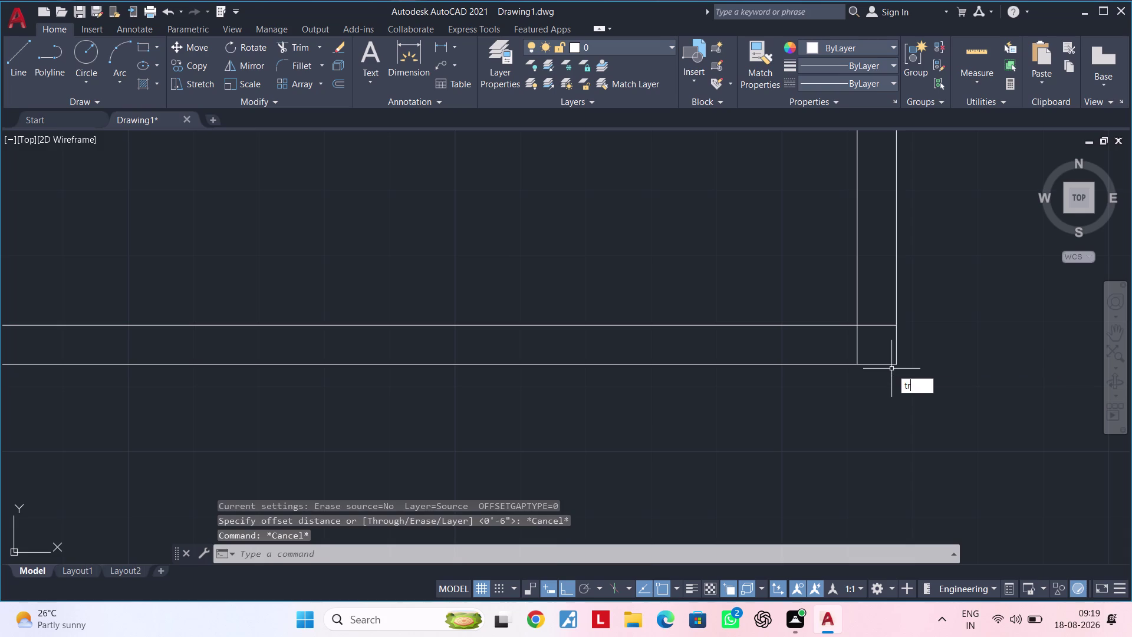
key(space)
click(876, 317)
drag(873, 333, 855, 343)
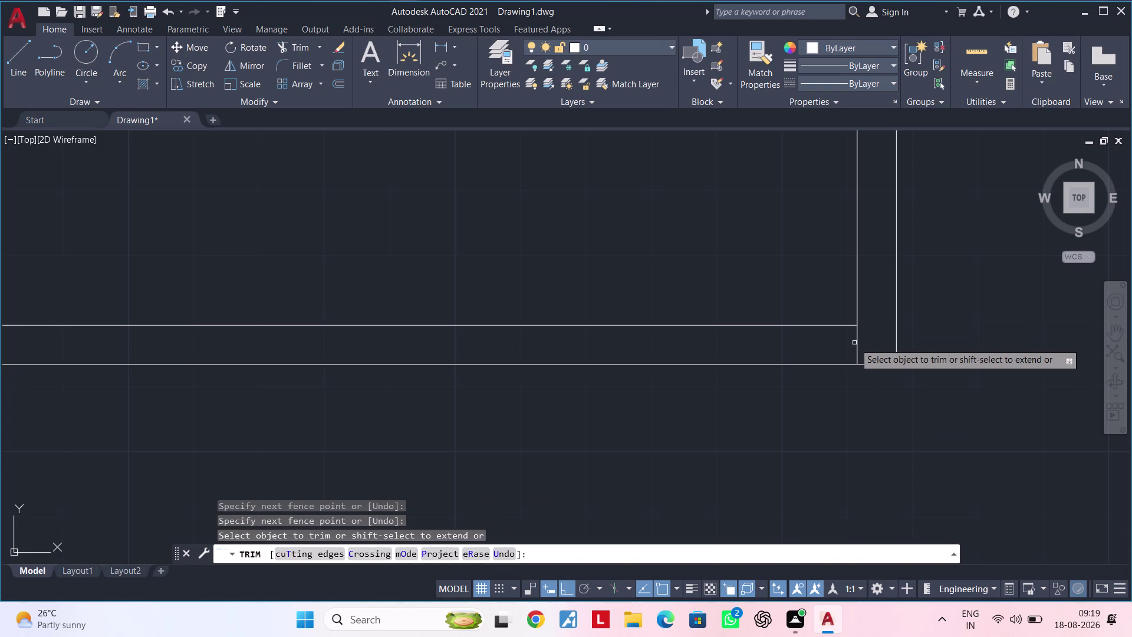
drag(855, 343, 857, 342)
triple_click(859, 340)
scroll(down, 3)
key(Escape)
middle_drag(713, 364, 988, 360)
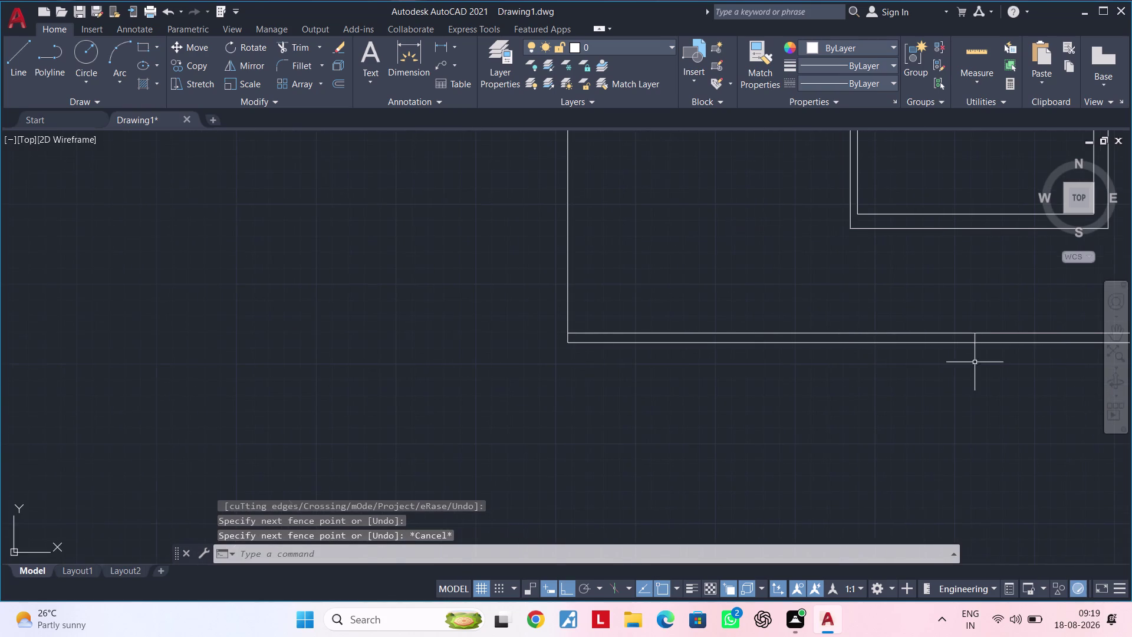
scroll(down, 3)
middle_drag(634, 332, 618, 425)
scroll(up, 3)
middle_drag(611, 355, 612, 417)
key(Escape)
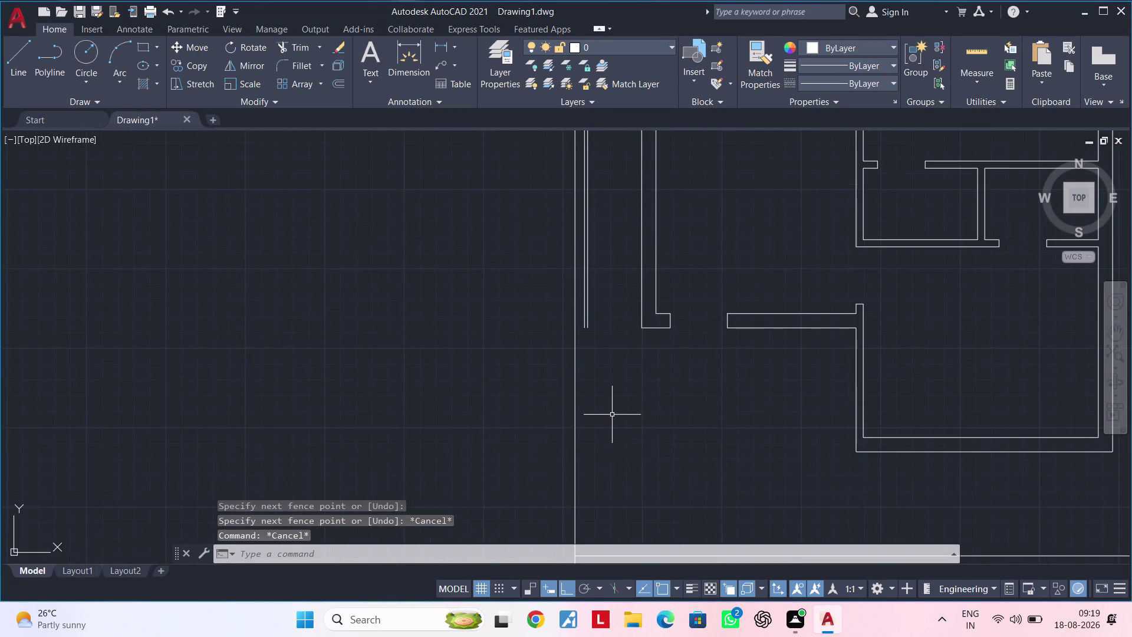
Extend three left wall lines downward toward the boundary with EXTEND.
key(Escape)
text(ex)
key(space)
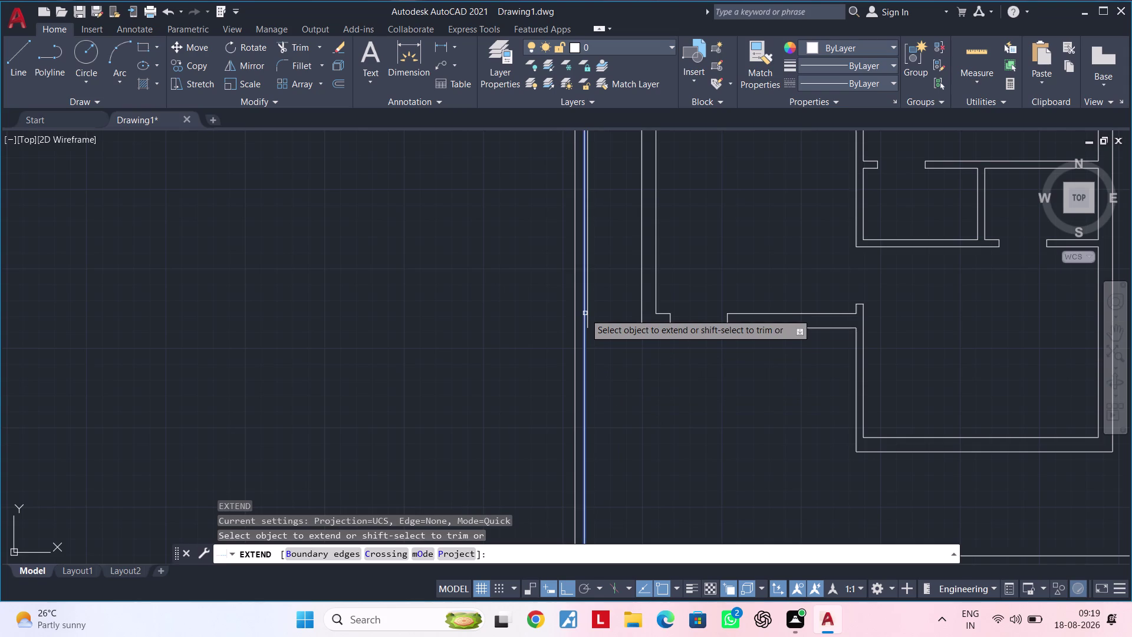
drag(585, 314, 599, 313)
click(608, 314)
click(586, 317)
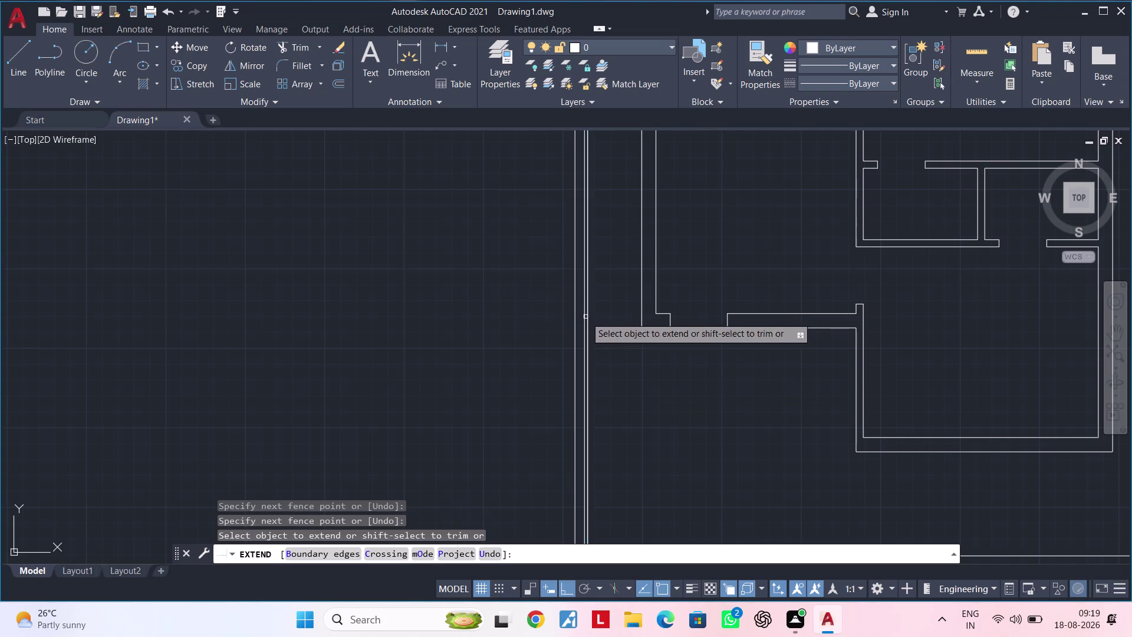
middle_drag(599, 412, 623, 258)
scroll(up, 3)
scroll(down, 3)
middle_drag(653, 392, 610, 374)
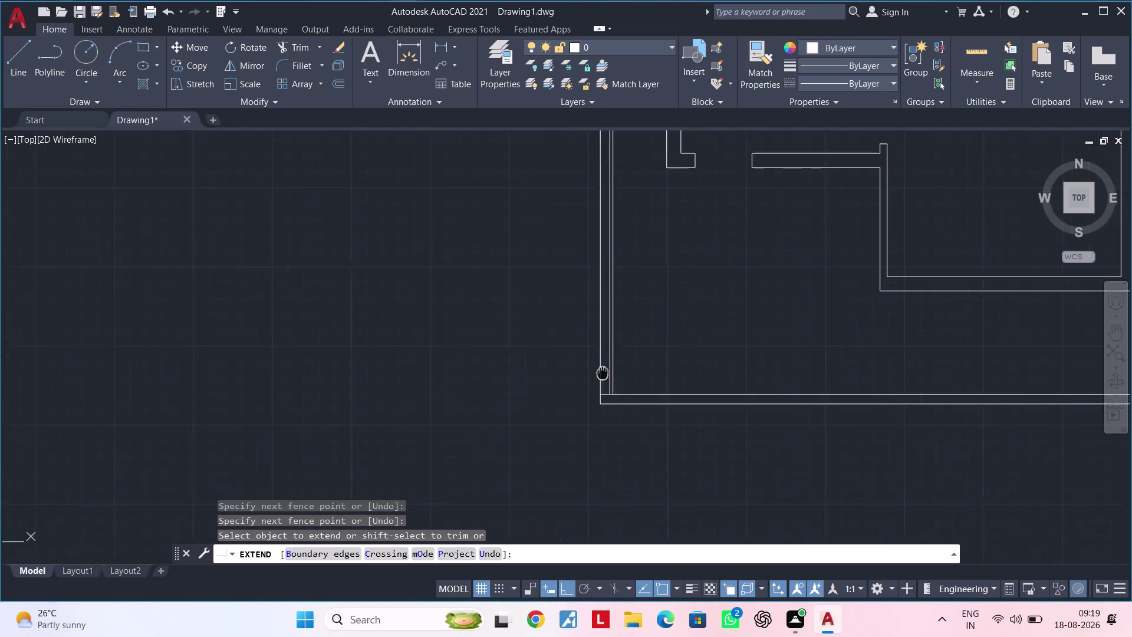
middle_drag(610, 374, 567, 366)
key(Escape)
key(Escape)
key(Escape)
key(Escape)
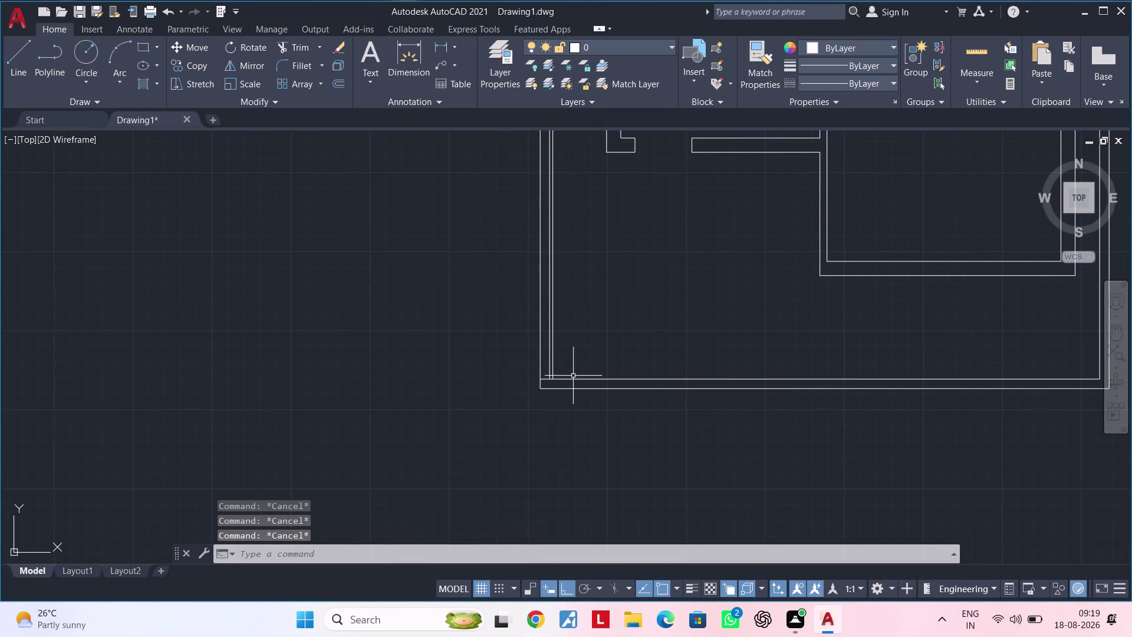
key(Escape)
key(Escape)
key(Escape)
Extend the remaining vertical left wall line down to the bottom wall.
scroll(up, 3)
text(e)
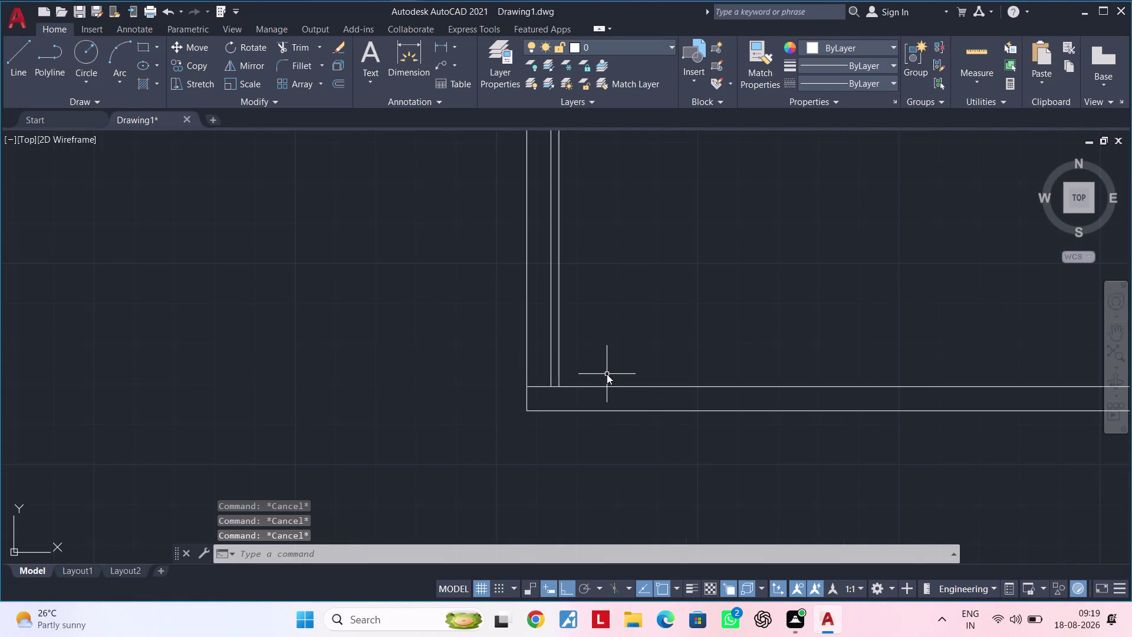
text(x)
key(space)
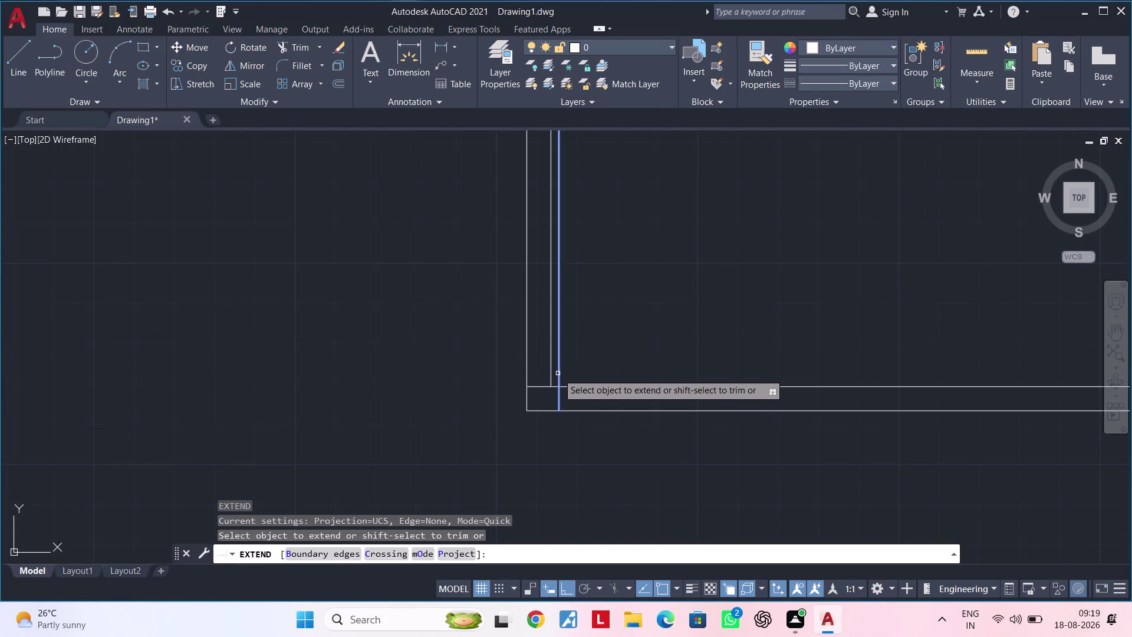
click(558, 373)
key(Escape)
key(Escape)
key(Escape)
key(Escape)
key(Escape)
key(Escape)
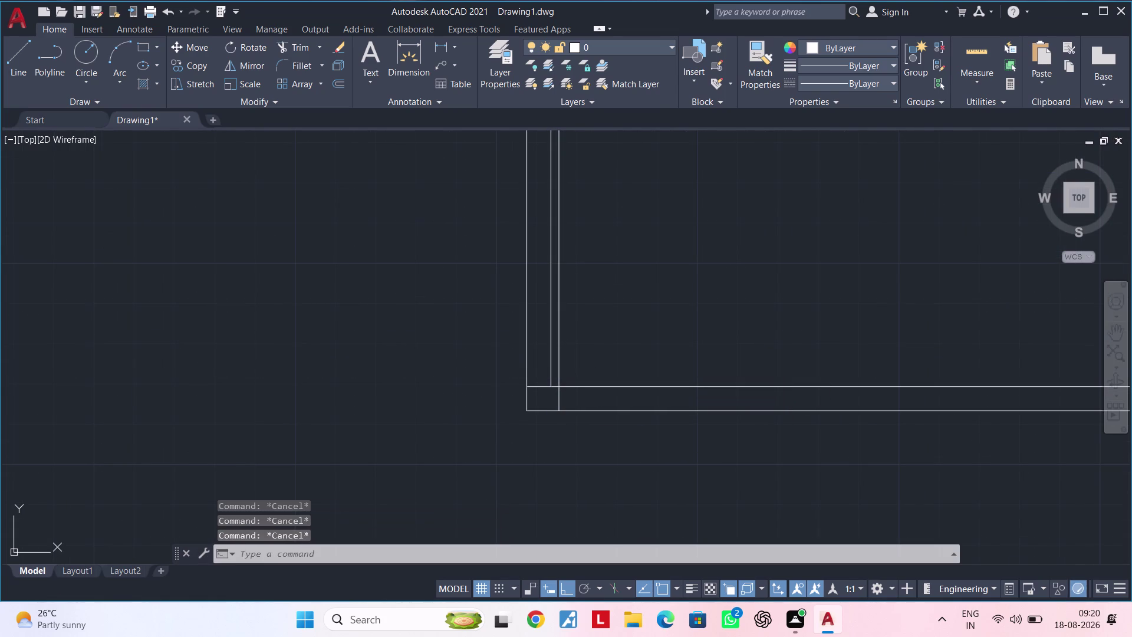
Trim the two overhanging line ends at the bottom-left corner.
text(tr)
key(space)
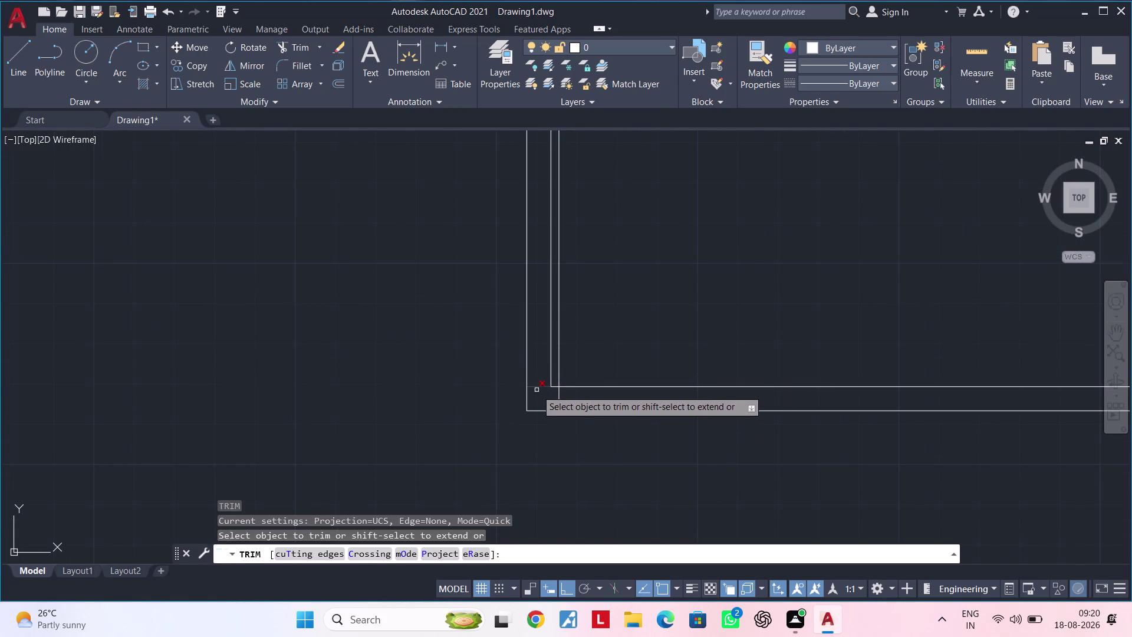
click(536, 390)
click(538, 386)
key(Escape)
key(Escape)
Pan across the floor plan to review it and centre the lower wall opening.
scroll(down, 3)
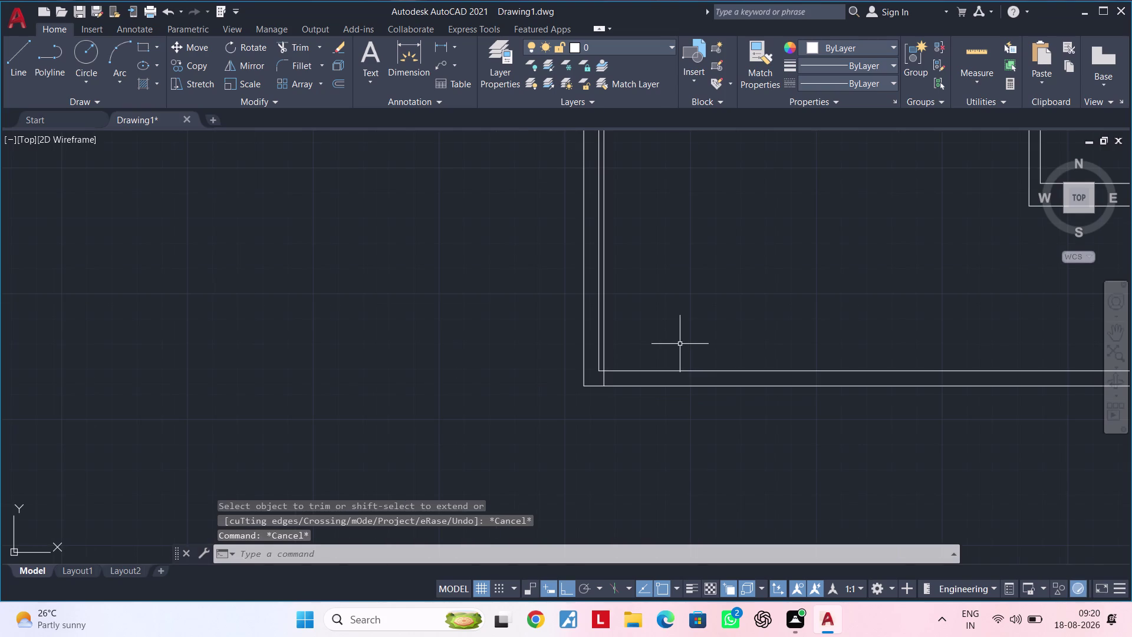
scroll(down, 3)
middle_drag(771, 338, 638, 379)
scroll(up, 3)
middle_drag(597, 305, 601, 420)
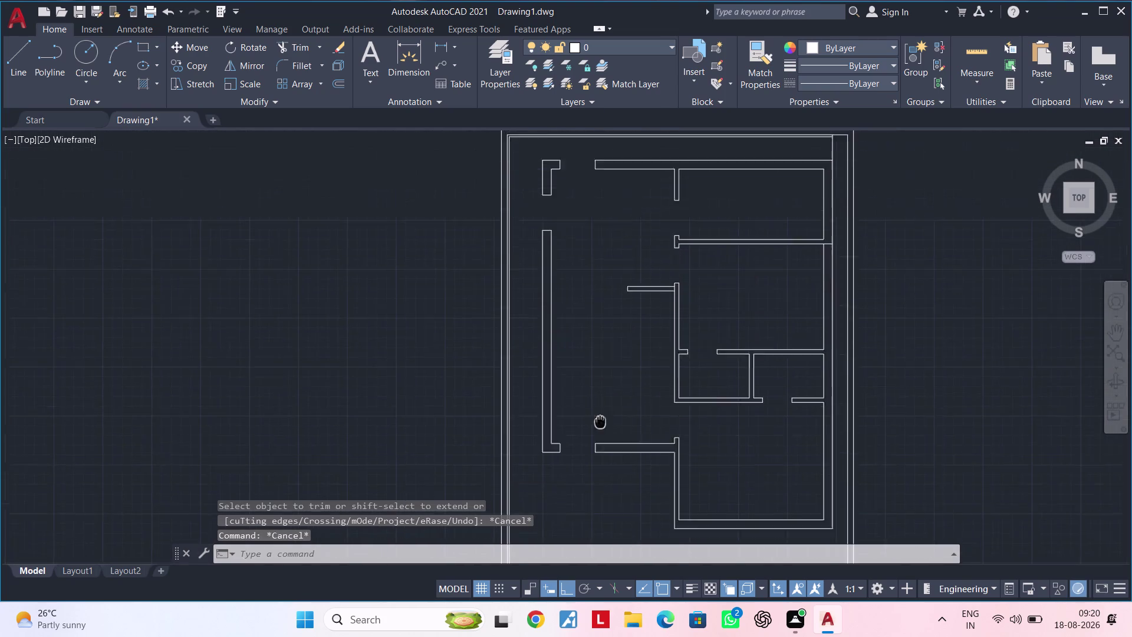
middle_drag(601, 421, 600, 483)
scroll(up, 3)
middle_drag(601, 358, 593, 477)
key(Escape)
key(Escape)
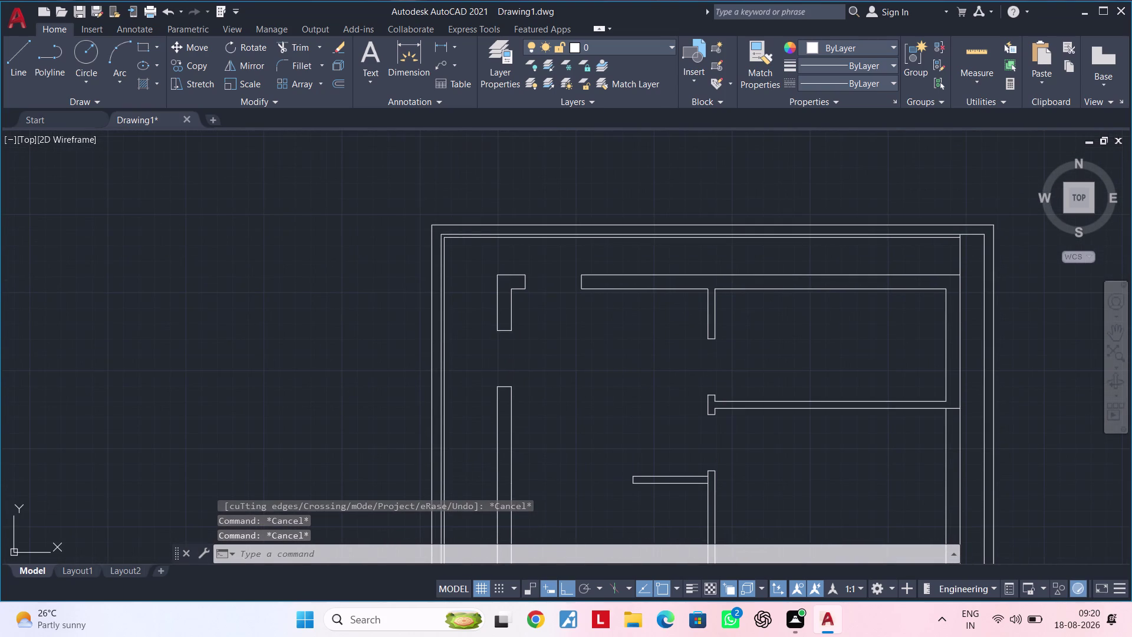
key(Escape)
key(Escape)
key(Escape)
scroll(down, 3)
middle_drag(702, 485, 644, 91)
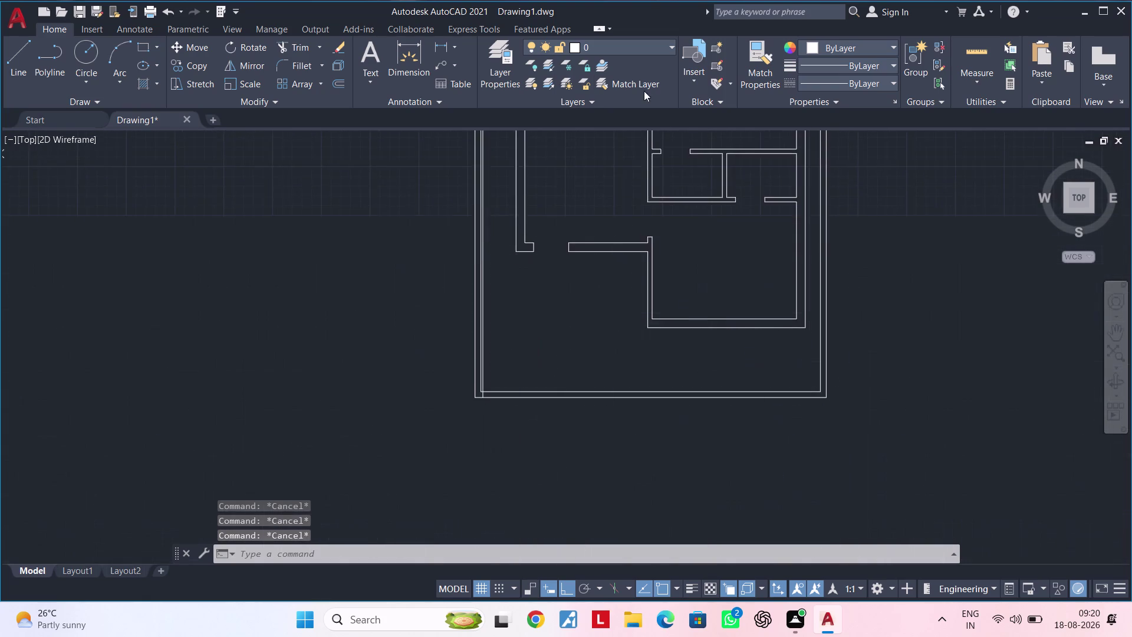
scroll(up, 3)
middle_drag(608, 326, 589, 264)
middle_drag(574, 272, 503, 309)
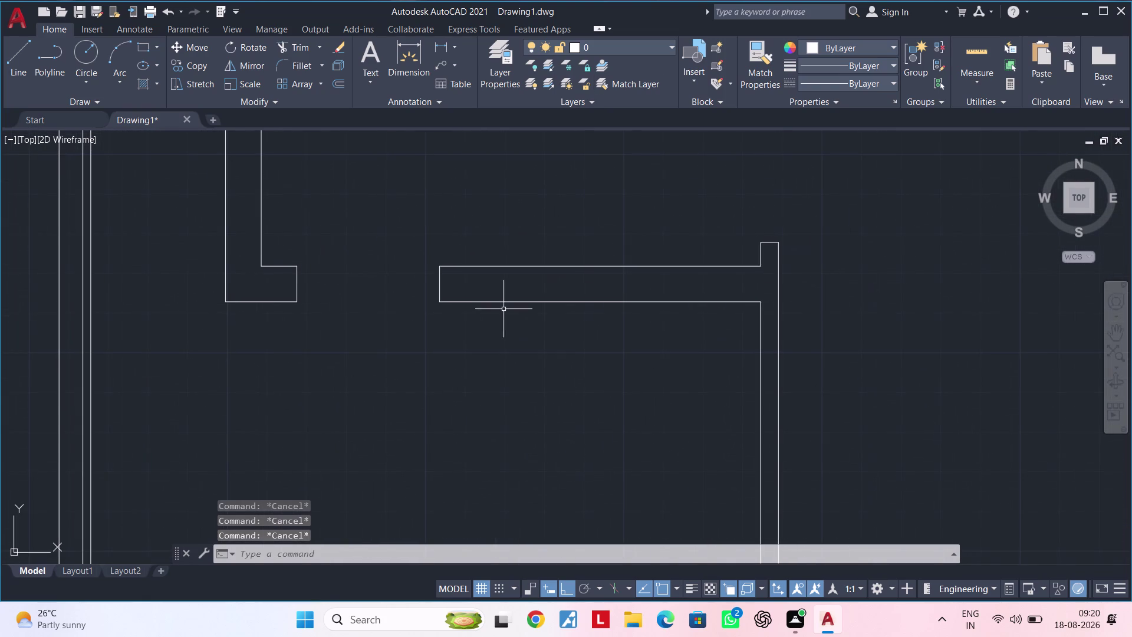
key(Escape)
key(Escape)
key(Escape)
middle_drag(505, 313, 492, 302)
scroll(up, 3)
middle_drag(494, 306, 478, 346)
key(Escape)
key(Escape)
key(l)
key(space)
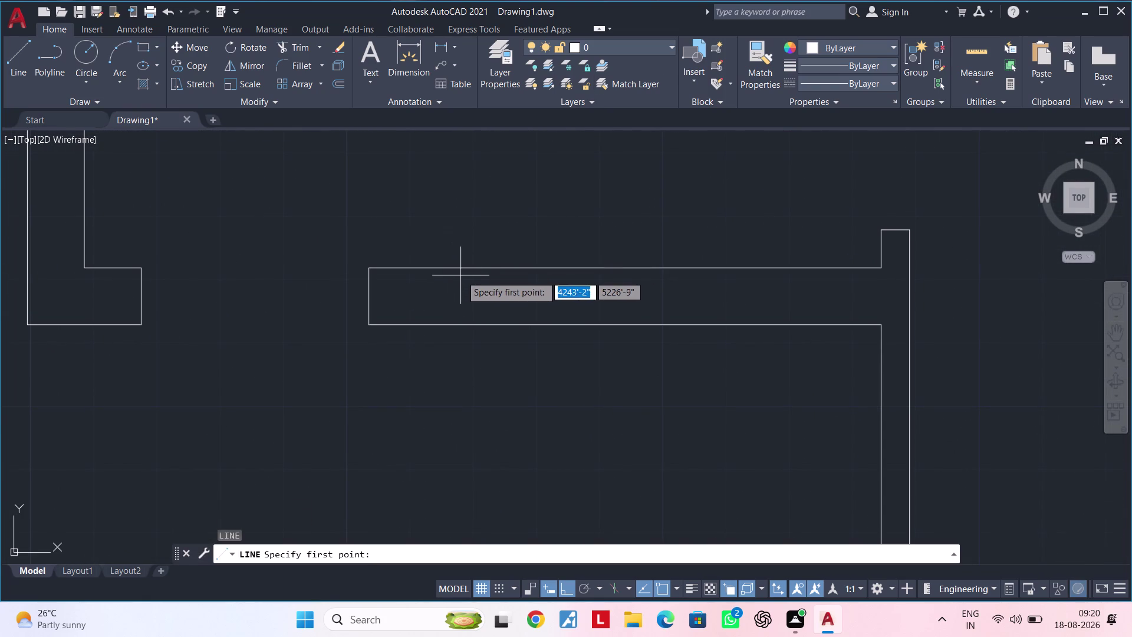
Draw a rectangle by dimensions, 9" long and 3' wide, from the wall edge hanging down.
key(Escape)
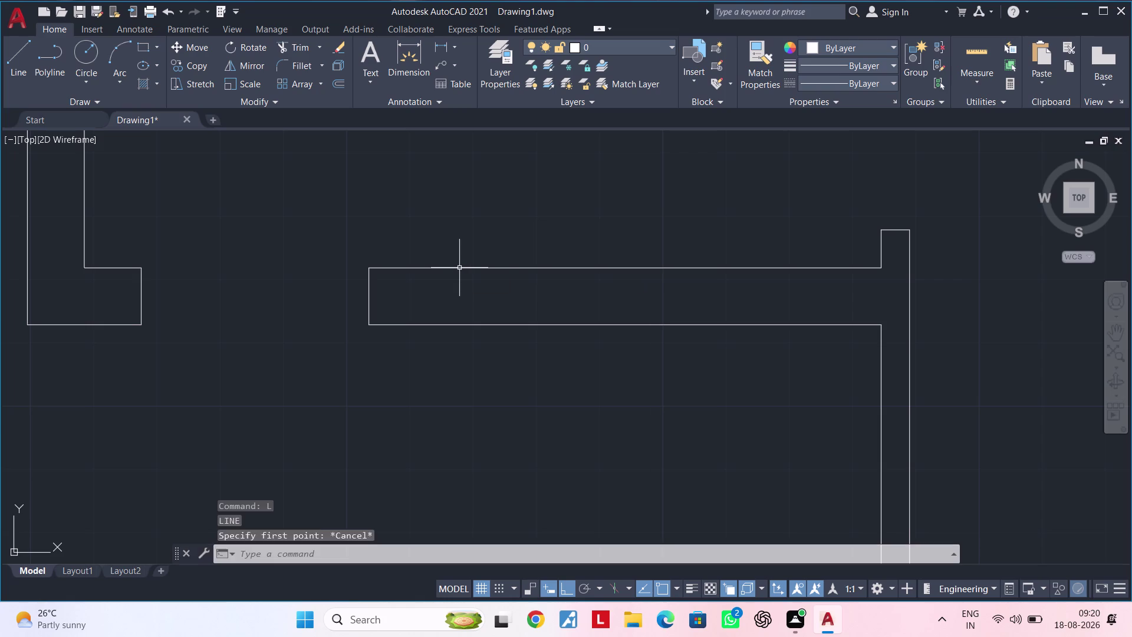
key(Escape)
text(rec)
key(space)
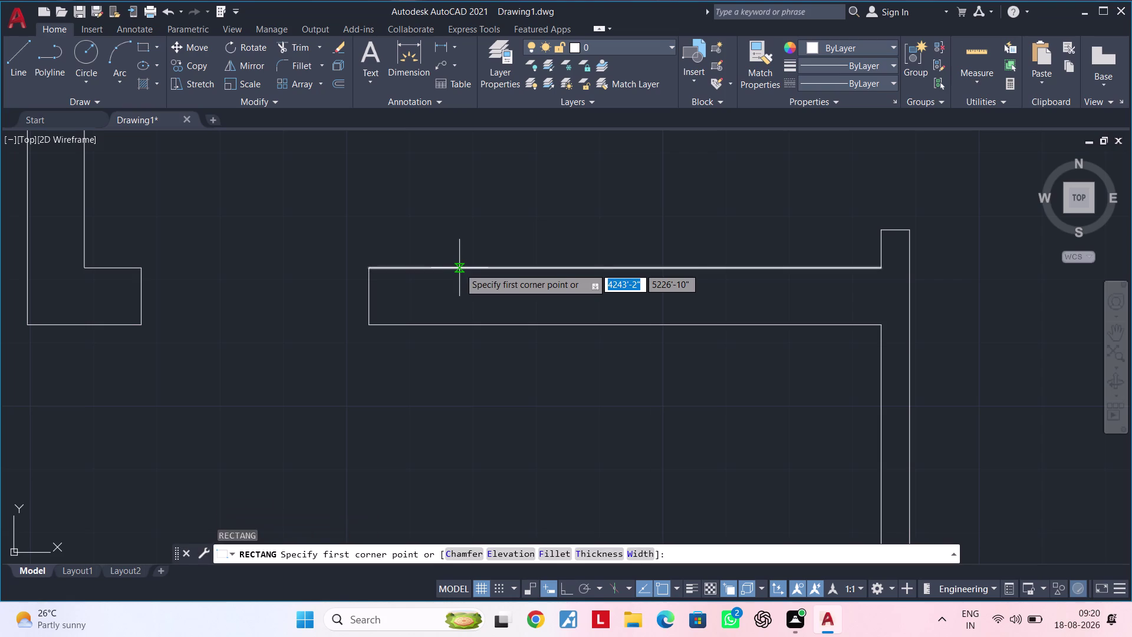
click(459, 268)
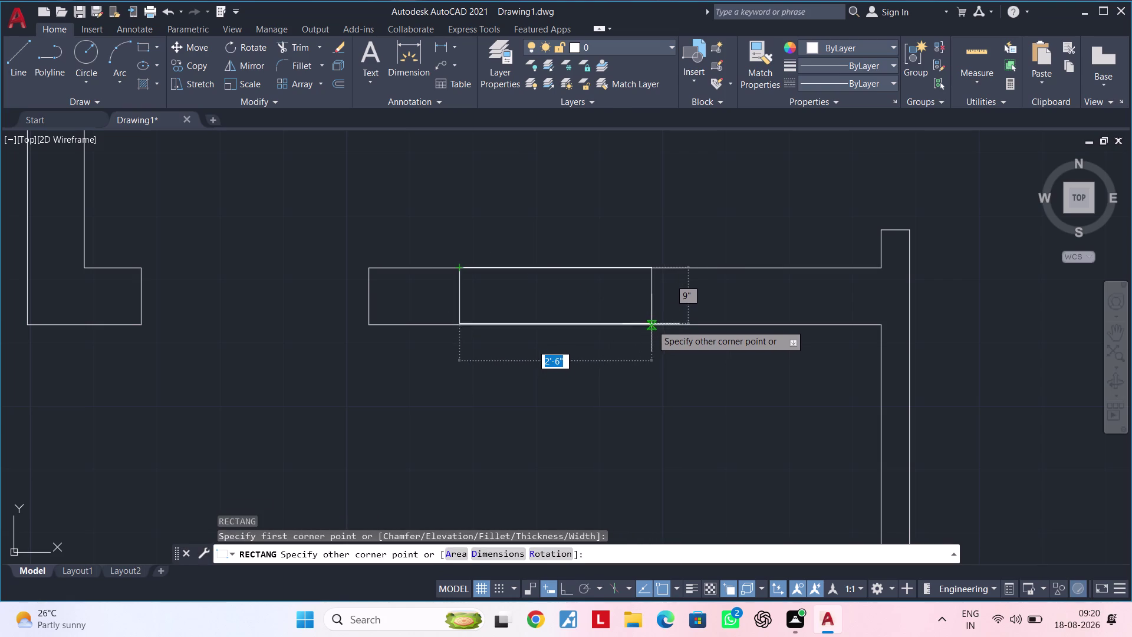
text(d)
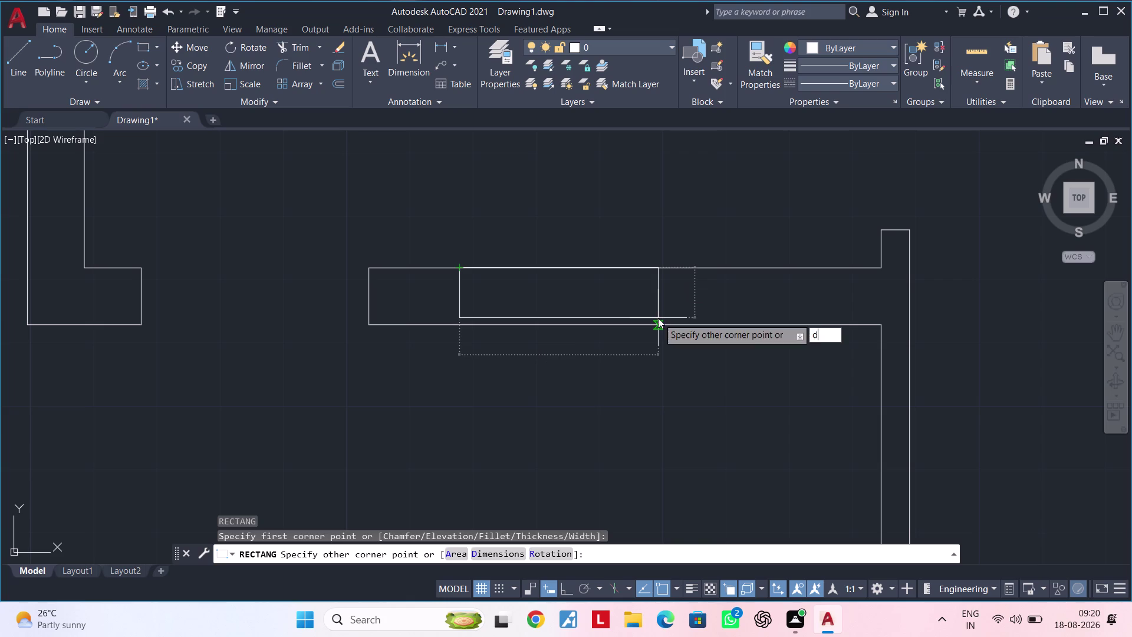
key(space)
key(9)
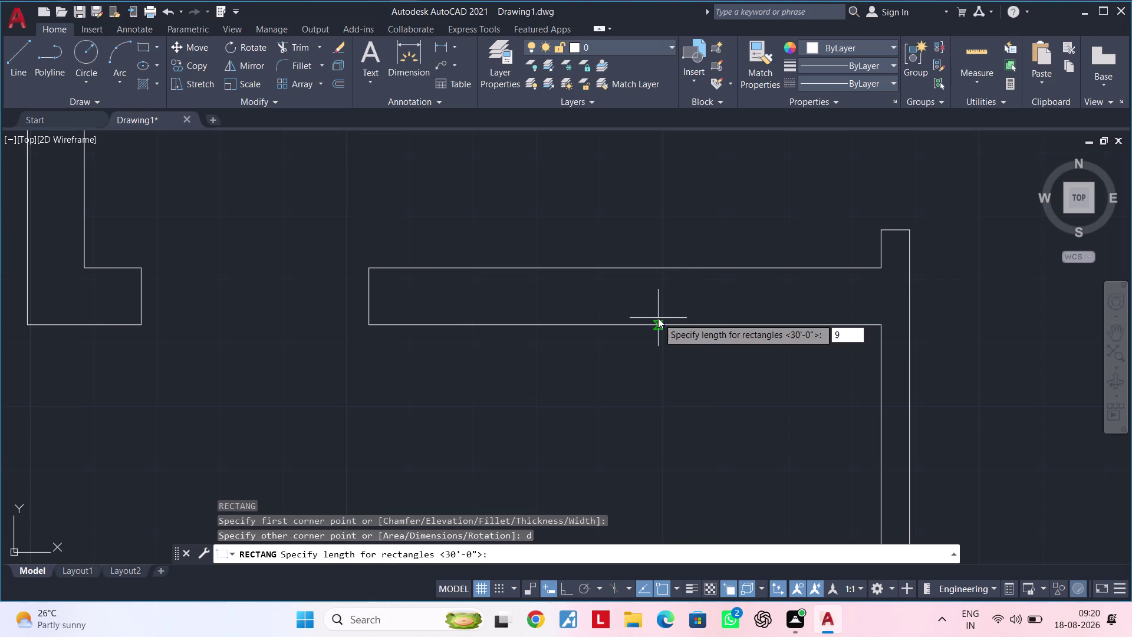
key(shift+quotedbl)
key(Return)
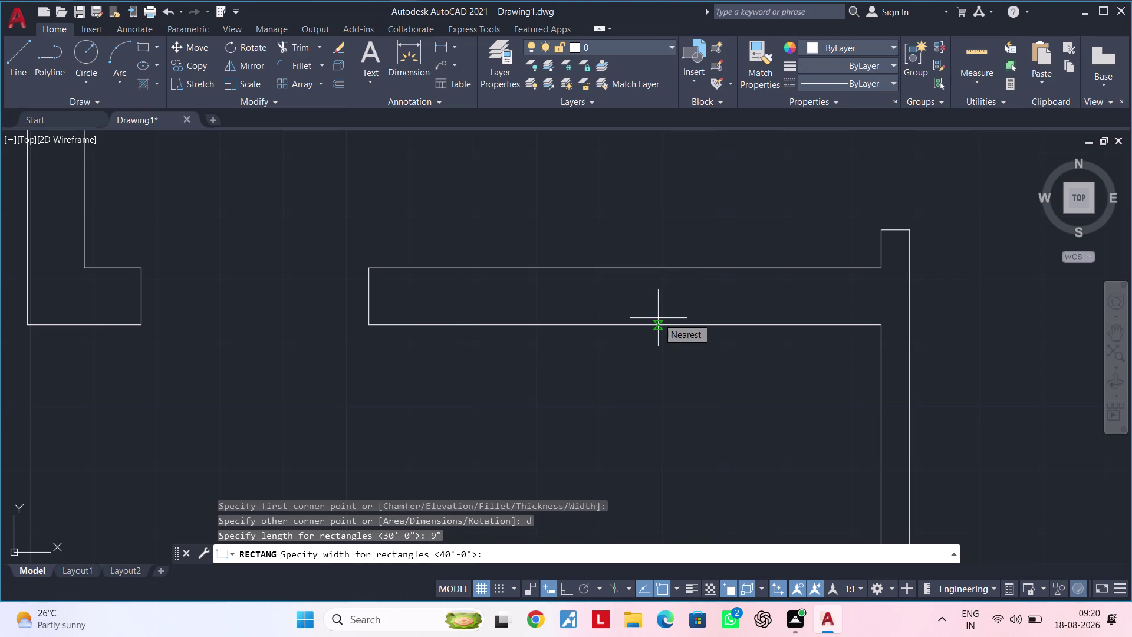
text(3')
key(Return)
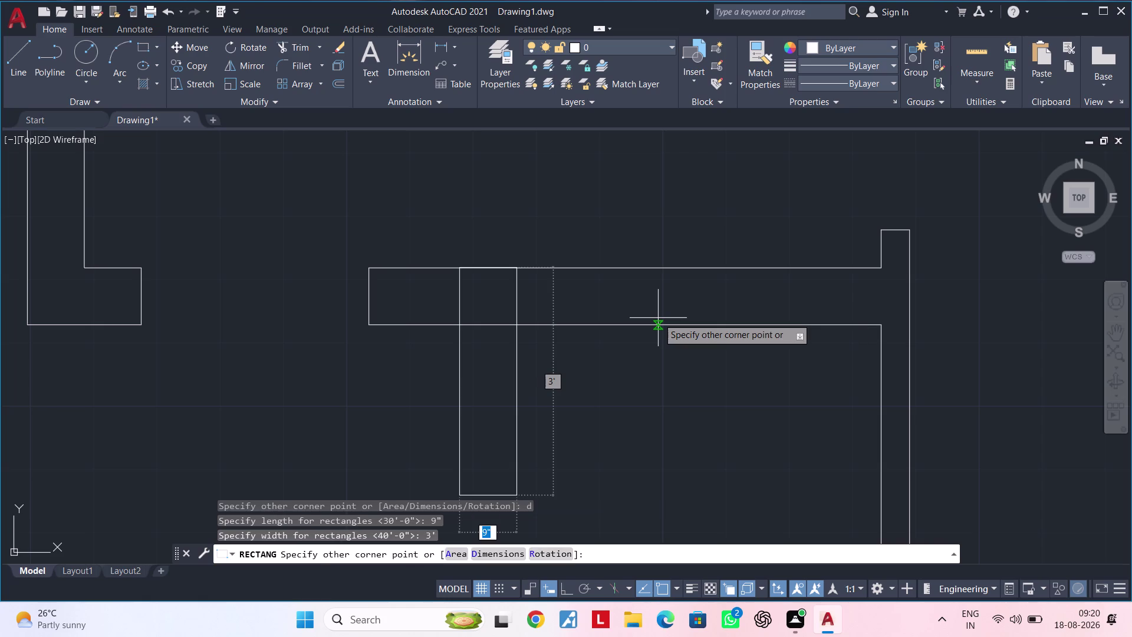
click(584, 446)
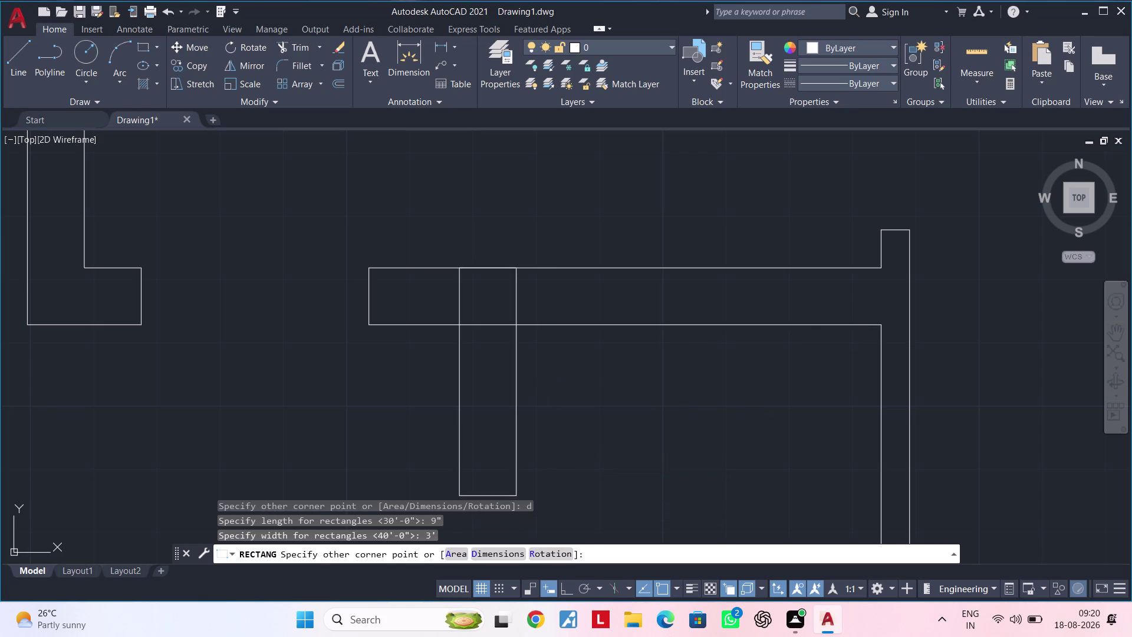
scroll(down, 3)
middle_drag(584, 428, 584, 365)
scroll(up, 3)
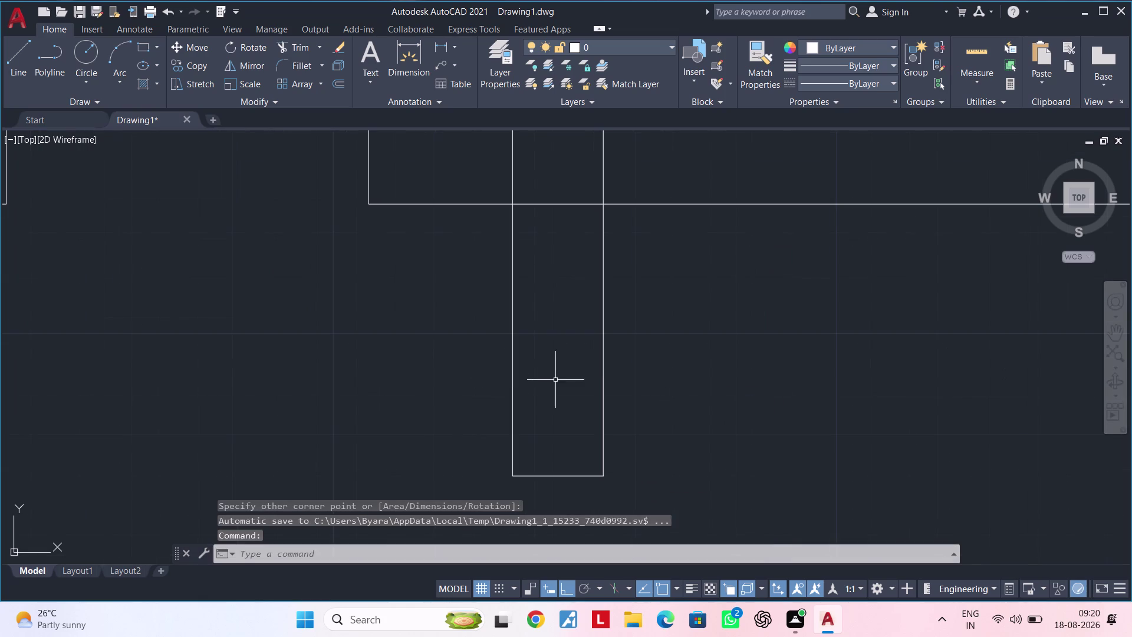
Rotate the 9" by 3' rectangle 90° so it lies horizontal.
click(603, 367)
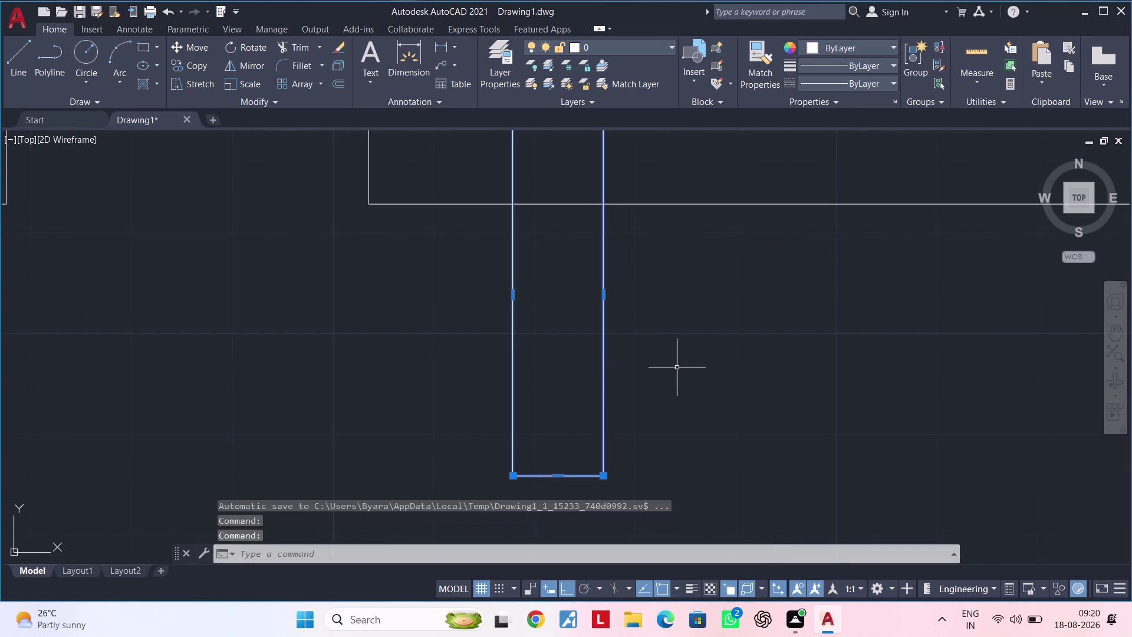
key(r)
key(o)
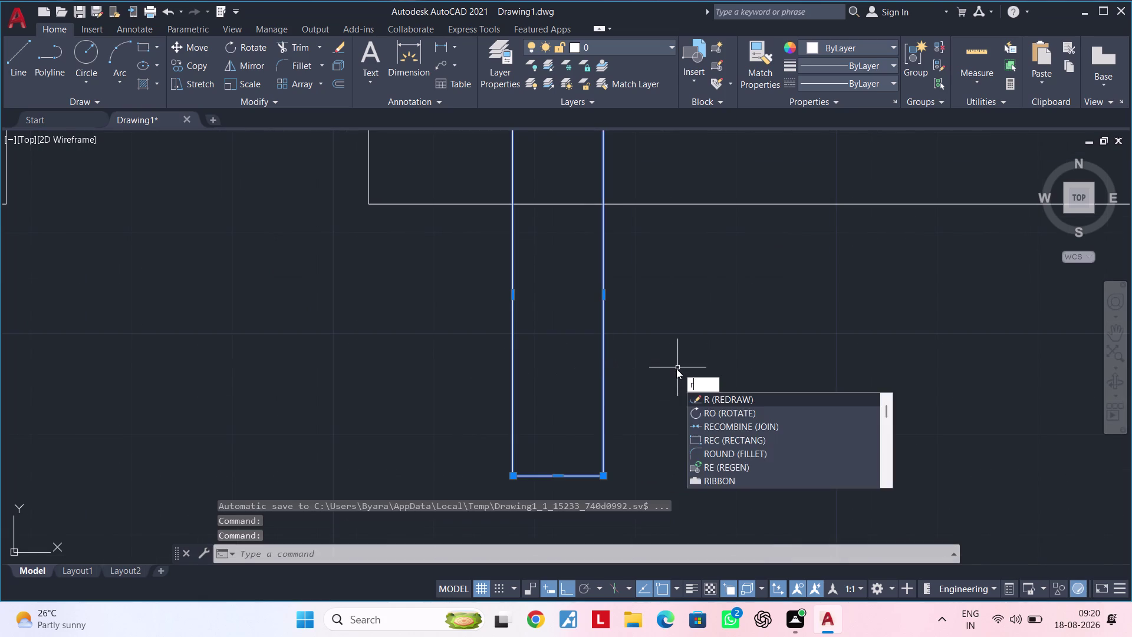
key(space)
click(661, 369)
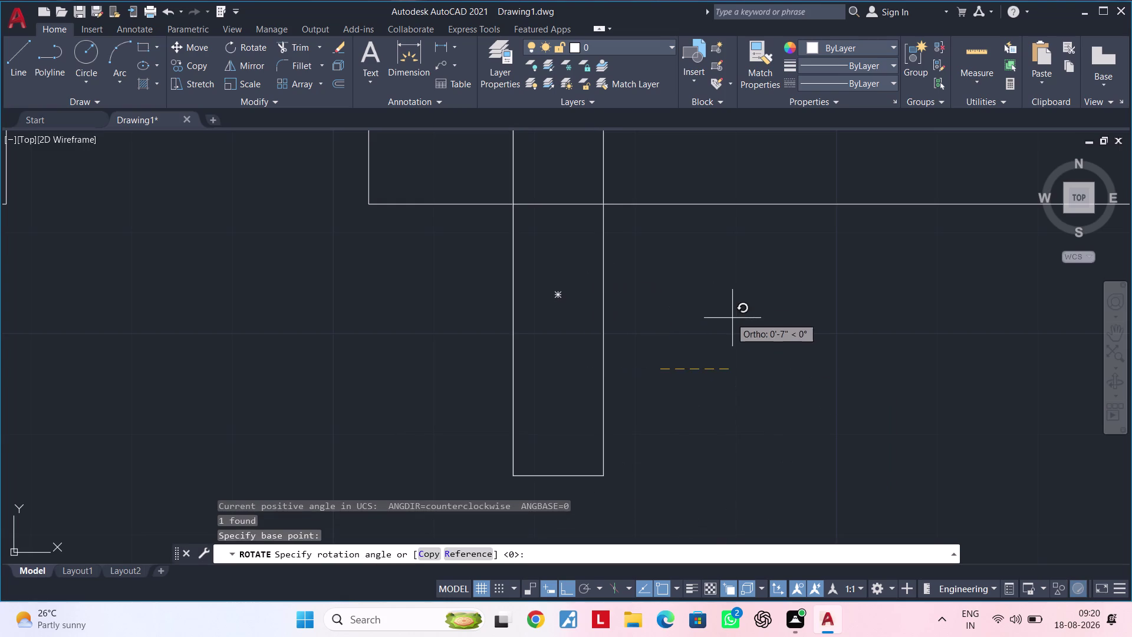
click(671, 303)
scroll(down, 3)
middle_drag(735, 360, 731, 293)
key(Escape)
Move the rectangle with Ortho off, snapping its corner into the wall opening.
drag(465, 274, 465, 300)
drag(844, 400, 825, 410)
text(m)
key(space)
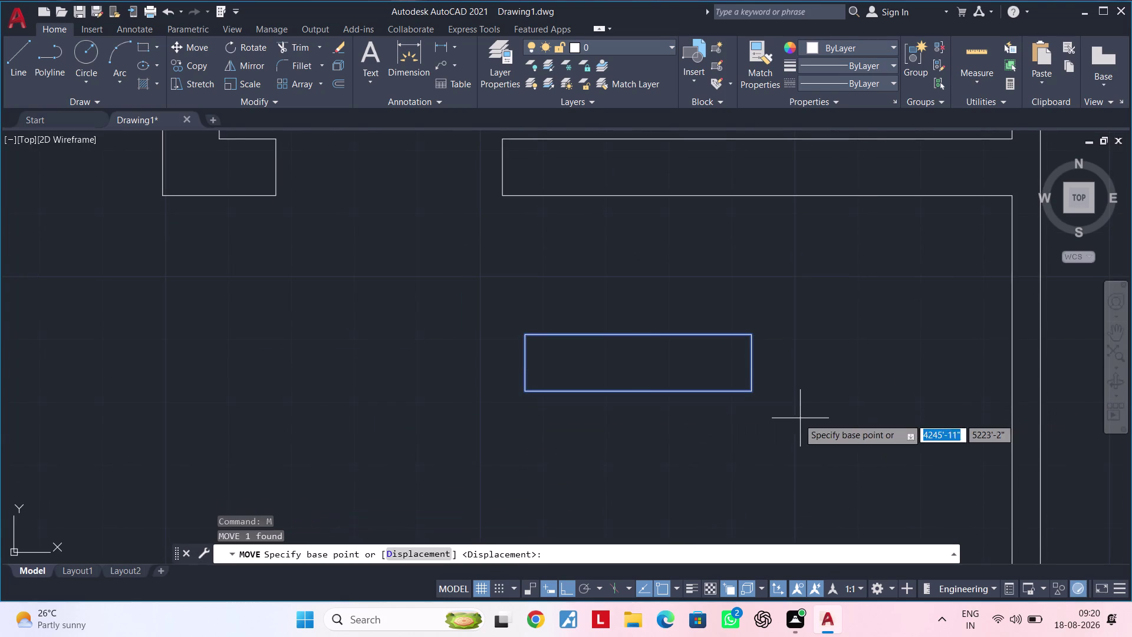
click(750, 395)
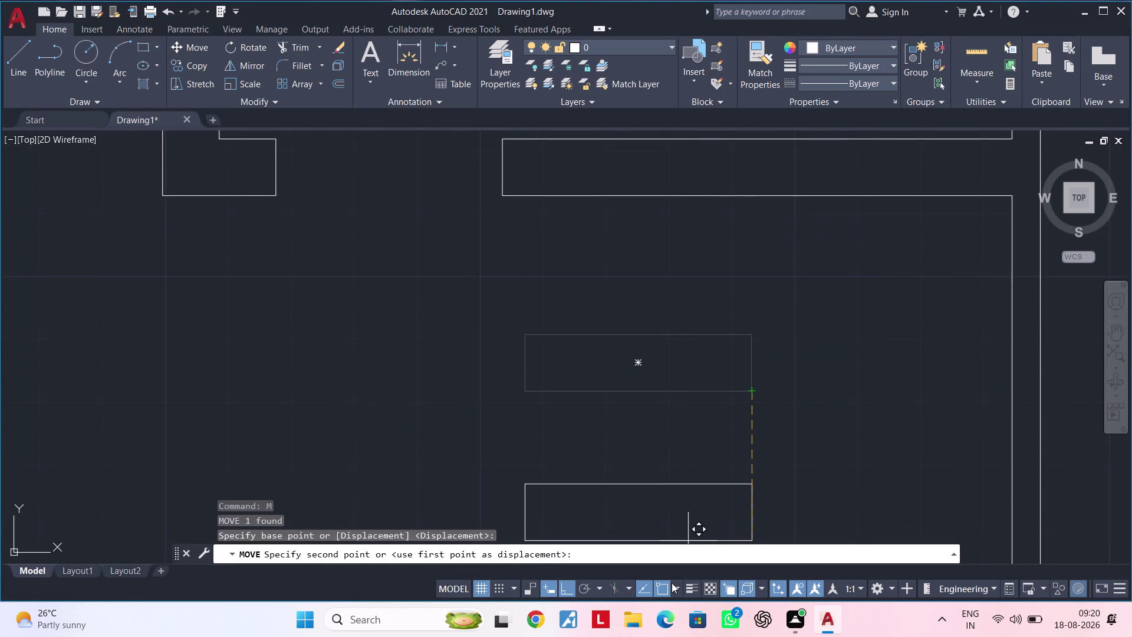
click(574, 590)
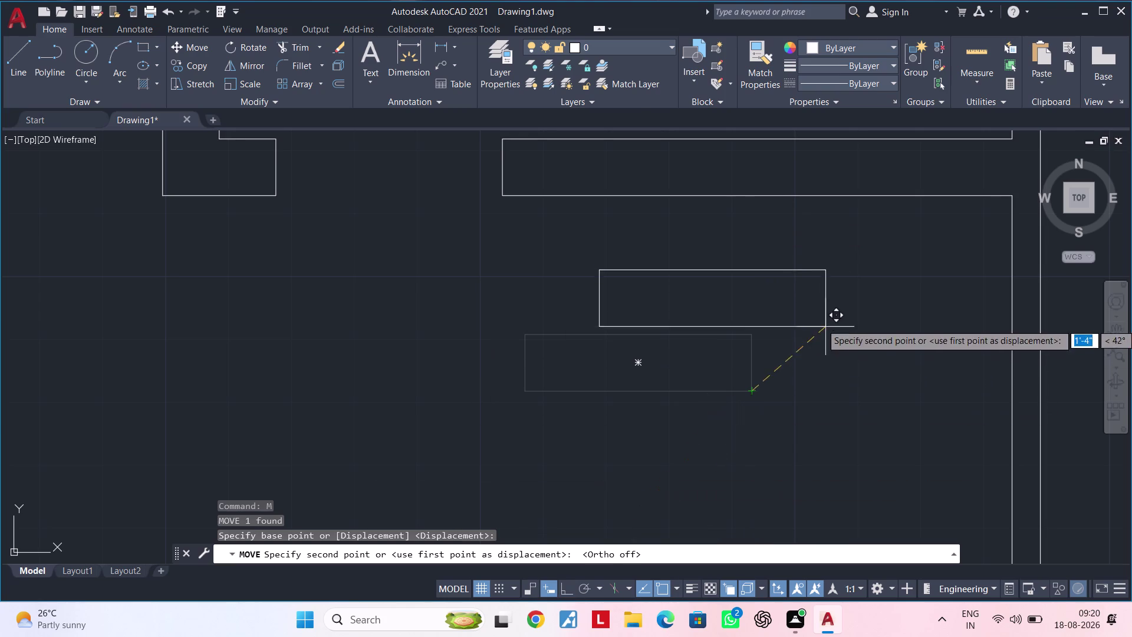
middle_drag(824, 325, 657, 489)
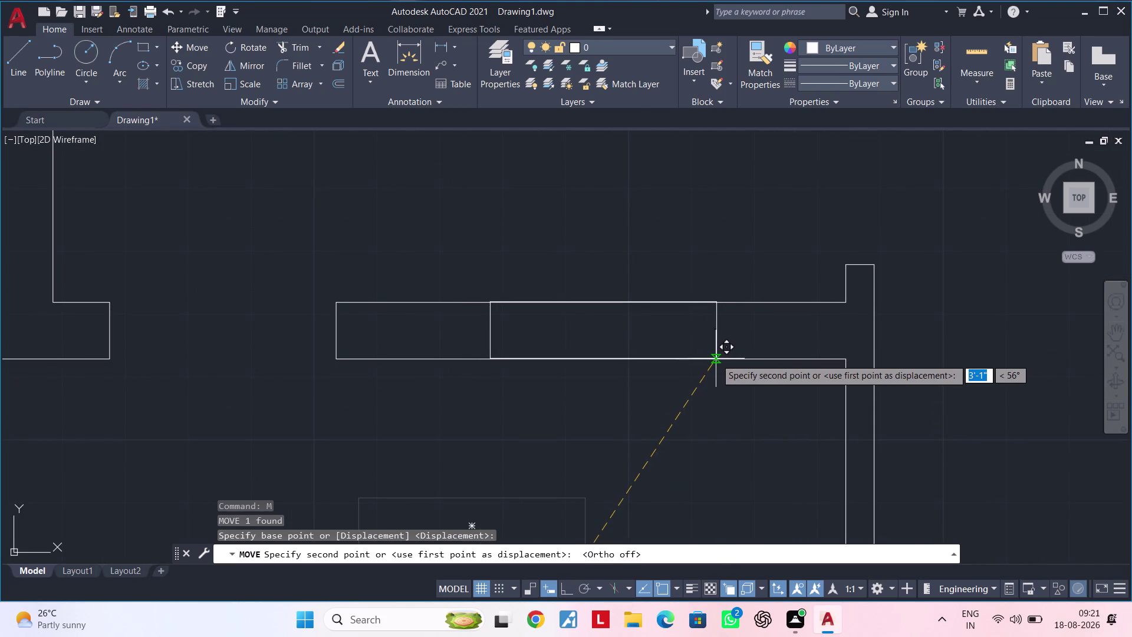
click(714, 359)
key(Escape)
scroll(down, 3)
middle_drag(693, 389, 631, 407)
key(Escape)
scroll(up, 3)
middle_drag(602, 385, 640, 353)
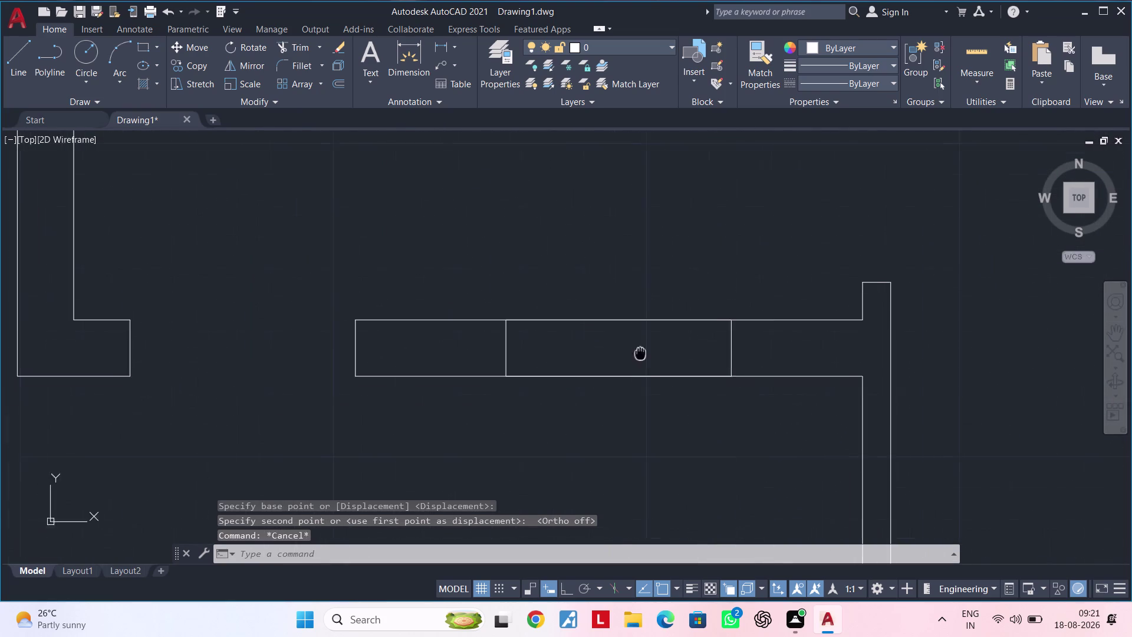
middle_drag(640, 353, 641, 353)
key(Escape)
scroll(up, 3)
middle_drag(543, 360, 573, 344)
key(Escape)
key(Escape)
key(Escape)
key(Escape)
Draw a horizontal line from the rectangle's left edge midpoint to its right edge midpoint.
text(l)
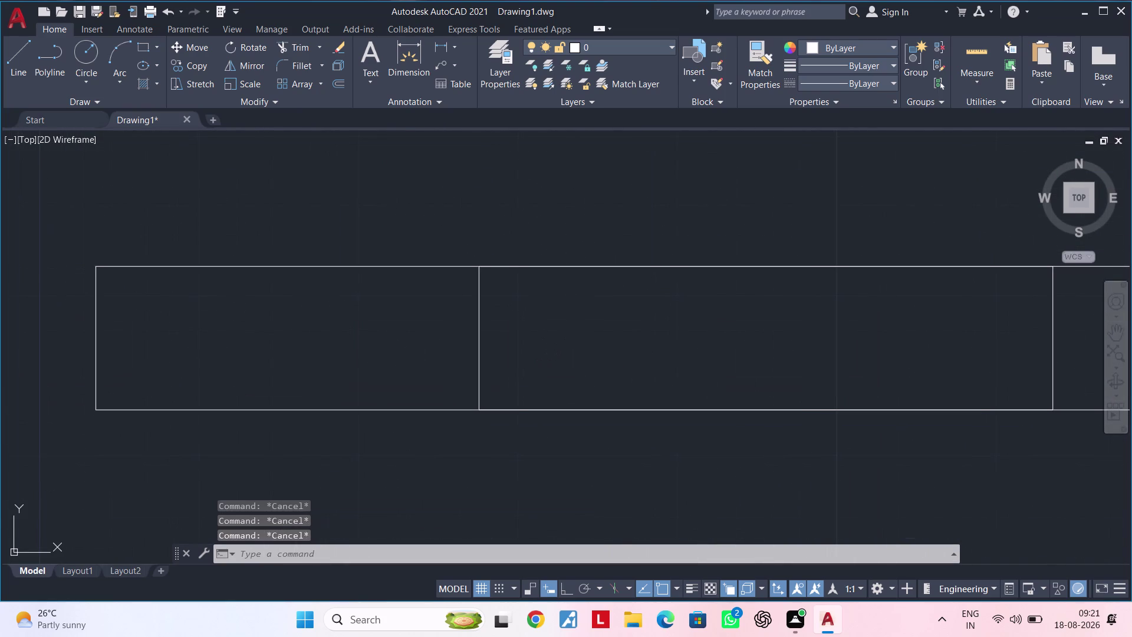
key(space)
click(478, 338)
middle_drag(908, 319, 812, 324)
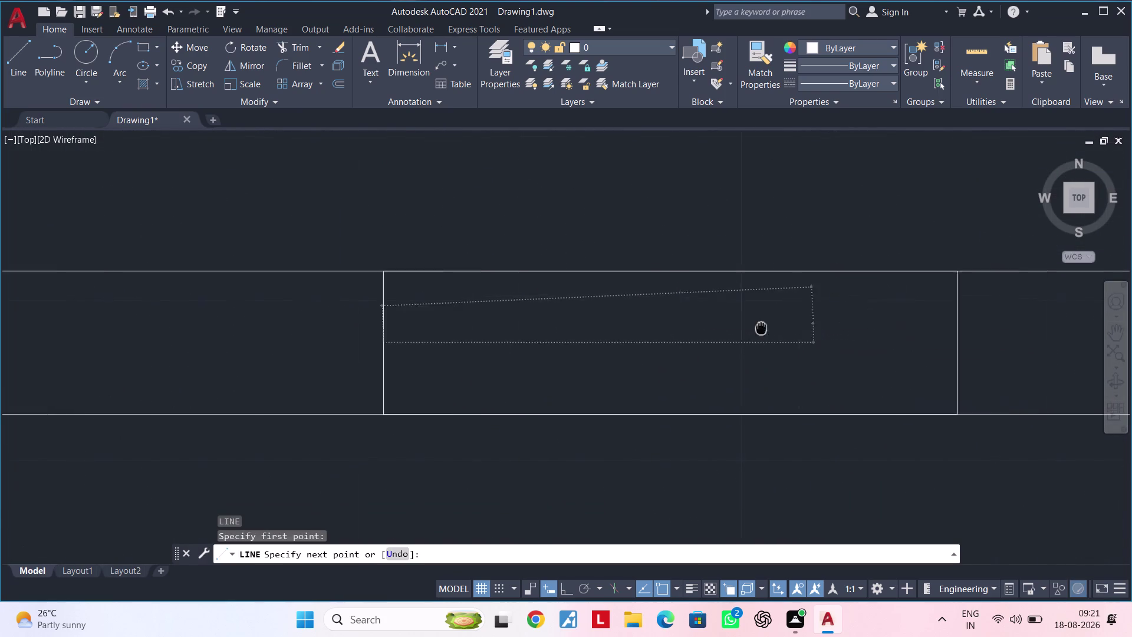
middle_drag(813, 323, 653, 341)
click(564, 586)
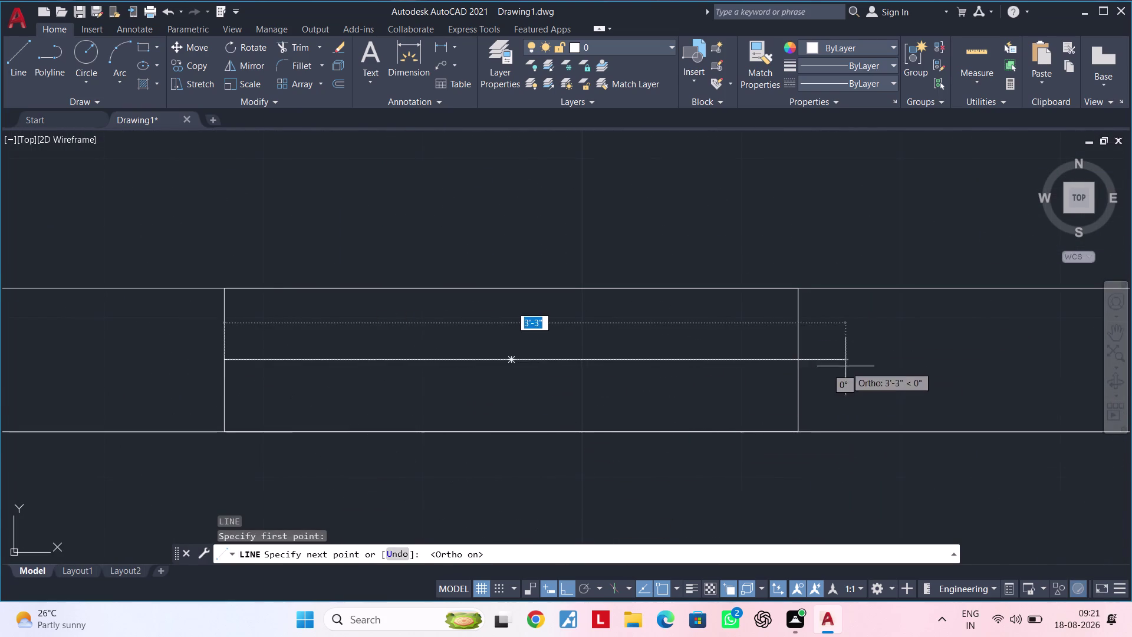
click(799, 359)
key(Escape)
key(Escape)
Recentre the view on the wall opening and clear any leftover commands.
scroll(down, 3)
middle_drag(676, 367, 886, 351)
key(Escape)
key(Escape)
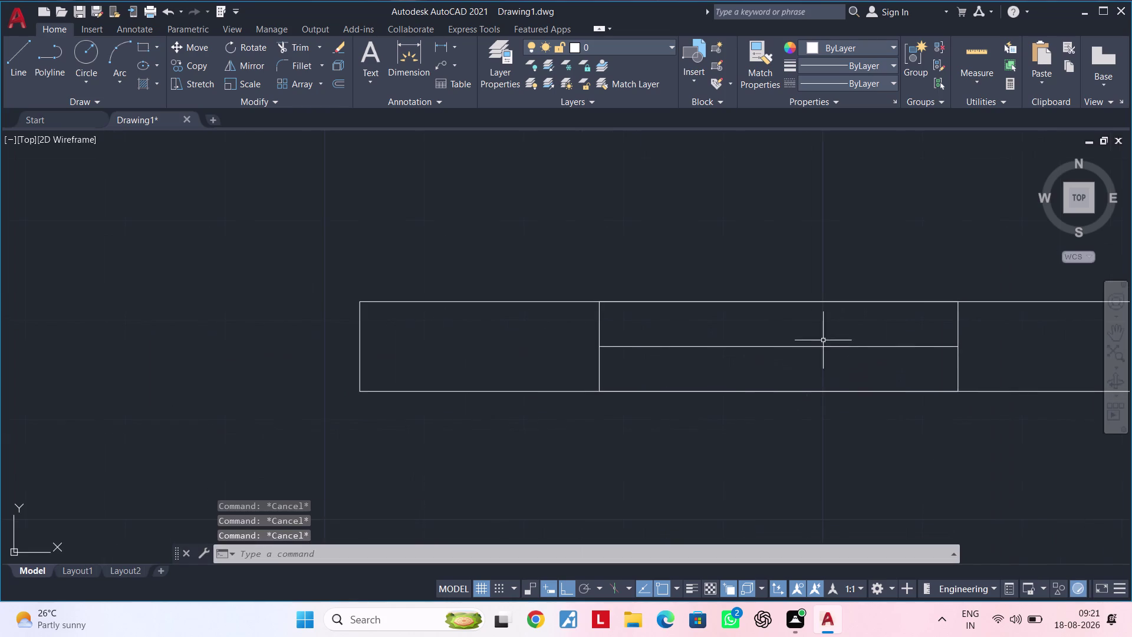
middle_drag(721, 365, 621, 357)
key(Escape)
key(Escape)
key(Escape)
key(Escape)
key(Escape)
middle_drag(604, 351, 602, 349)
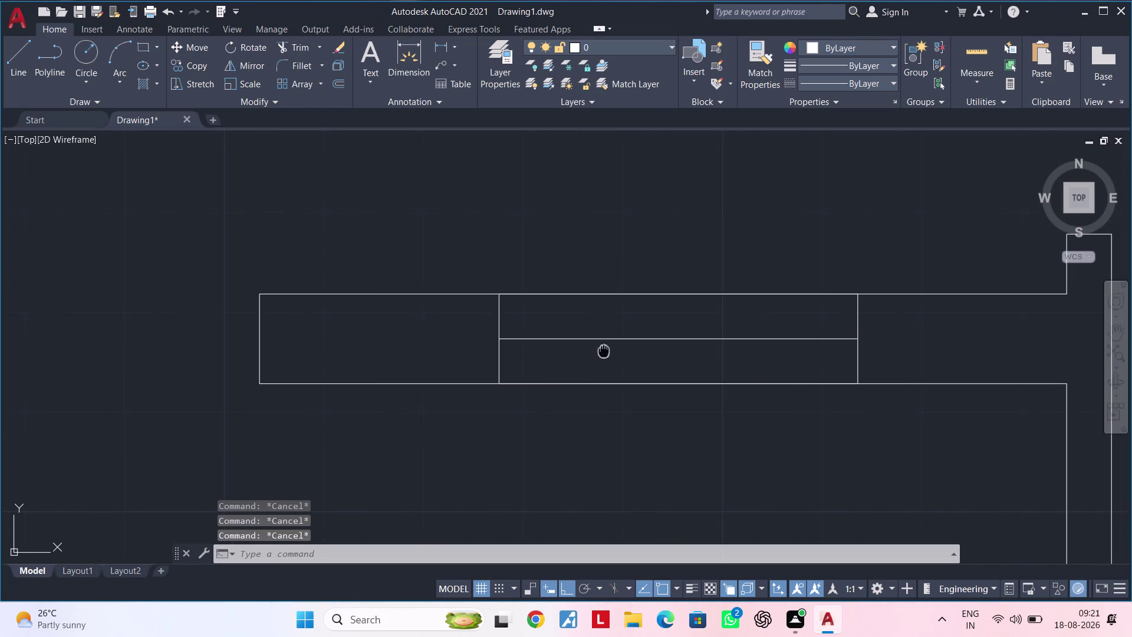
middle_drag(602, 350, 596, 339)
key(Escape)
key(Escape)
key(Escape)
key(Escape)
key(Escape)
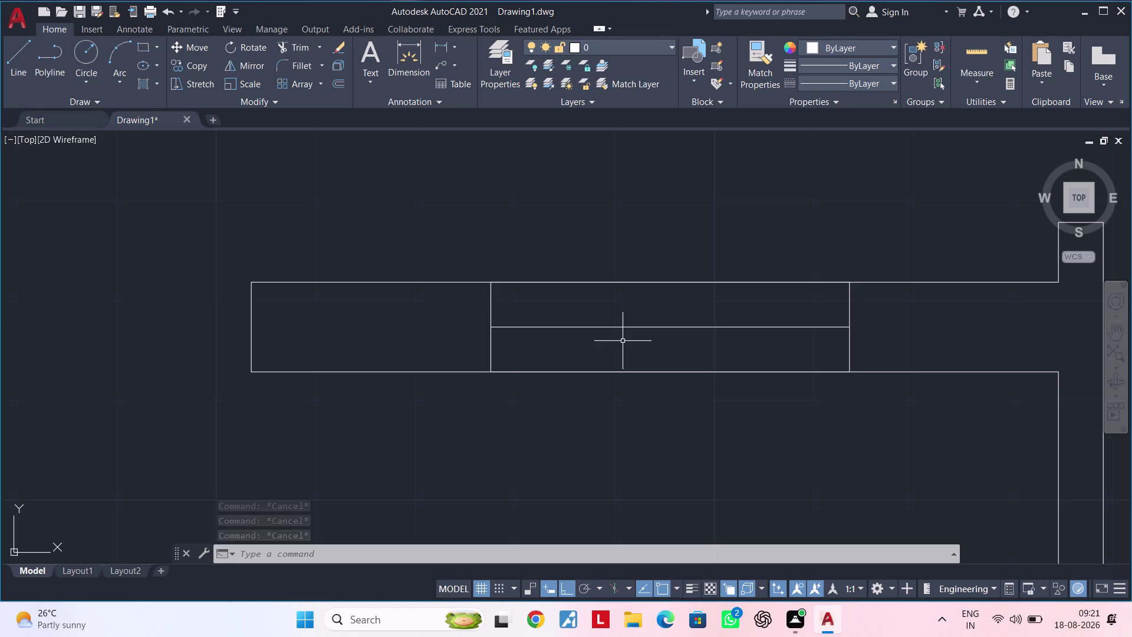
key(Escape)
middle_drag(606, 347, 597, 315)
key(Escape)
key(Escape)
key(Escape)
key(Escape)
key(Escape)
key(Escape)
key(Escape)
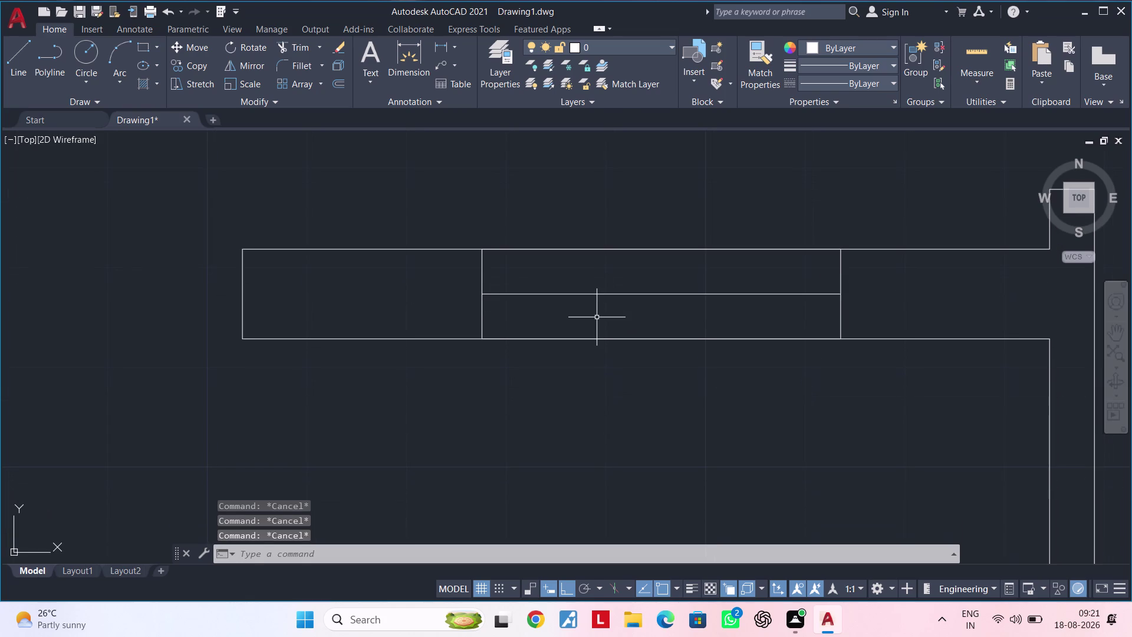
Offset the middle line 2" downward, then delete the original middle line.
text(of 2")
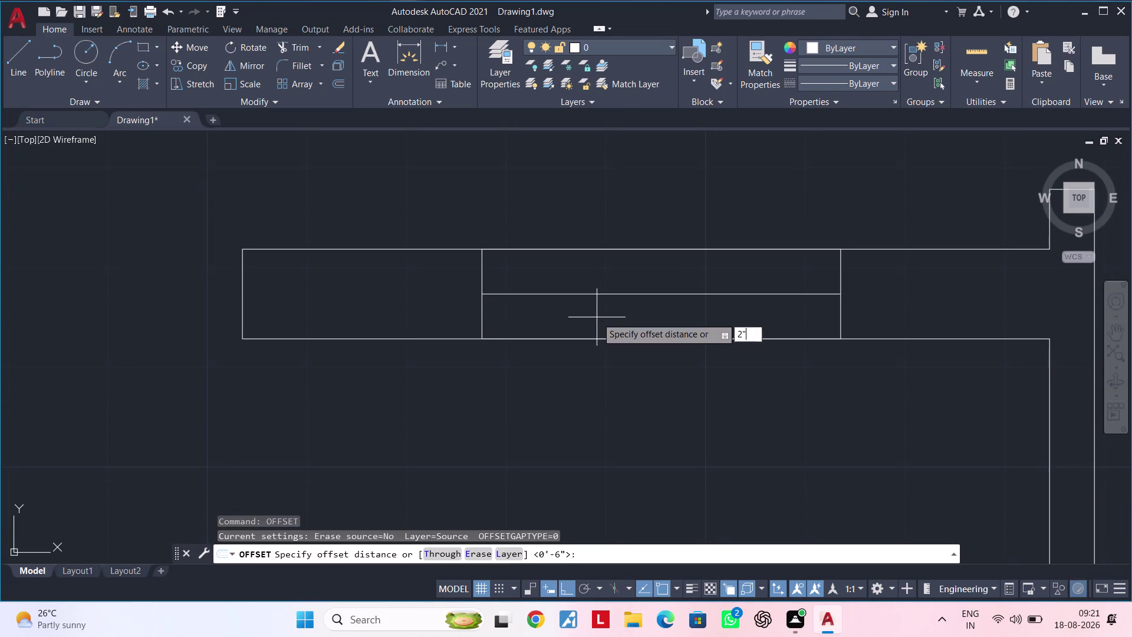
key(Return)
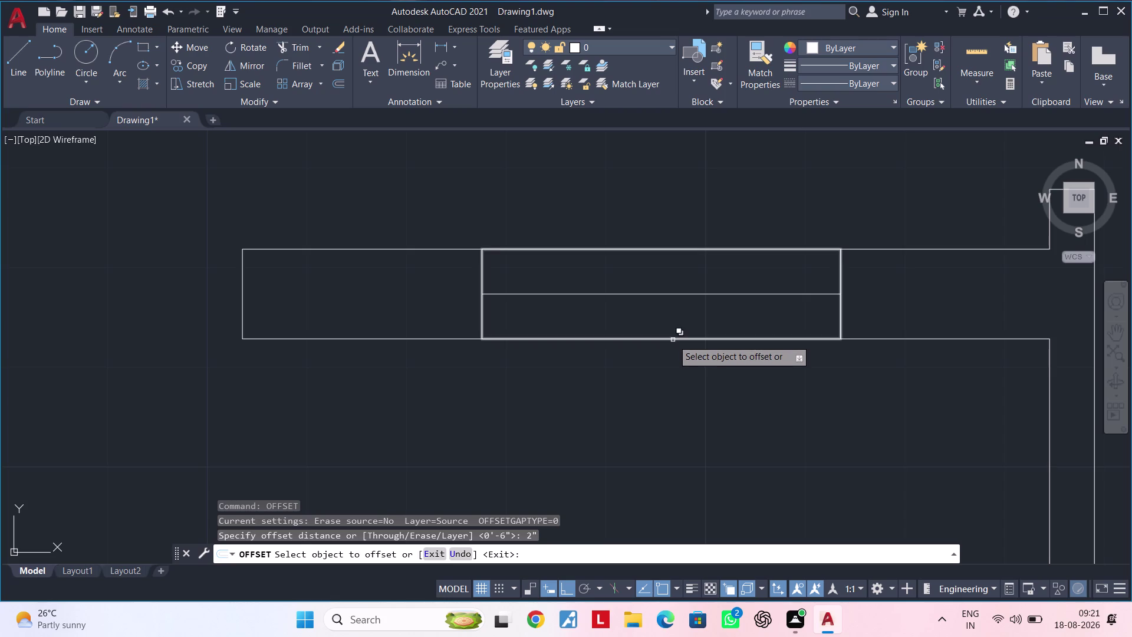
click(671, 292)
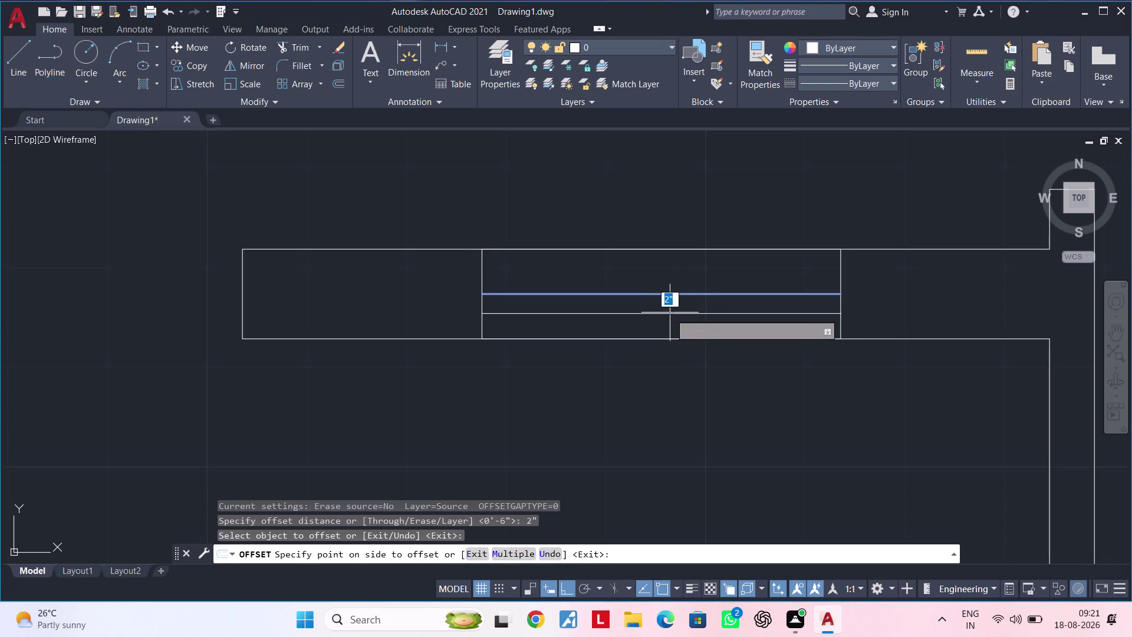
click(667, 325)
key(Escape)
key(Escape)
click(685, 293)
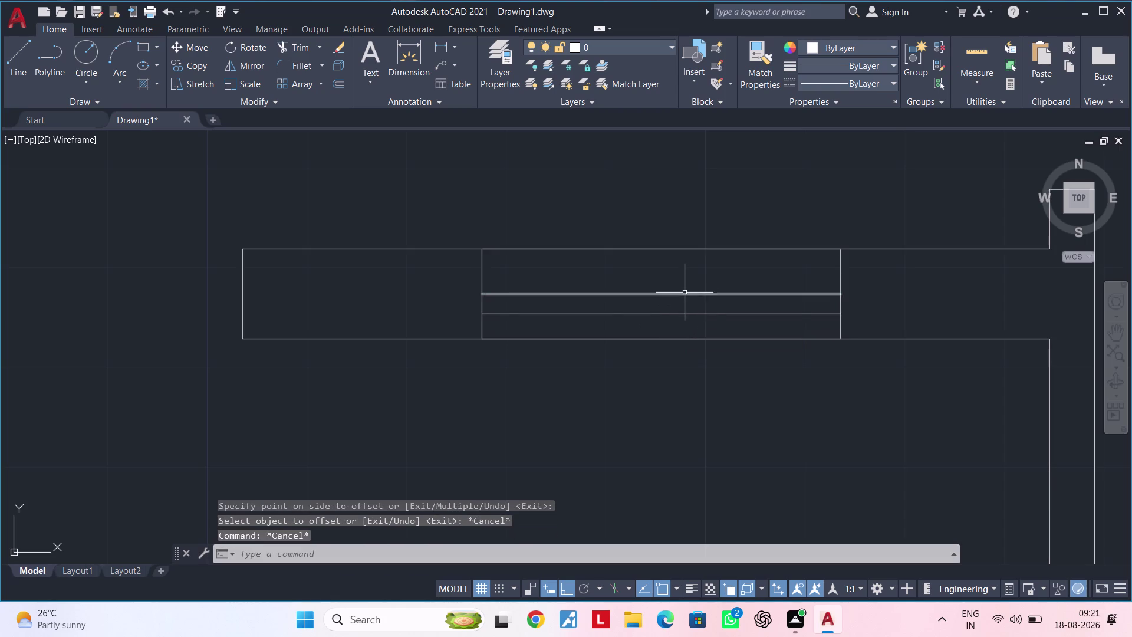
key(Delete)
middle_drag(687, 300, 622, 313)
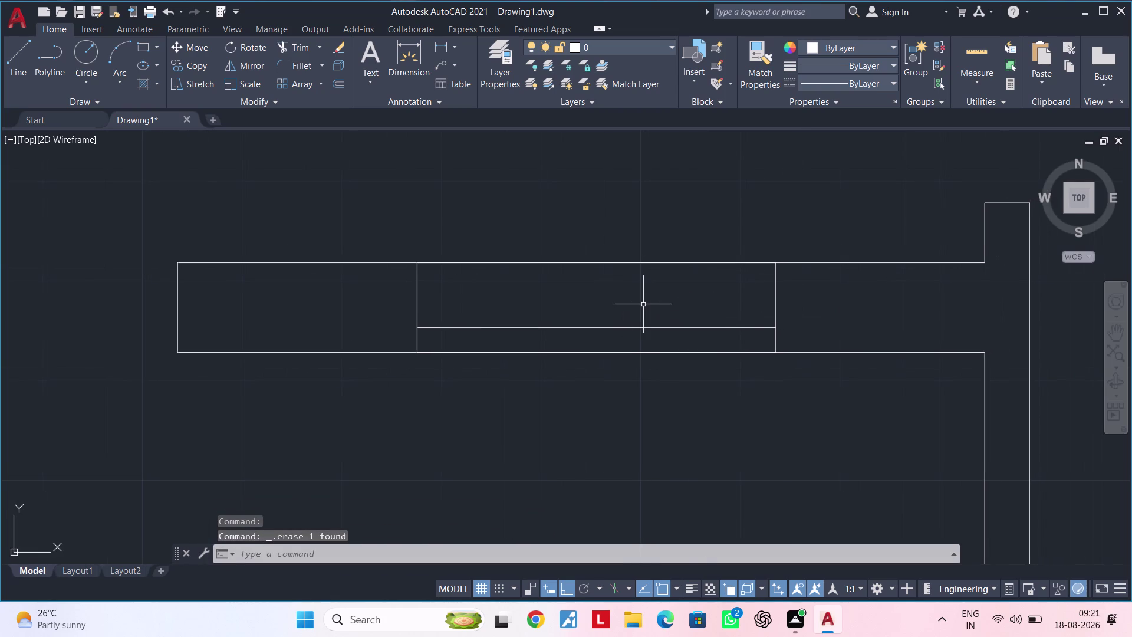
Draw a vertical line from the top edge down to the inner horizontal line.
text(l)
key(space)
click(597, 328)
click(594, 258)
key(Escape)
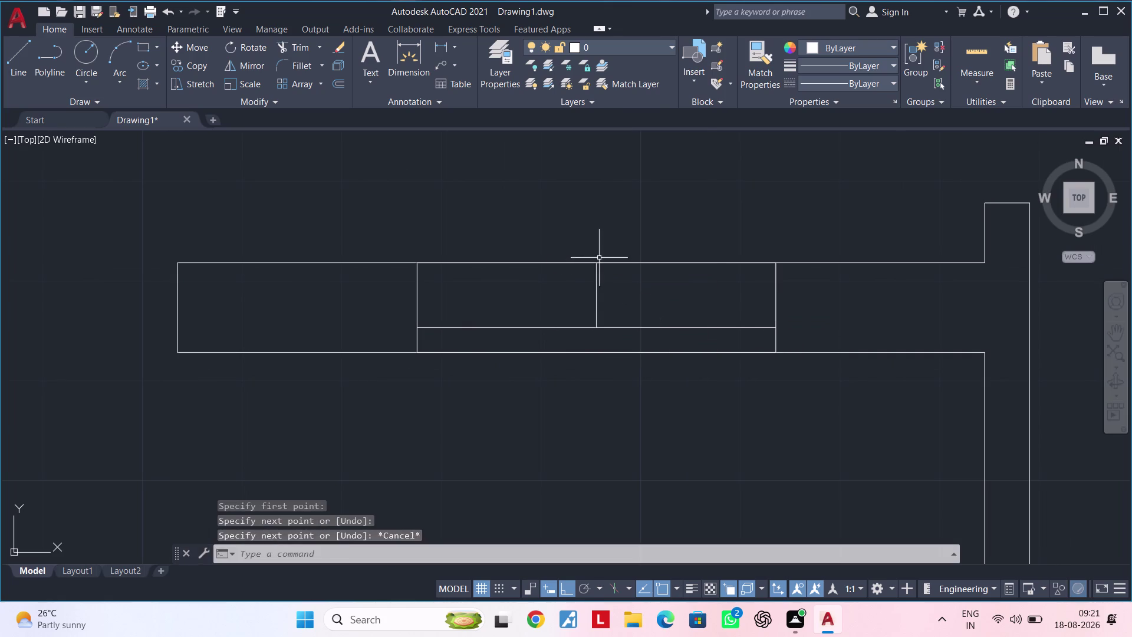
key(Escape)
Offset the vertical line 1" to the left to make a parallel copy.
key(Escape)
text(of 1)
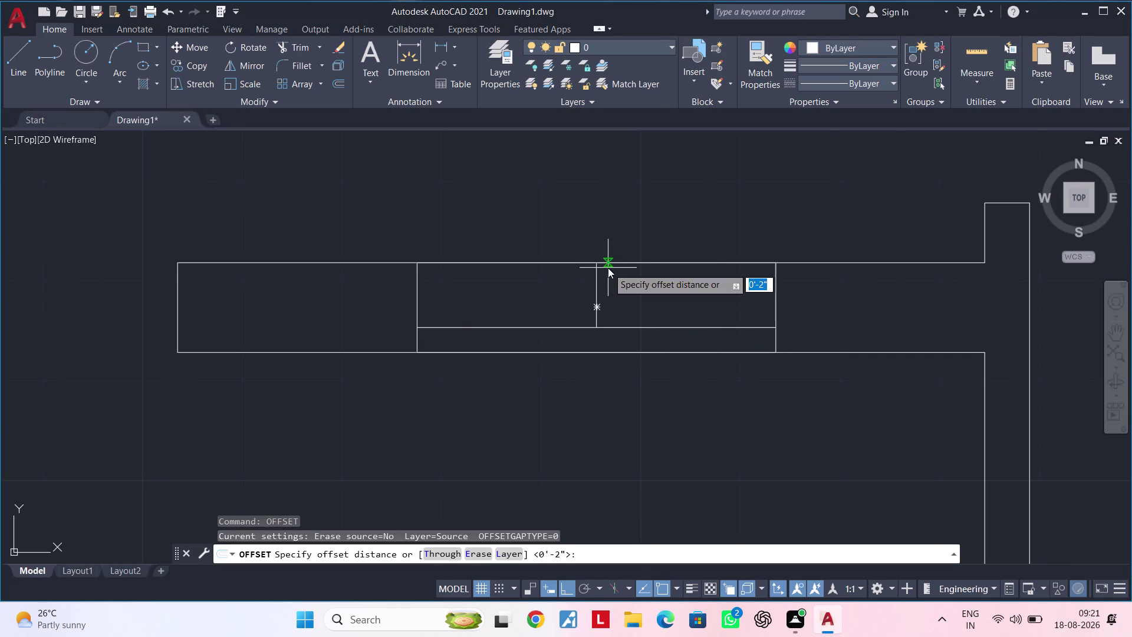
text(")
key(Return)
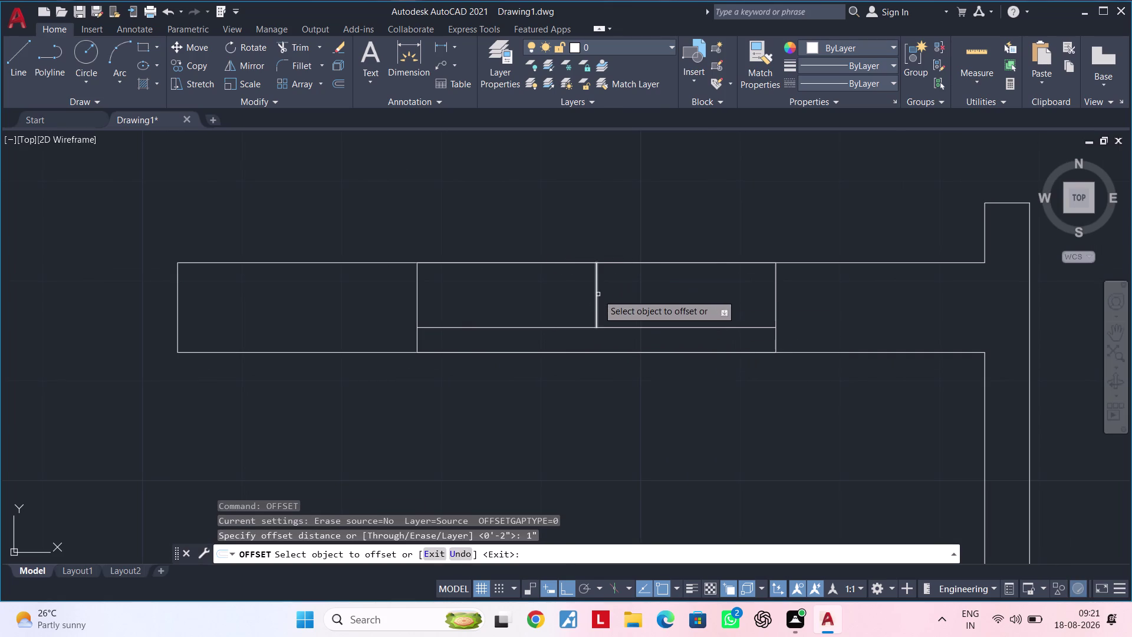
click(598, 294)
click(542, 296)
key(Escape)
key(Escape)
key(Escape)
key(Escape)
middle_drag(543, 304, 598, 311)
key(Escape)
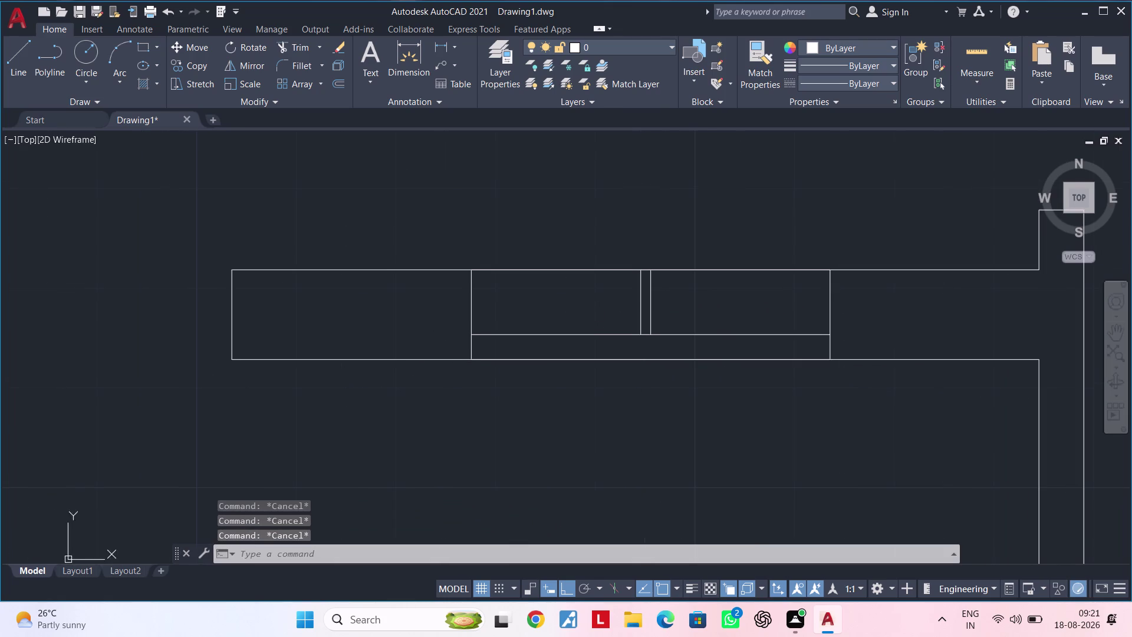
key(Escape)
Zoom in on the window opening and start a new line.
scroll(up, 3)
middle_drag(592, 309, 606, 333)
key(Escape)
key(Escape)
key(Escape)
key(Escape)
key(Escape)
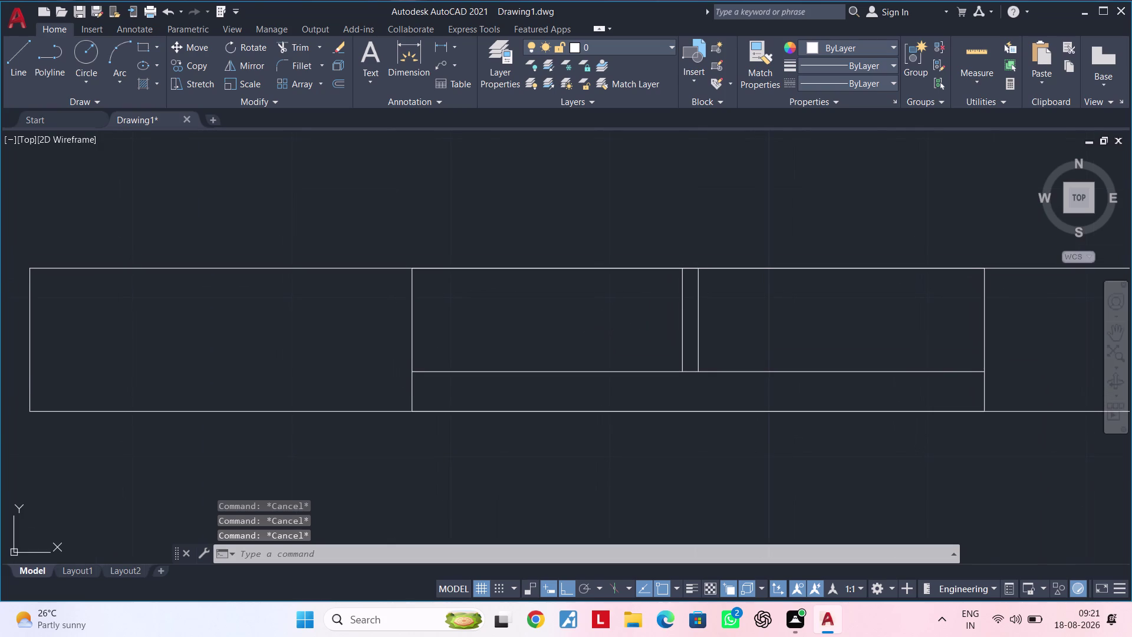
key(Escape)
text(l)
key(space)
key(Escape)
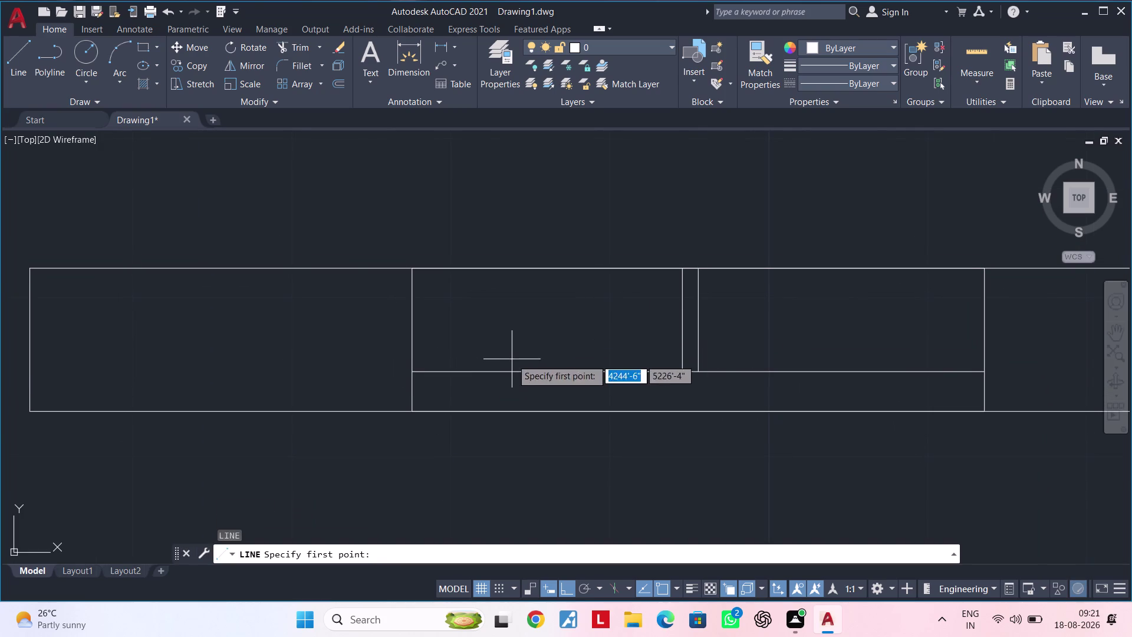
Offset the room divider line 1" upward.
key(Escape)
text(of)
key(space)
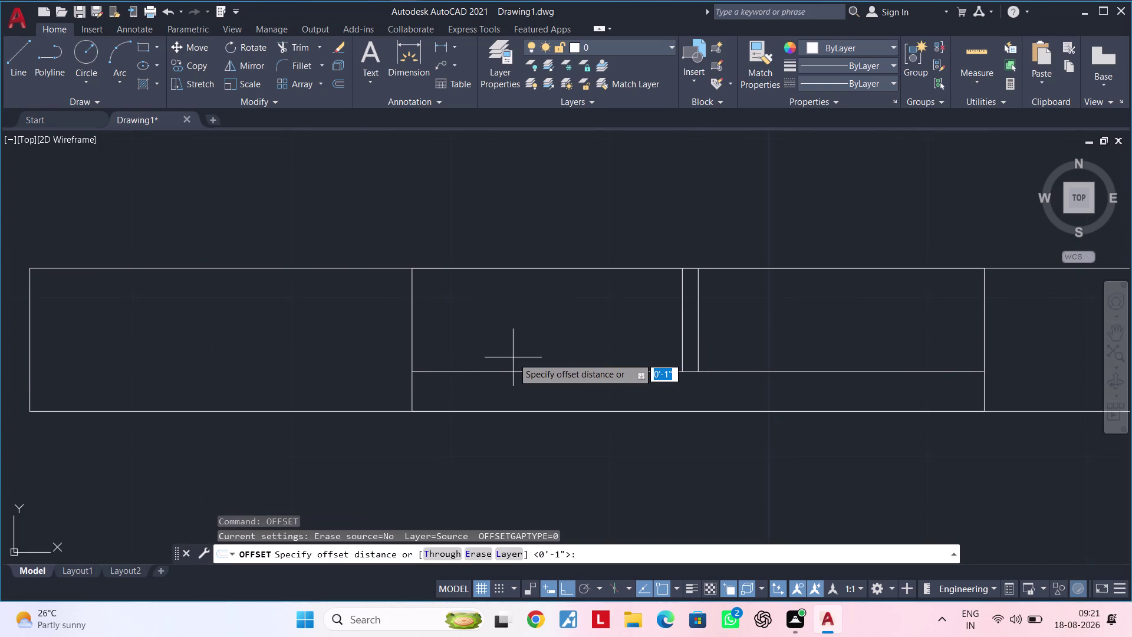
key(1)
text(:")
key(BackSpace)
key(BackSpace)
key(BackSpace)
text(1)
text(")
key(Return)
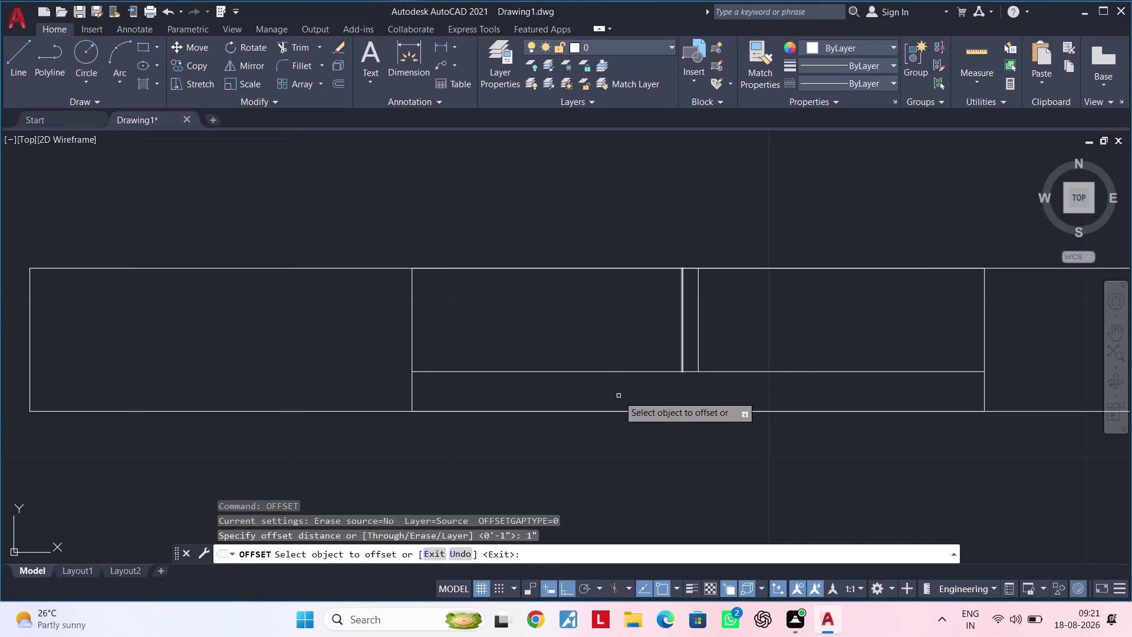
click(627, 370)
click(626, 371)
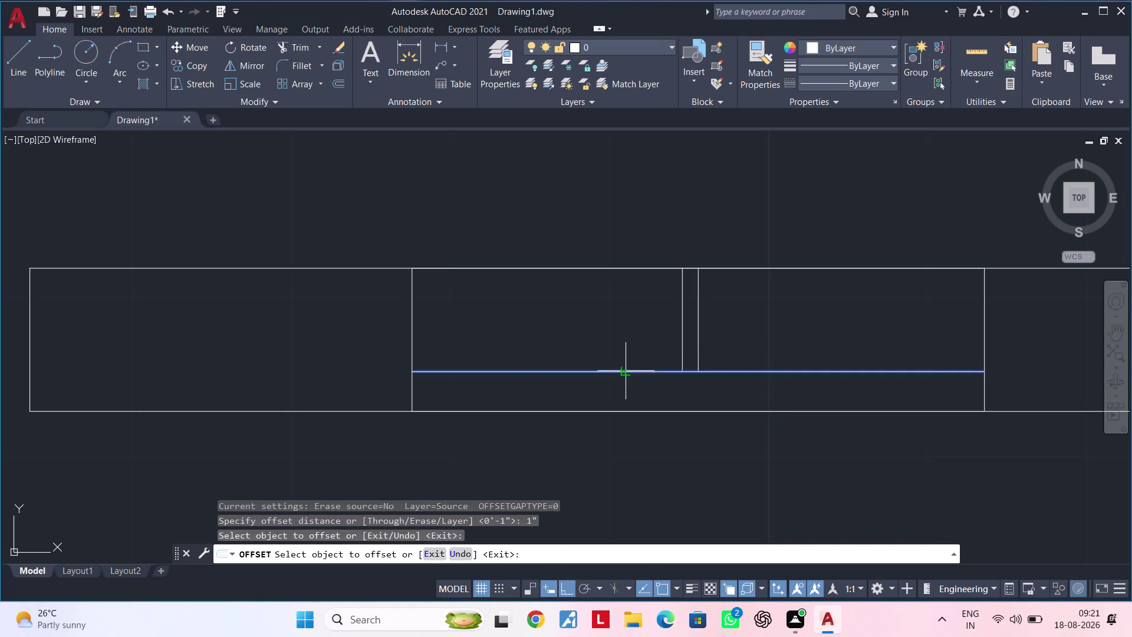
click(627, 353)
key(Escape)
key(Escape)
key(Escape)
key(Escape)
key(Escape)
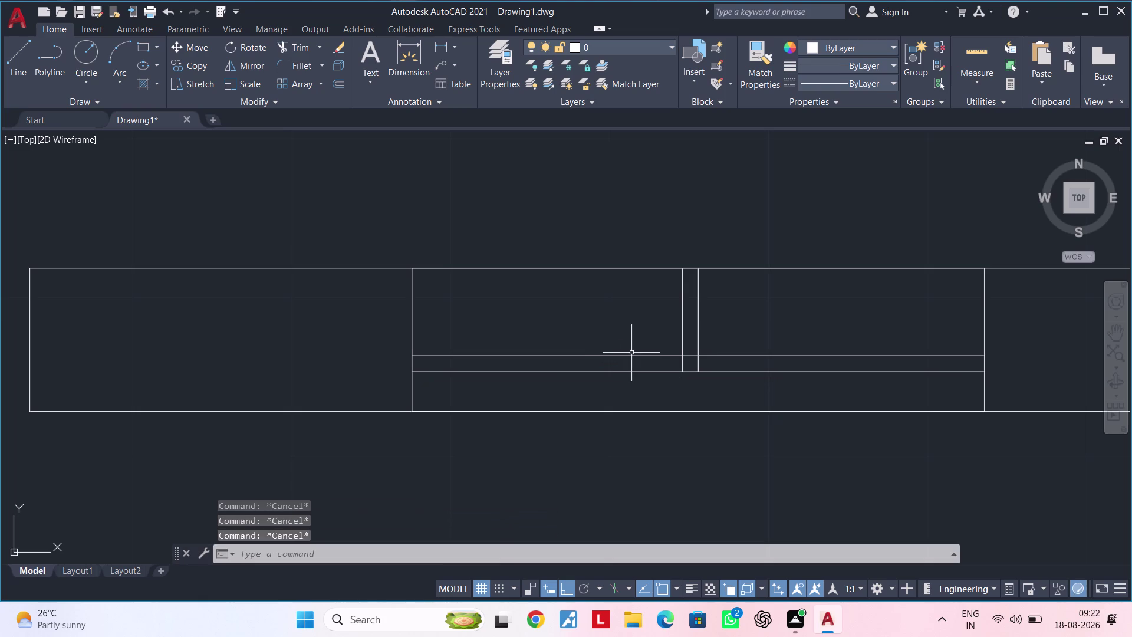
key(Escape)
key(Escape)
key(Escape)
Trim the new 1" line between the partition lines and off its right-hand part.
text(tr)
key(space)
text(c)
key(Escape)
key(Escape)
text(t)
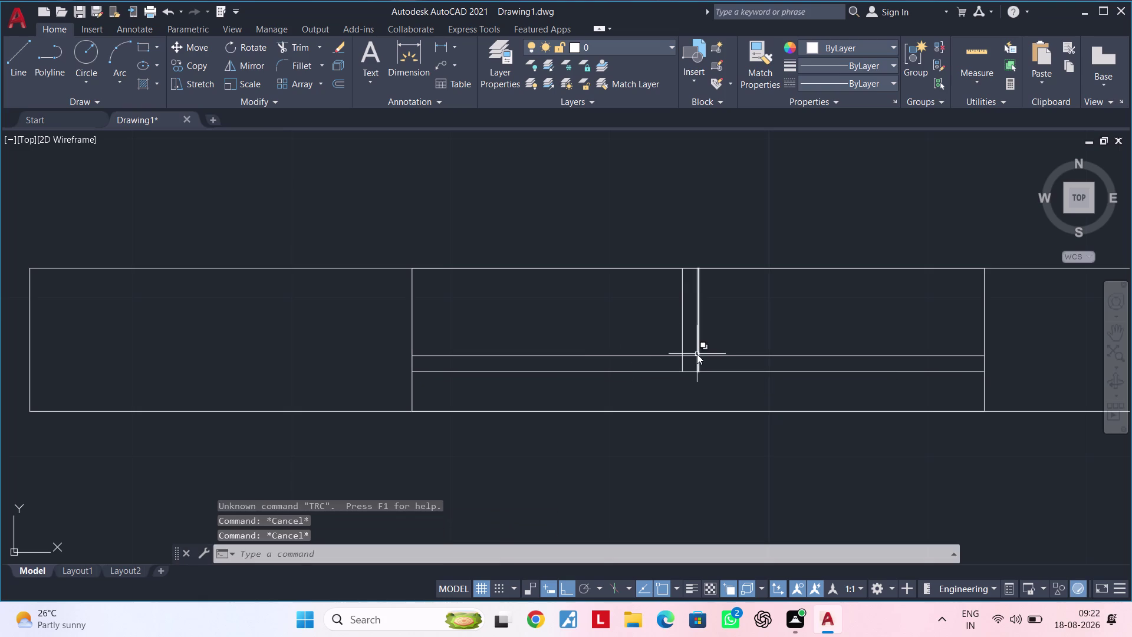
text(r)
key(space)
click(688, 354)
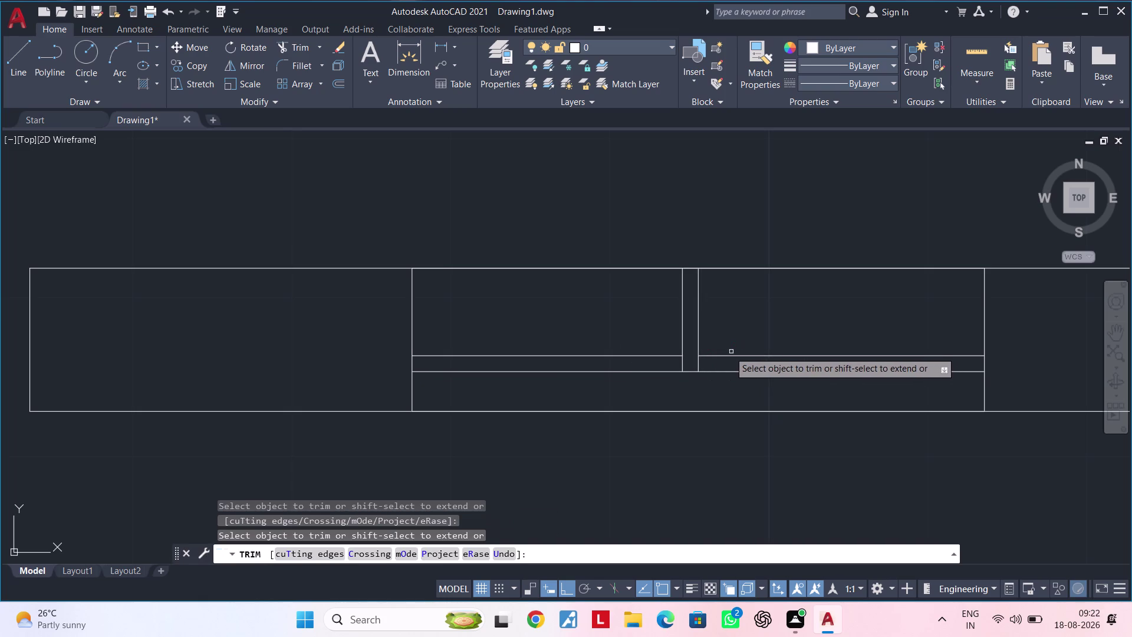
click(729, 356)
key(Escape)
key(Escape)
scroll(down, 3)
middle_drag(564, 334, 616, 313)
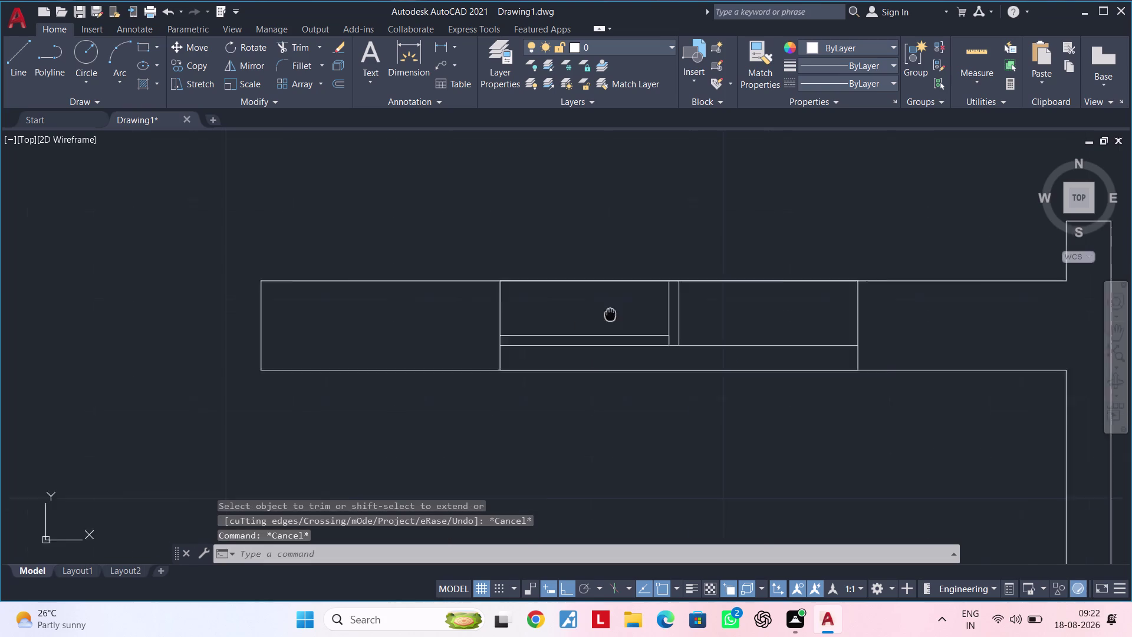
middle_drag(616, 313, 626, 308)
scroll(up, 3)
middle_drag(656, 315, 590, 368)
scroll(down, 3)
middle_drag(598, 353, 567, 365)
key(Escape)
key(Escape)
key(Escape)
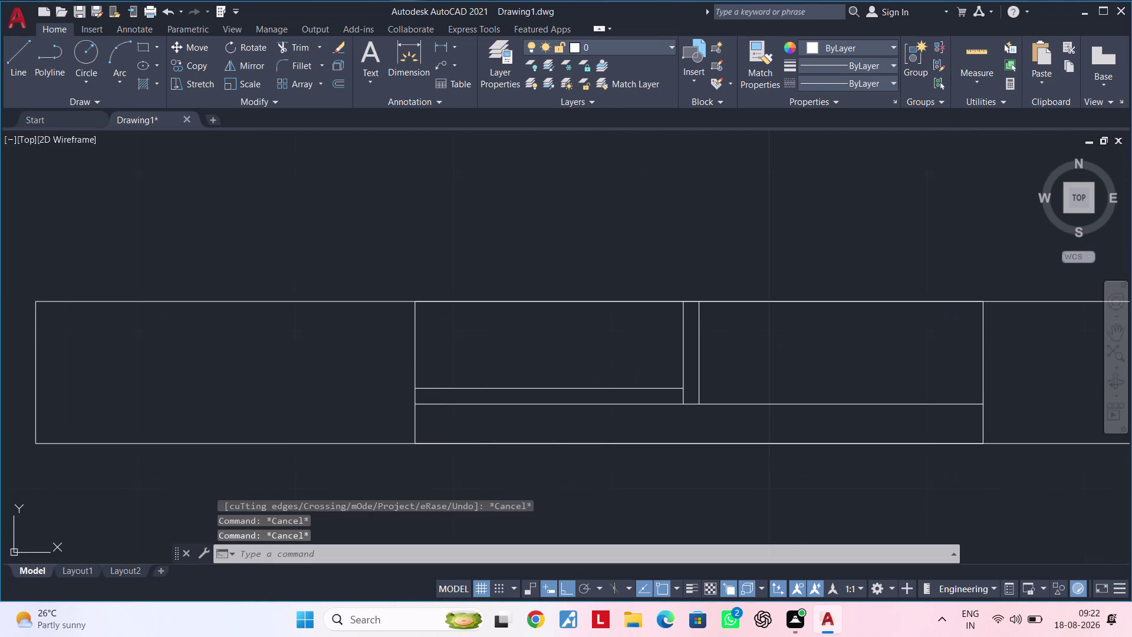
key(Escape)
key(Escape)
key(Escape)
key(Escape)
key(Escape)
key(Escape)
key(Escape)
middle_drag(604, 348, 543, 358)
key(Escape)
key(Escape)
key(Escape)
Offset the top wall line 2" downward.
text(of)
key(space)
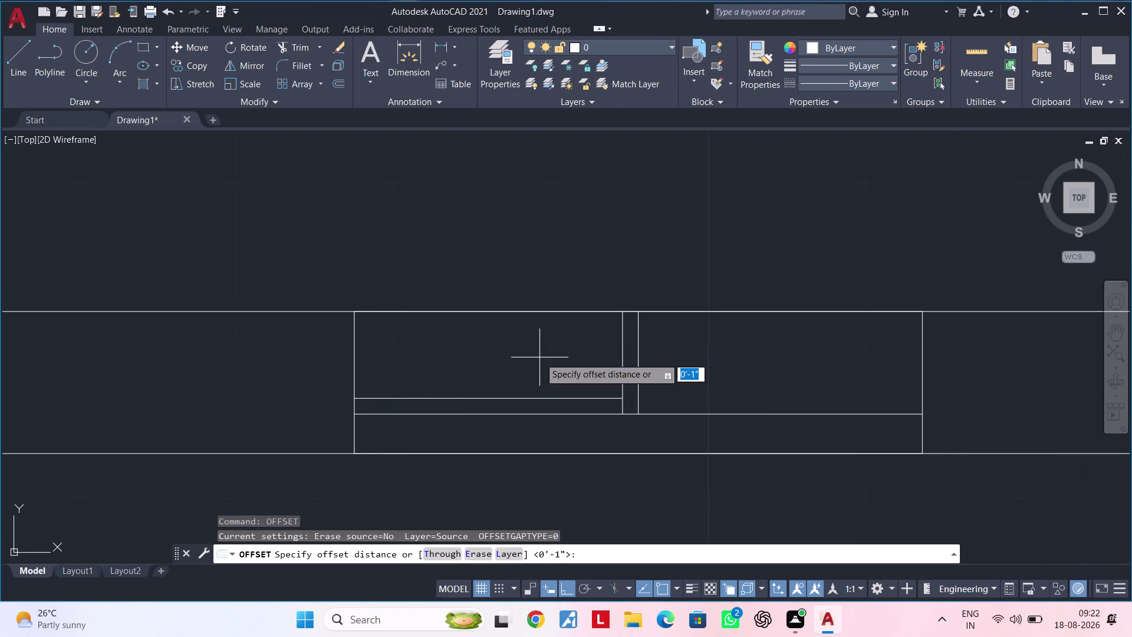
text(2")
key(Return)
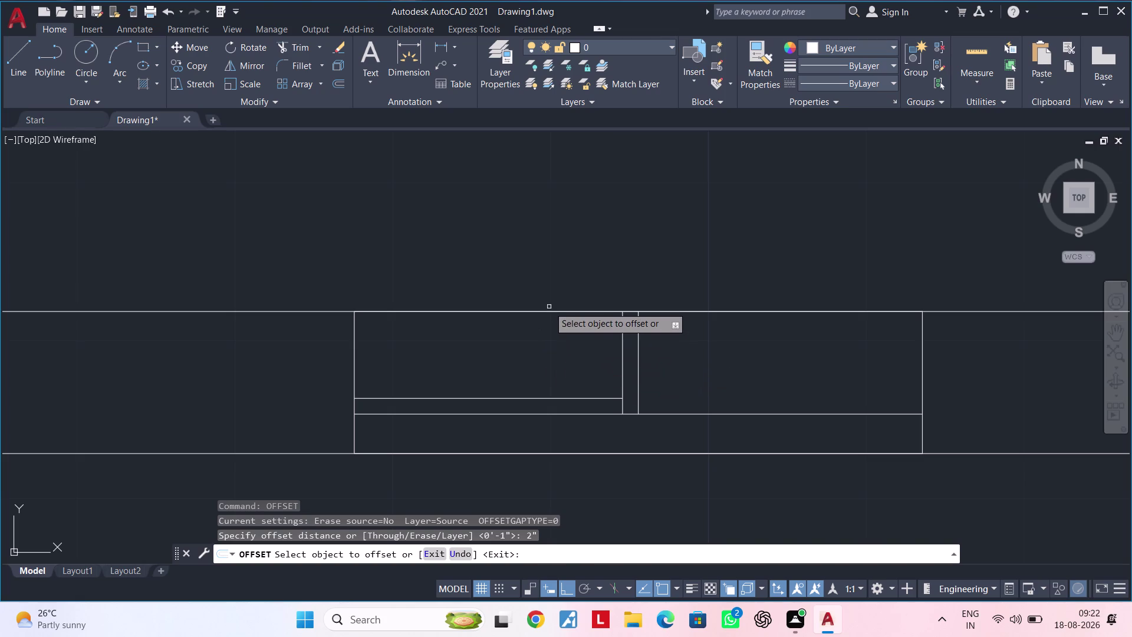
click(554, 312)
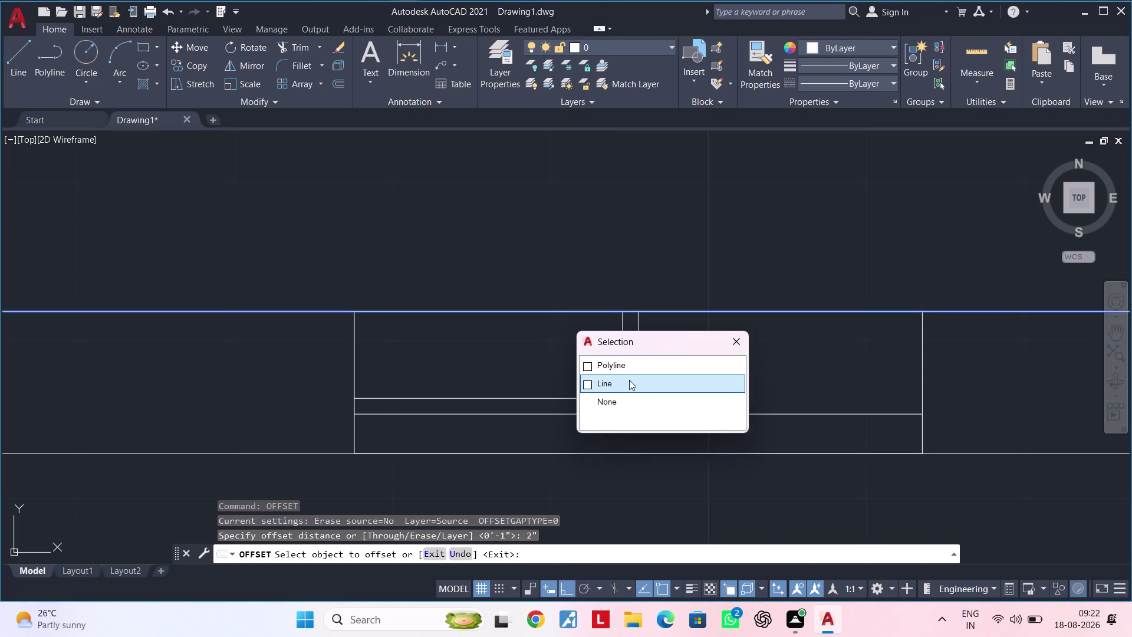
click(630, 380)
click(573, 353)
key(Escape)
key(Escape)
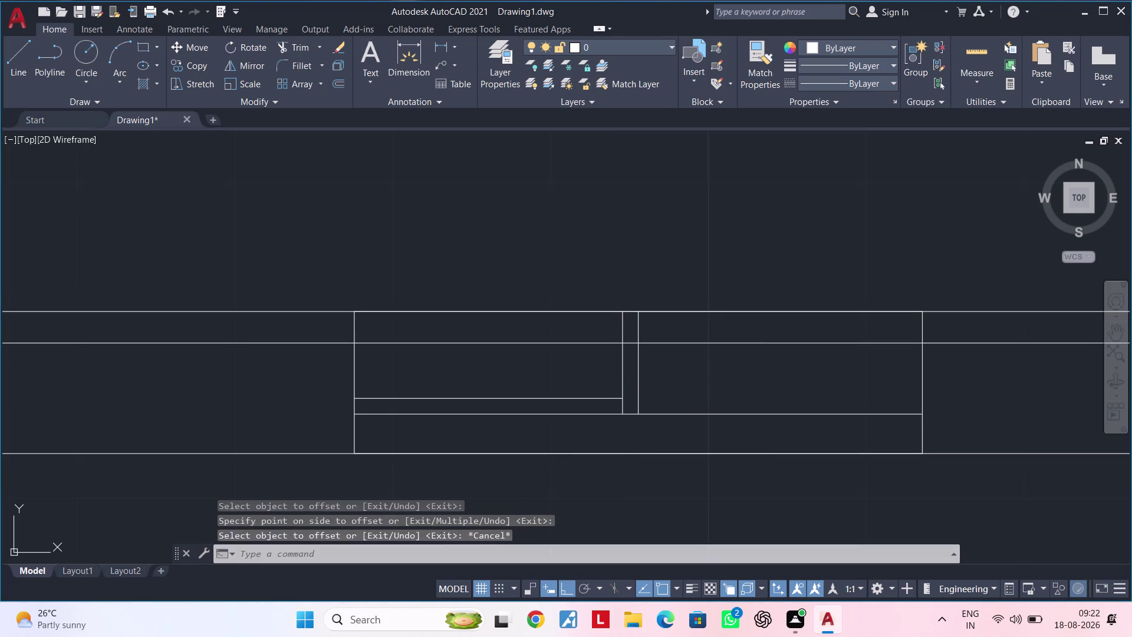
Trim the 2" offset line so only its left part remains.
text(tr)
key(space)
click(330, 343)
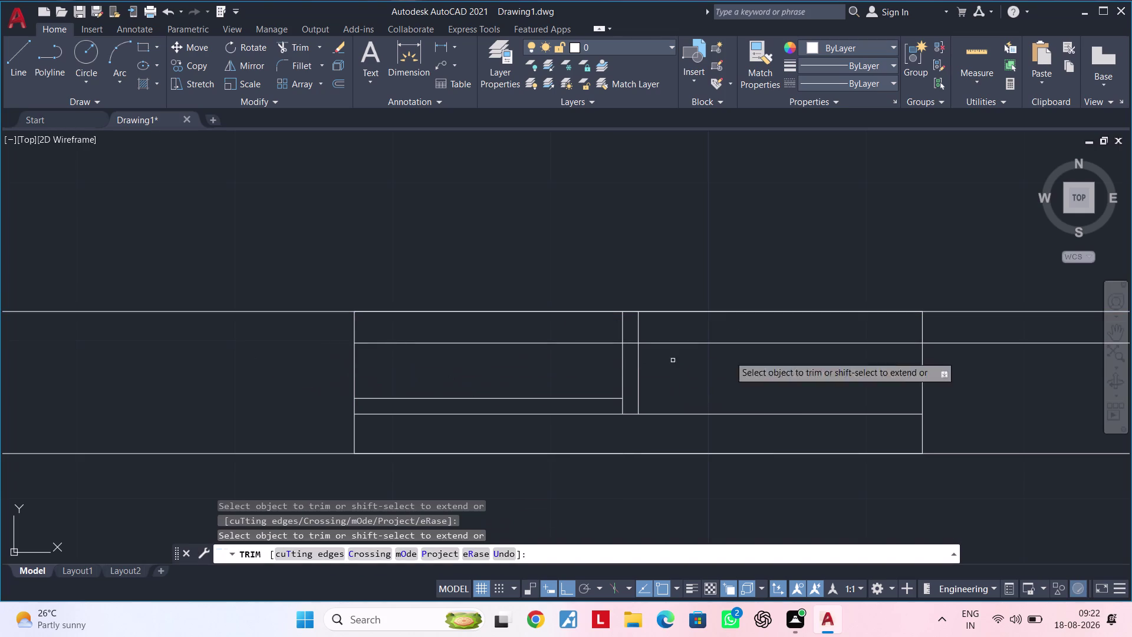
click(960, 343)
click(844, 343)
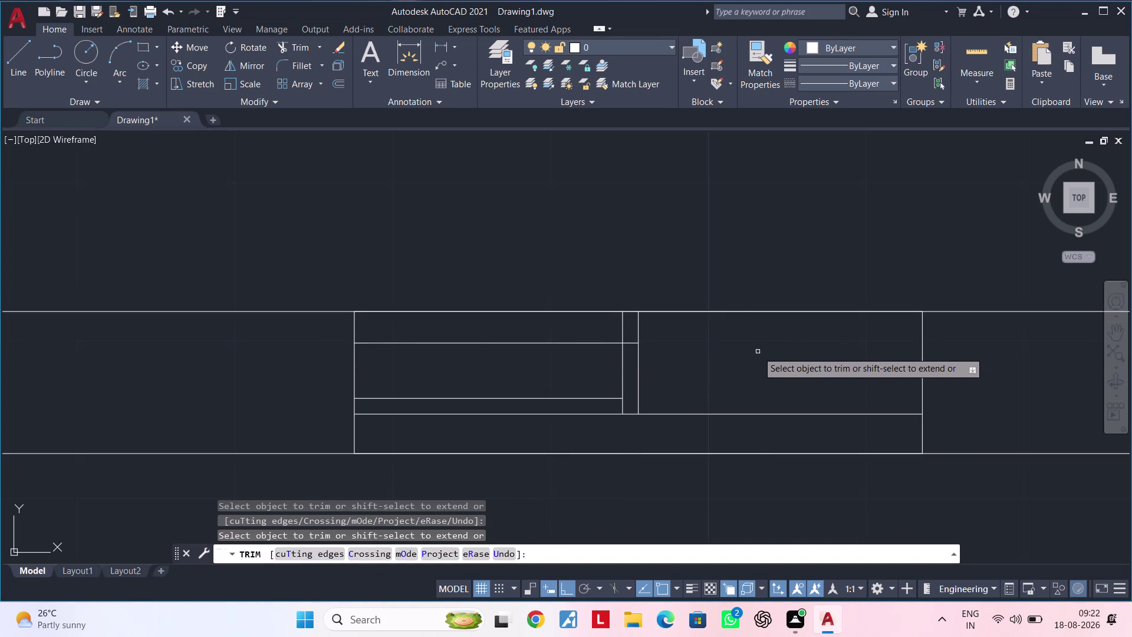
middle_drag(808, 350, 940, 349)
key(Escape)
key(Escape)
middle_drag(633, 354, 666, 335)
key(Escape)
key(Escape)
scroll(up, 3)
middle_drag(652, 342, 609, 363)
key(Escape)
key(Escape)
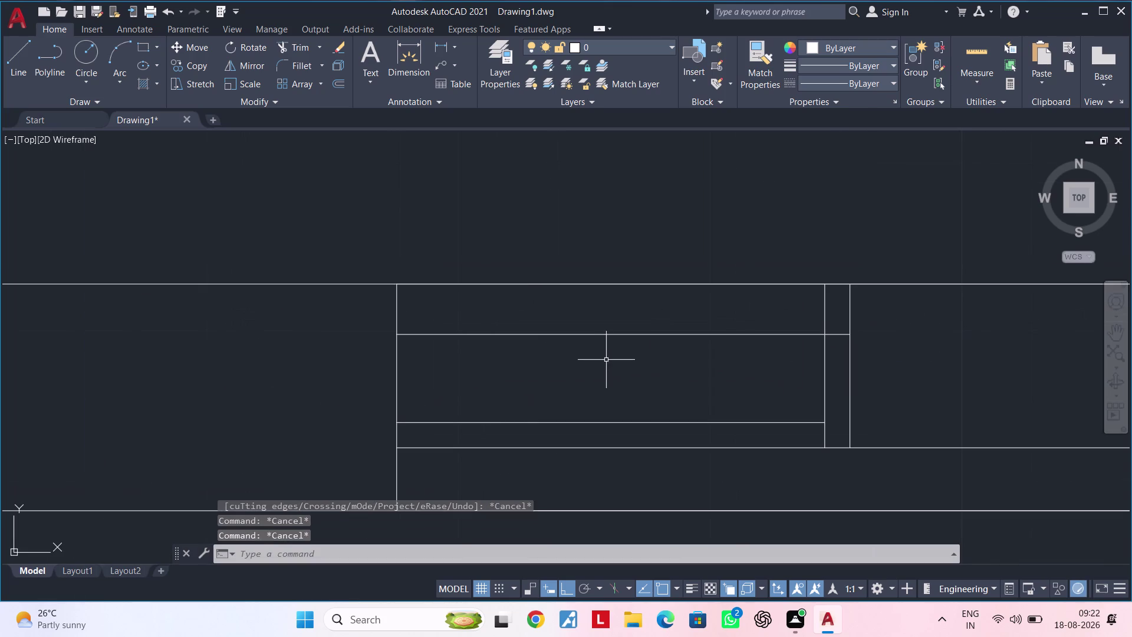
Abandon the line command and start a REC rectangle at the room's inner top-left corner.
key(l)
key(space)
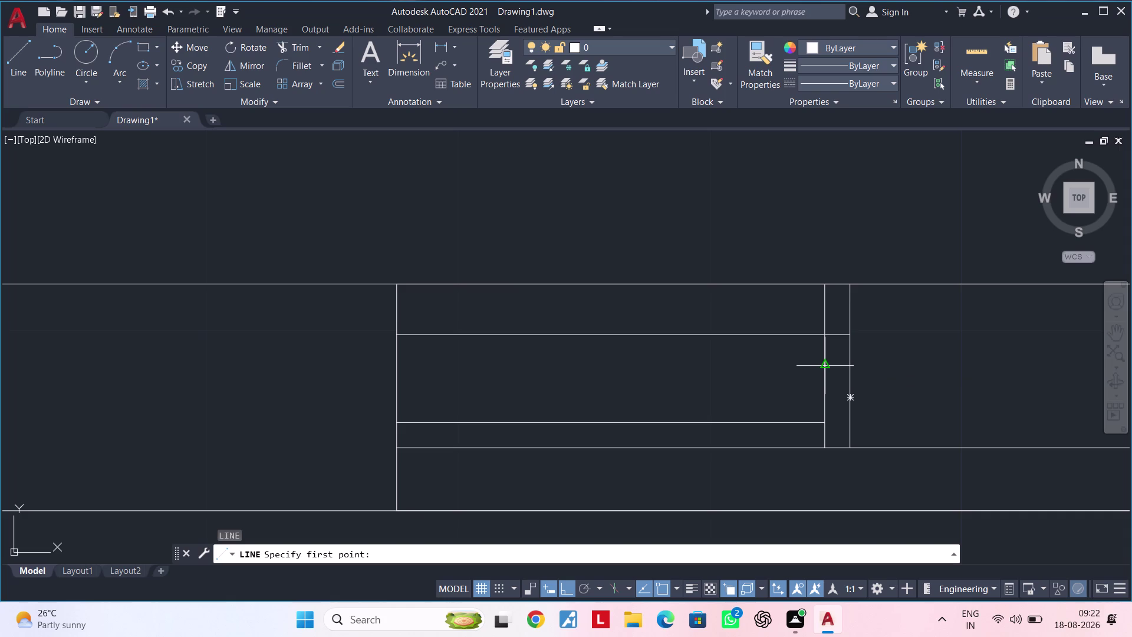
key(Escape)
key(Escape)
key(Escape)
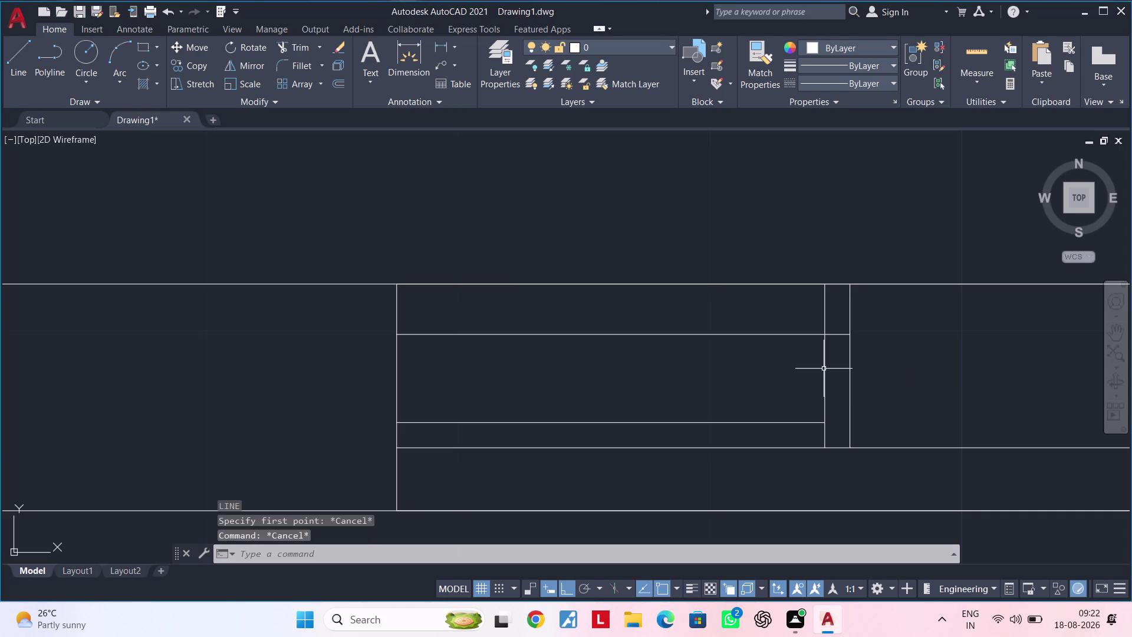
key(Escape)
key(Escape)
key(Escape)
scroll(down, 3)
middle_drag(795, 380, 714, 334)
scroll(up, 3)
middle_drag(648, 348, 681, 348)
key(Escape)
key(Escape)
key(Escape)
key(Escape)
text(r)
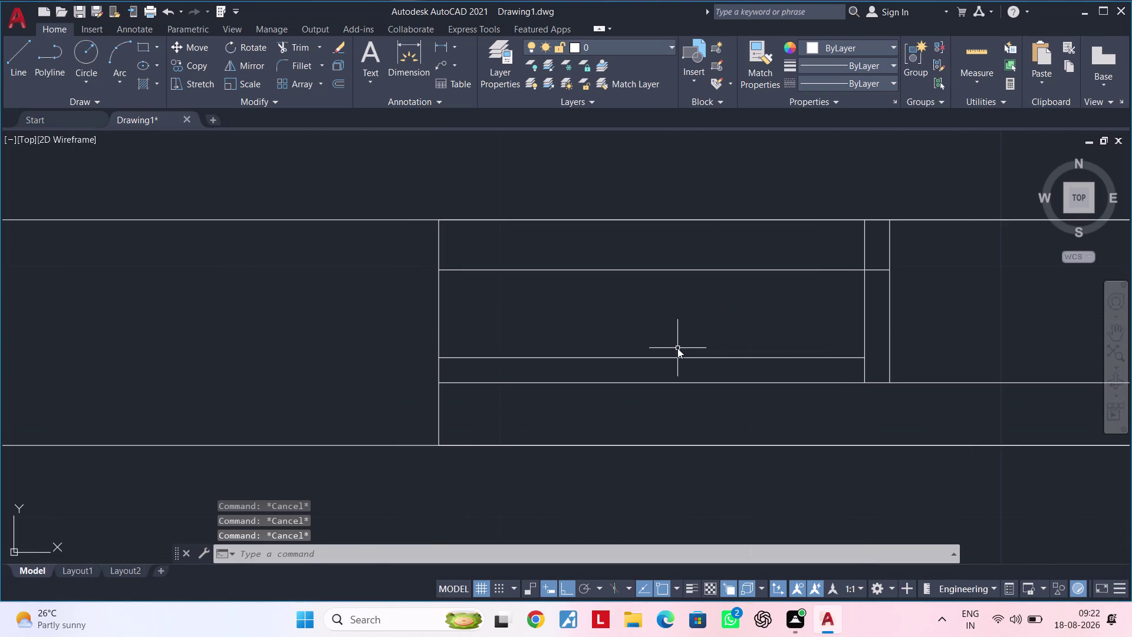
text(ec)
key(space)
click(441, 358)
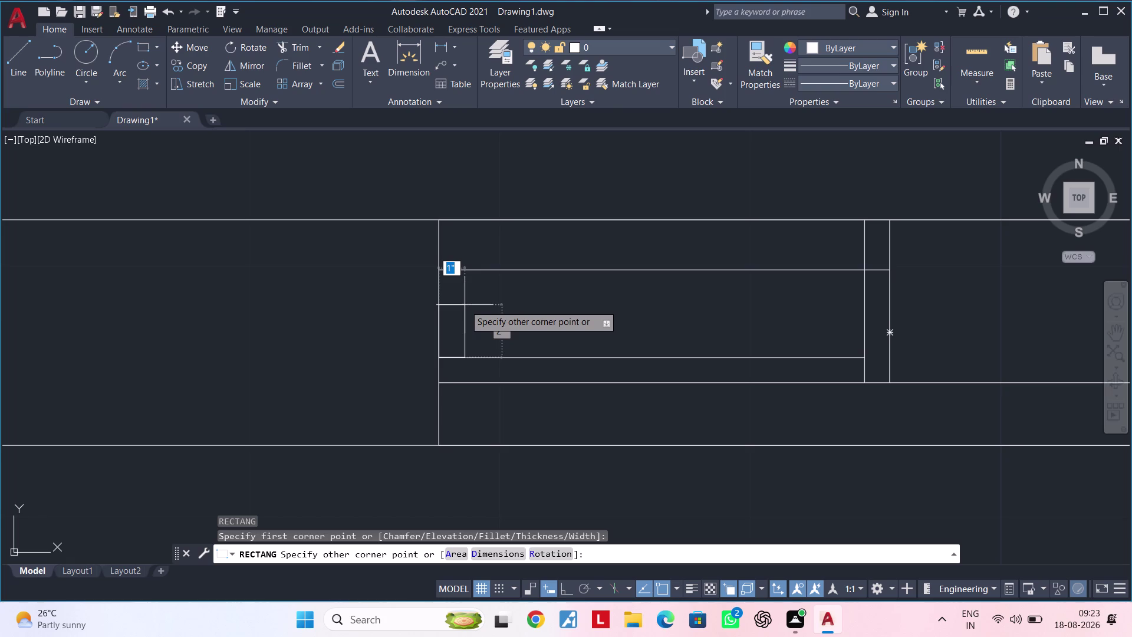
Draw a 2"-wide upright rectangle from the inner top-left corner to the divider, then select it.
key(Escape)
key(space)
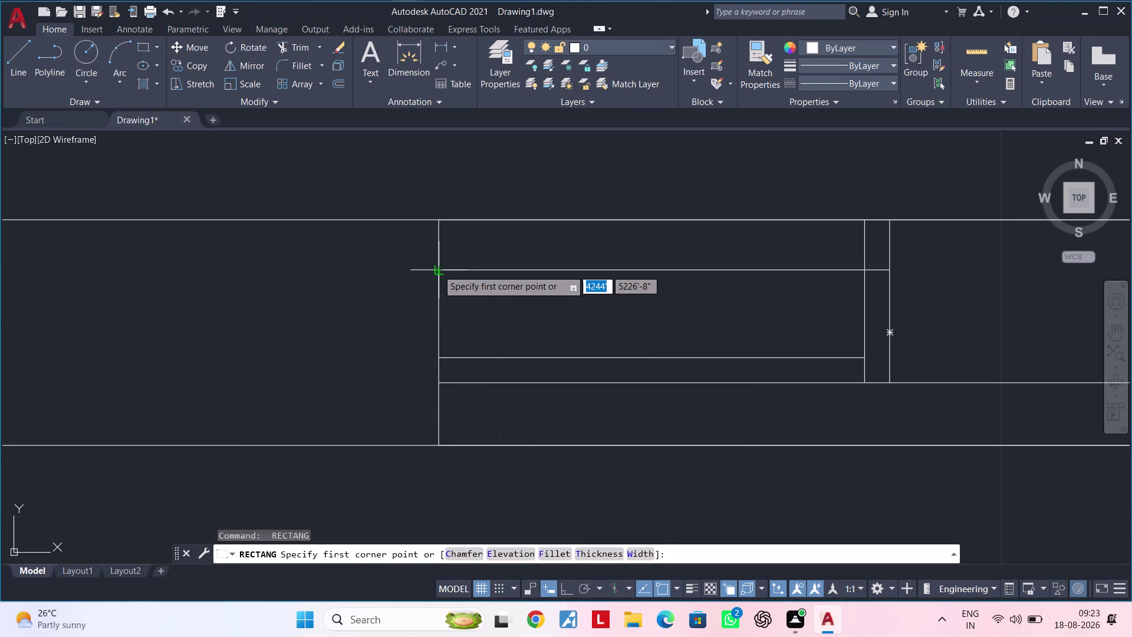
click(437, 269)
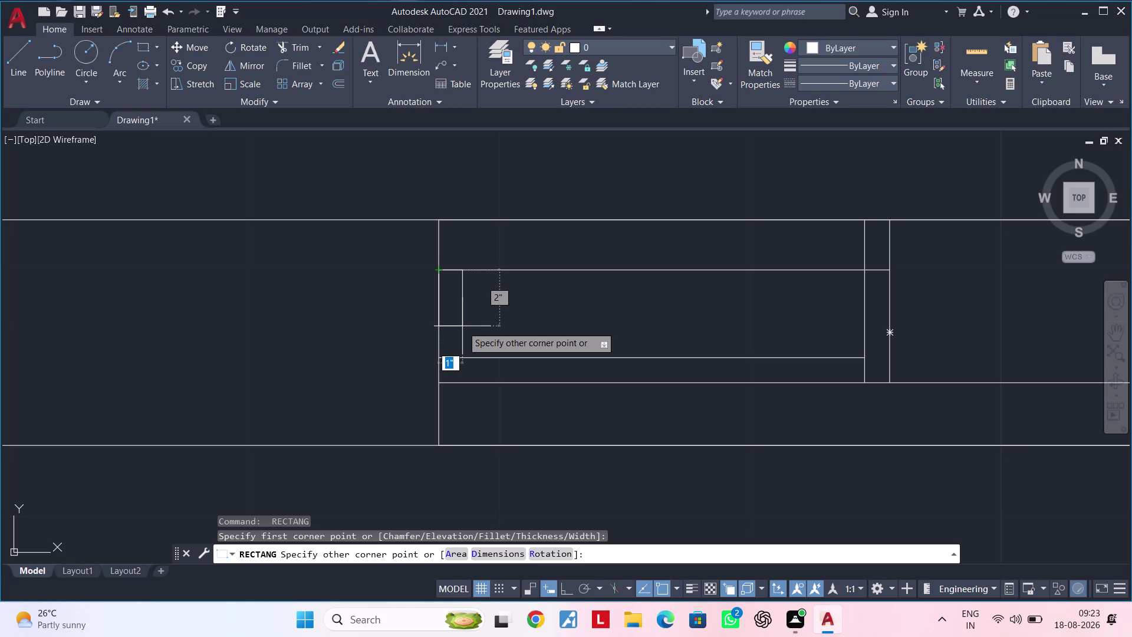
click(463, 326)
scroll(up, 3)
middle_drag(498, 331, 497, 347)
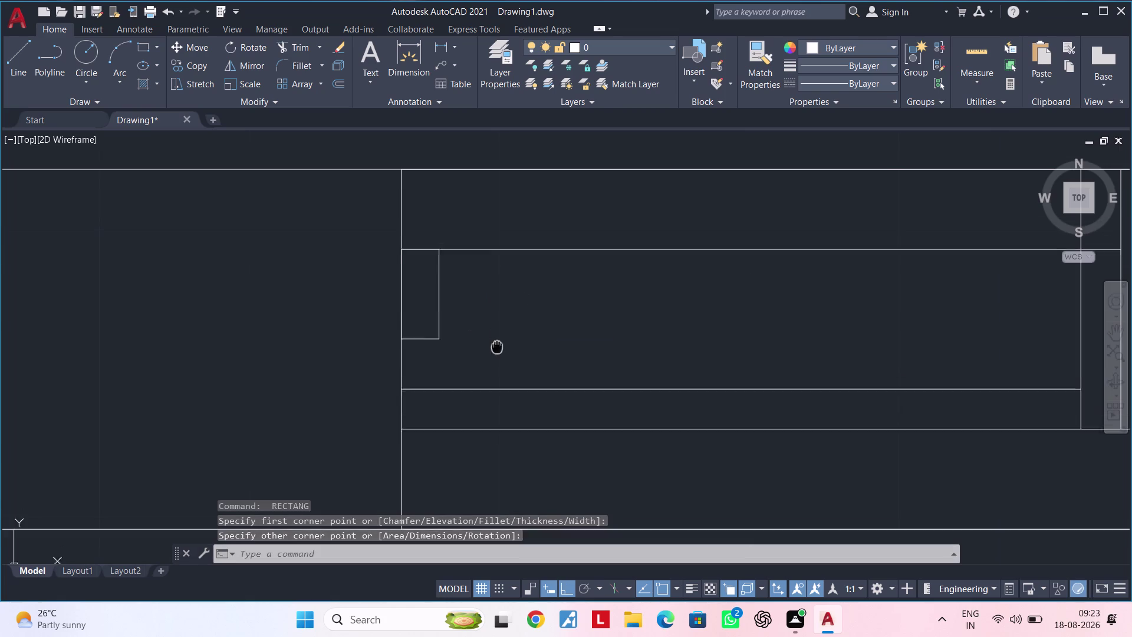
middle_drag(497, 348, 496, 353)
key(Escape)
click(439, 333)
scroll(down, 3)
middle_drag(676, 333, 555, 345)
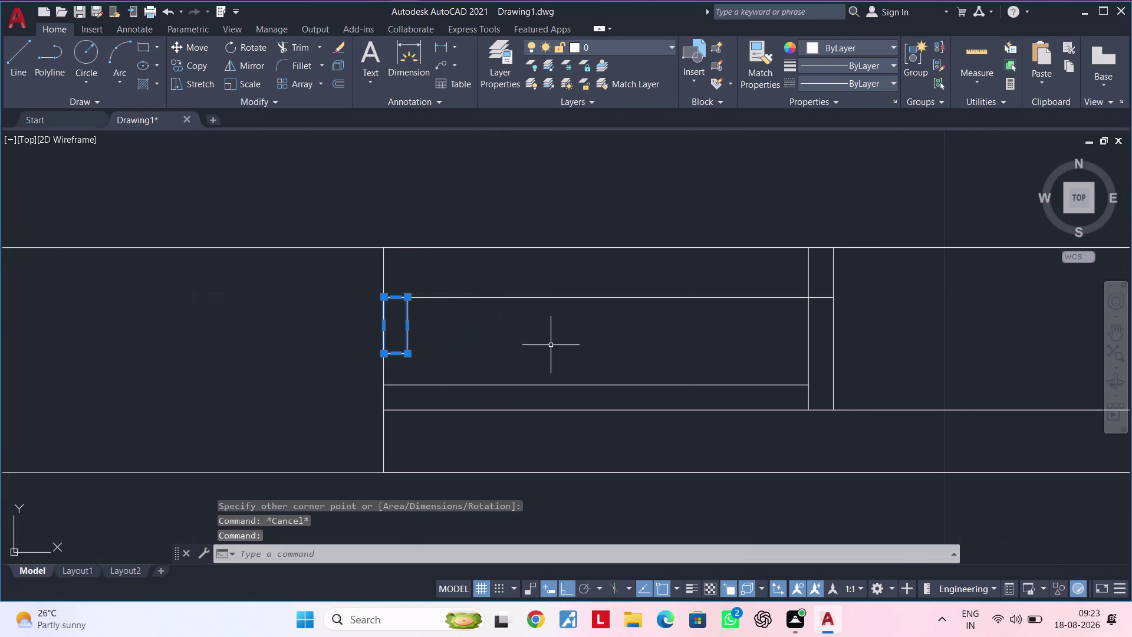
Mirror the narrow rectangle across a vertical axis through the room's middle, keeping the original.
text(mi)
key(space)
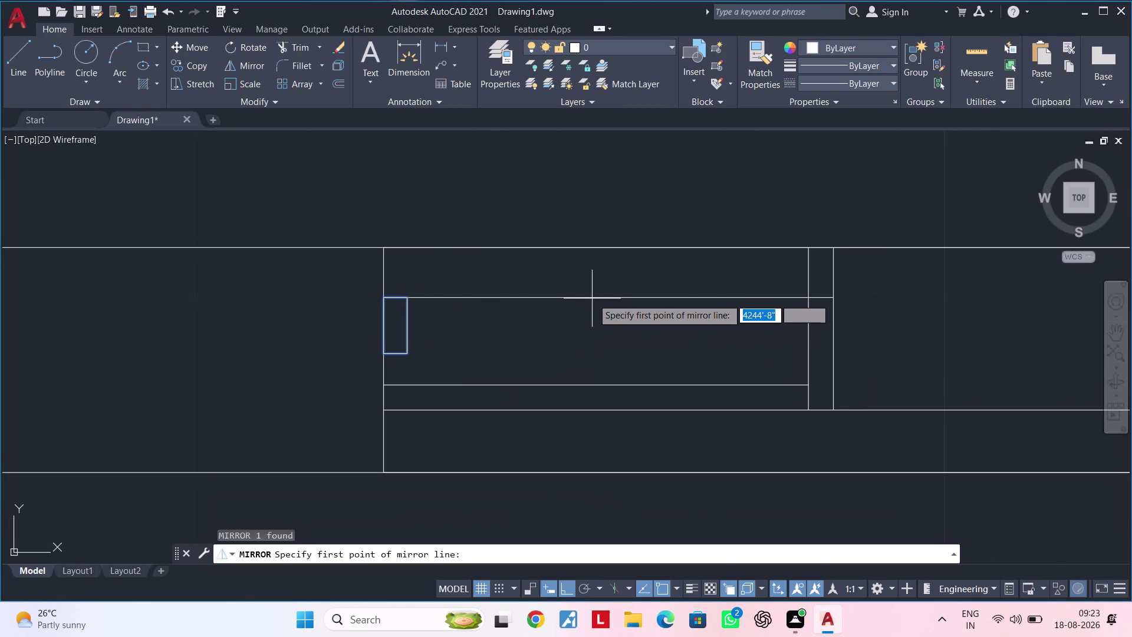
click(613, 298)
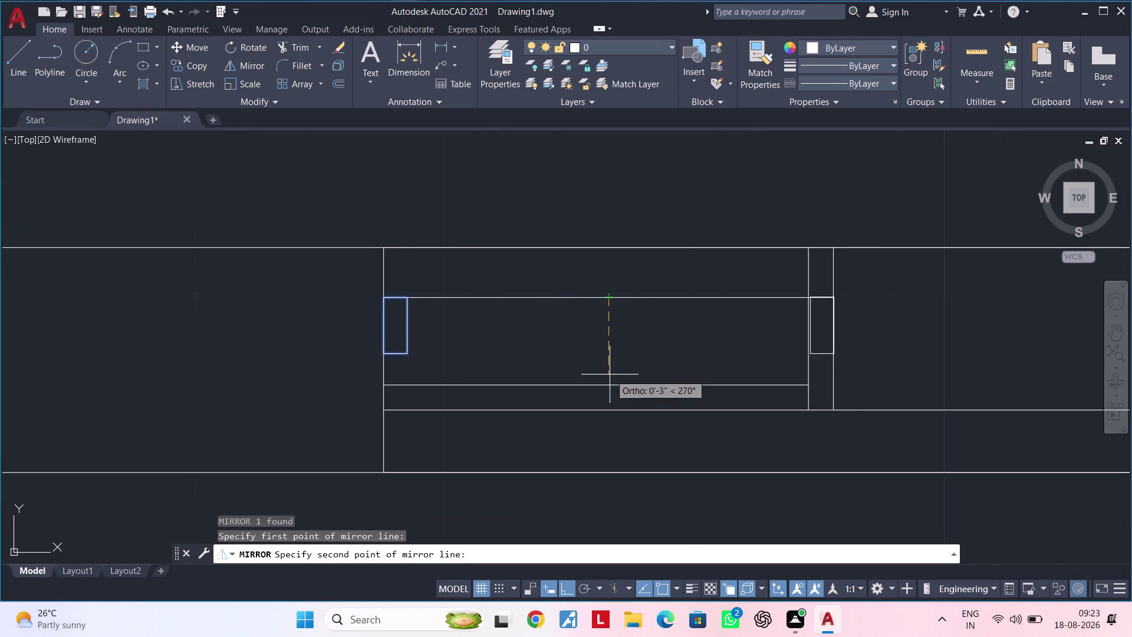
key(Escape)
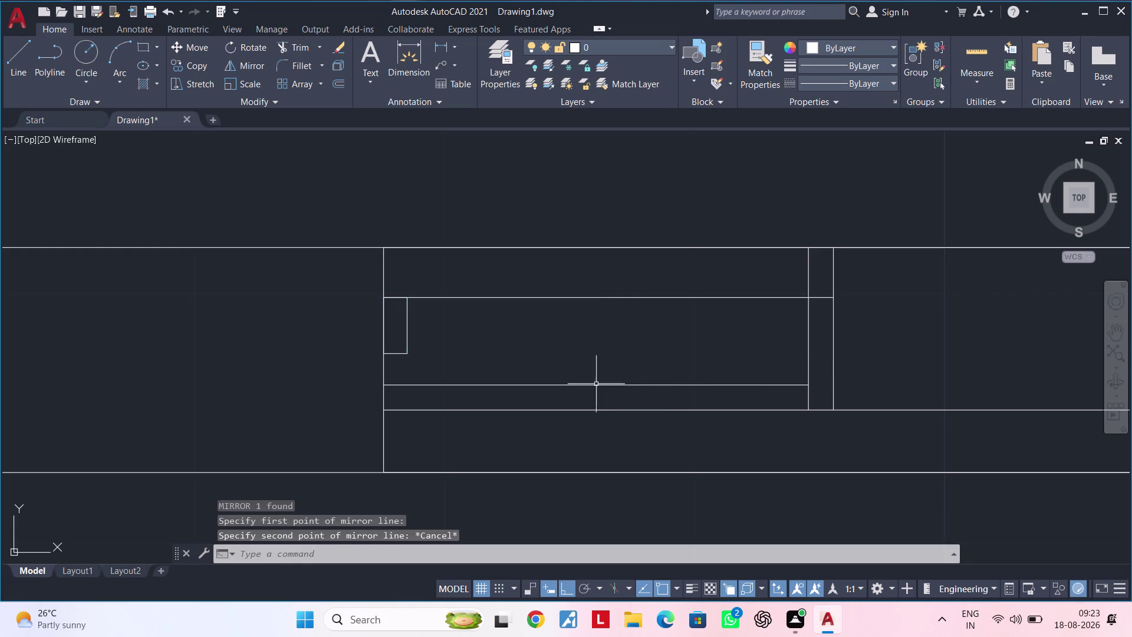
click(407, 344)
text(mi)
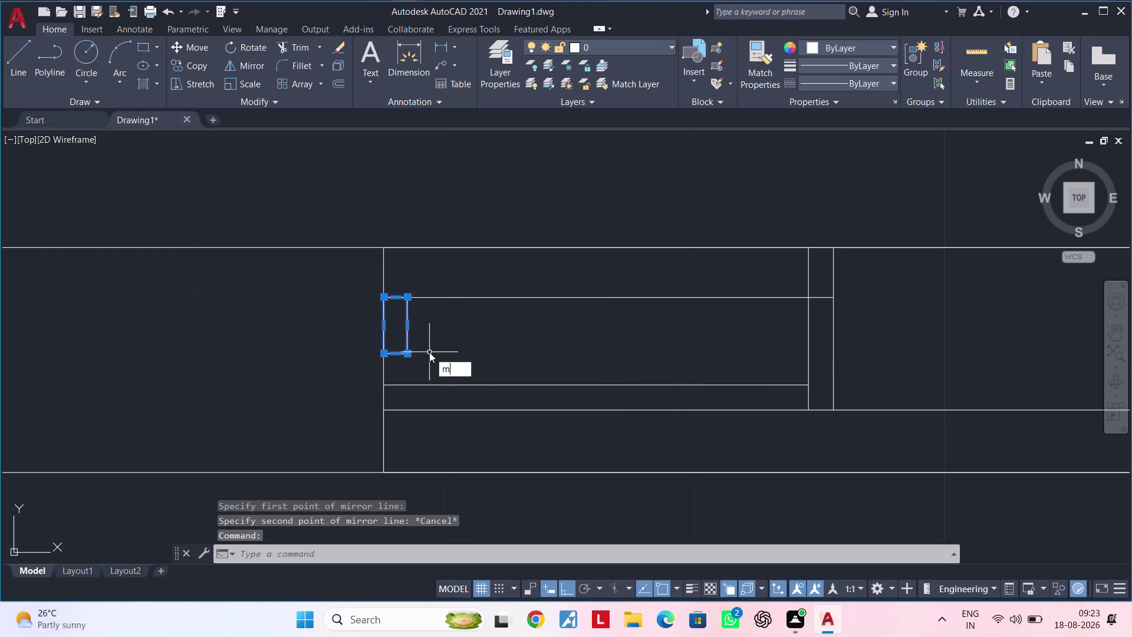
key(space)
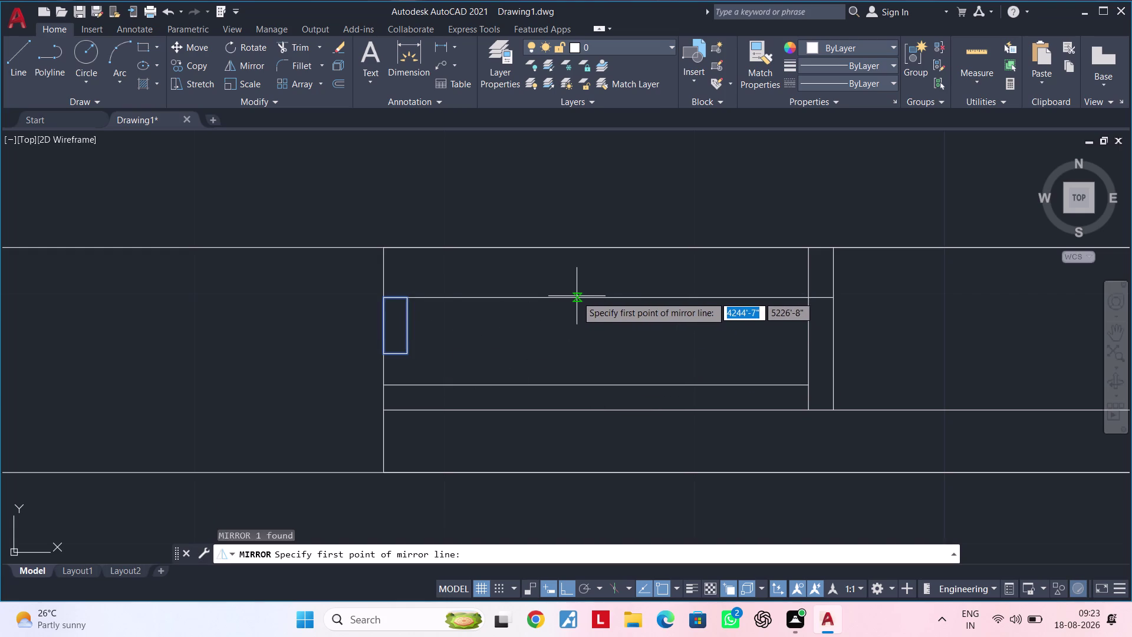
click(607, 299)
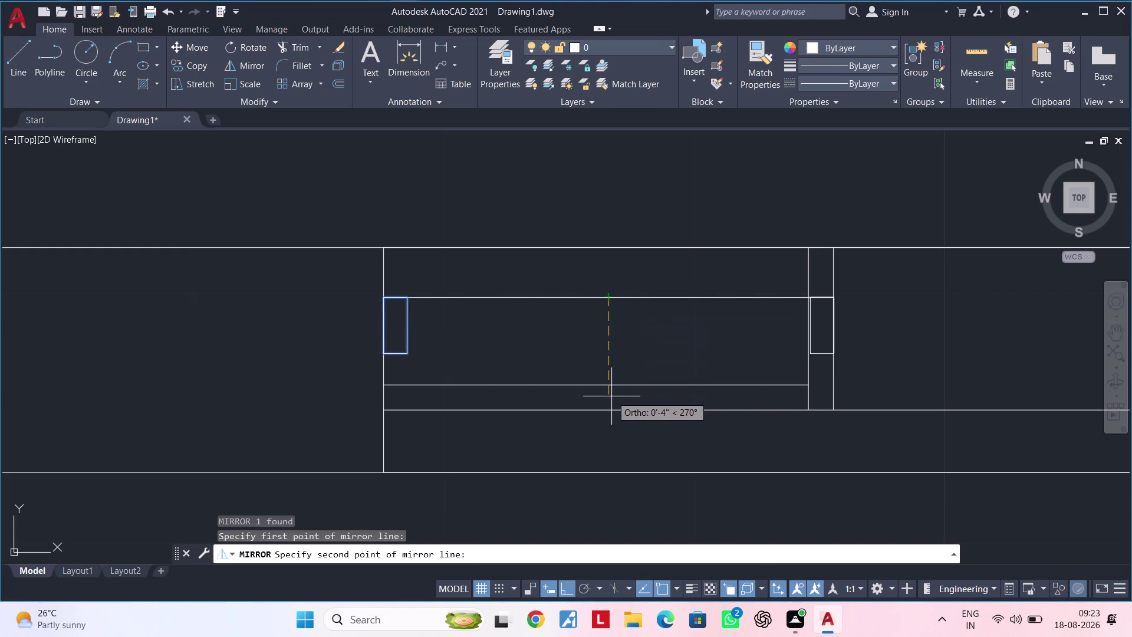
click(605, 386)
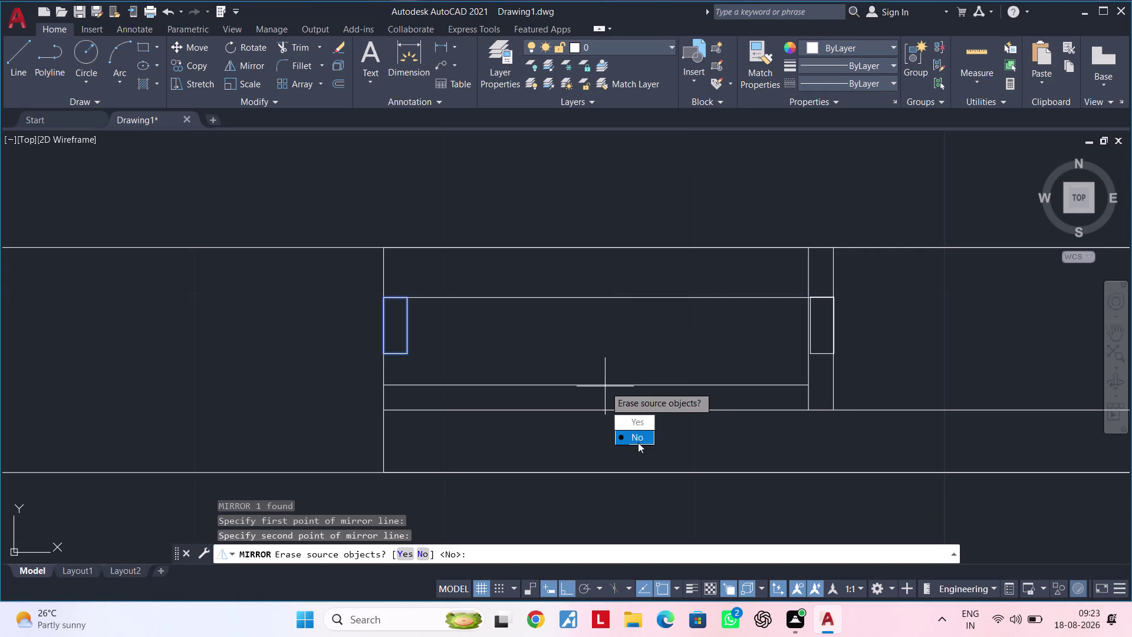
drag(639, 439, 605, 386)
middle_drag(619, 341, 567, 345)
scroll(up, 3)
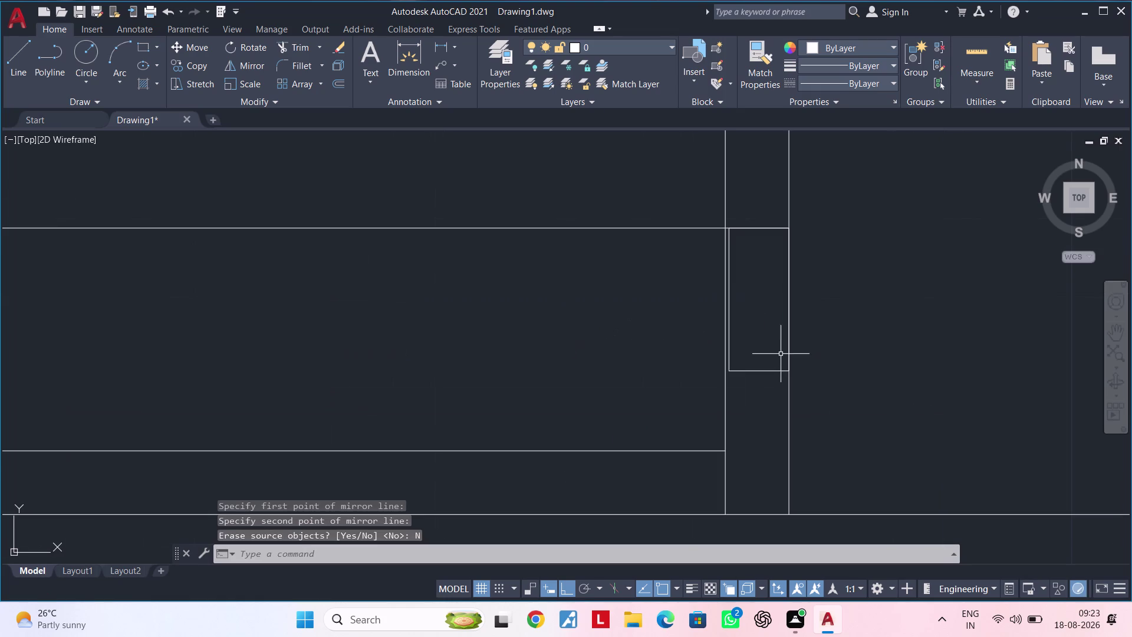
click(753, 370)
Move the mirrored rectangle left against the wall line and pan to check both jambs.
key(m)
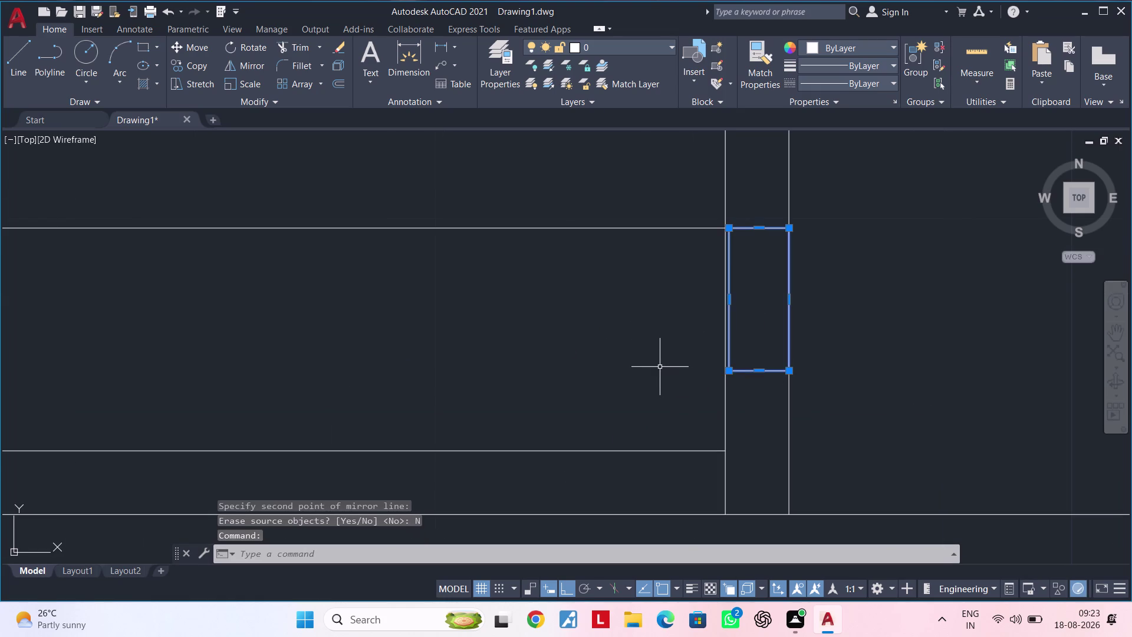
key(space)
click(791, 229)
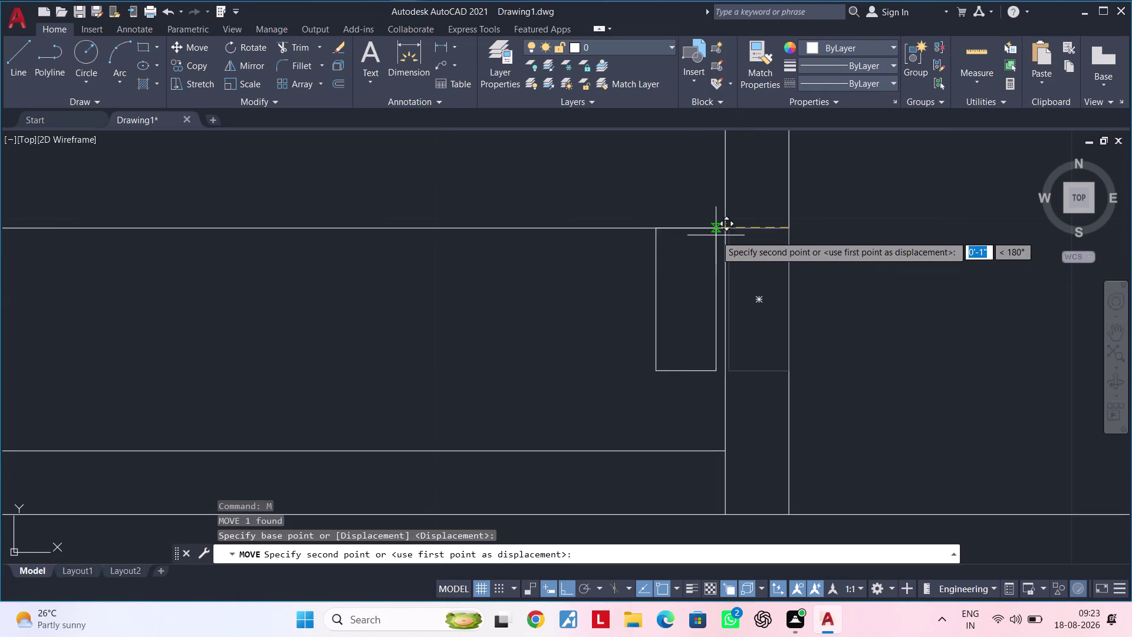
click(727, 229)
scroll(down, 3)
middle_drag(624, 286, 720, 286)
scroll(up, 3)
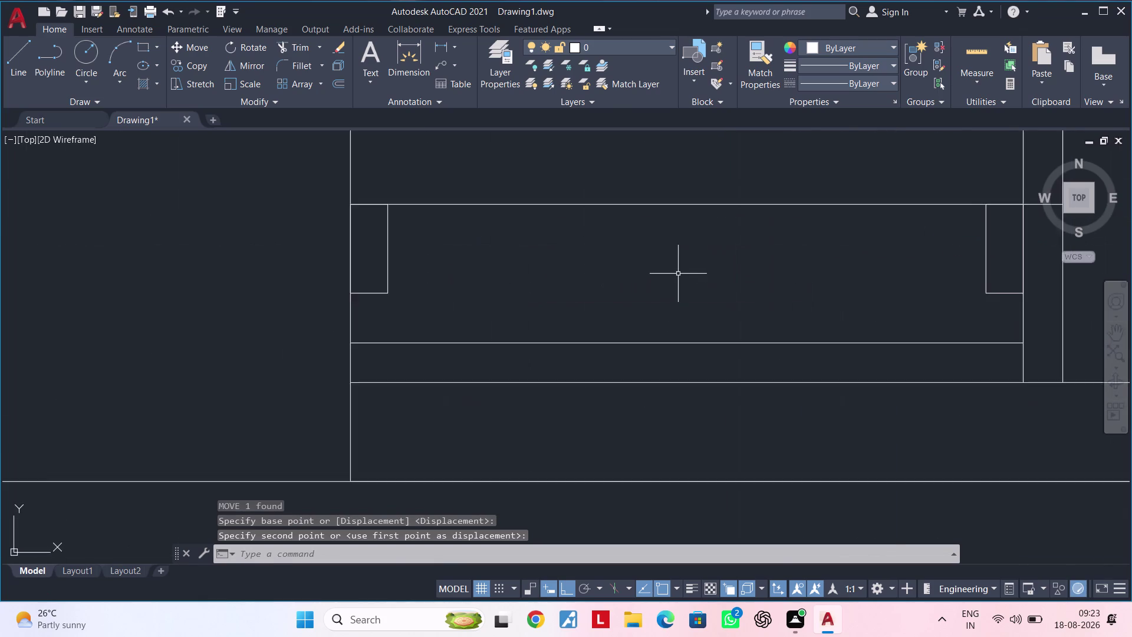
middle_drag(677, 277, 622, 313)
key(Escape)
key(Escape)
scroll(down, 3)
middle_drag(624, 309, 586, 310)
key(Escape)
key(Escape)
middle_drag(584, 311, 645, 280)
key(Escape)
scroll(up, 3)
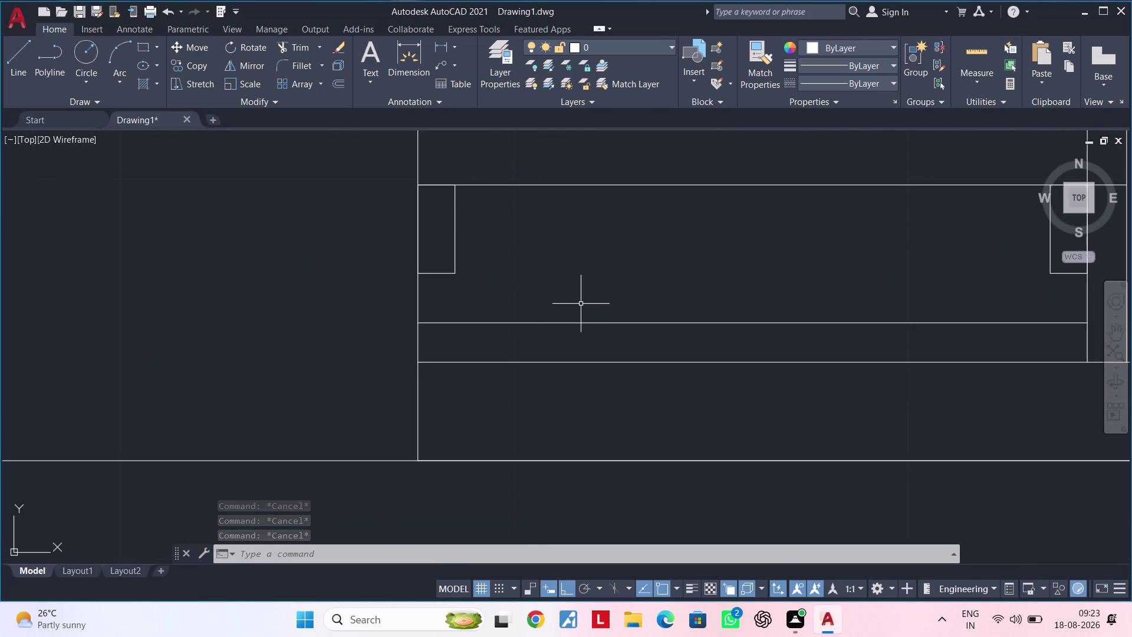
scroll(down, 3)
Try offsetting the opening's line by 1", then cancel.
middle_drag(580, 303, 542, 304)
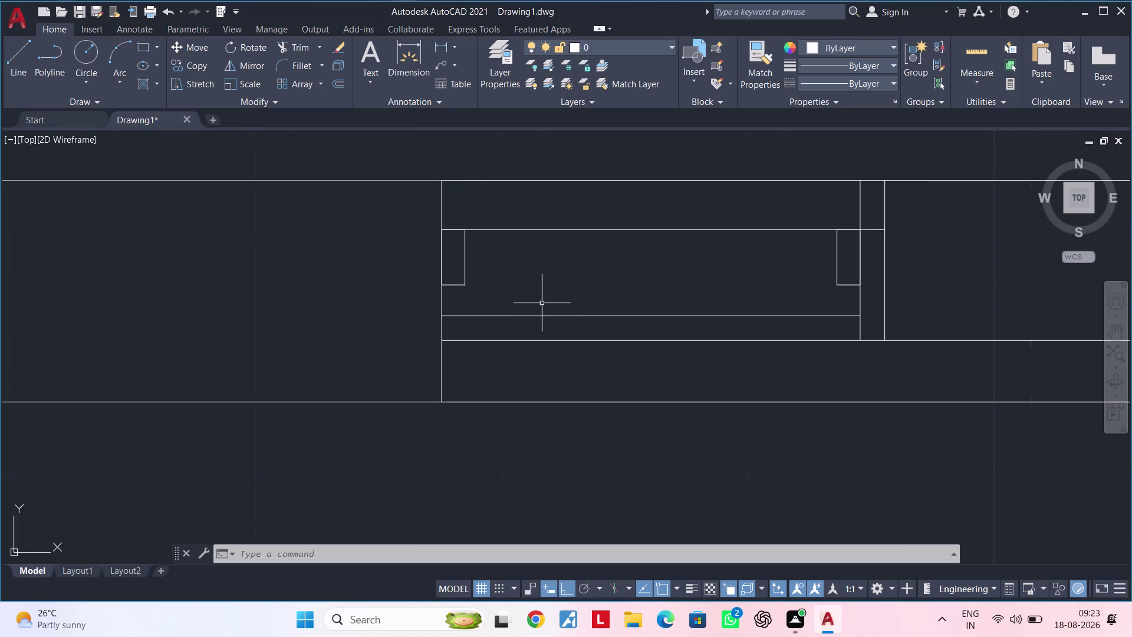
key(Escape)
key(Escape)
key(Escape)
text(o)
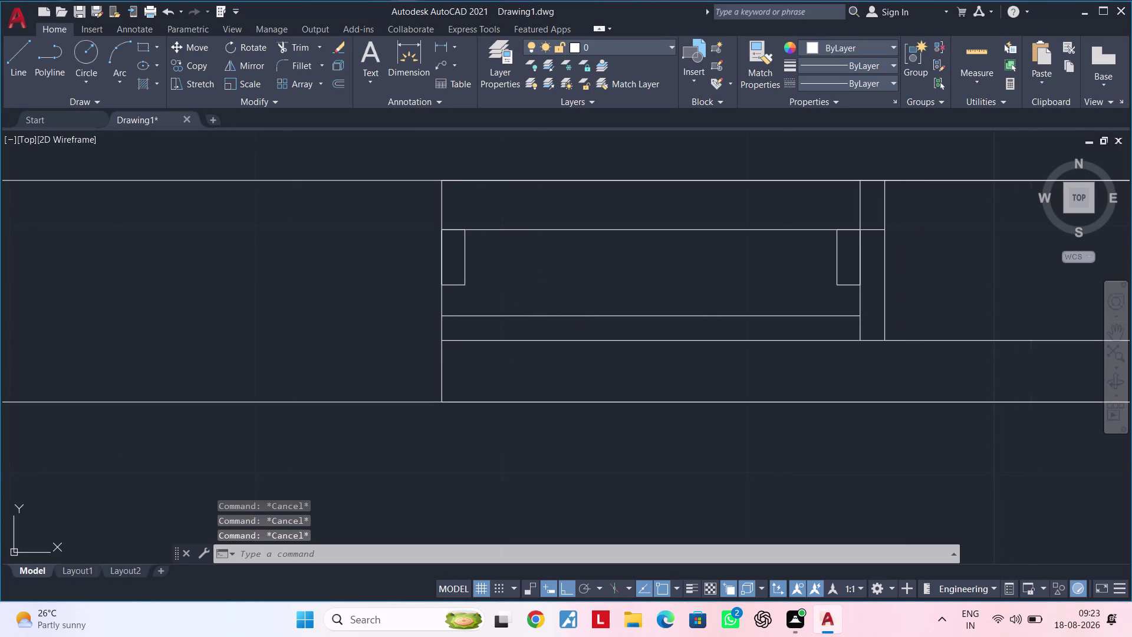
text(f)
key(space)
text(1")
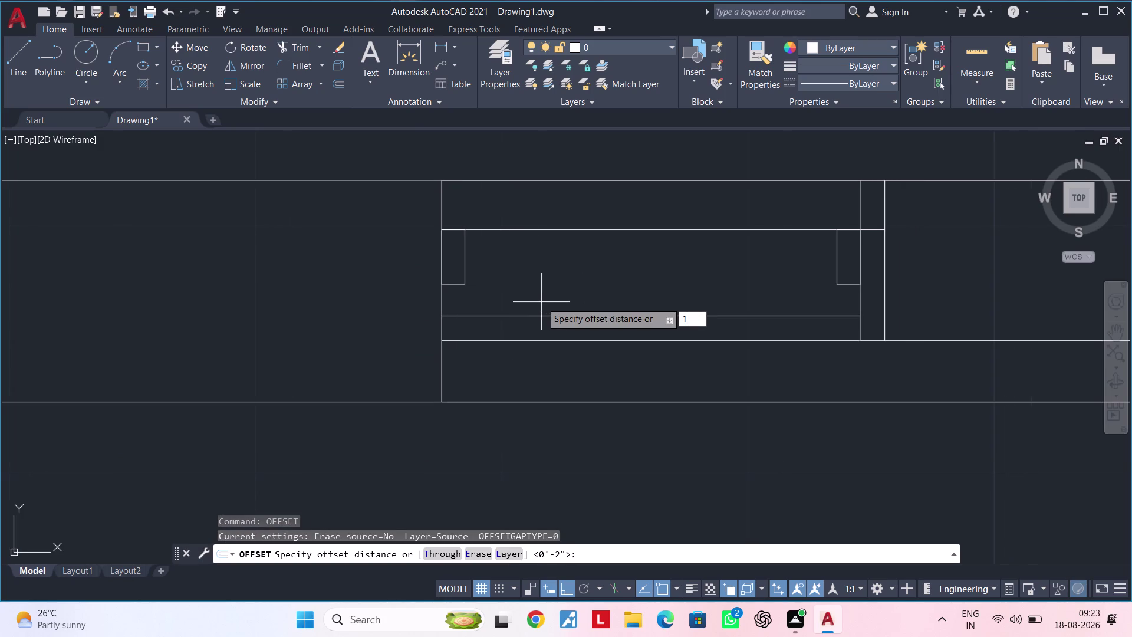
key(Return)
click(559, 313)
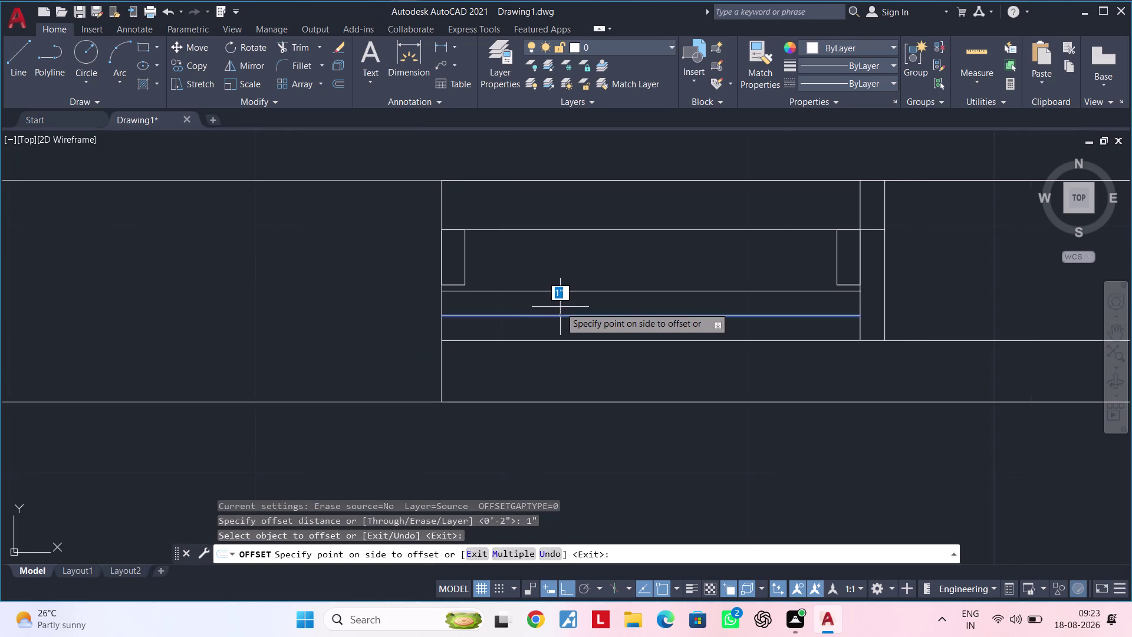
key(Escape)
key(Escape)
Try offsetting the opening's line by 0.09", then cancel.
text(of)
key(space)
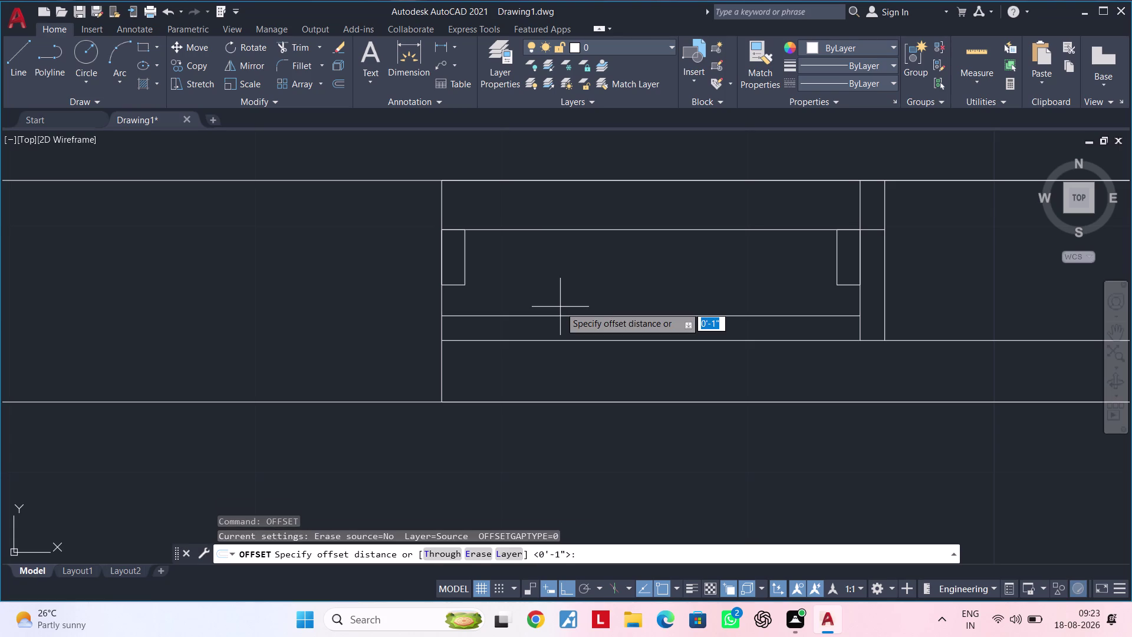
text(0.1)
key(BackSpace)
text(09")
key(Return)
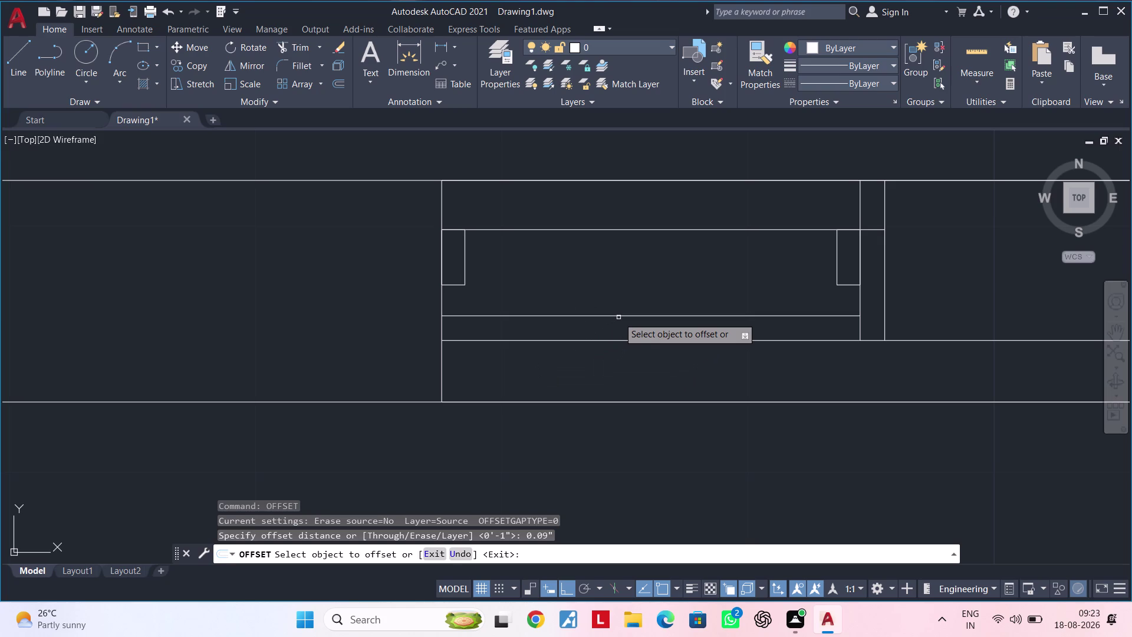
click(619, 315)
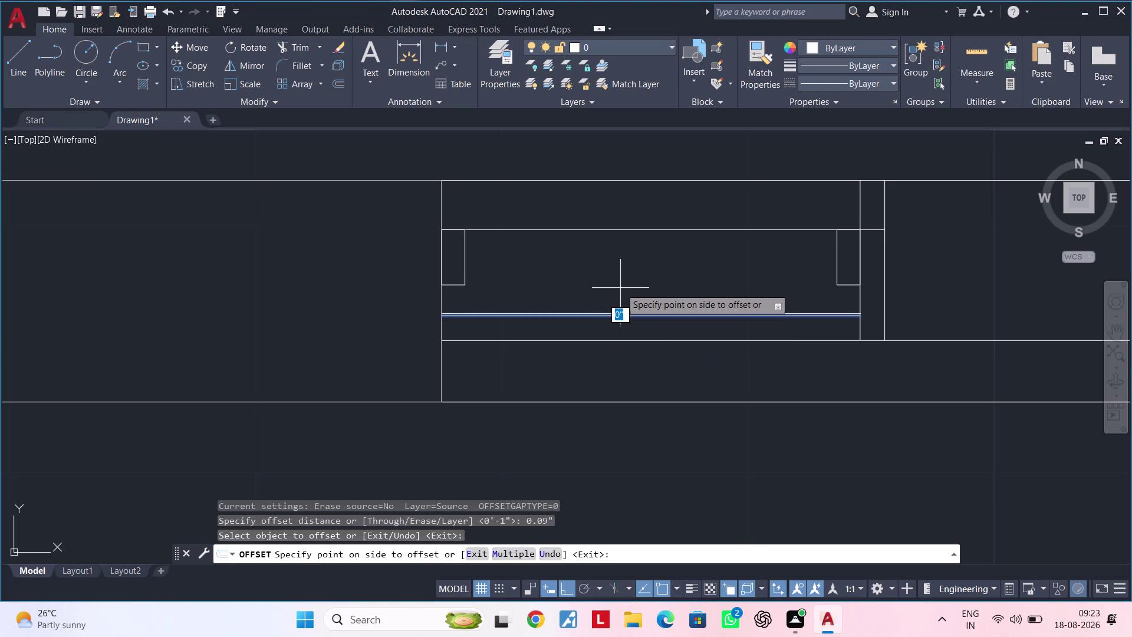
key(Escape)
key(Escape)
key(Escape)
Try offsetting the opening's line by 0.022", then cancel.
text(of)
key(space)
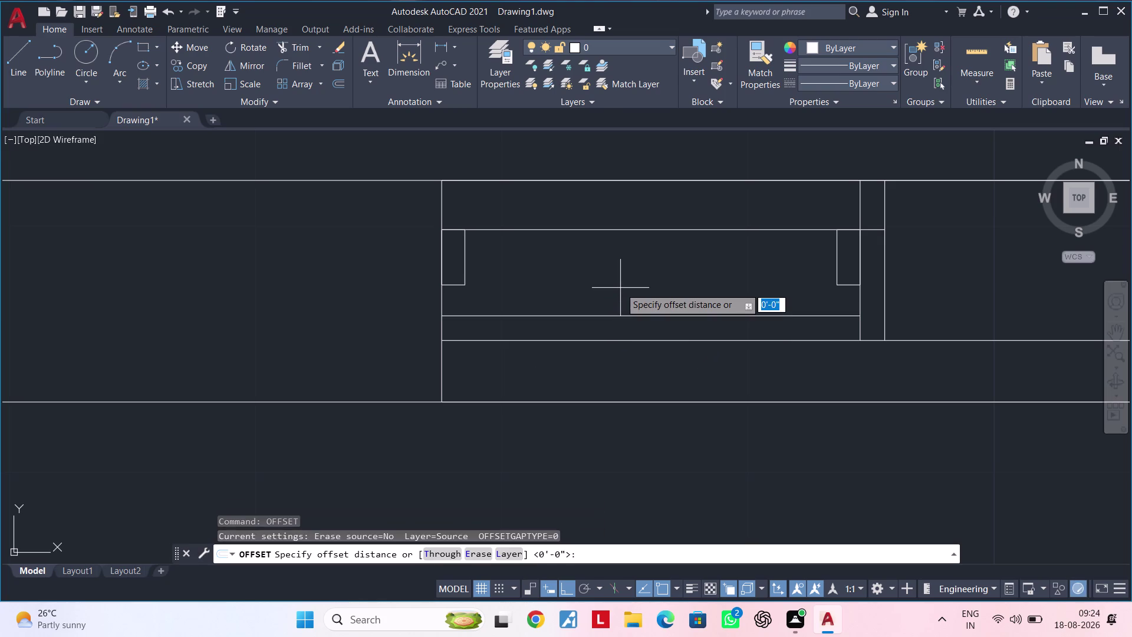
text(0.0)
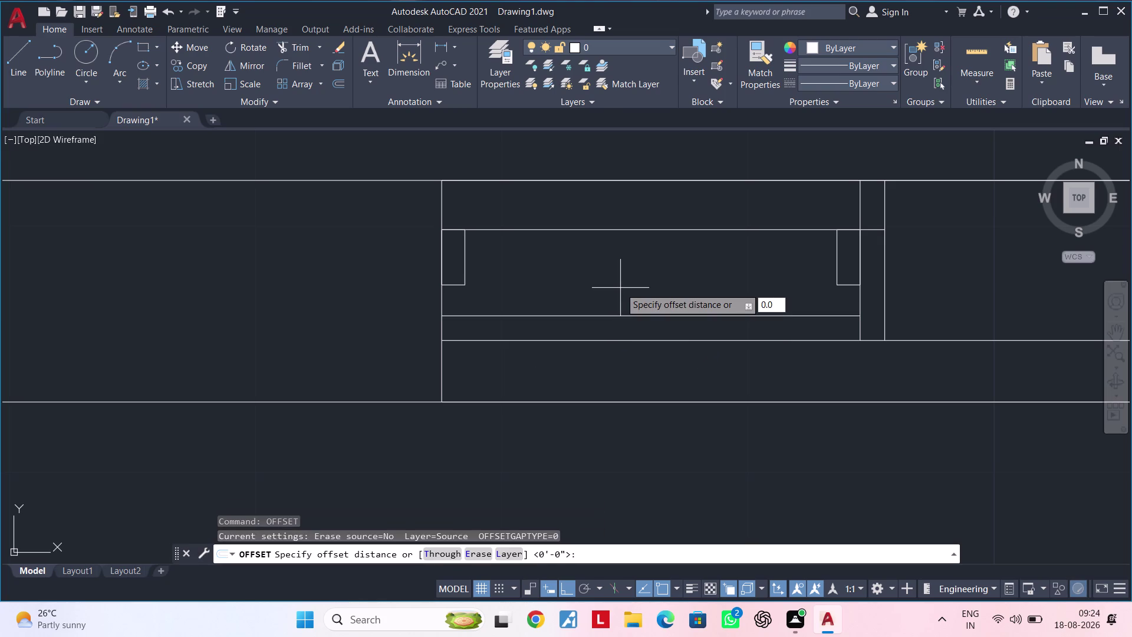
text(22)
text(")
key(Return)
click(715, 314)
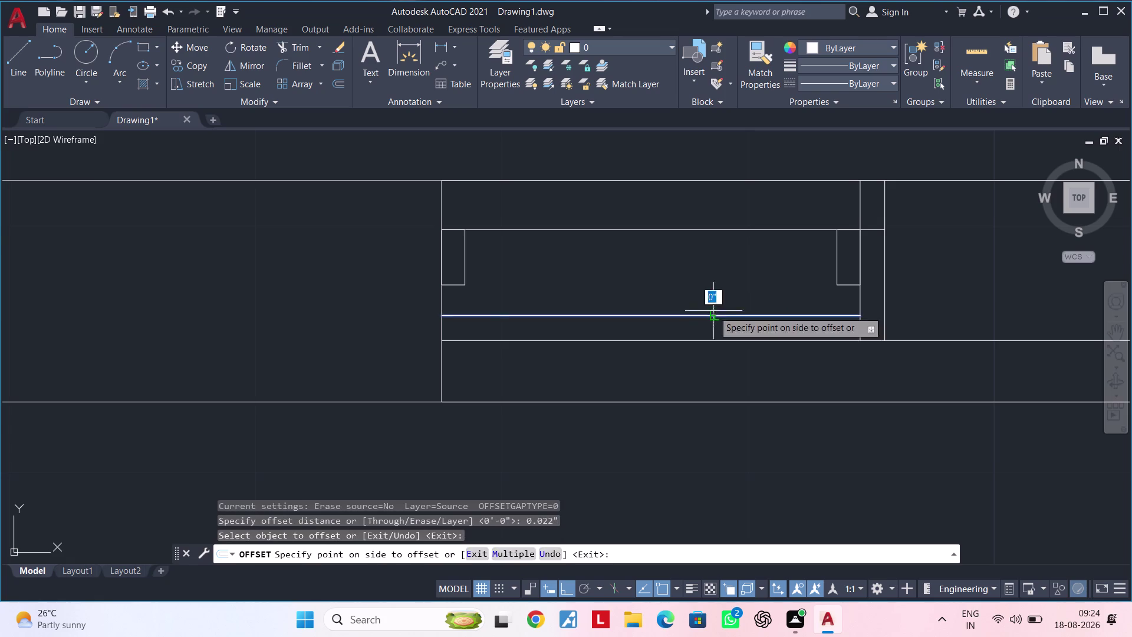
key(Escape)
key(Escape)
key(Escape)
key(Escape)
Offset the opening's line 0.9" upward to double it beneath the rectangles.
text(of)
key(space)
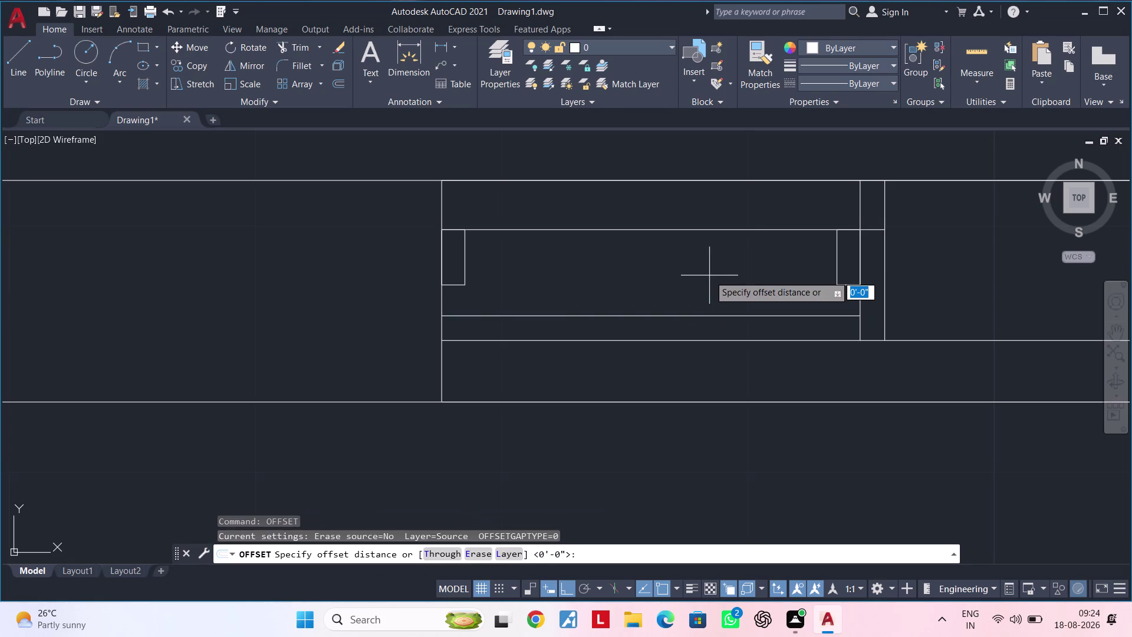
text(0)
key(period)
text(9)
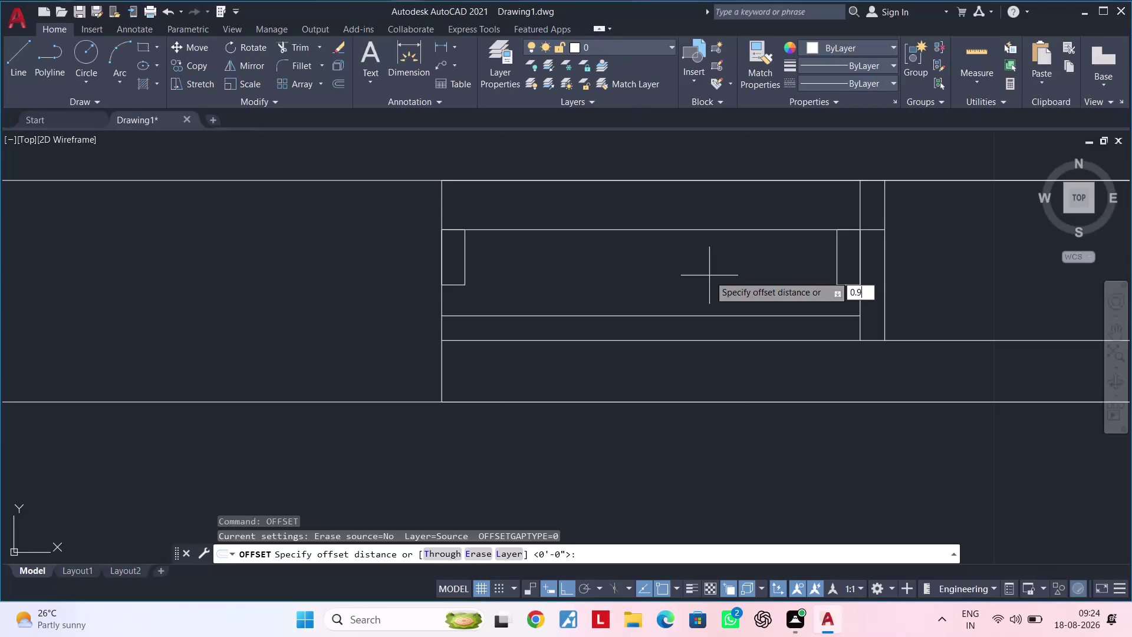
text(")
key(Return)
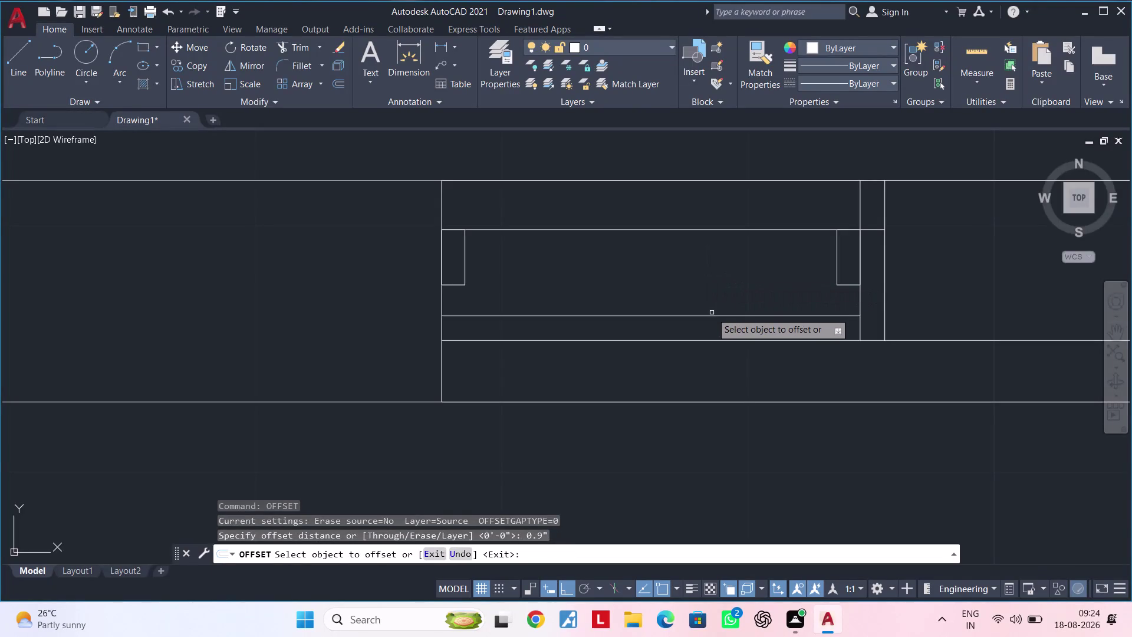
click(711, 314)
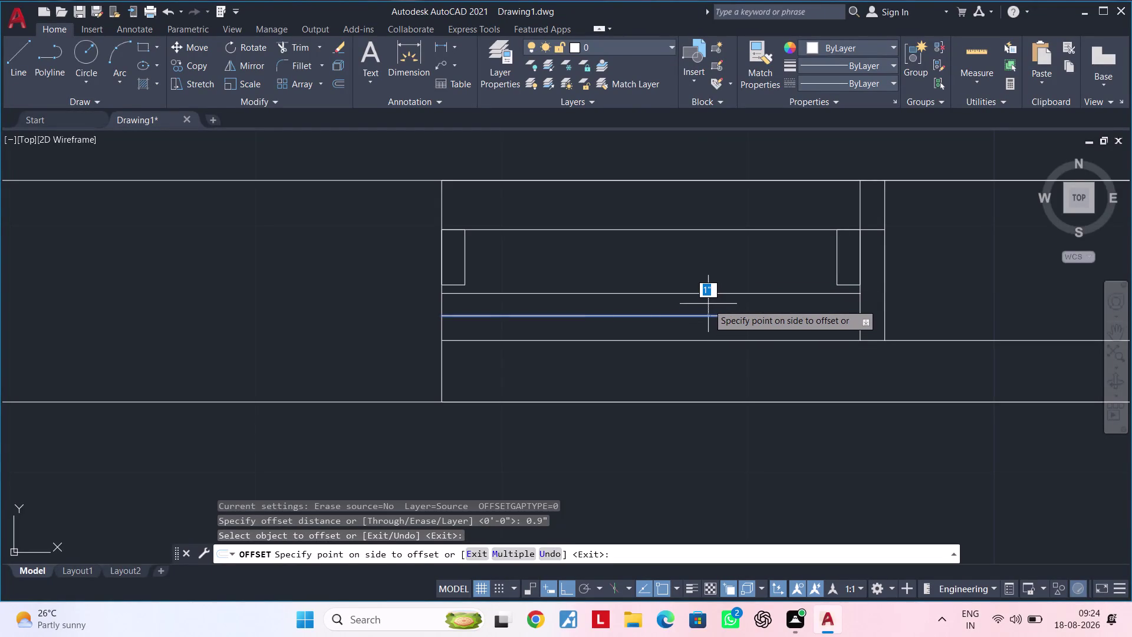
click(702, 296)
scroll(down, 3)
middle_drag(697, 290, 713, 251)
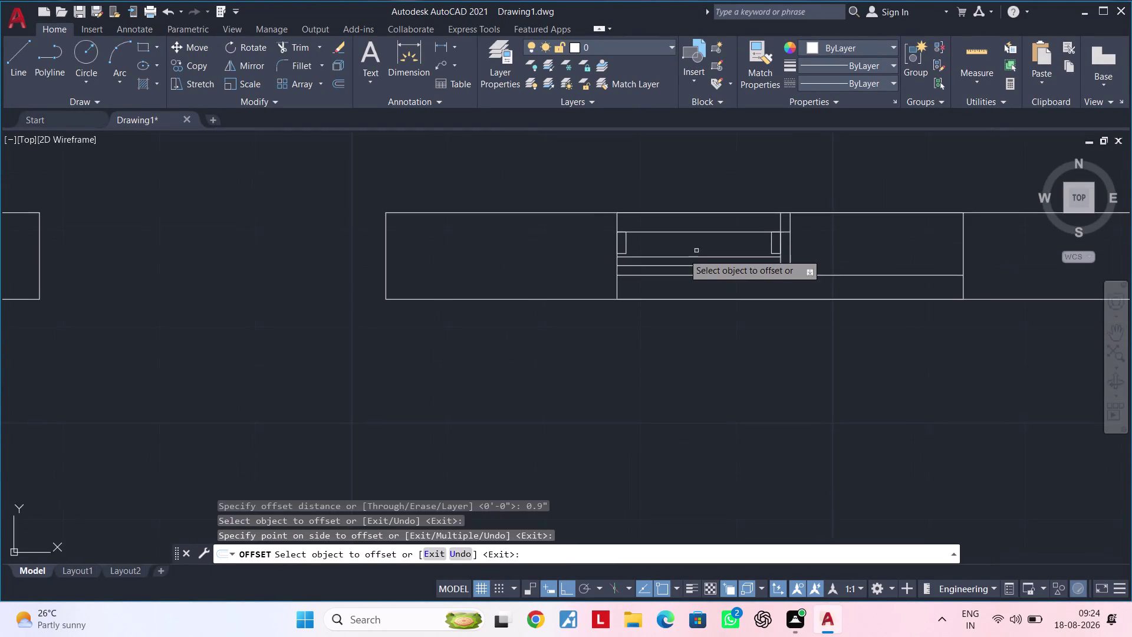
scroll(up, 3)
middle_drag(670, 274, 629, 295)
key(Escape)
key(Escape)
key(Escape)
key(Escape)
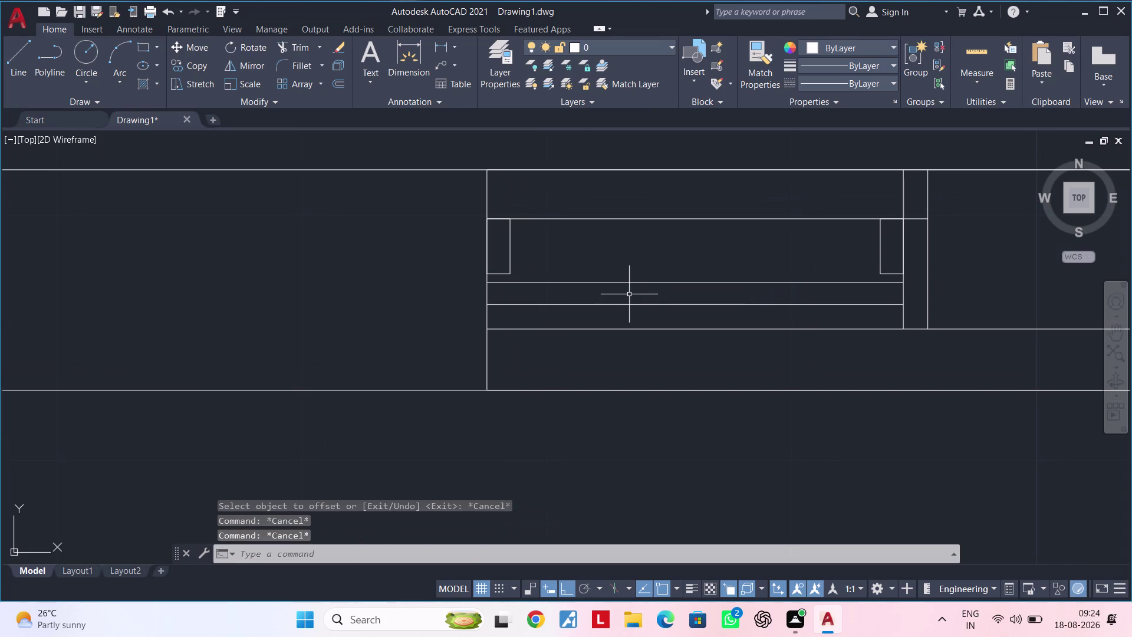
key(Escape)
key(Escape)
middle_drag(549, 300, 600, 276)
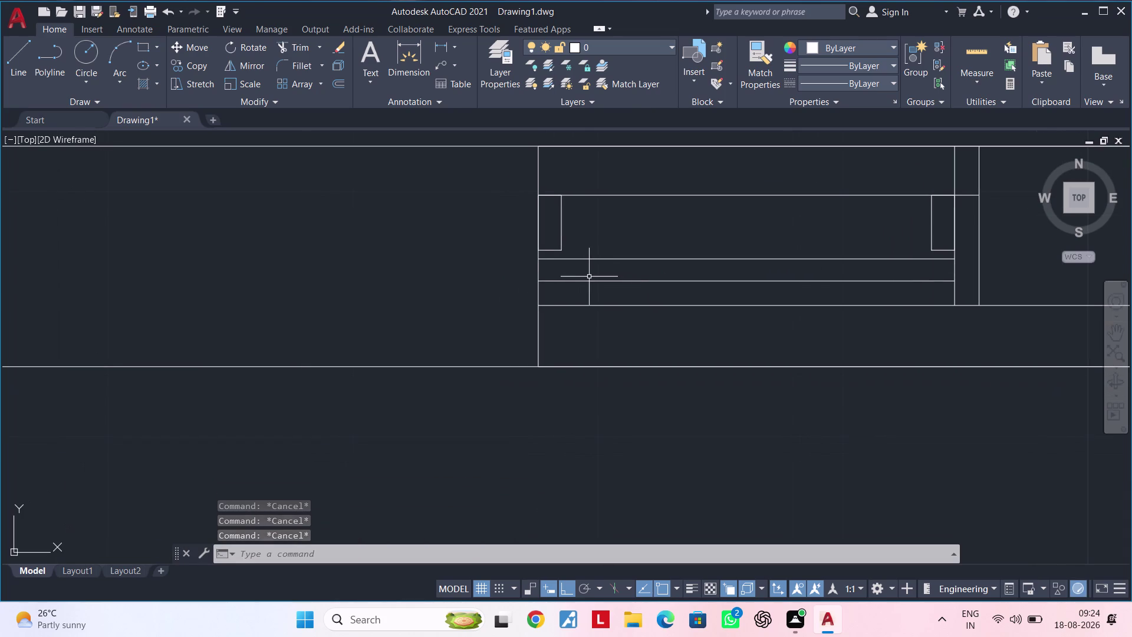
middle_drag(592, 277, 530, 270)
key(Escape)
key(Escape)
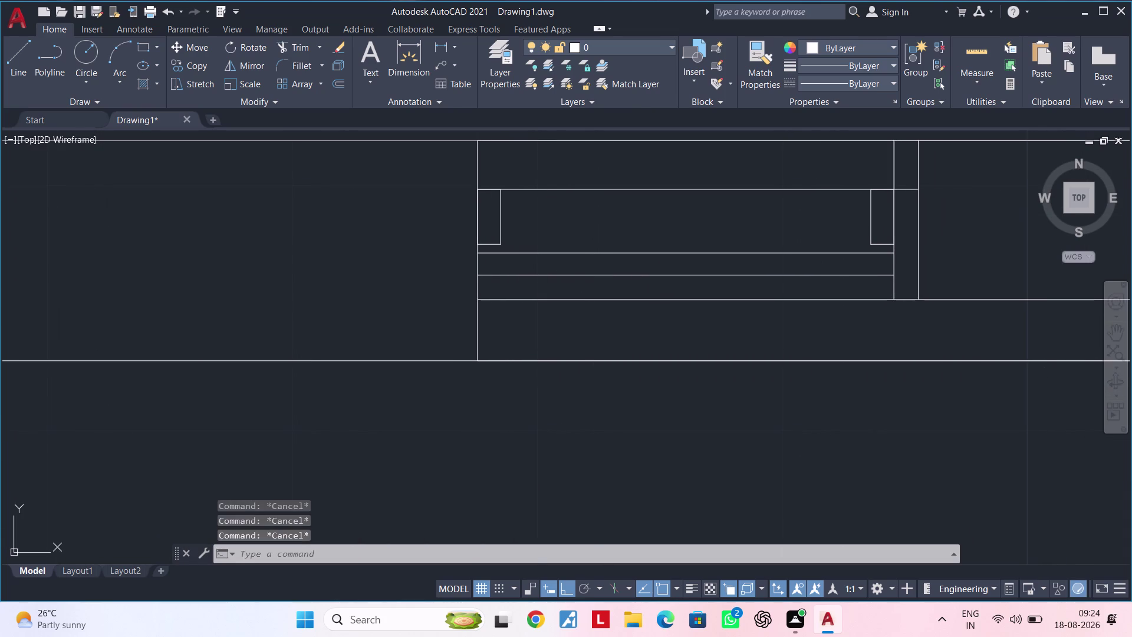
Draw a small square on the glazing line beside the left jamb.
text(re)
text(c)
key(space)
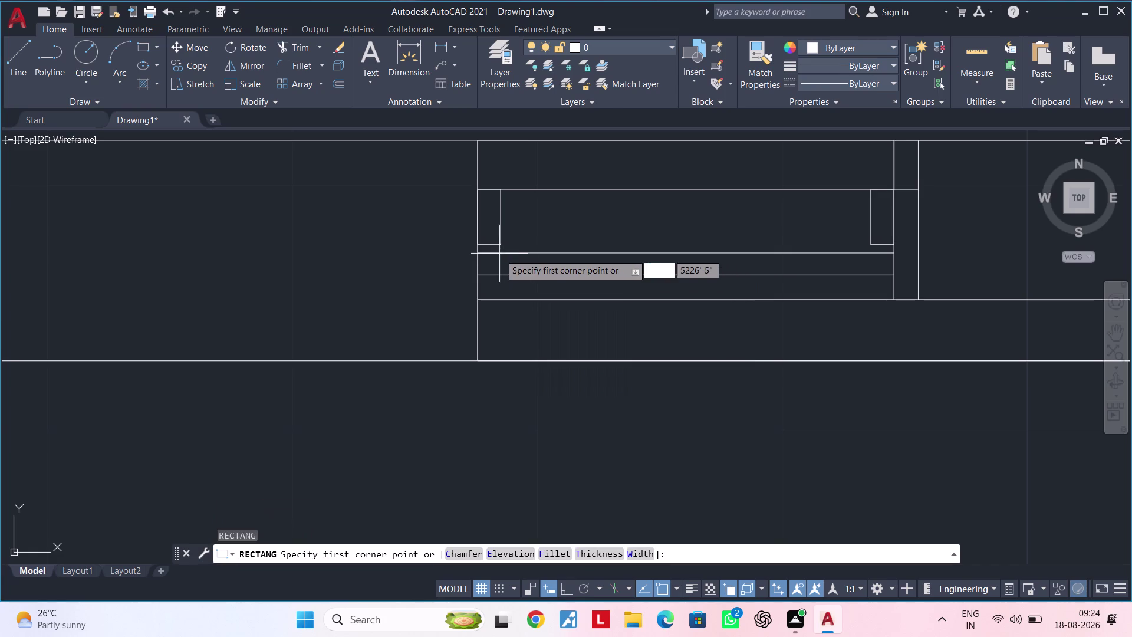
click(503, 254)
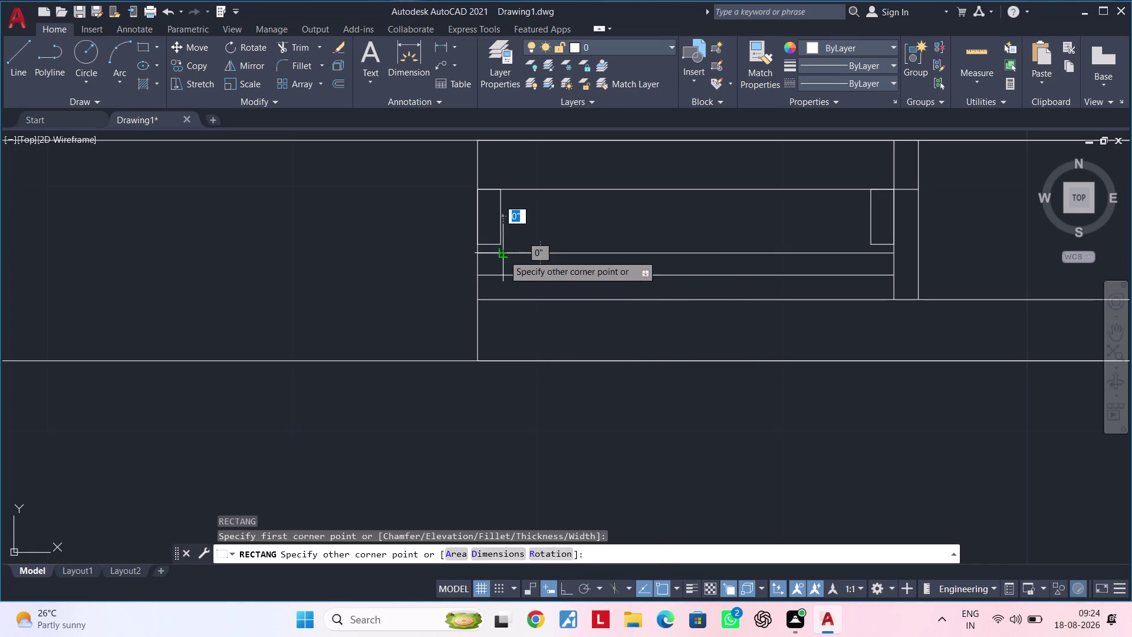
scroll(up, 3)
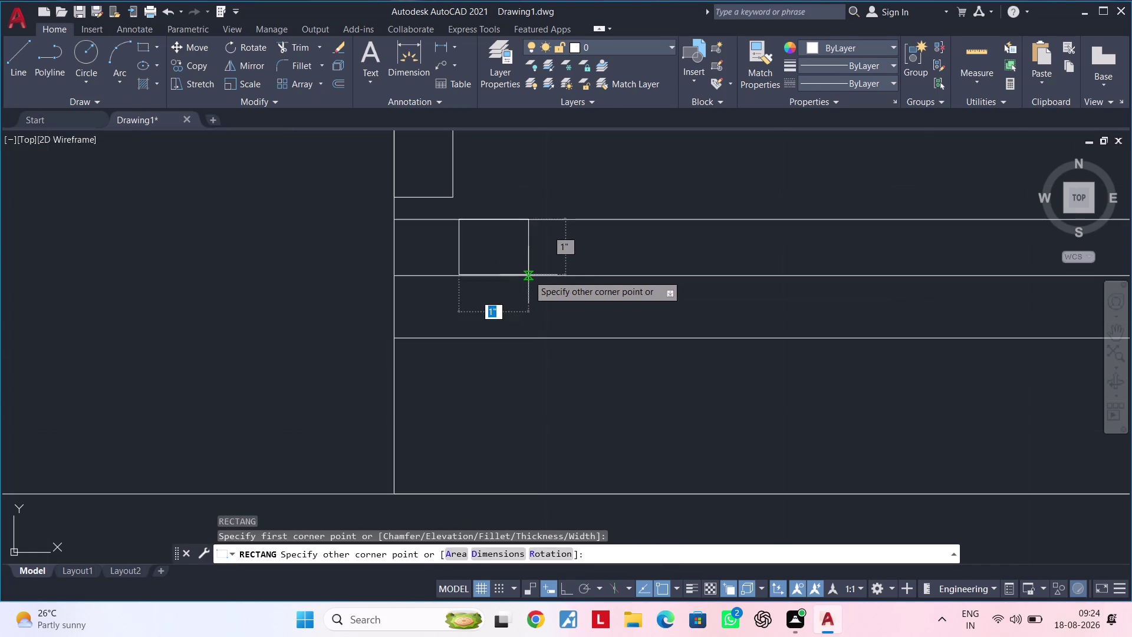
scroll(up, 3)
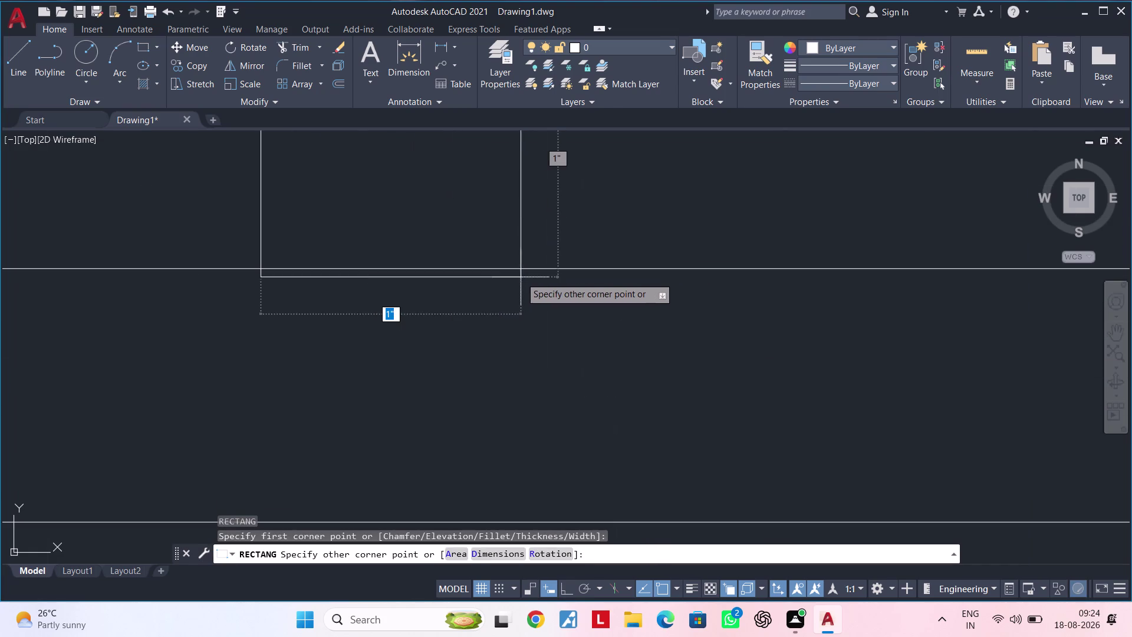
click(511, 268)
scroll(down, 3)
middle_drag(645, 256, 439, 264)
scroll(down, 3)
middle_click(381, 268)
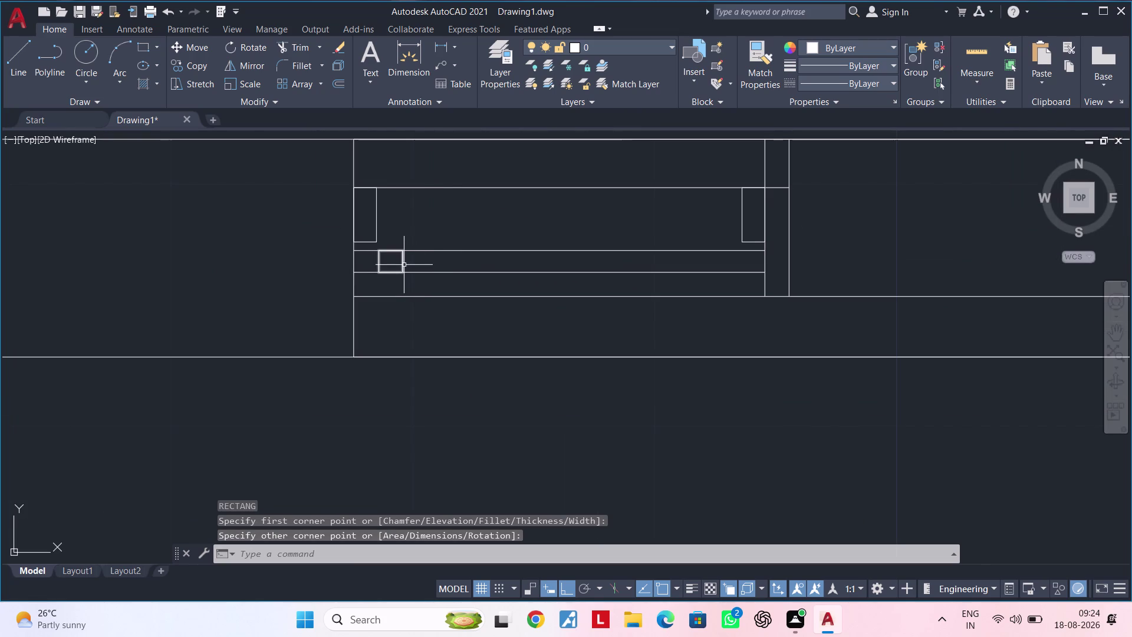
Mirror the square about the opening's midpoint to the right end, keeping the original.
click(403, 265)
key(m)
text(i)
key(space)
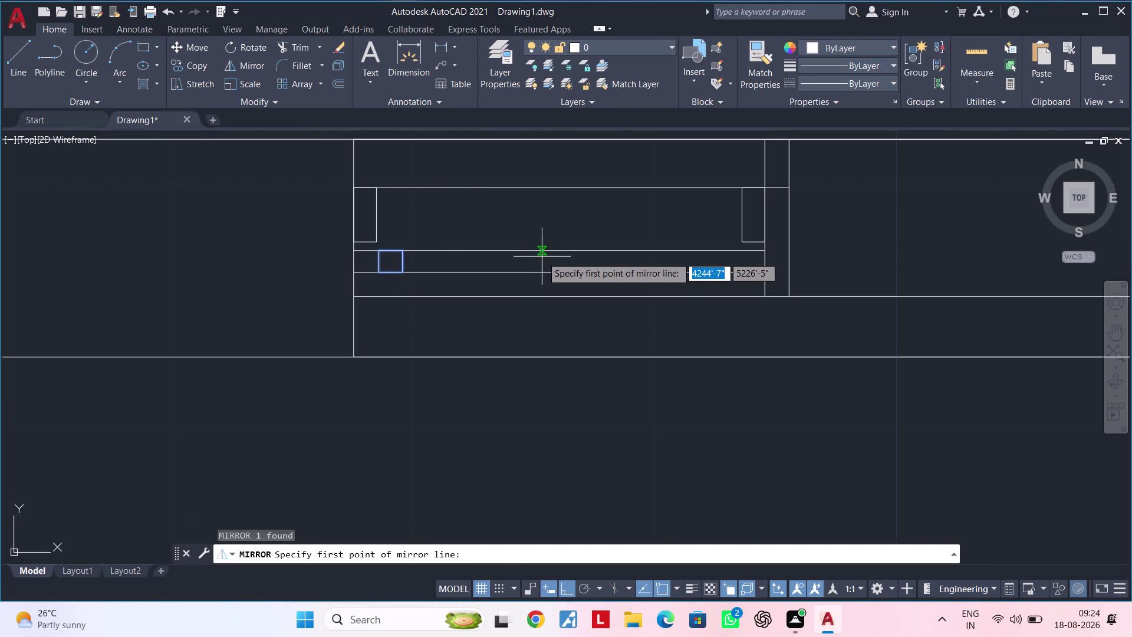
click(565, 249)
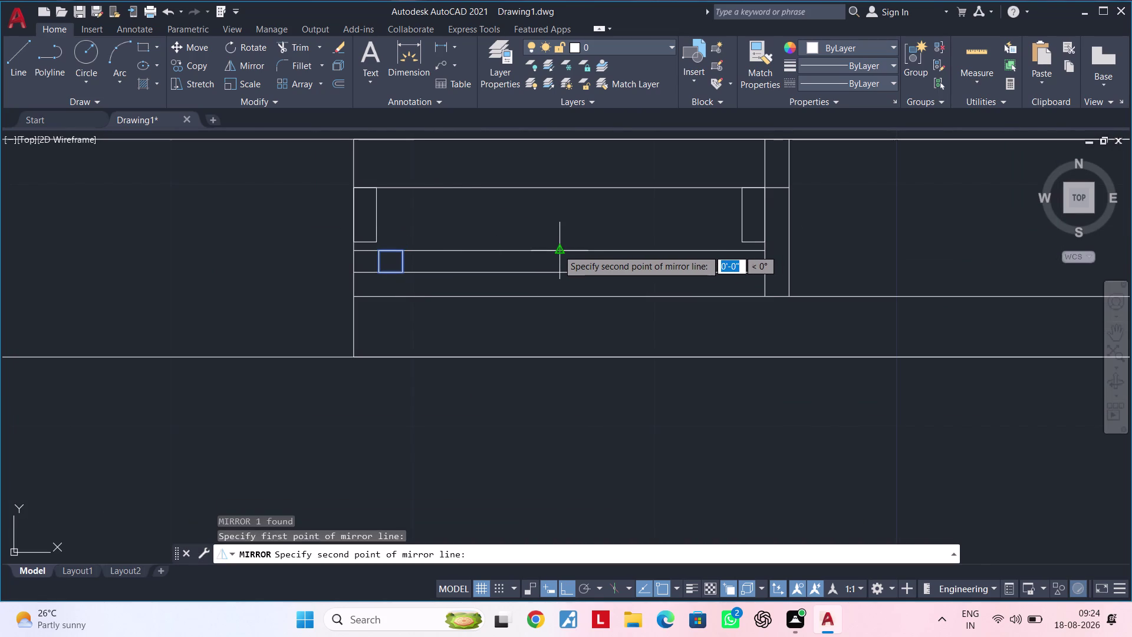
click(560, 270)
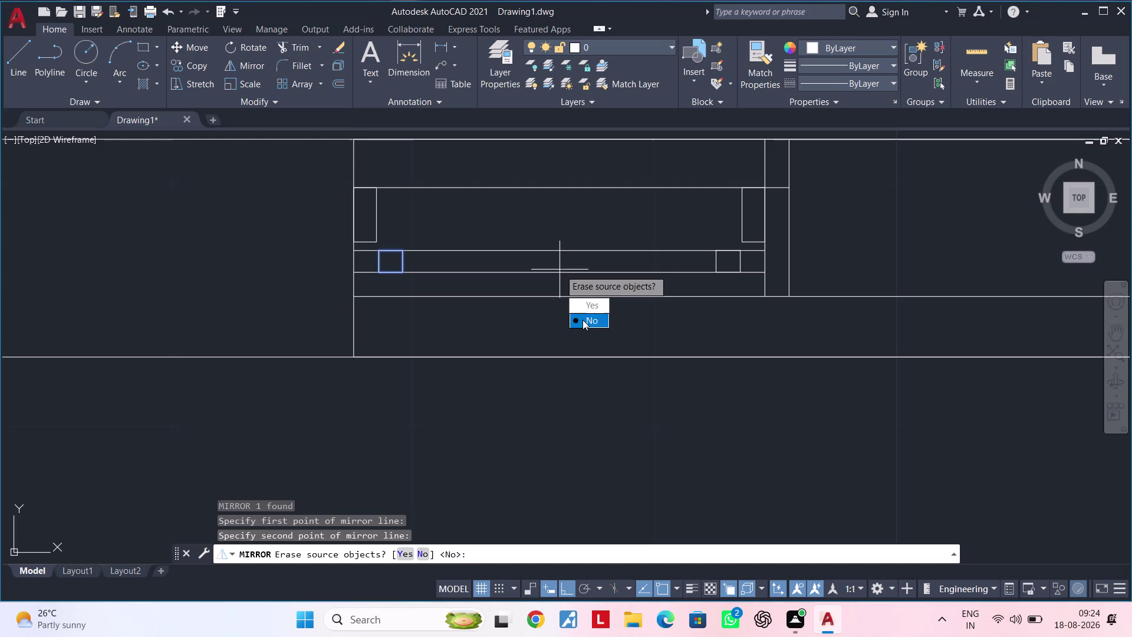
drag(583, 320, 560, 270)
middle_drag(553, 239, 581, 219)
scroll(up, 3)
middle_drag(501, 247, 478, 260)
key(Escape)
key(Escape)
key(Escape)
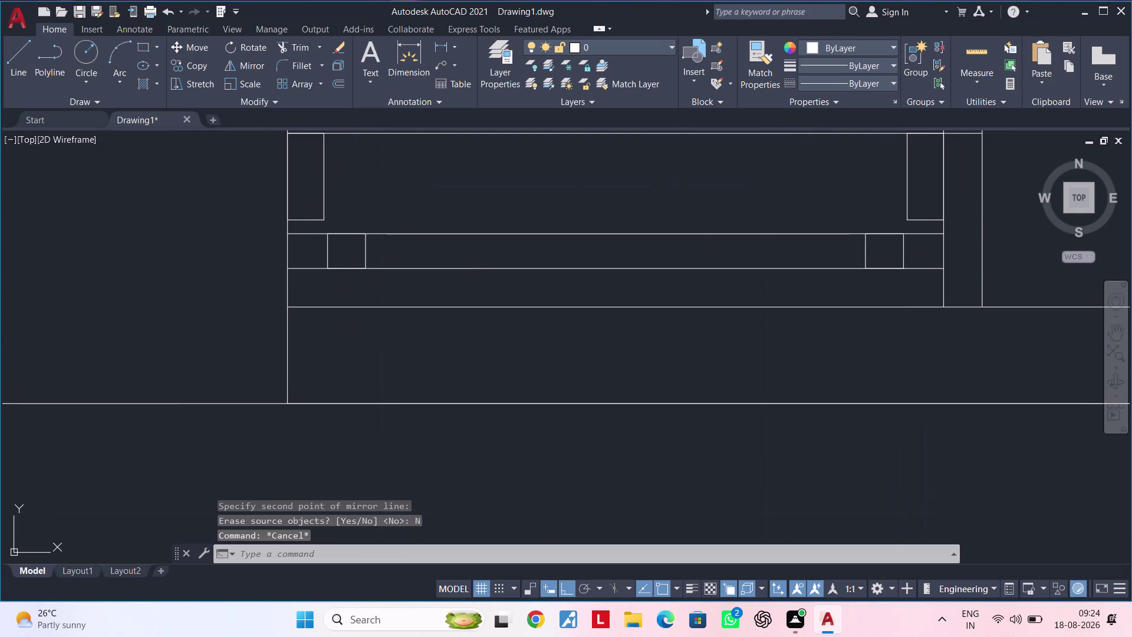
key(l)
key(space)
scroll(up, 3)
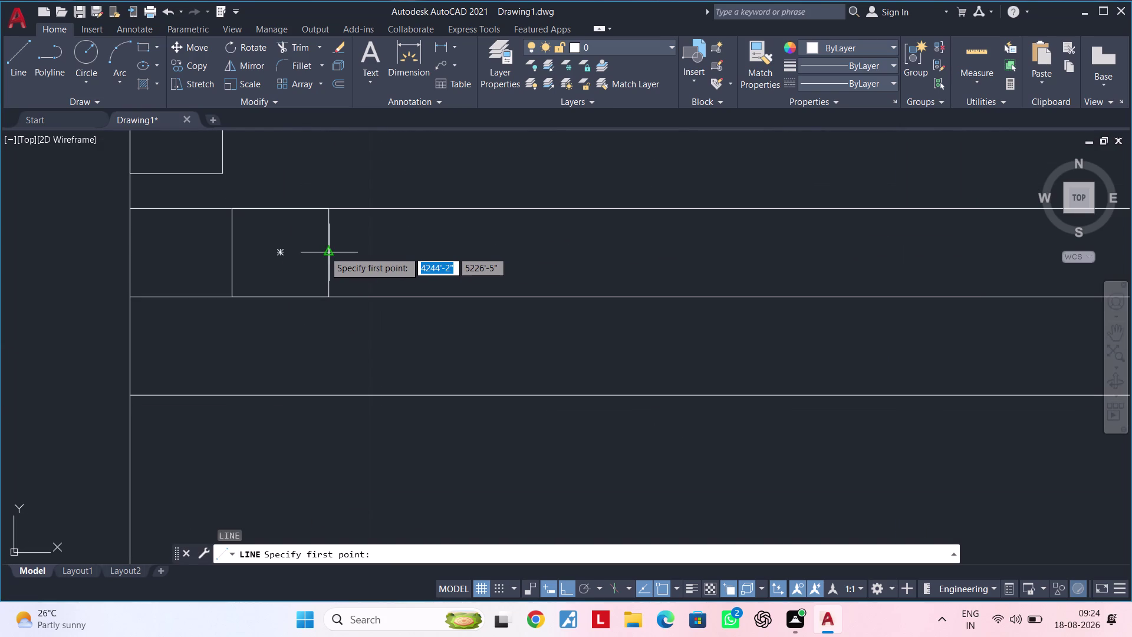
Try a first horizontal glazing line across the window opening, then cancel it with Esc.
click(328, 251)
scroll(down, 3)
middle_drag(808, 257, 445, 254)
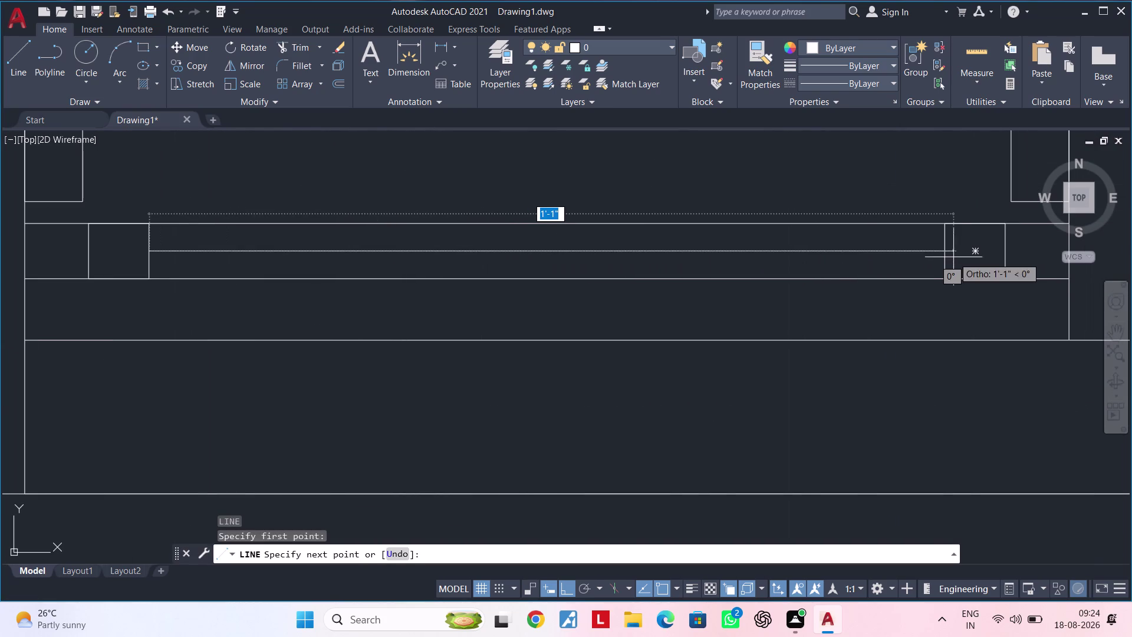
click(948, 250)
key(Escape)
key(Escape)
Attempt a second glazing line from the left window frame to the right frame.
middle_drag(741, 259, 764, 251)
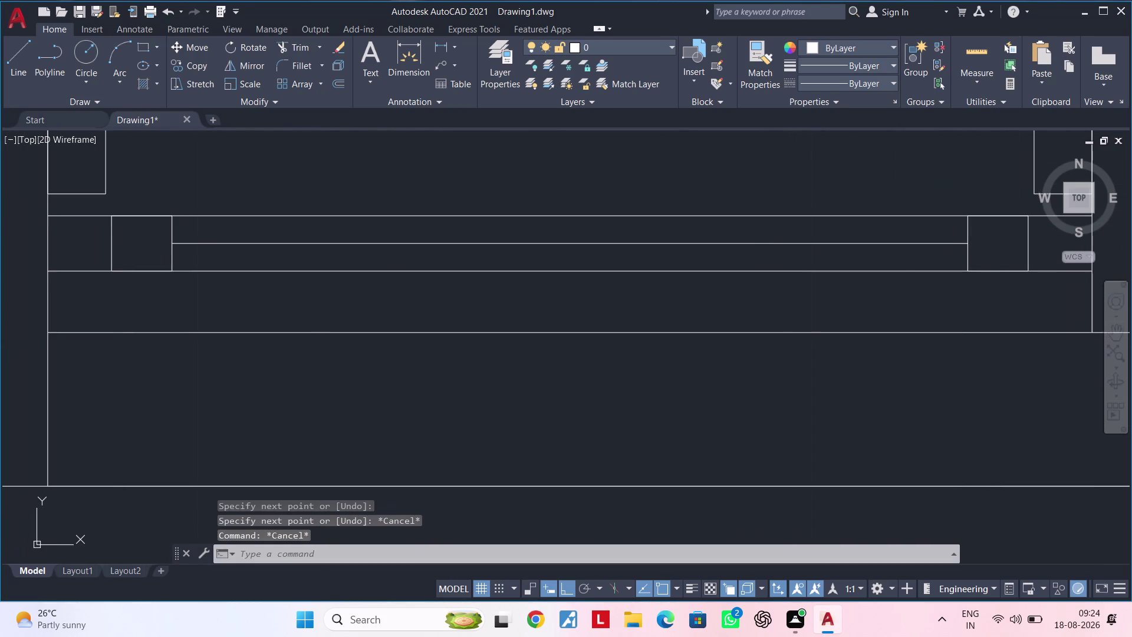
key(space)
scroll(up, 3)
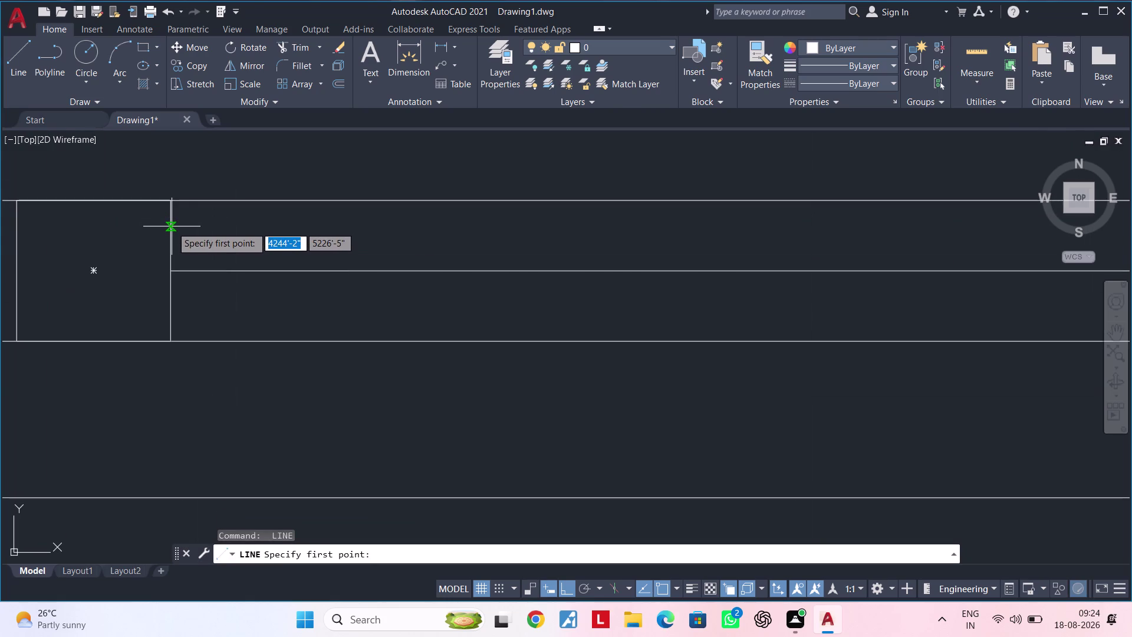
click(172, 226)
scroll(down, 3)
middle_drag(683, 234, 321, 237)
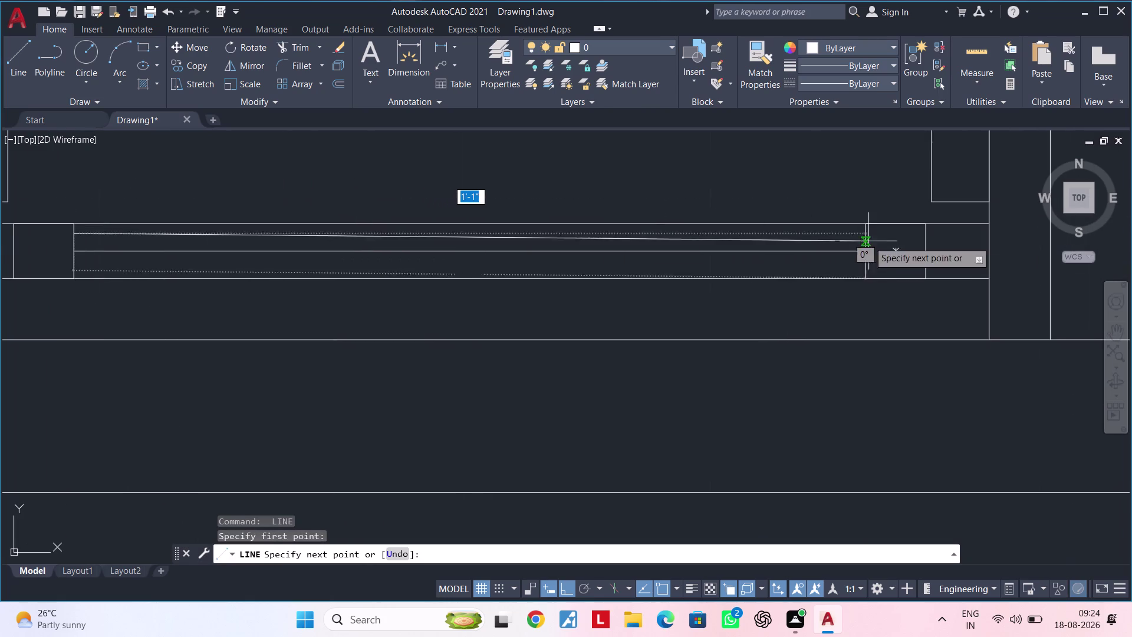
click(864, 233)
scroll(down, 3)
key(Escape)
Attempt a third glazing line between the window frames, ending the command unfinished.
middle_drag(790, 259, 834, 240)
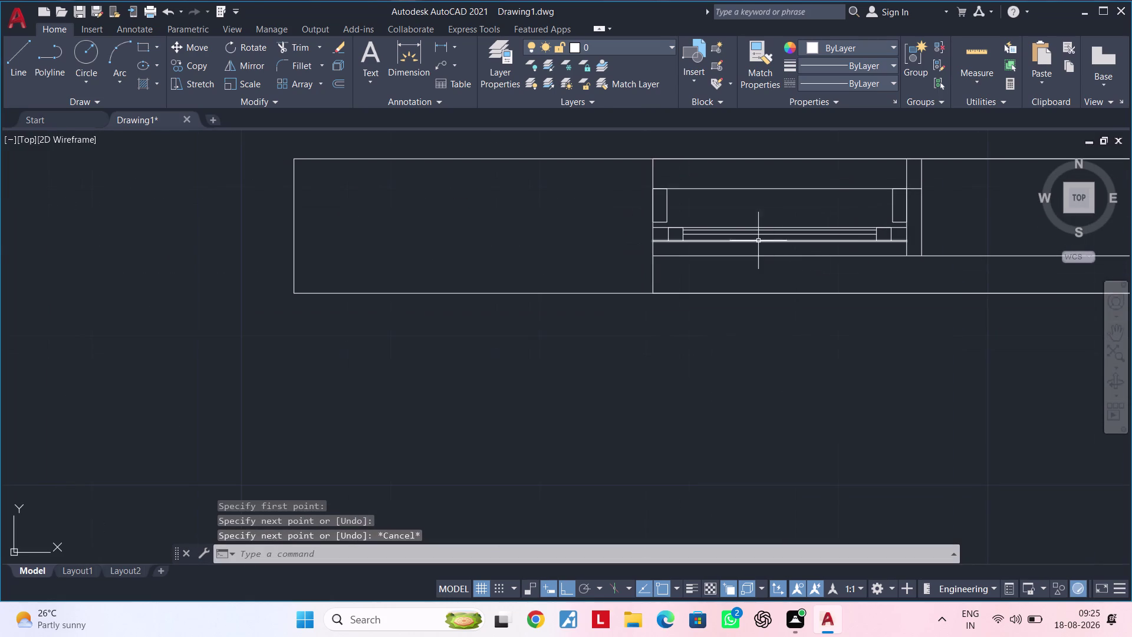
key(space)
scroll(up, 3)
click(693, 223)
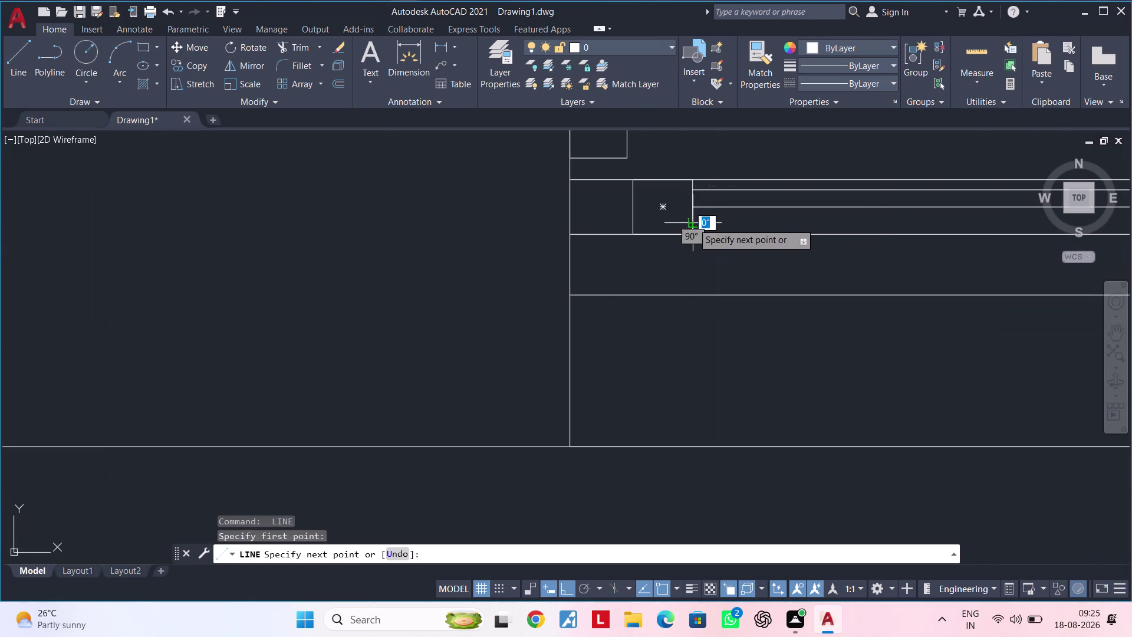
scroll(down, 3)
middle_drag(1019, 222, 602, 227)
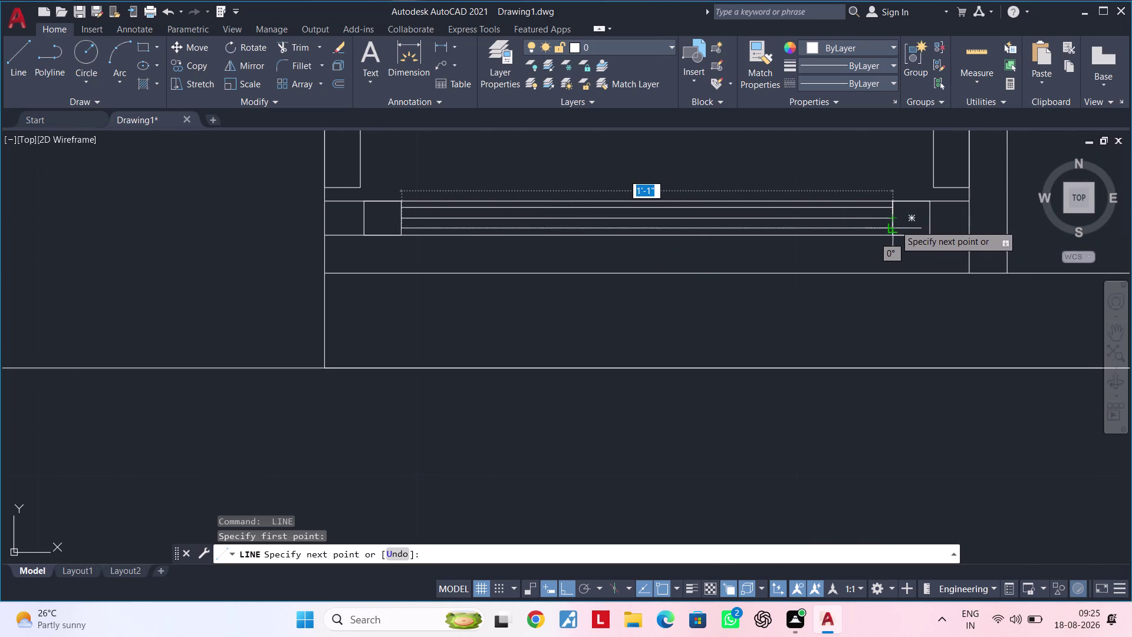
scroll(up, 3)
click(873, 226)
scroll(down, 3)
key(Escape)
key(Escape)
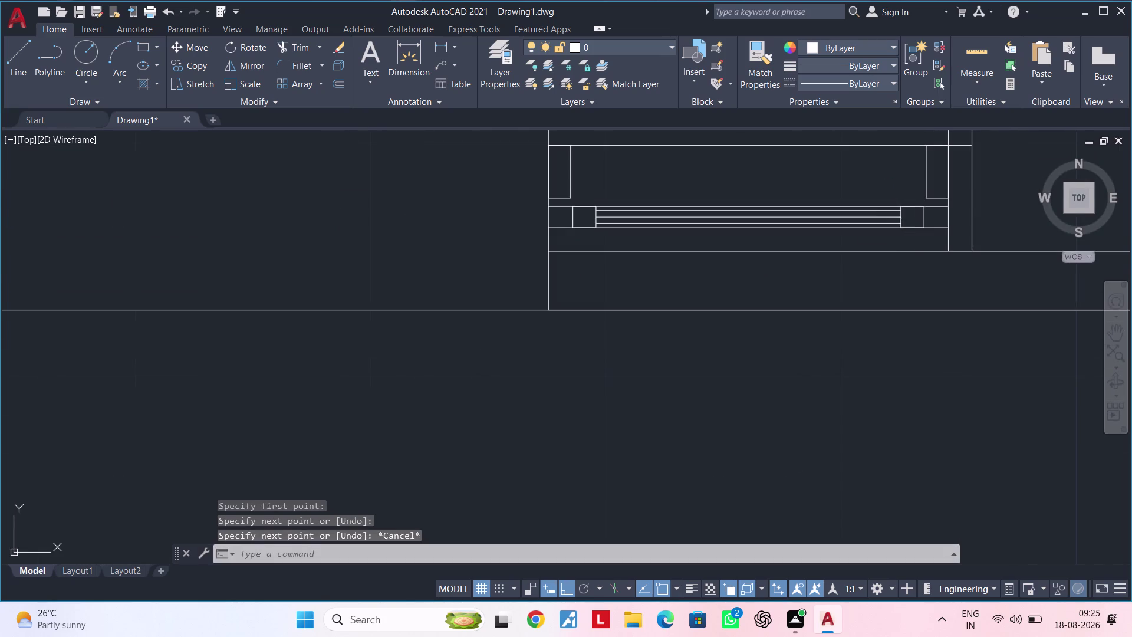
Cancel any pending command and pan to view the whole window.
scroll(down, 3)
middle_drag(911, 222, 705, 232)
key(Escape)
key(Escape)
middle_drag(716, 242, 678, 262)
key(Escape)
key(Escape)
key(Escape)
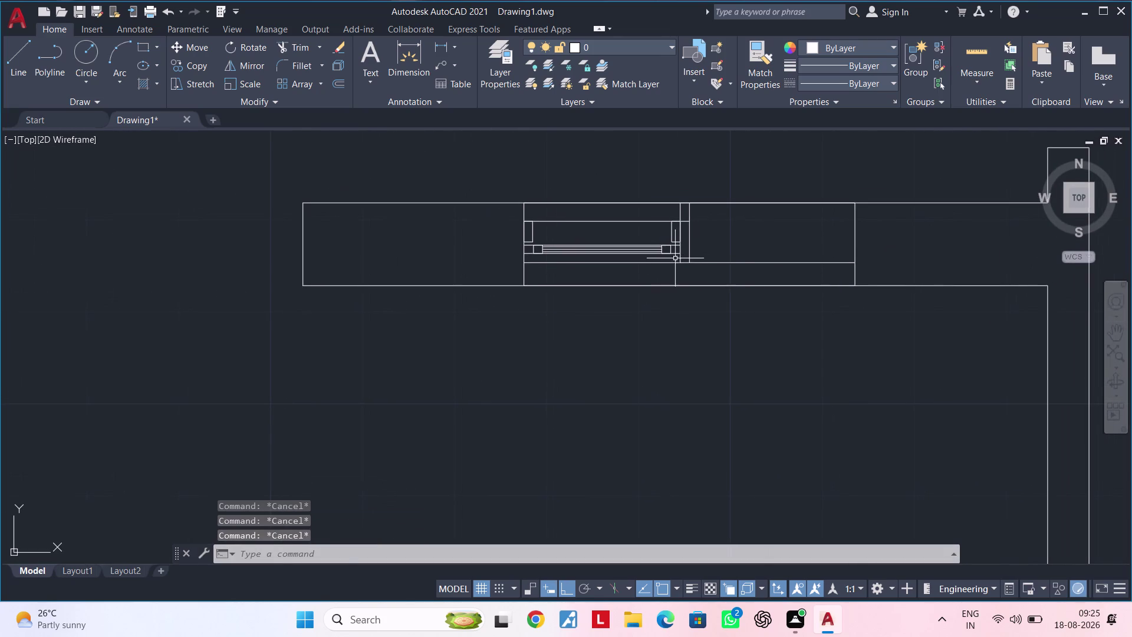
key(Escape)
key(Escape)
middle_drag(747, 270, 635, 276)
key(Escape)
key(Escape)
key(Escape)
key(Escape)
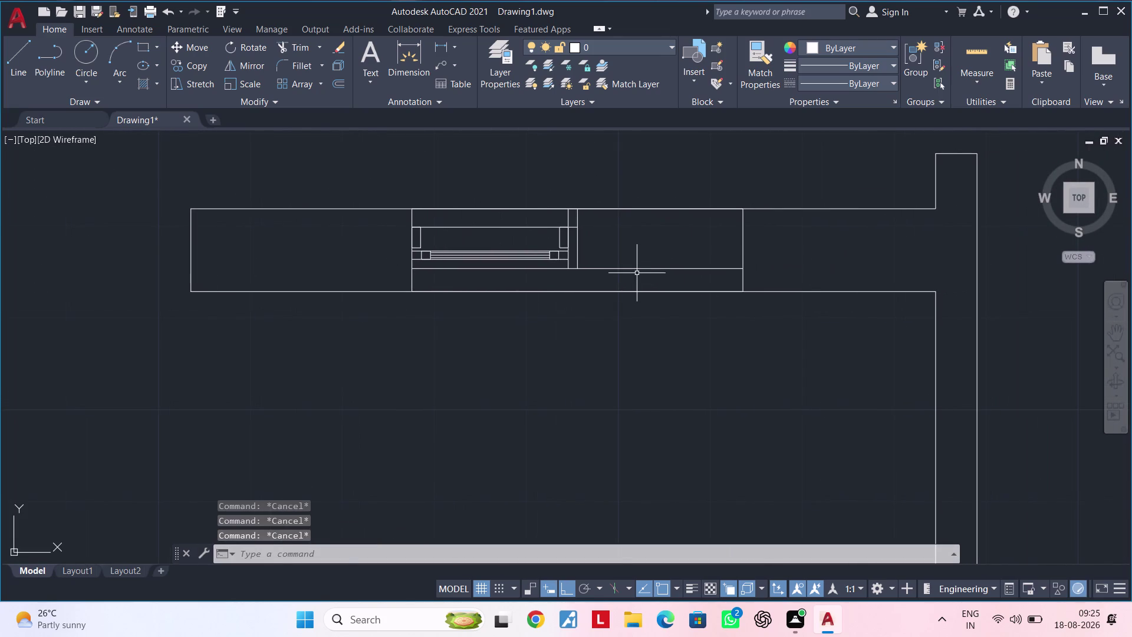
Crossing-select the window parts and mirror them across a vertical axis, keeping the original.
key(Escape)
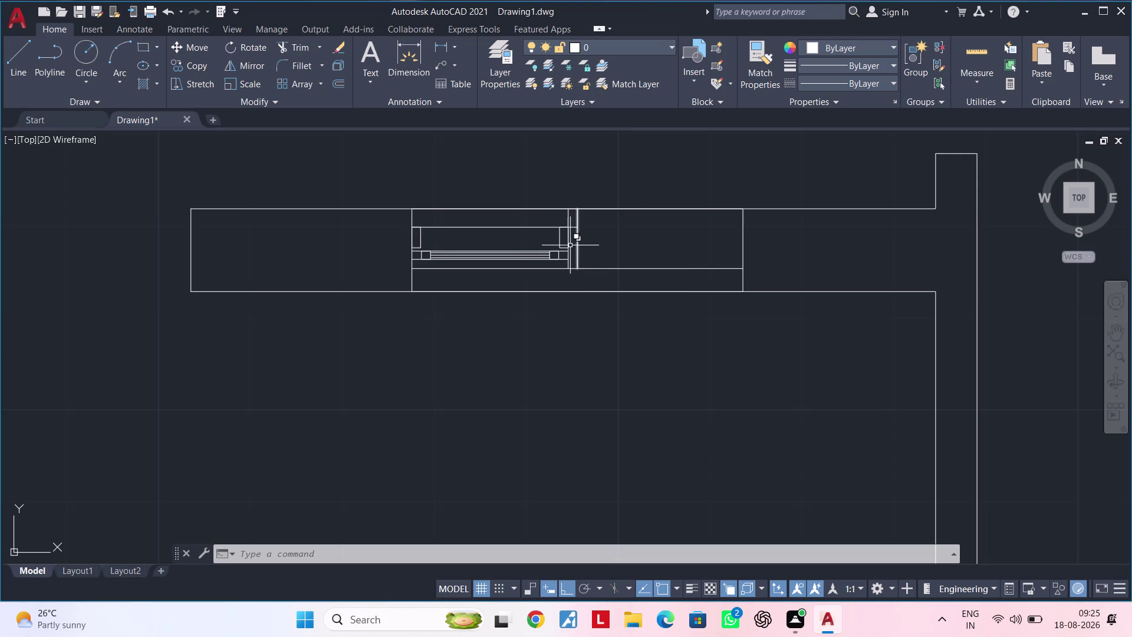
scroll(up, 3)
click(580, 186)
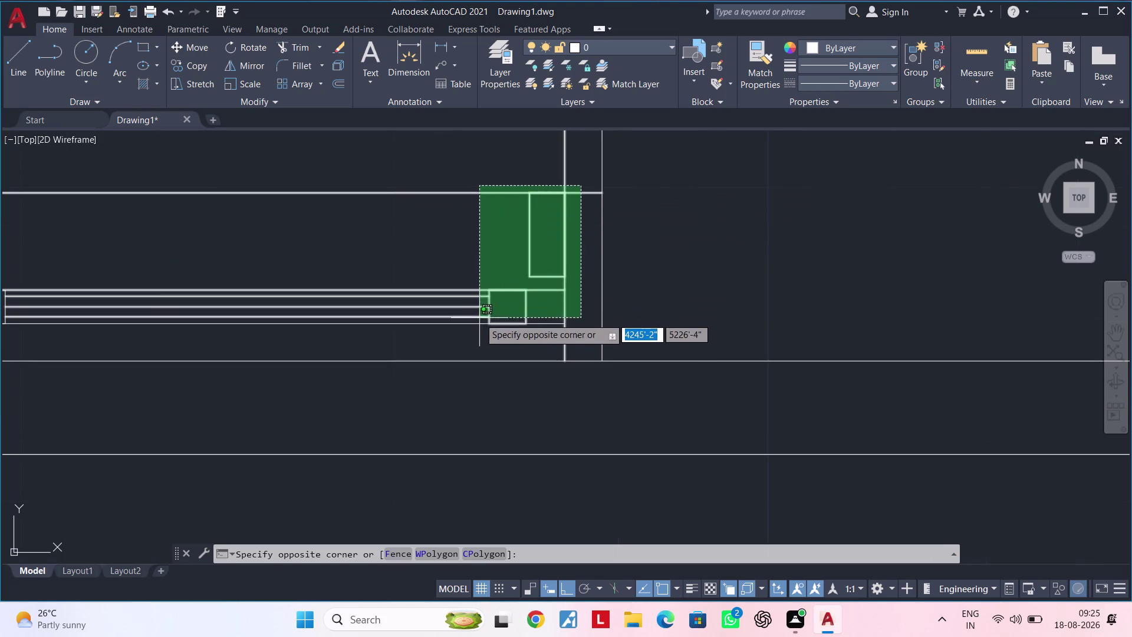
scroll(down, 3)
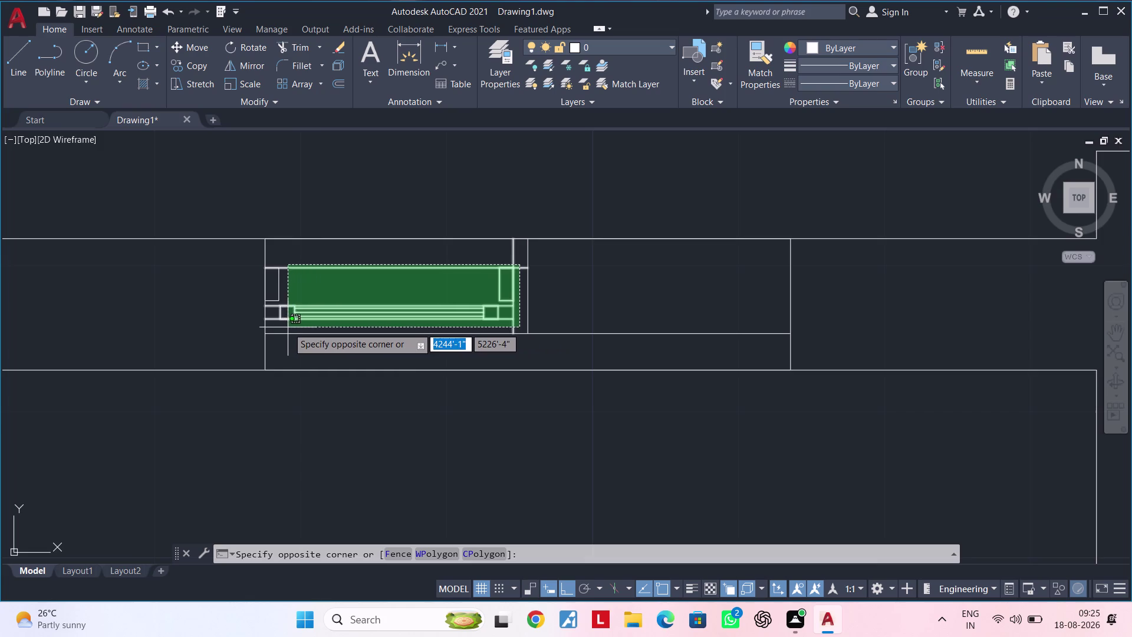
scroll(up, 3)
click(246, 320)
scroll(down, 3)
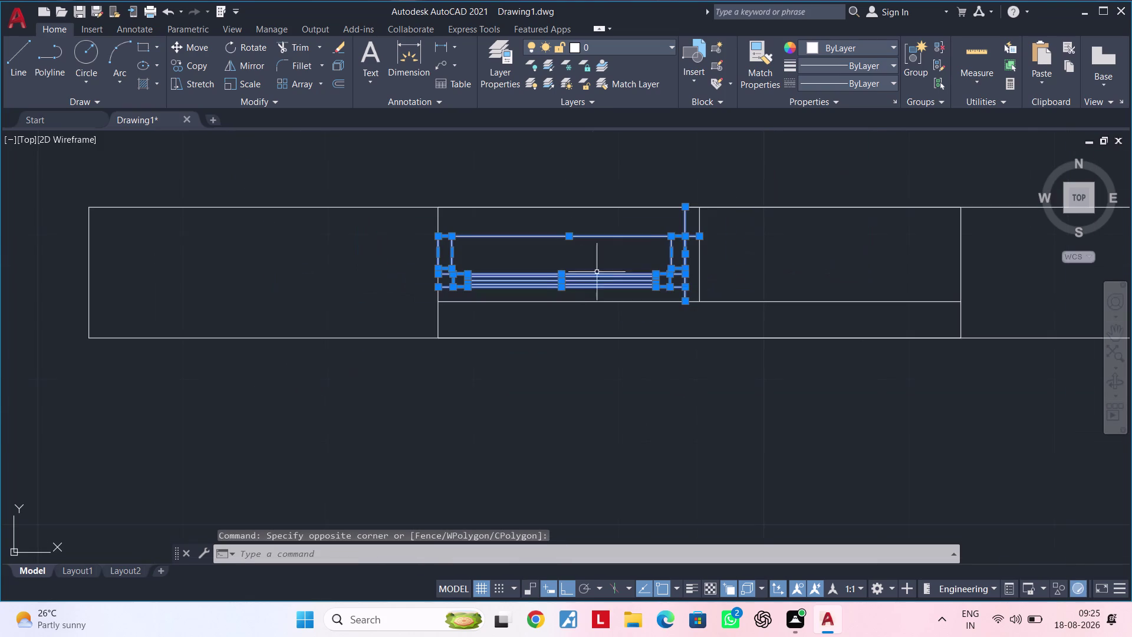
middle_drag(653, 262, 442, 259)
text(mi)
key(space)
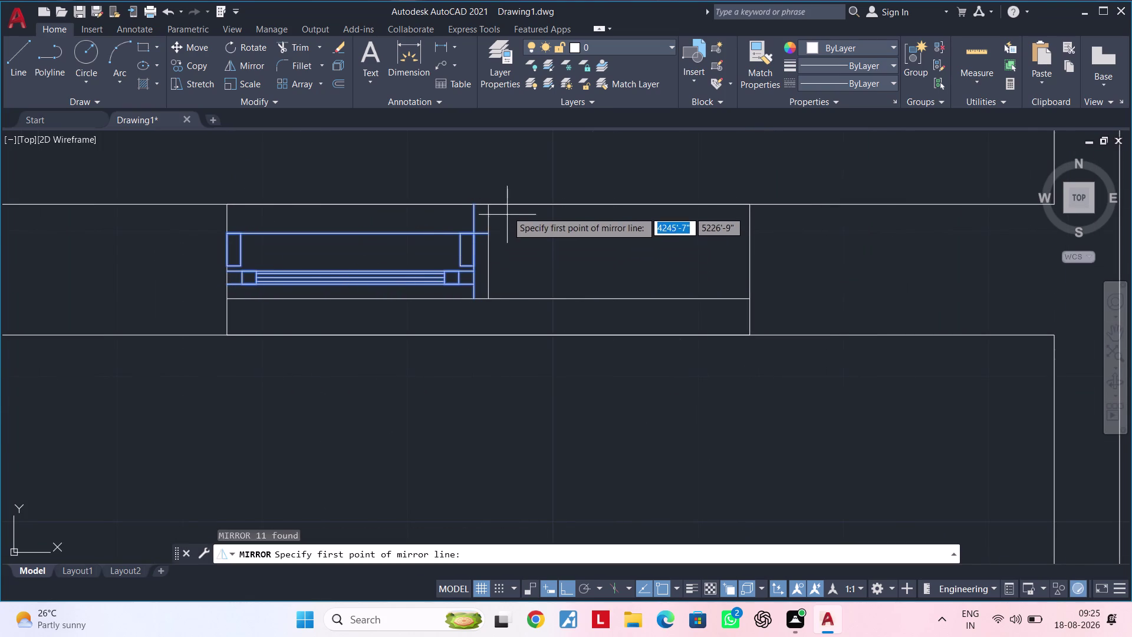
click(491, 203)
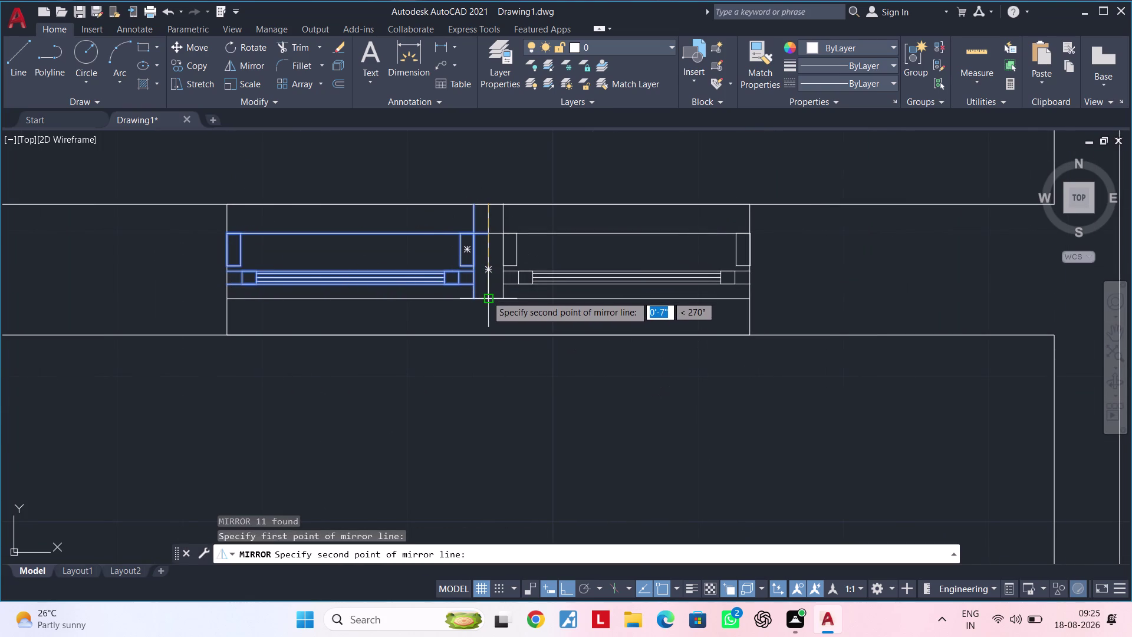
click(486, 297)
drag(529, 353, 486, 298)
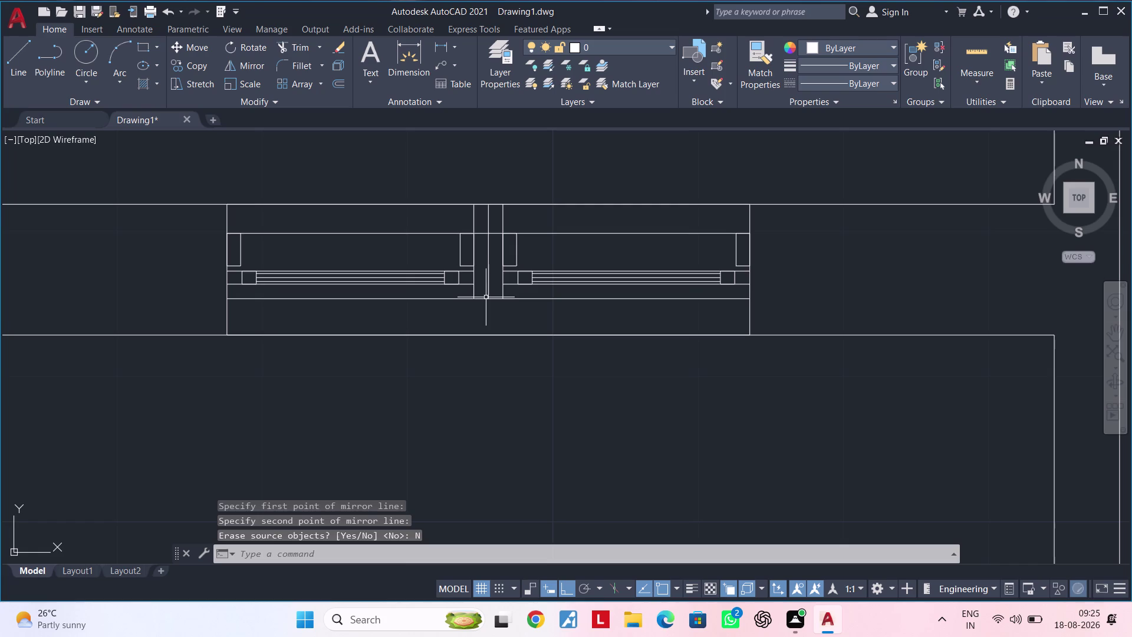
key(Escape)
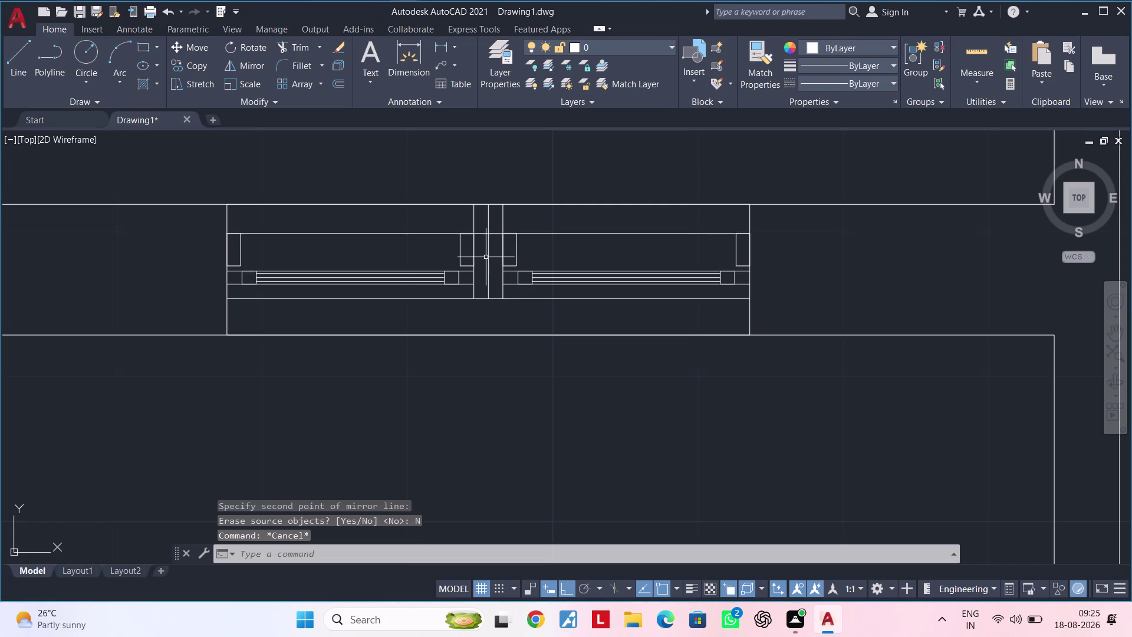
Delete the overlapping duplicate line at the window centre.
click(486, 258)
key(Escape)
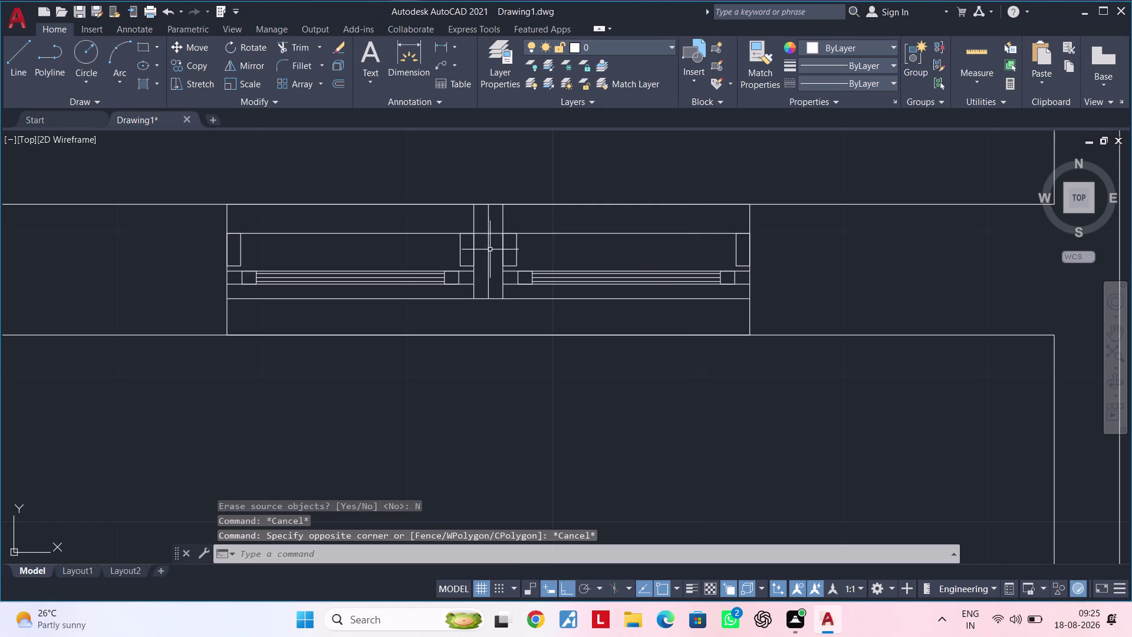
click(489, 248)
key(Delete)
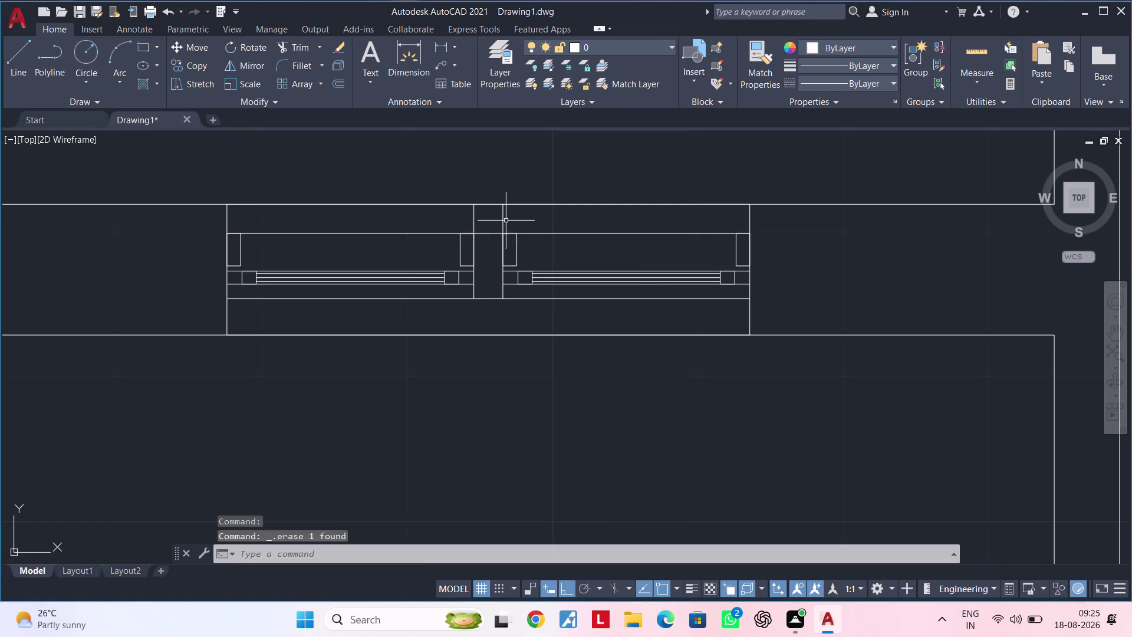
Erase the central divider line between the two window halves.
click(501, 219)
key(Delete)
click(473, 219)
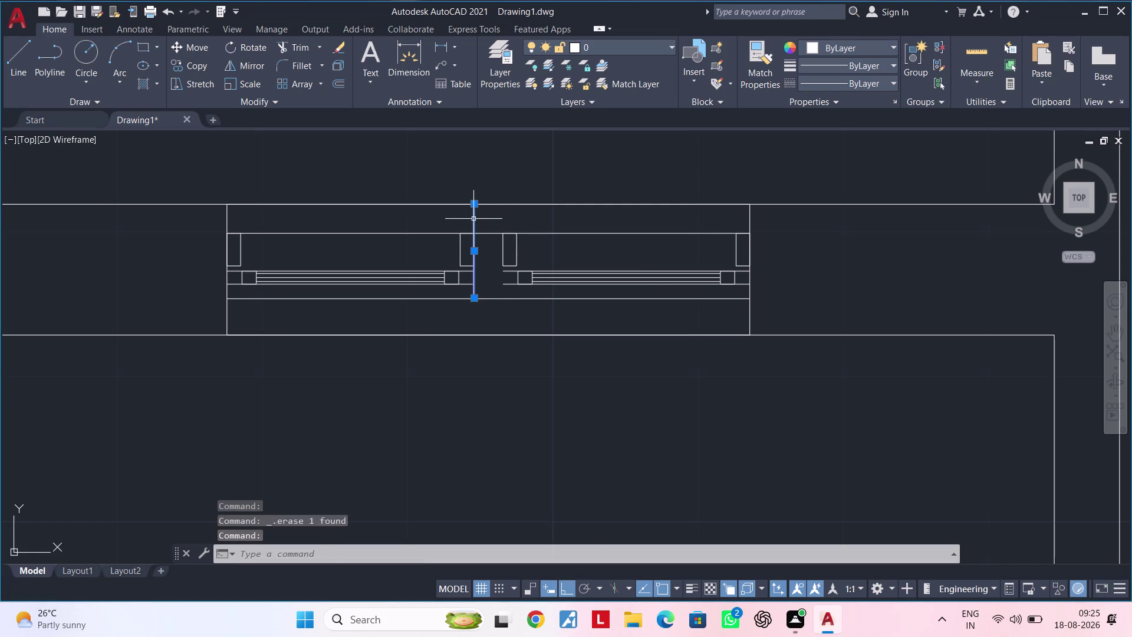
key(Delete)
scroll(down, 3)
scroll(up, 3)
Draw a vertical line from the left block corner down to the lower wall edge.
middle_drag(481, 268, 527, 268)
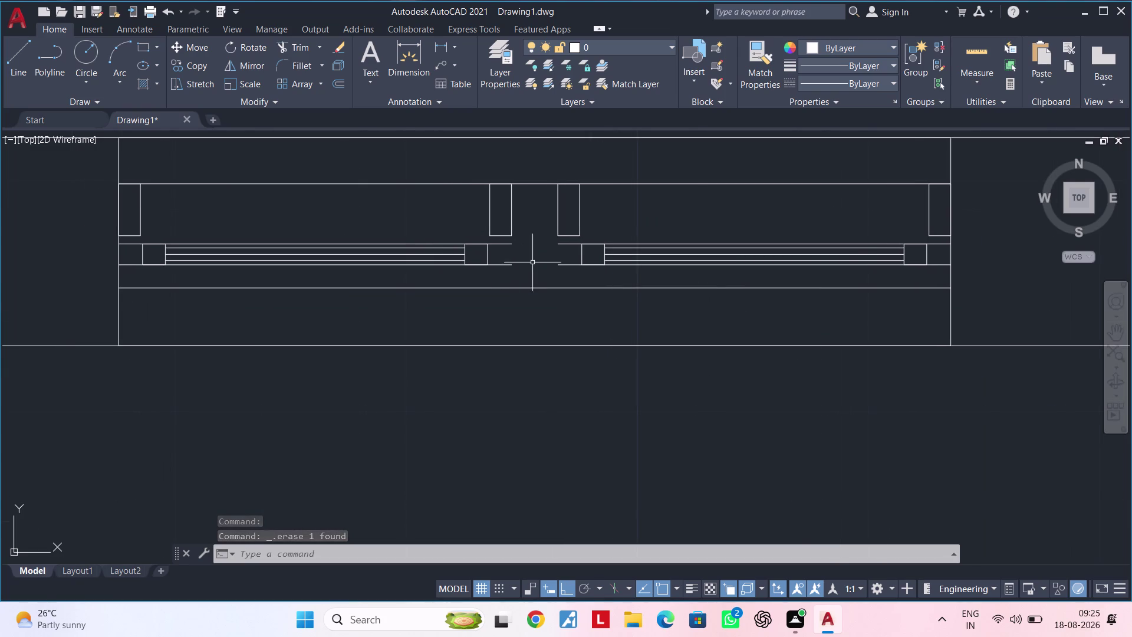
scroll(up, 3)
middle_drag(528, 246, 614, 247)
key(Escape)
key(Escape)
key(l)
key(space)
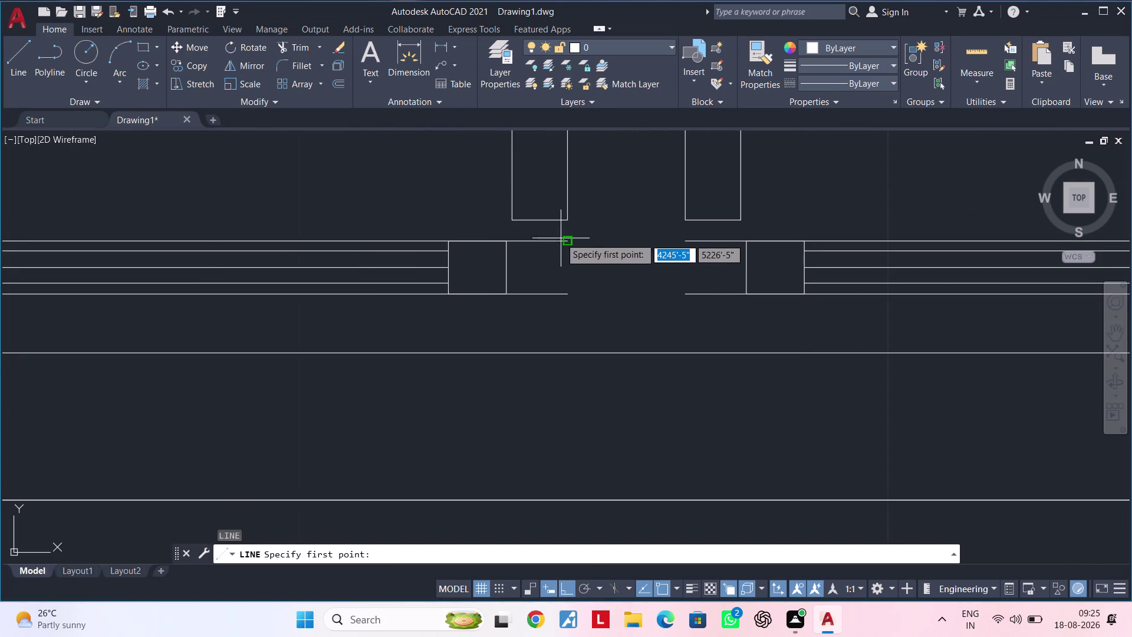
click(566, 219)
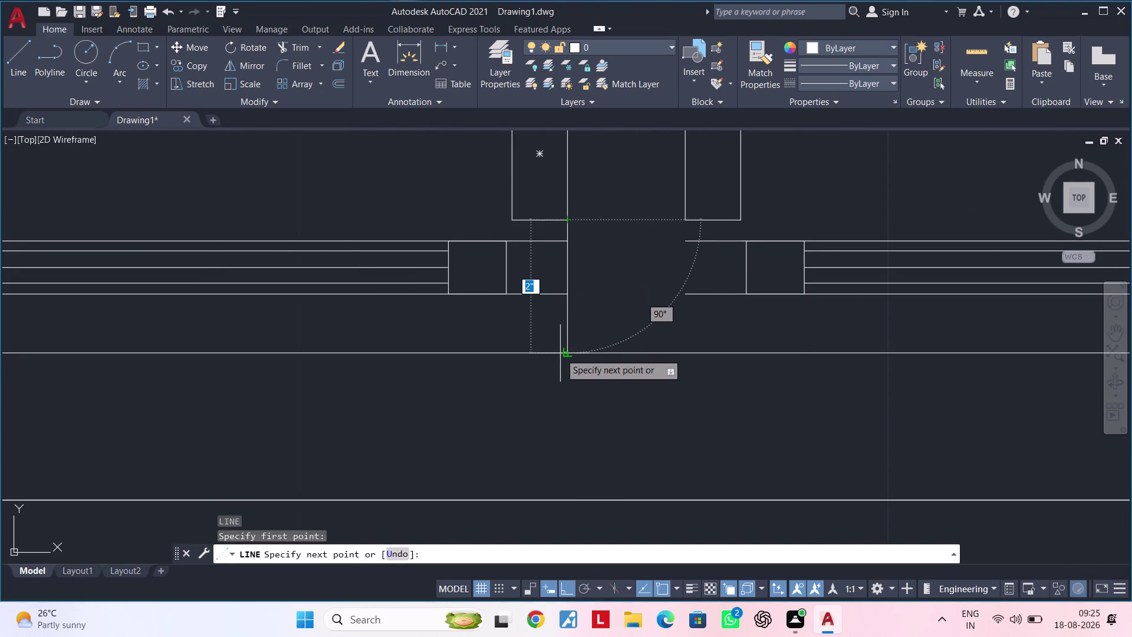
click(565, 354)
key(Escape)
middle_click(562, 313)
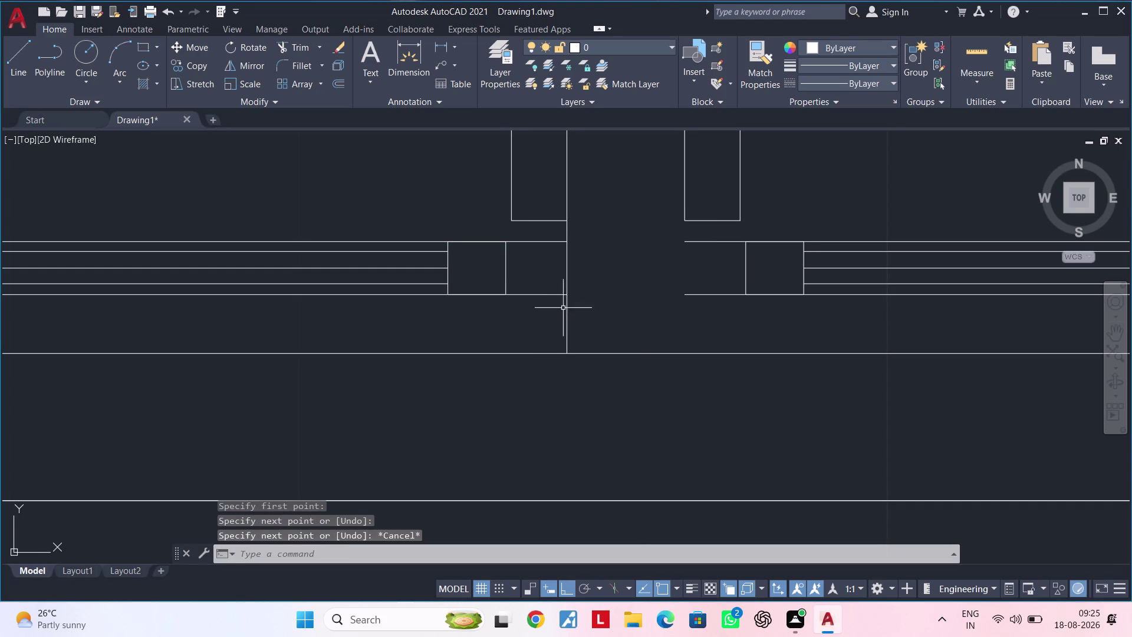
Draw a matching vertical line from the right block corner to the lower wall edge.
key(space)
click(687, 222)
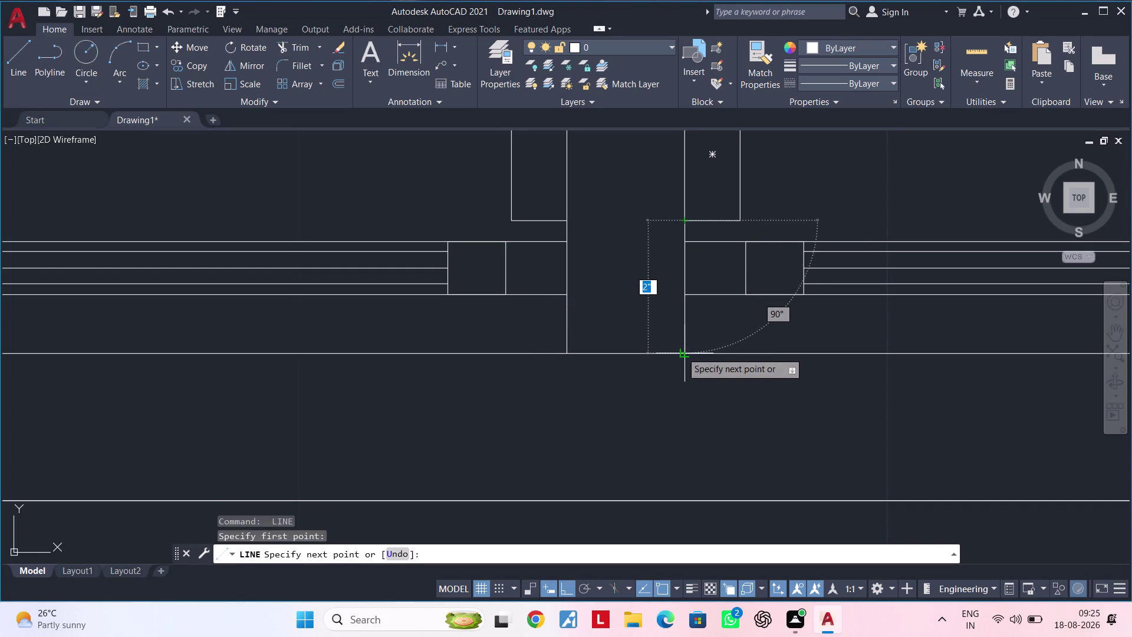
click(682, 353)
scroll(down, 3)
key(Escape)
key(Escape)
scroll(down, 3)
middle_drag(696, 334, 645, 297)
scroll(up, 3)
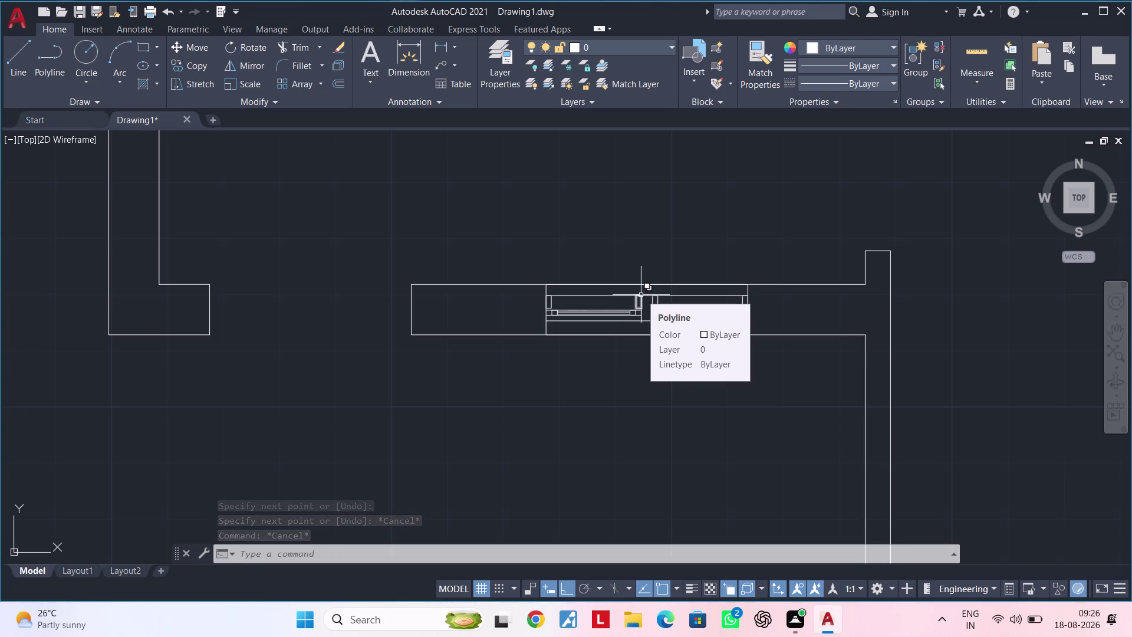
Center the upper-wall double window in view, box-select it, then clear that selection.
key(Escape)
key(Escape)
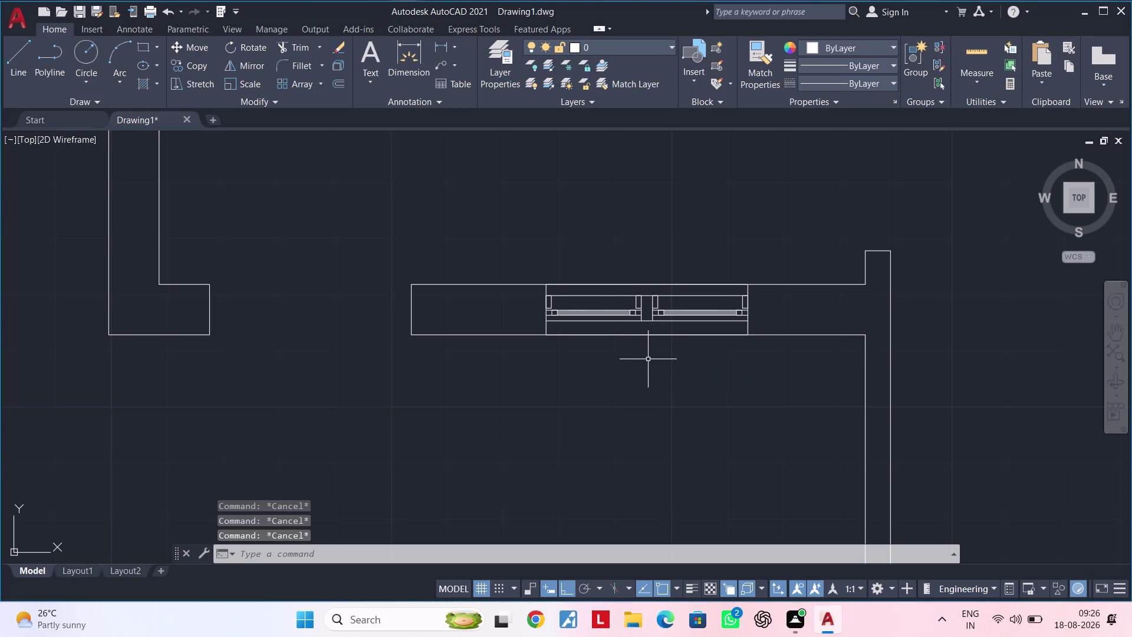
middle_drag(621, 360, 554, 355)
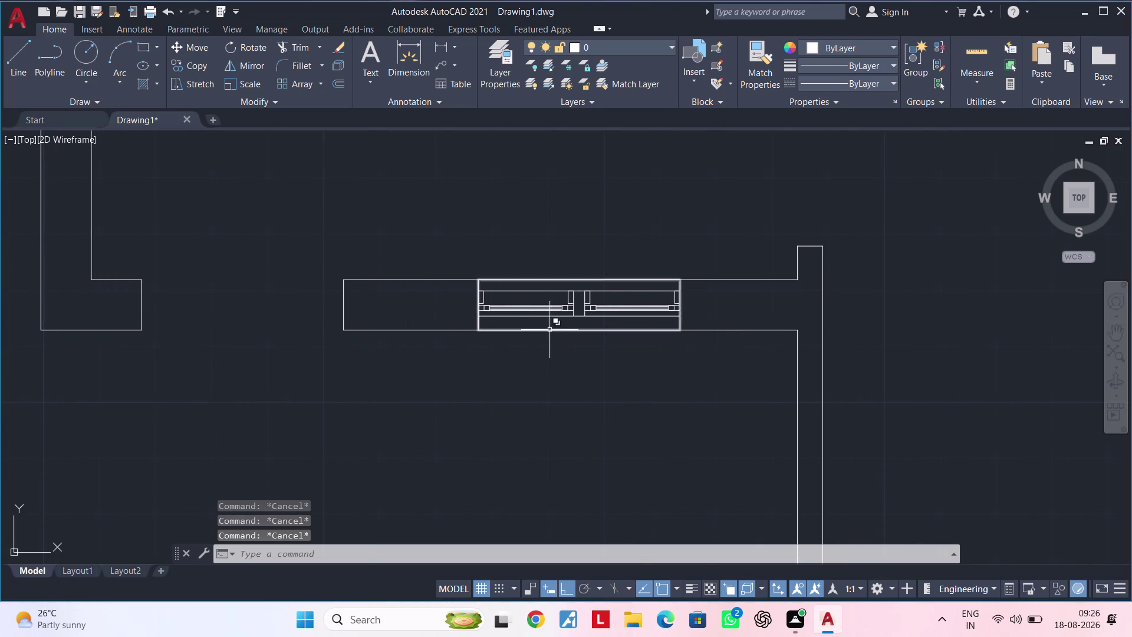
scroll(up, 3)
scroll(down, 3)
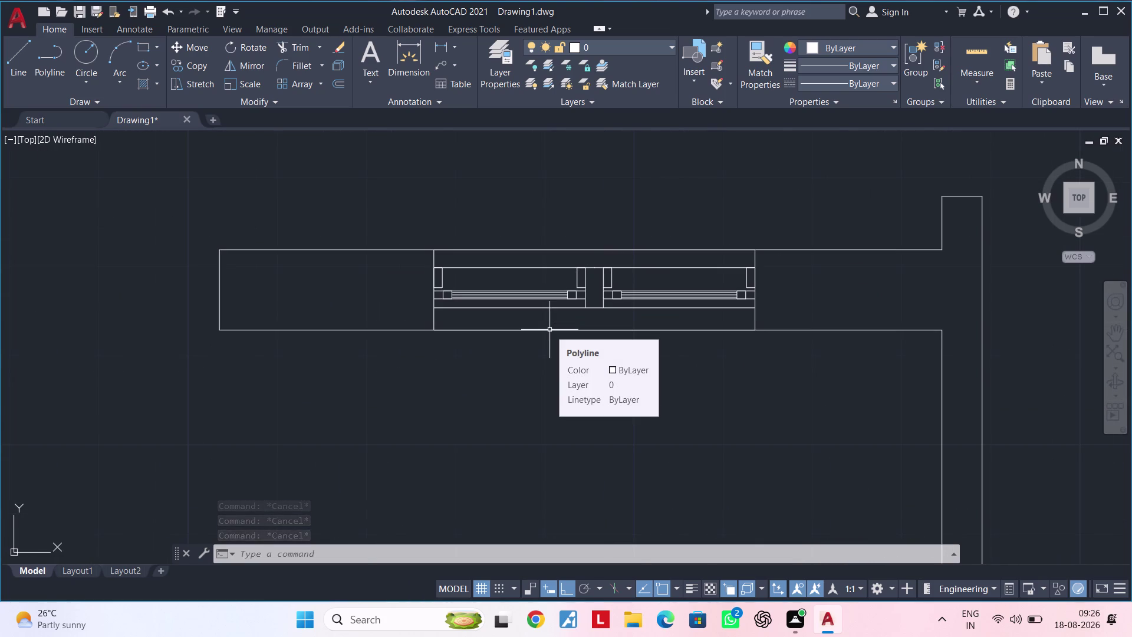
scroll(down, 3)
scroll(up, 3)
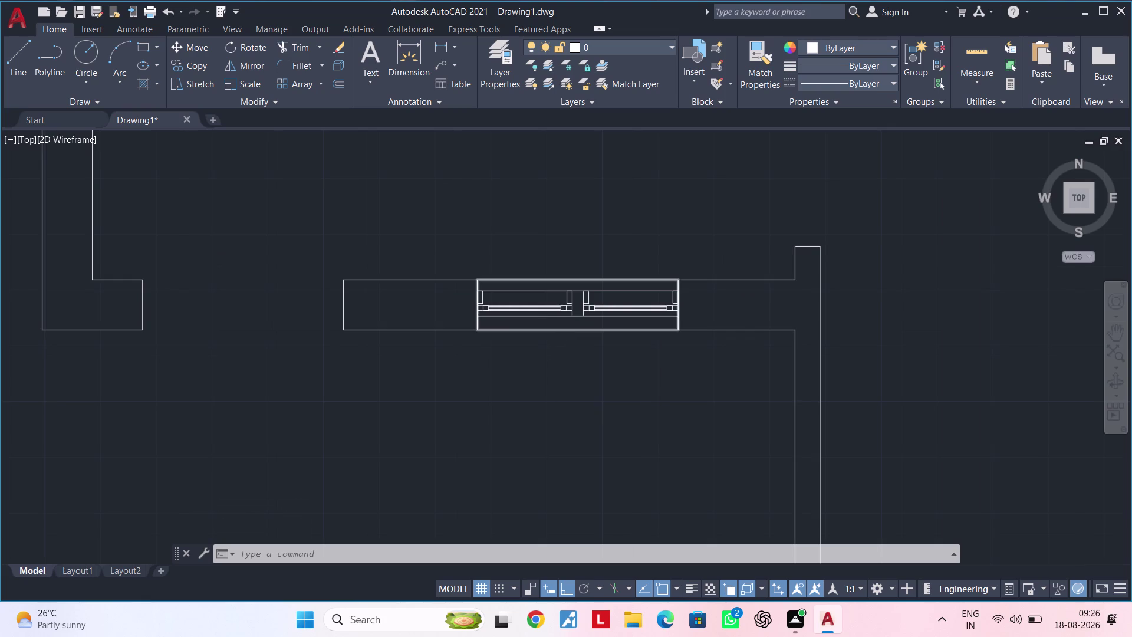
scroll(up, 3)
middle_drag(604, 327, 536, 334)
scroll(up, 3)
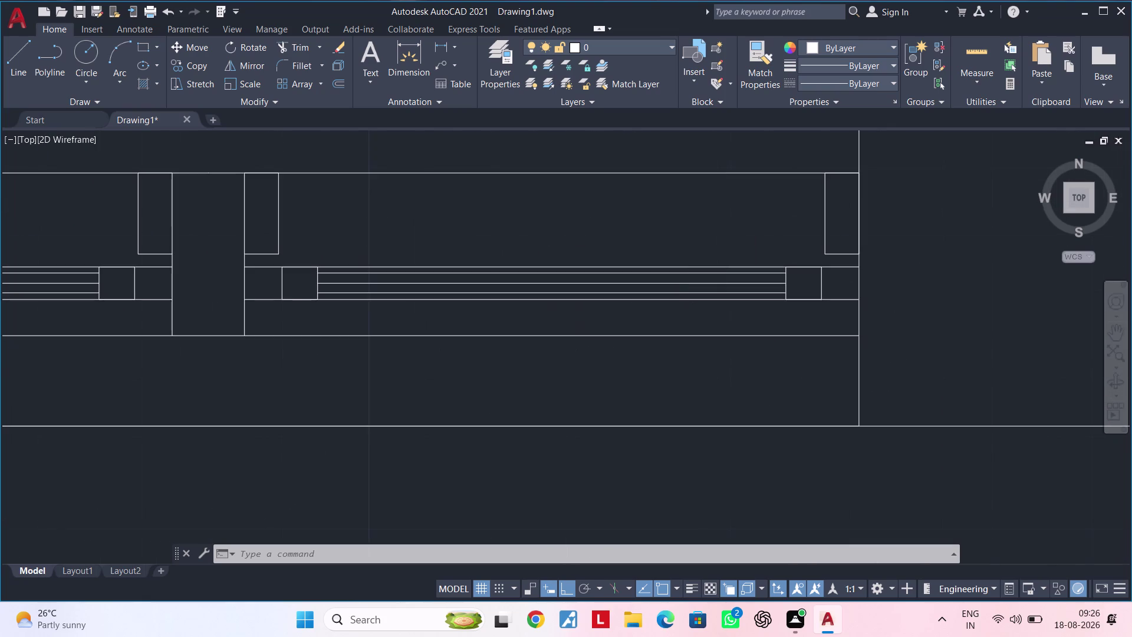
scroll(down, 3)
scroll(down, 3)
middle_drag(642, 313, 732, 312)
scroll(down, 3)
middle_drag(726, 315, 664, 324)
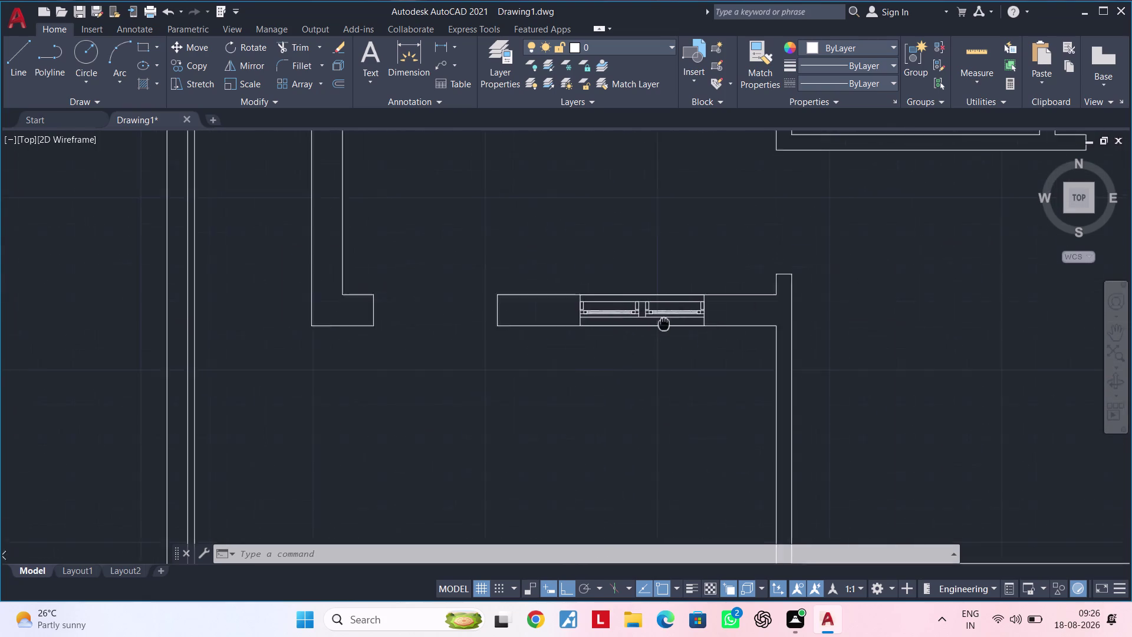
middle_drag(664, 324, 645, 329)
key(Escape)
key(Escape)
click(526, 273)
click(719, 374)
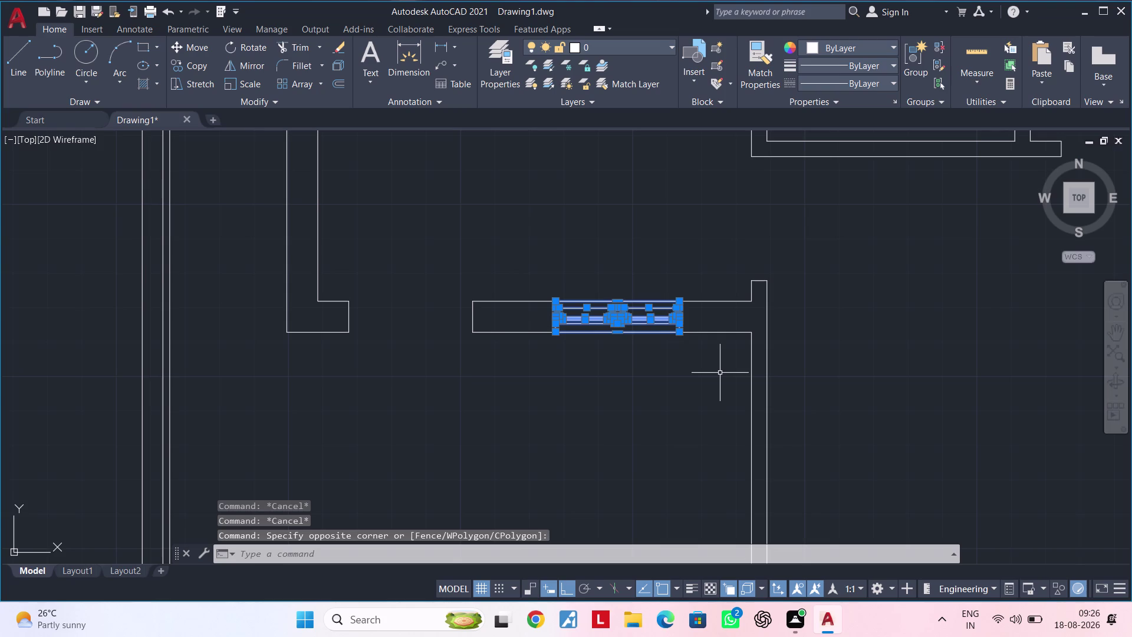
key(Escape)
key(Escape)
key(Escape)
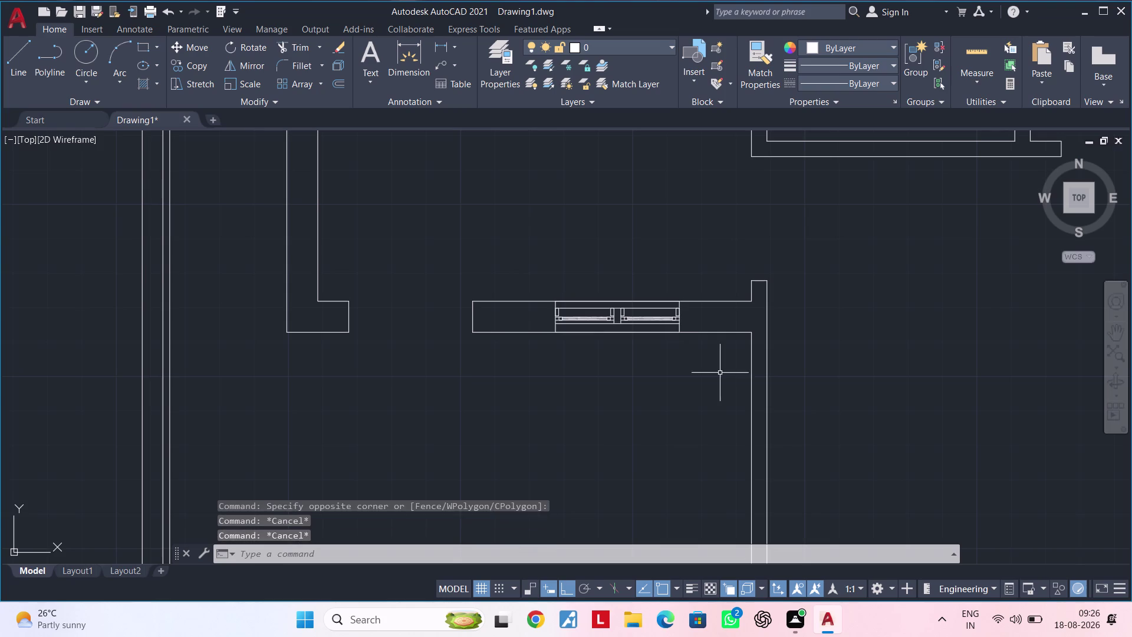
key(Escape)
key(Escape)
scroll(up, 3)
Select the window's right and left halves, middle jamb lines and left end pieces.
click(669, 299)
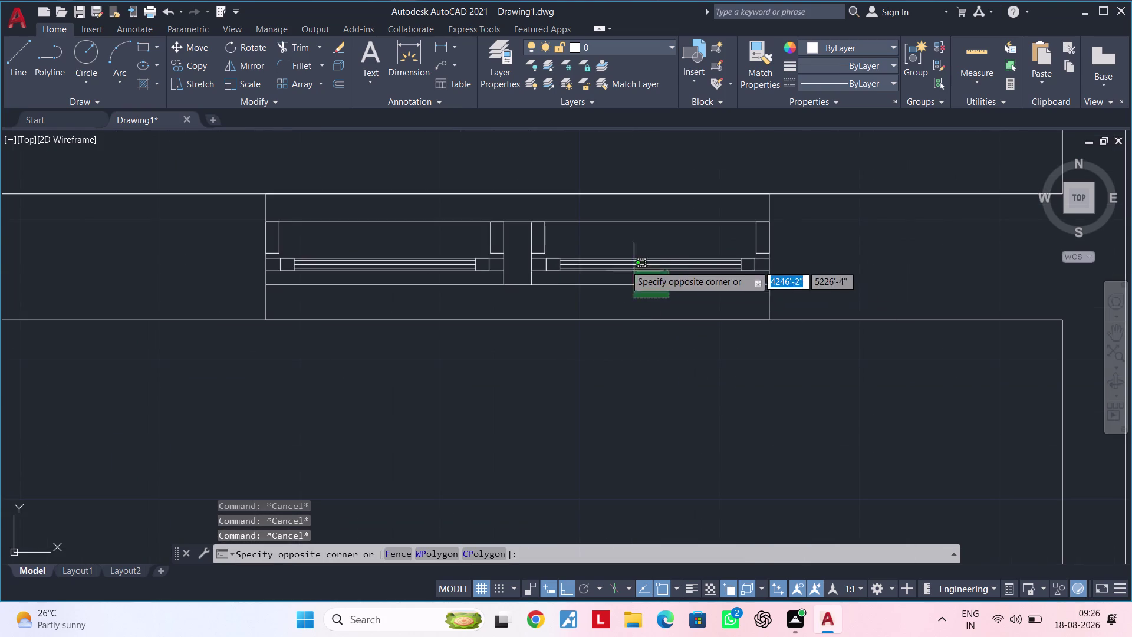
click(566, 218)
click(448, 292)
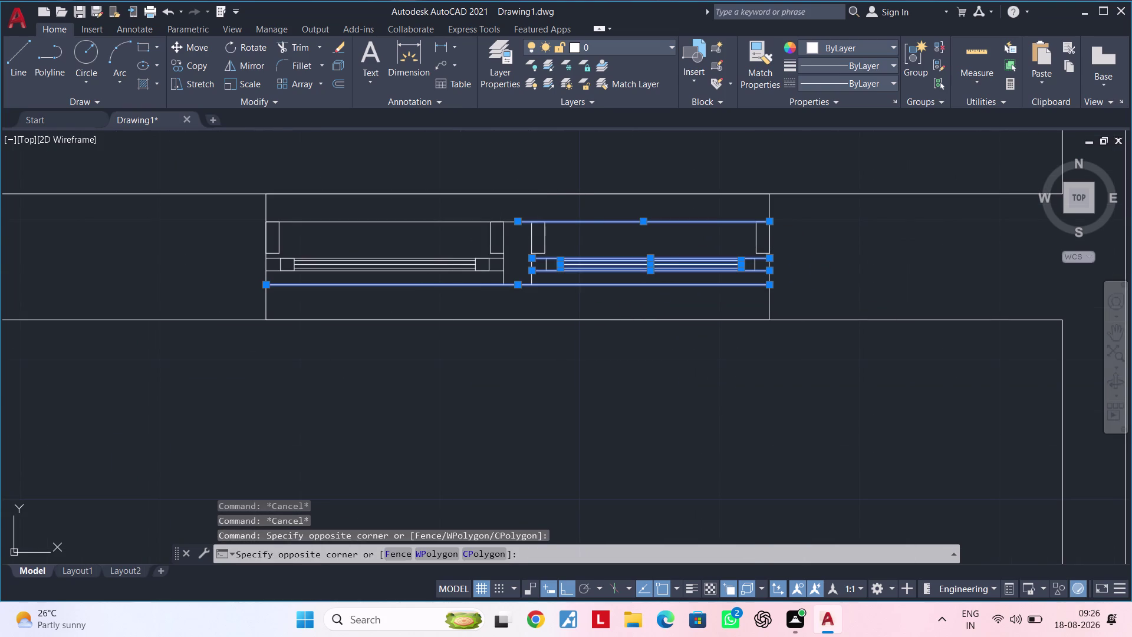
click(419, 218)
click(480, 236)
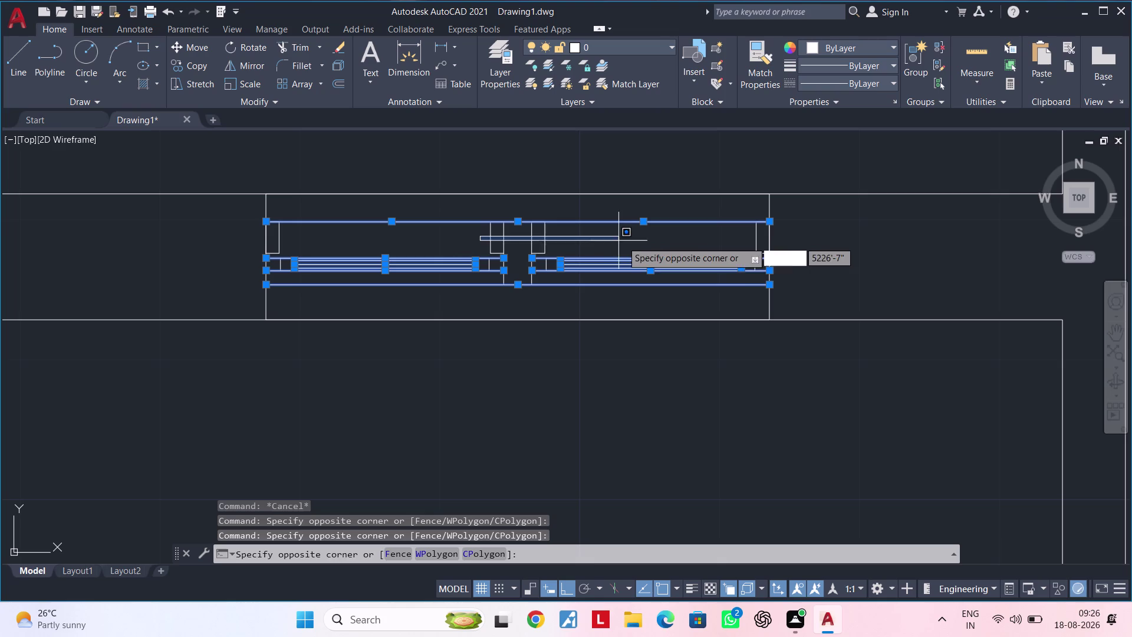
click(601, 248)
click(573, 240)
click(468, 246)
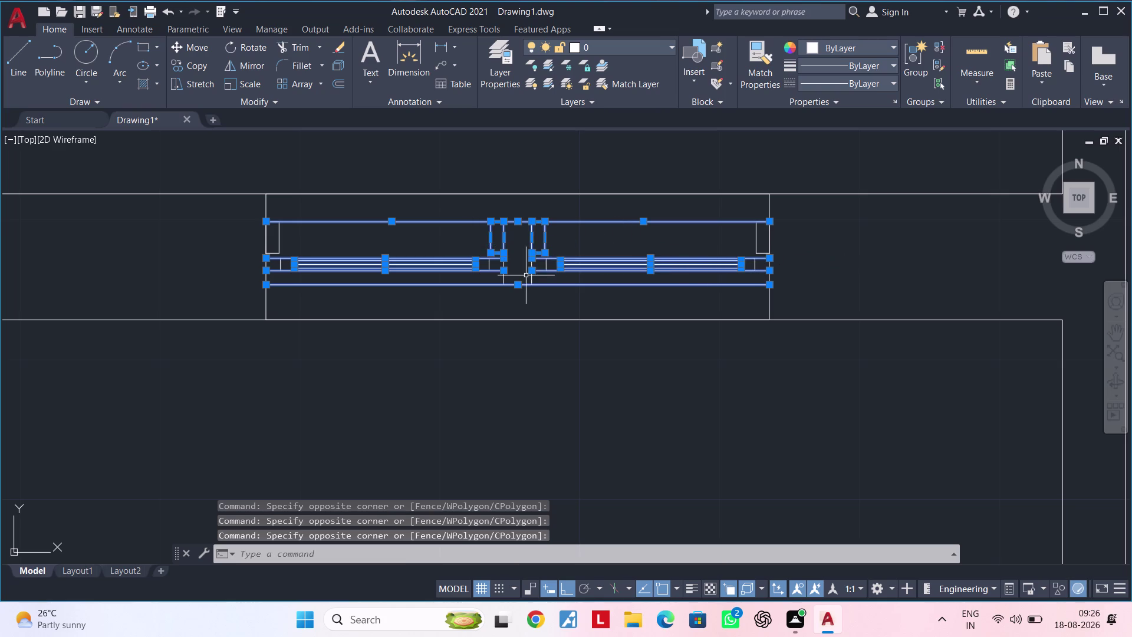
scroll(up, 3)
click(568, 233)
click(317, 235)
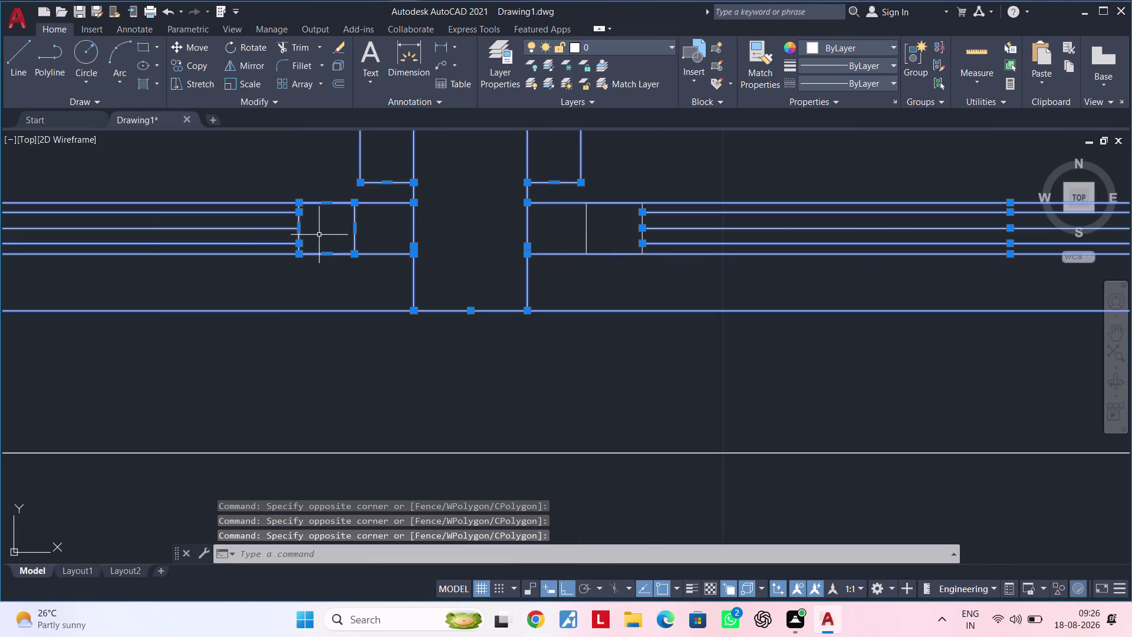
scroll(down, 3)
scroll(up, 3)
click(562, 231)
click(516, 244)
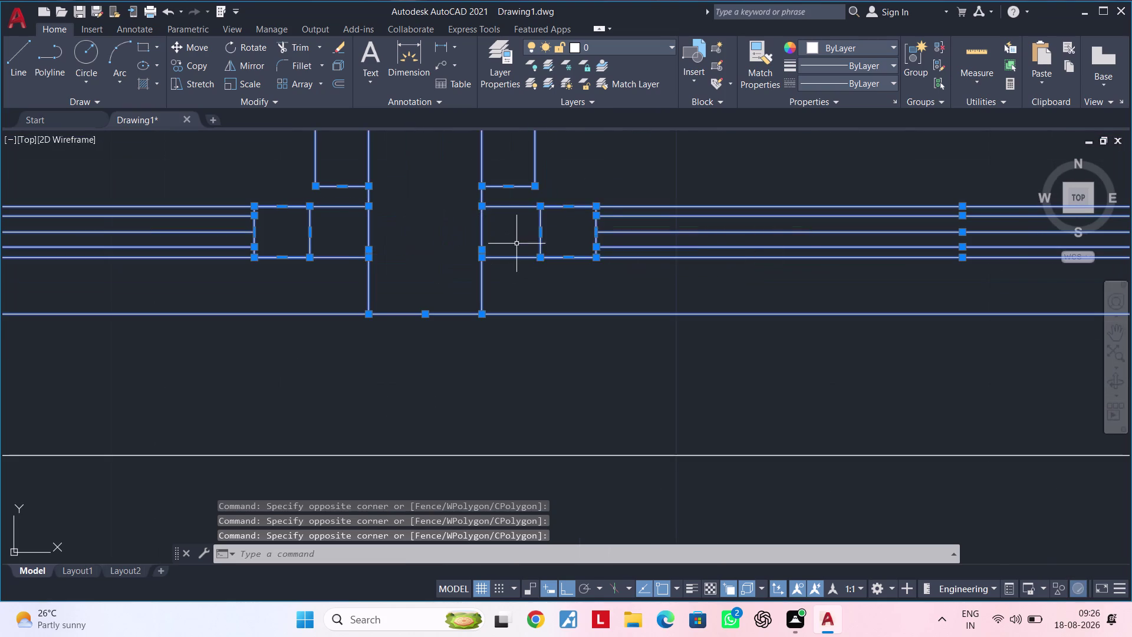
scroll(down, 3)
scroll(up, 3)
Add the window's right end lines to the selection and open the object colour list.
click(731, 217)
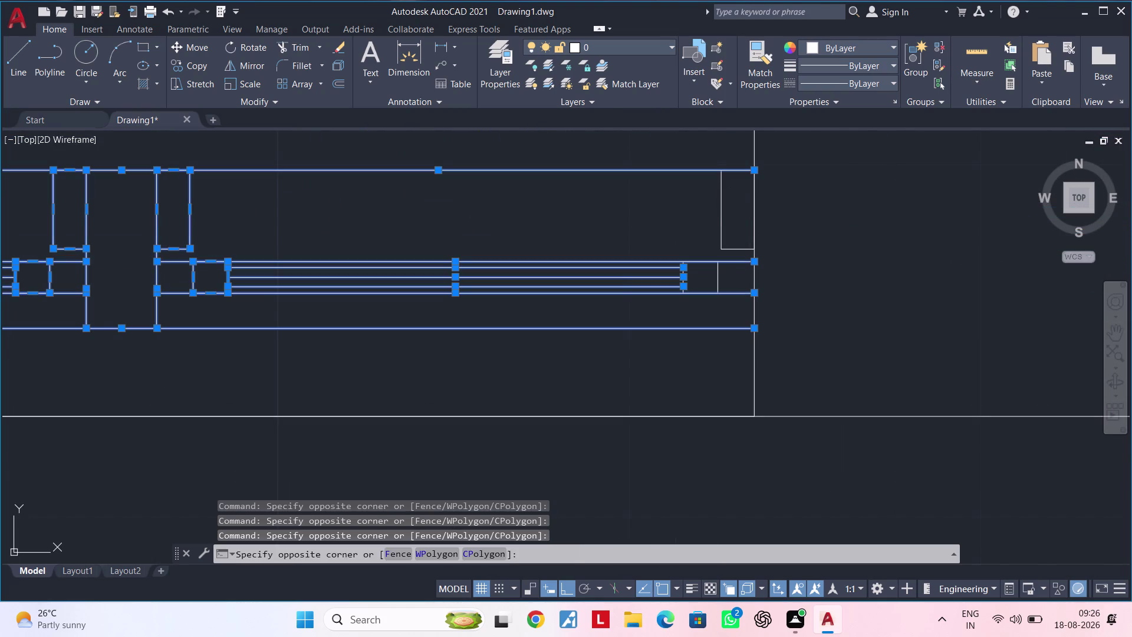
click(652, 231)
click(735, 281)
click(677, 283)
scroll(down, 3)
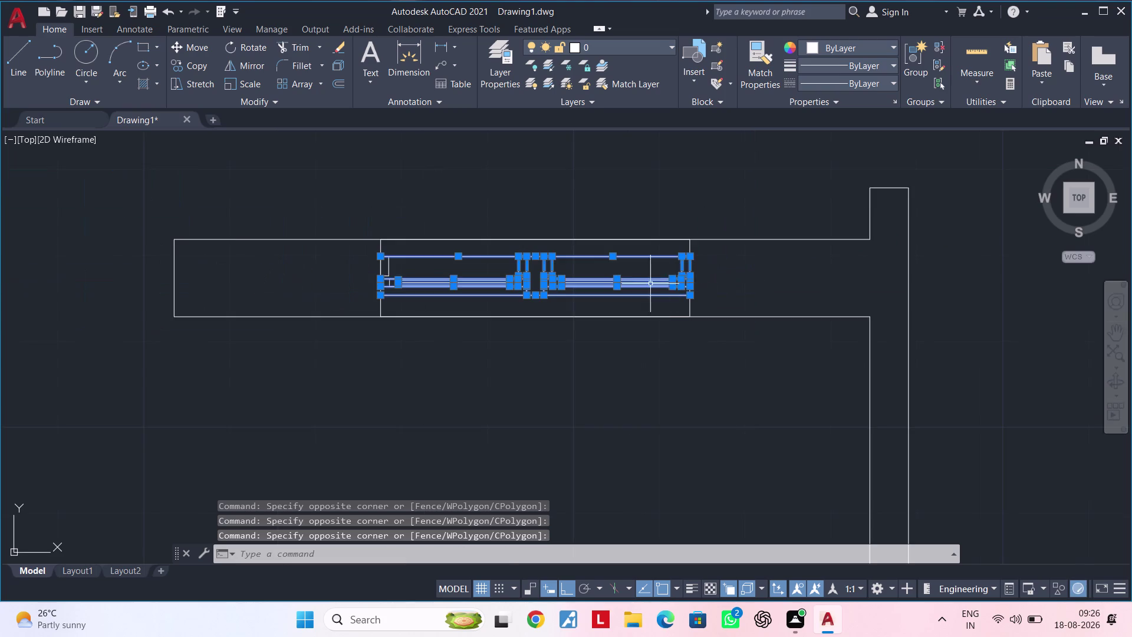
middle_drag(502, 280, 633, 277)
scroll(up, 3)
click(549, 251)
click(521, 257)
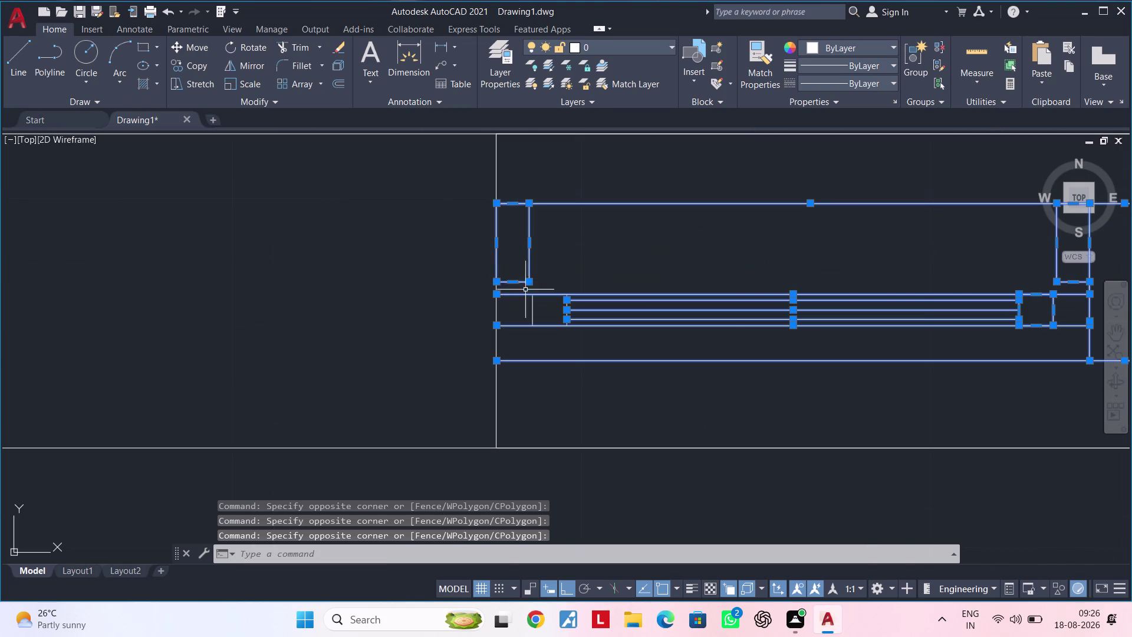
click(542, 309)
click(516, 309)
scroll(down, 3)
middle_drag(716, 293, 633, 305)
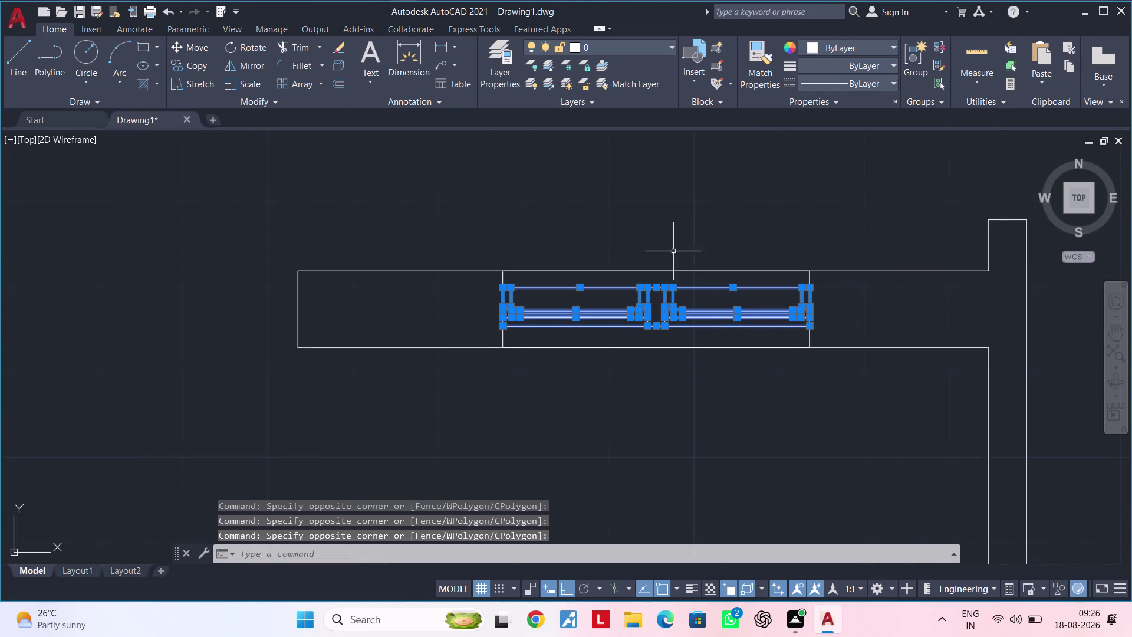
click(873, 51)
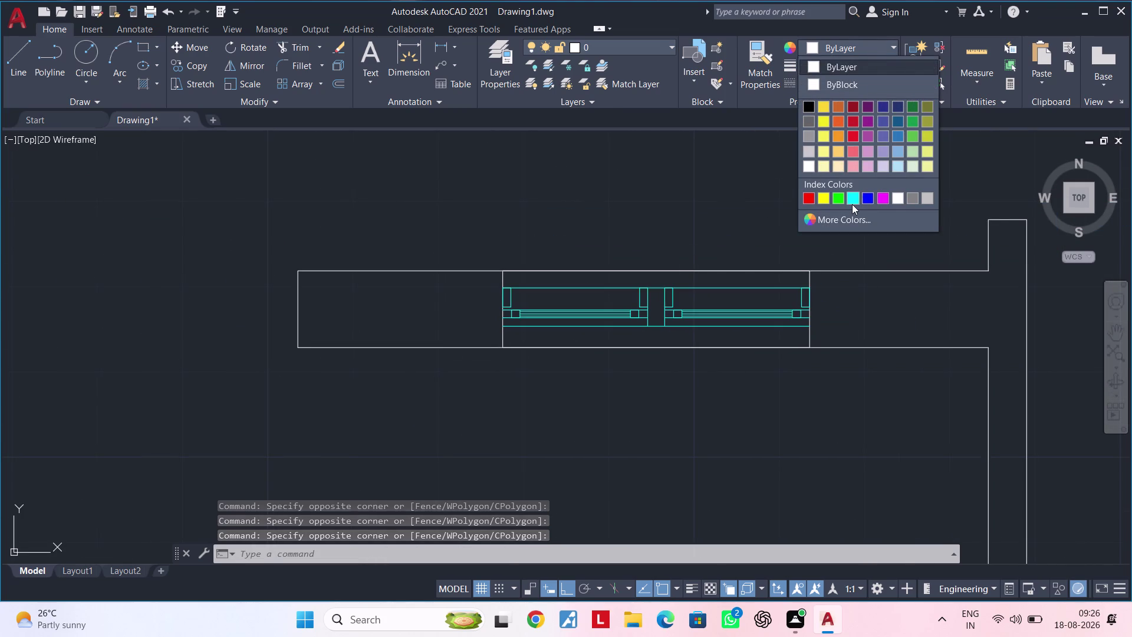
Make the selected window lines Cyan and clear the selection.
click(852, 204)
scroll(down, 3)
key(Escape)
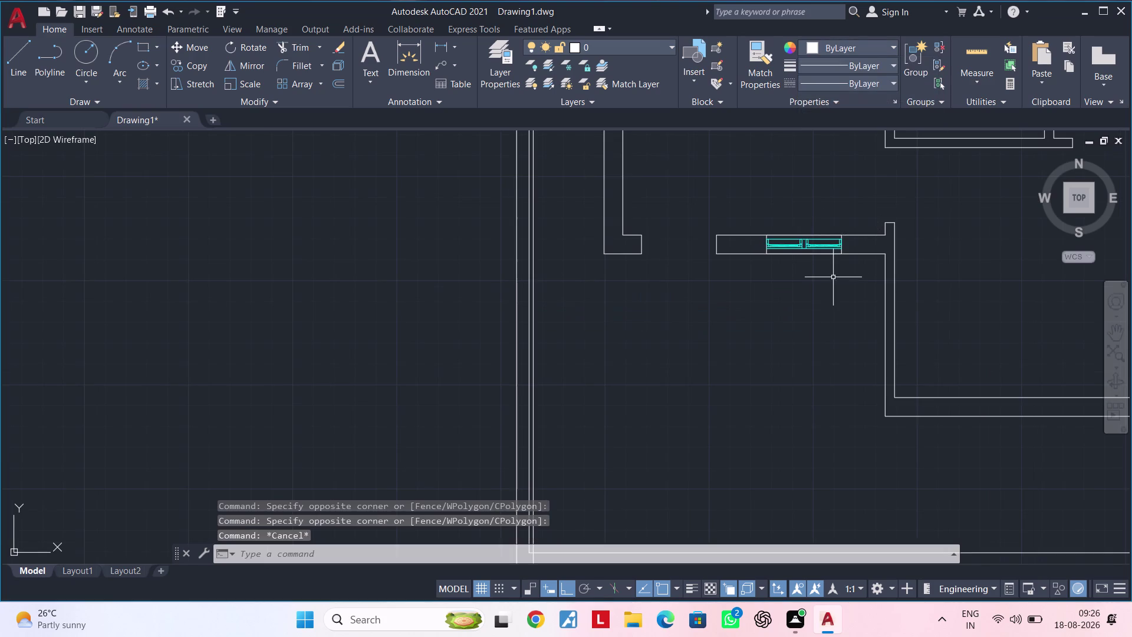
middle_drag(814, 280, 615, 311)
scroll(up, 3)
scroll(up, 3)
scroll(down, 3)
middle_drag(585, 286, 526, 307)
key(Escape)
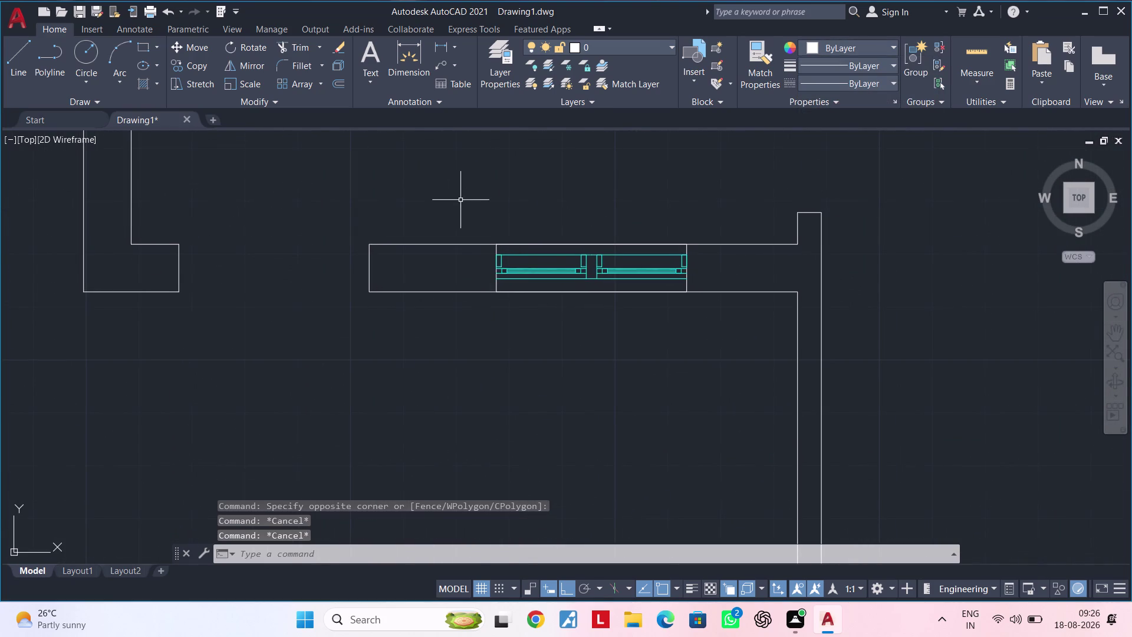
Select the 24 cyan window lines and convert them into a block named W1.
click(461, 197)
click(729, 340)
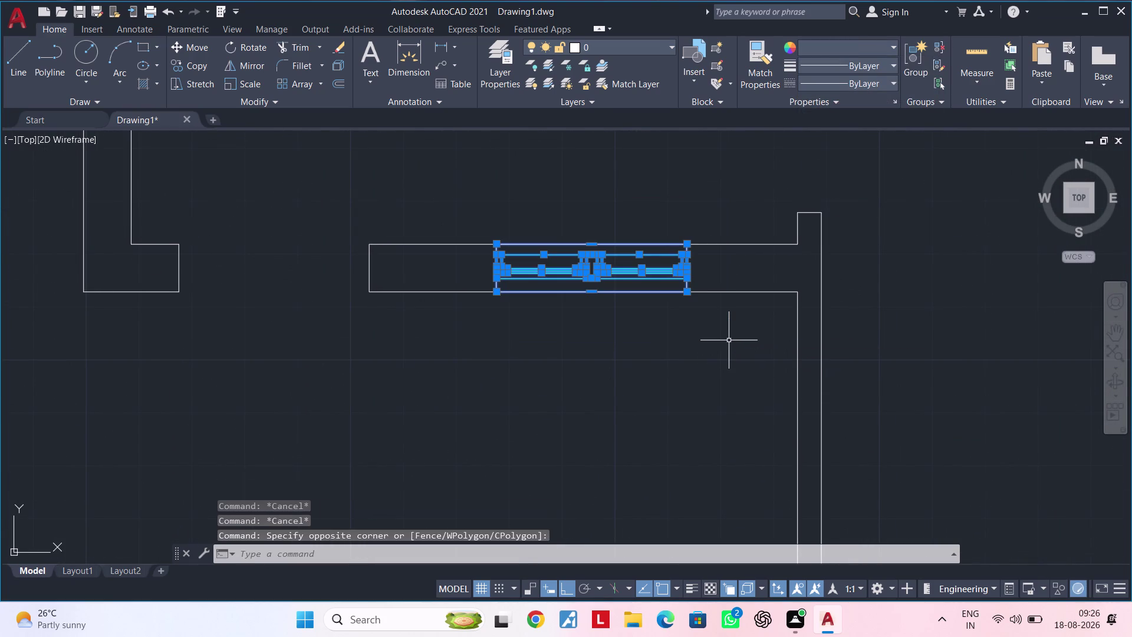
text(b)
key(space)
text(w)
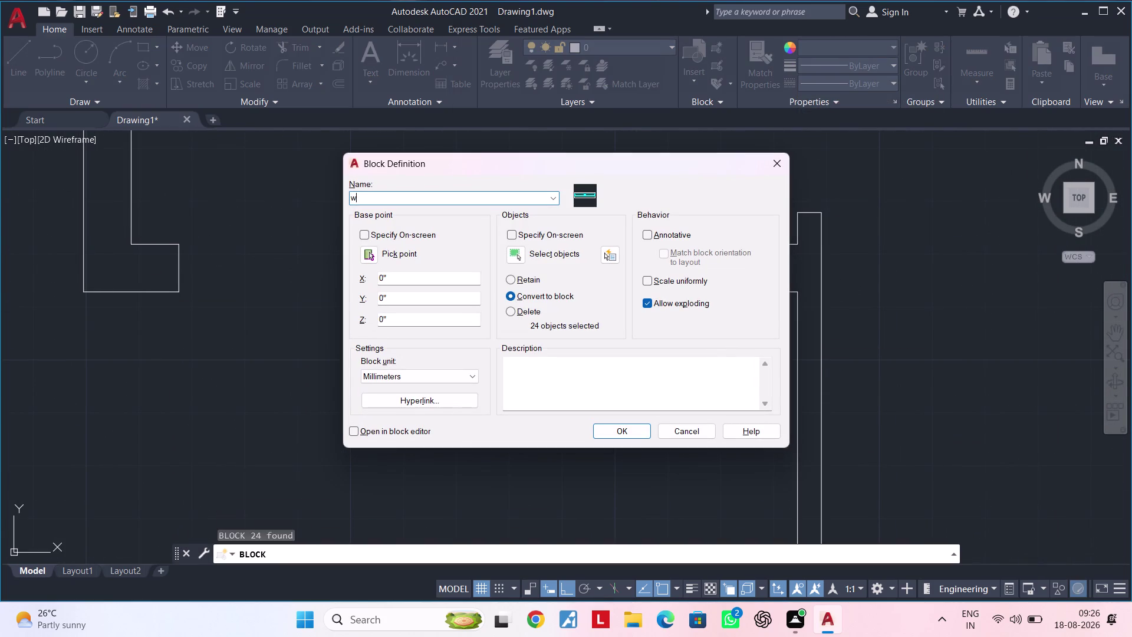
text(1)
click(430, 198)
key(BackSpace)
key(BackSpace)
text(W2)
key(BackSpace)
key(1)
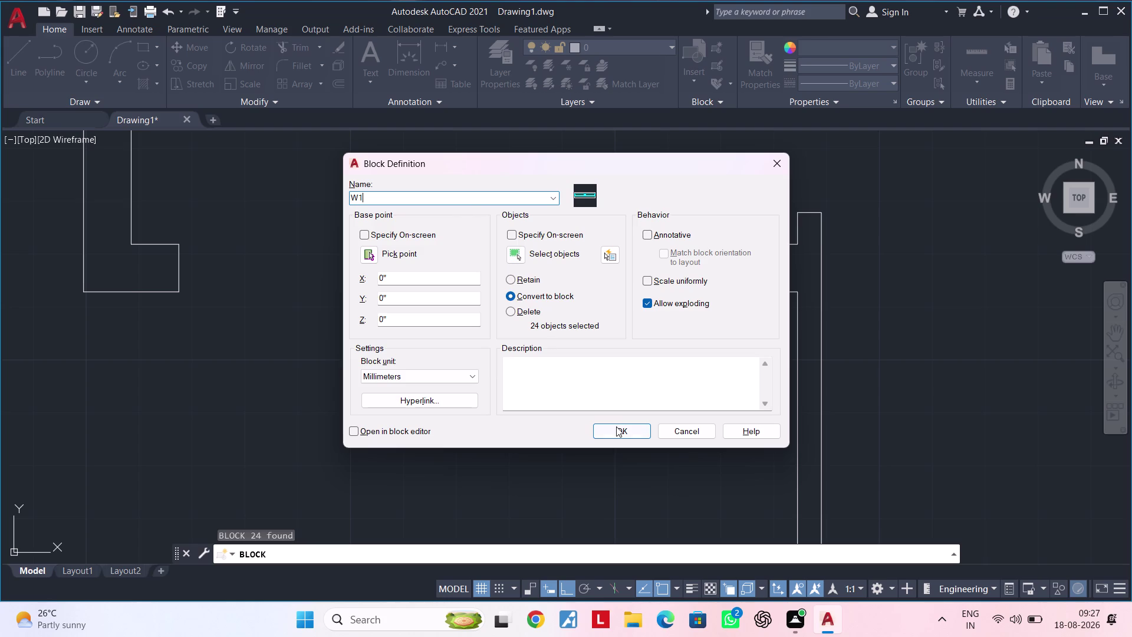
click(617, 426)
scroll(down, 3)
middle_drag(641, 402, 427, 385)
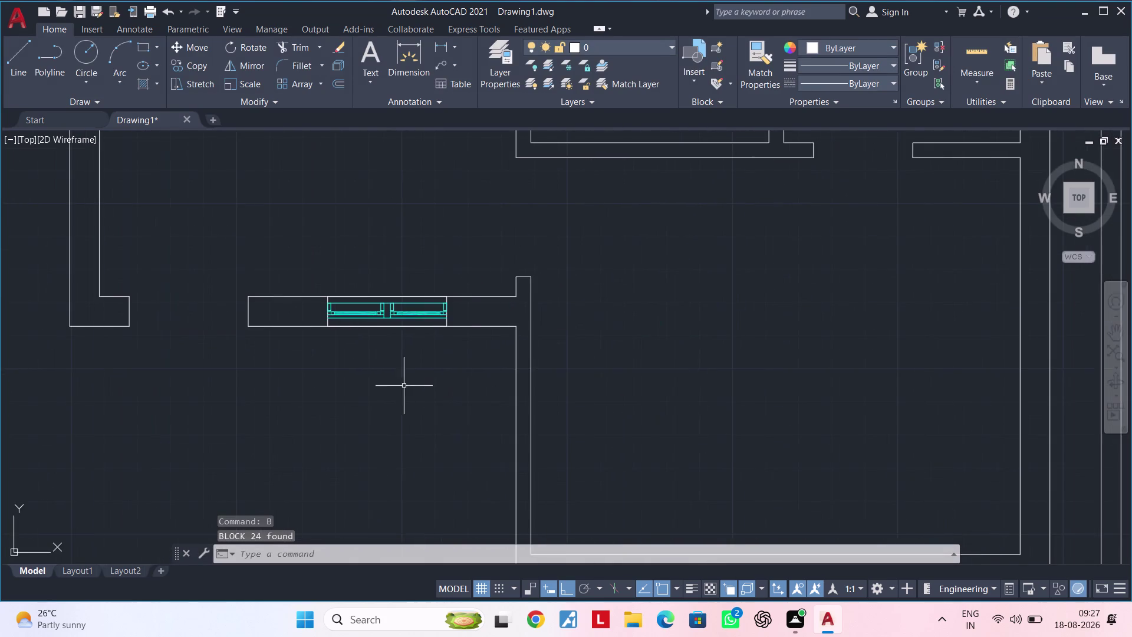
Select the W1 window block and copy it with its corner as base point.
middle_drag(404, 385, 519, 366)
scroll(up, 3)
scroll(down, 3)
middle_drag(523, 354, 470, 367)
key(Escape)
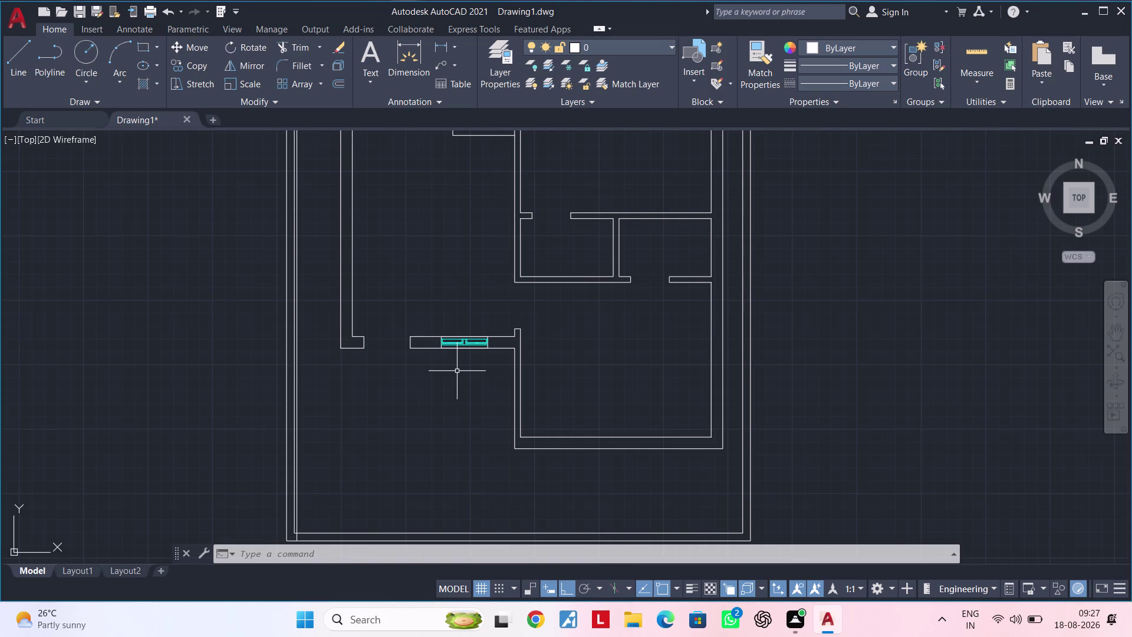
key(Escape)
key(Escape)
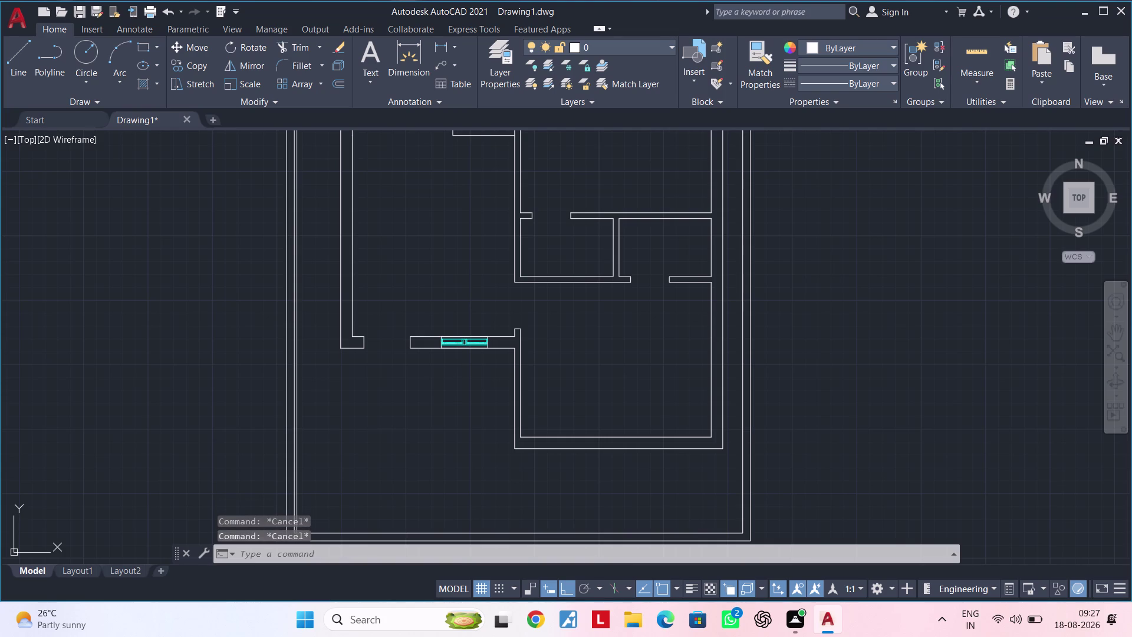
scroll(up, 3)
middle_drag(473, 382, 466, 423)
key(Escape)
click(294, 275)
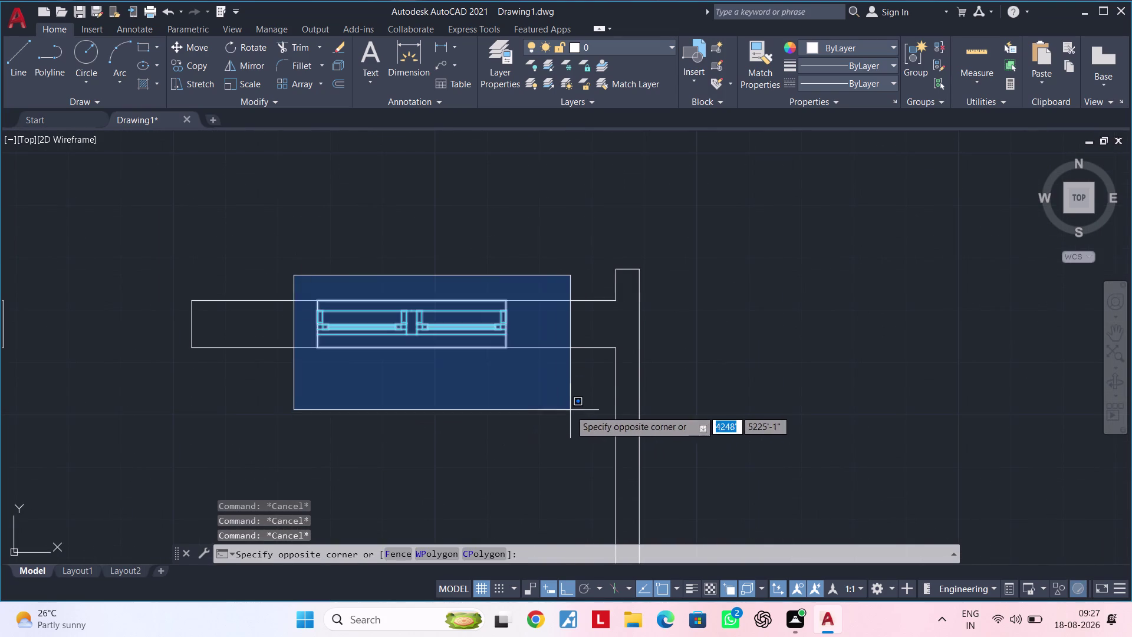
click(571, 410)
text(C)
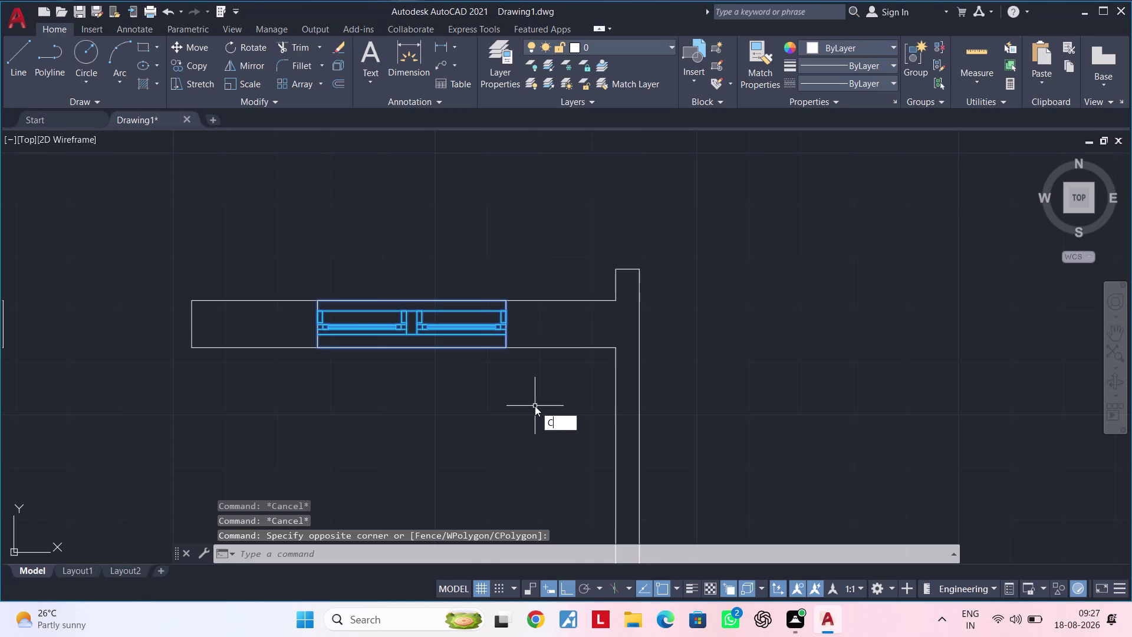
text(O)
key(space)
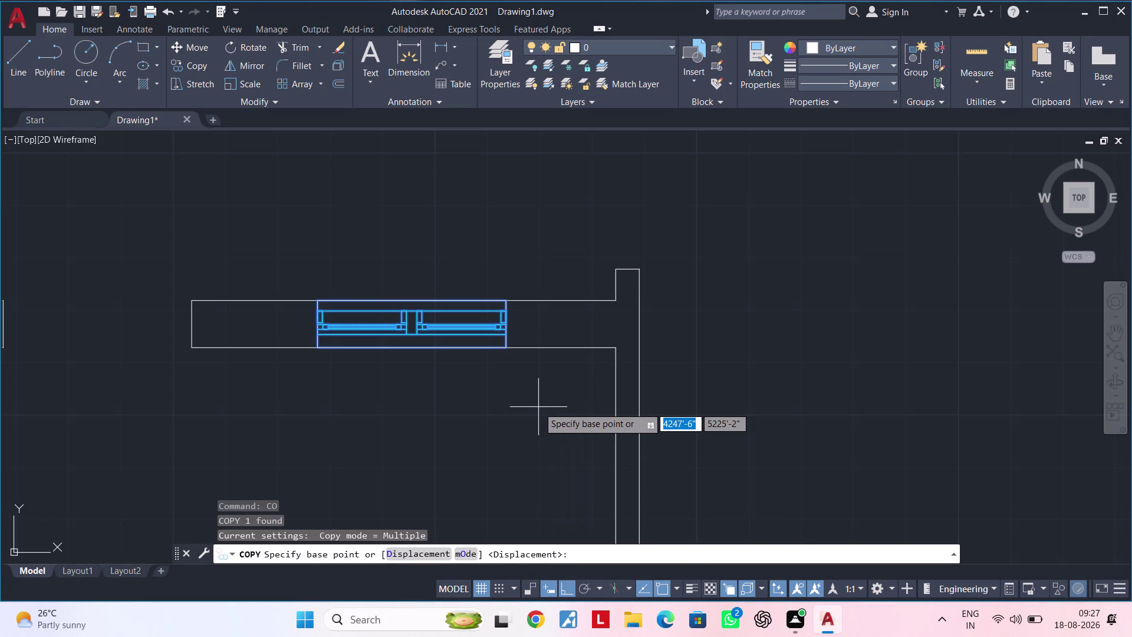
click(506, 347)
Place two W1 copies in open space right of the interior walls, then finish copying.
scroll(down, 3)
middle_drag(536, 245, 536, 246)
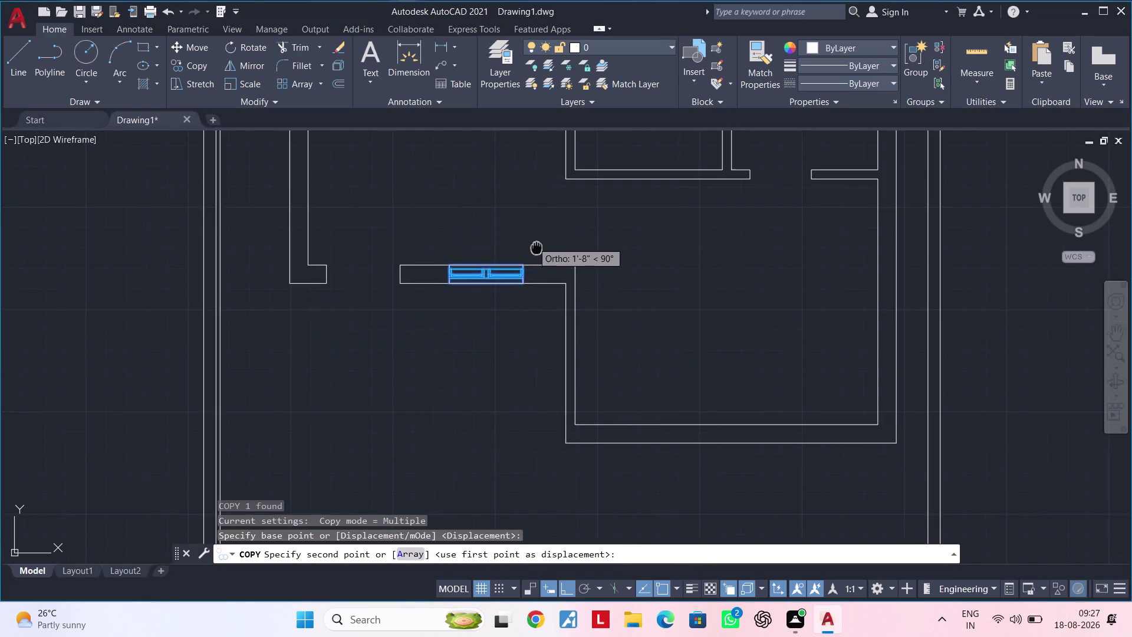
middle_drag(537, 247, 553, 473)
middle_drag(548, 276, 549, 479)
middle_drag(545, 230, 533, 455)
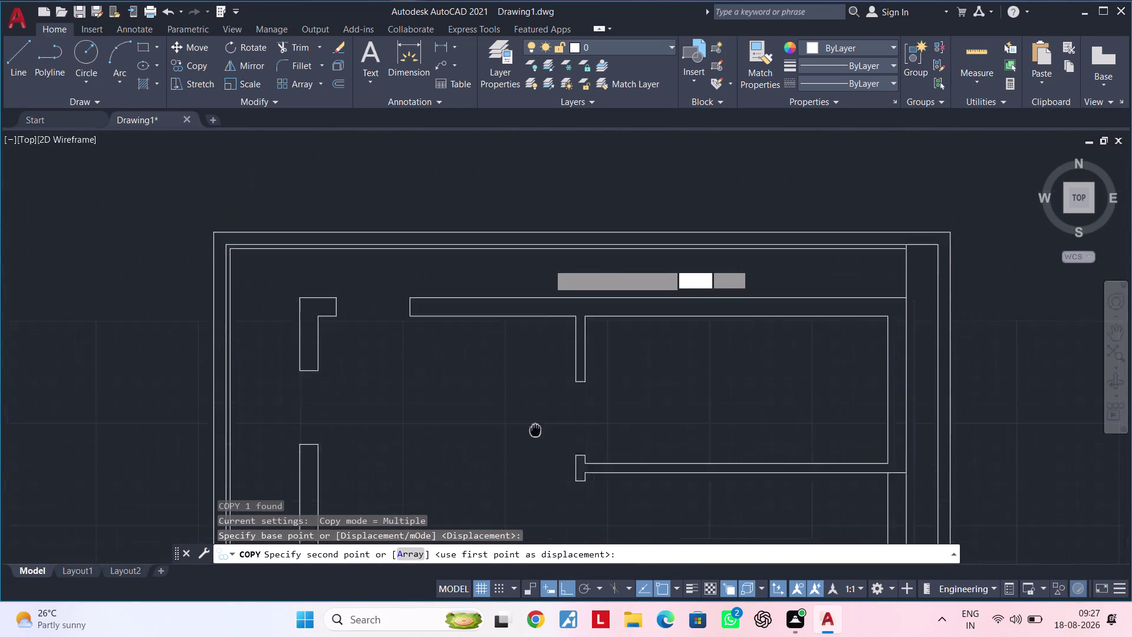
middle_drag(532, 455, 531, 461)
scroll(up, 3)
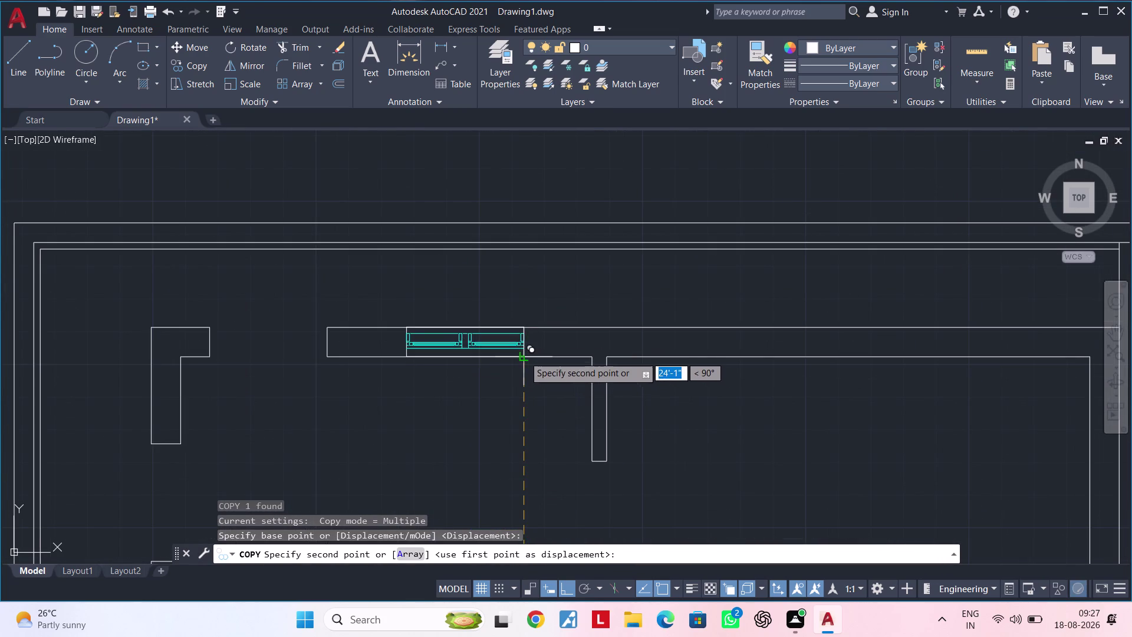
click(524, 356)
scroll(down, 3)
middle_drag(582, 392, 589, 293)
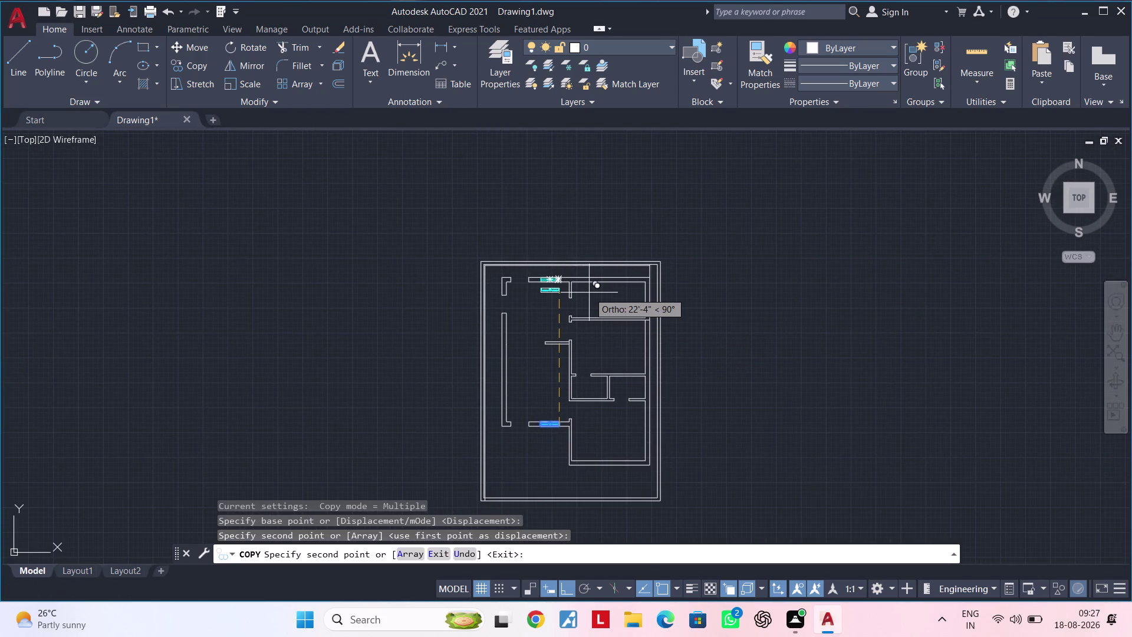
click(716, 384)
key(Escape)
scroll(up, 3)
middle_drag(703, 428, 650, 443)
key(Escape)
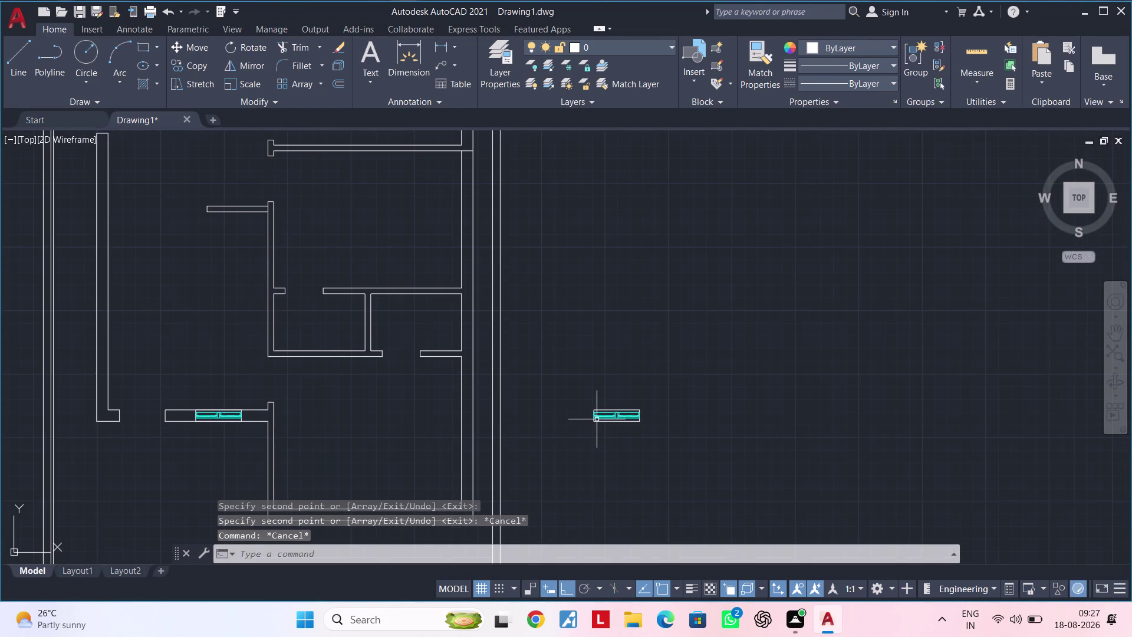
Rotate the loose window copy upright with RO.
key(Escape)
scroll(up, 3)
drag(568, 368, 571, 381)
click(766, 458)
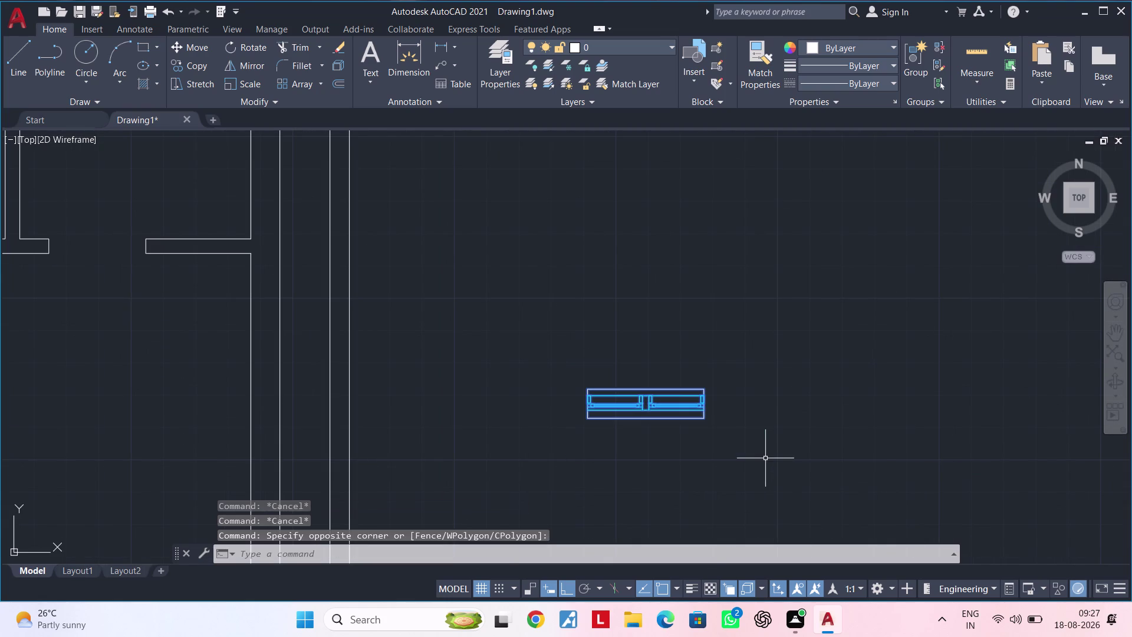
text(RO)
key(space)
click(754, 405)
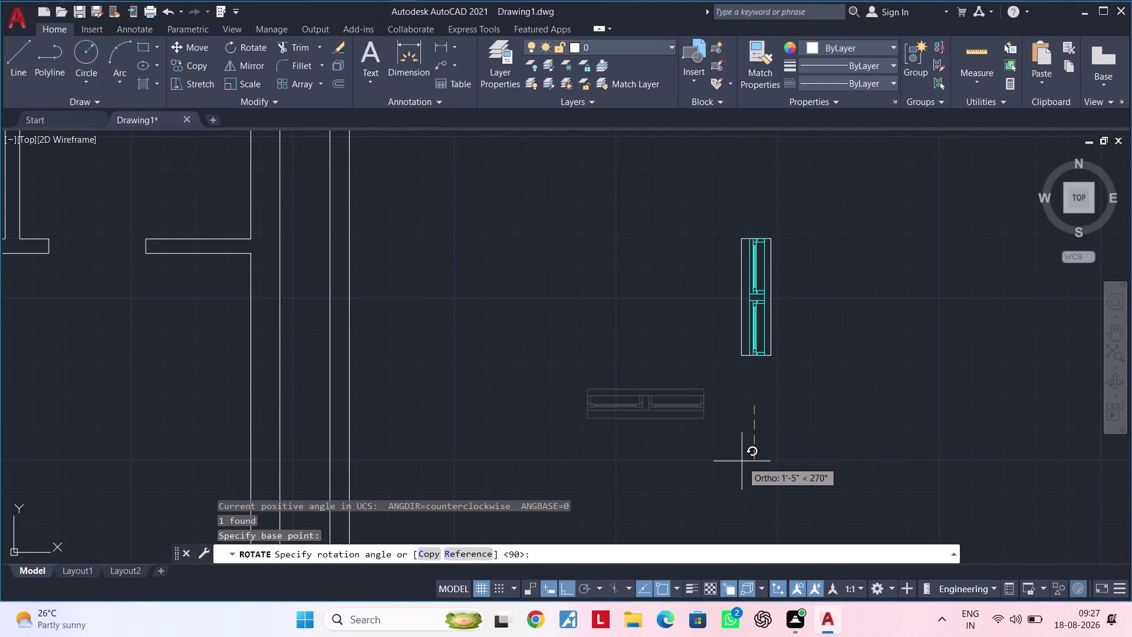
click(734, 325)
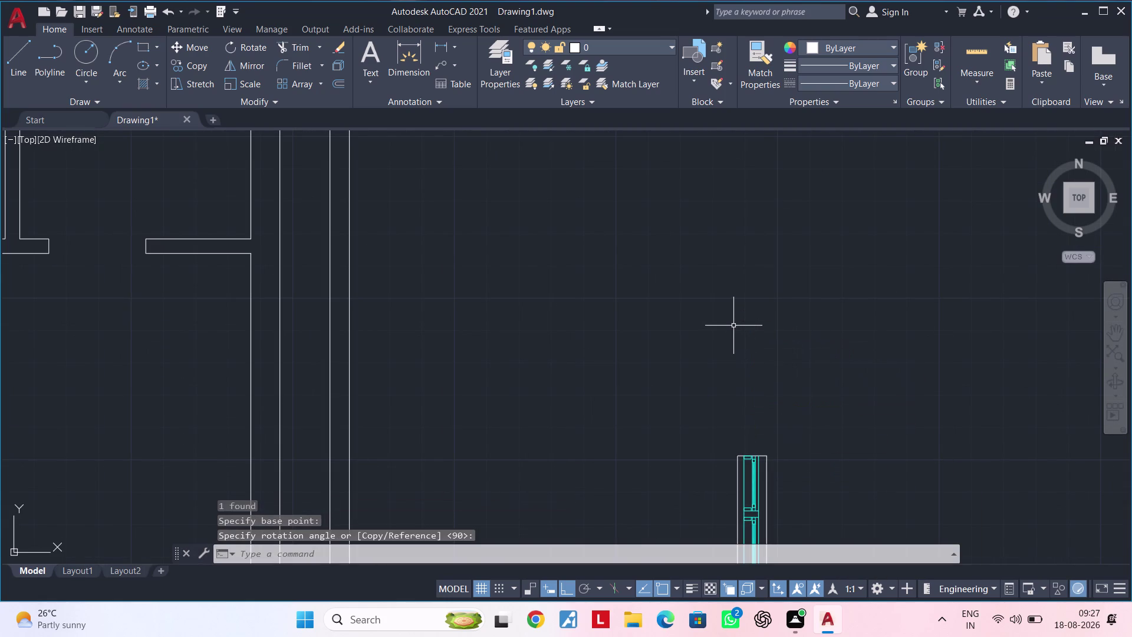
middle_drag(775, 387, 807, 230)
middle_drag(804, 359, 762, 315)
key(Escape)
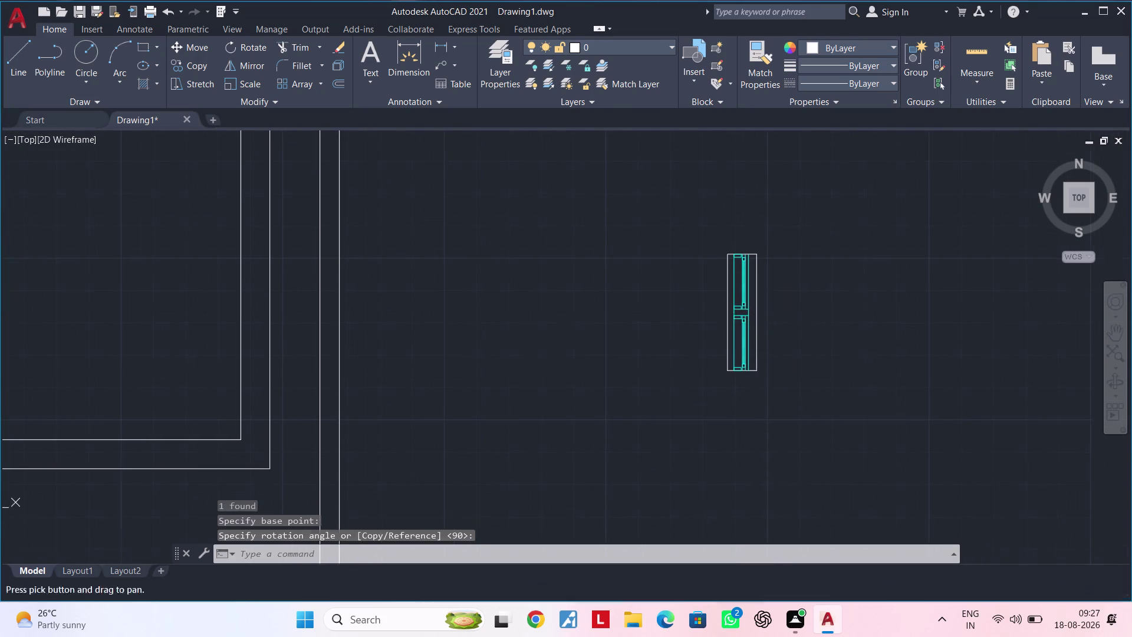
key(Escape)
key(Escape)
Copy the upright window block from its top corner into the upper and lower right-wall openings.
click(690, 211)
click(820, 423)
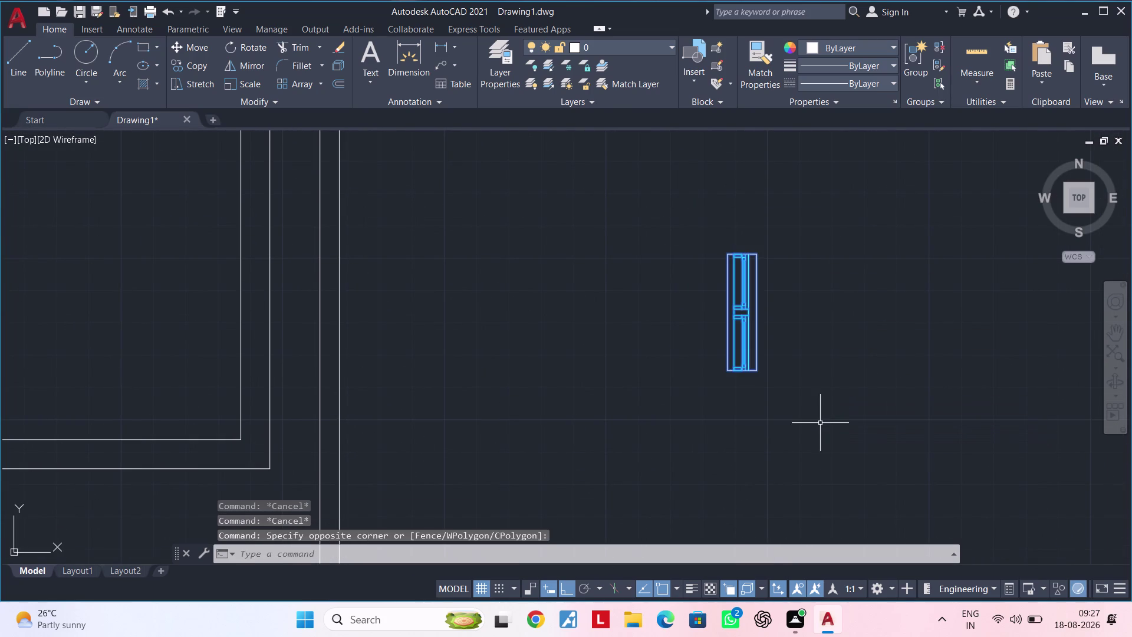
key(c)
text(O)
key(space)
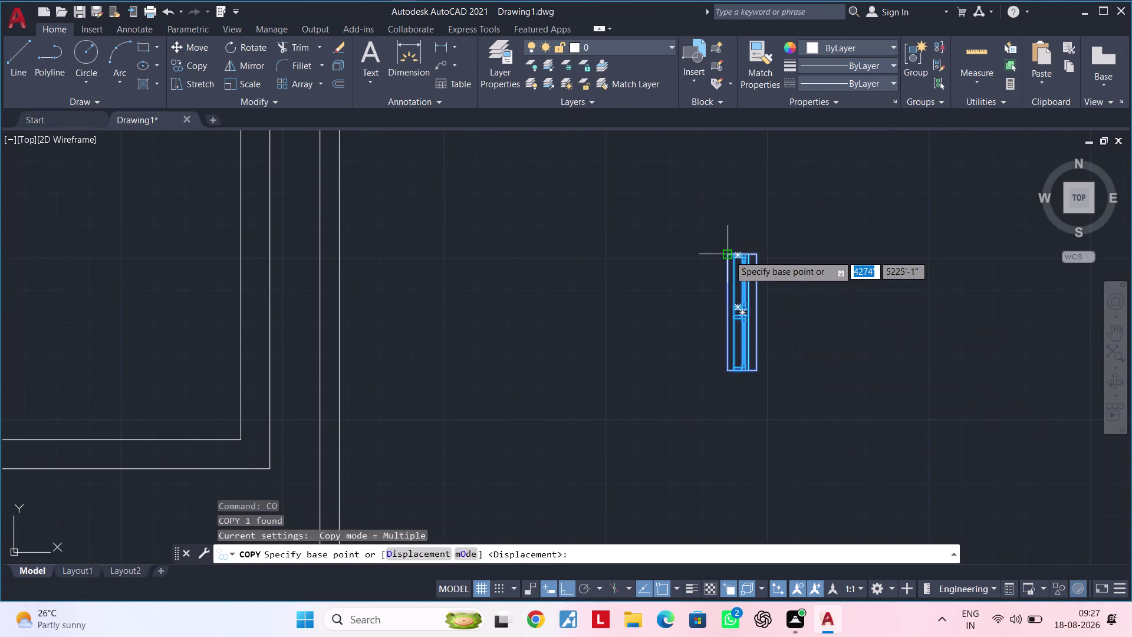
click(729, 255)
scroll(down, 3)
middle_drag(611, 250, 646, 496)
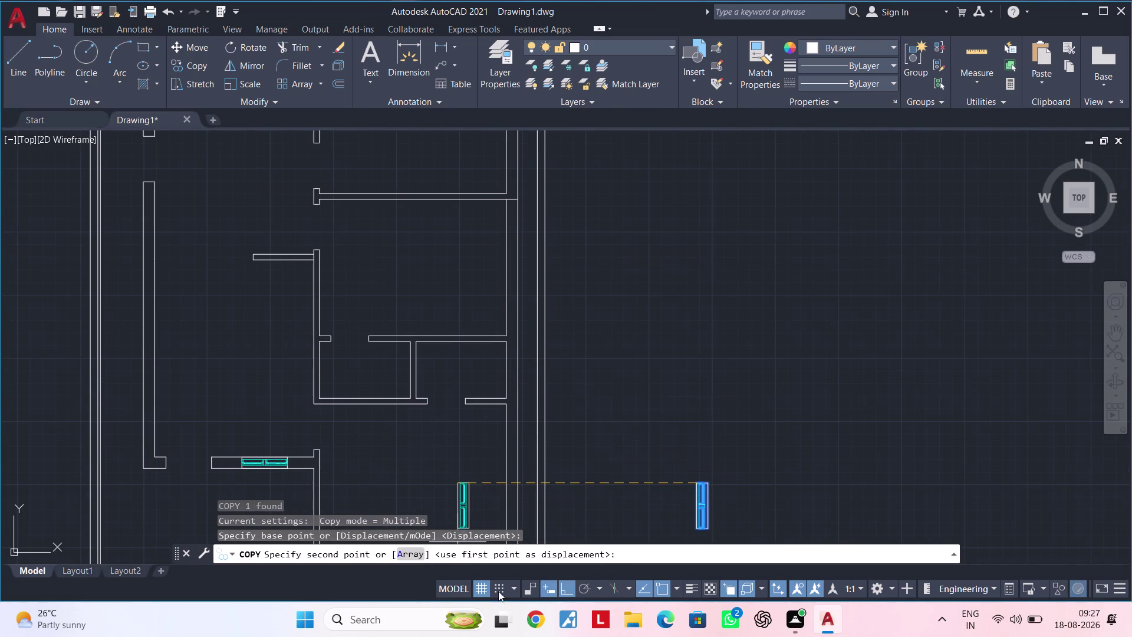
click(569, 597)
middle_drag(533, 236, 520, 343)
scroll(up, 3)
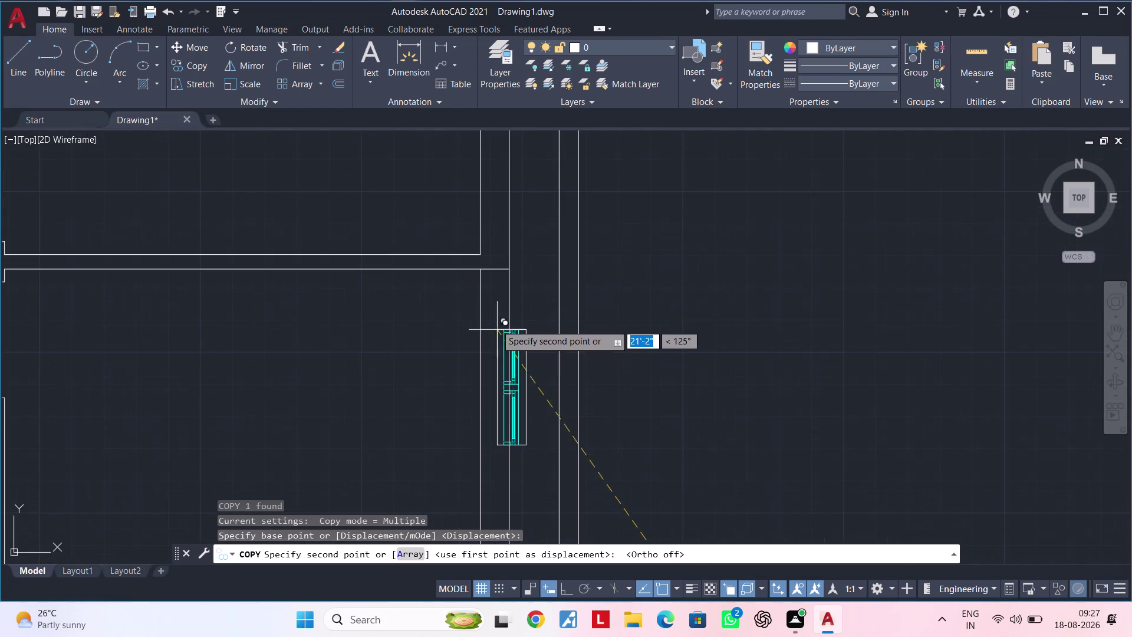
click(479, 270)
scroll(down, 3)
middle_drag(504, 371, 626, 64)
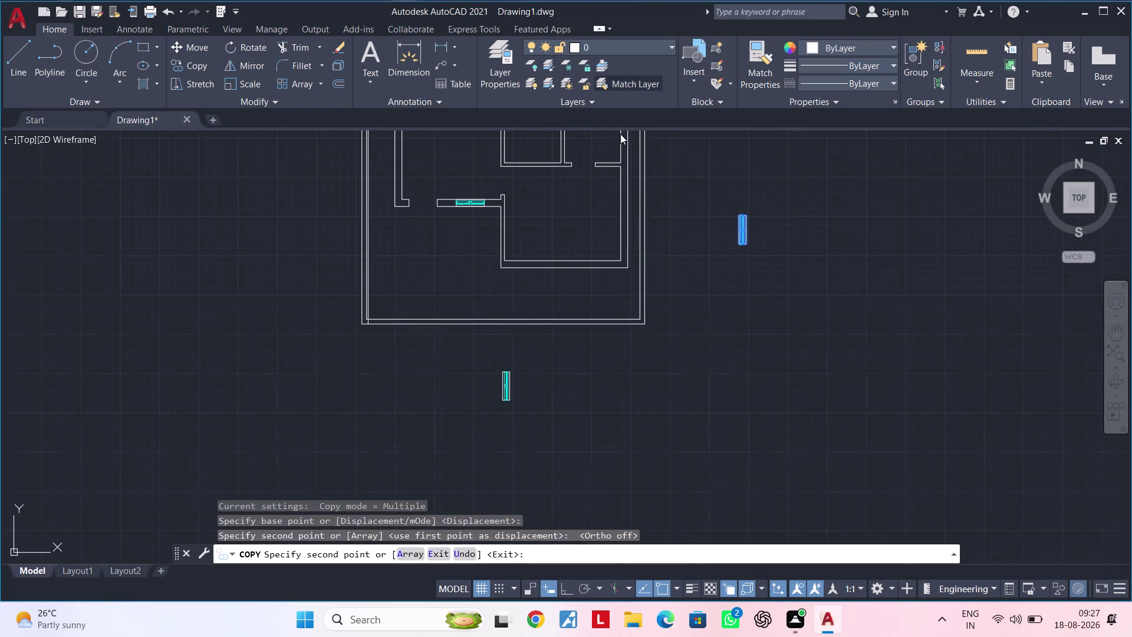
middle_drag(622, 182, 608, 271)
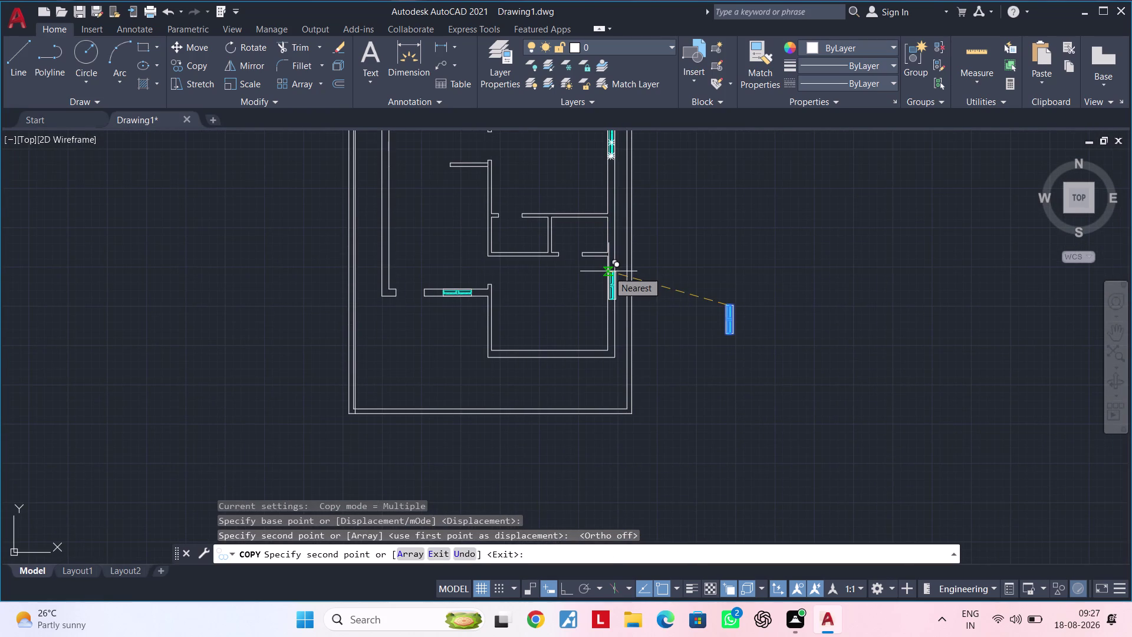
scroll(up, 3)
scroll(up, 3)
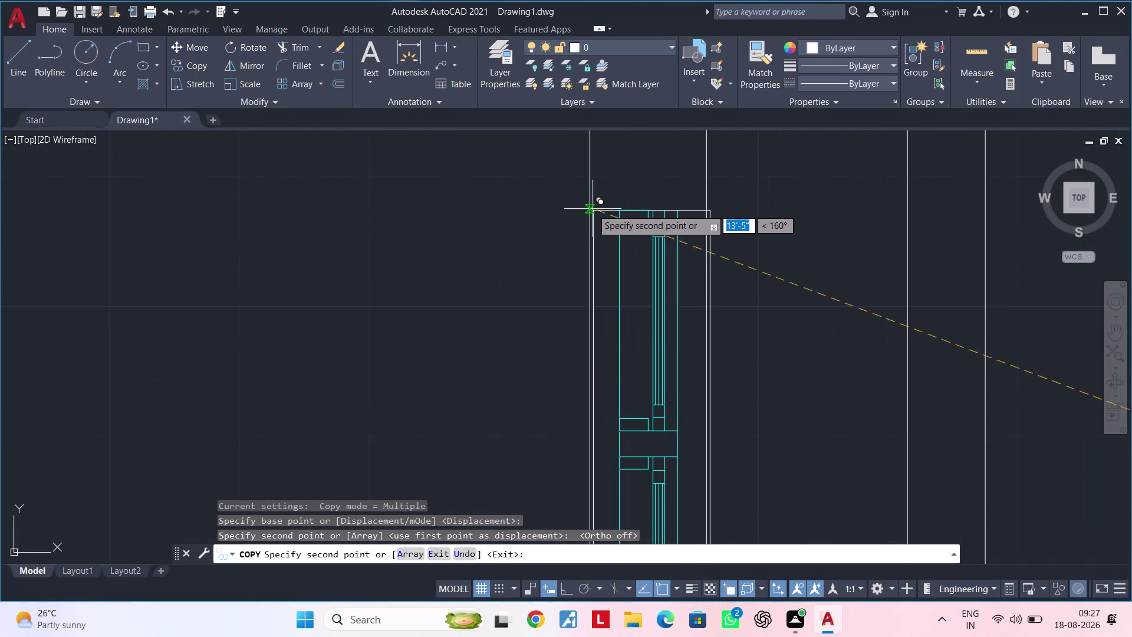
middle_drag(591, 201, 582, 363)
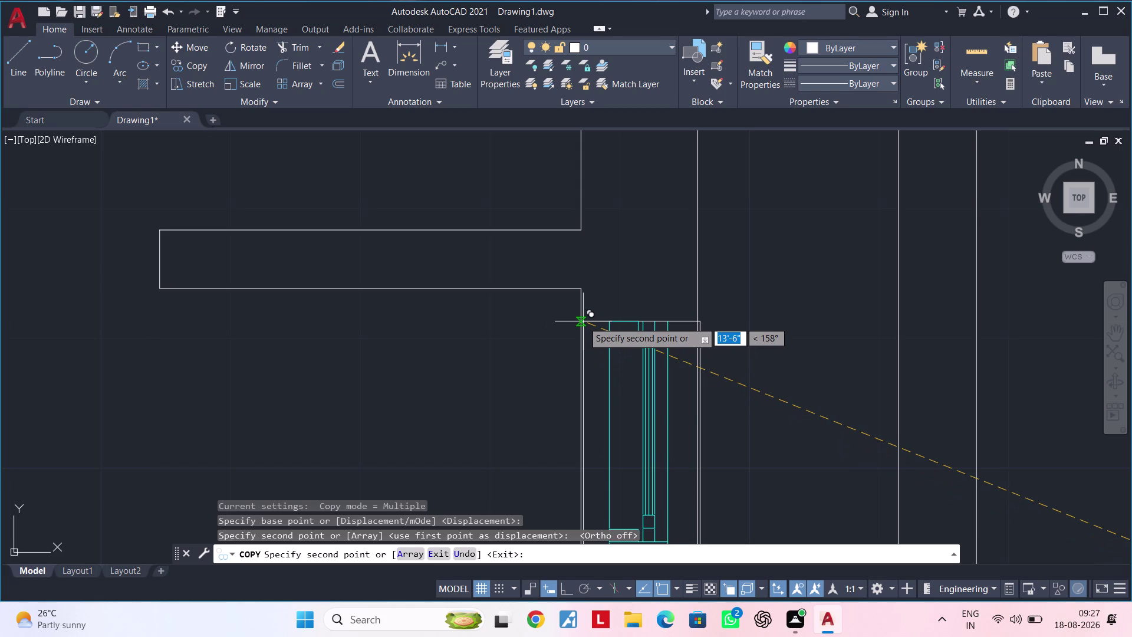
click(581, 322)
Place another window copy in the left-wall opening and end copying.
scroll(down, 3)
middle_drag(680, 360, 869, 267)
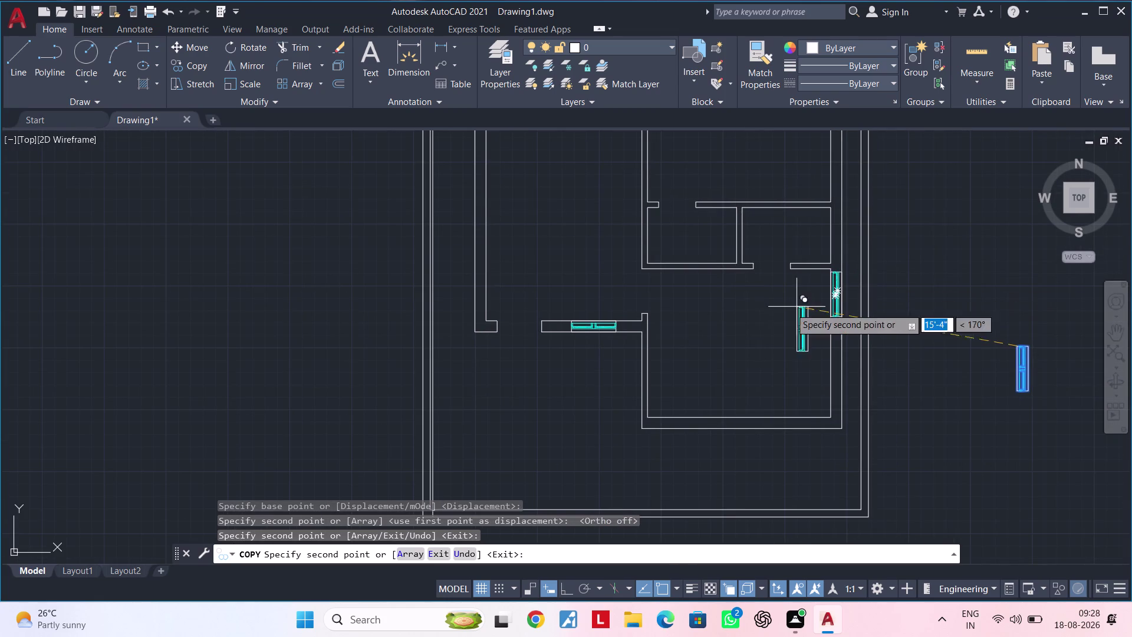
middle_drag(559, 256, 567, 276)
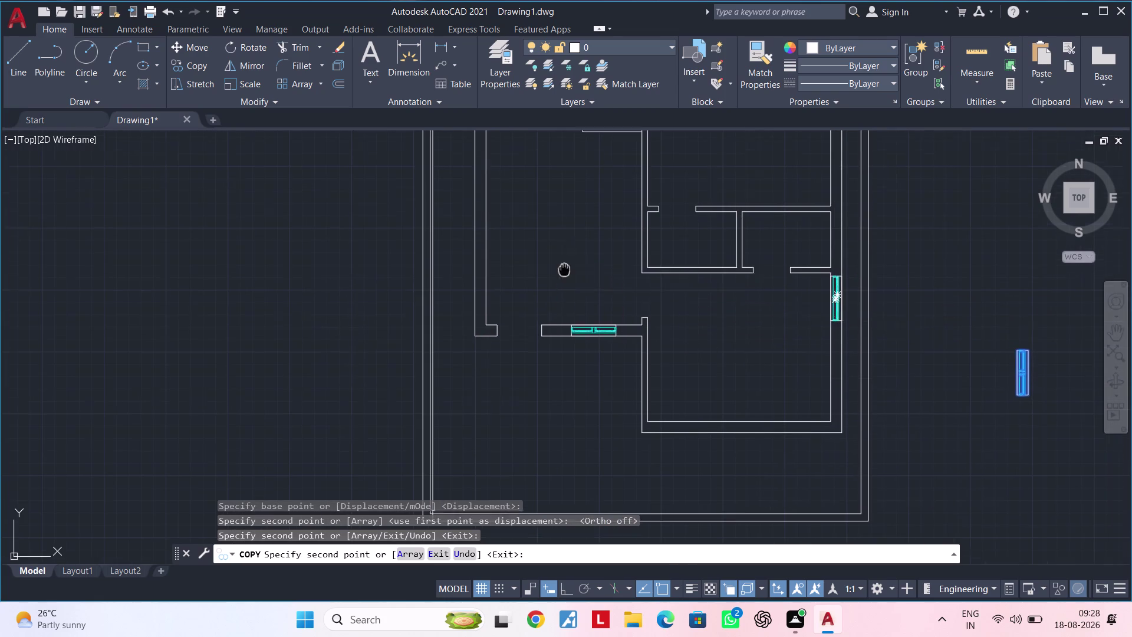
middle_drag(567, 276, 608, 431)
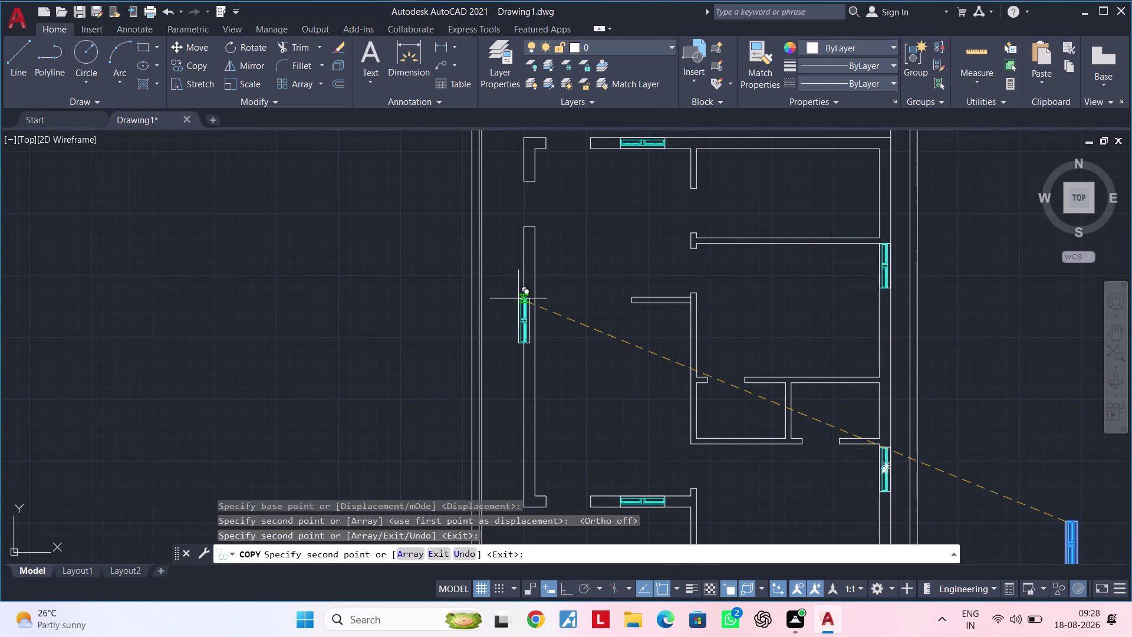
scroll(up, 3)
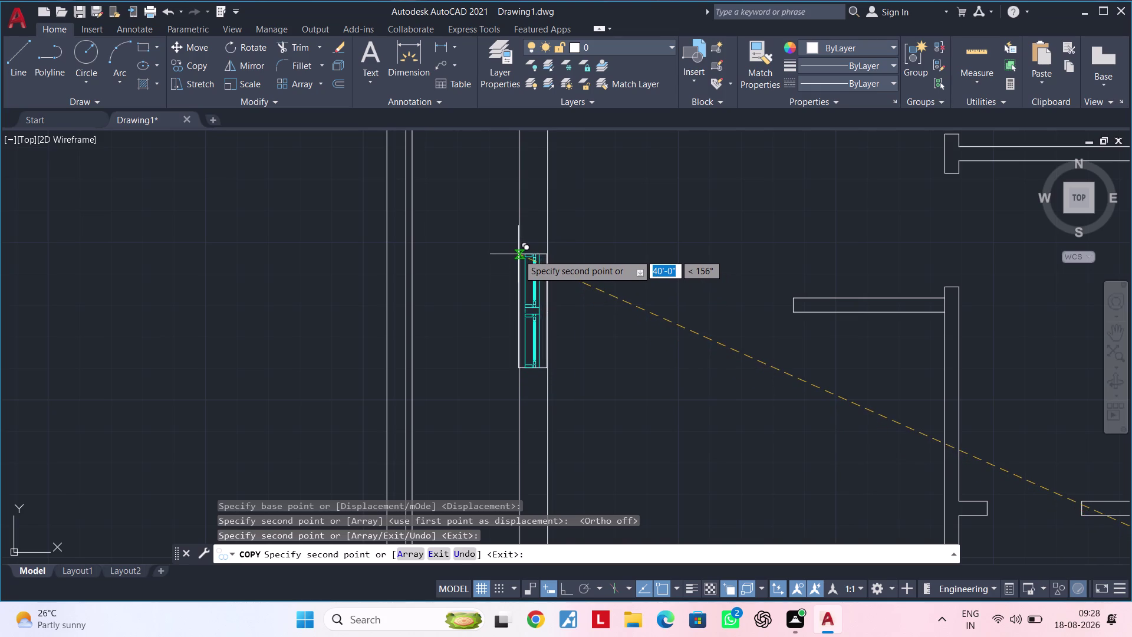
scroll(up, 3)
click(509, 251)
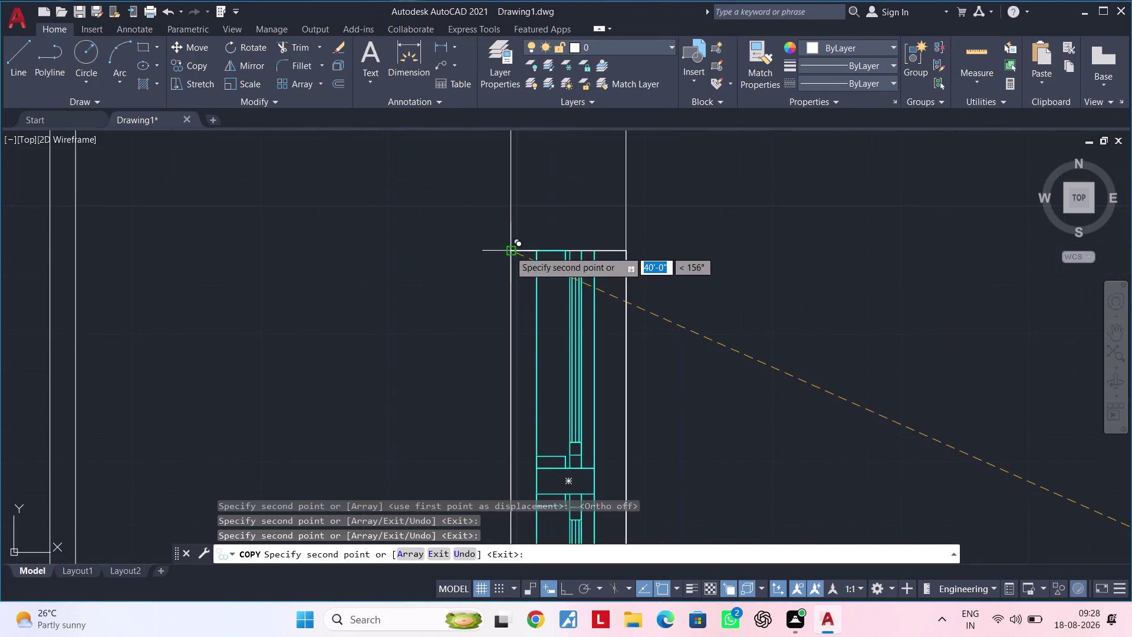
scroll(down, 3)
scroll(down, 3)
middle_drag(805, 349, 329, 257)
scroll(down, 3)
middle_drag(790, 304, 786, 302)
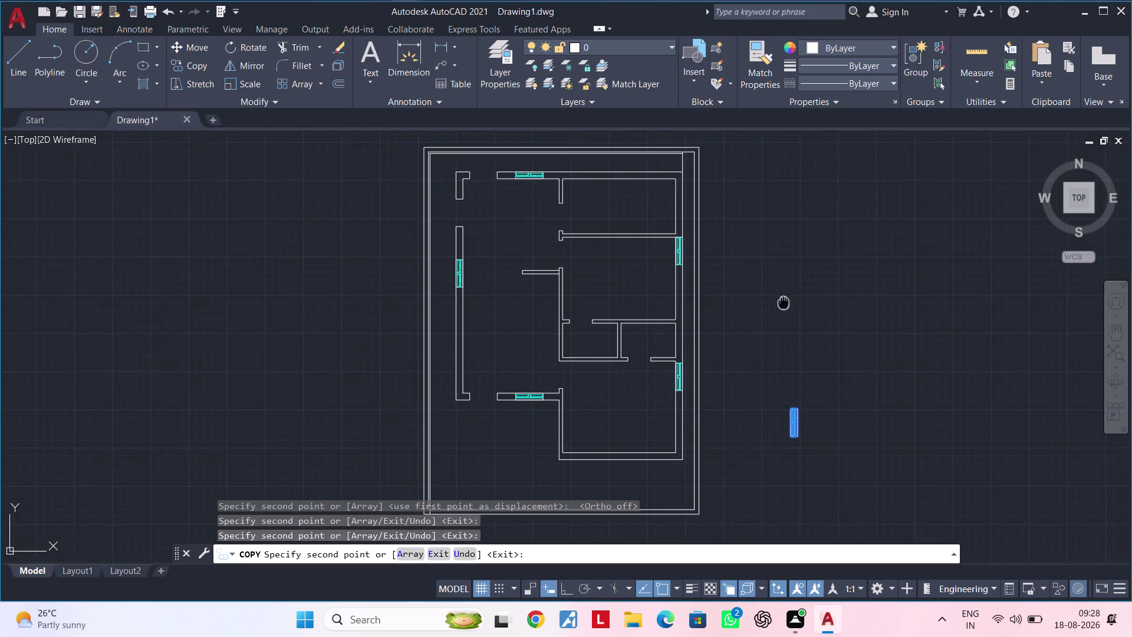
middle_drag(786, 302, 700, 269)
key(Escape)
key(Escape)
key(Escape)
middle_drag(620, 272, 707, 250)
scroll(up, 3)
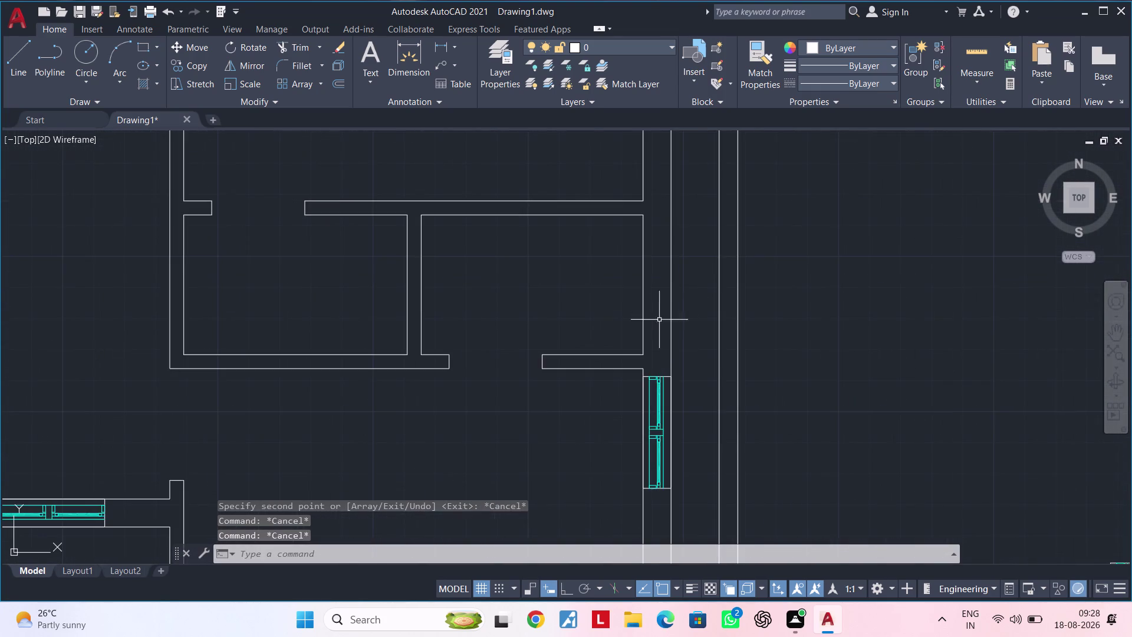
Draw a perpendicular line across the wall end above the lower right-wall window.
scroll(up, 3)
middle_drag(659, 331, 648, 253)
key(Escape)
key(Escape)
middle_drag(658, 316, 623, 254)
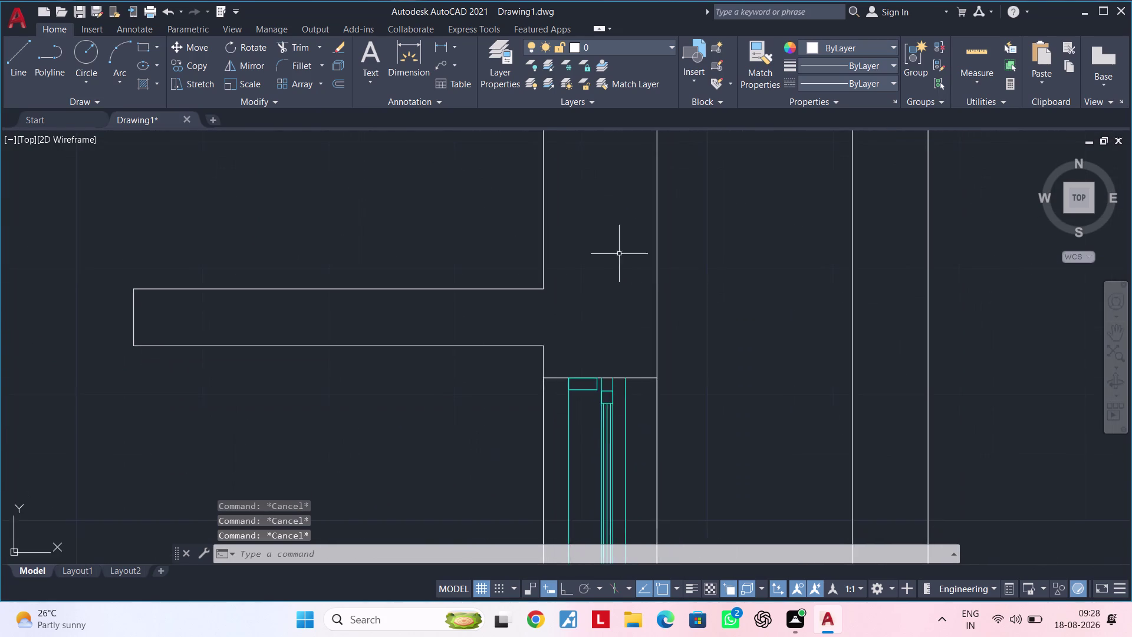
scroll(up, 3)
middle_drag(582, 331, 573, 253)
key(Escape)
key(Escape)
scroll(up, 3)
text(L)
key(space)
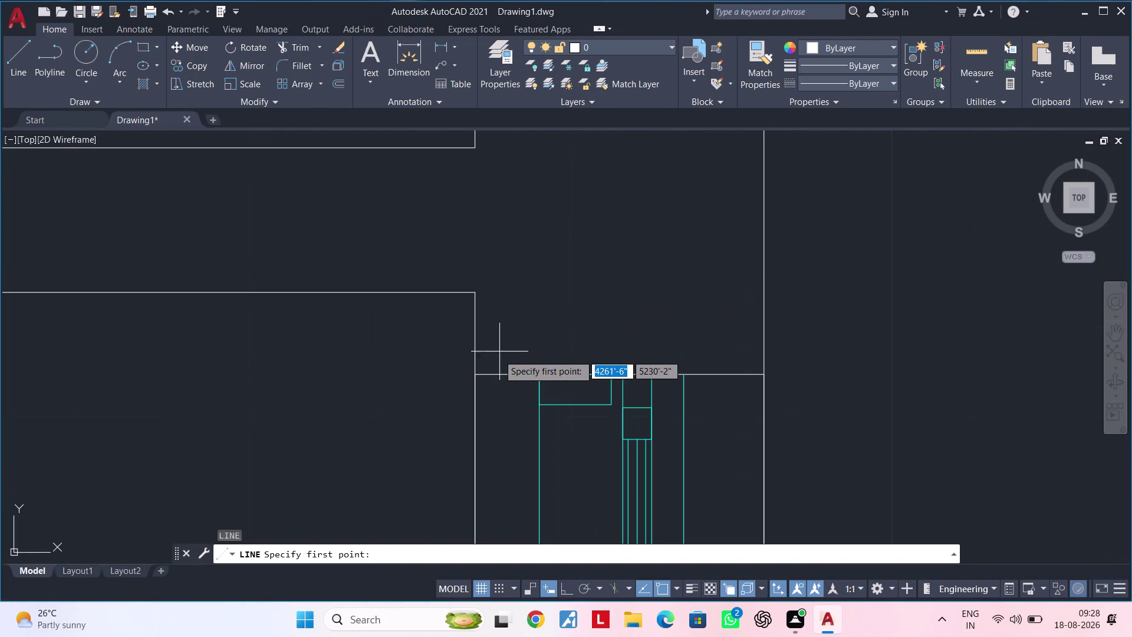
click(473, 375)
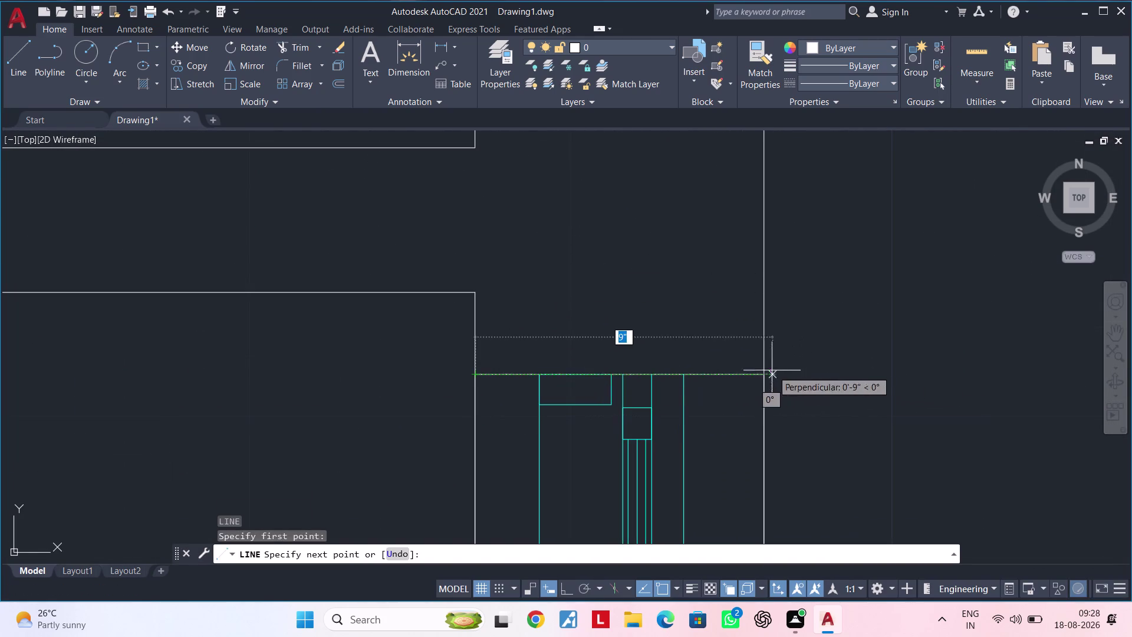
click(764, 373)
key(Escape)
scroll(down, 3)
middle_drag(888, 334, 562, 330)
scroll(down, 3)
middle_drag(582, 323, 707, 299)
middle_drag(727, 280, 561, 424)
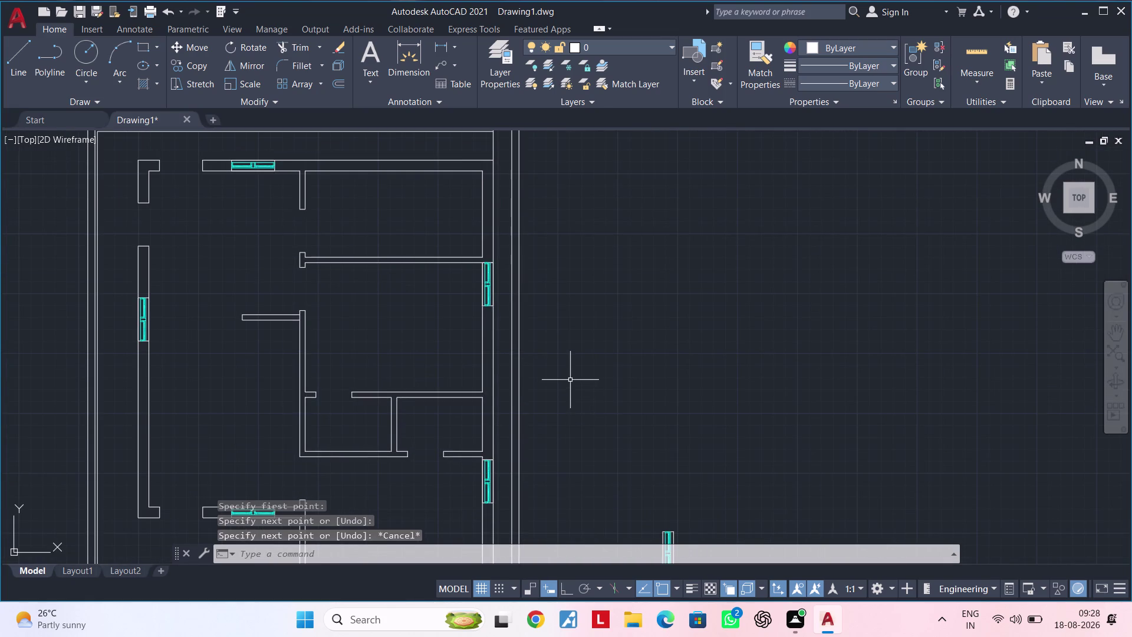
scroll(down, 3)
scroll(down, 3)
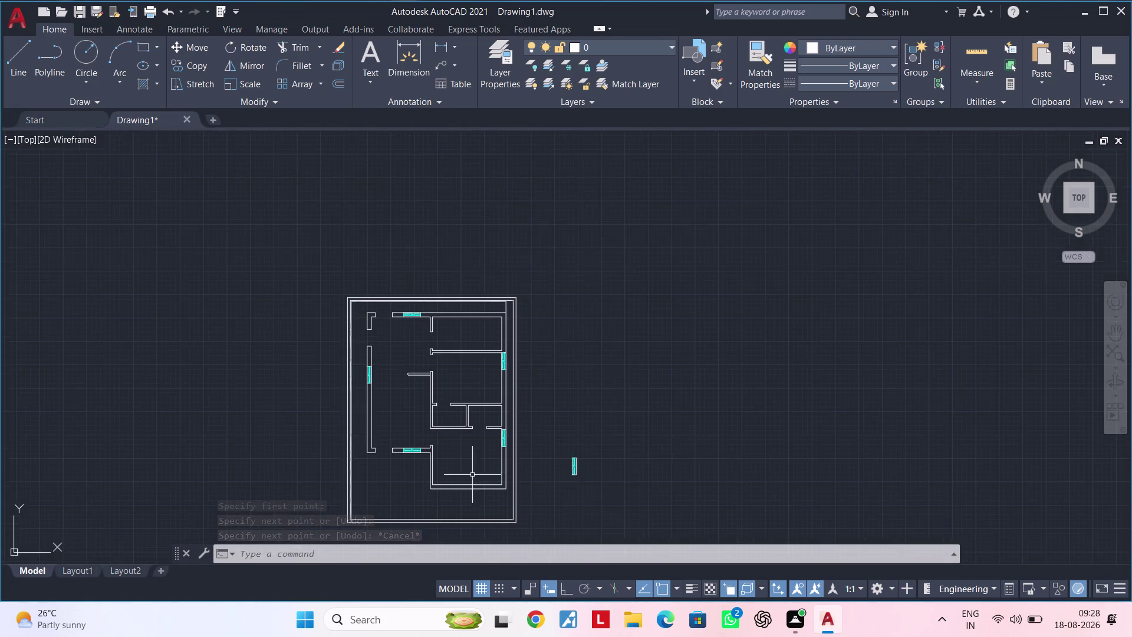
middle_drag(440, 480, 549, 374)
scroll(up, 3)
middle_drag(556, 352, 503, 472)
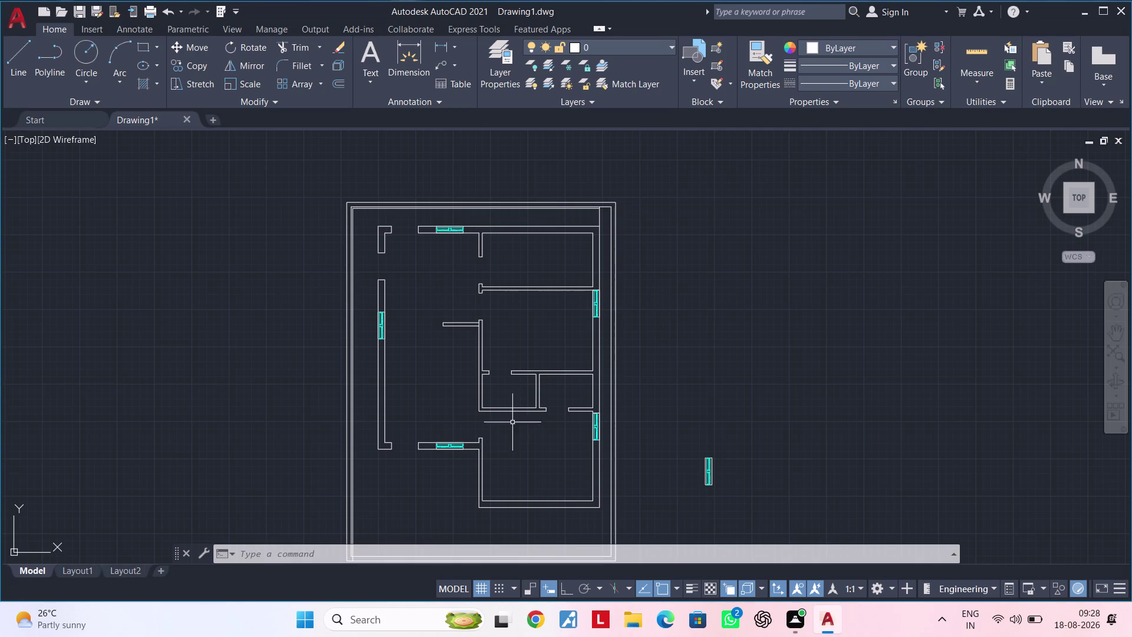
key(Escape)
middle_drag(703, 424, 694, 370)
key(Escape)
key(Escape)
key(Escape)
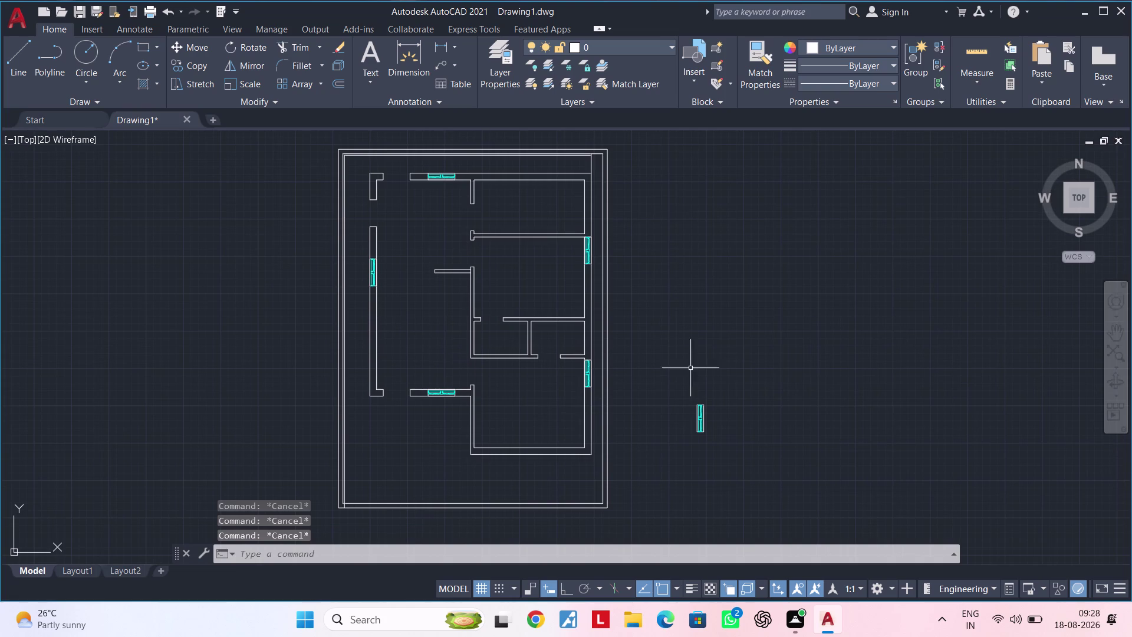
Select the horizontal window block, cancelling an accidental move and a mistyped command.
scroll(up, 3)
click(458, 367)
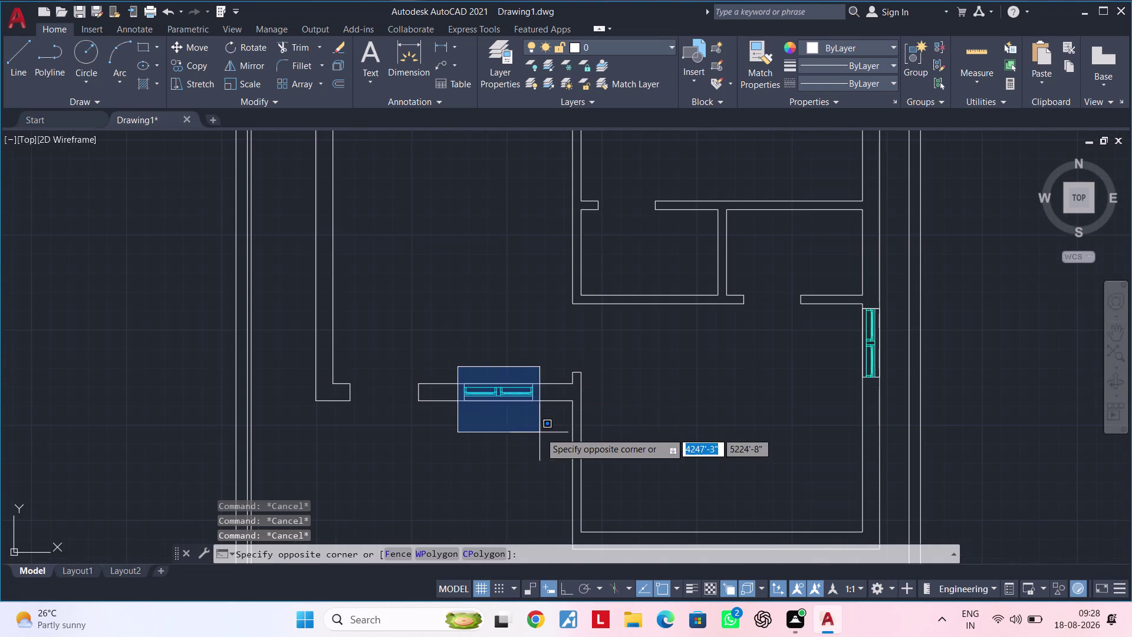
click(559, 431)
key(m)
key(space)
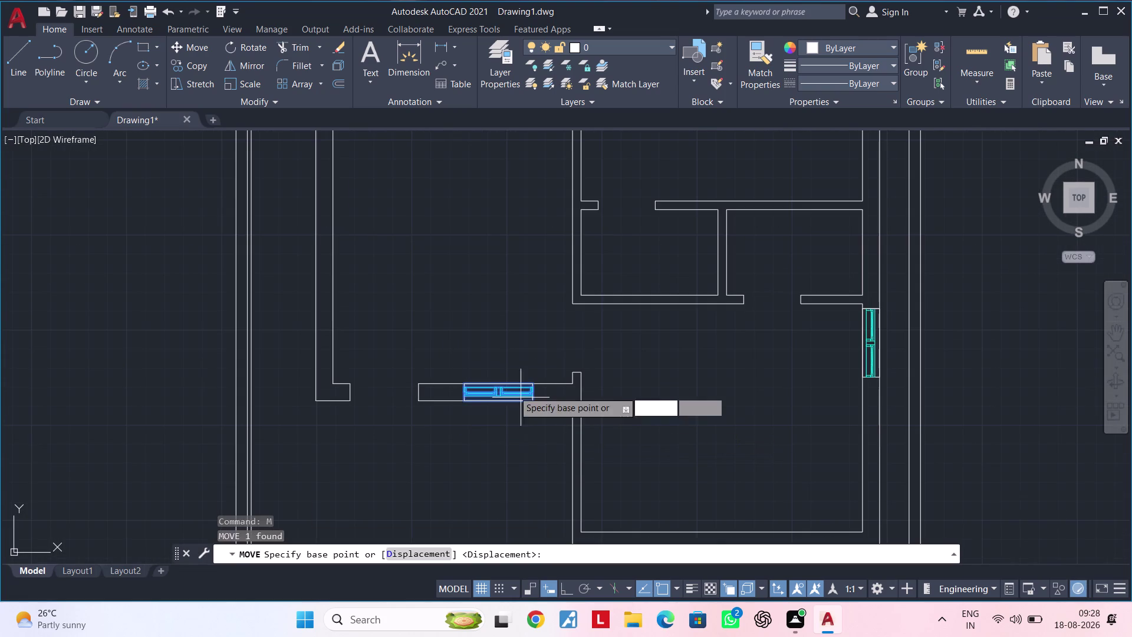
key(Escape)
click(447, 357)
click(576, 440)
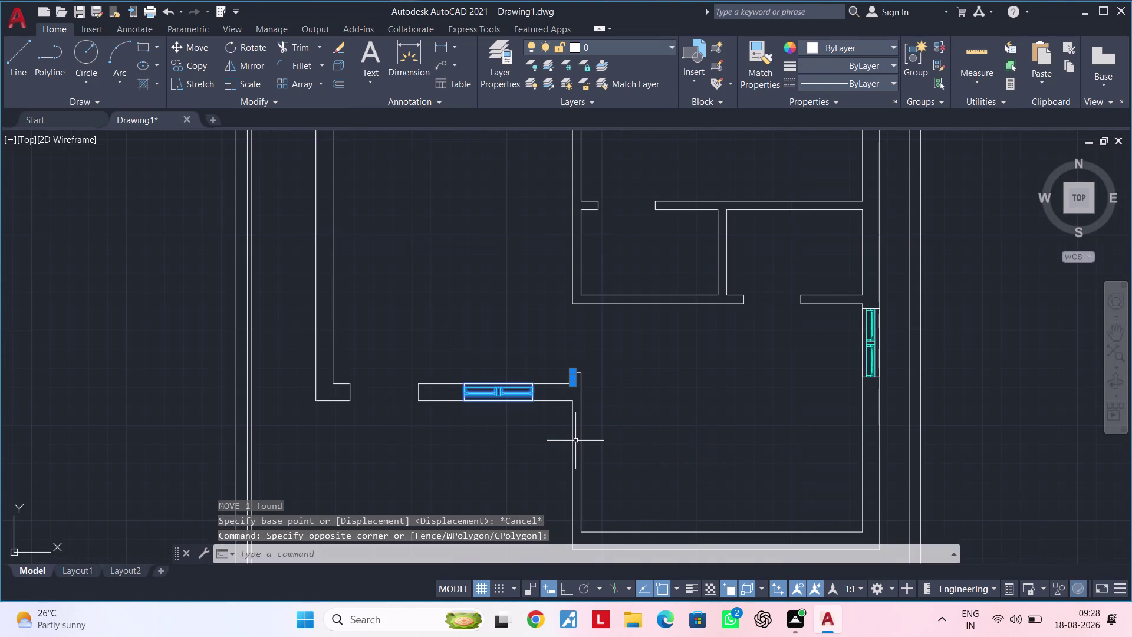
key(Escape)
drag(437, 358, 443, 367)
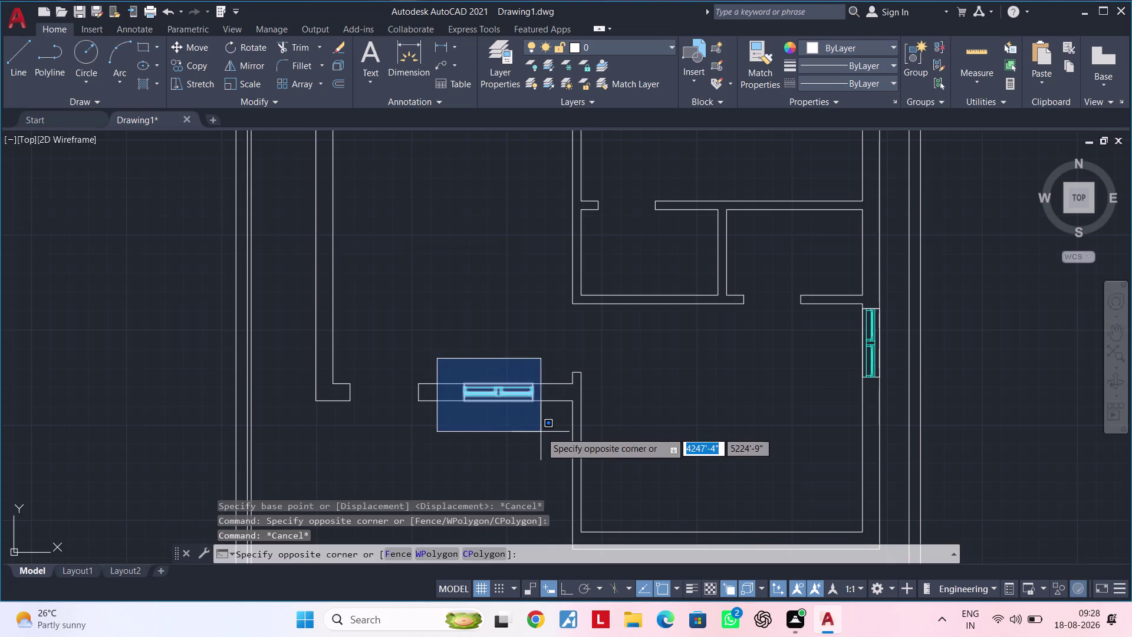
click(542, 432)
key(c)
text(LO)
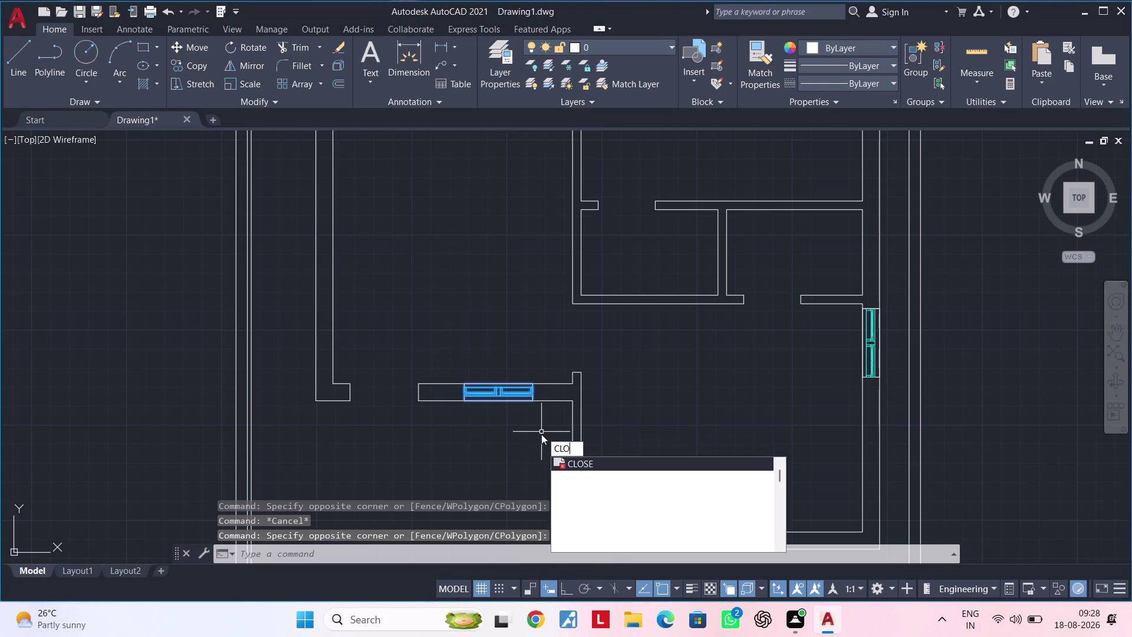
key(Escape)
key(Escape)
Copy the horizontal window block from its centre into empty space beside the plan.
click(449, 371)
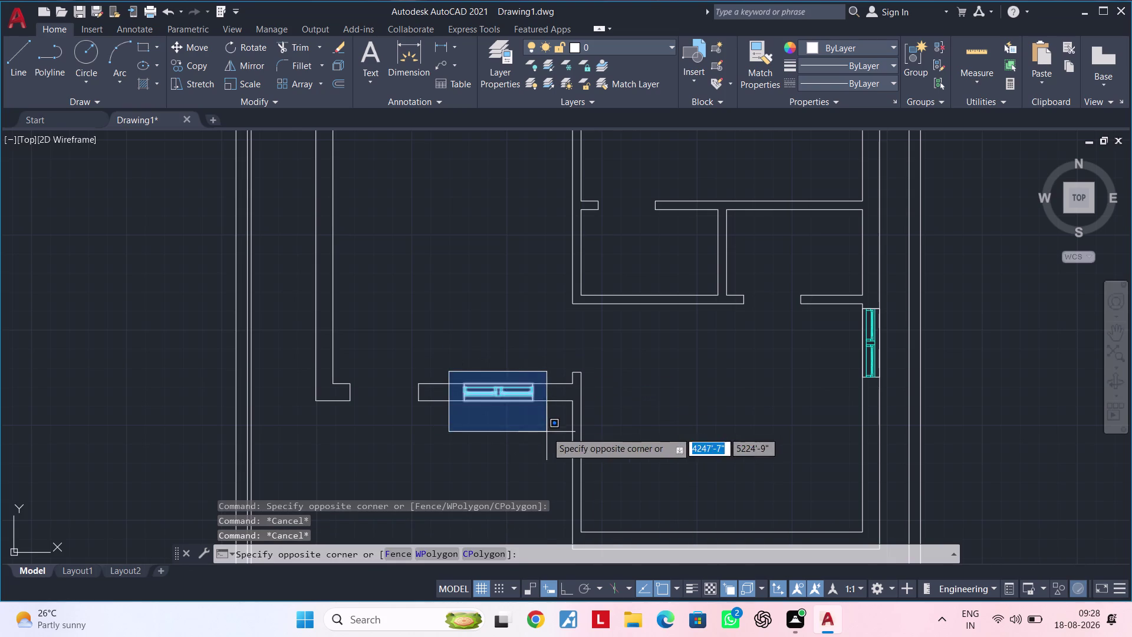
click(547, 432)
text(CO)
key(space)
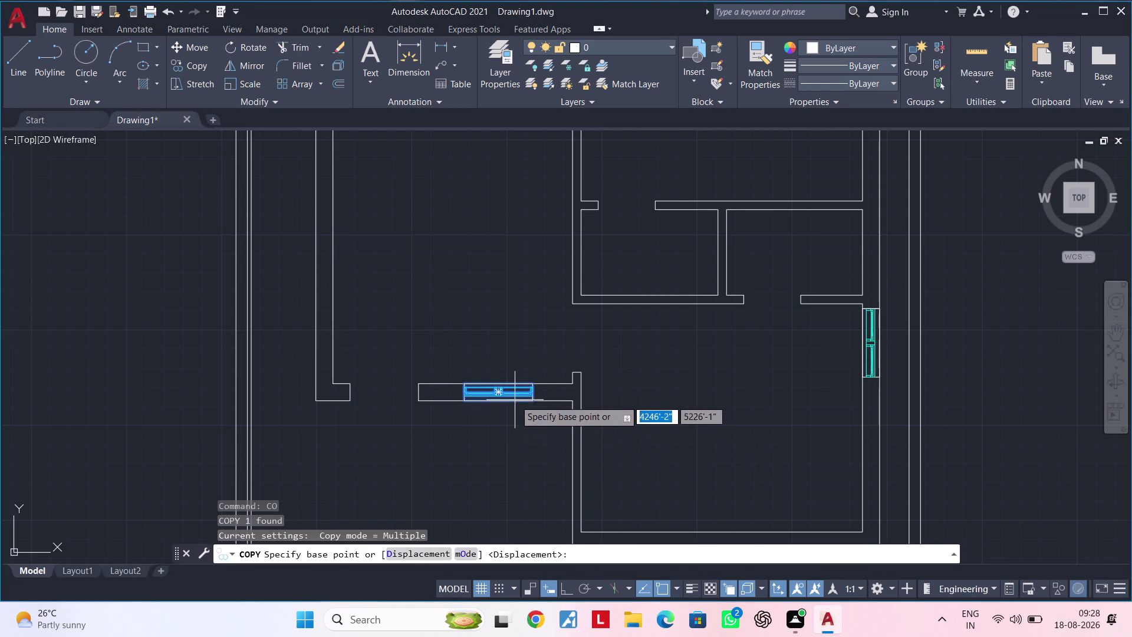
click(515, 399)
scroll(down, 3)
middle_drag(717, 421, 396, 419)
click(683, 372)
key(Escape)
key(Escape)
Select the loose horizontal window copy and start SCALE.
click(622, 354)
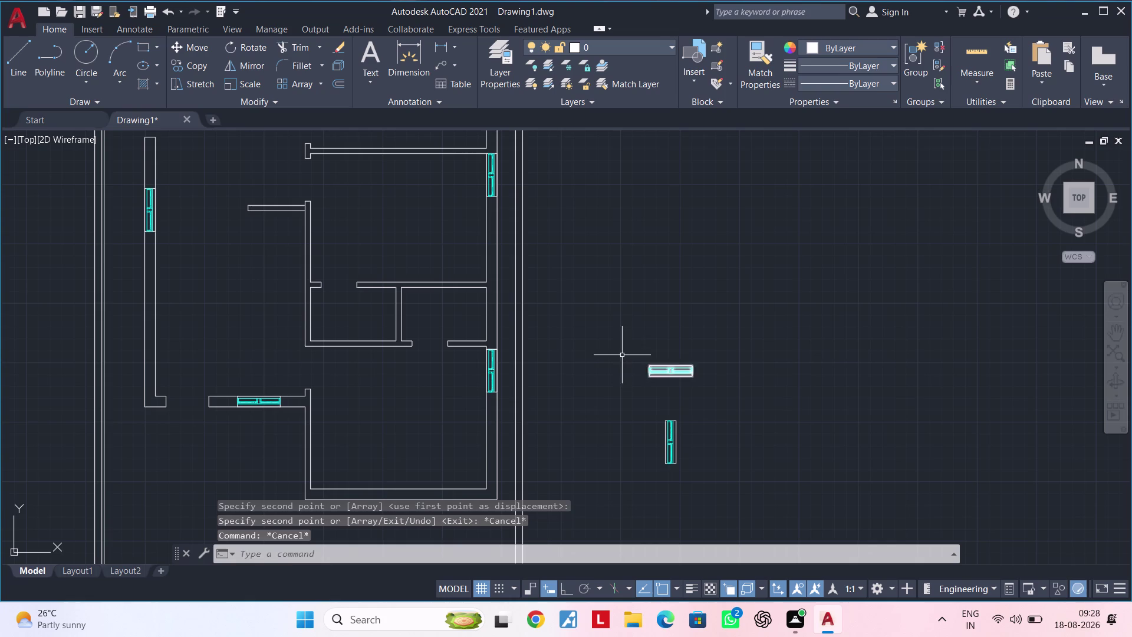
click(729, 389)
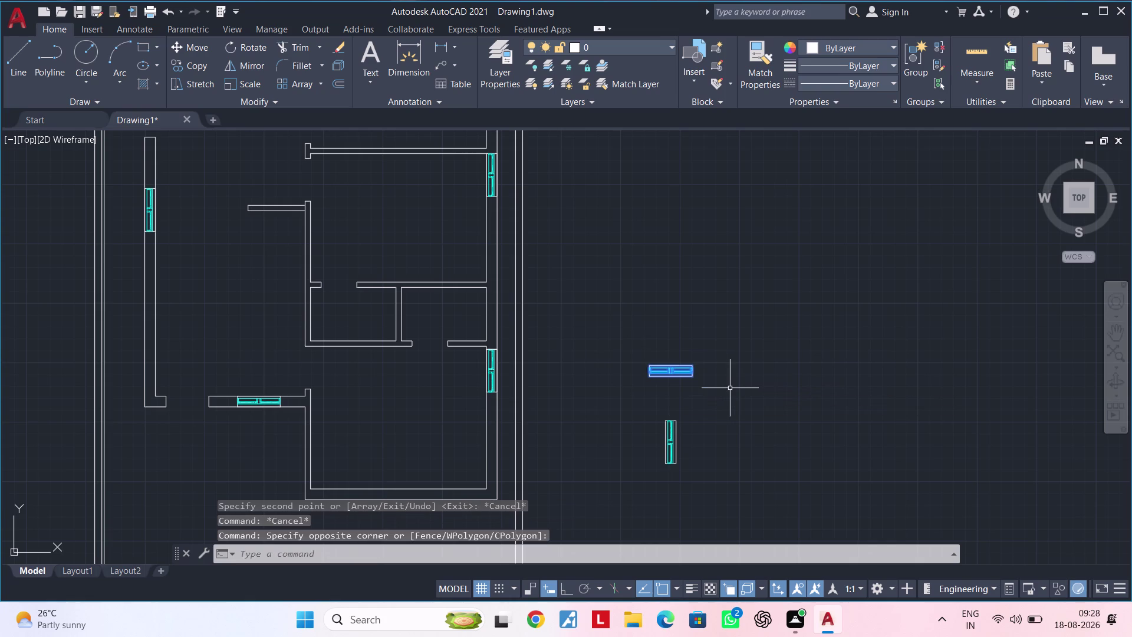
text(SC)
key(space)
Scale the loose window copy by Reference so its bottom edge becomes 2'.
scroll(up, 3)
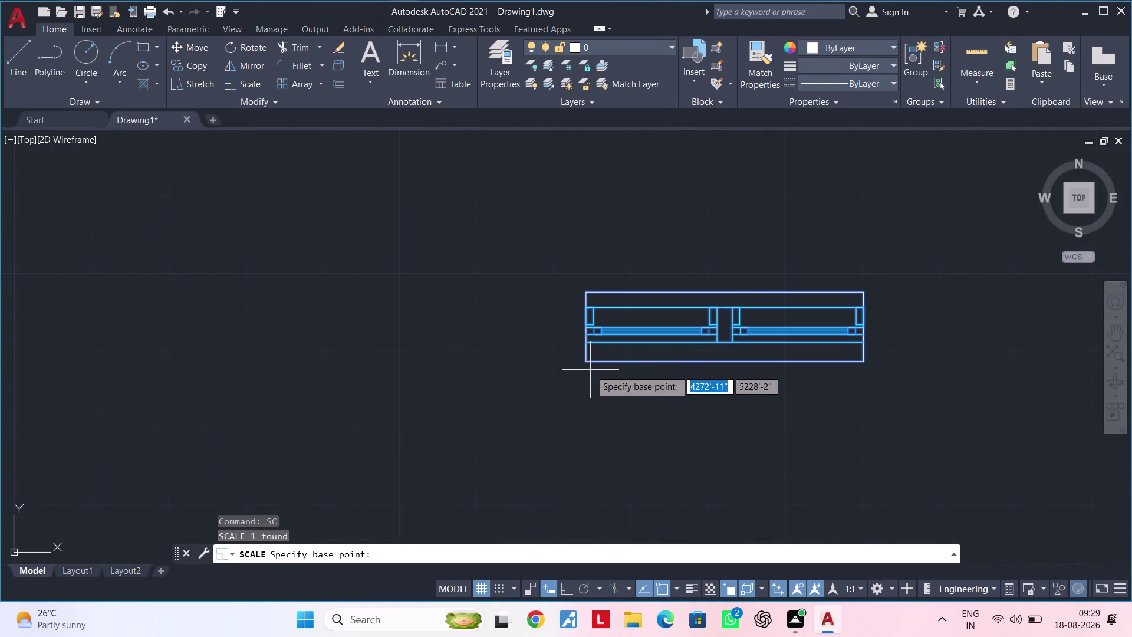
click(587, 365)
key(e)
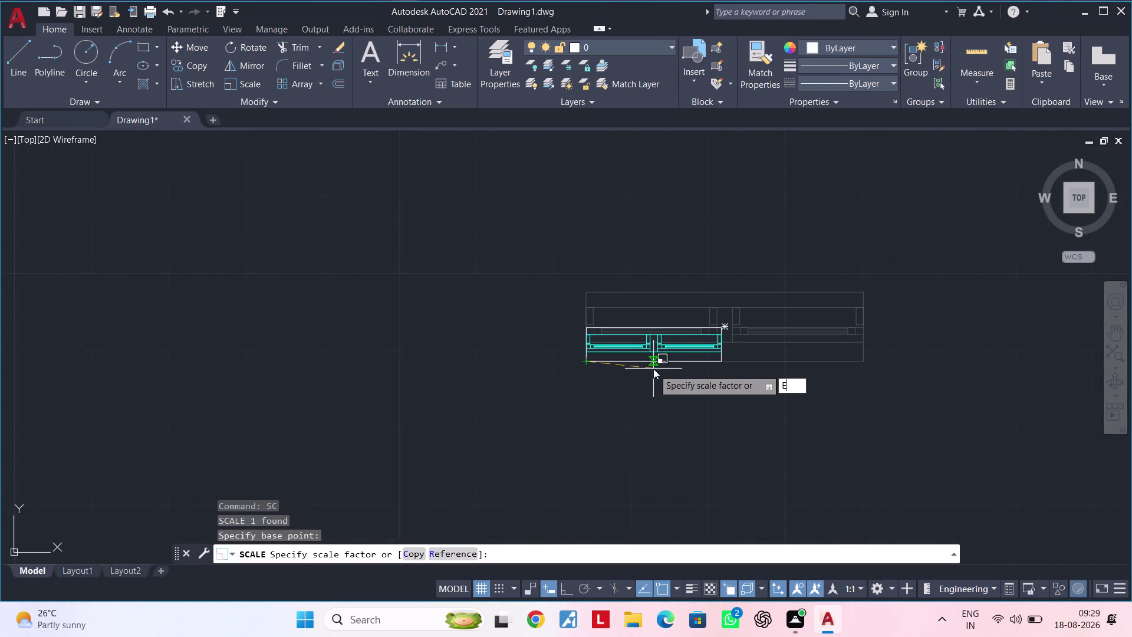
key(BackSpace)
text(R)
key(space)
click(583, 363)
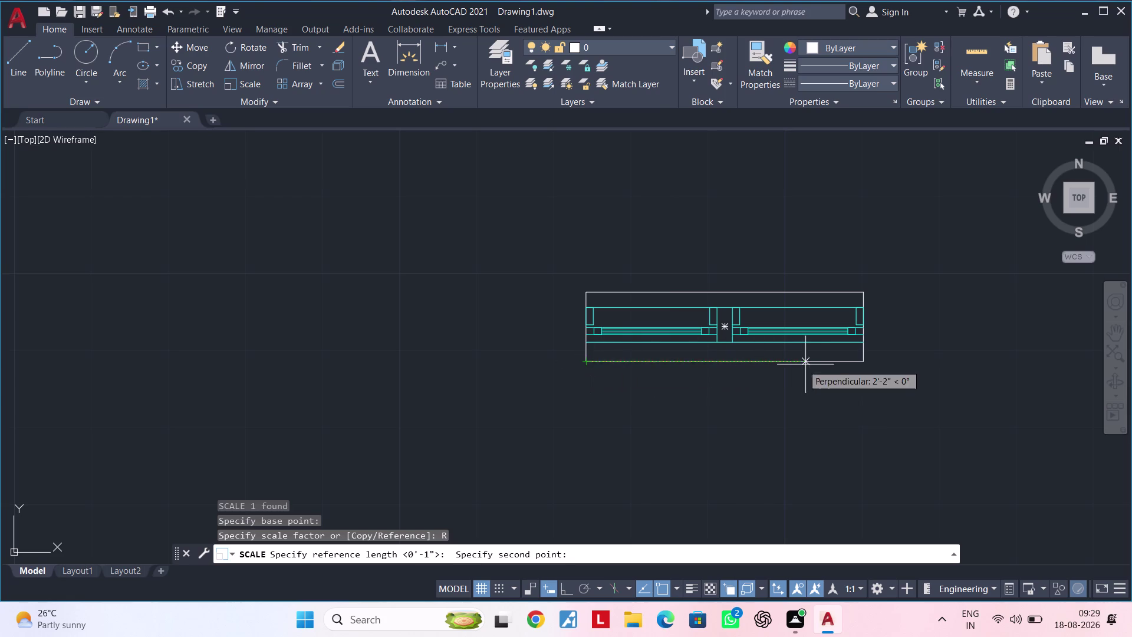
click(863, 363)
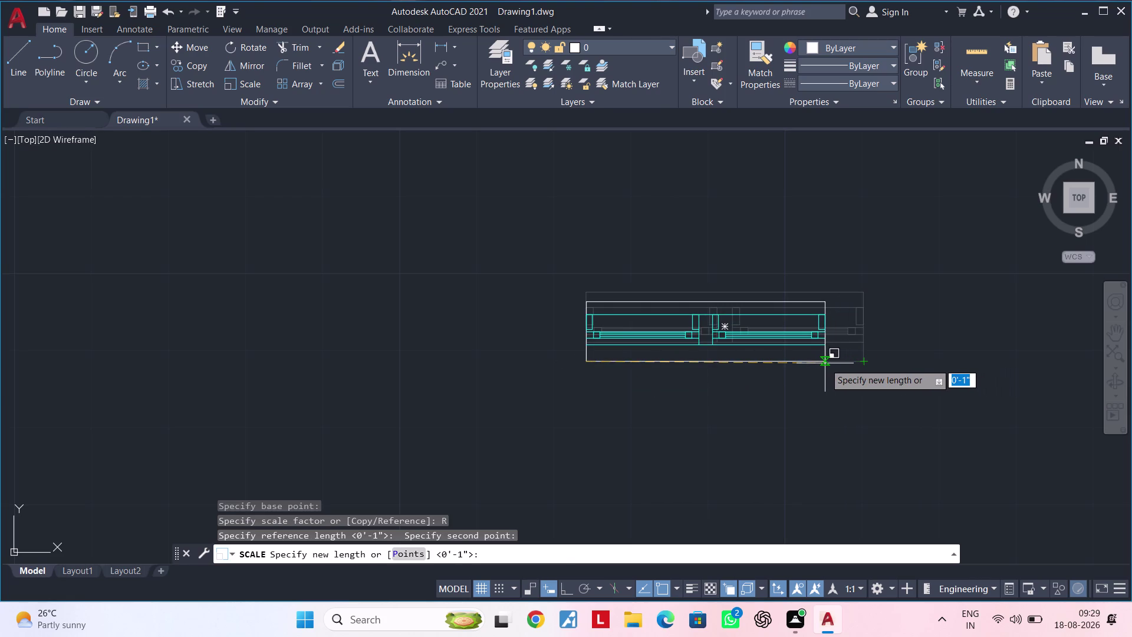
text(2')
key(Return)
key(Escape)
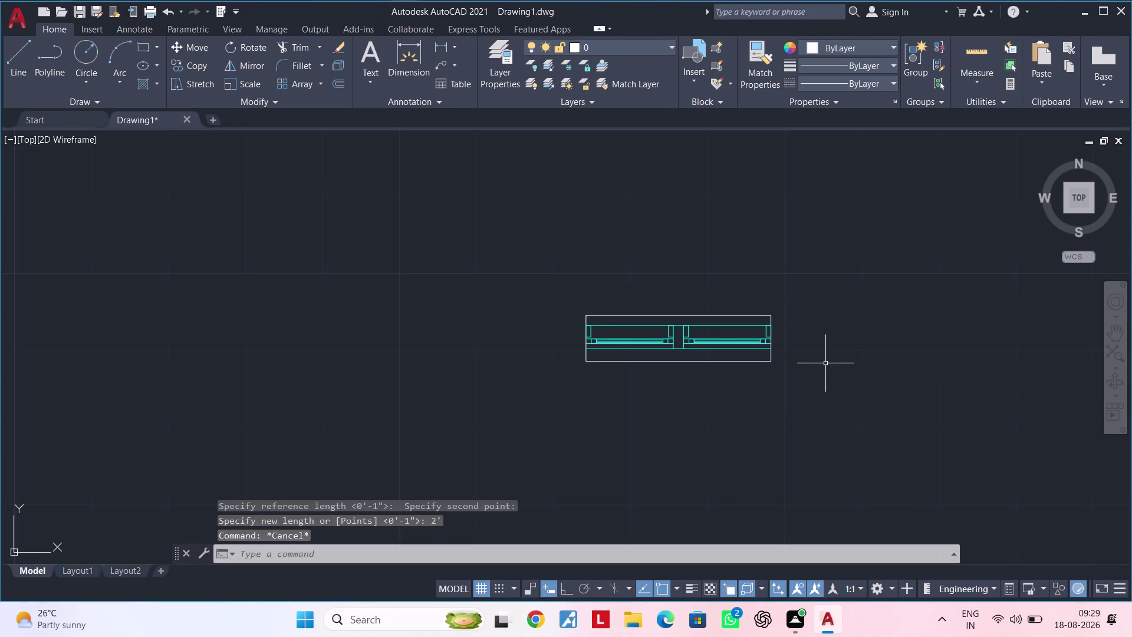
scroll(down, 3)
middle_drag(818, 367, 607, 373)
scroll(up, 3)
Move the 2' window copy by its corner onto the horizontal wall line.
middle_drag(619, 369, 470, 369)
key(Escape)
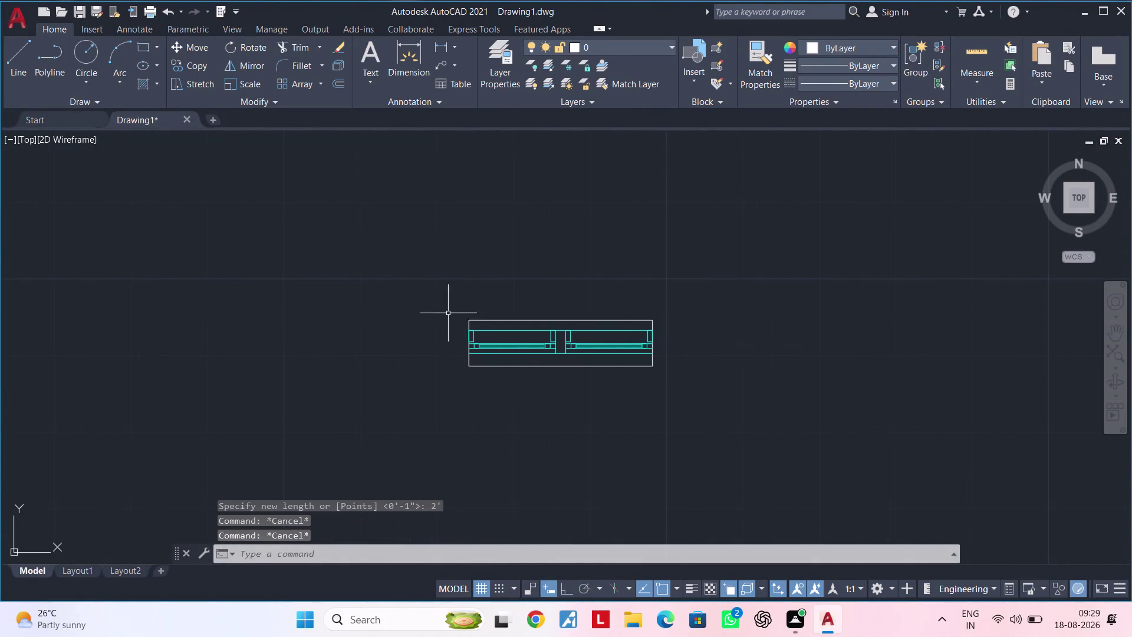
click(451, 308)
click(686, 395)
key(m)
key(space)
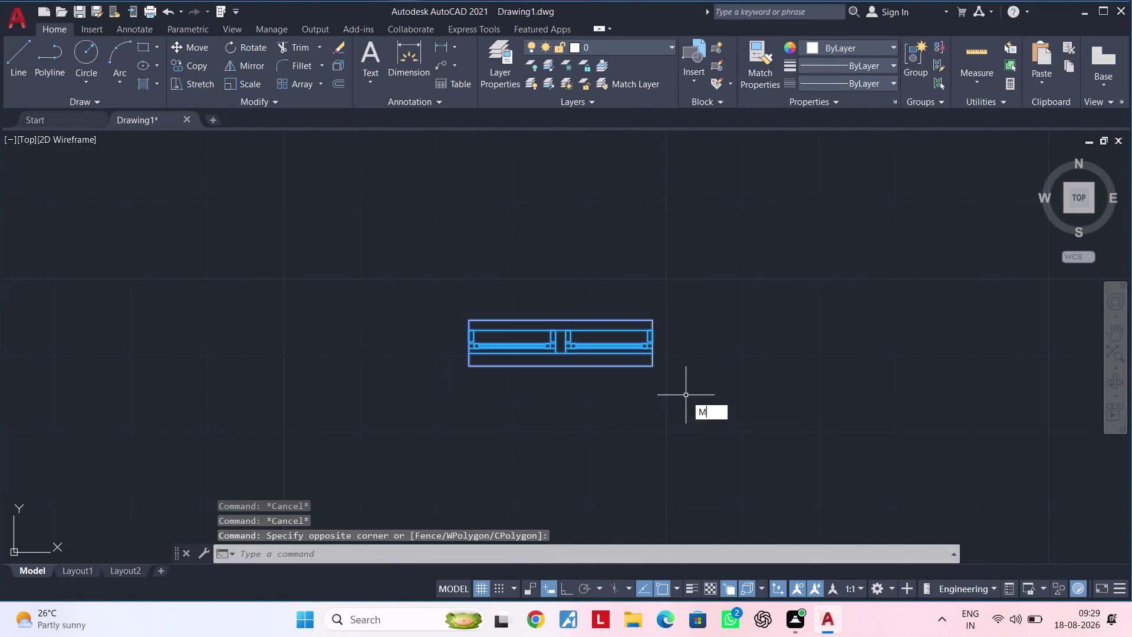
click(649, 363)
scroll(down, 3)
middle_drag(526, 224, 673, 517)
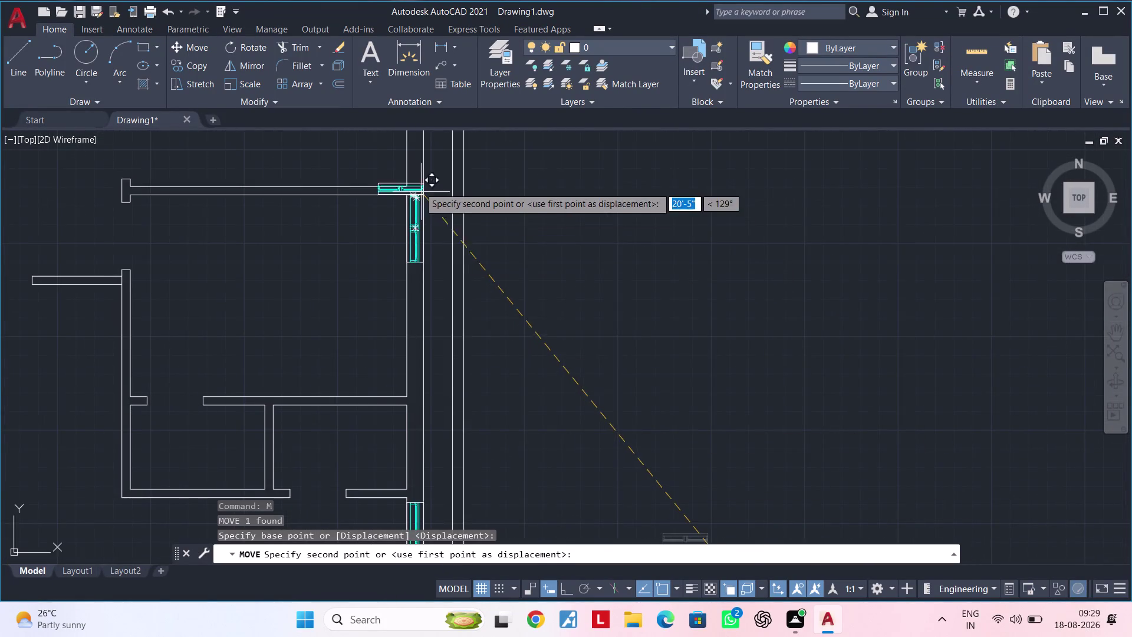
middle_drag(415, 180, 575, 465)
scroll(up, 3)
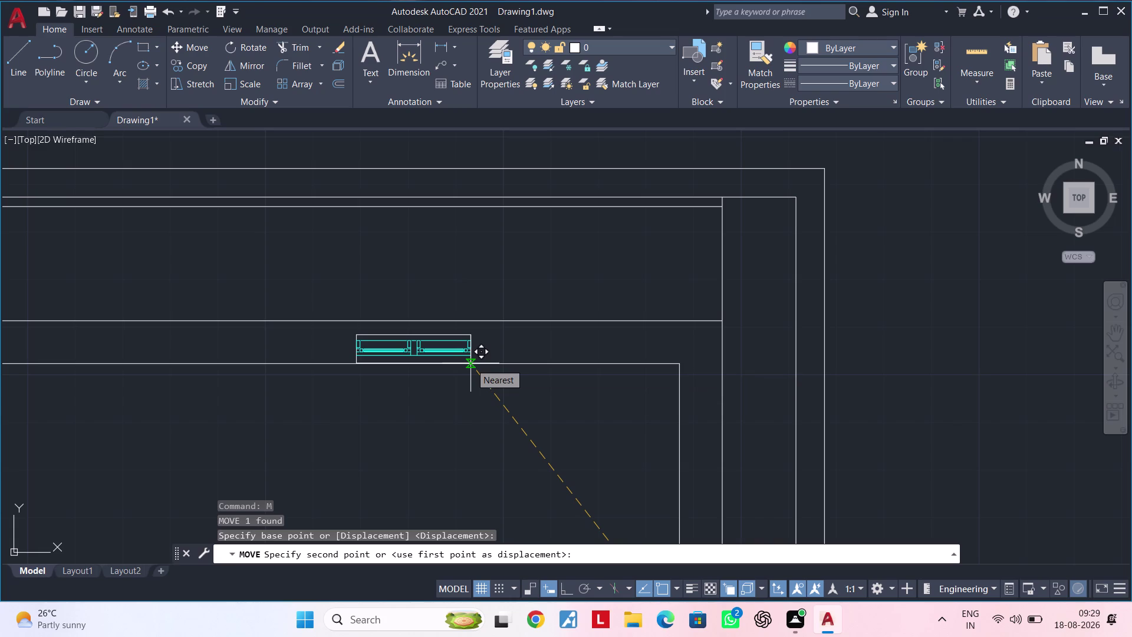
scroll(up, 3)
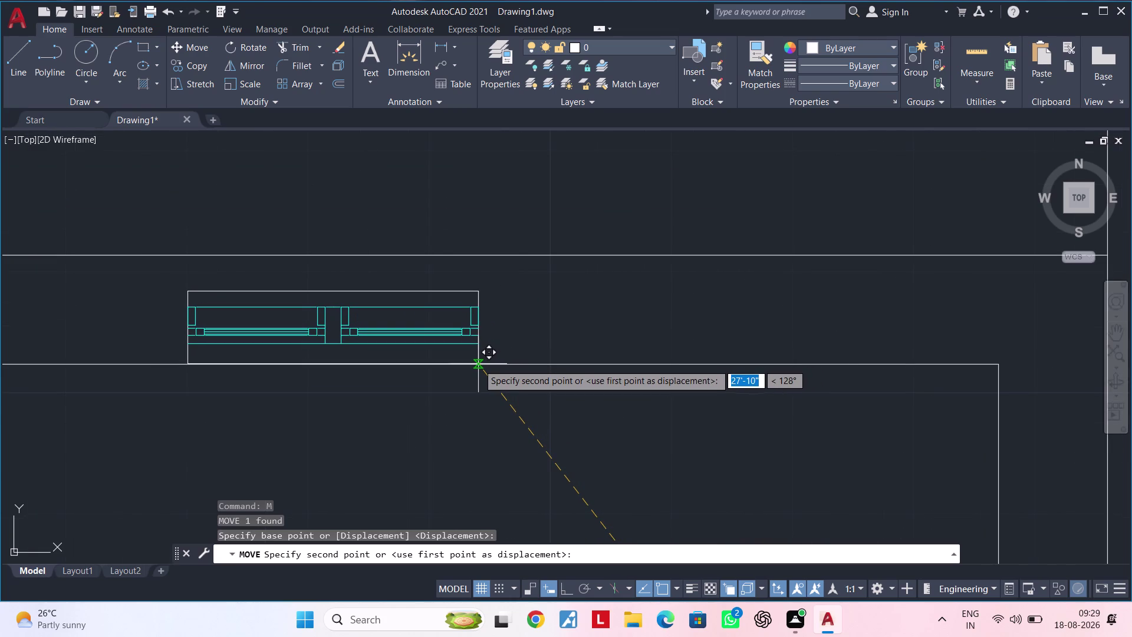
click(478, 364)
key(Escape)
middle_drag(533, 357, 713, 354)
key(Escape)
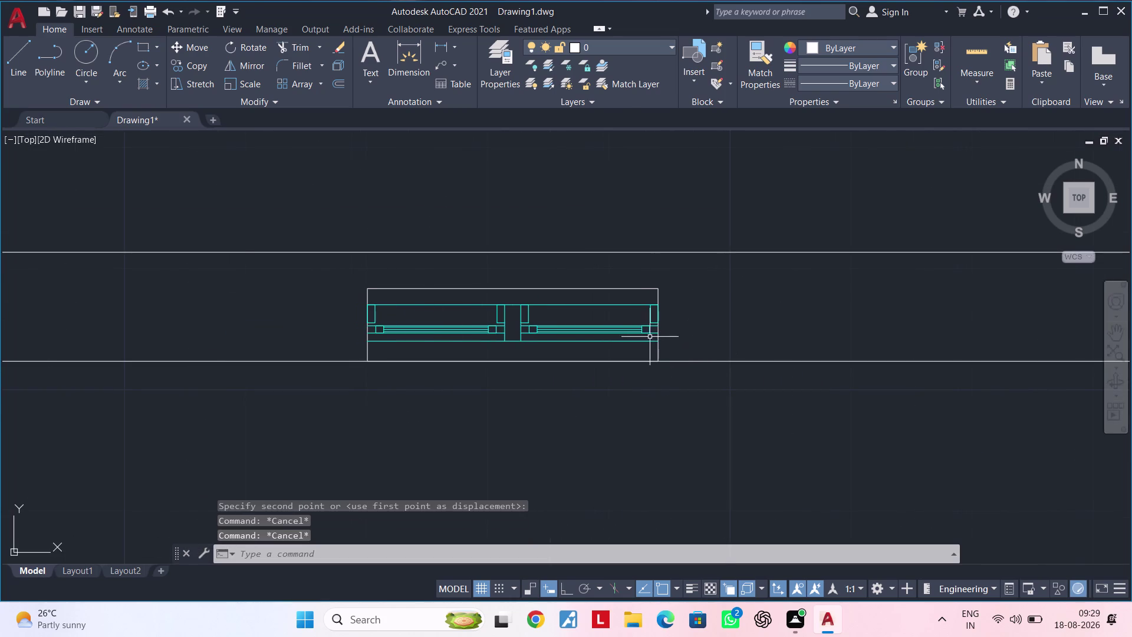
click(660, 347)
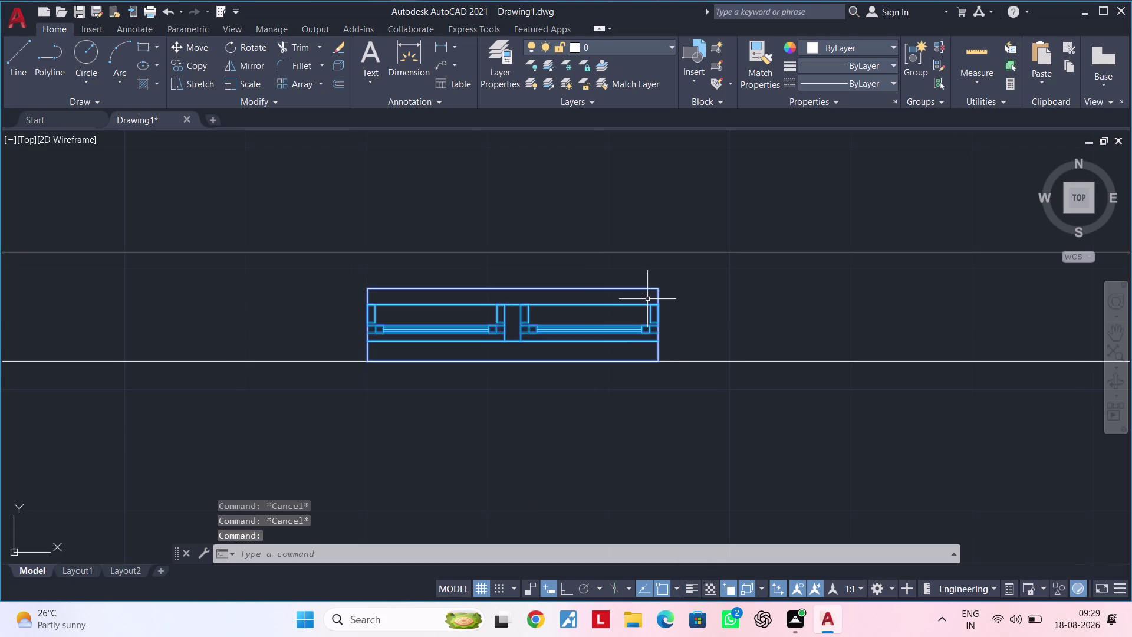
Explode the window block and stretch its outer frame's top edge up to the outer wall line.
text(X)
key(space)
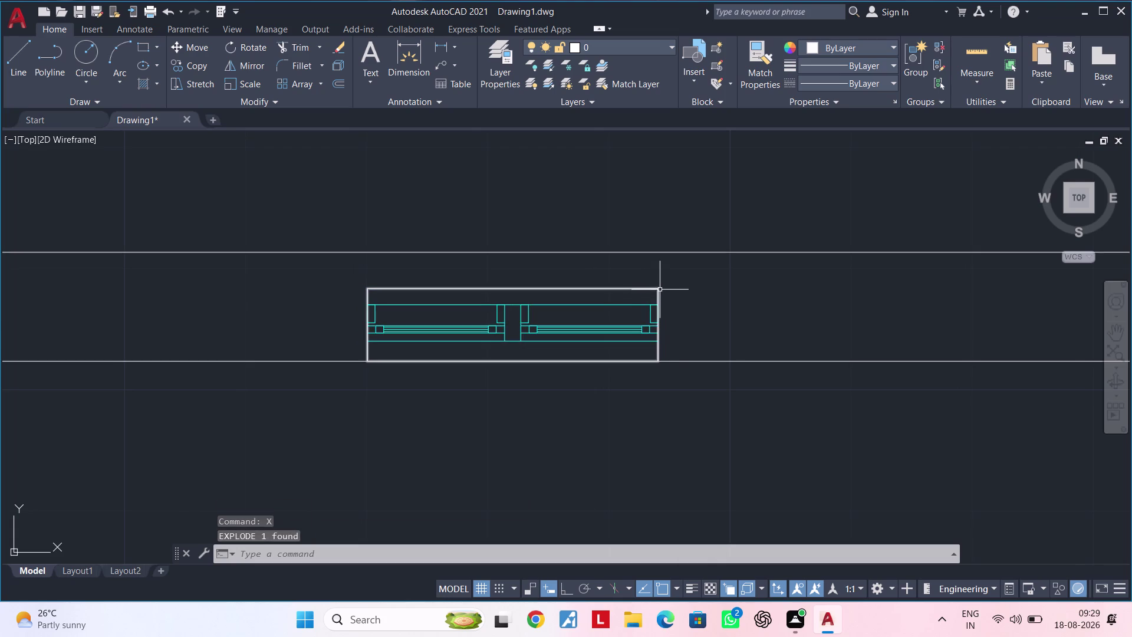
click(660, 290)
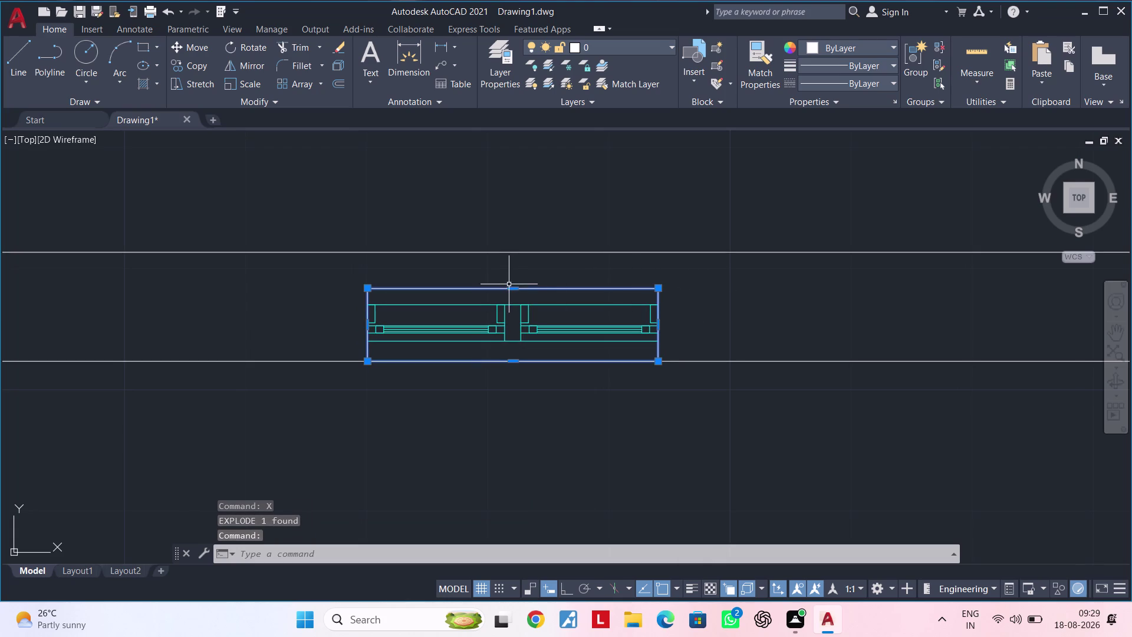
click(513, 288)
click(514, 255)
Pan across the stretched window and window-select its inner parts.
scroll(down, 3)
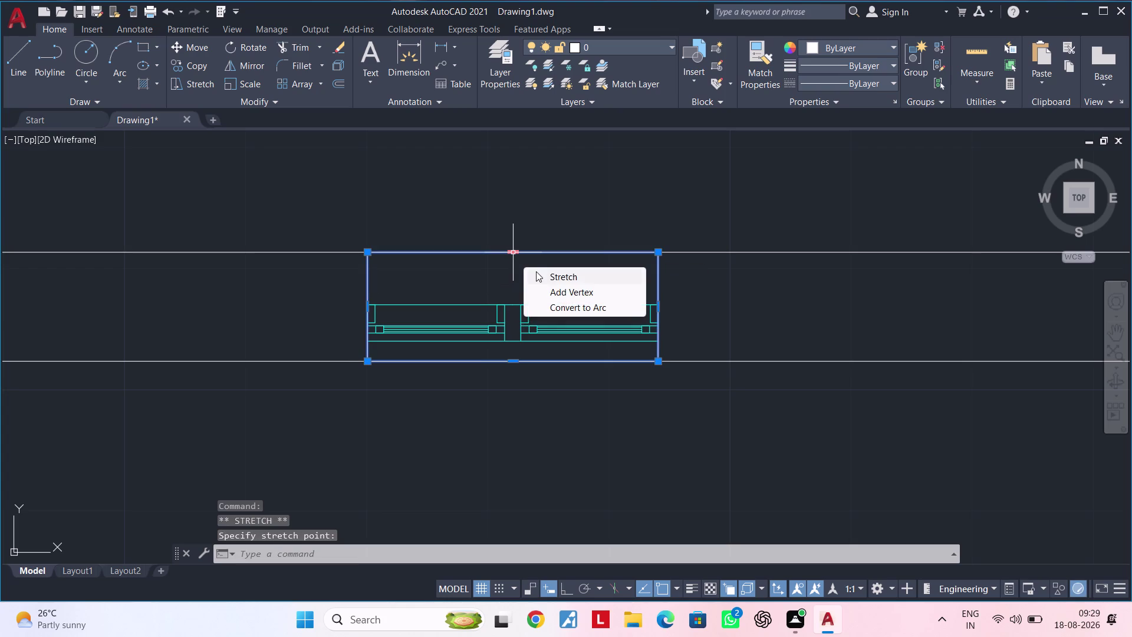
scroll(down, 3)
scroll(down, 3)
middle_drag(458, 327, 401, 318)
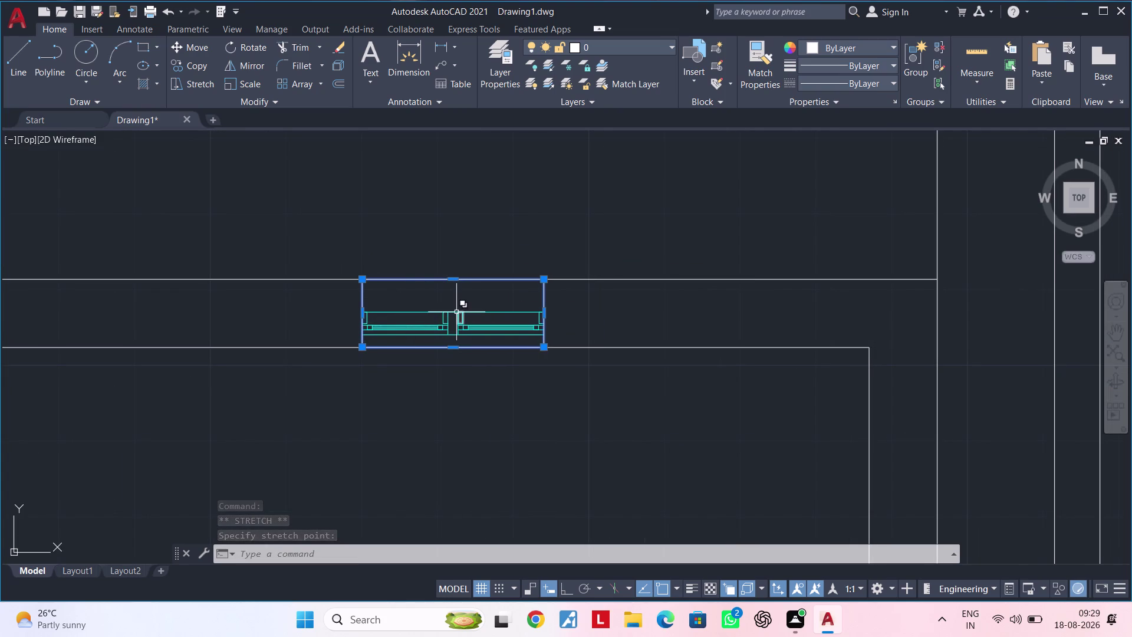
key(Escape)
middle_drag(426, 315, 433, 286)
scroll(up, 3)
click(352, 281)
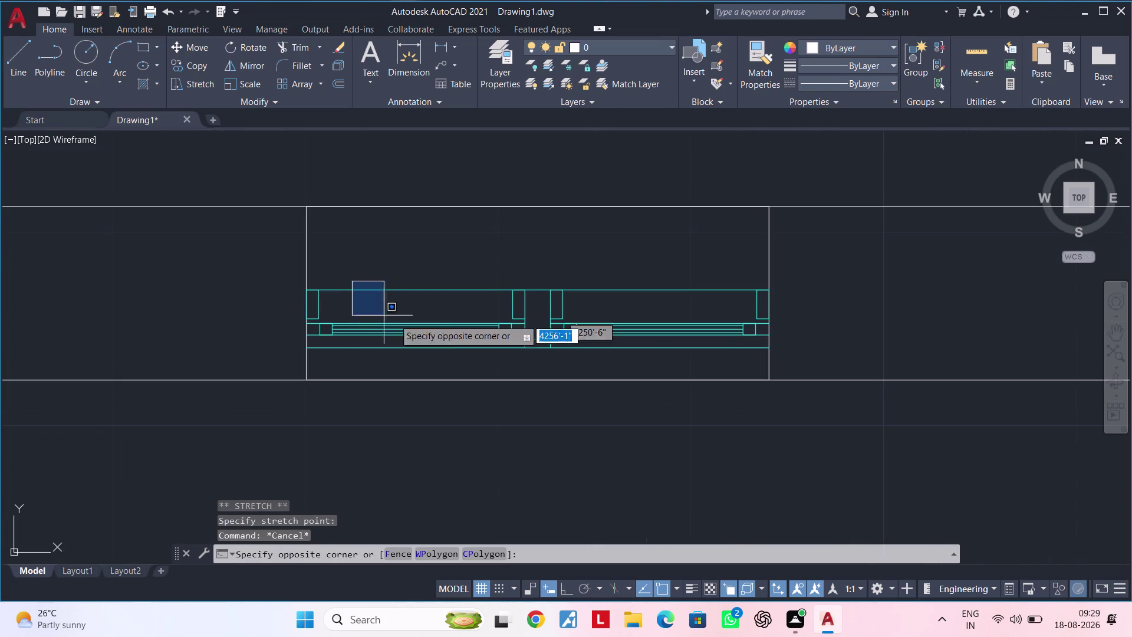
middle_drag(497, 336, 476, 295)
click(582, 316)
key(Escape)
click(701, 224)
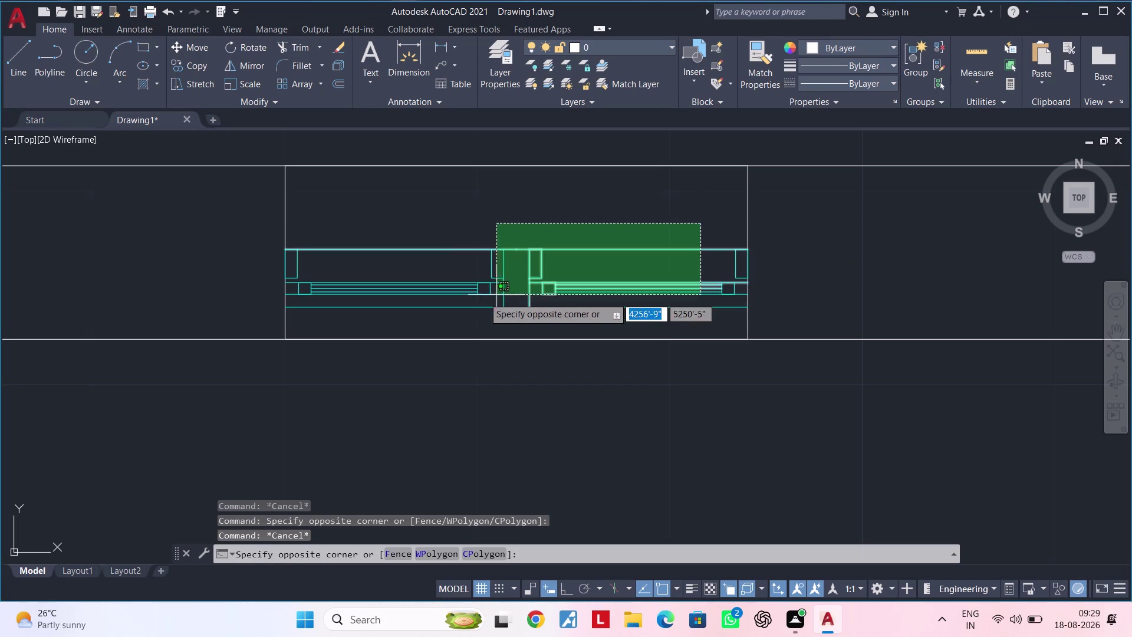
click(403, 316)
middle_drag(390, 308, 468, 292)
Select the exploded window's inner lines and left frame along the opening.
scroll(up, 3)
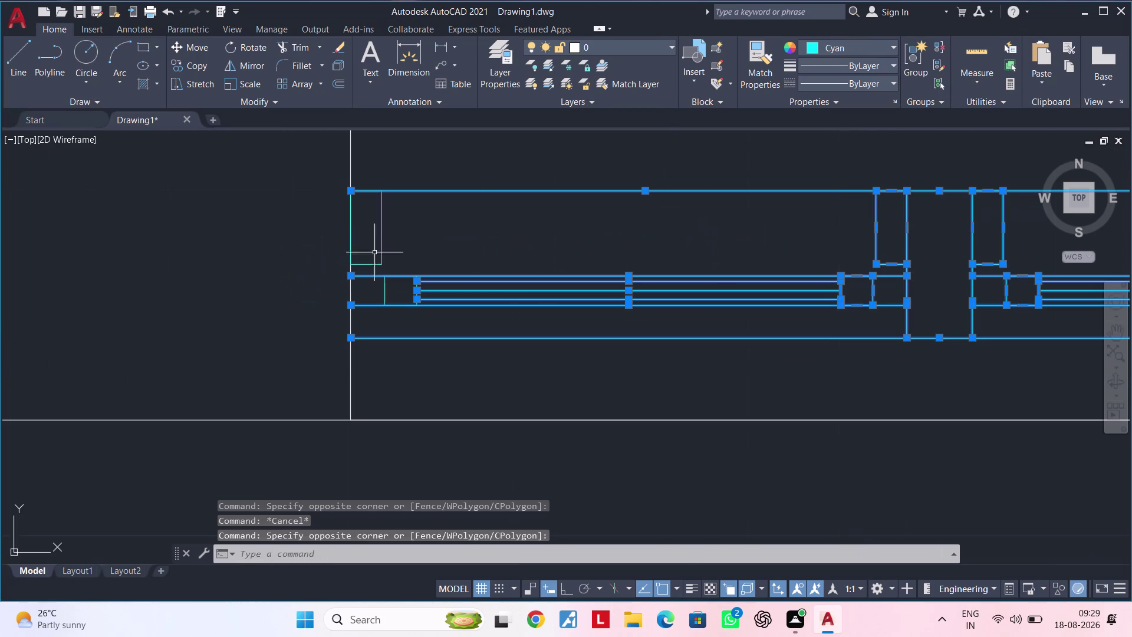
click(401, 228)
click(375, 254)
click(384, 289)
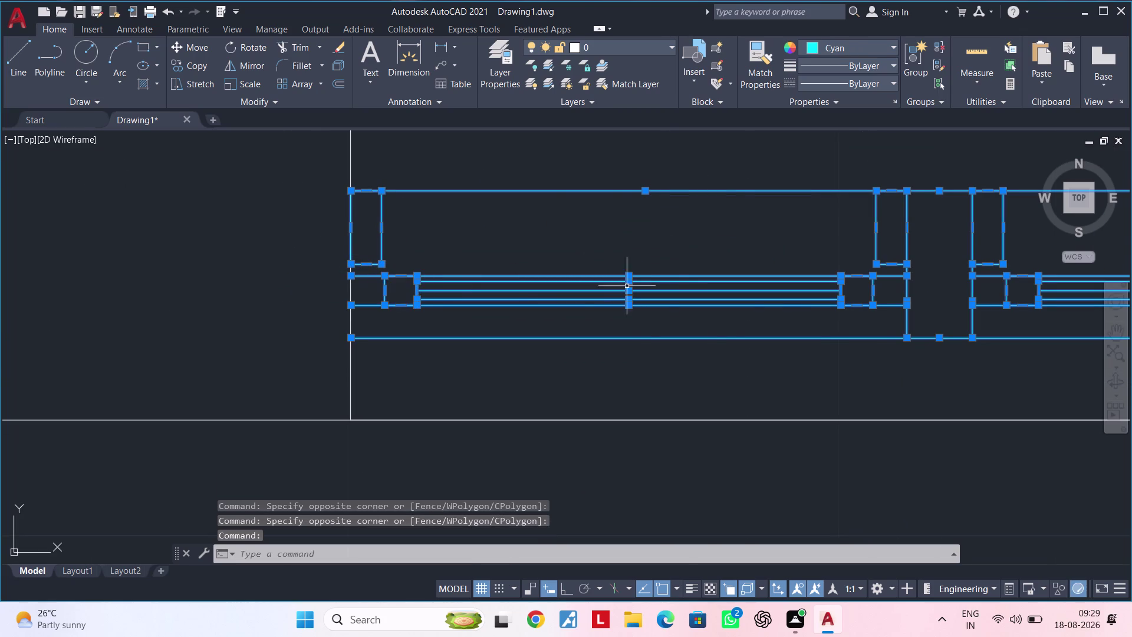
middle_drag(667, 285, 407, 285)
scroll(down, 3)
middle_drag(781, 294, 652, 289)
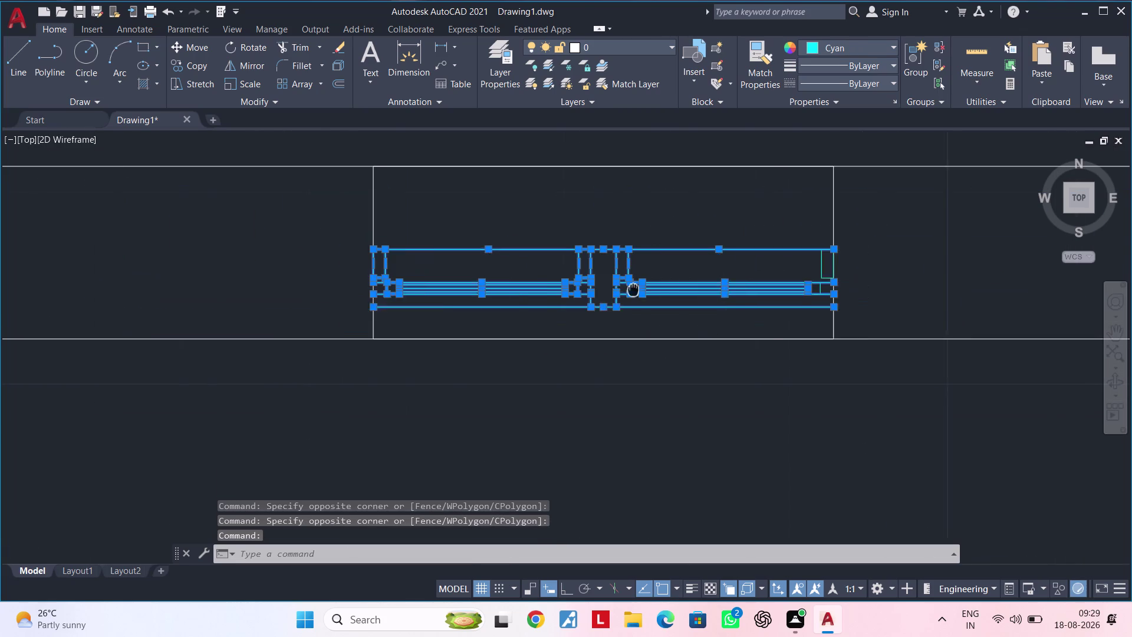
middle_drag(653, 290, 592, 289)
scroll(up, 3)
click(744, 266)
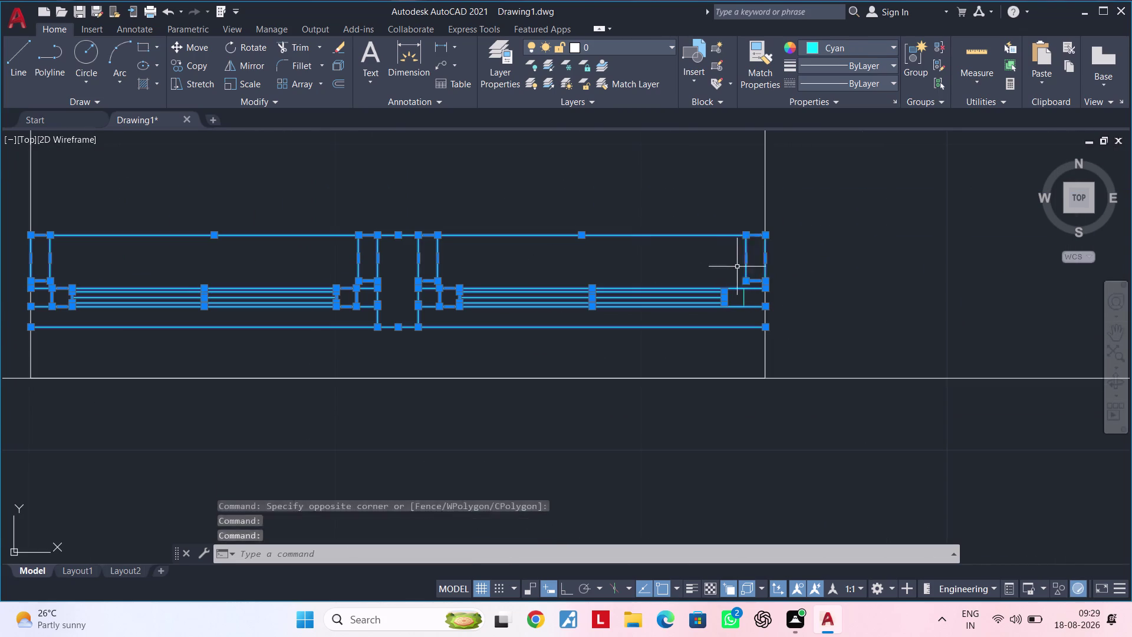
scroll(down, 3)
Move the selected window parts 1 inch up at 90°.
text(MN)
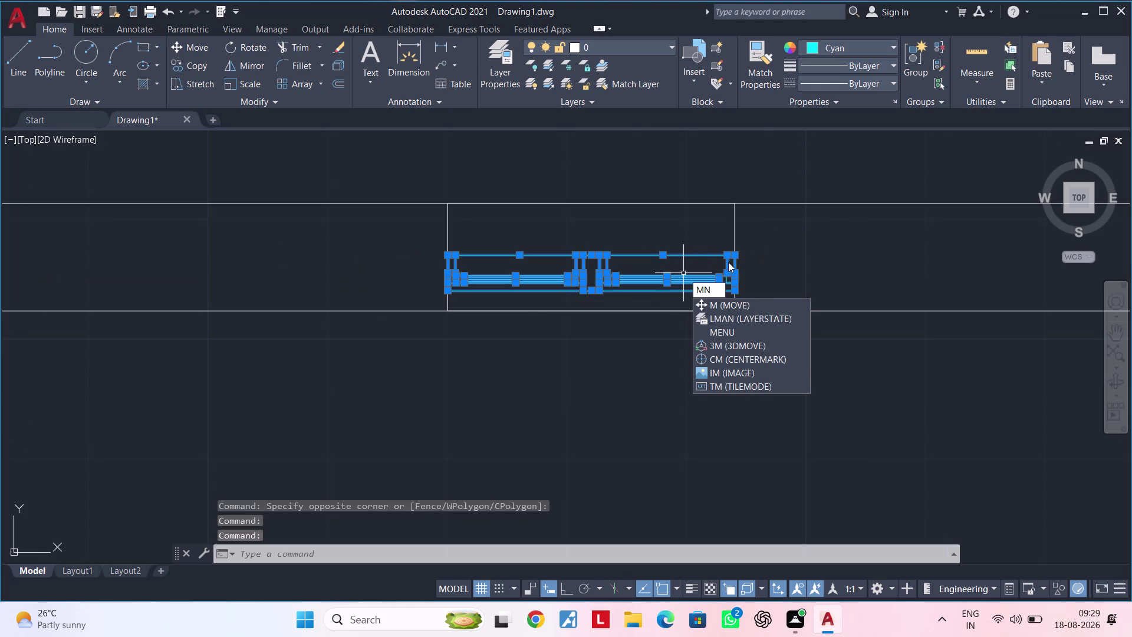
key(BackSpace)
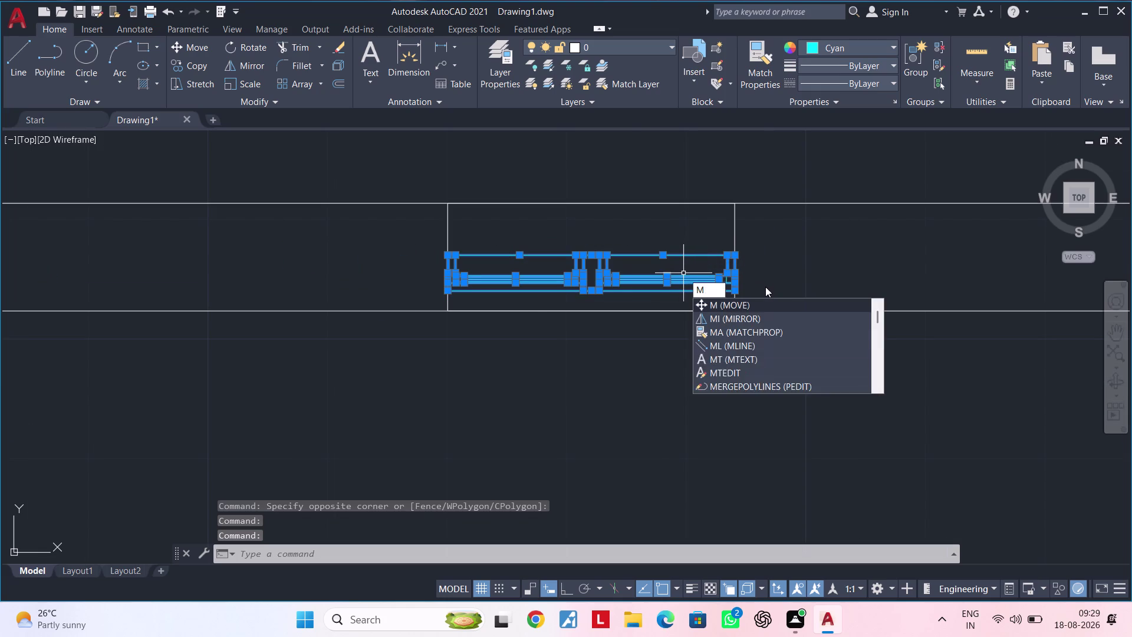
key(space)
click(739, 272)
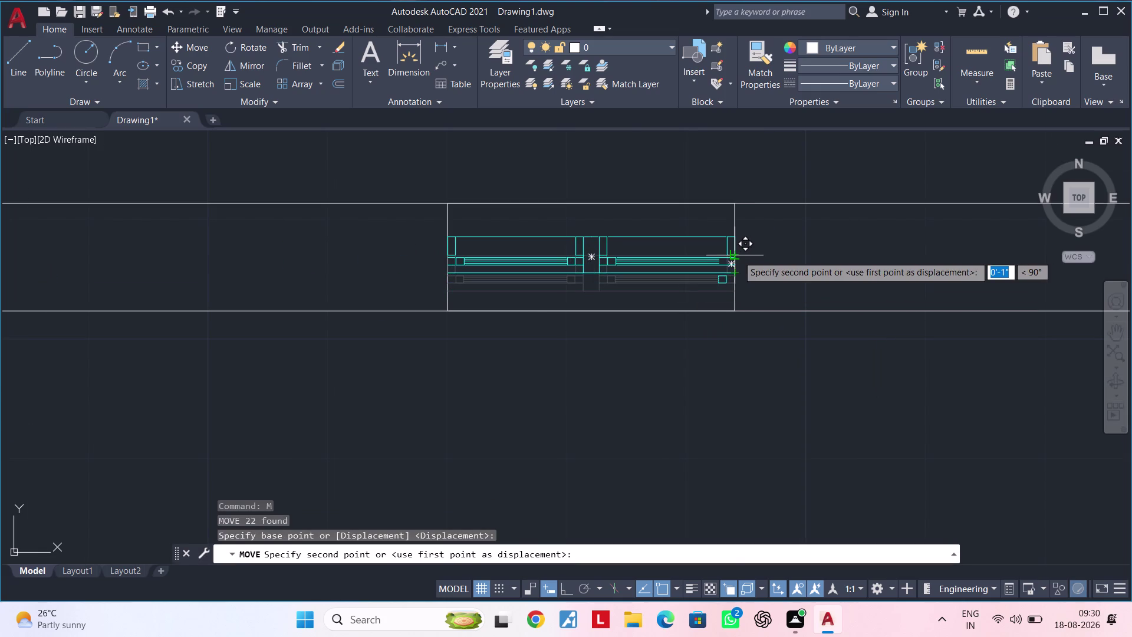
click(738, 256)
scroll(up, 3)
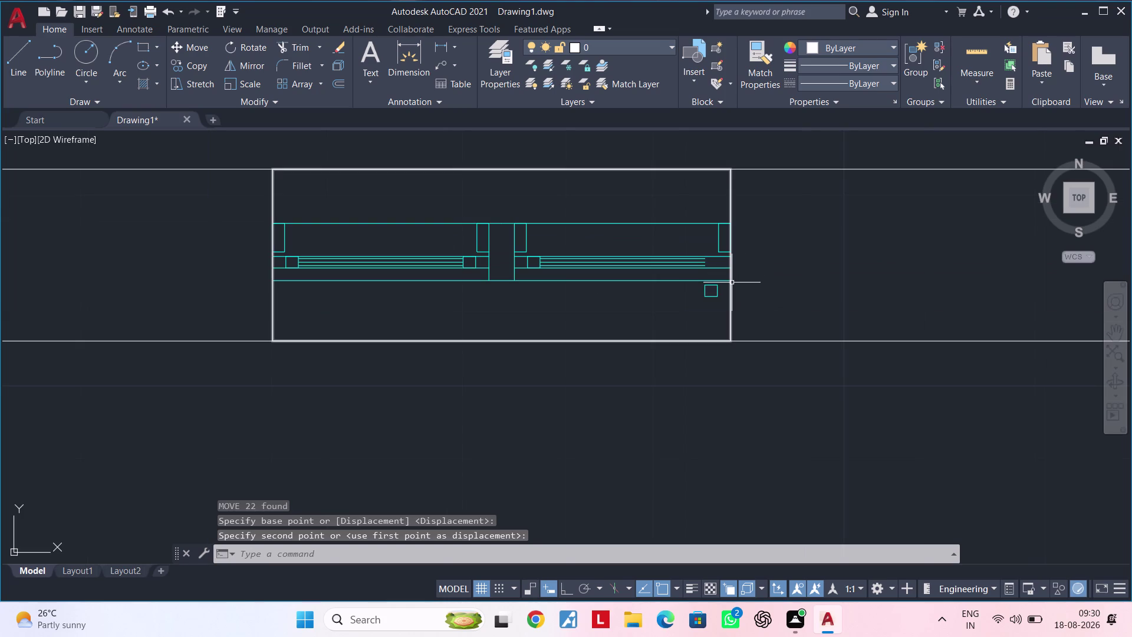
scroll(up, 3)
middle_drag(729, 288, 724, 306)
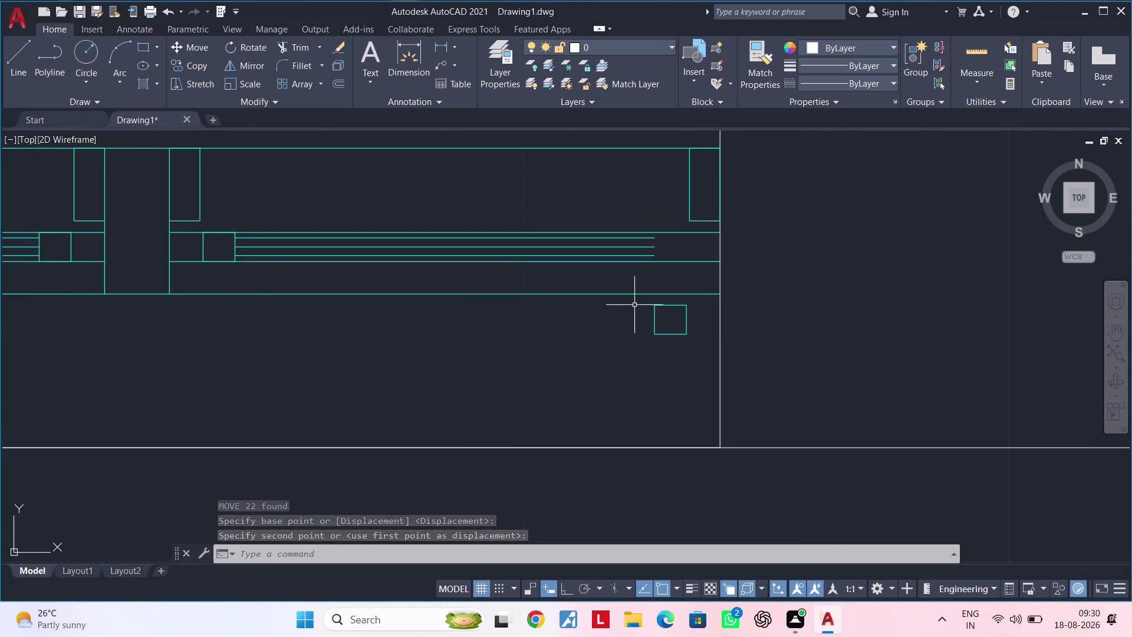
Move the leftover small square up onto the window's inner lines.
click(641, 298)
click(696, 345)
text(M)
key(space)
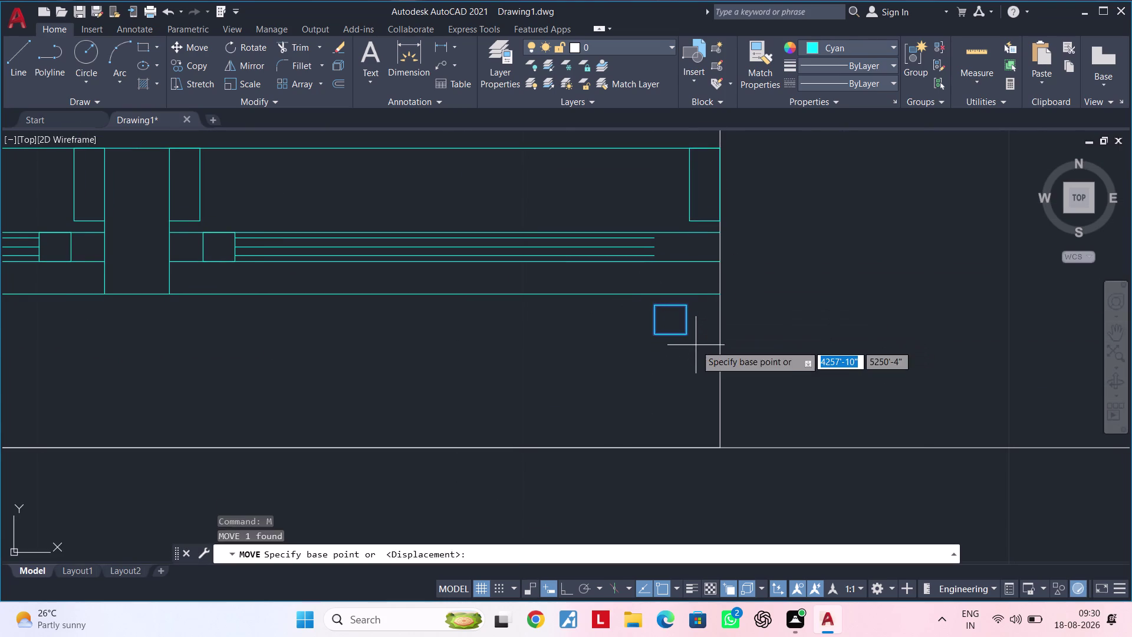
click(655, 306)
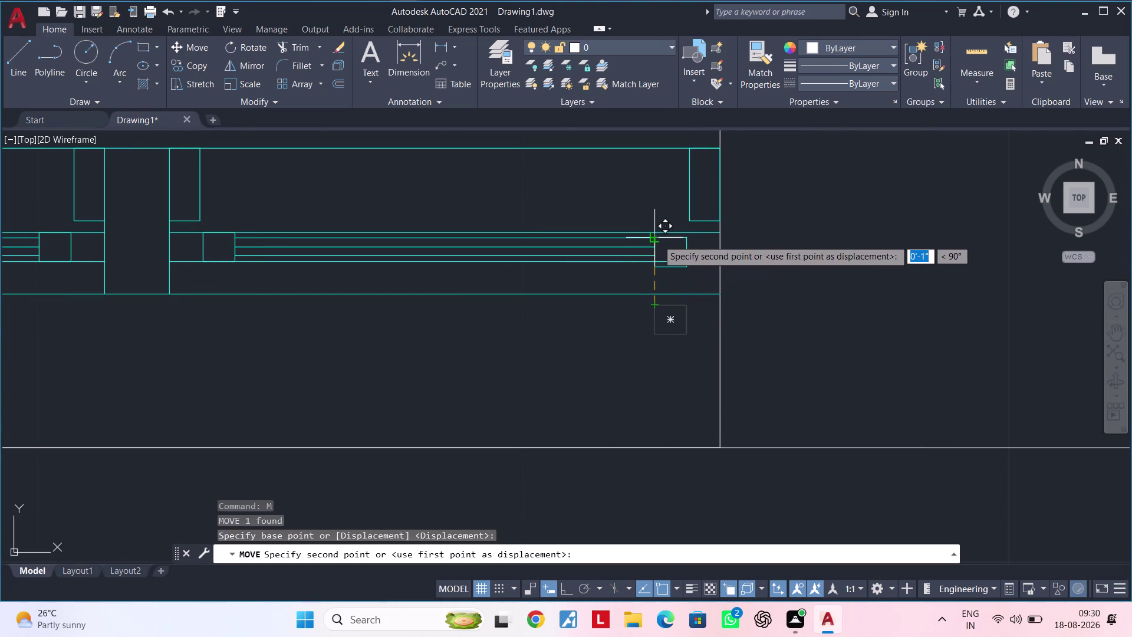
click(658, 240)
middle_drag(686, 276, 690, 291)
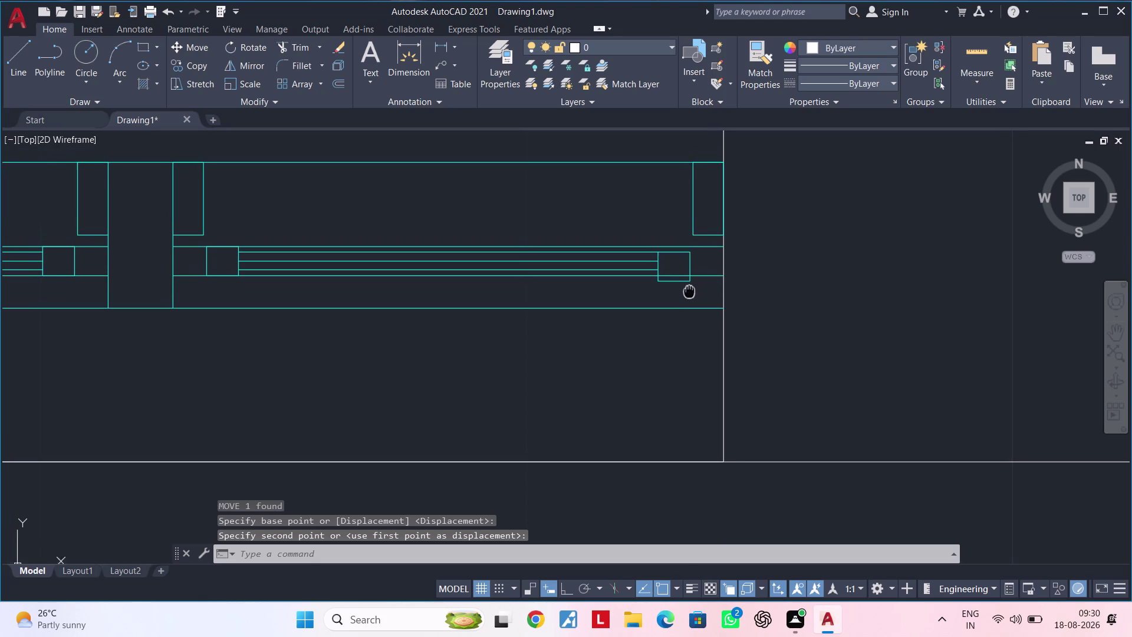
middle_drag(689, 290, 690, 310)
scroll(up, 3)
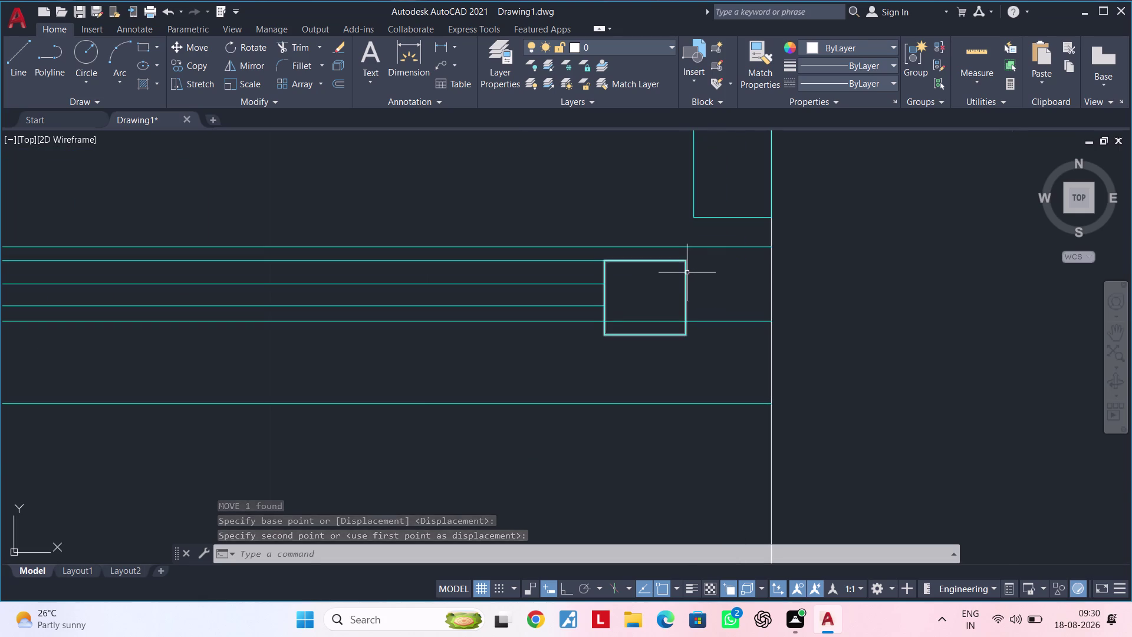
Move the loose window piece into the top-wall opening.
click(687, 273)
text(M)
key(space)
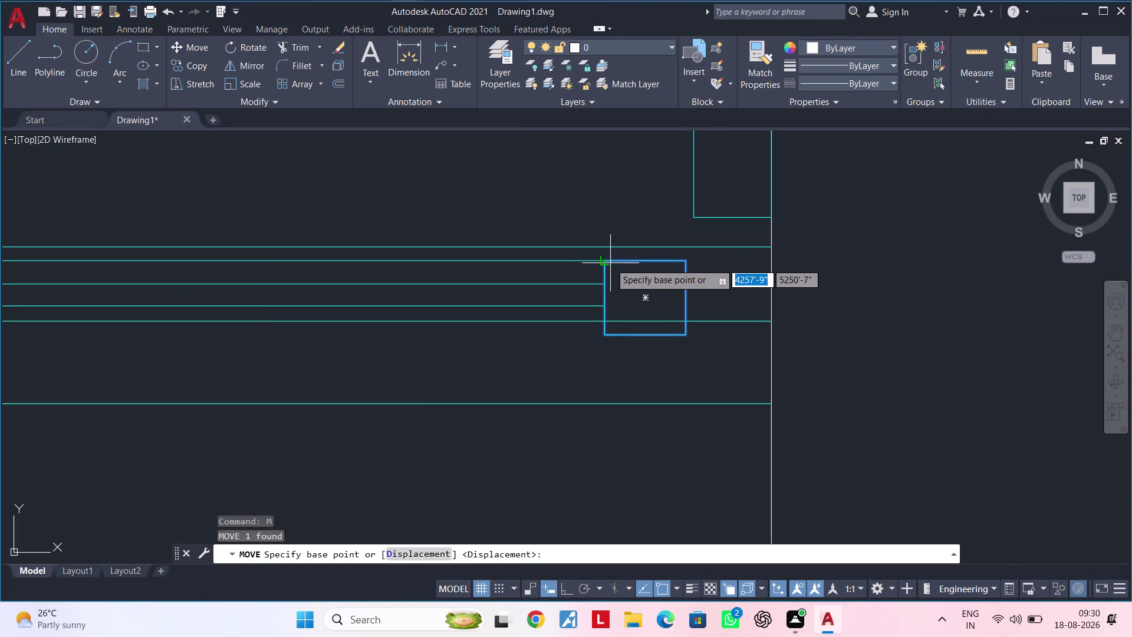
click(605, 261)
click(605, 249)
scroll(down, 3)
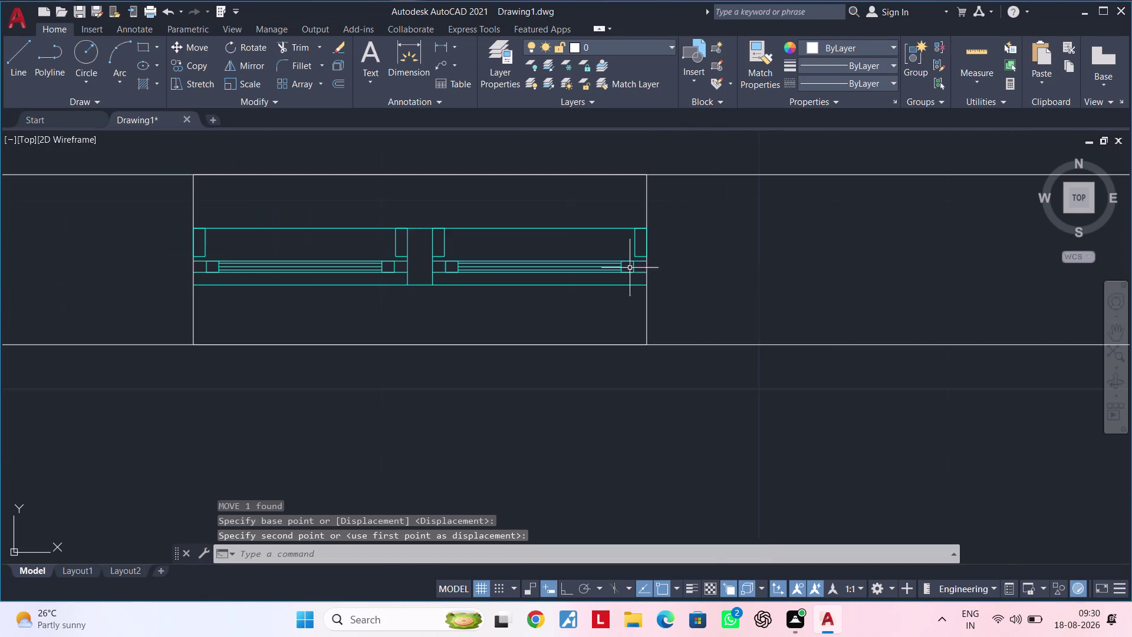
middle_drag(618, 306, 743, 314)
Clear the leftover command and pan out to view the whole floor plan.
key(Escape)
key(Escape)
scroll(down, 3)
middle_drag(733, 314, 625, 315)
key(Escape)
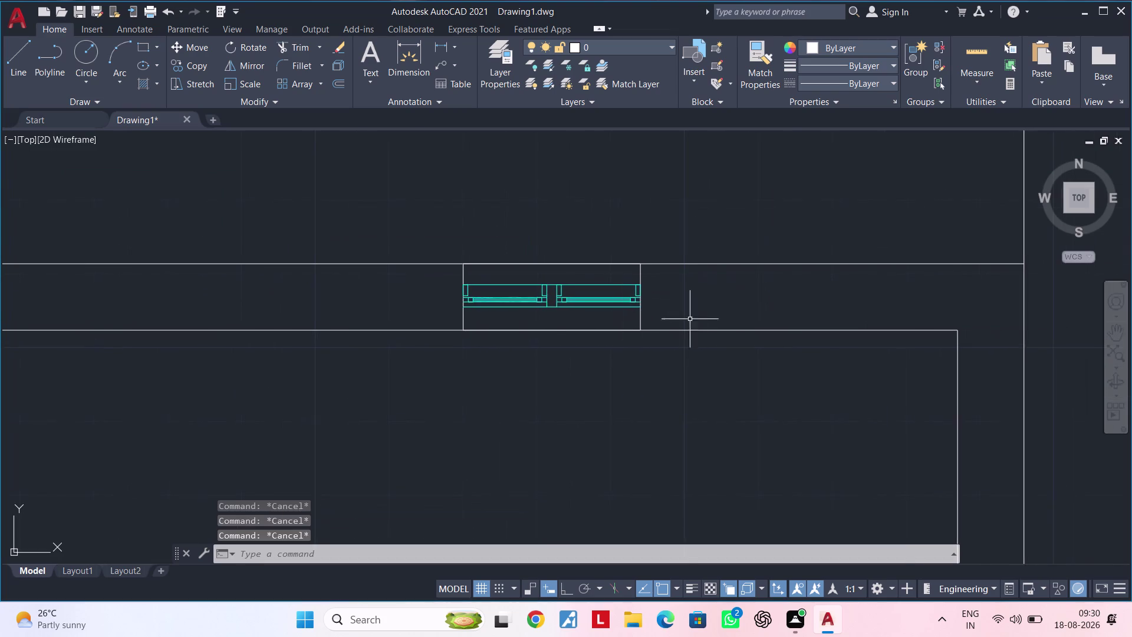
scroll(down, 3)
middle_drag(657, 348, 506, 359)
scroll(down, 3)
middle_drag(565, 374, 575, 256)
middle_drag(650, 384, 659, 301)
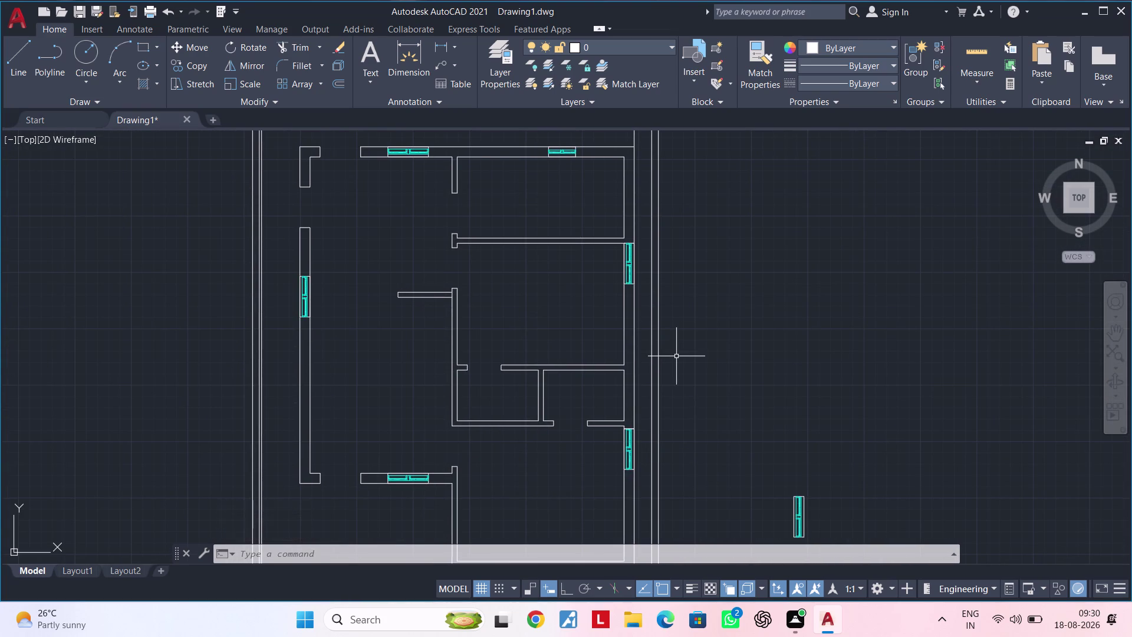
Copy the top-wall window into empty space to the right of the plan.
middle_drag(637, 354, 609, 411)
scroll(up, 3)
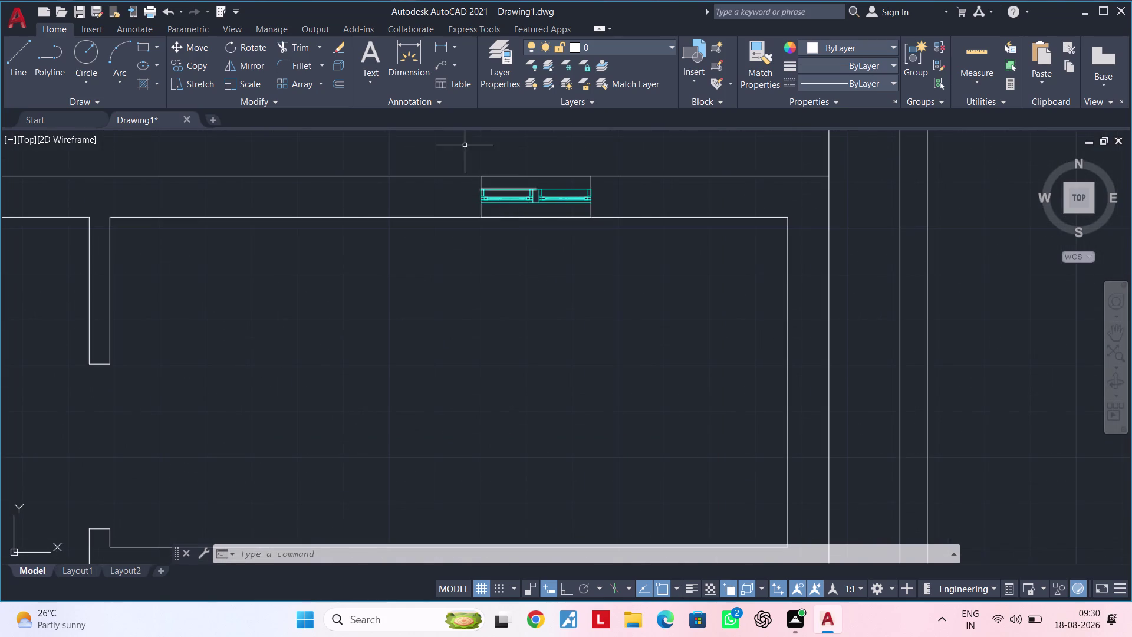
click(462, 143)
click(644, 272)
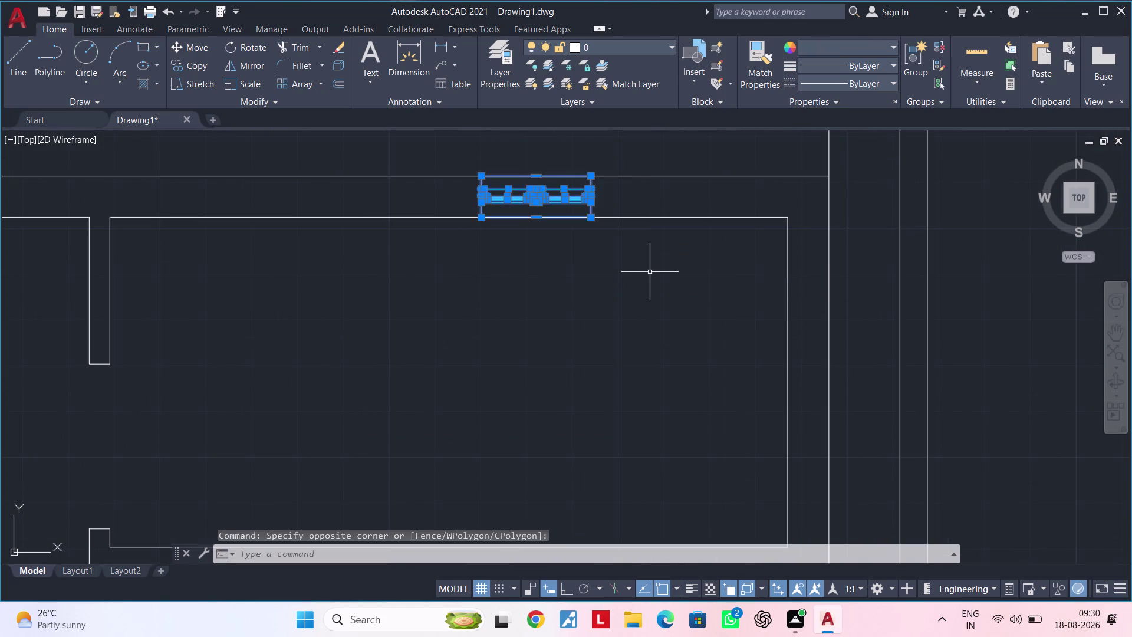
key(c)
text(O)
key(space)
click(536, 200)
scroll(down, 3)
middle_drag(939, 308, 539, 232)
middle_drag(632, 413, 692, 280)
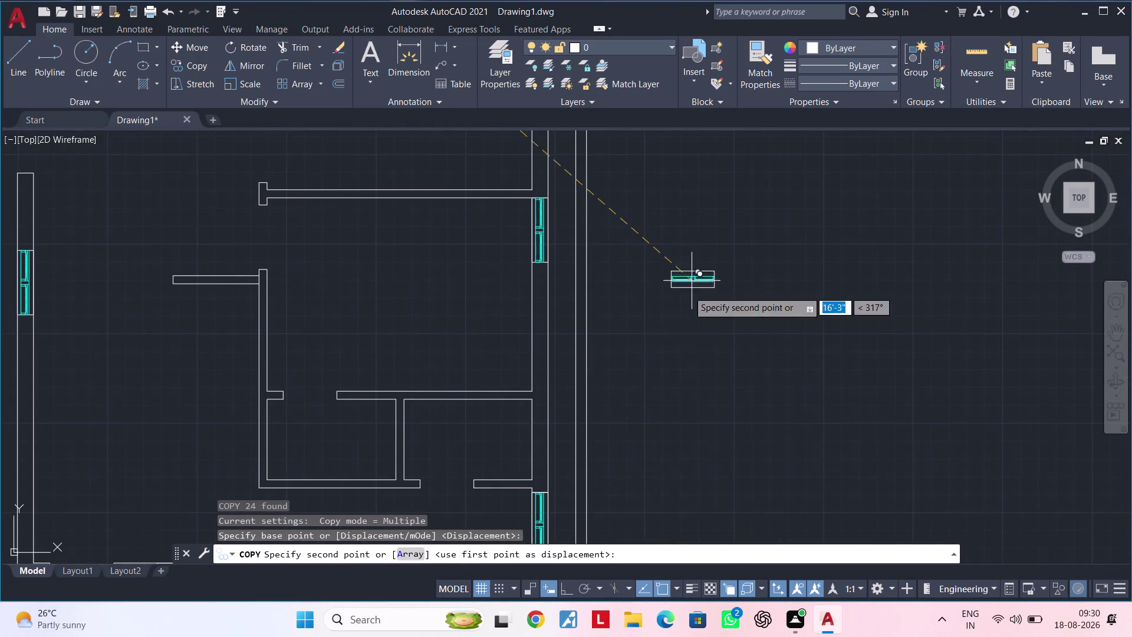
middle_drag(641, 388, 678, 334)
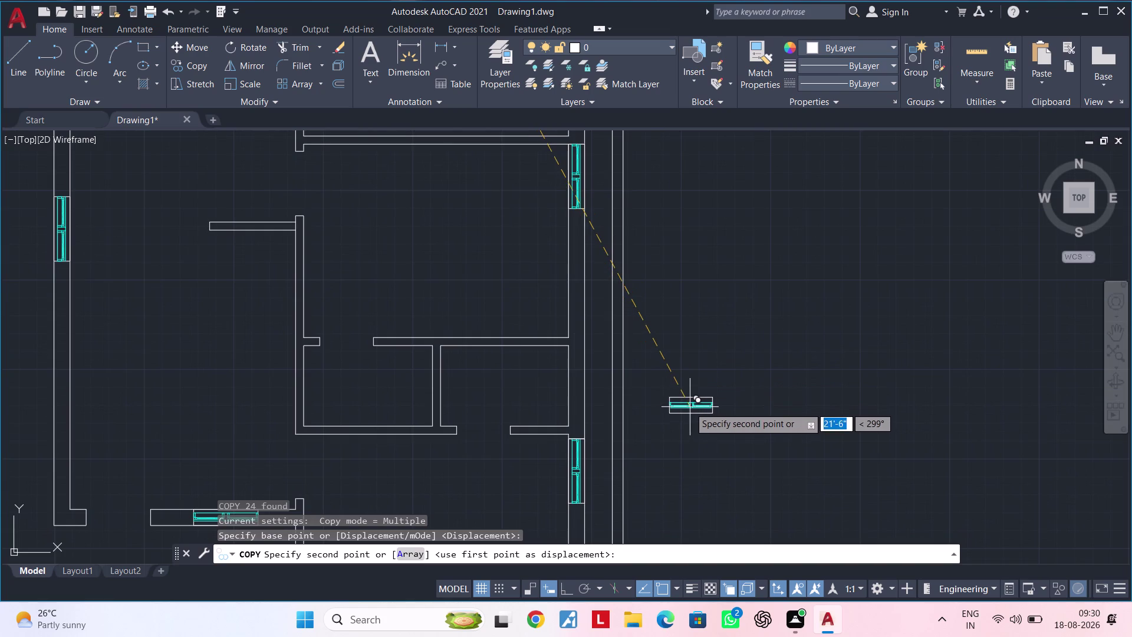
click(690, 407)
key(Escape)
key(Escape)
key(Escape)
Select the window copy and start a block definition with B.
click(653, 386)
click(813, 456)
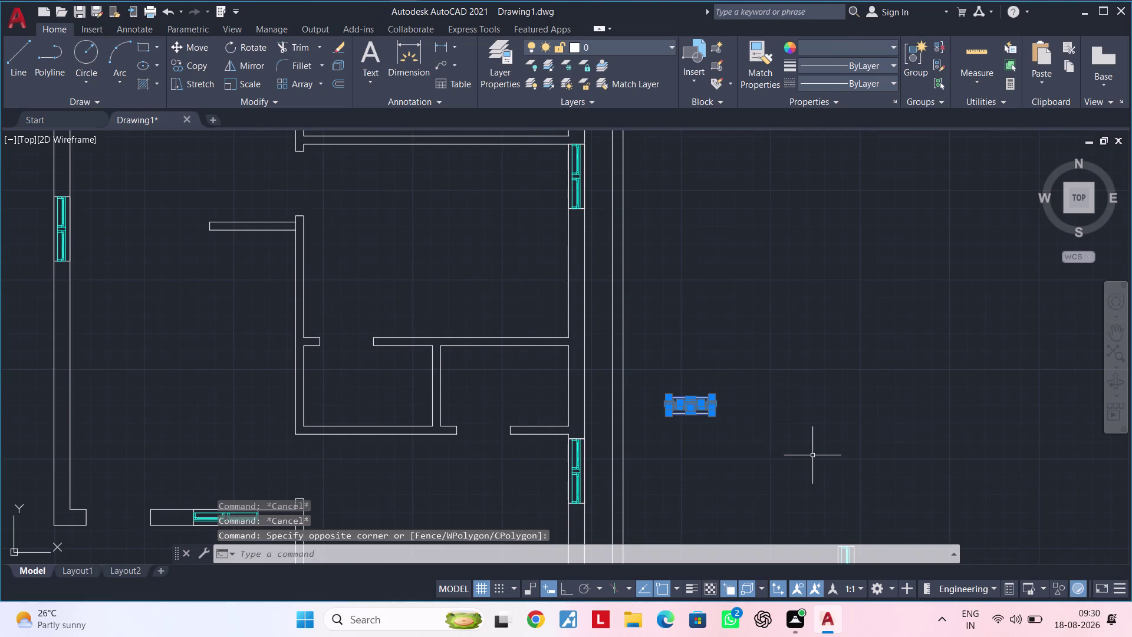
text(B)
key(space)
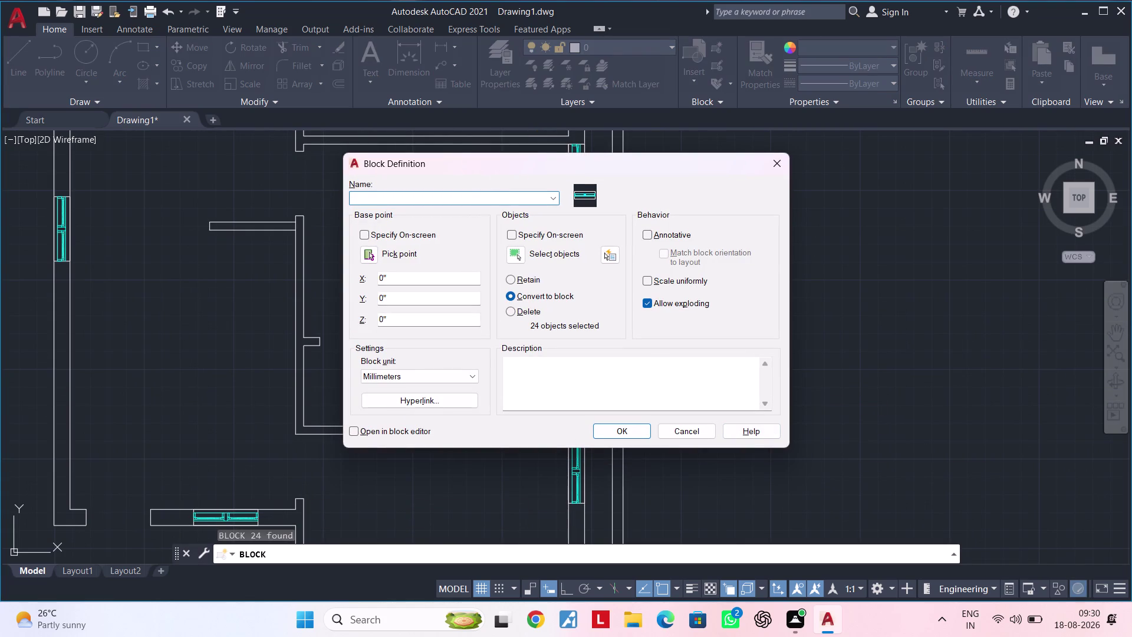
Cancel the Block Definition dialog and clear the selection.
key(Escape)
key(Escape)
key(Escape)
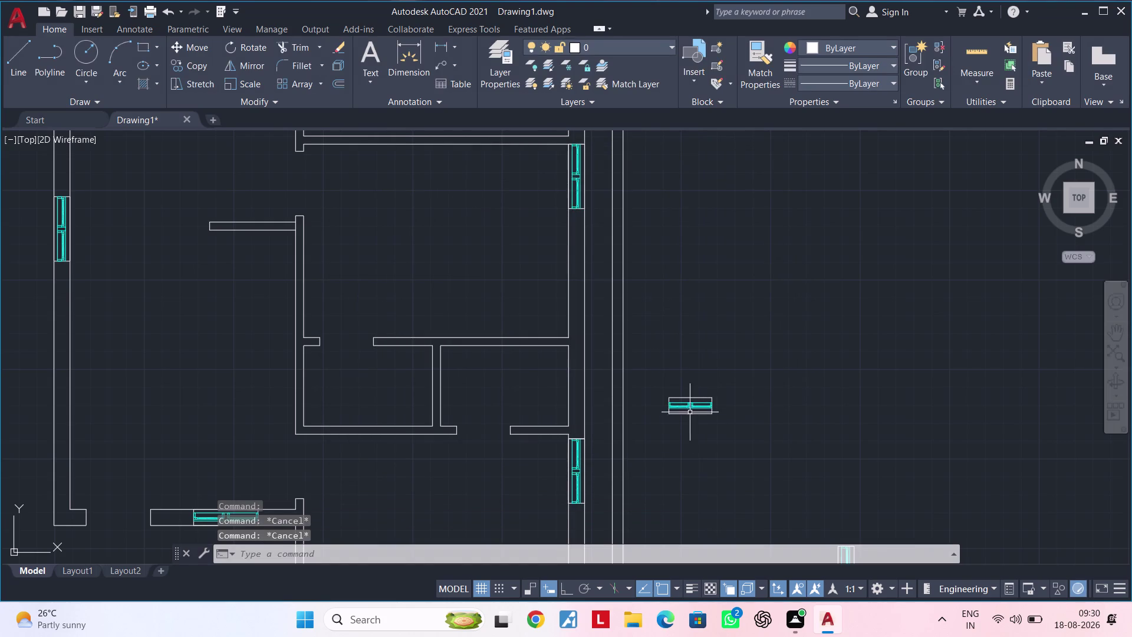
middle_drag(689, 412, 718, 340)
scroll(up, 3)
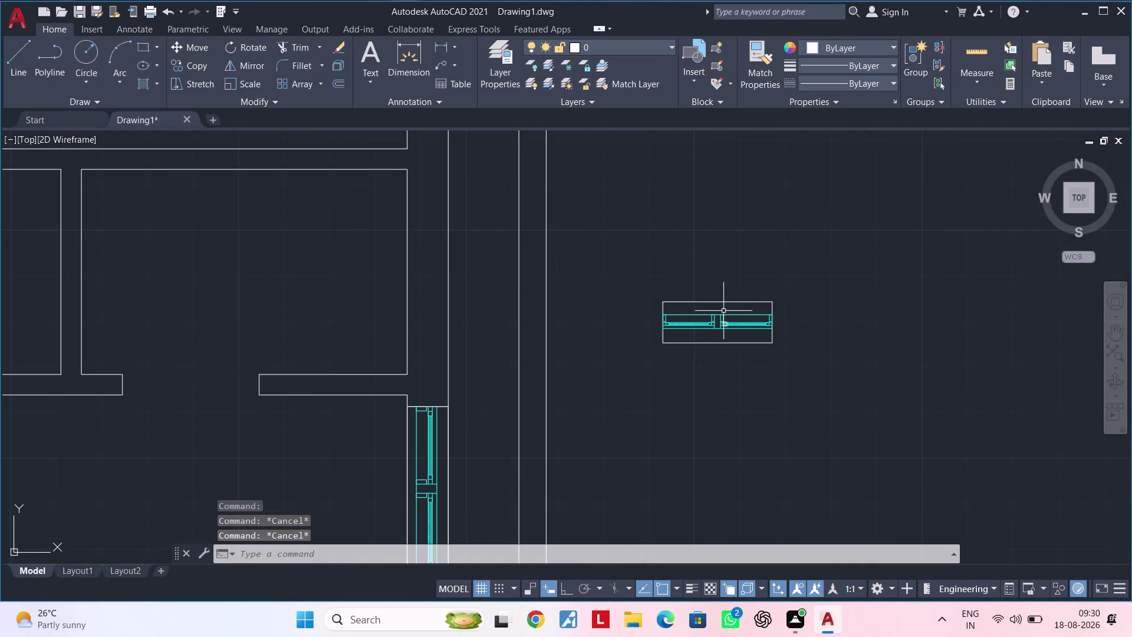
key(Escape)
Select the window copy's lines and attempt to join them with J.
click(638, 268)
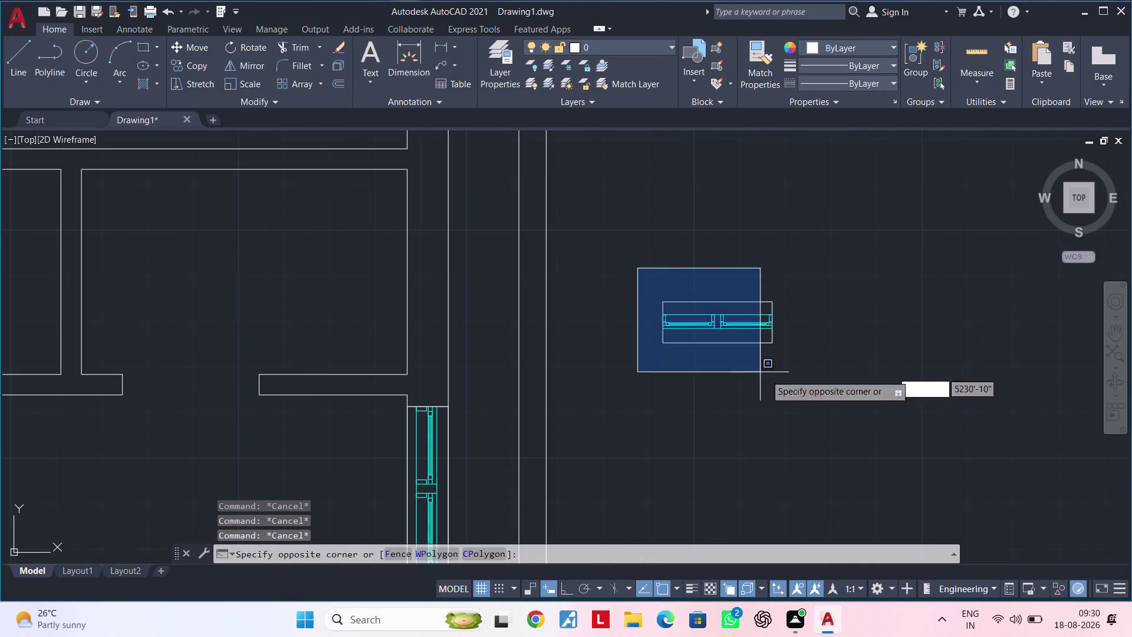
key(Escape)
scroll(up, 3)
click(771, 296)
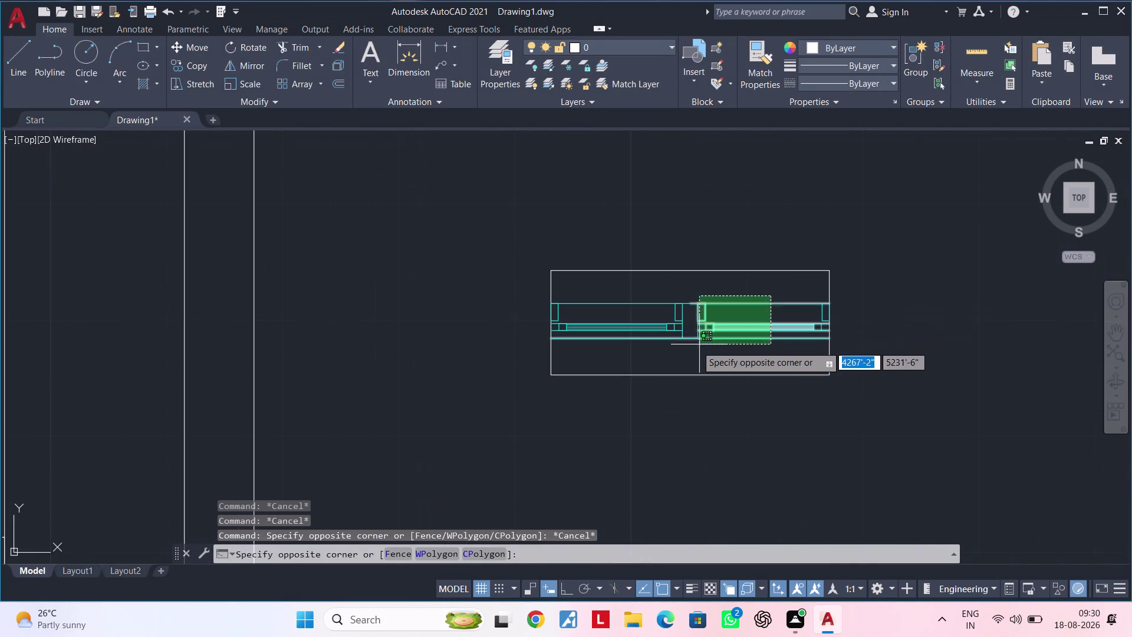
click(558, 350)
scroll(up, 3)
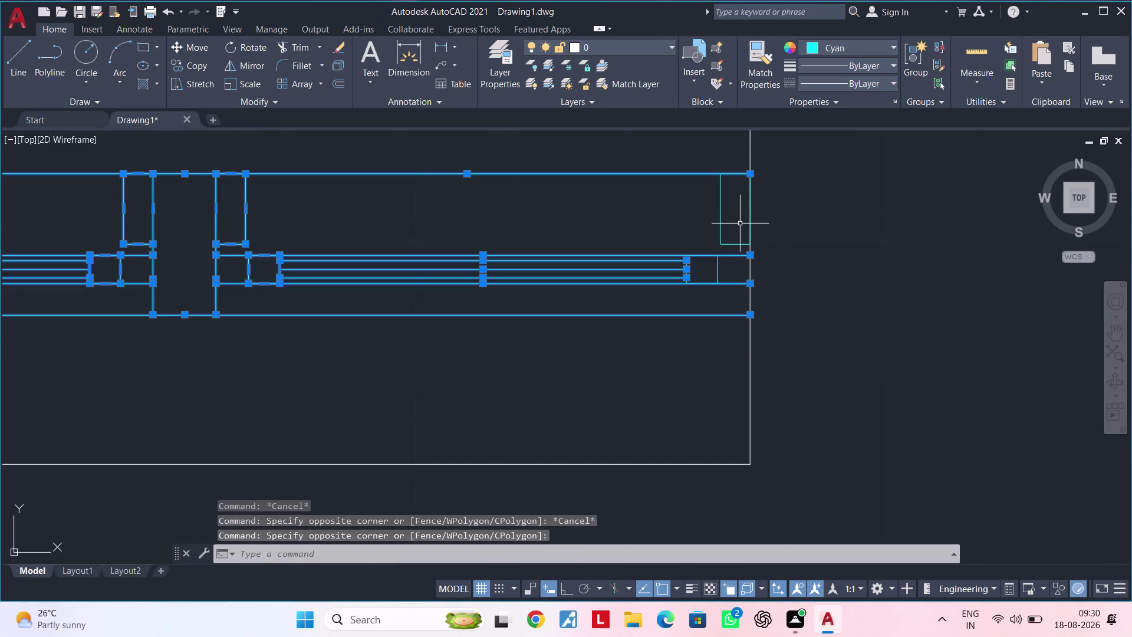
click(734, 216)
click(676, 315)
text(J)
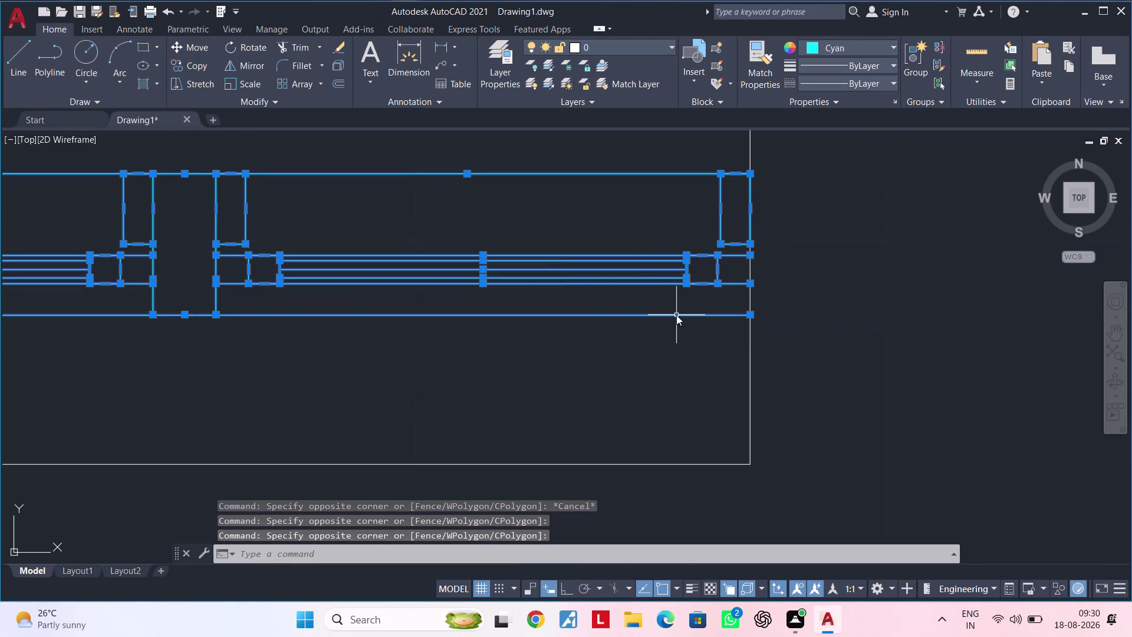
key(space)
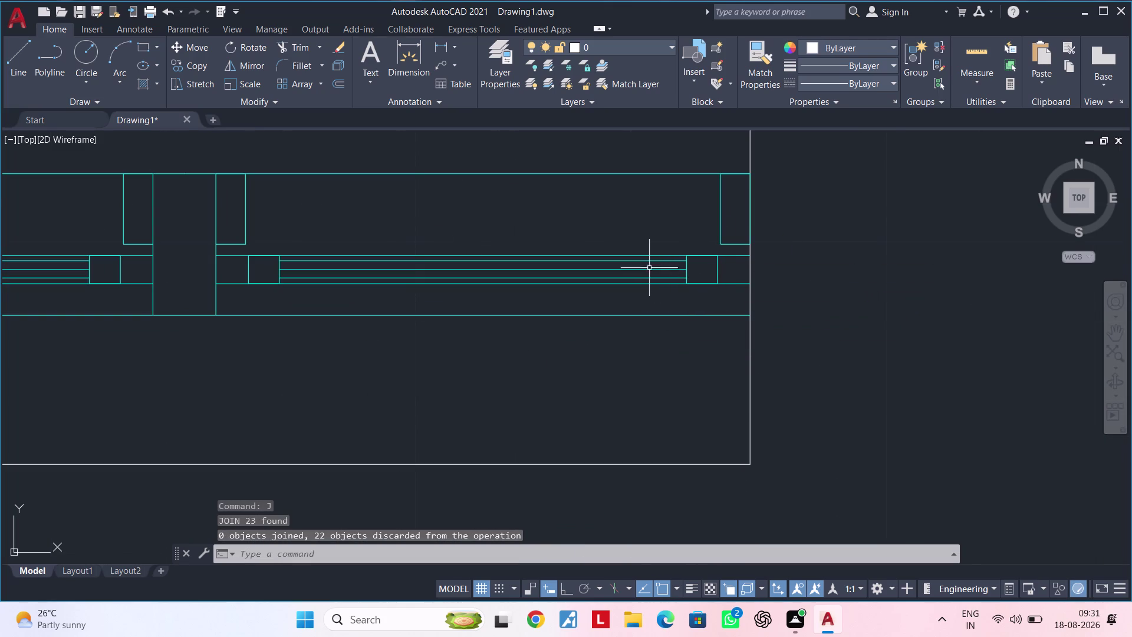
Pan back out and window-select the entire window copy again.
scroll(down, 3)
middle_drag(640, 320, 786, 305)
scroll(down, 3)
middle_drag(660, 339, 632, 350)
key(Escape)
key(Escape)
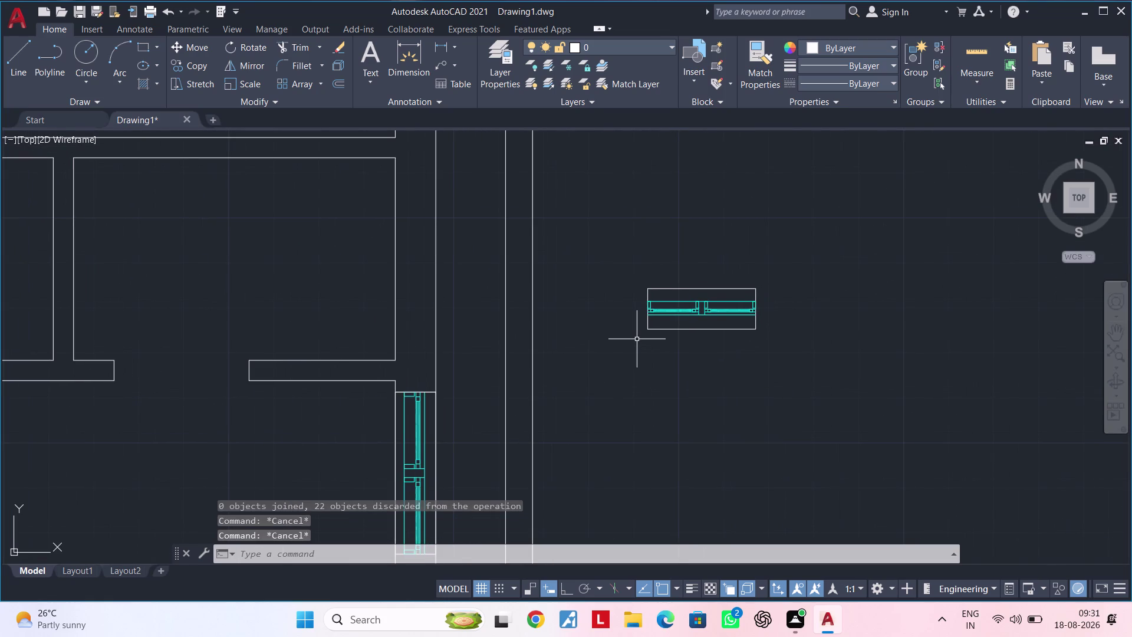
scroll(down, 3)
click(630, 305)
drag(630, 305, 639, 318)
click(760, 394)
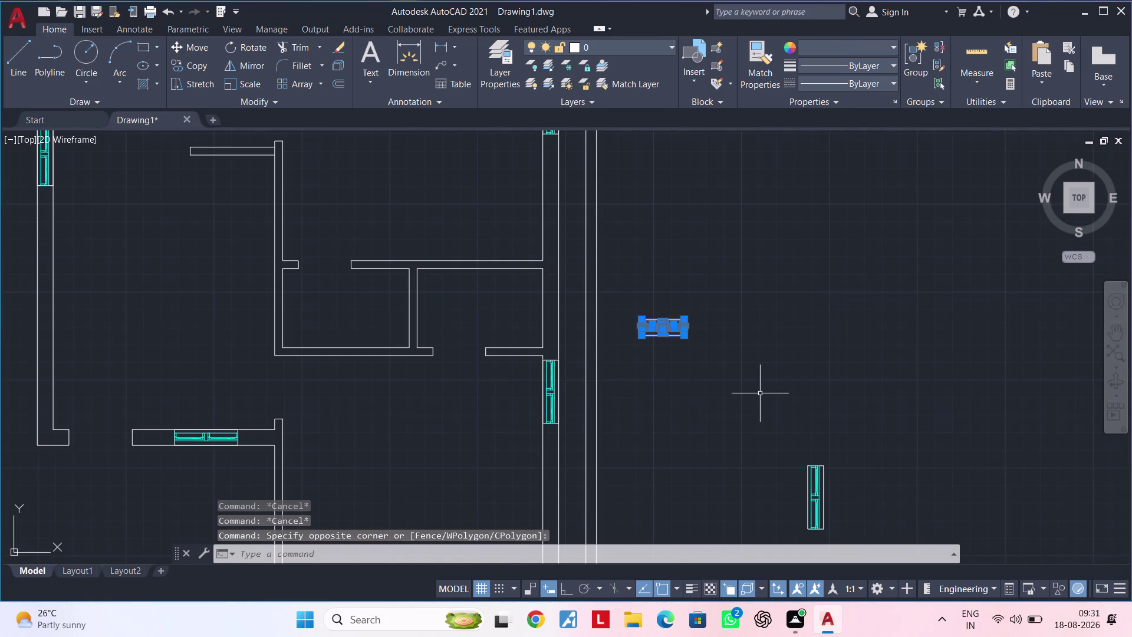
key(r)
text(O)
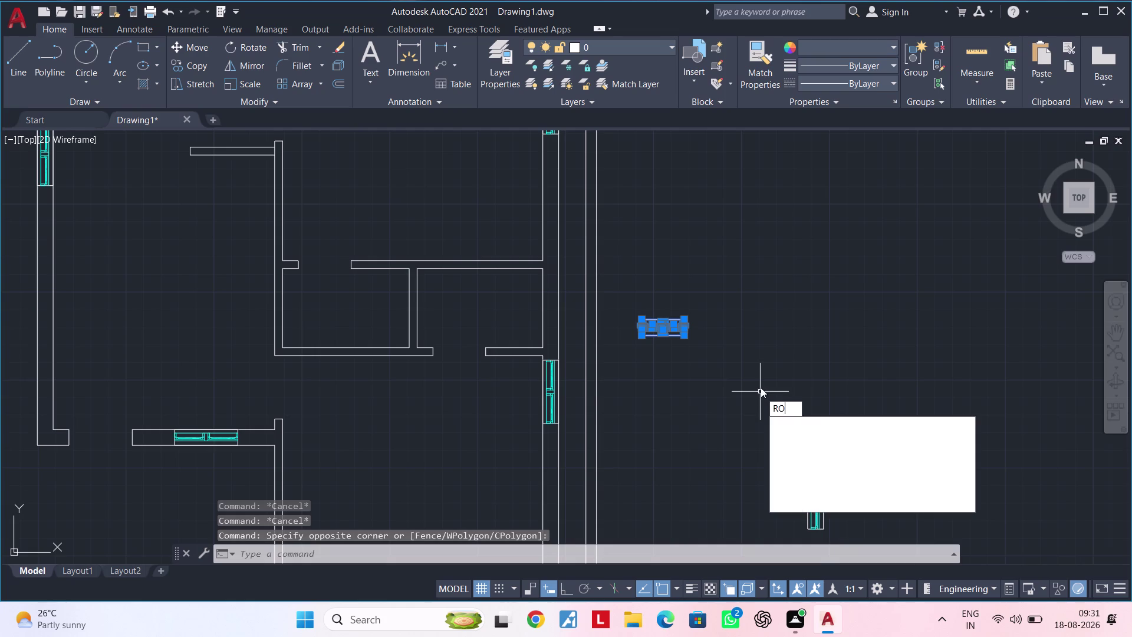
key(space)
click(689, 383)
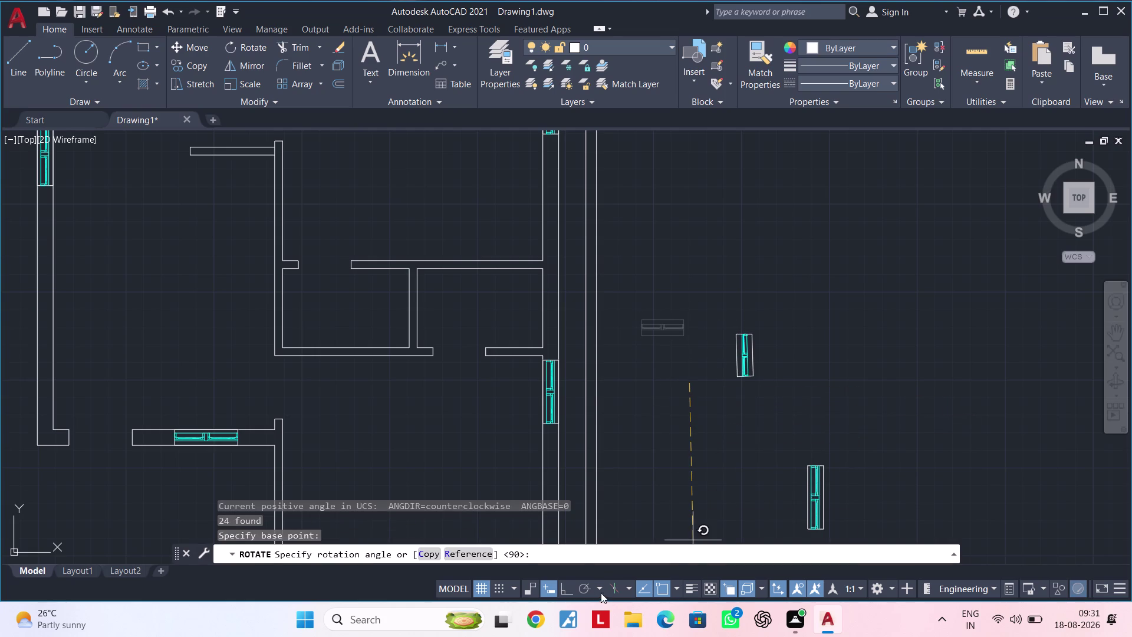
click(567, 588)
click(664, 454)
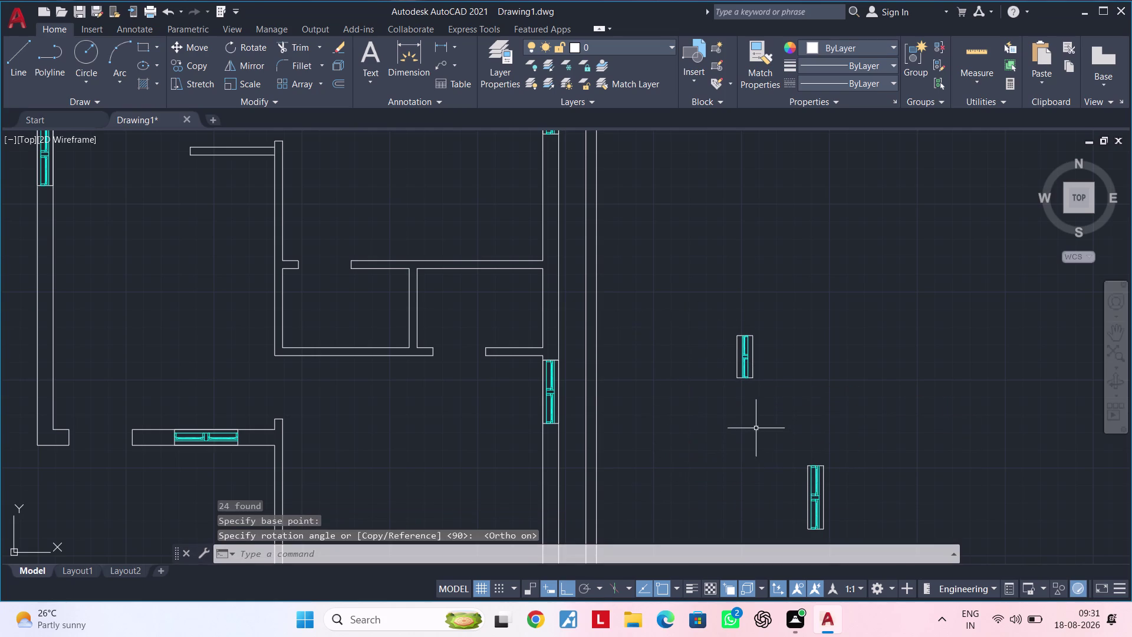
middle_drag(750, 428, 692, 441)
scroll(up, 3)
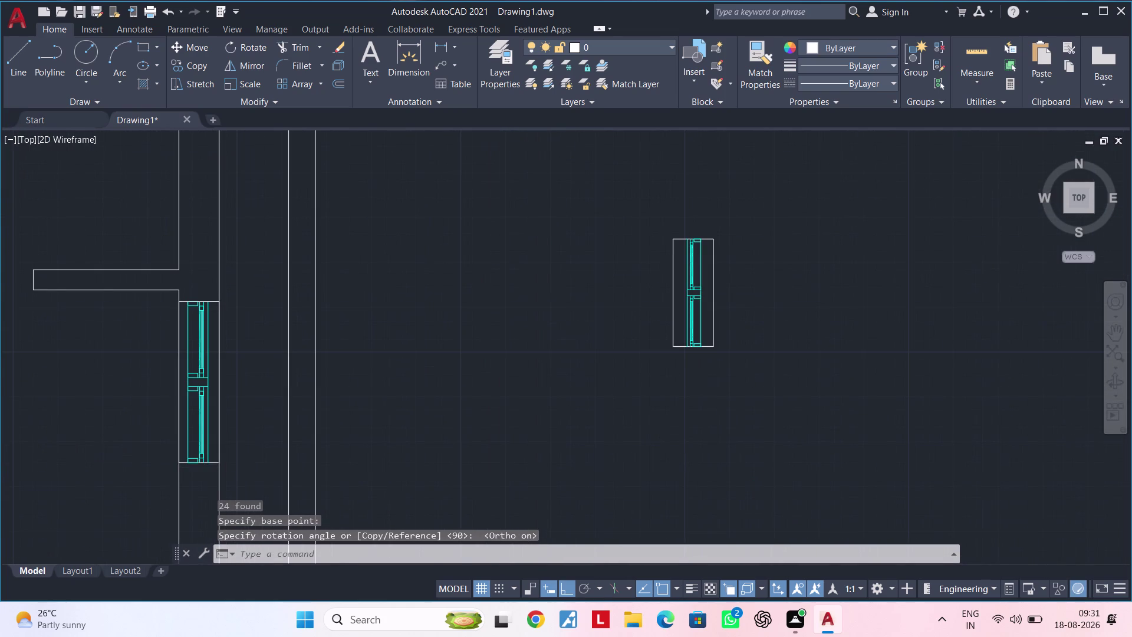
key(Escape)
key(Escape)
scroll(down, 3)
middle_drag(686, 419, 686, 433)
key(Escape)
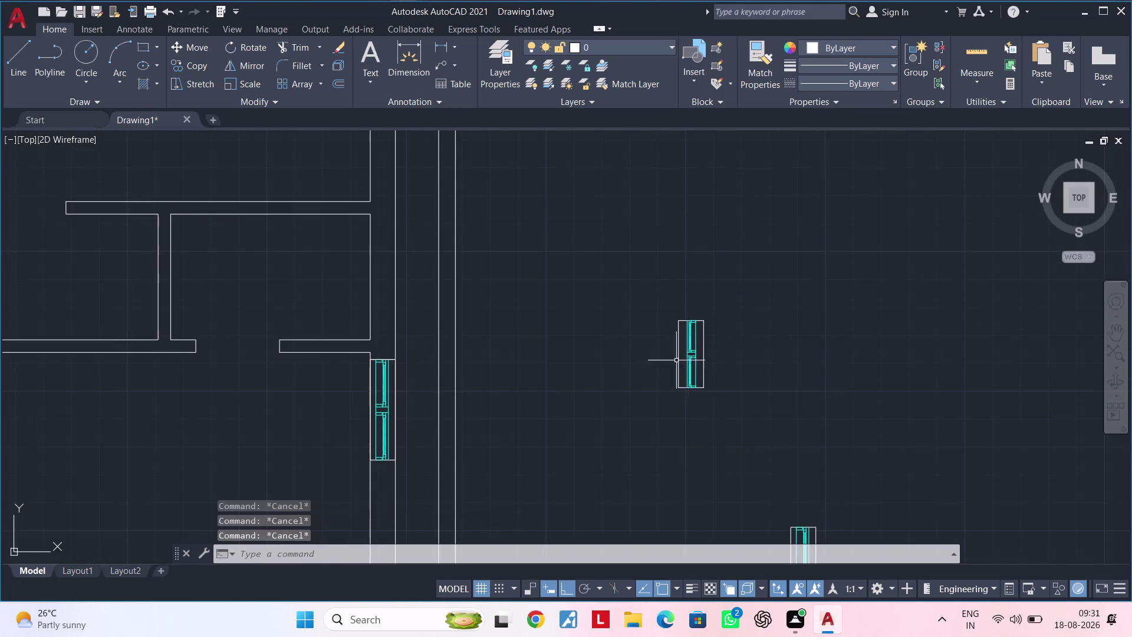
drag(659, 288, 667, 304)
click(739, 416)
text(MI)
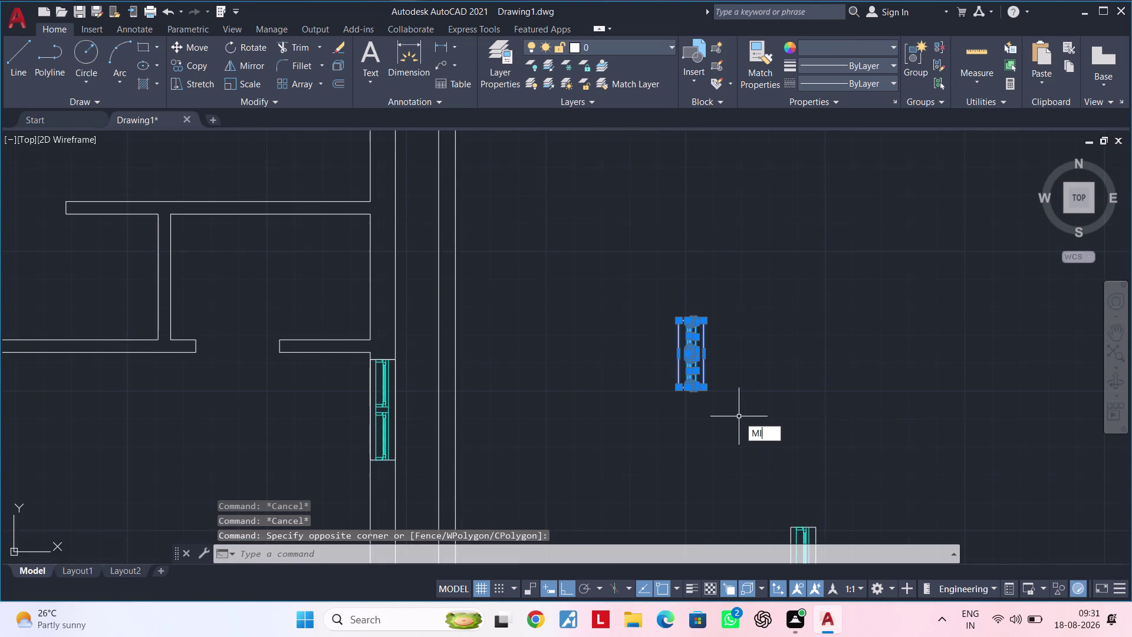
key(space)
click(639, 315)
click(634, 464)
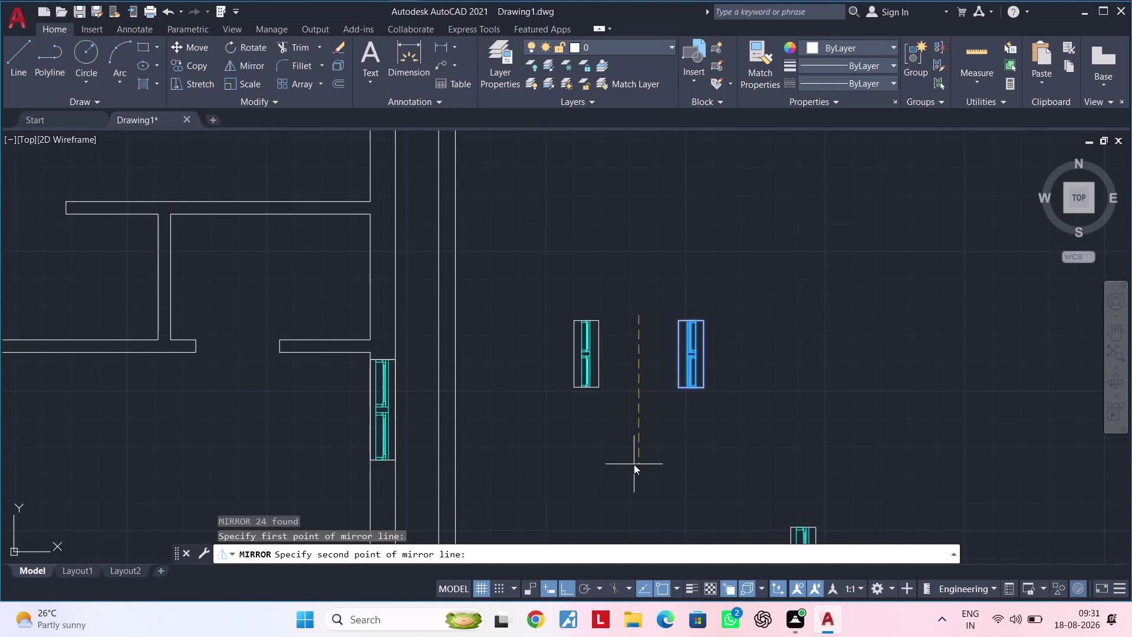
drag(667, 521, 634, 464)
middle_drag(596, 418, 677, 414)
key(Escape)
key(Escape)
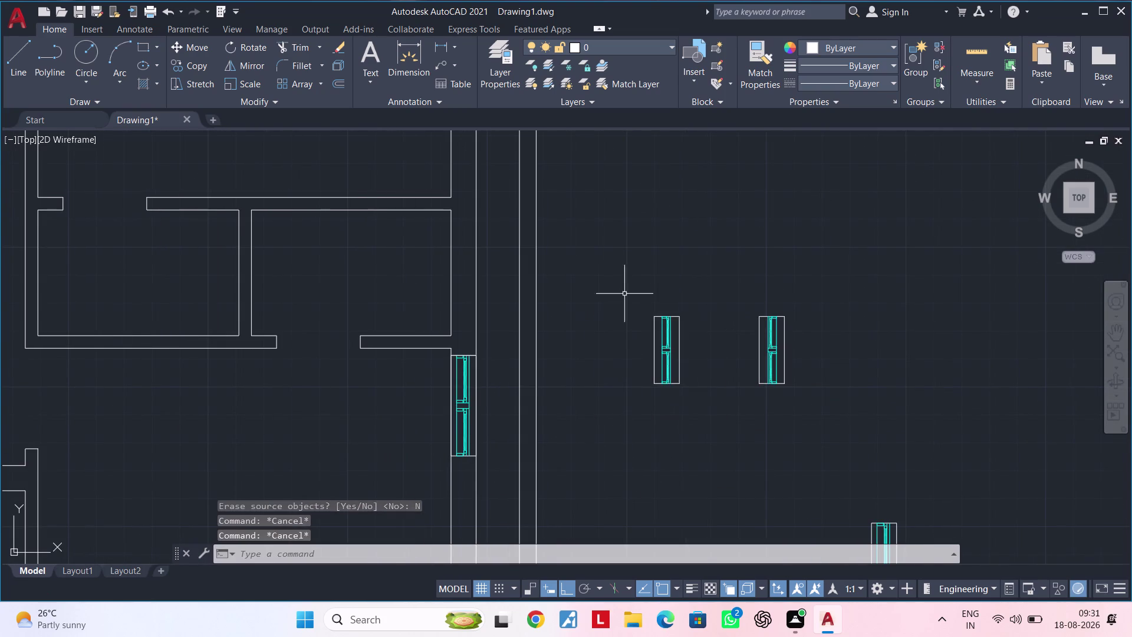
click(624, 273)
drag(649, 284, 671, 307)
key(Escape)
drag(629, 284, 656, 355)
click(692, 433)
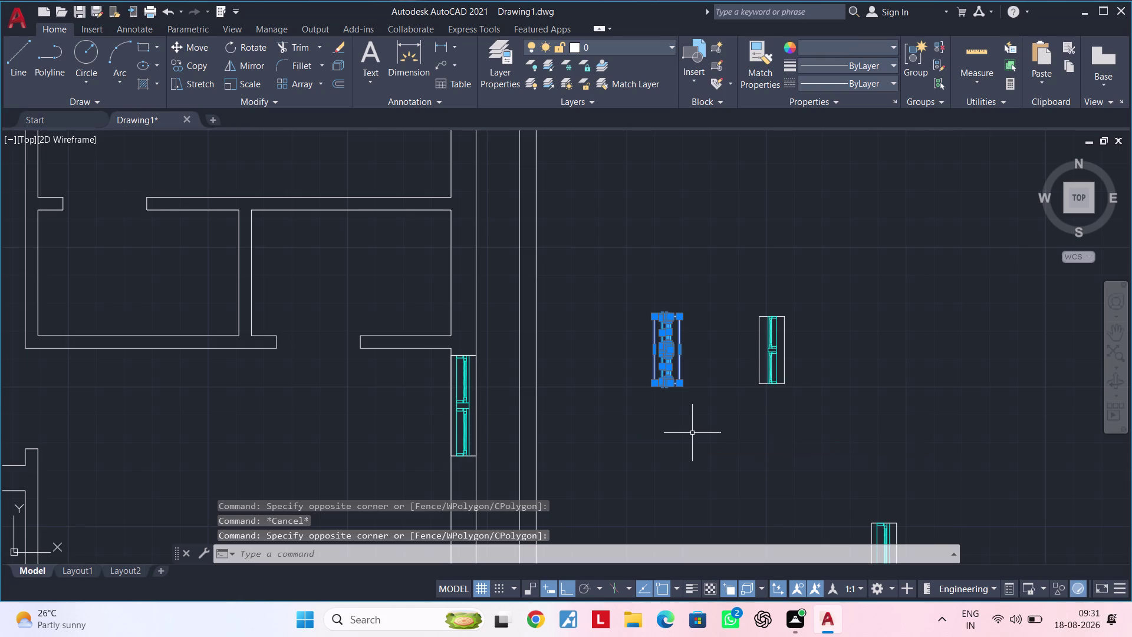
text(M)
key(space)
click(685, 382)
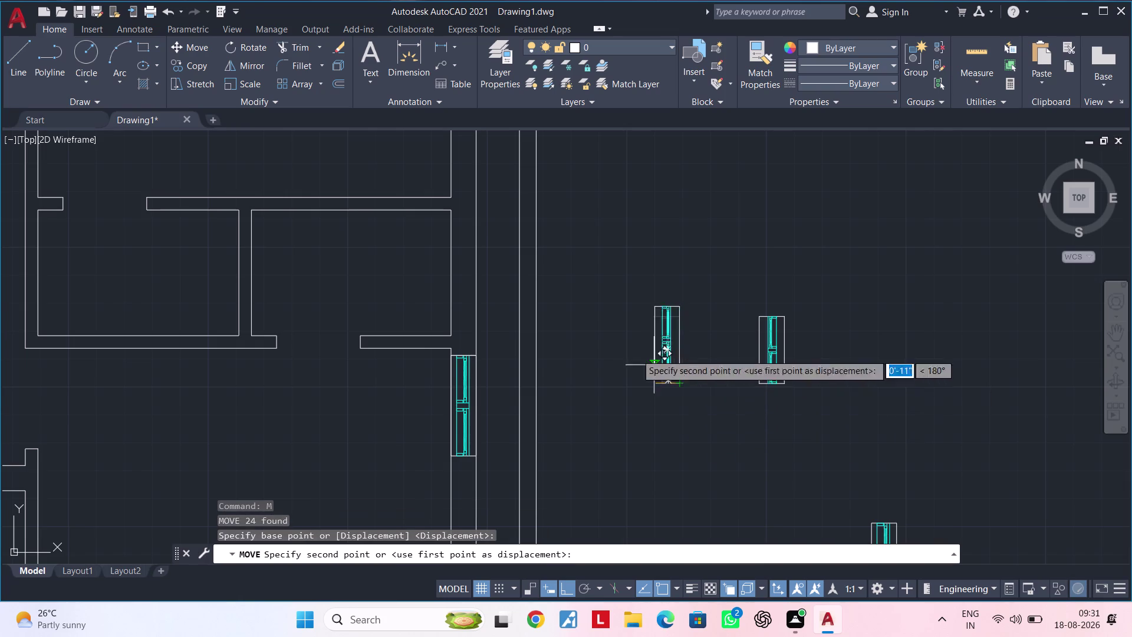
click(563, 590)
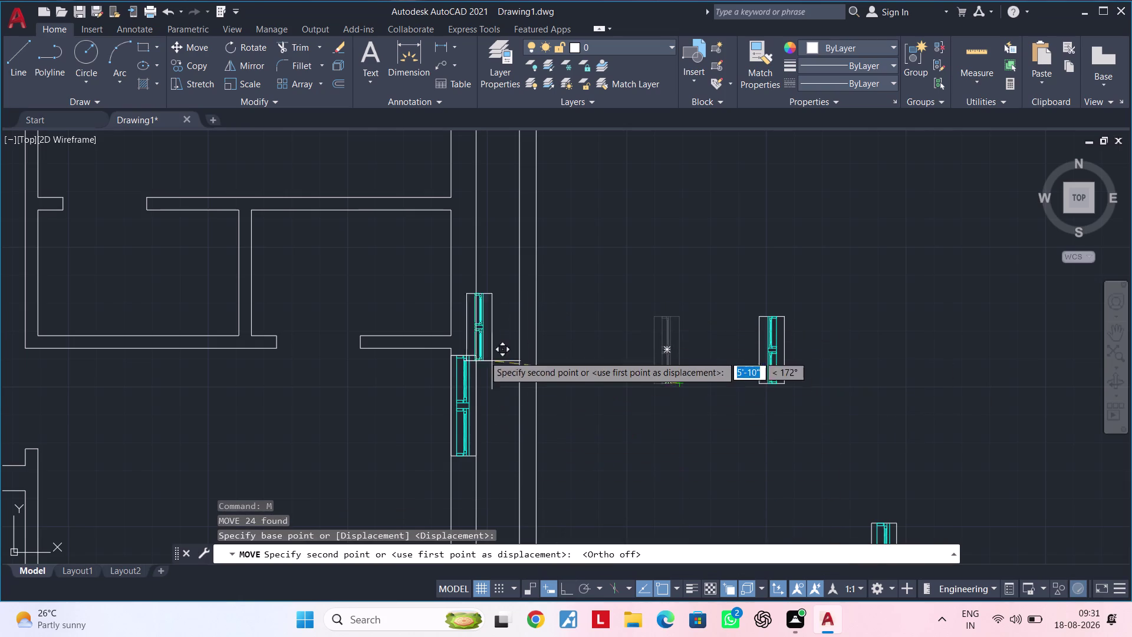
scroll(up, 3)
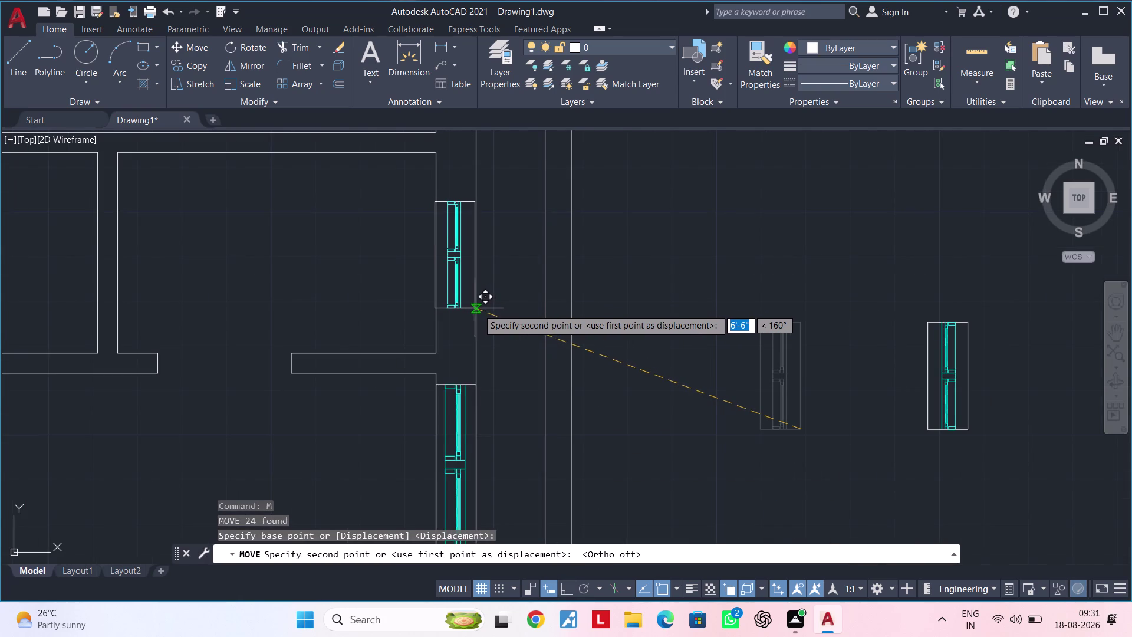
click(477, 308)
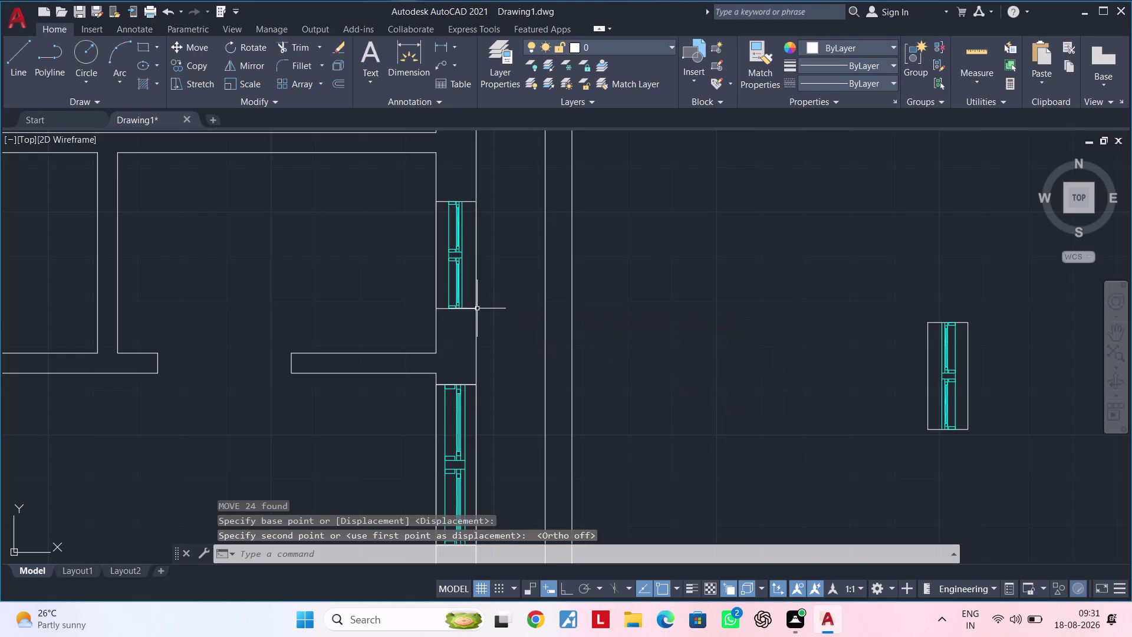
scroll(down, 3)
scroll(down, 3)
middle_drag(766, 395, 837, 356)
key(Escape)
key(Escape)
scroll(up, 3)
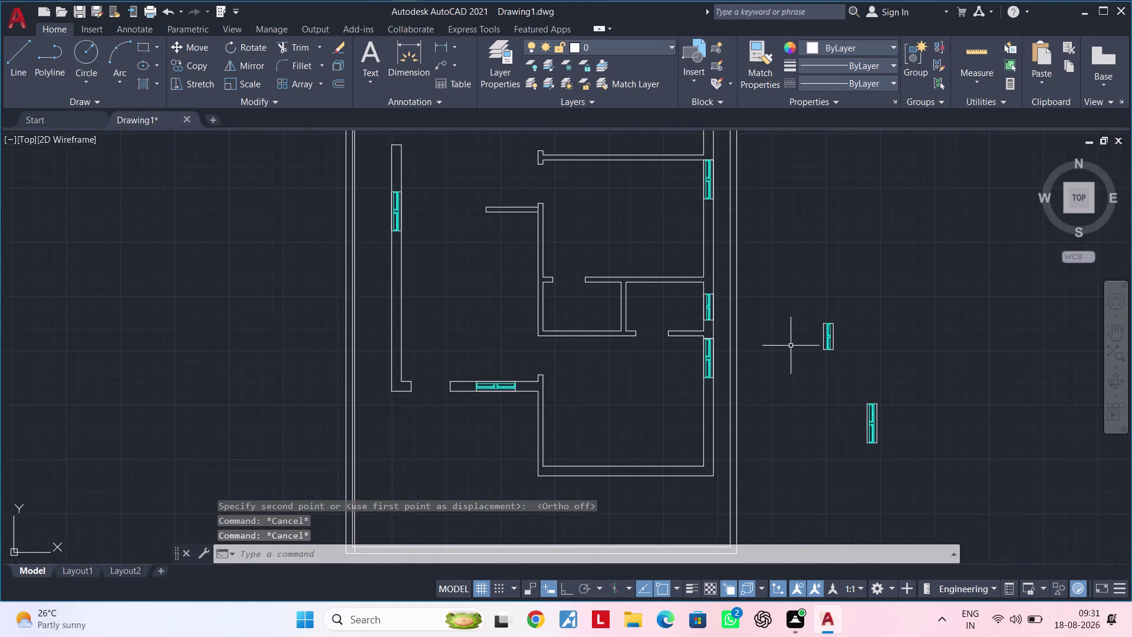
middle_drag(791, 345, 938, 348)
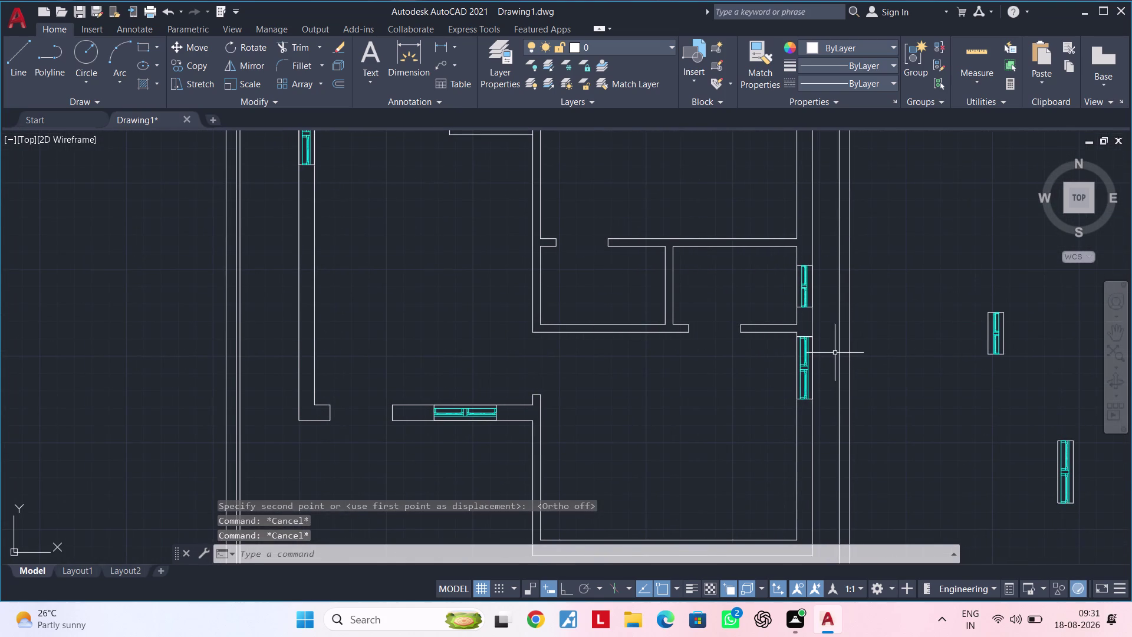
key(Escape)
key(Escape)
scroll(down, 3)
middle_drag(841, 351, 761, 387)
key(Escape)
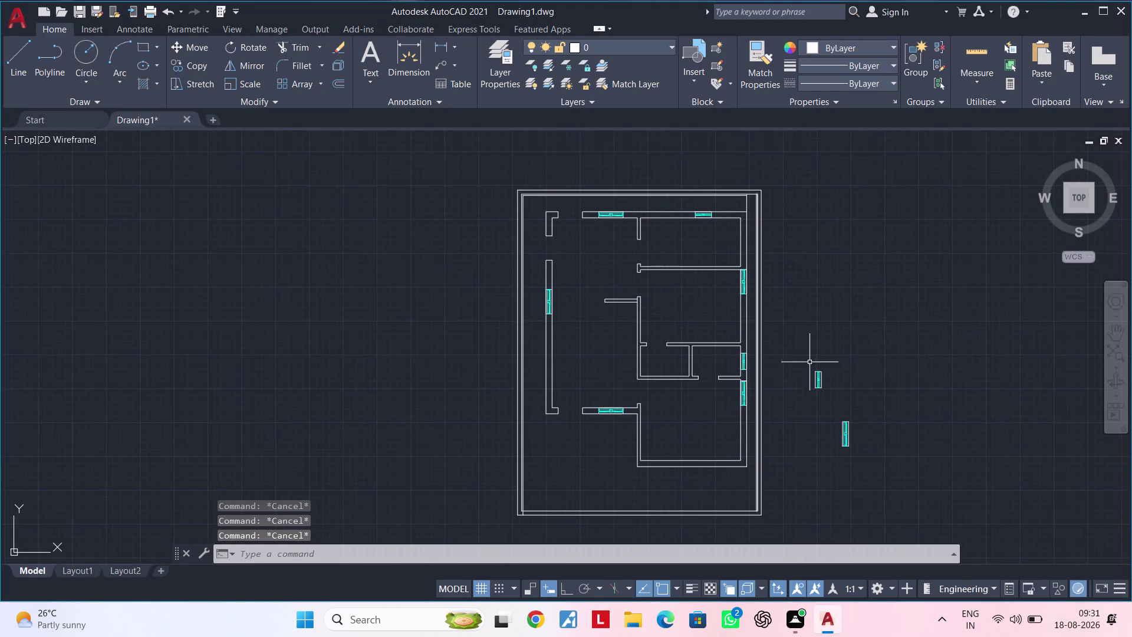
key(Escape)
middle_drag(808, 365, 819, 360)
click(818, 359)
key(Escape)
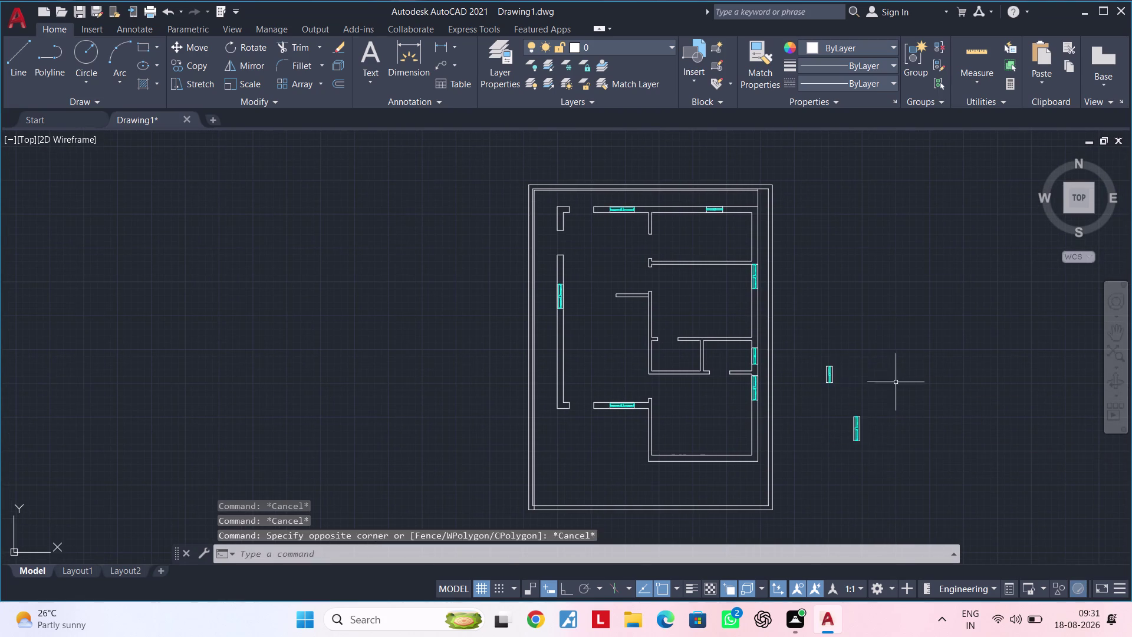
key(Escape)
middle_drag(921, 325, 828, 316)
key(Escape)
scroll(up, 3)
key(Escape)
text(T)
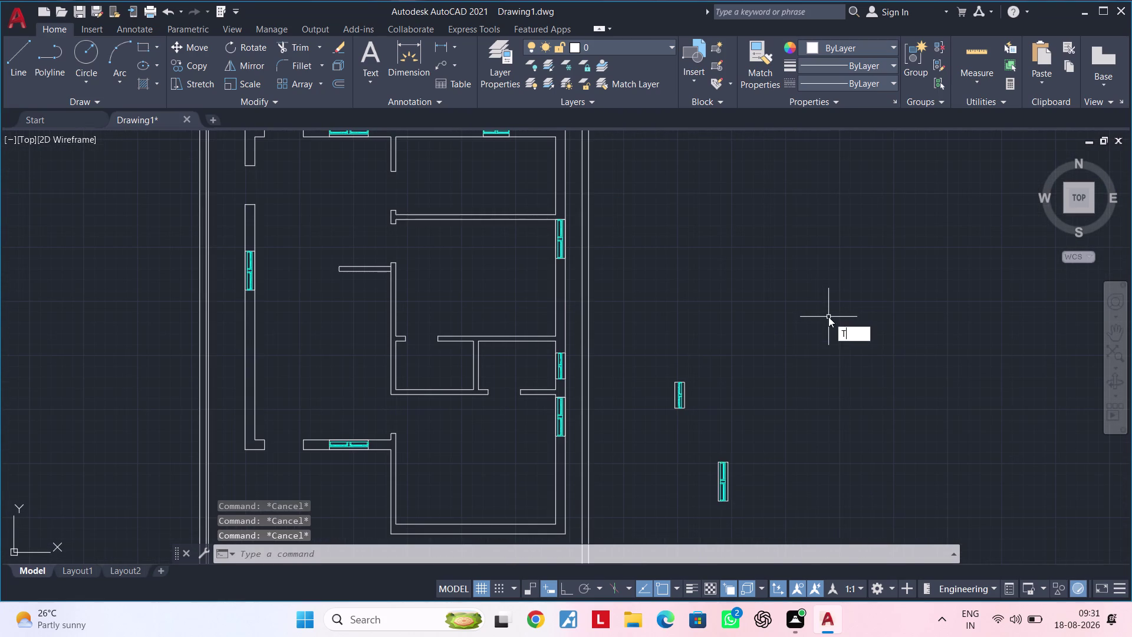
Insert the Door - Imperial block from Tool Palettes to the right of the plan.
text(P)
key(space)
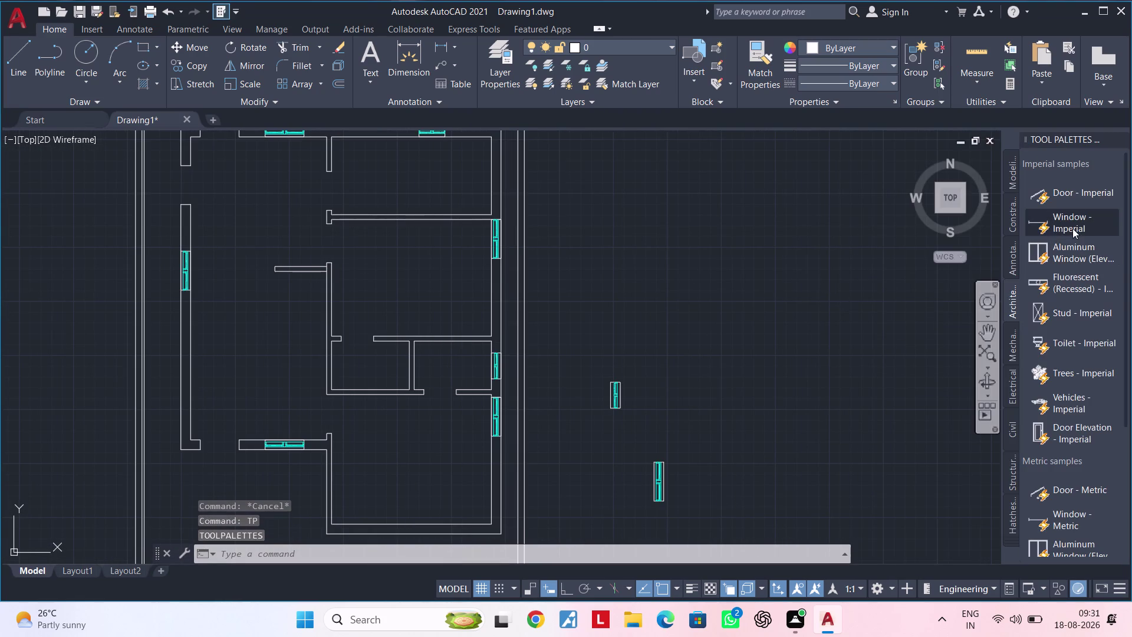
scroll(down, 3)
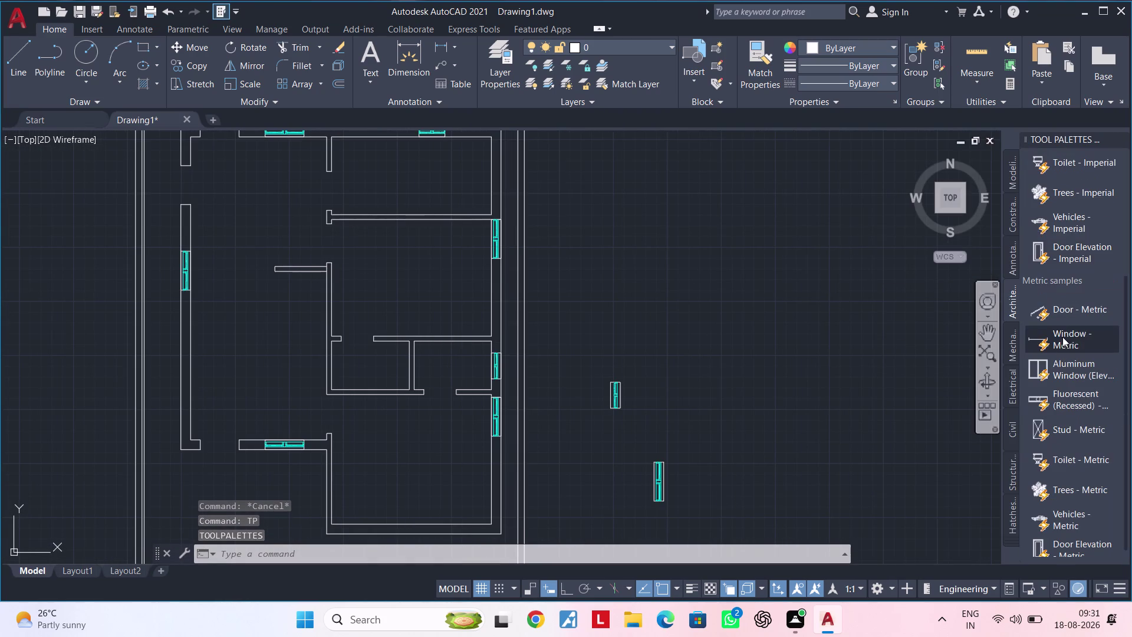
scroll(down, 3)
scroll(up, 3)
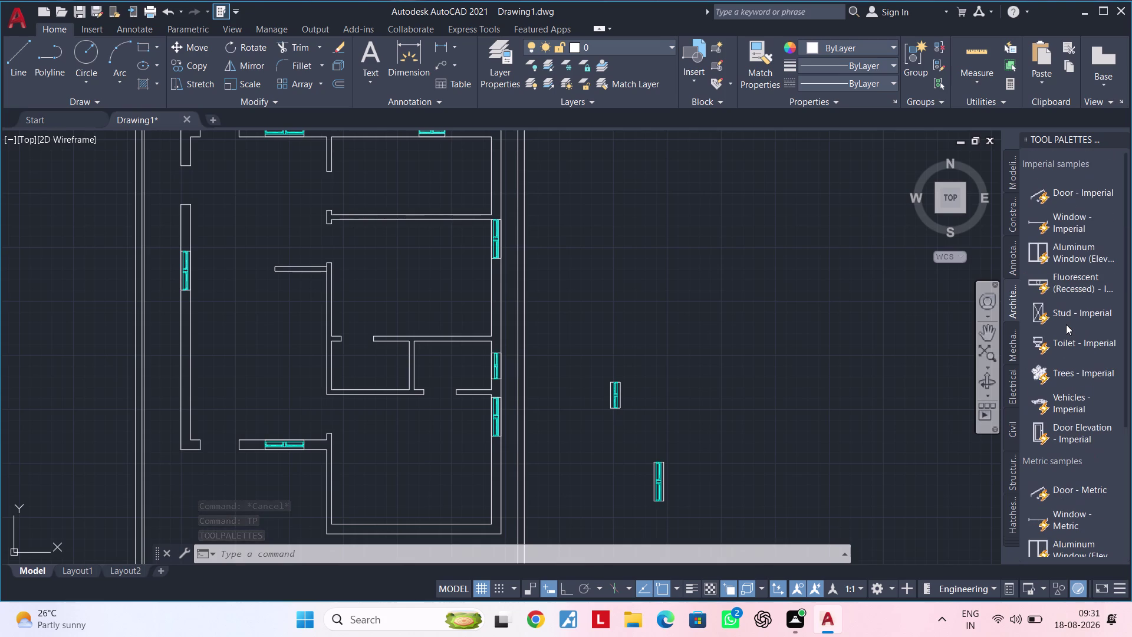
scroll(up, 3)
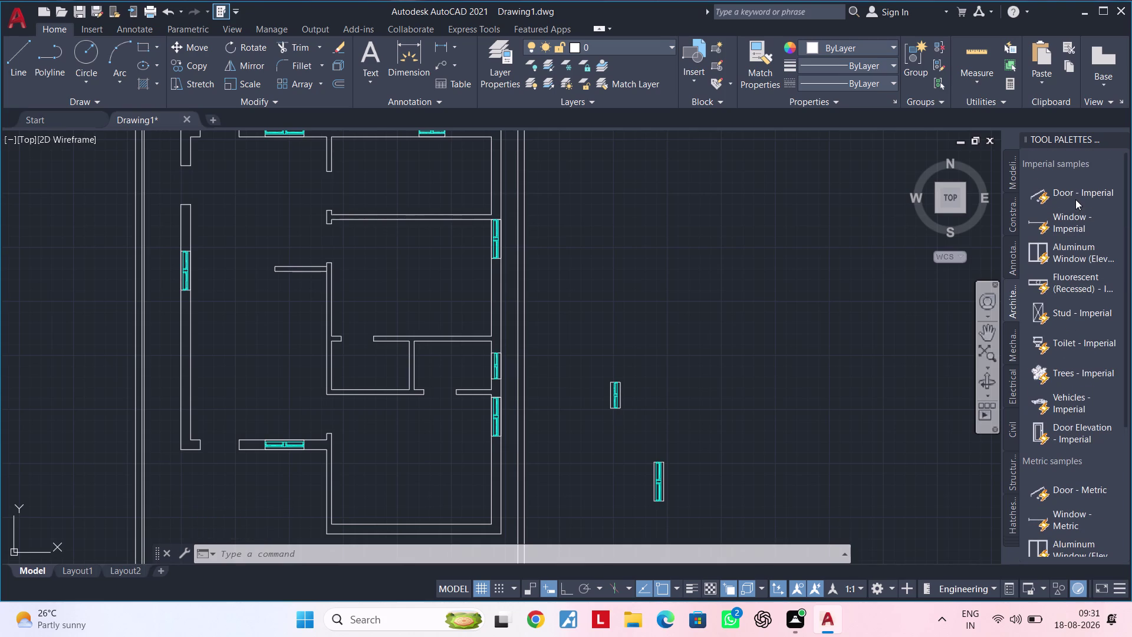
click(1077, 194)
drag(1077, 194, 1003, 212)
drag(928, 231, 832, 246)
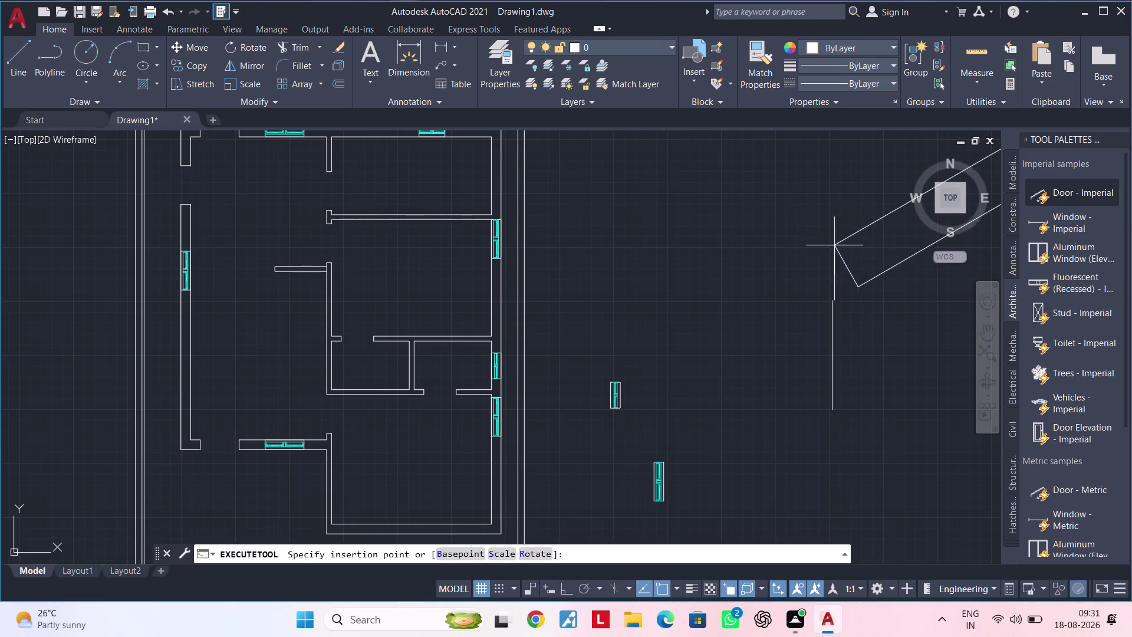
drag(832, 246, 744, 255)
scroll(down, 3)
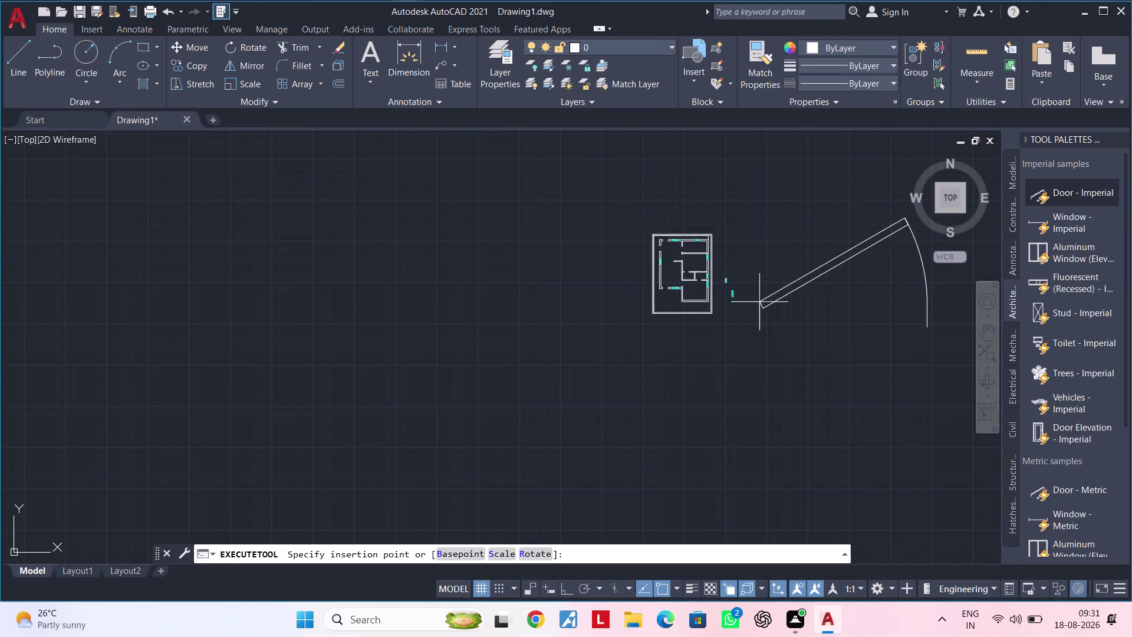
click(778, 309)
scroll(up, 3)
key(Escape)
Use the door's swing grip menu to open its leaf wider than 30°.
click(793, 317)
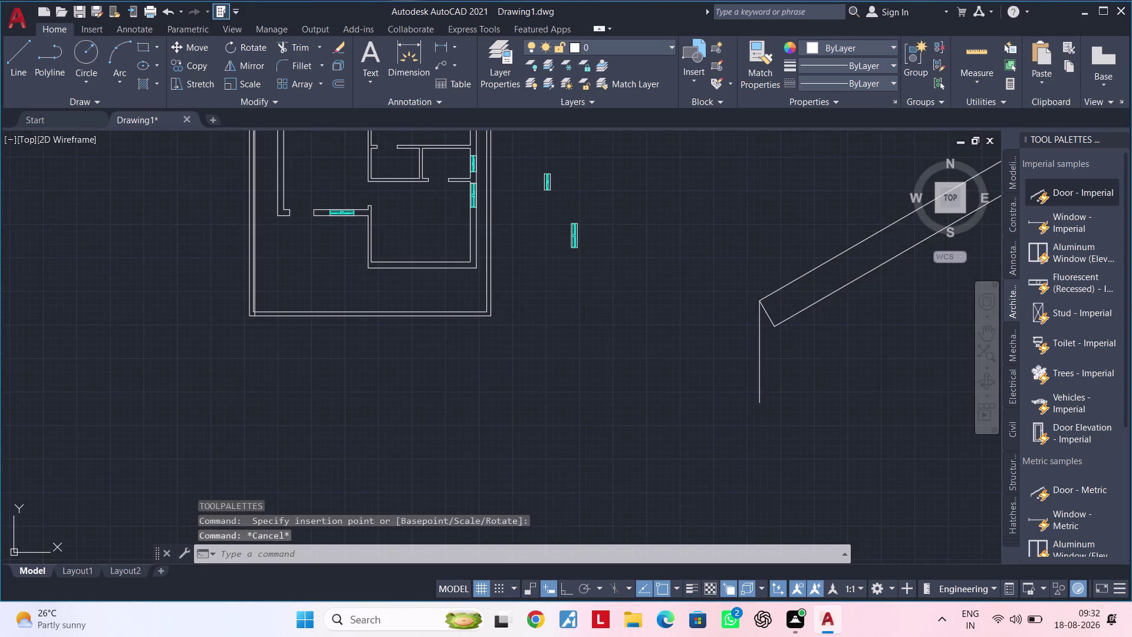
scroll(down, 3)
middle_drag(891, 341, 720, 332)
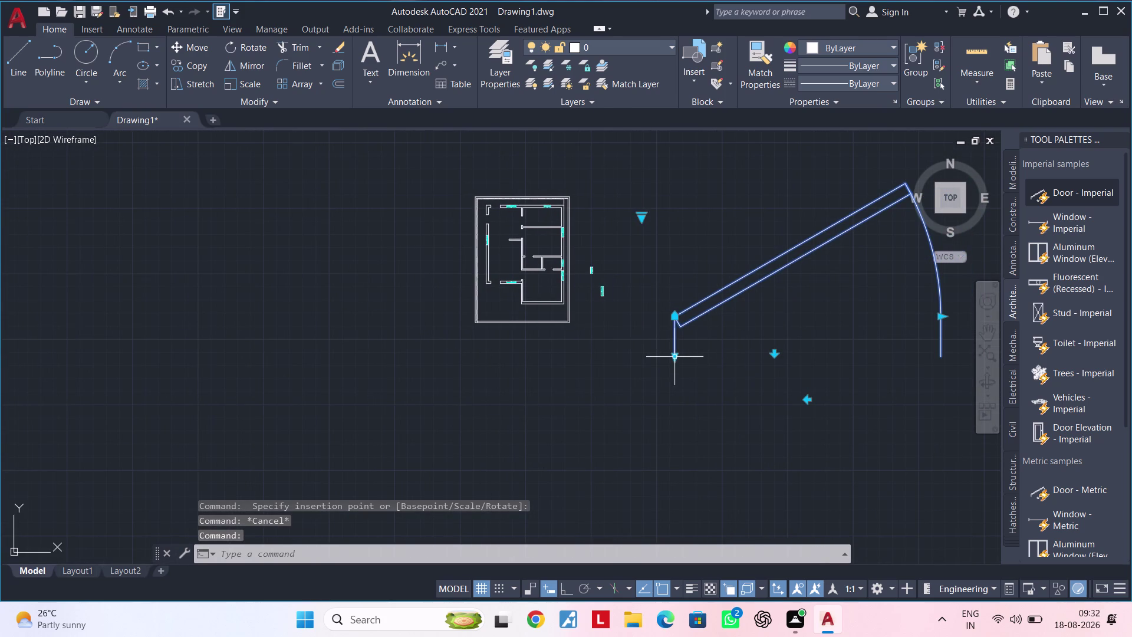
click(674, 360)
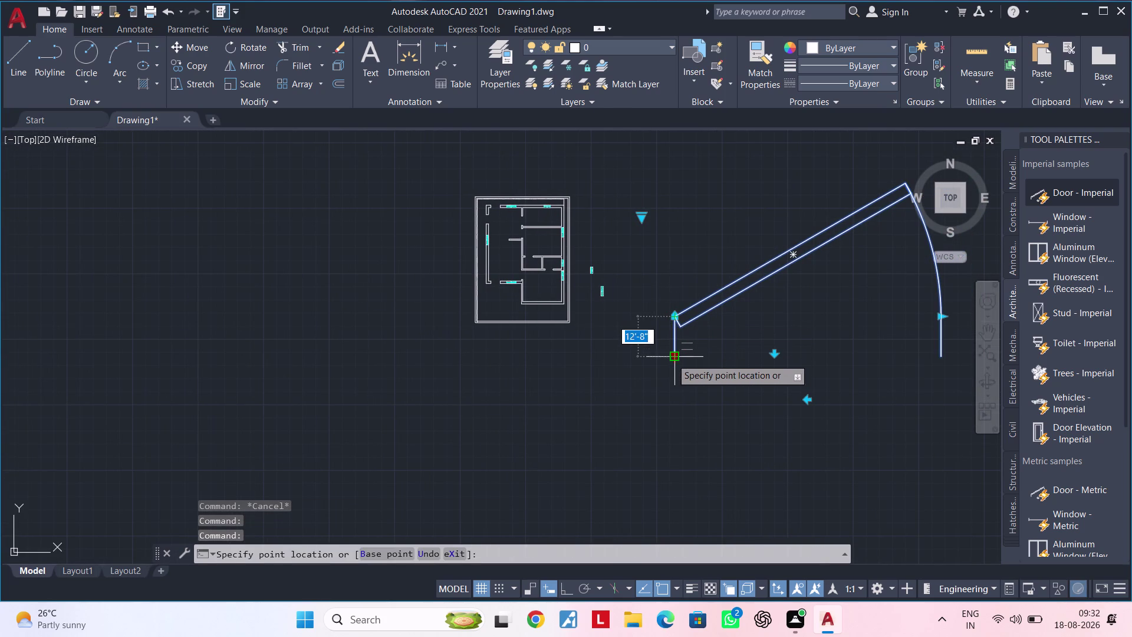
key(Escape)
click(672, 359)
key(Escape)
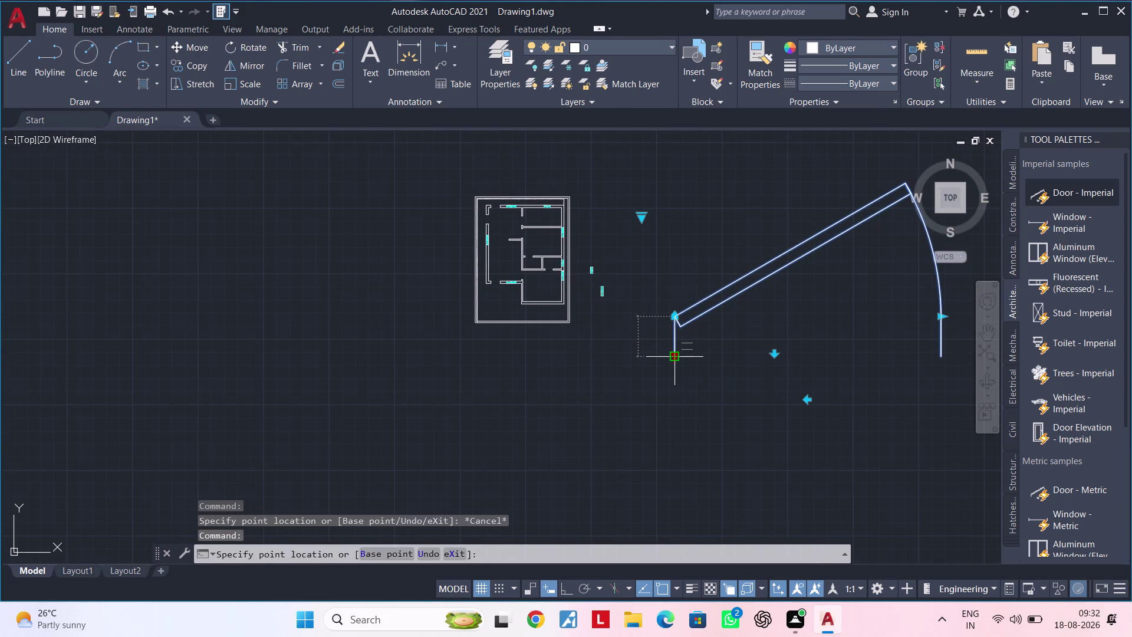
click(643, 215)
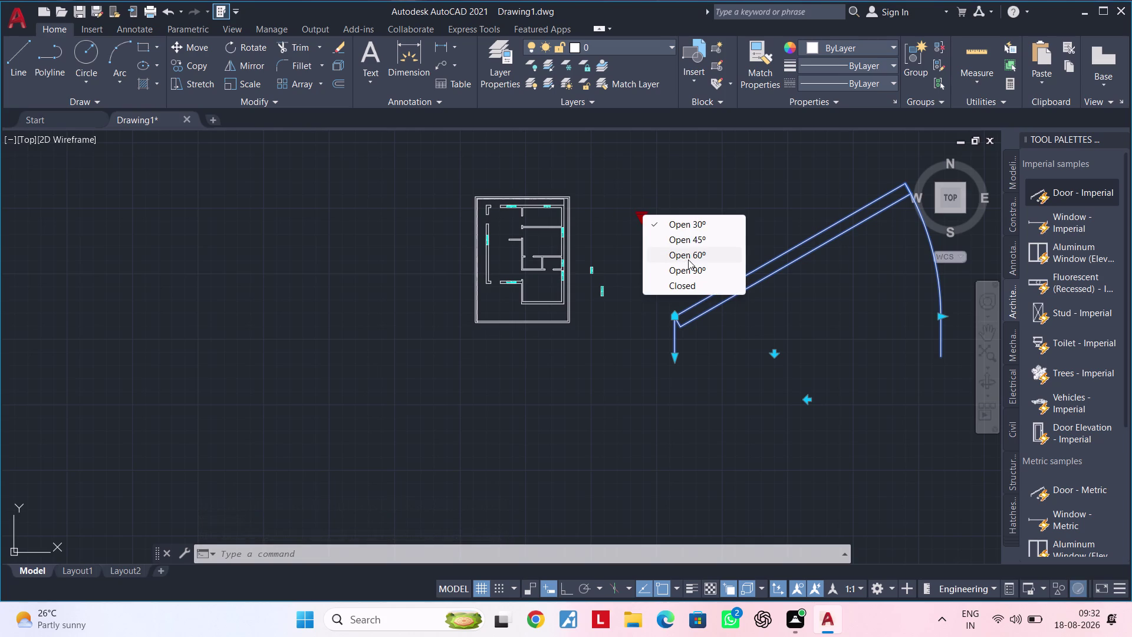
click(698, 244)
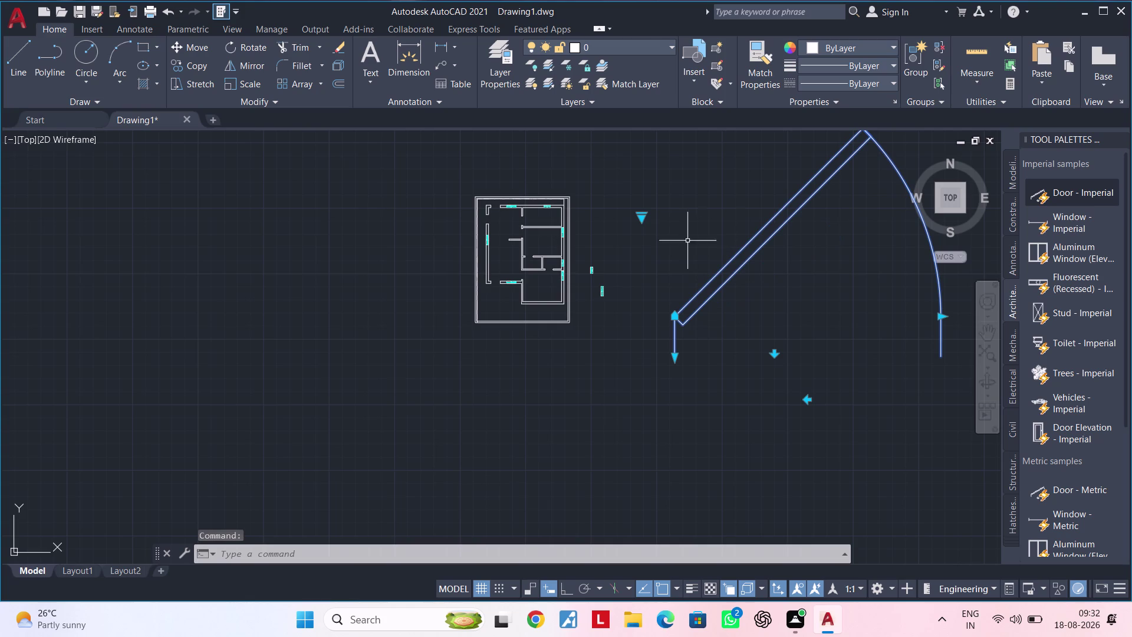
click(642, 215)
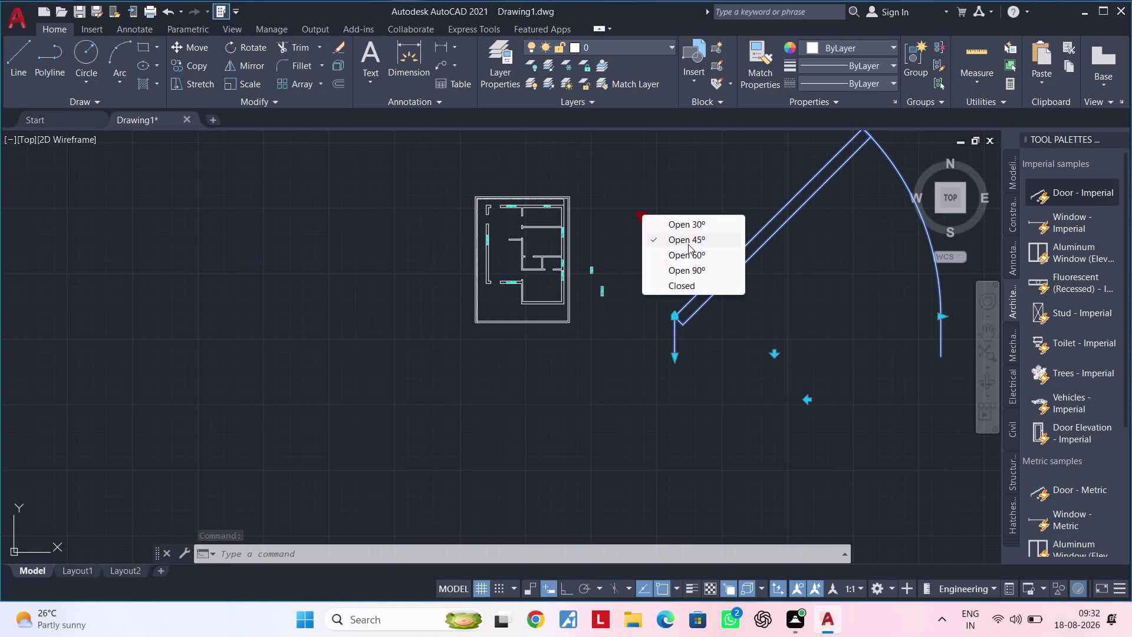
click(690, 251)
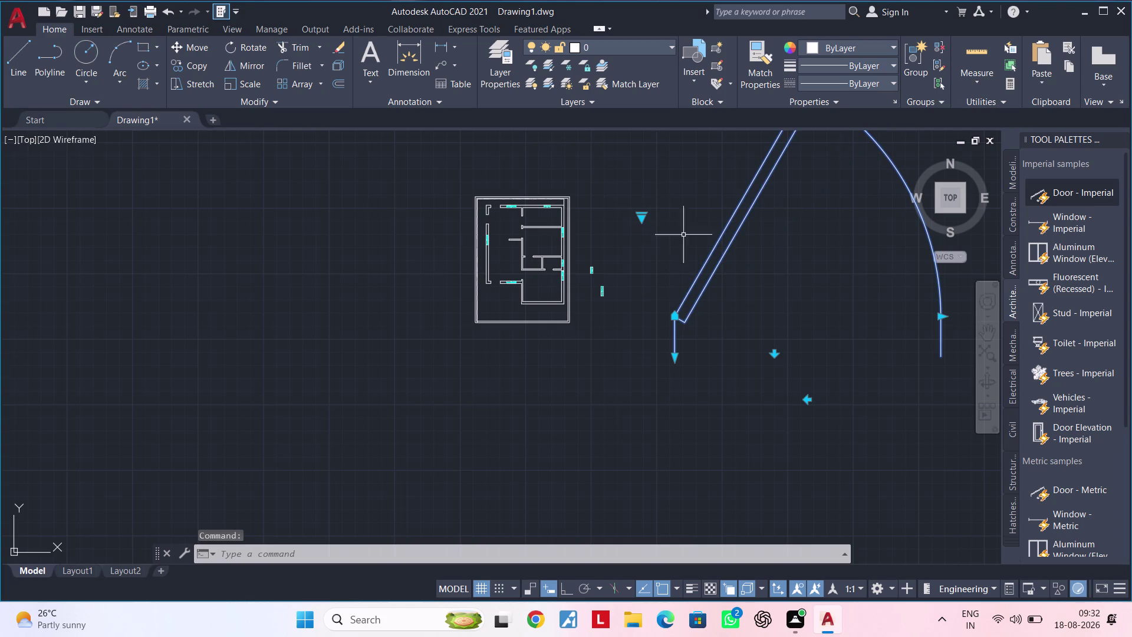
Set the door back to its smaller opening angle and clear the selection.
click(643, 216)
click(686, 225)
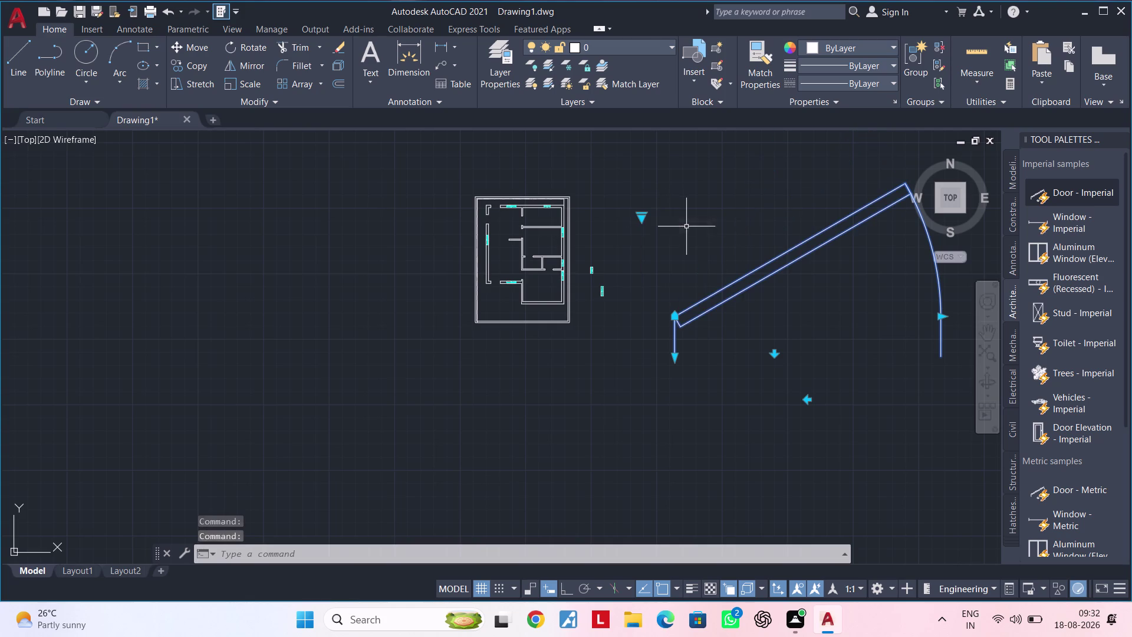
key(Escape)
key(Escape)
Scale the door from its hinge corner by Reference so its width becomes 3'.
click(765, 280)
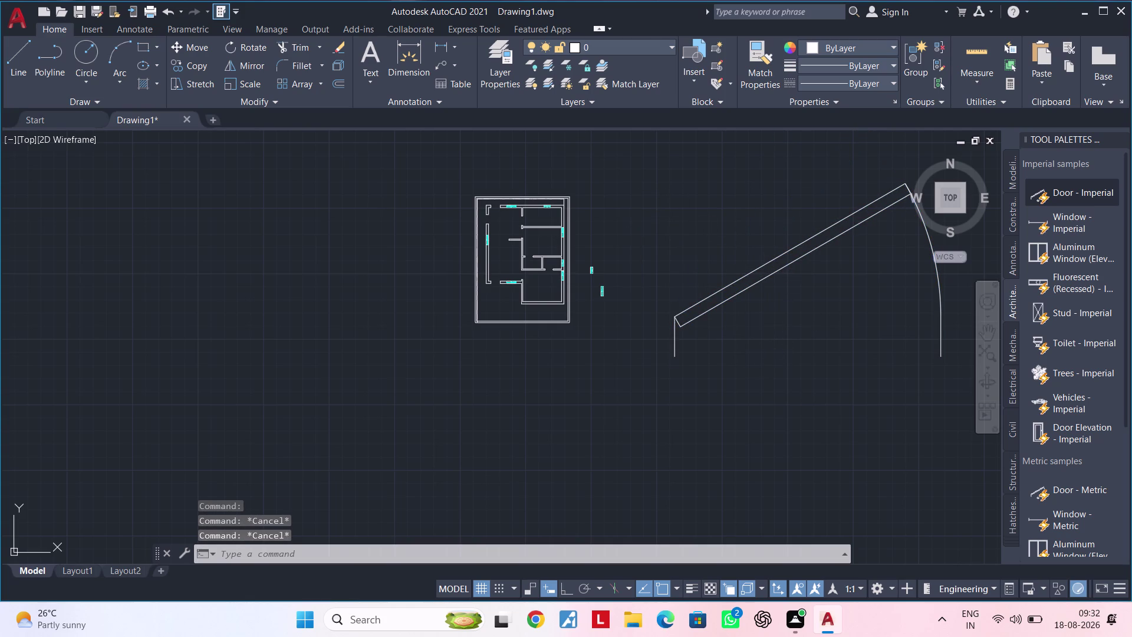
text(SC)
key(space)
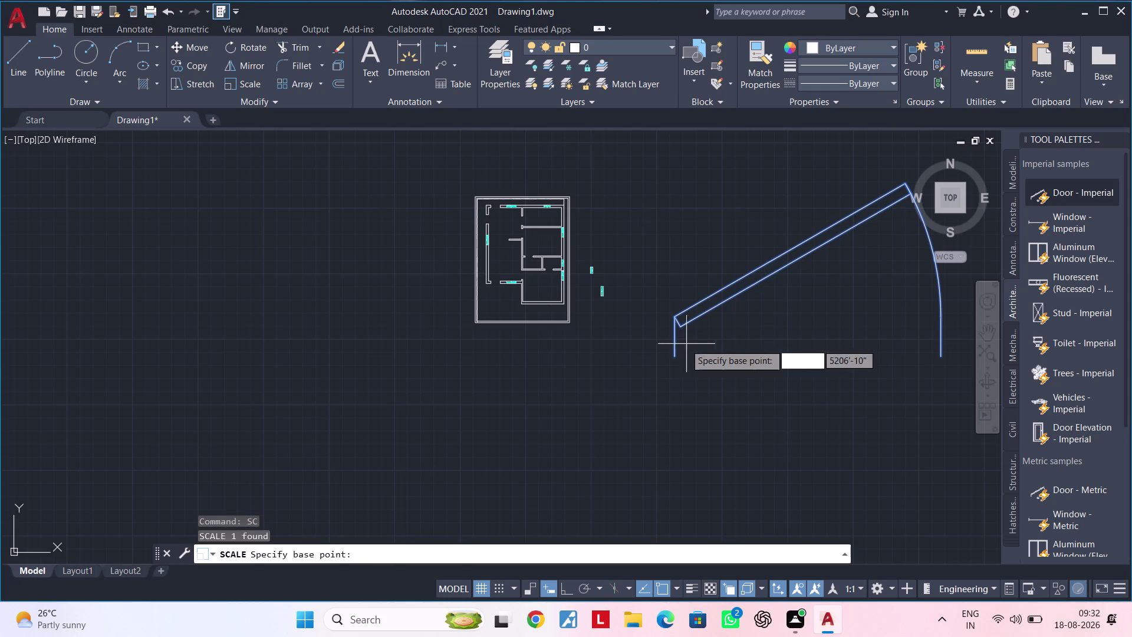
click(677, 357)
text(R)
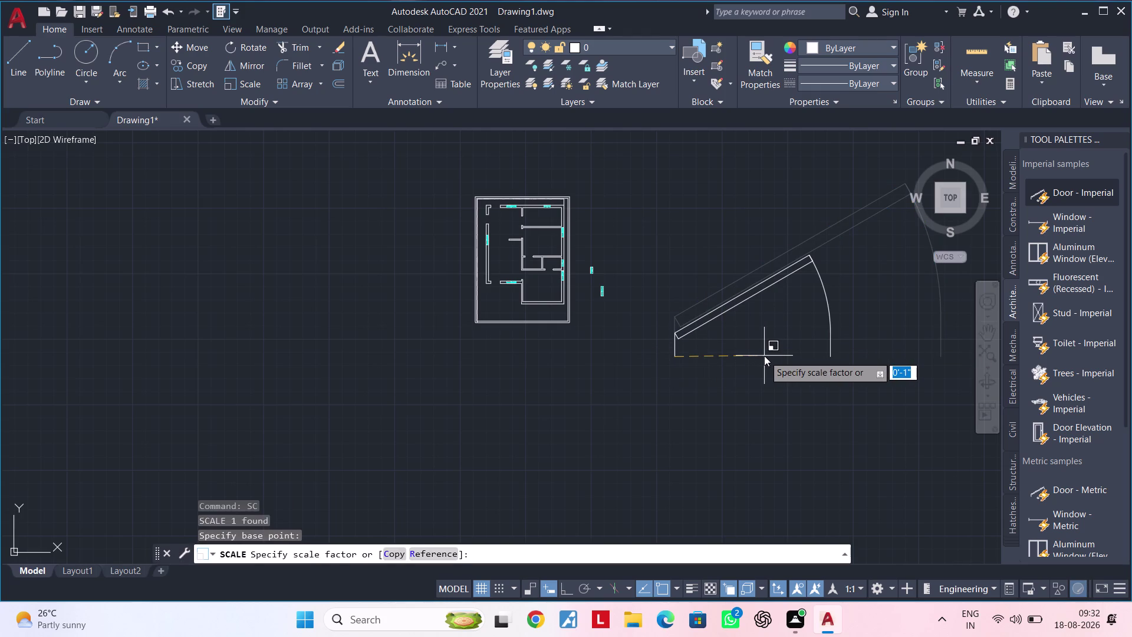
key(space)
click(676, 356)
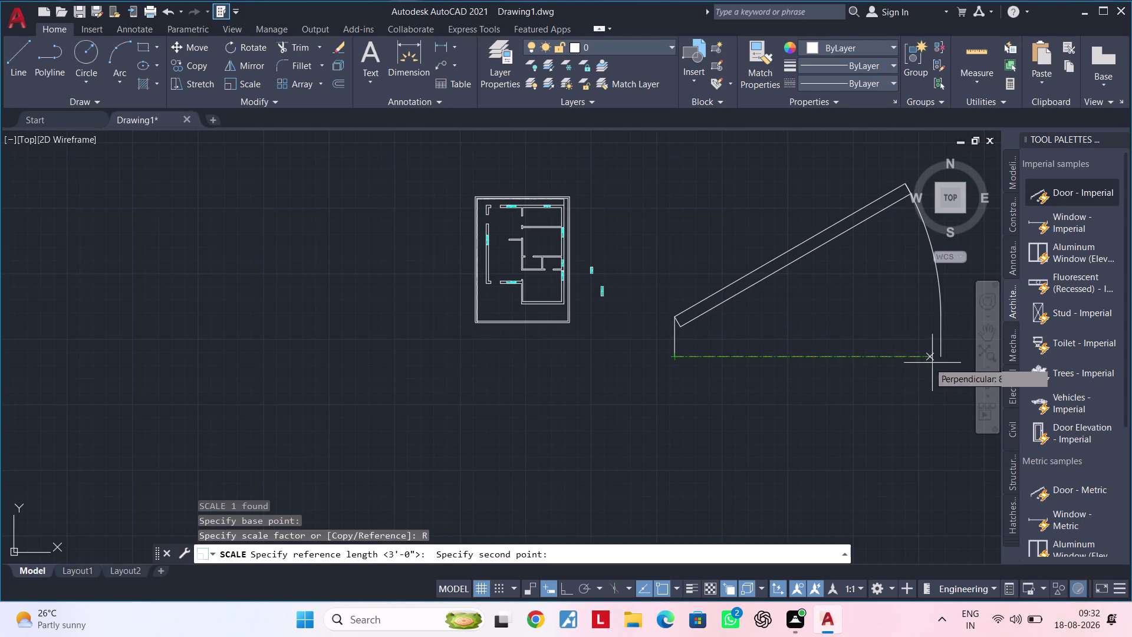
click(943, 359)
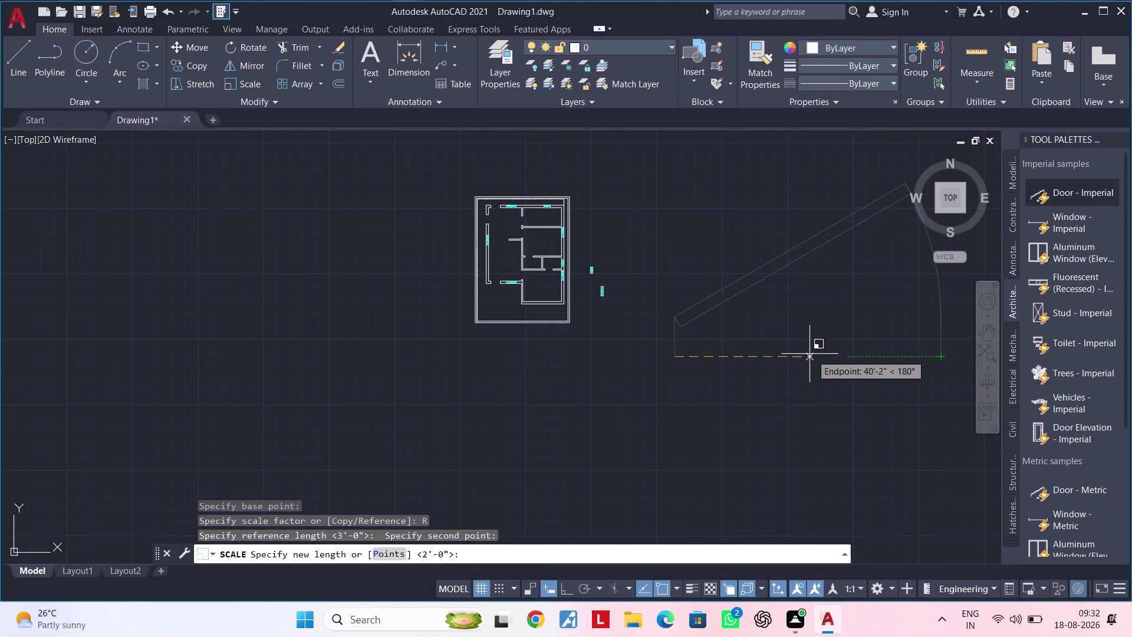
text(3')
key(Return)
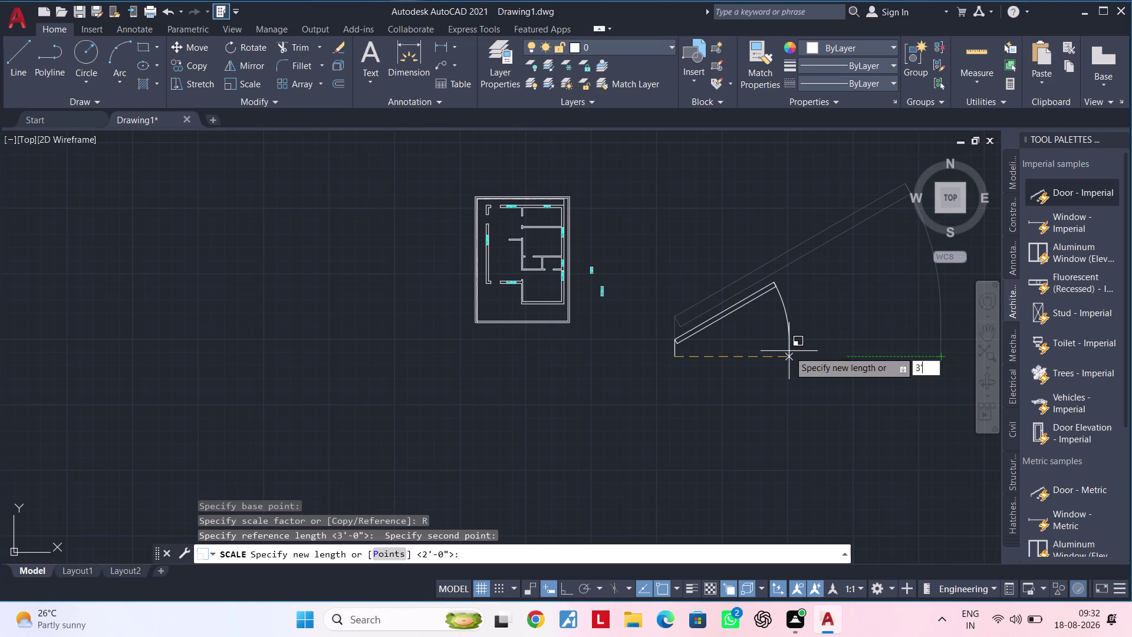
scroll(up, 3)
scroll(up, 3)
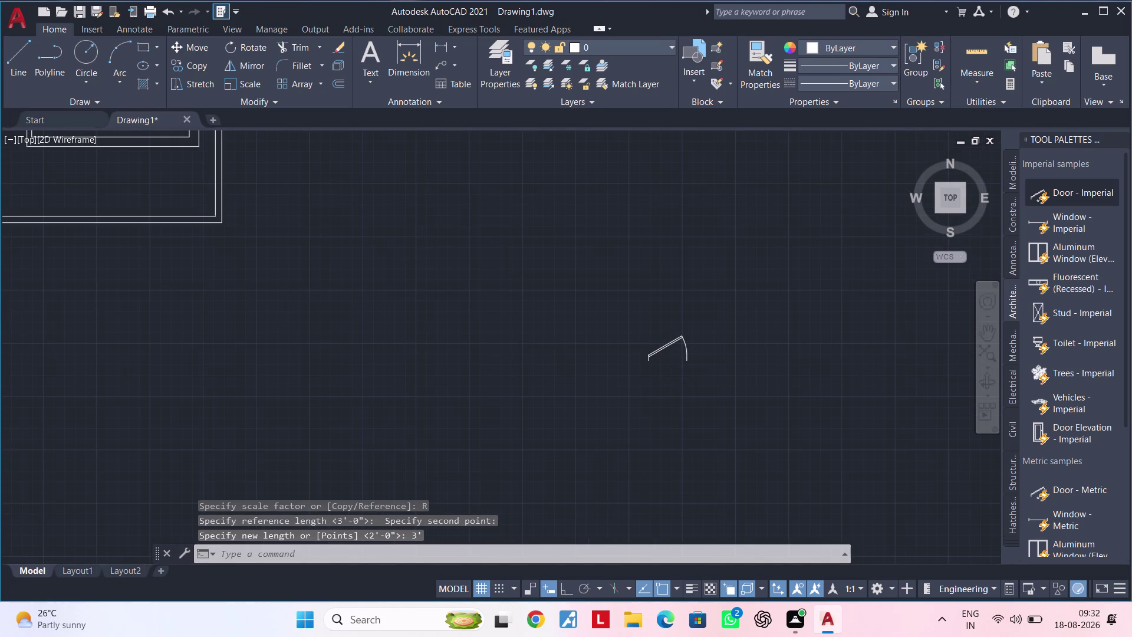
scroll(up, 3)
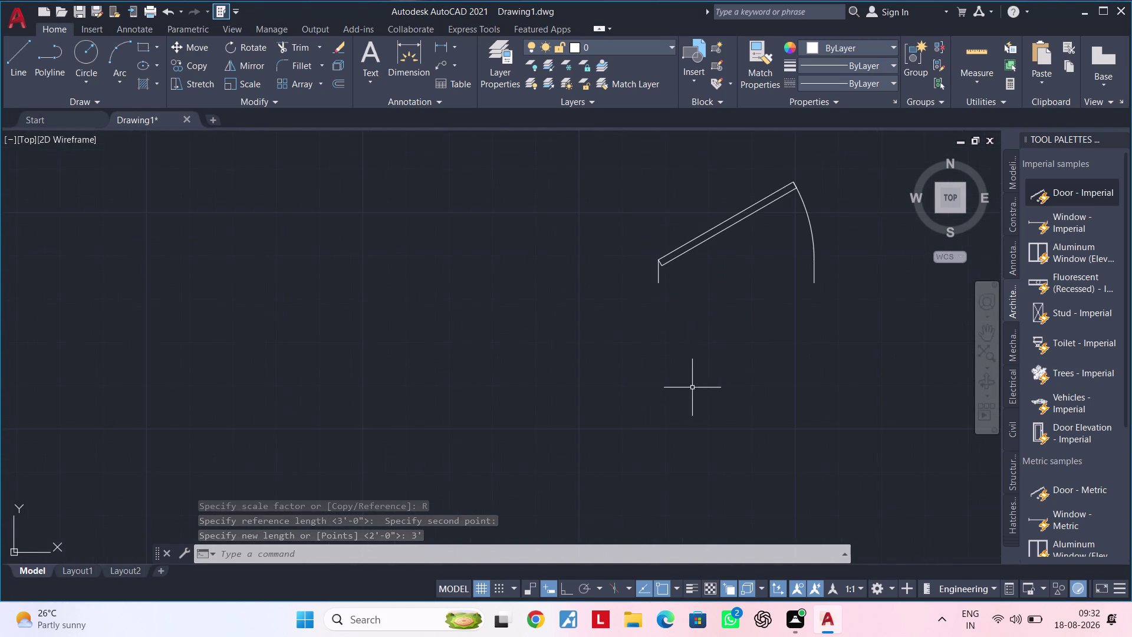
middle_drag(706, 385, 632, 410)
scroll(down, 3)
middle_drag(642, 386, 595, 379)
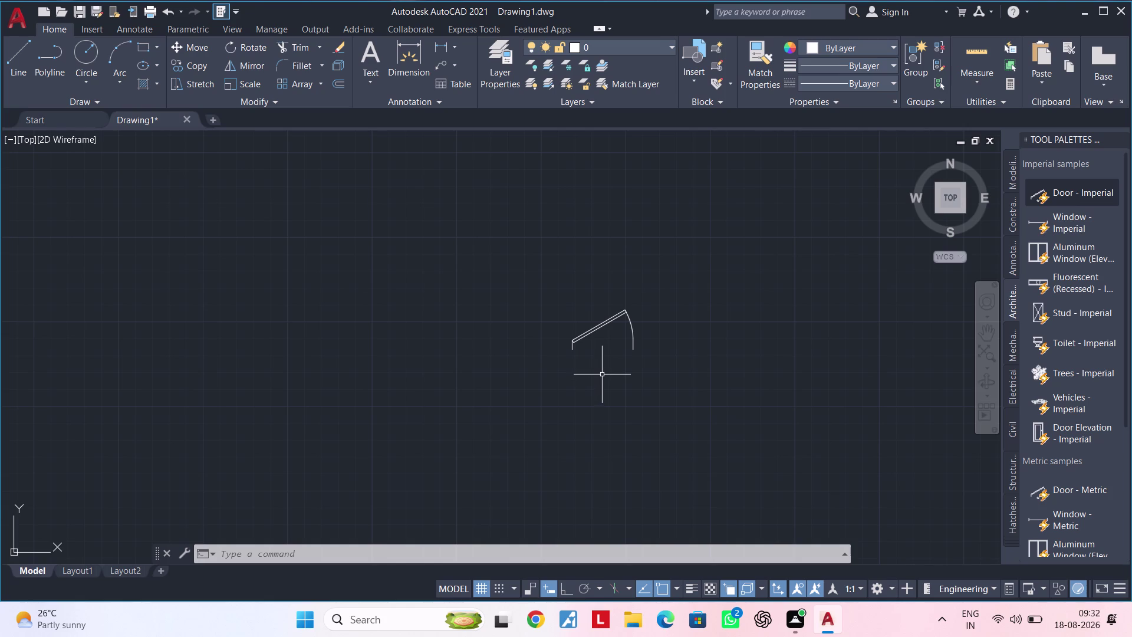
middle_drag(633, 373, 606, 398)
Select the 3' door and start COPY, picking its midpoint as base point.
double_click(515, 309)
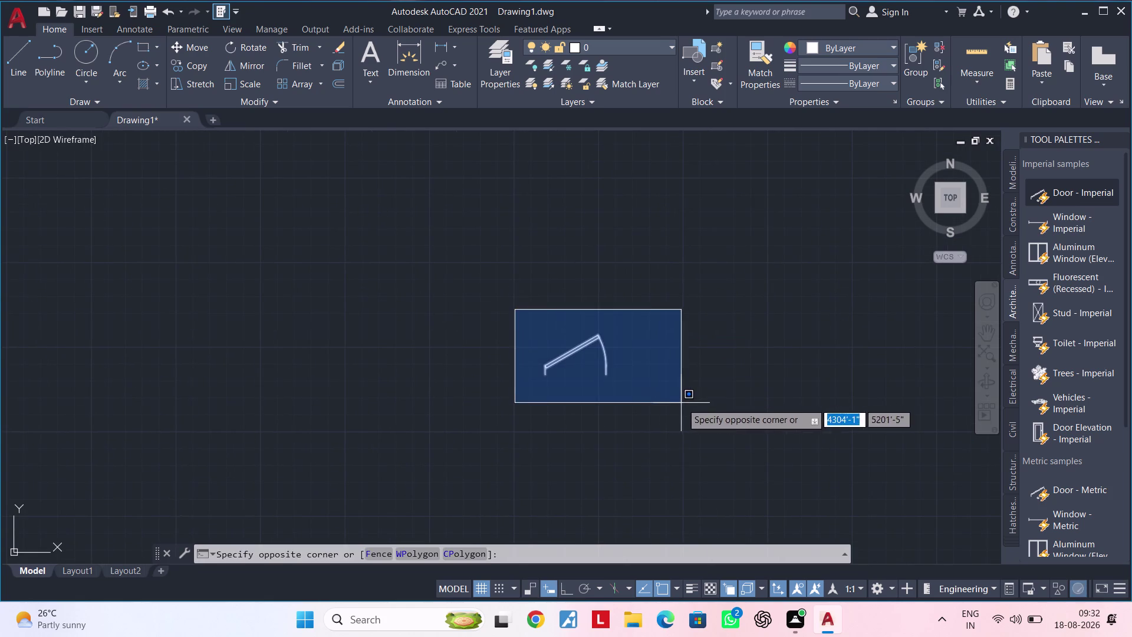
click(683, 403)
text(CO)
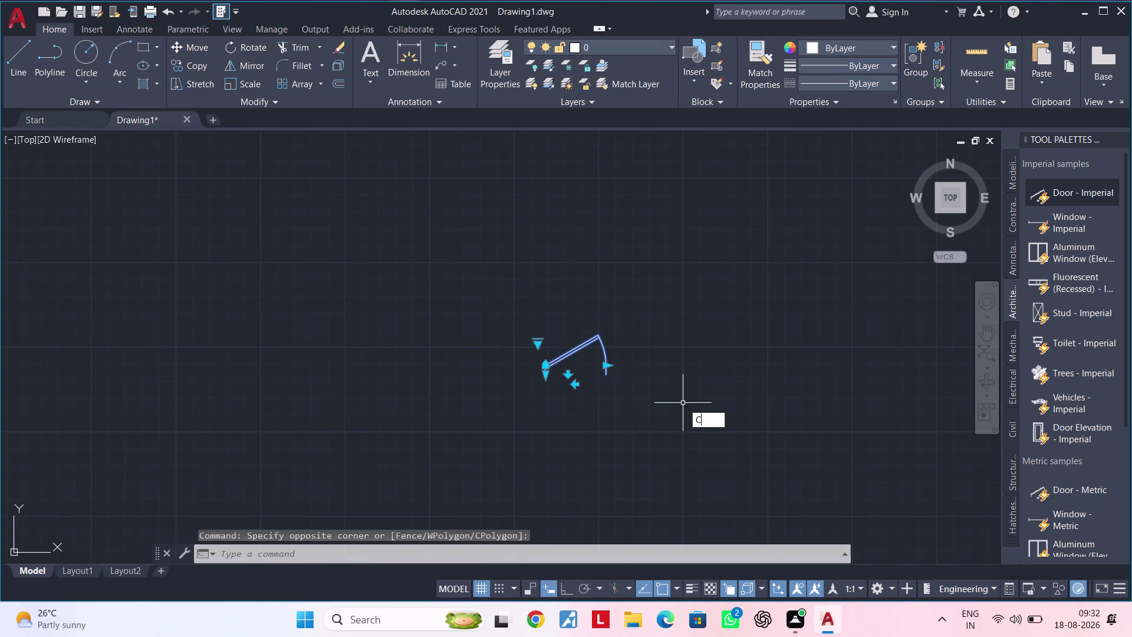
key(space)
scroll(up, 3)
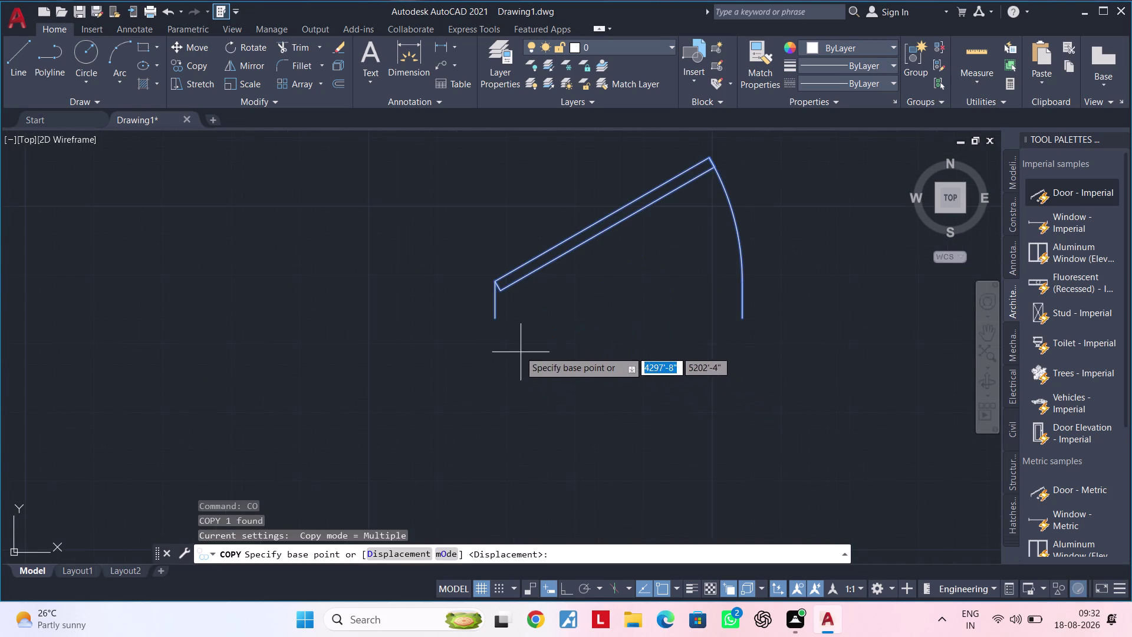
click(492, 318)
Place the door copy at the lower wall opening's midpoint, then select the spare door.
scroll(down, 3)
middle_drag(338, 335, 1020, 352)
scroll(down, 3)
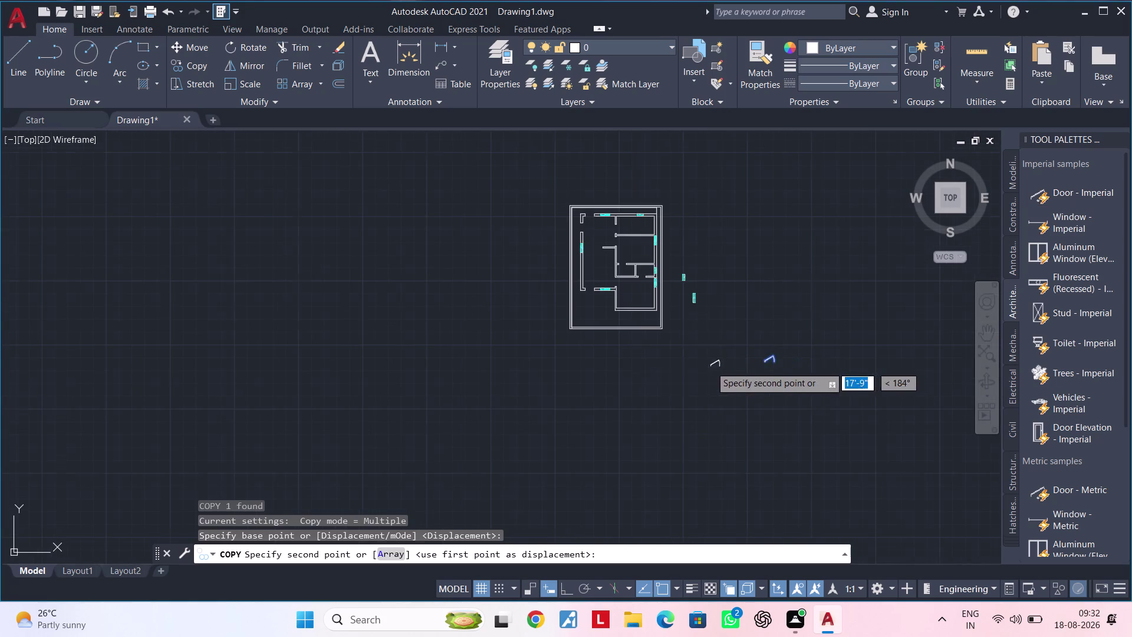
scroll(up, 3)
scroll(up, 3)
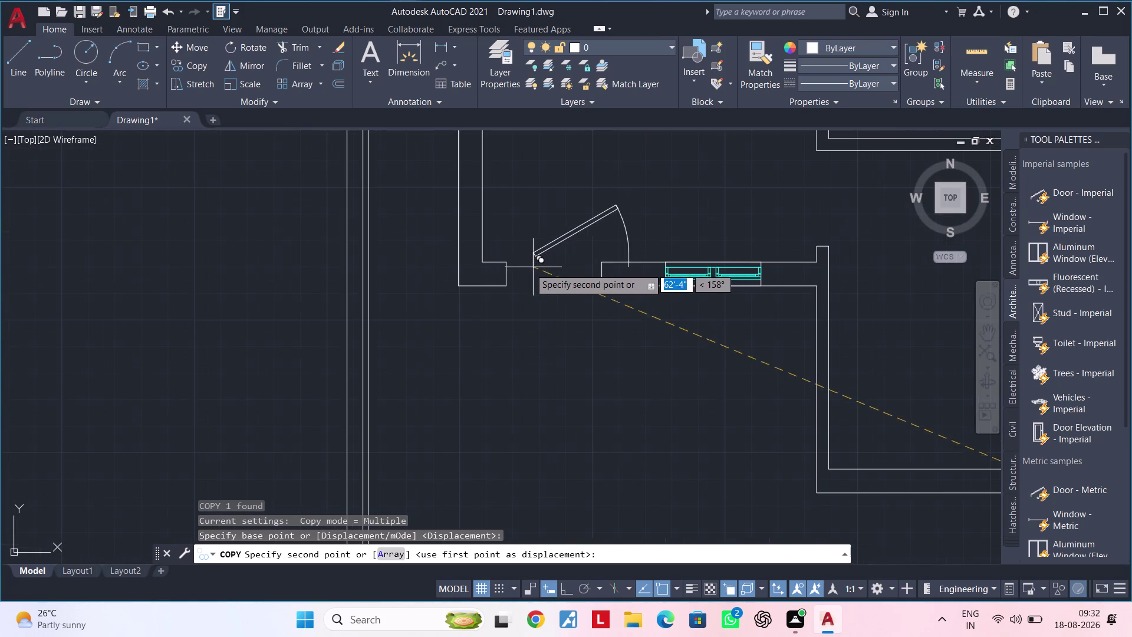
scroll(up, 3)
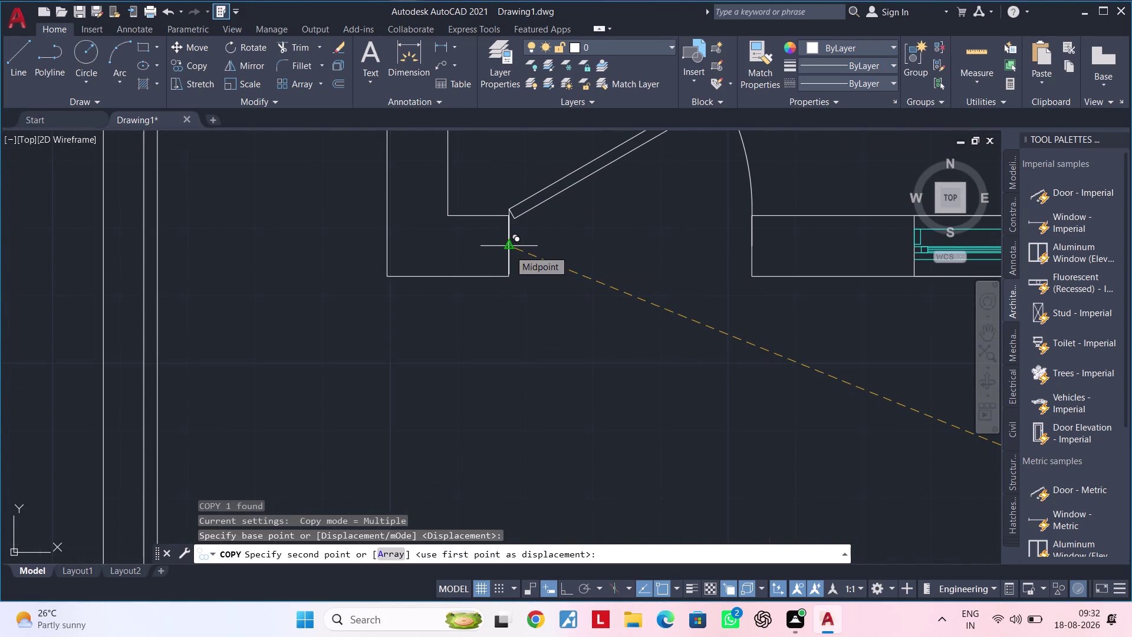
click(509, 250)
scroll(down, 3)
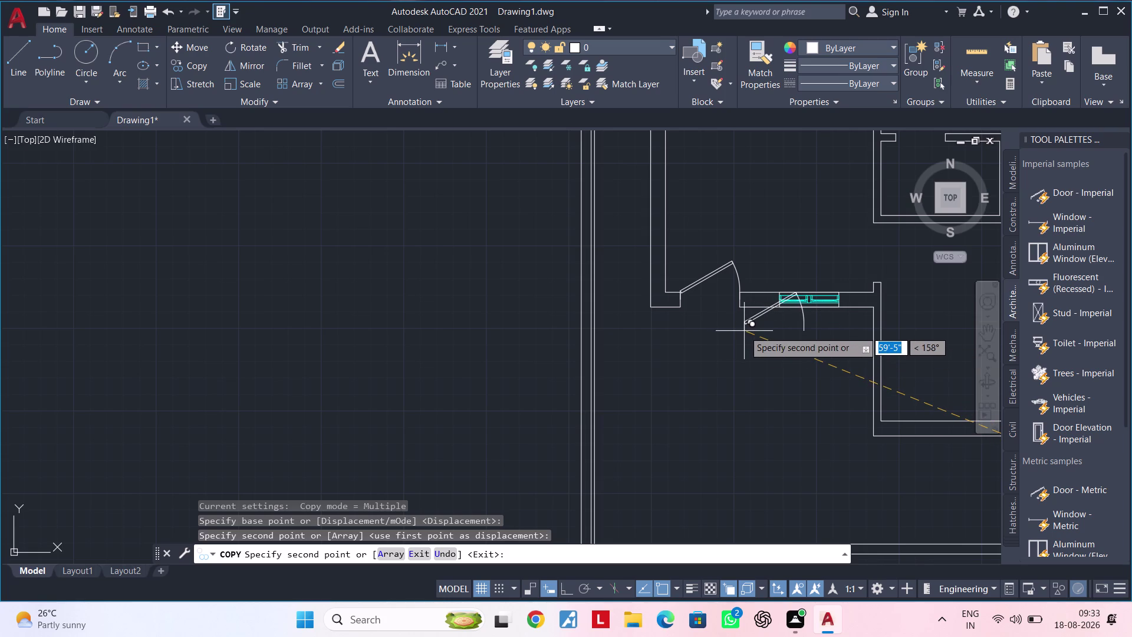
scroll(down, 3)
middle_drag(746, 330, 467, 318)
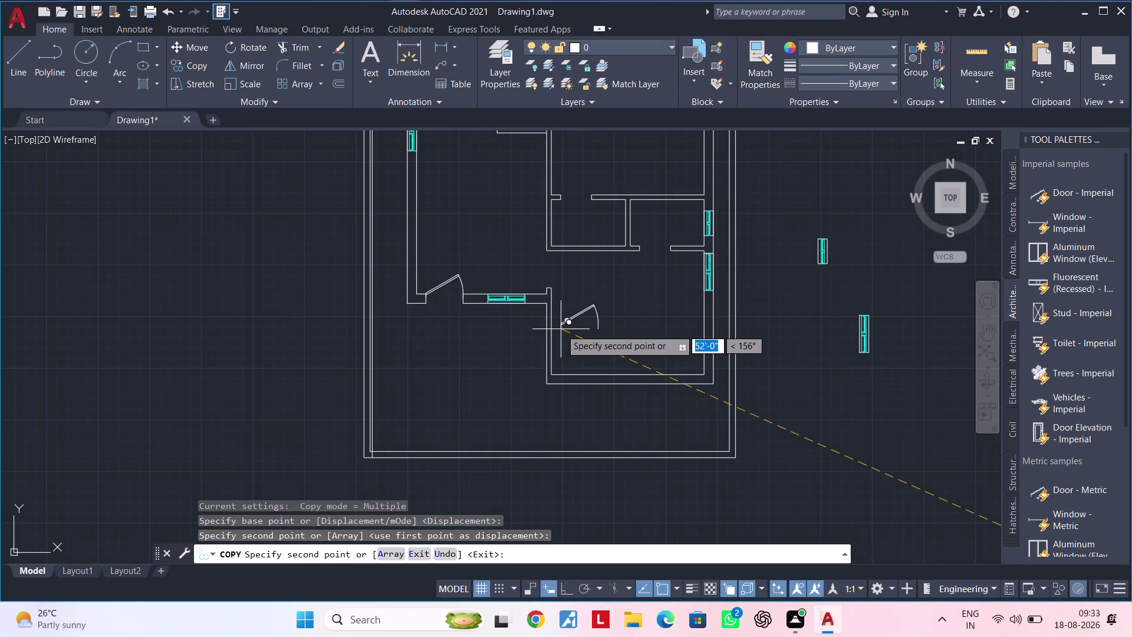
scroll(down, 3)
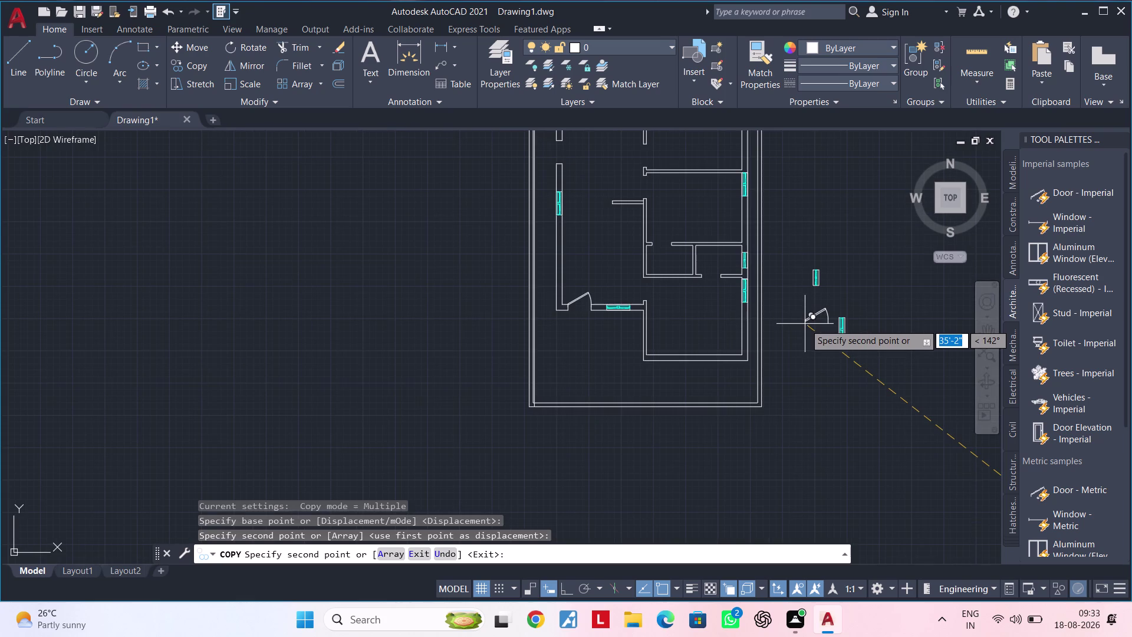
middle_drag(805, 324, 607, 316)
key(Escape)
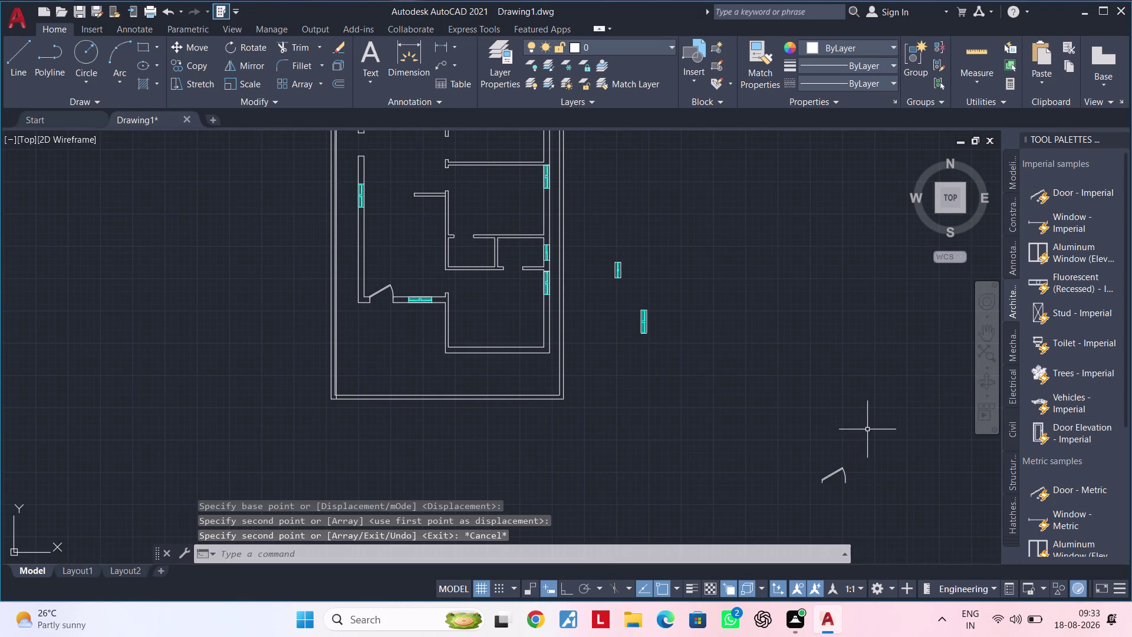
drag(875, 436, 871, 442)
click(801, 490)
Move the spare door to a spot above the loose window blocks.
text(M)
key(space)
click(798, 480)
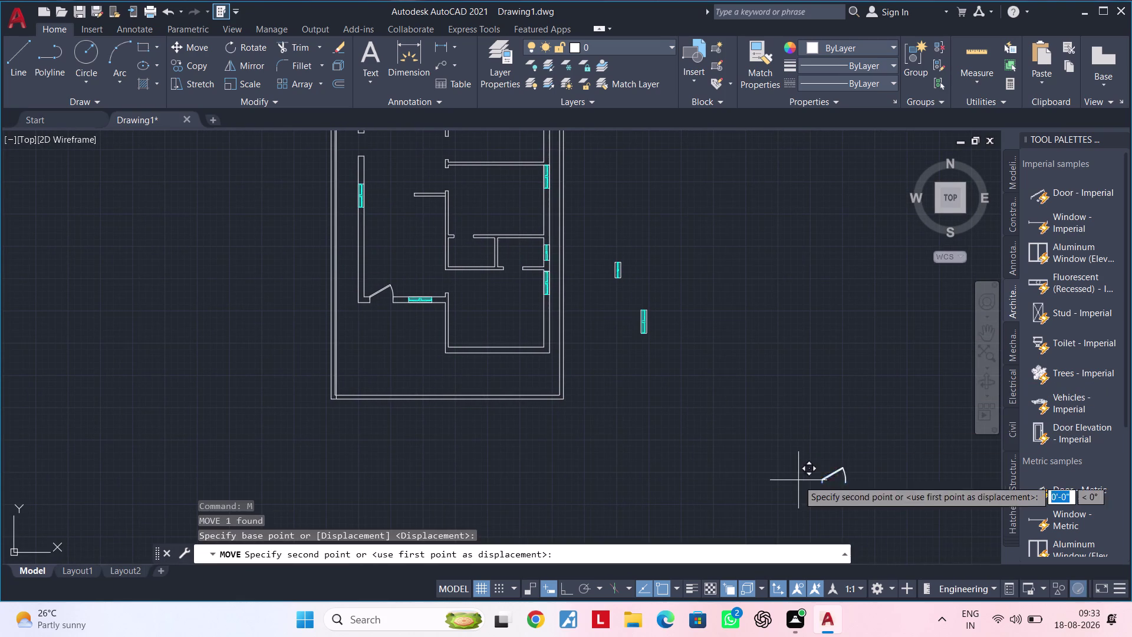
middle_drag(634, 181, 722, 322)
click(692, 310)
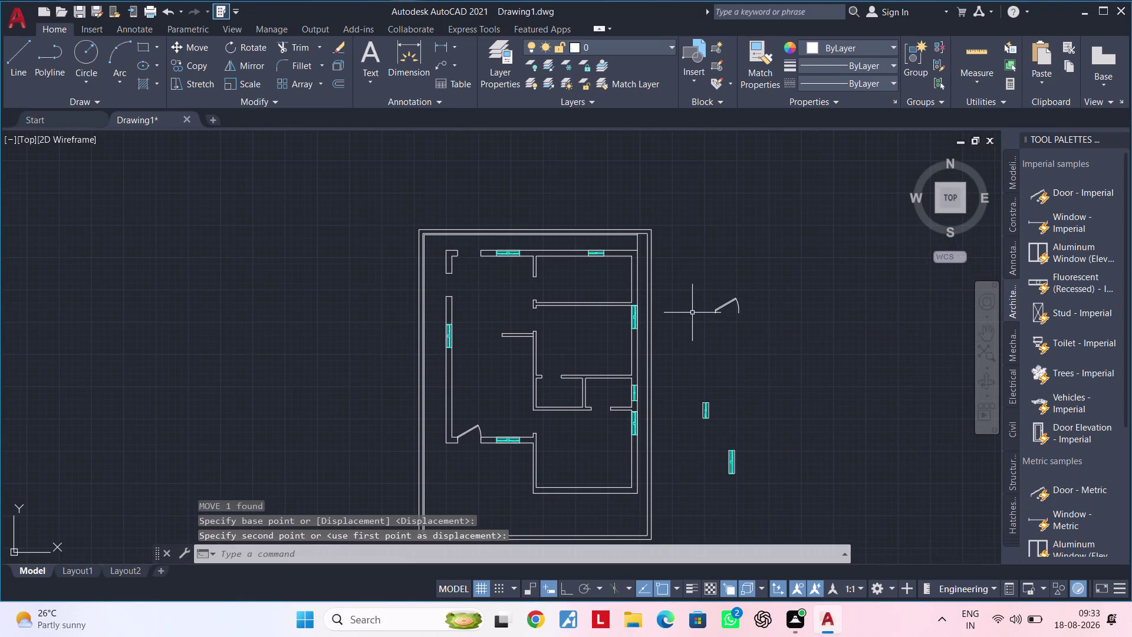
key(Escape)
Select the spare door and start mirroring it from a first axis point.
scroll(up, 3)
middle_drag(736, 329, 798, 320)
key(Escape)
scroll(down, 3)
middle_drag(785, 319, 772, 318)
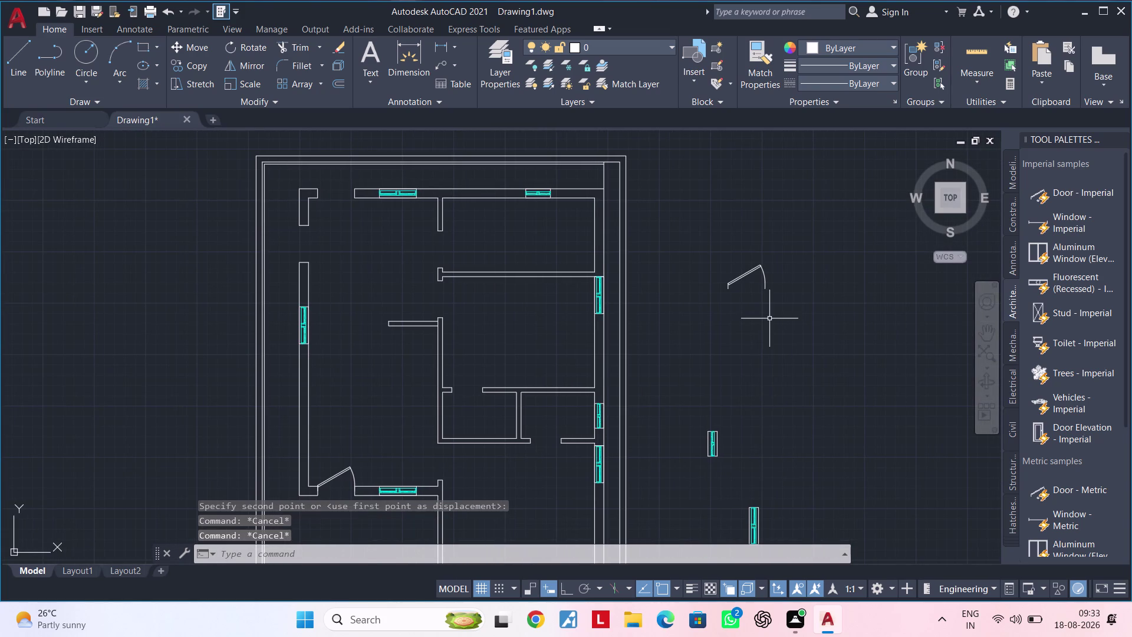
click(702, 238)
drag(702, 238, 723, 252)
click(872, 370)
key(m)
key(i)
key(space)
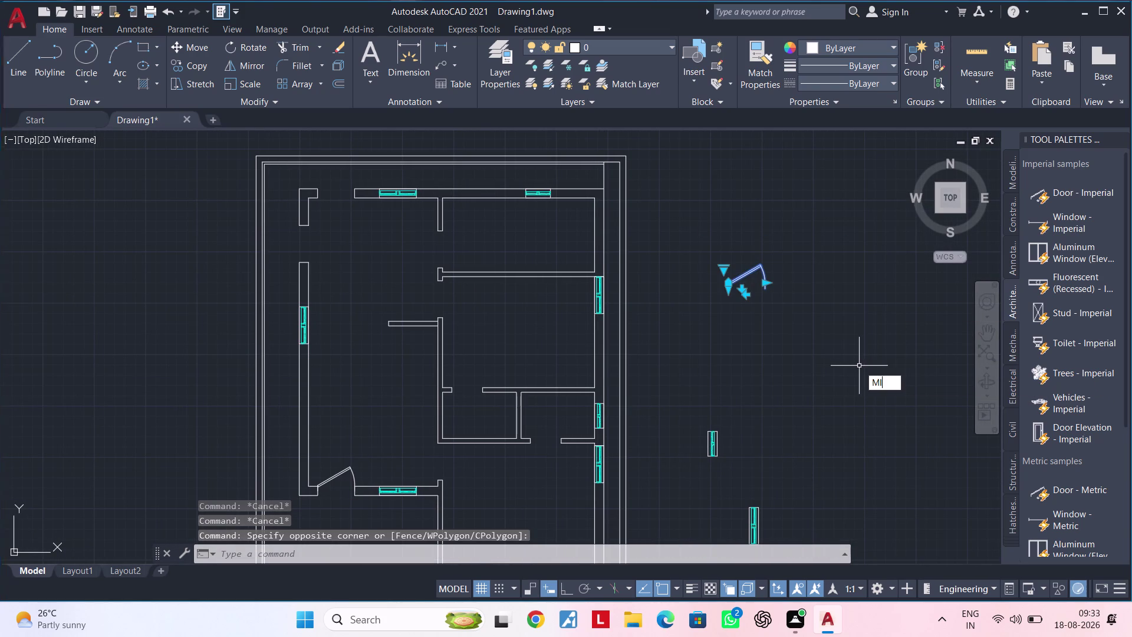
click(797, 247)
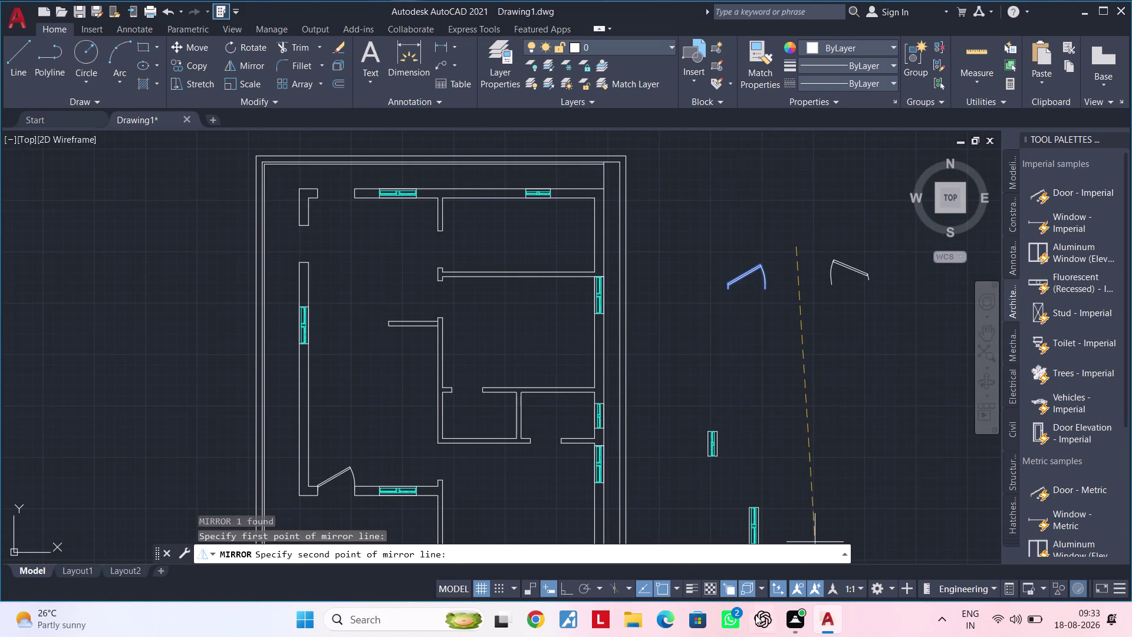
Mirror the spare door across a vertical axis with Ortho on, keeping the original.
click(564, 584)
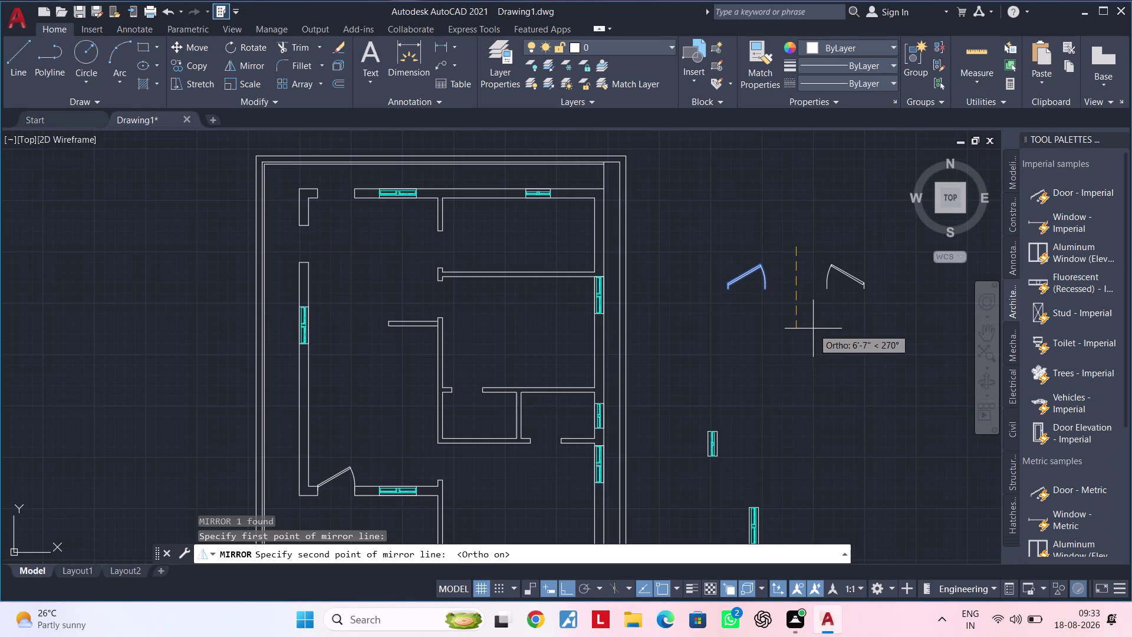
click(814, 328)
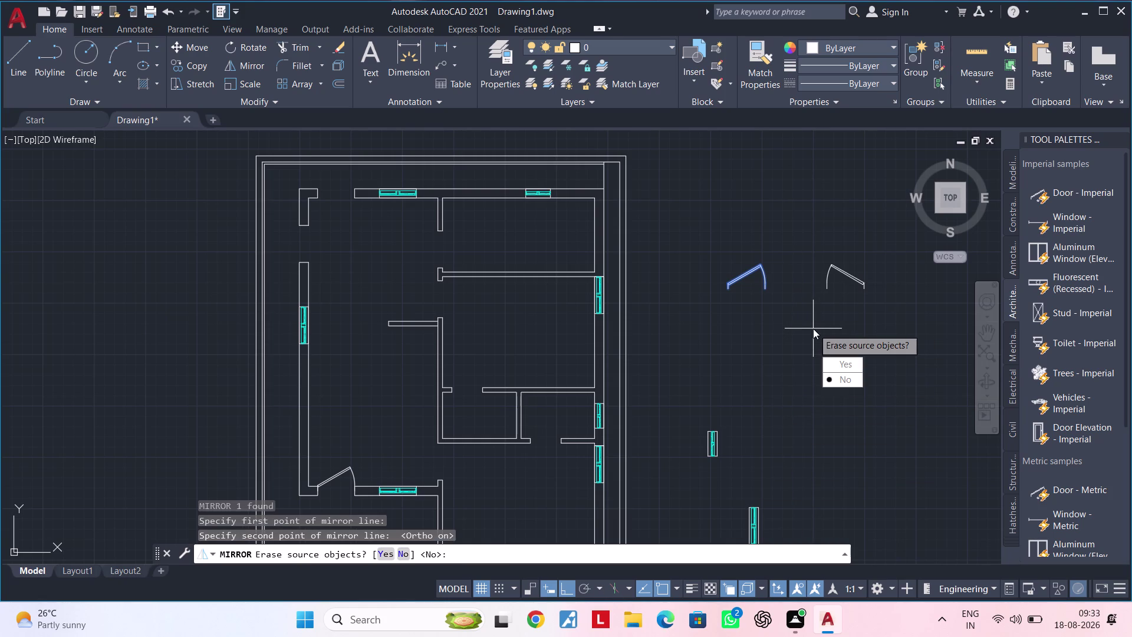
drag(841, 383, 813, 328)
middle_drag(822, 325, 765, 341)
key(Escape)
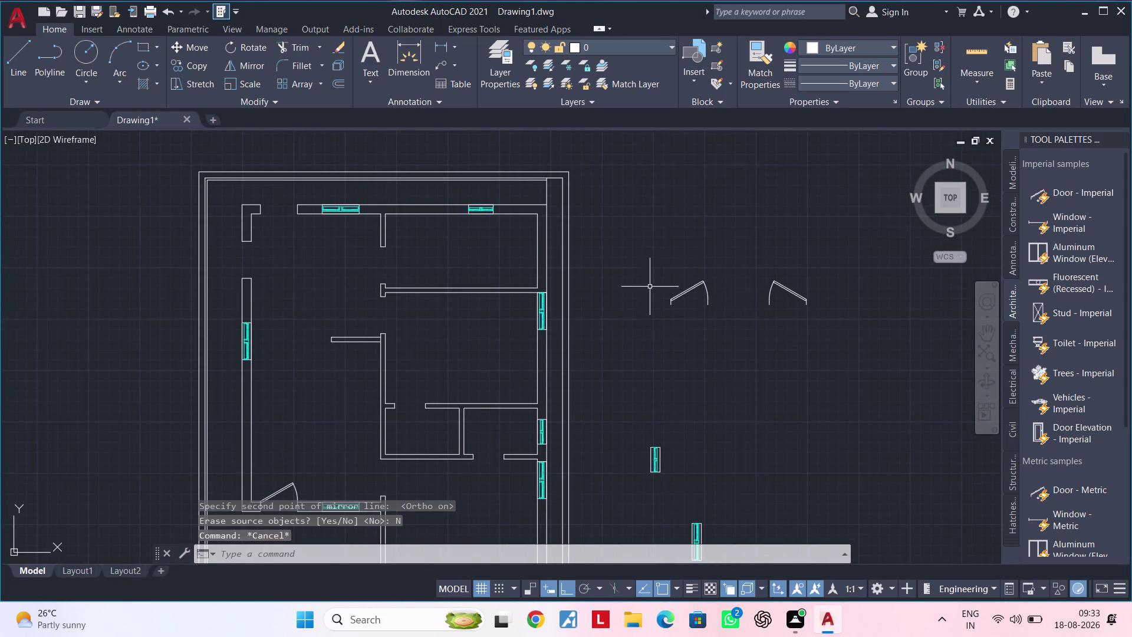
Mirror both doors across a horizontal axis, keeping originals, to get four variants.
drag(640, 275, 669, 294)
click(860, 322)
text(MI)
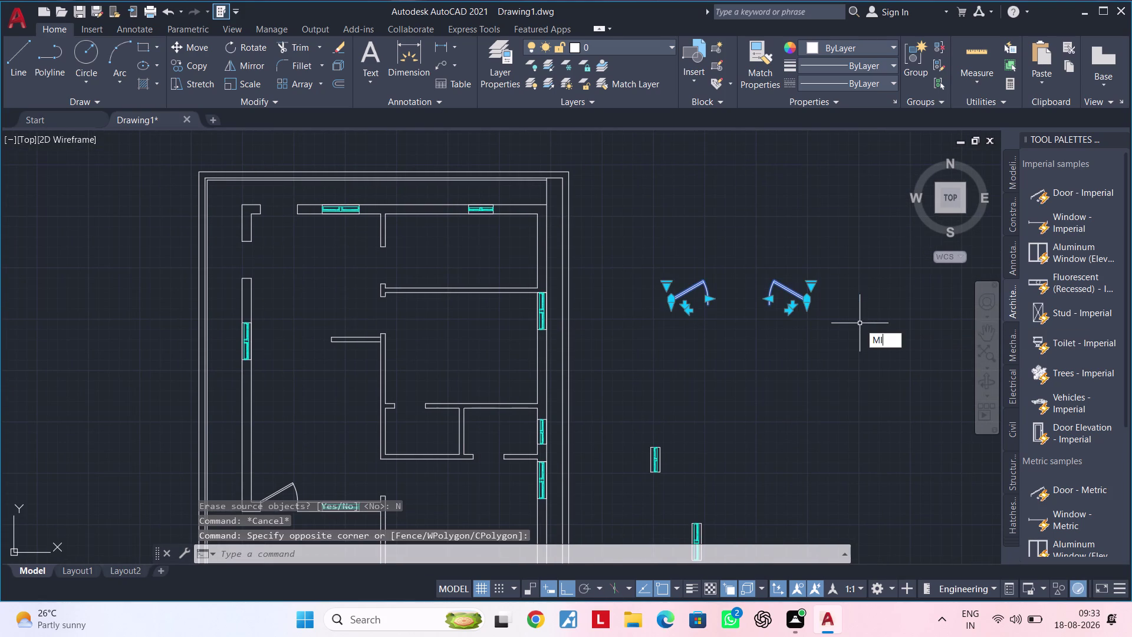
key(space)
drag(685, 247, 690, 248)
click(880, 246)
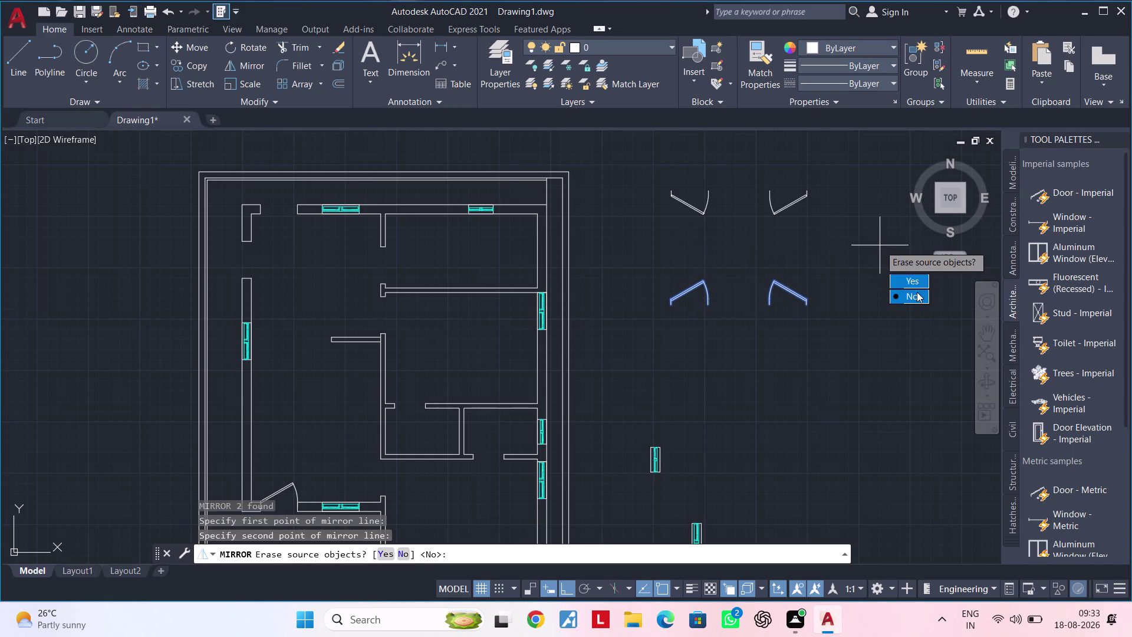
drag(916, 295, 880, 246)
middle_drag(797, 250, 778, 286)
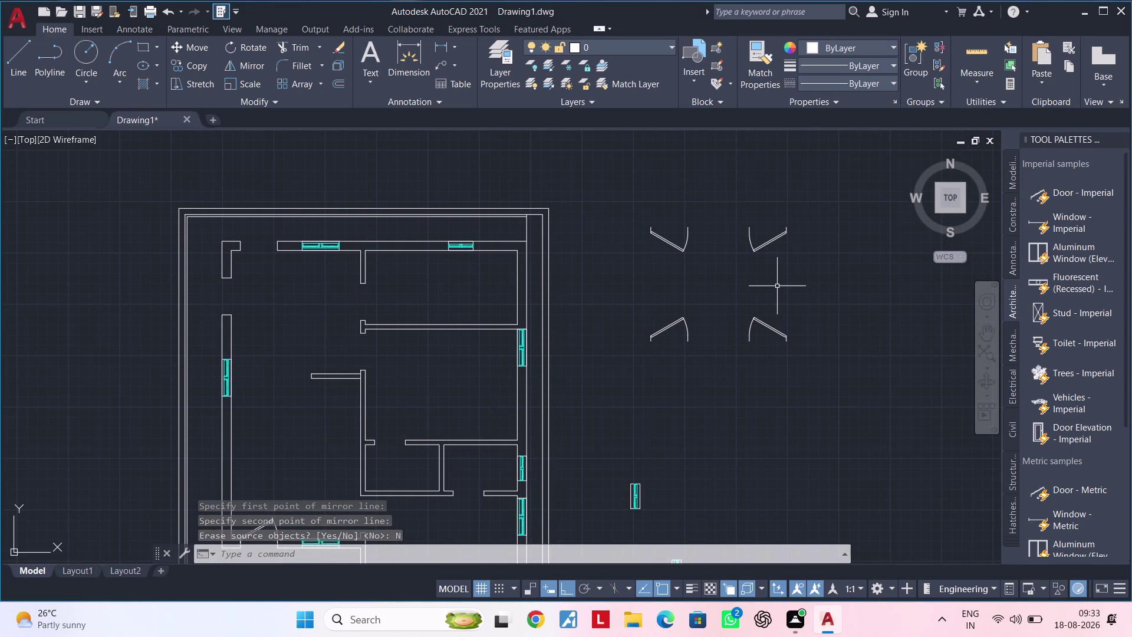
middle_drag(742, 279, 755, 306)
Start mirroring the upper-left door copy, then cancel the command.
drag(733, 236, 726, 241)
click(625, 291)
key(m)
key(i)
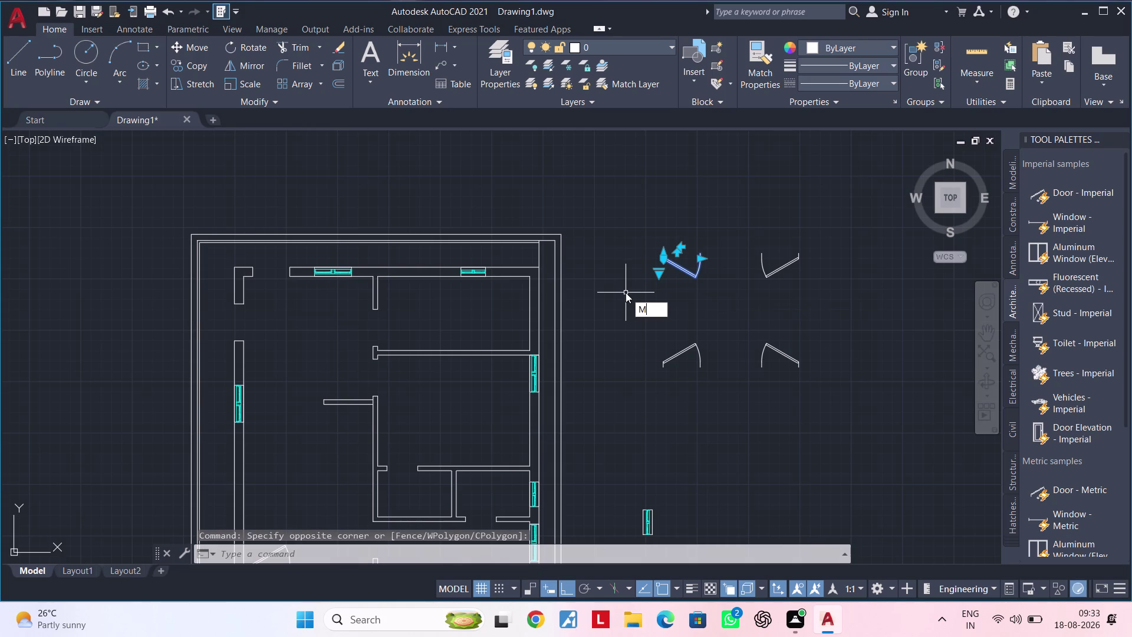
key(space)
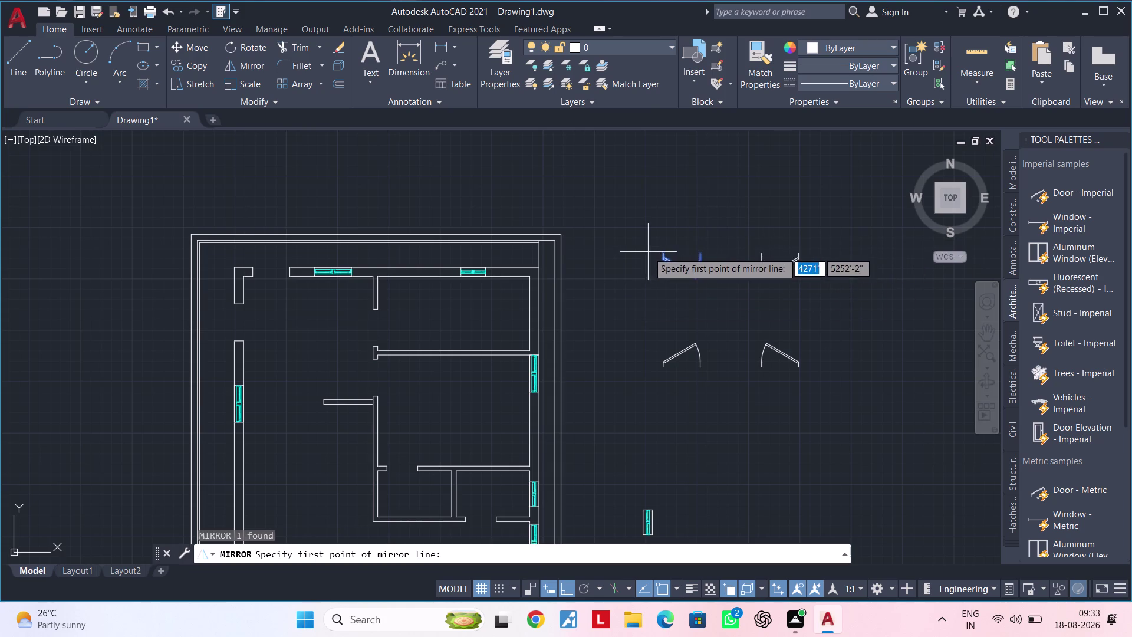
click(647, 246)
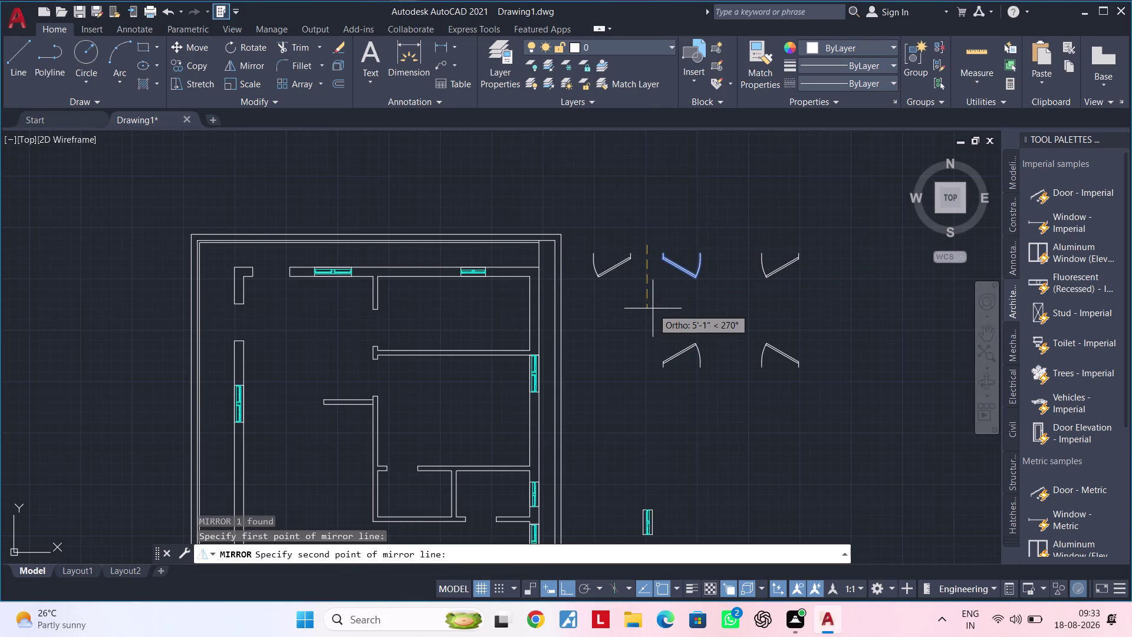
key(Escape)
key(Escape)
drag(743, 240, 754, 250)
Move one door copy further to the right.
click(814, 288)
text(M)
key(space)
drag(810, 287, 849, 305)
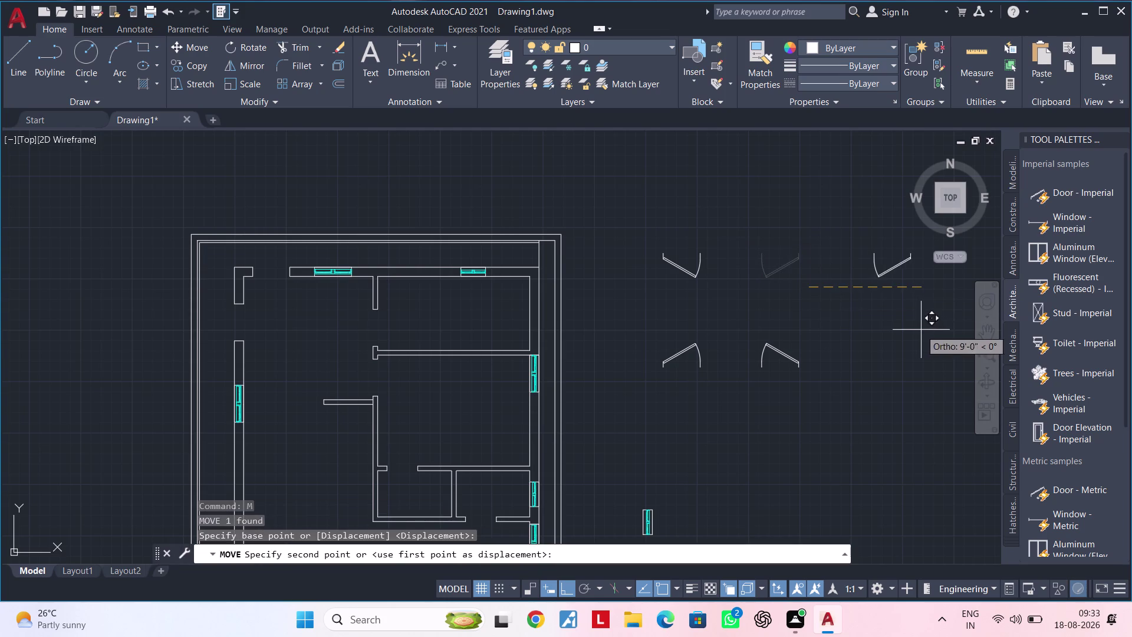
click(929, 328)
key(Escape)
Select the upper-left door copy and begin mirroring it from a first axis point.
drag(640, 228, 655, 250)
click(725, 306)
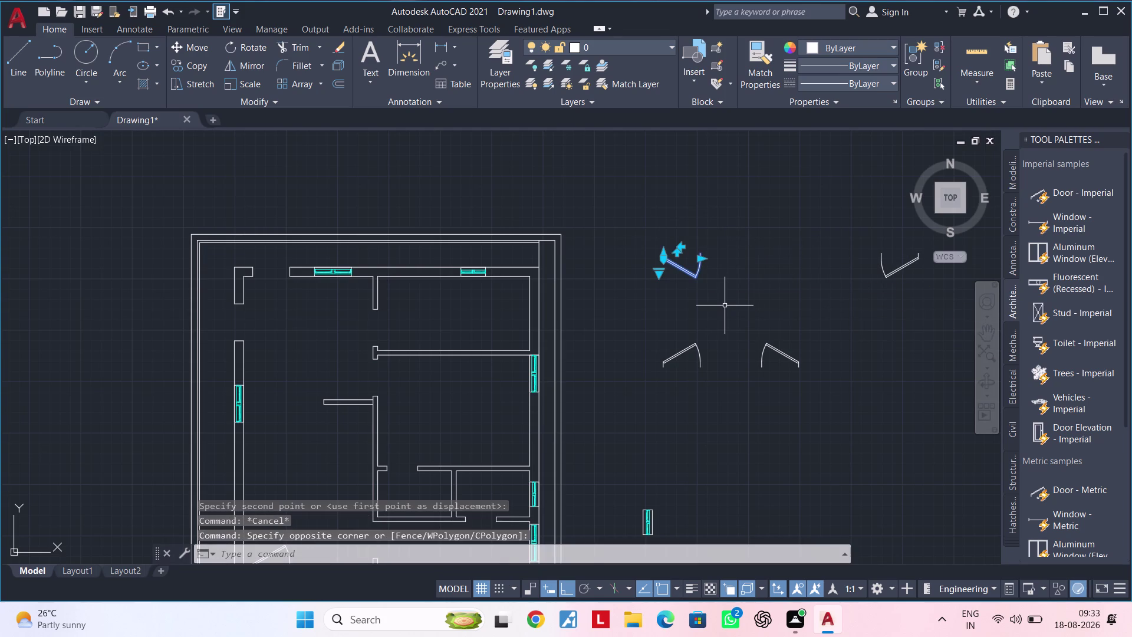
text(MI)
key(space)
double_click(747, 231)
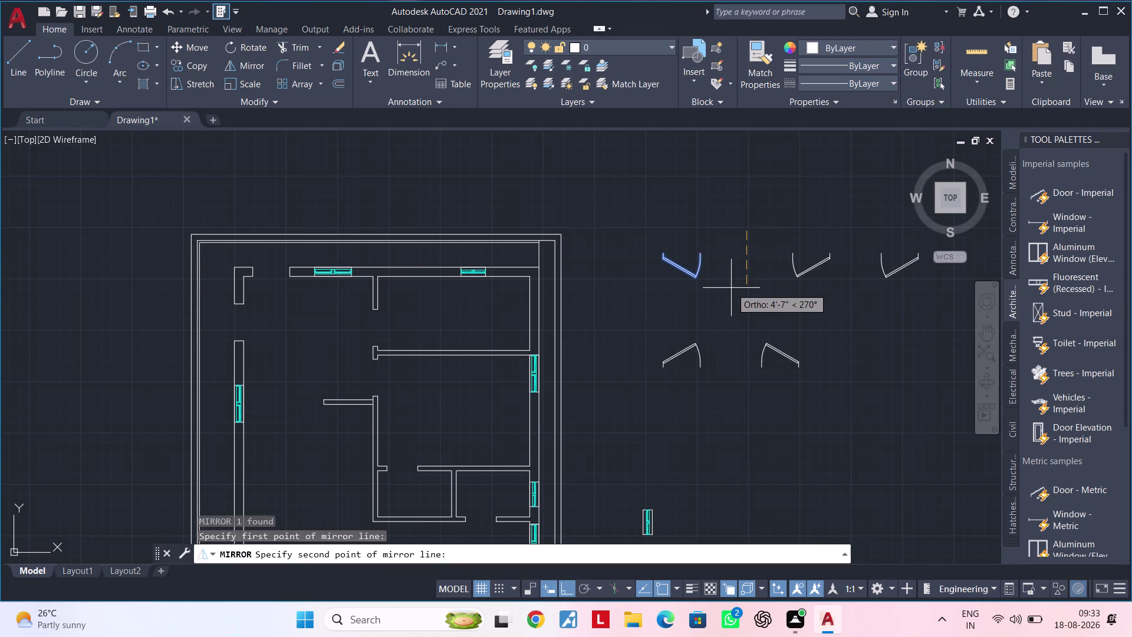